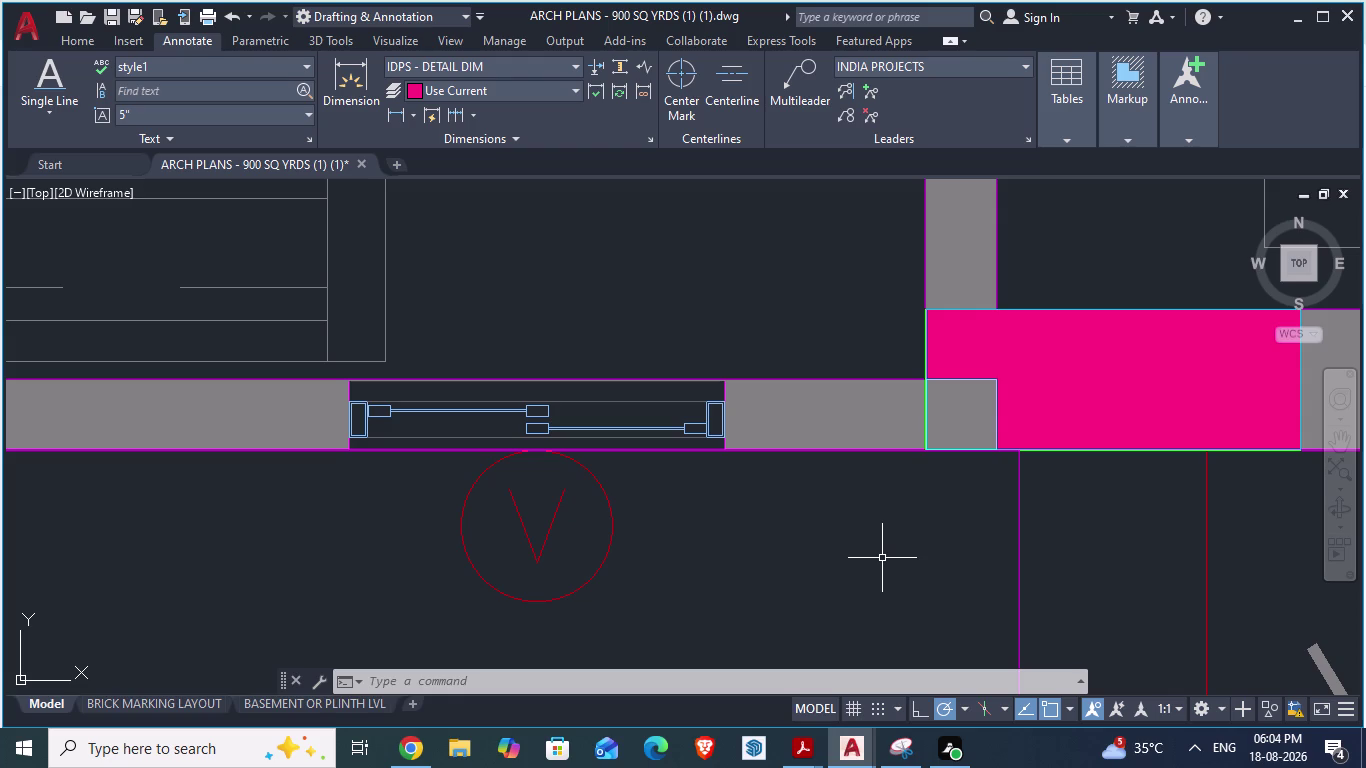
Cancel the active command in the ARCH PLANS reference plan.
scroll(down, 3)
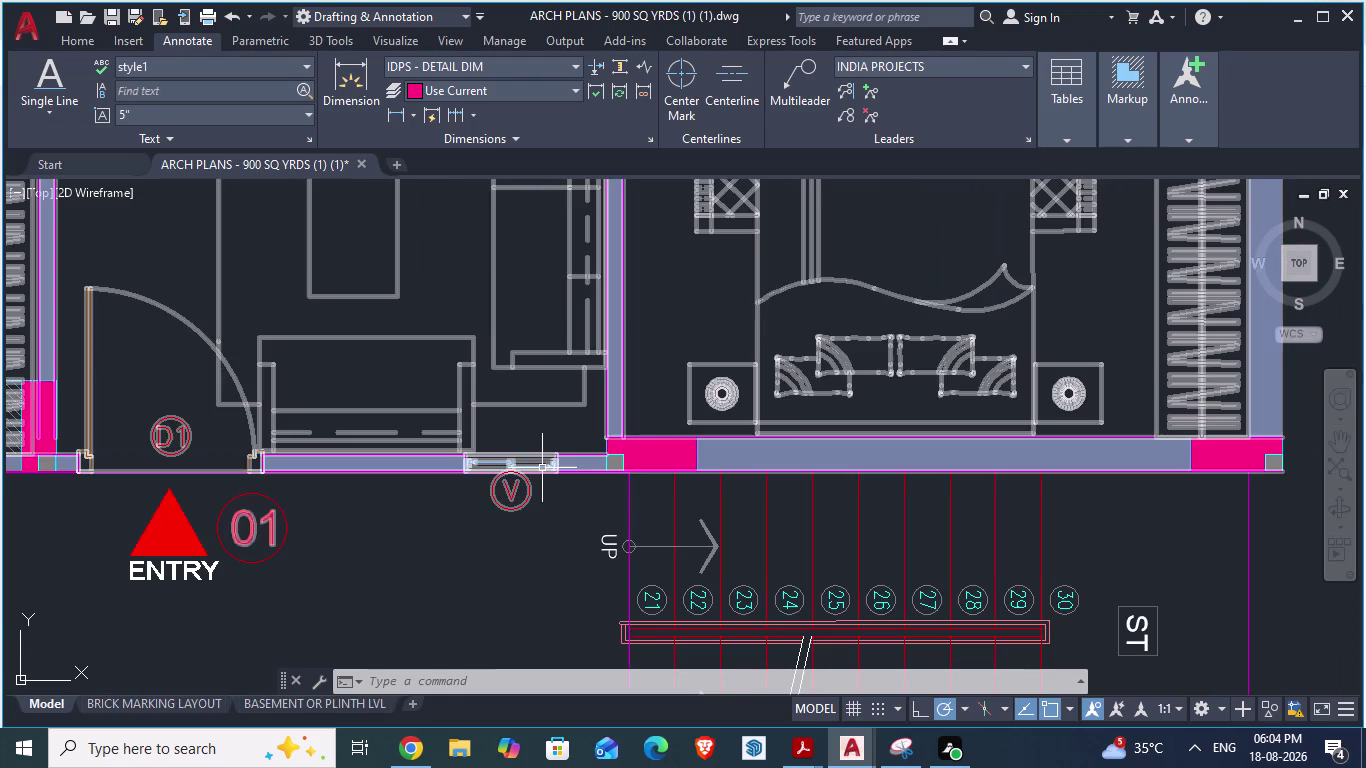
scroll(down, 3)
scroll(up, 3)
scroll(down, 3)
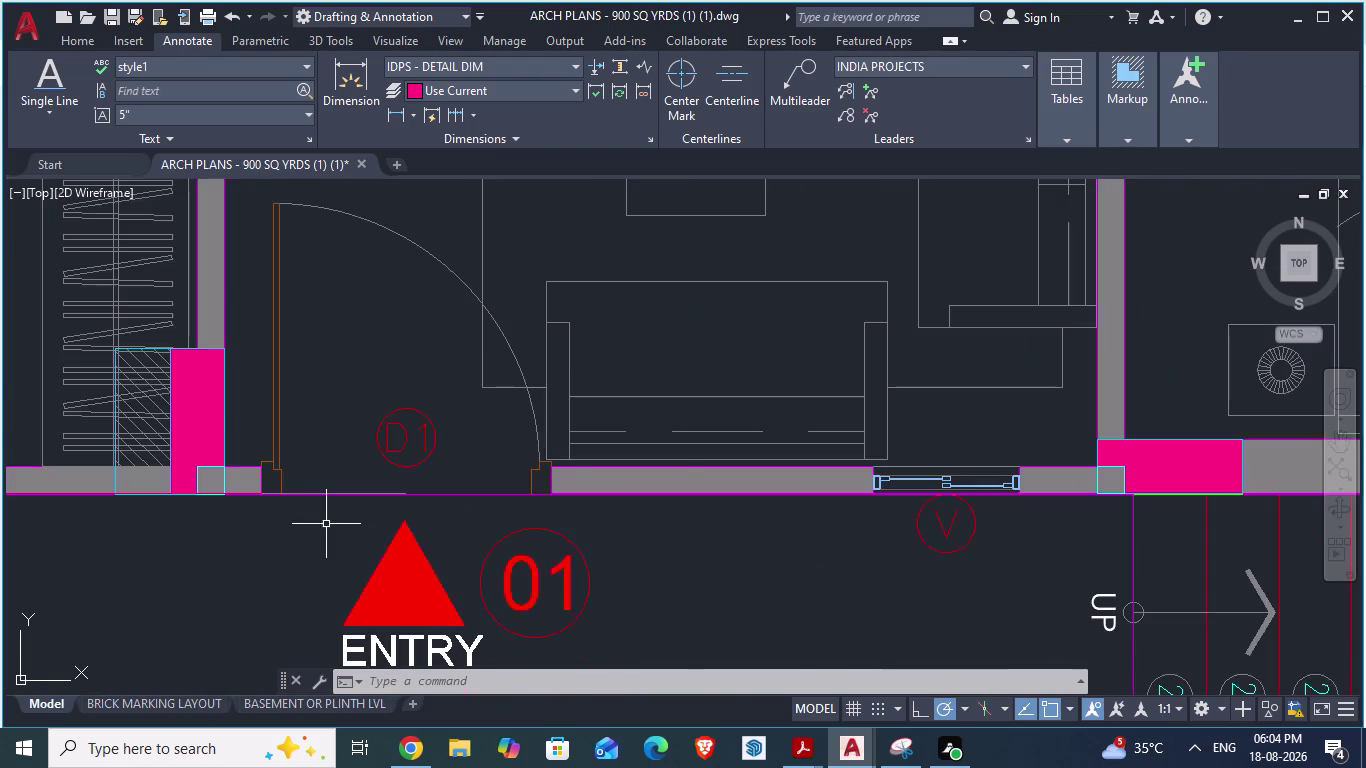
scroll(up, 3)
key(Escape)
scroll(down, 3)
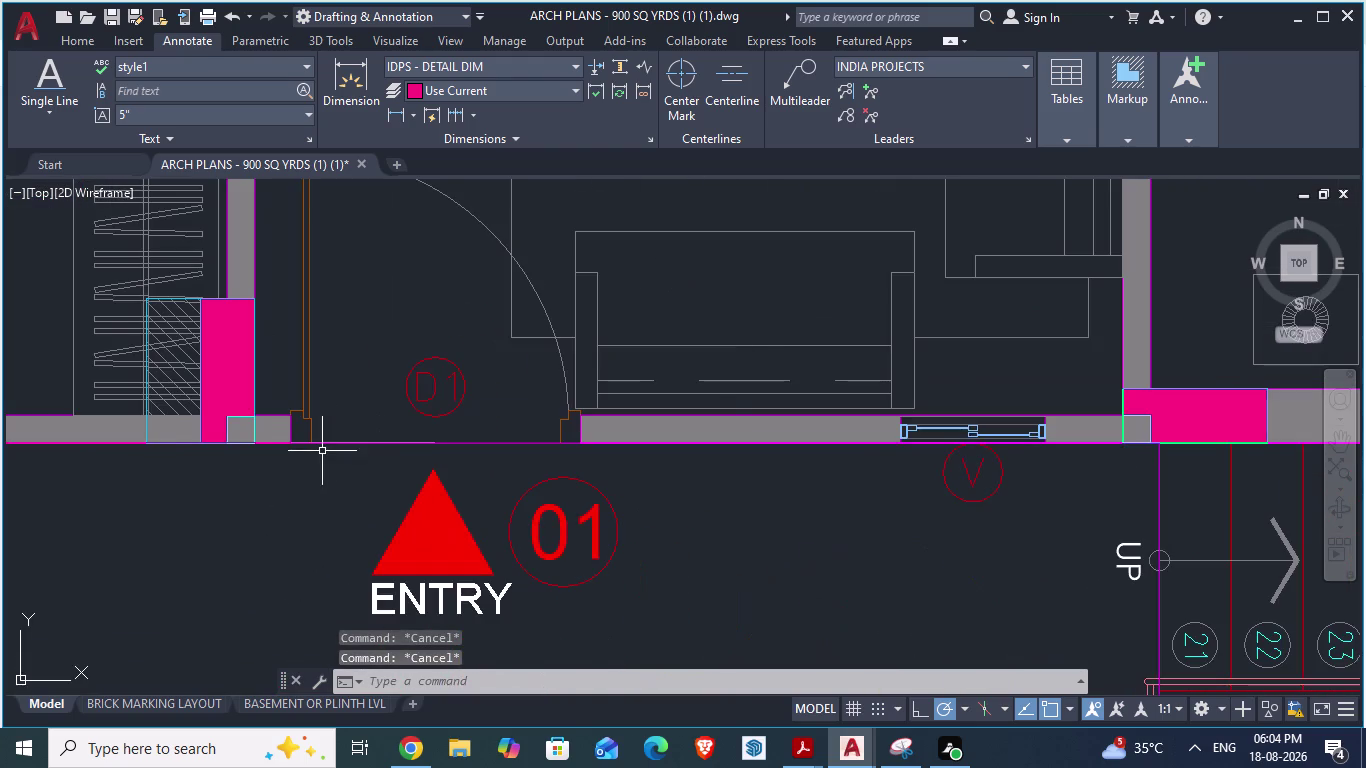
scroll(up, 3)
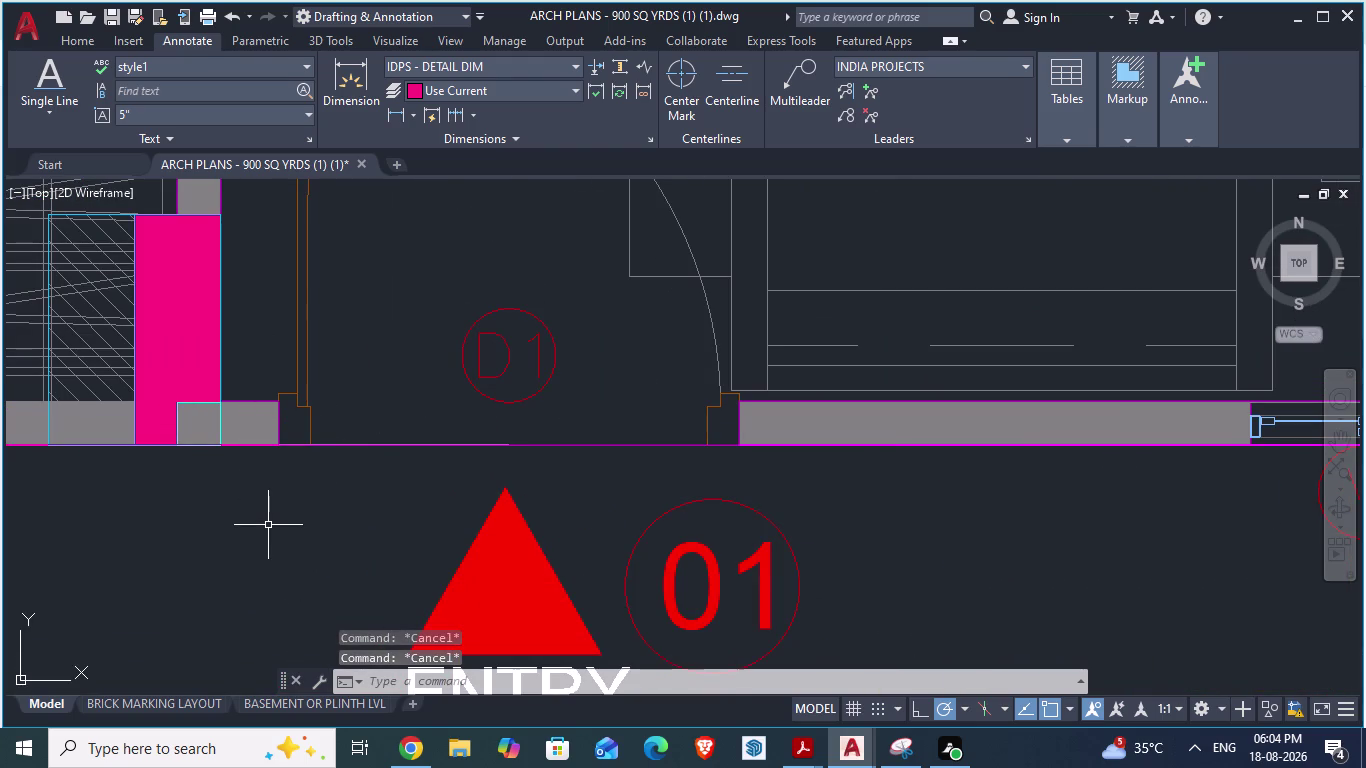
Start an aligned dimension (DA) at the wall endpoint beside door D1.
text(DA)
key(Return)
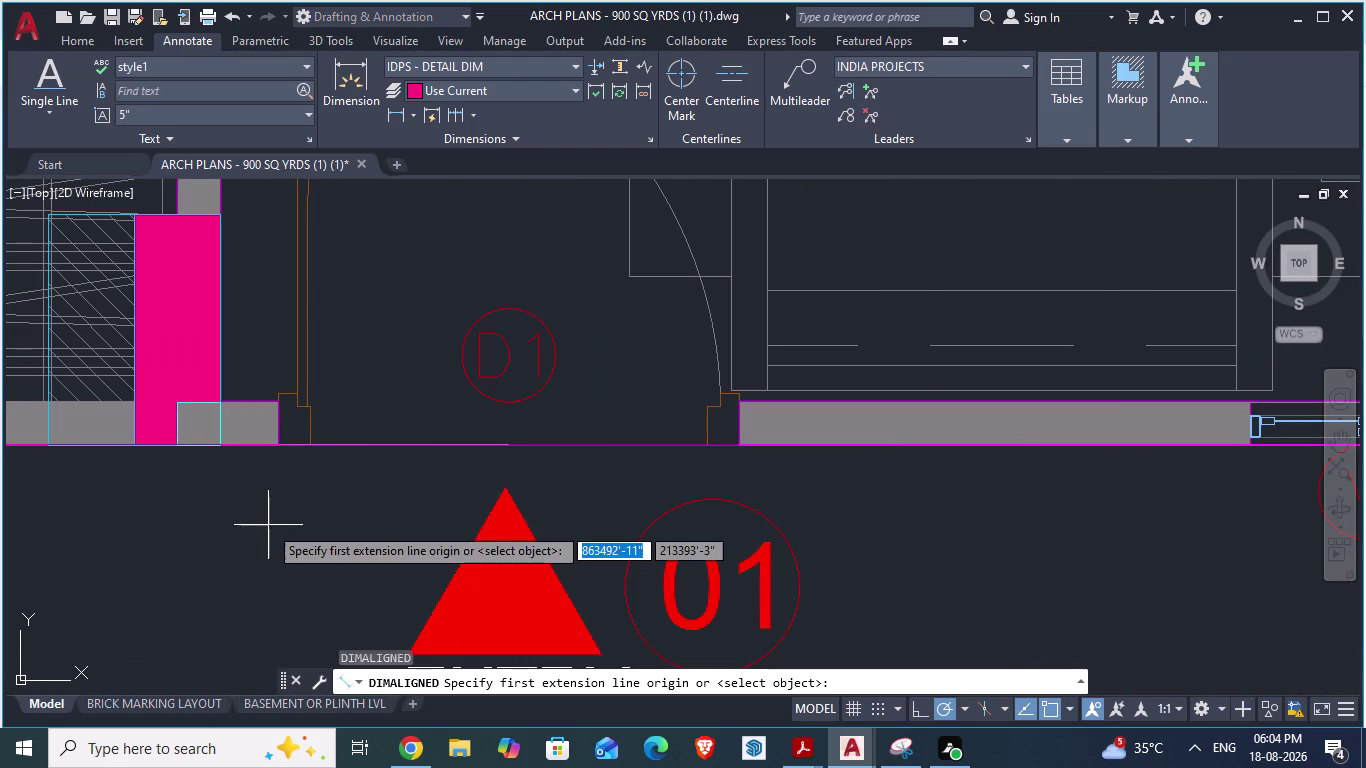
scroll(up, 3)
scroll(down, 3)
scroll(up, 3)
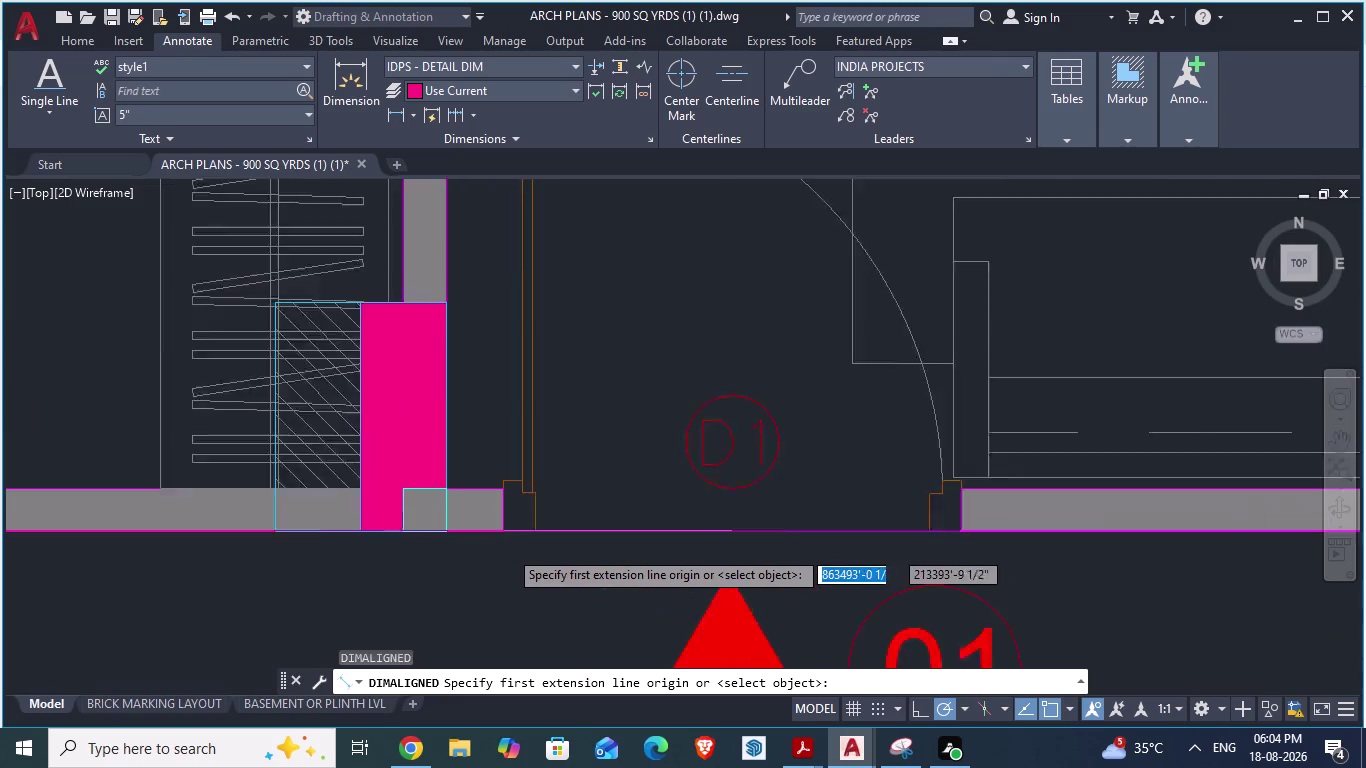
scroll(down, 3)
scroll(down, 3)
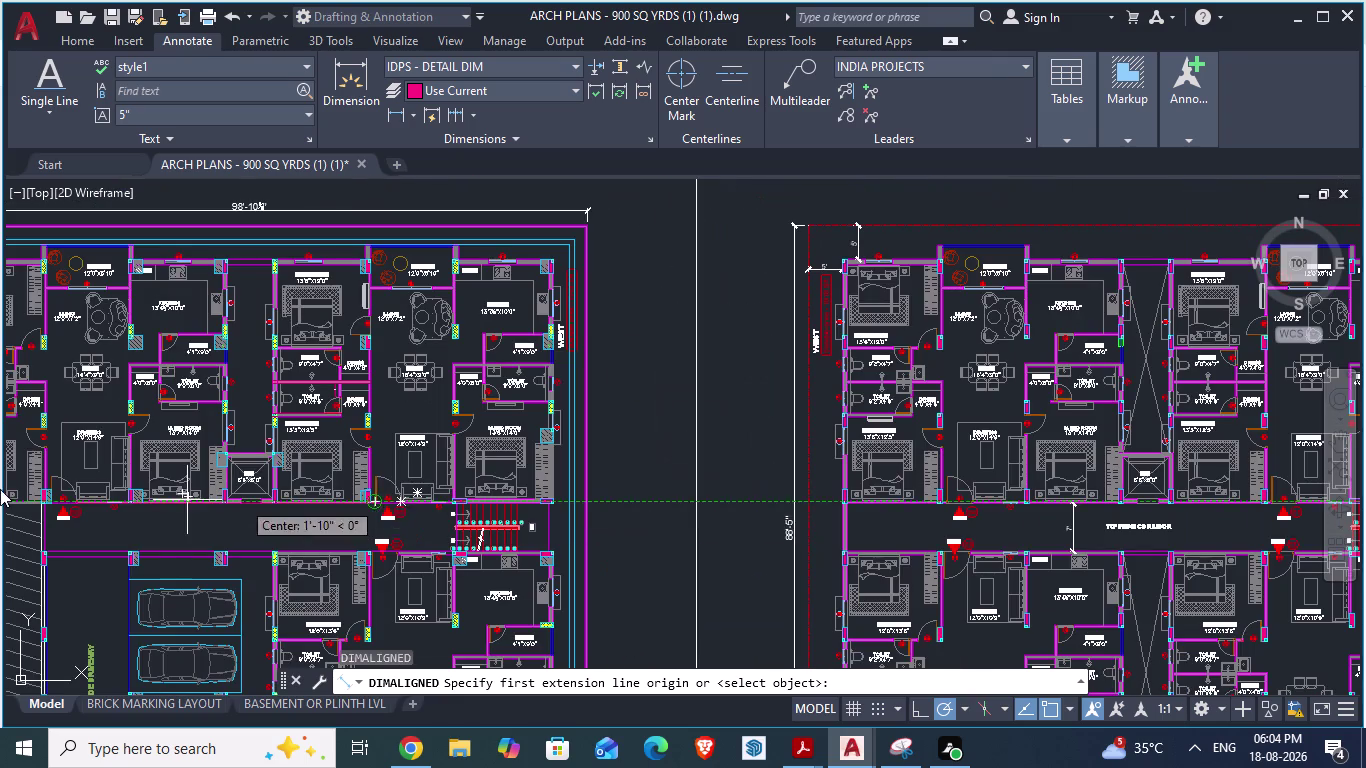
scroll(up, 3)
scroll(up, 3)
scroll(down, 3)
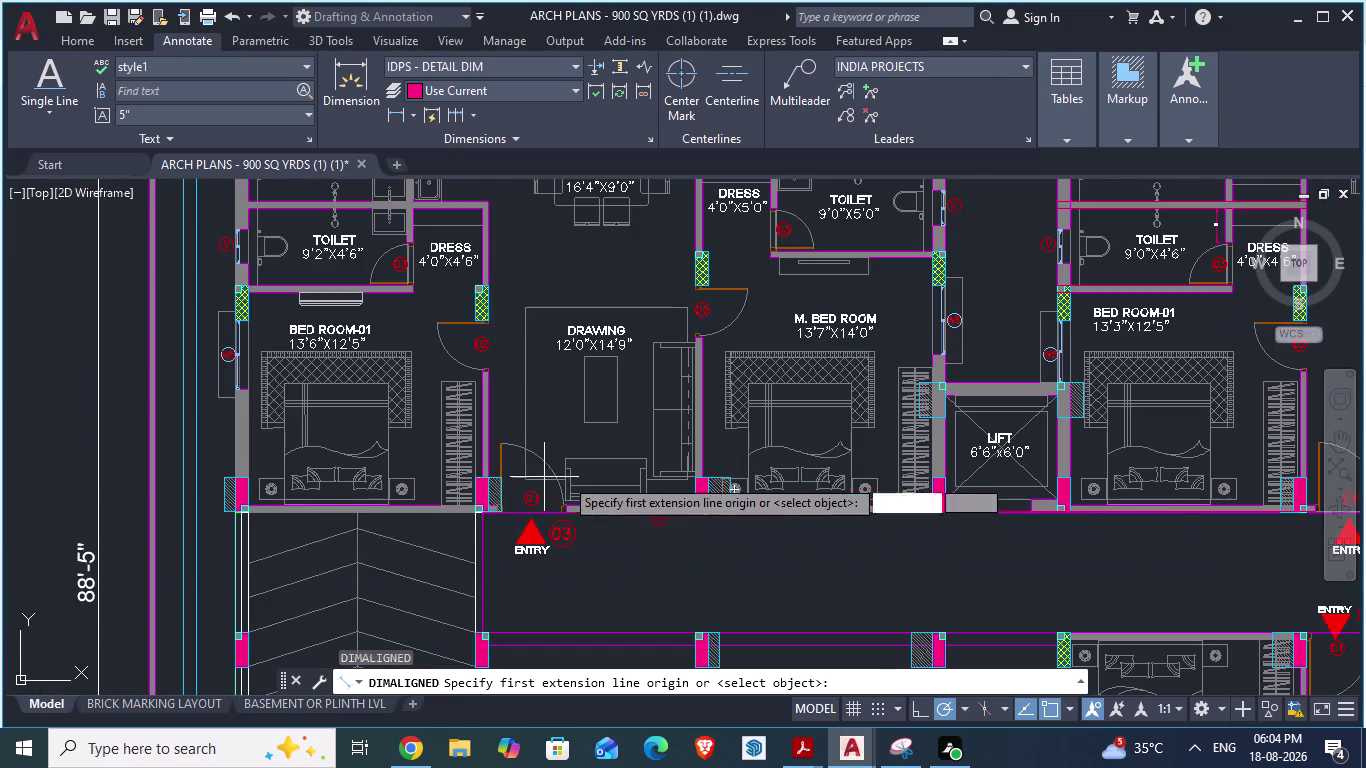
scroll(up, 3)
scroll(up, 3)
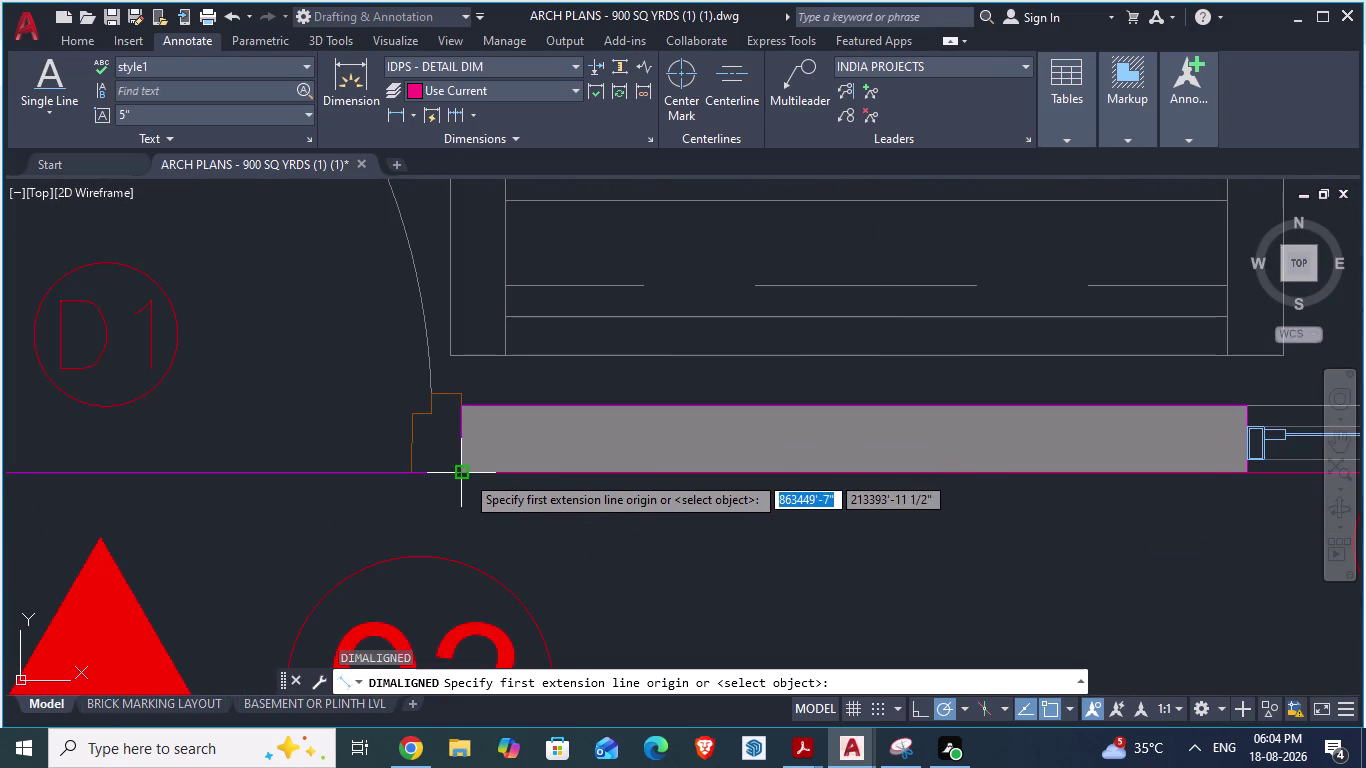
scroll(down, 3)
click(481, 469)
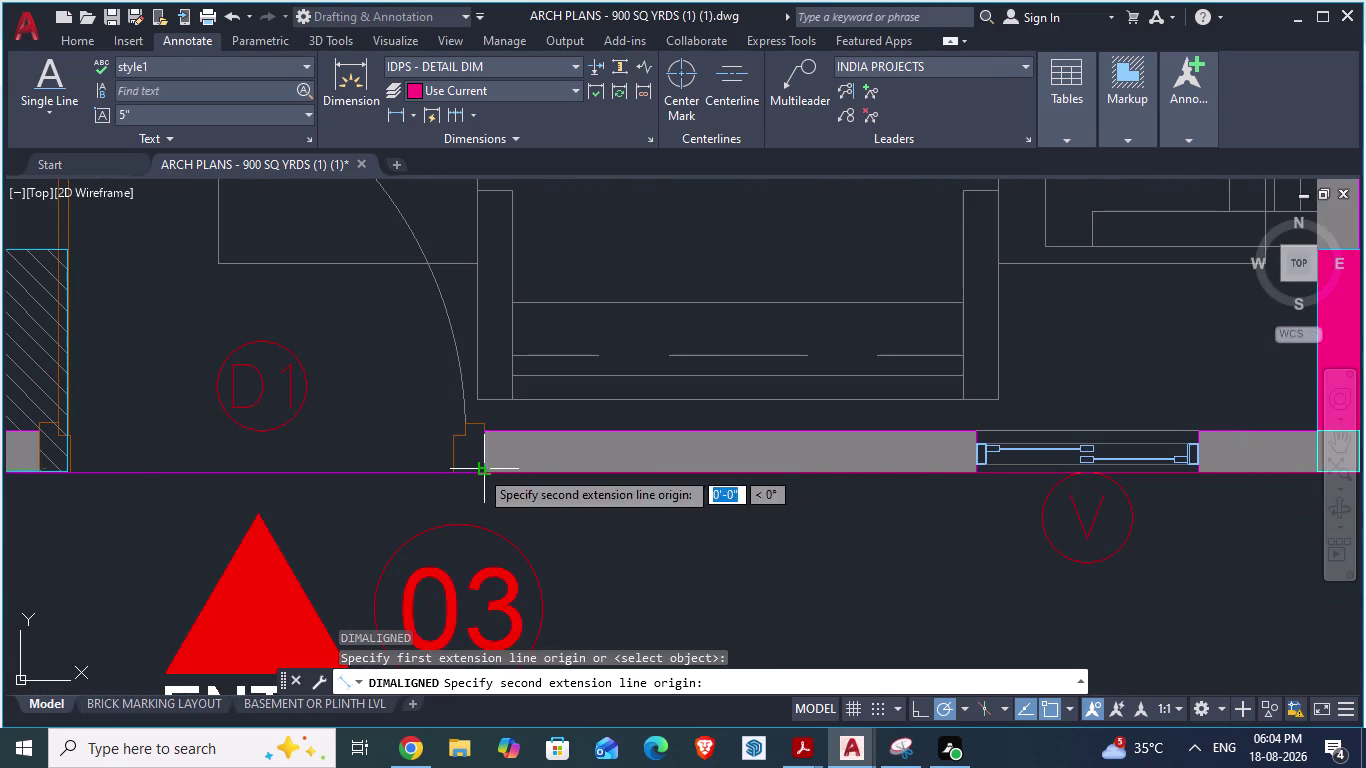
Switch to the GF_AUTOCAD drawing.
scroll(down, 3)
scroll(down, 3)
scroll(up, 3)
scroll(up, 3)
scroll(up, 3)
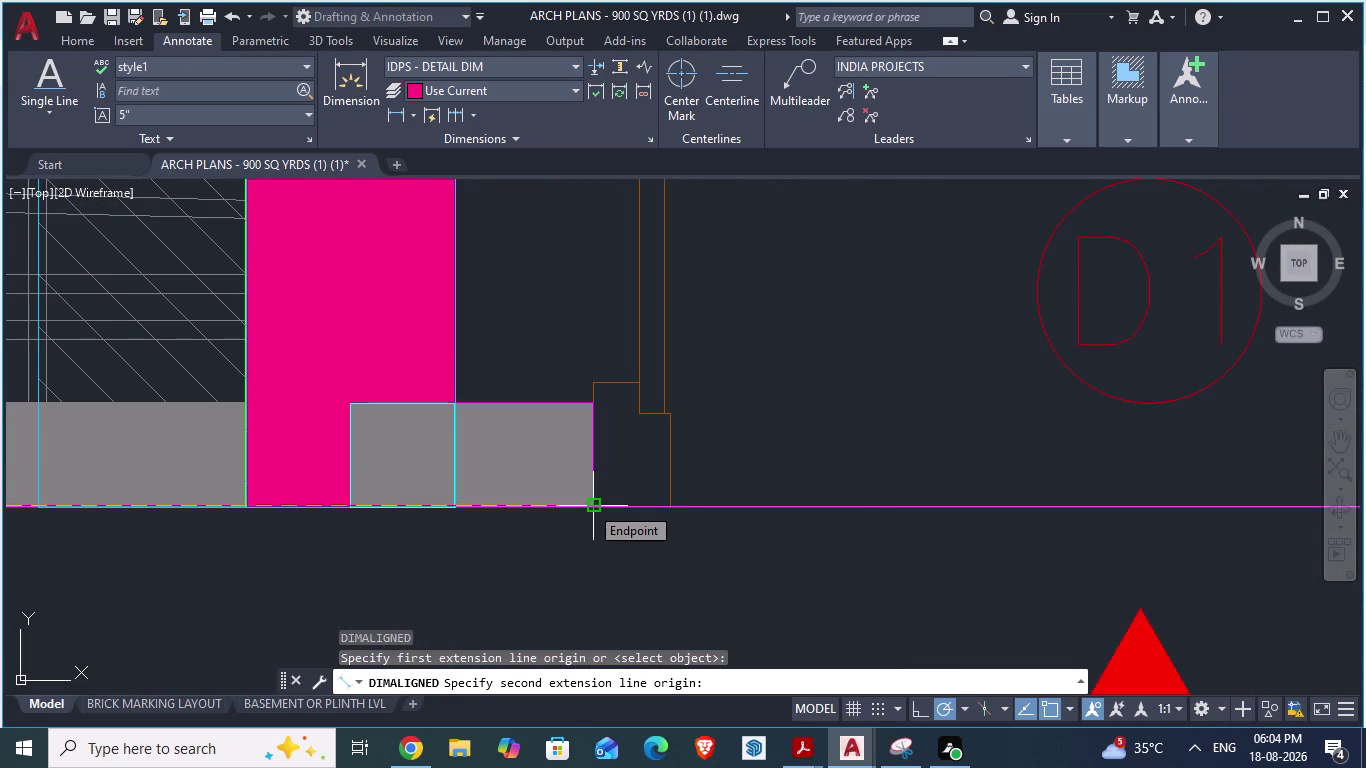
key(alt+Tab)
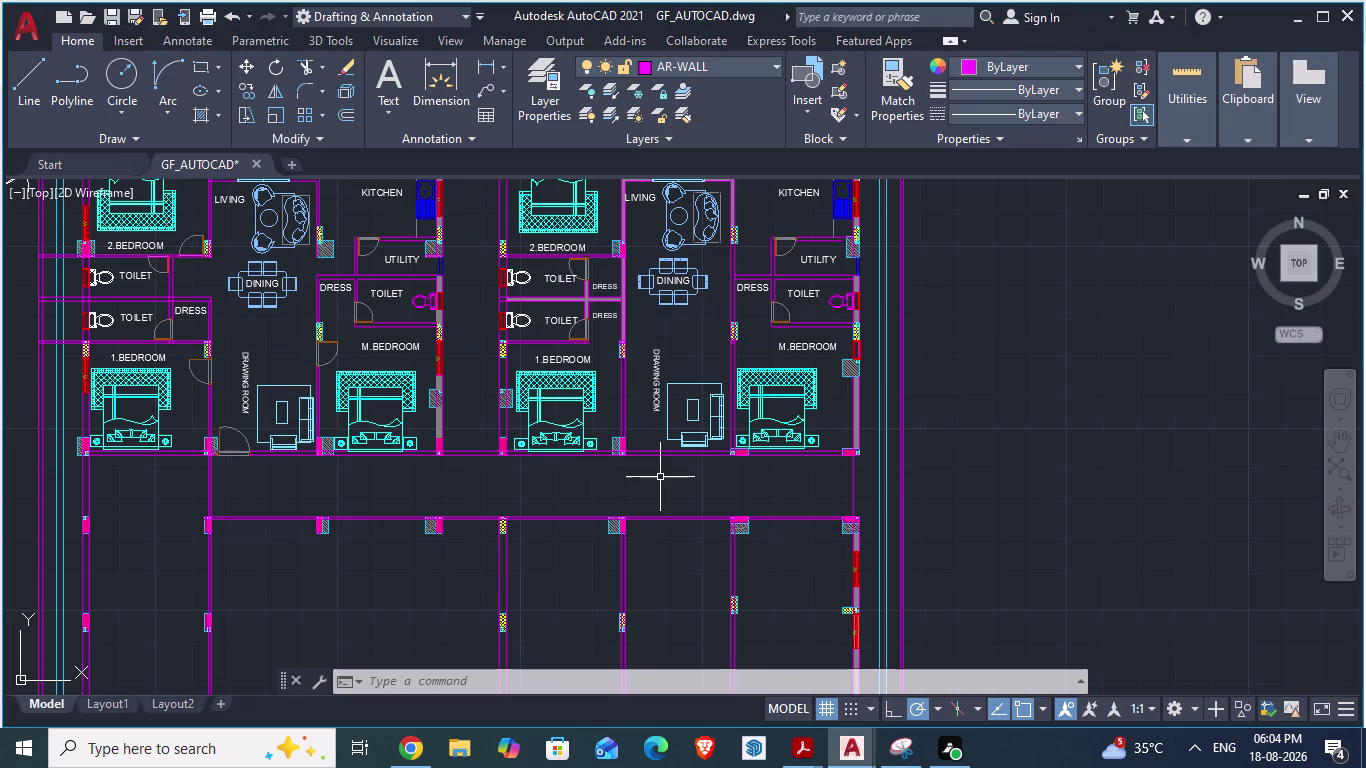
Dimension the front wall at 43'-5" from beside the door, placed below the wall.
scroll(up, 3)
scroll(up, 3)
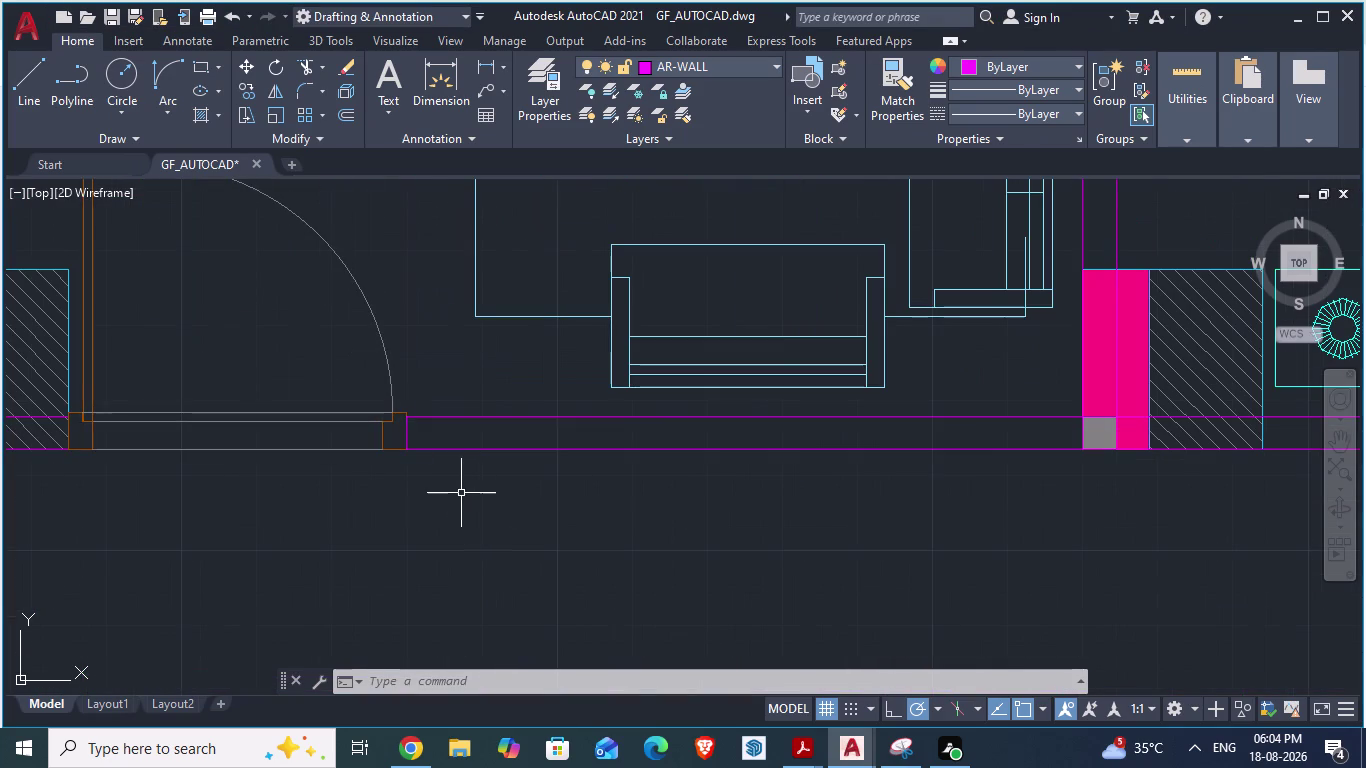
text(DA)
key(Return)
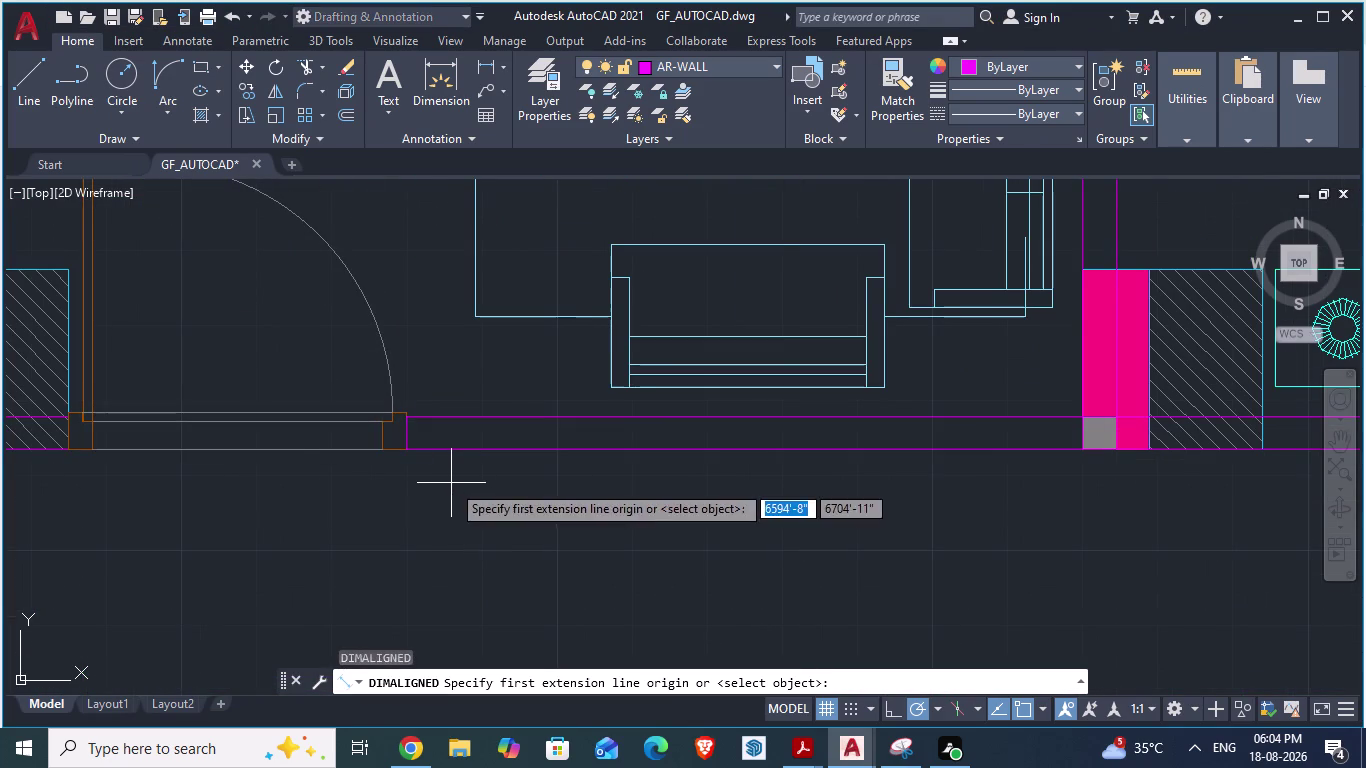
click(410, 453)
scroll(down, 3)
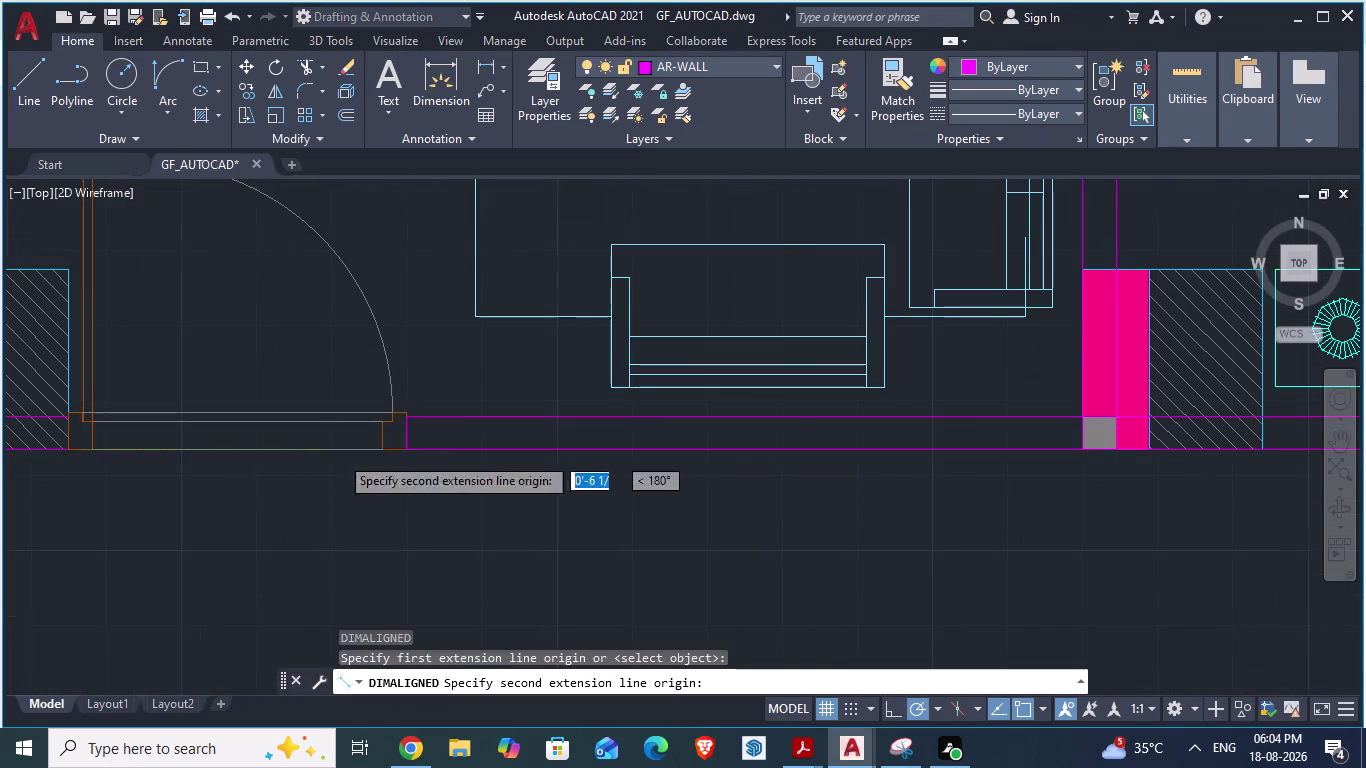
scroll(down, 3)
scroll(down, 3)
scroll(up, 3)
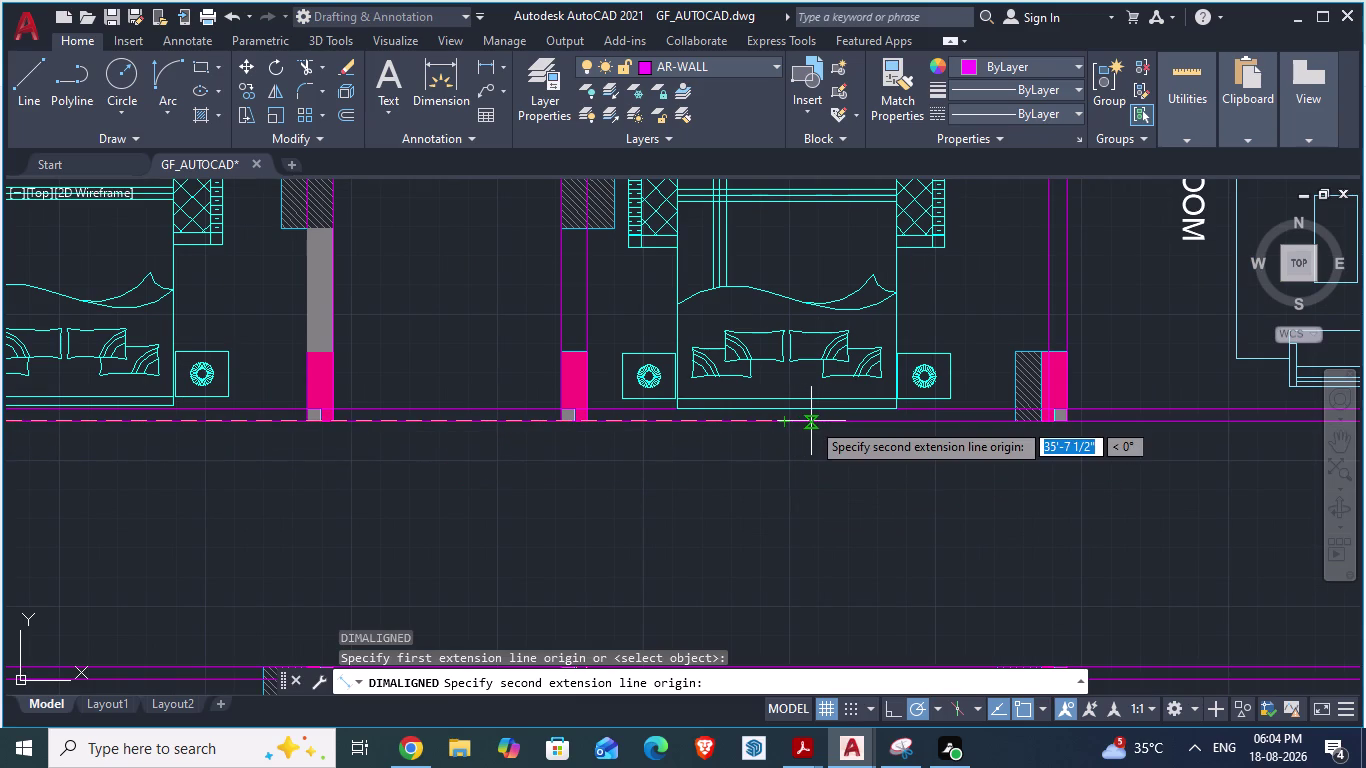
scroll(up, 3)
scroll(up, 3)
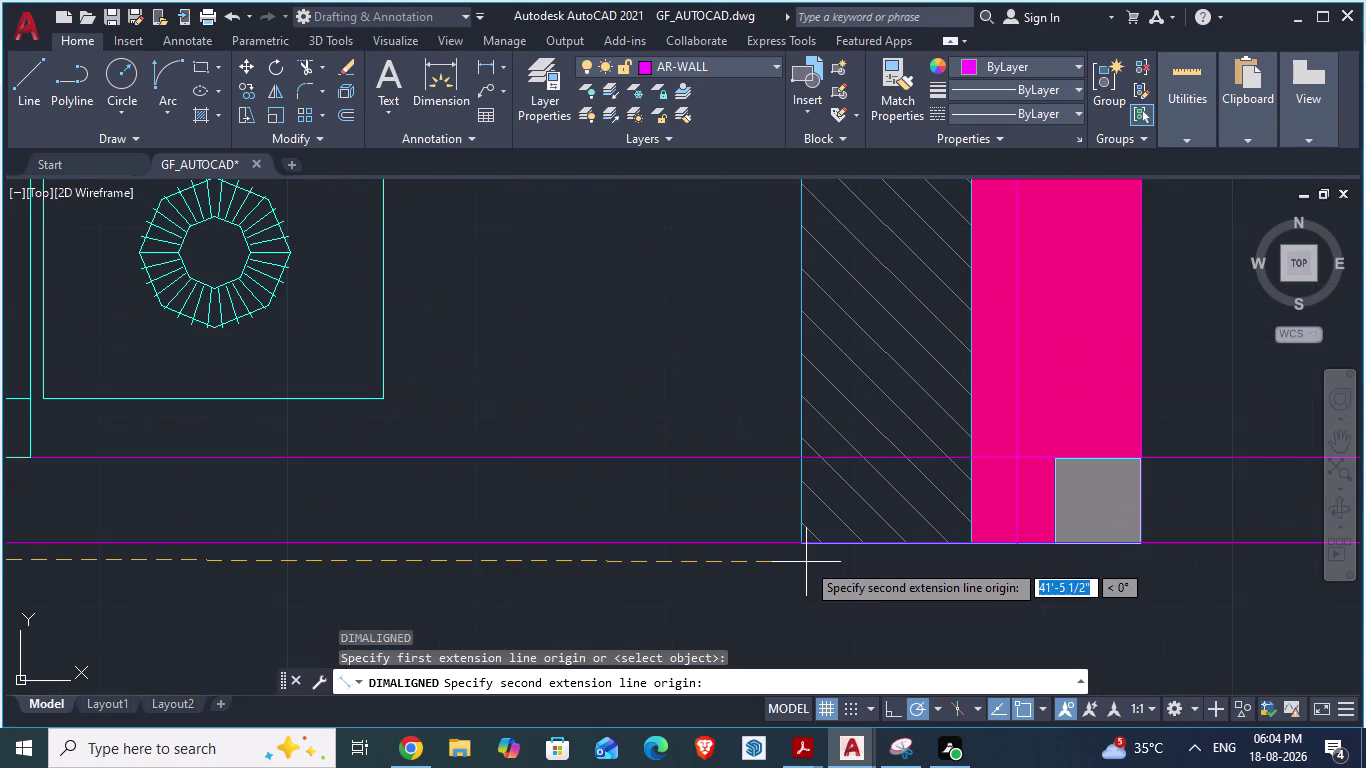
scroll(down, 3)
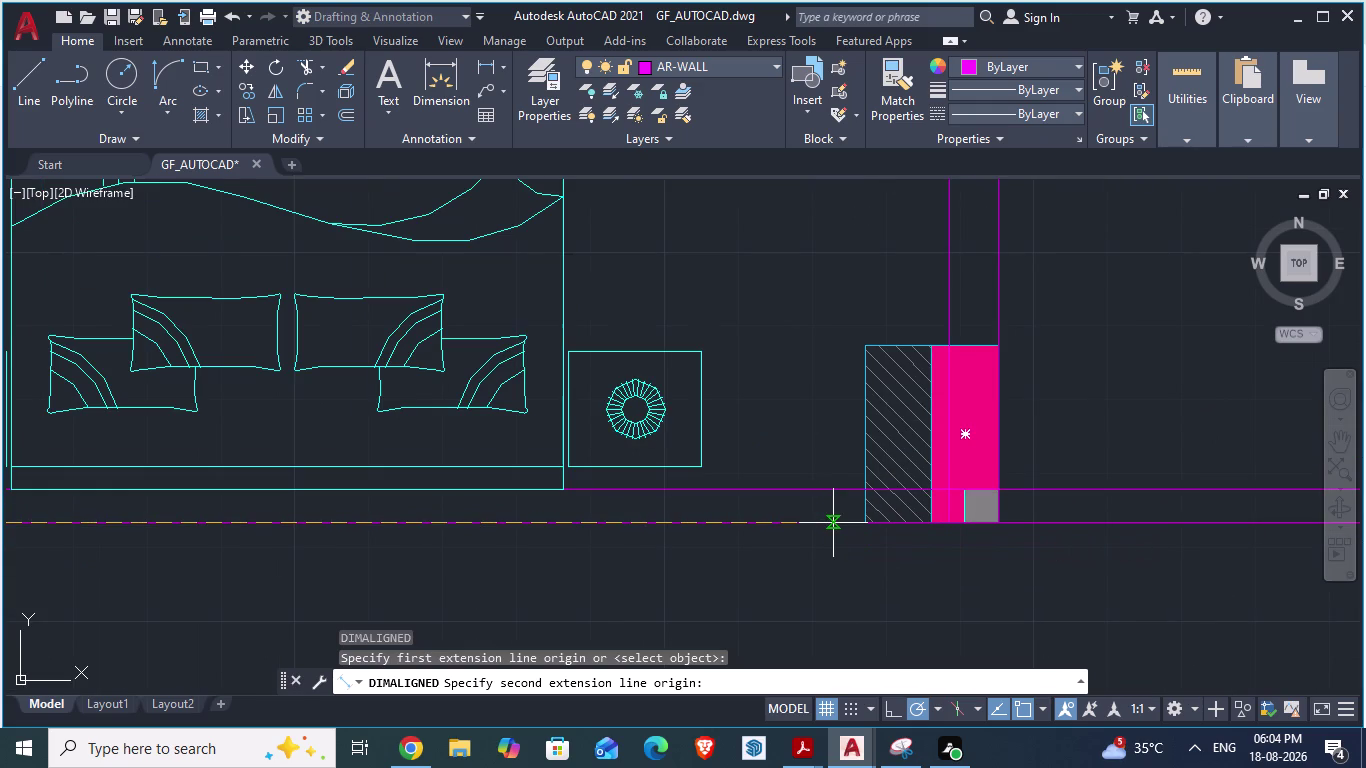
text(43')
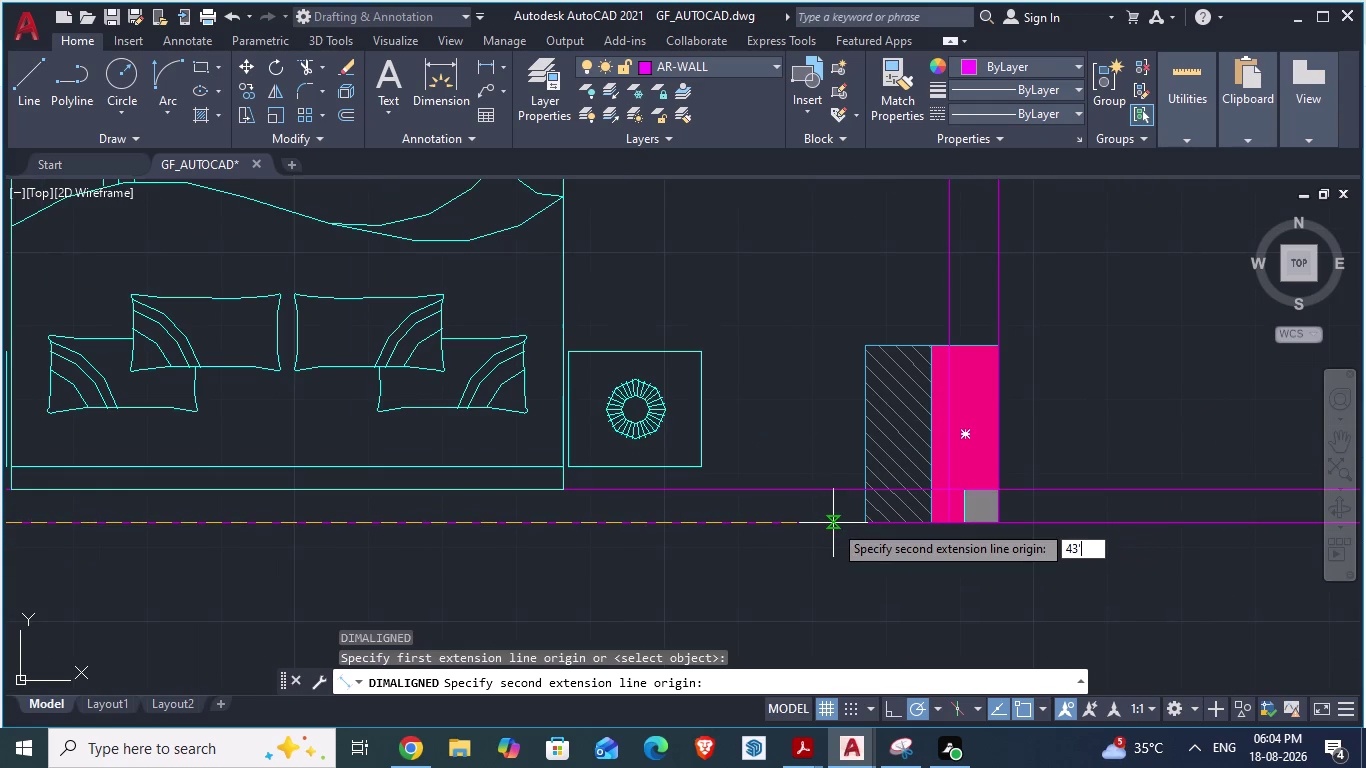
text(5")
key(Return)
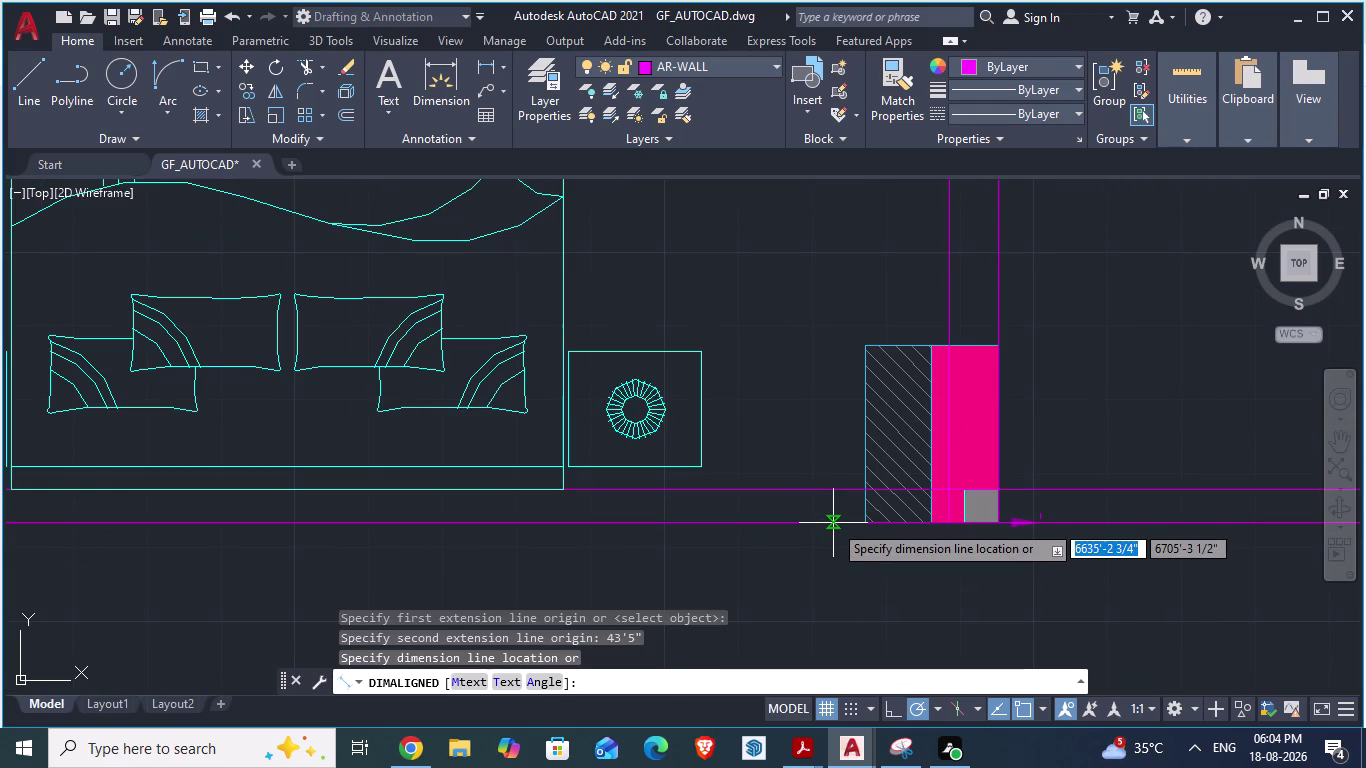
click(852, 651)
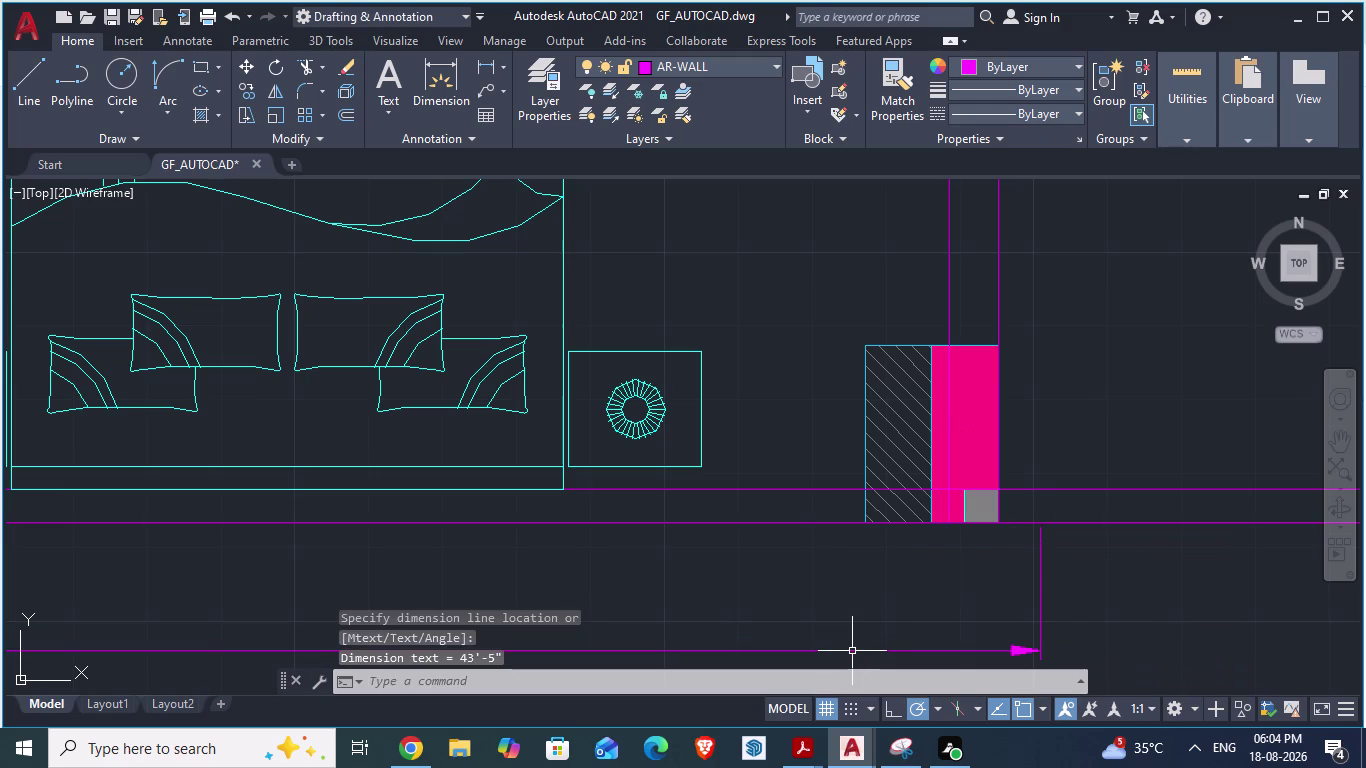
Restart the aligned dimension command and switch back to the ARCH PLANS drawing.
key(Return)
scroll(down, 3)
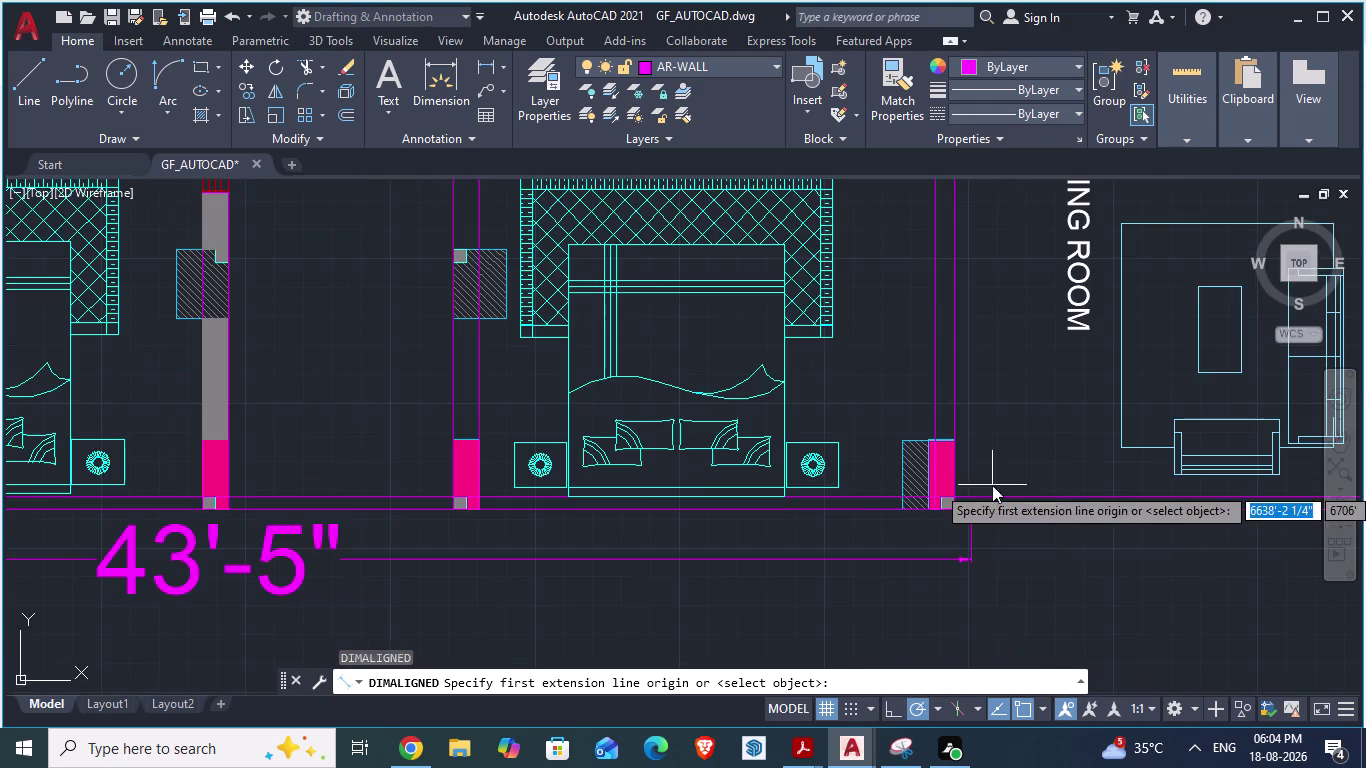
scroll(down, 3)
scroll(down, 3)
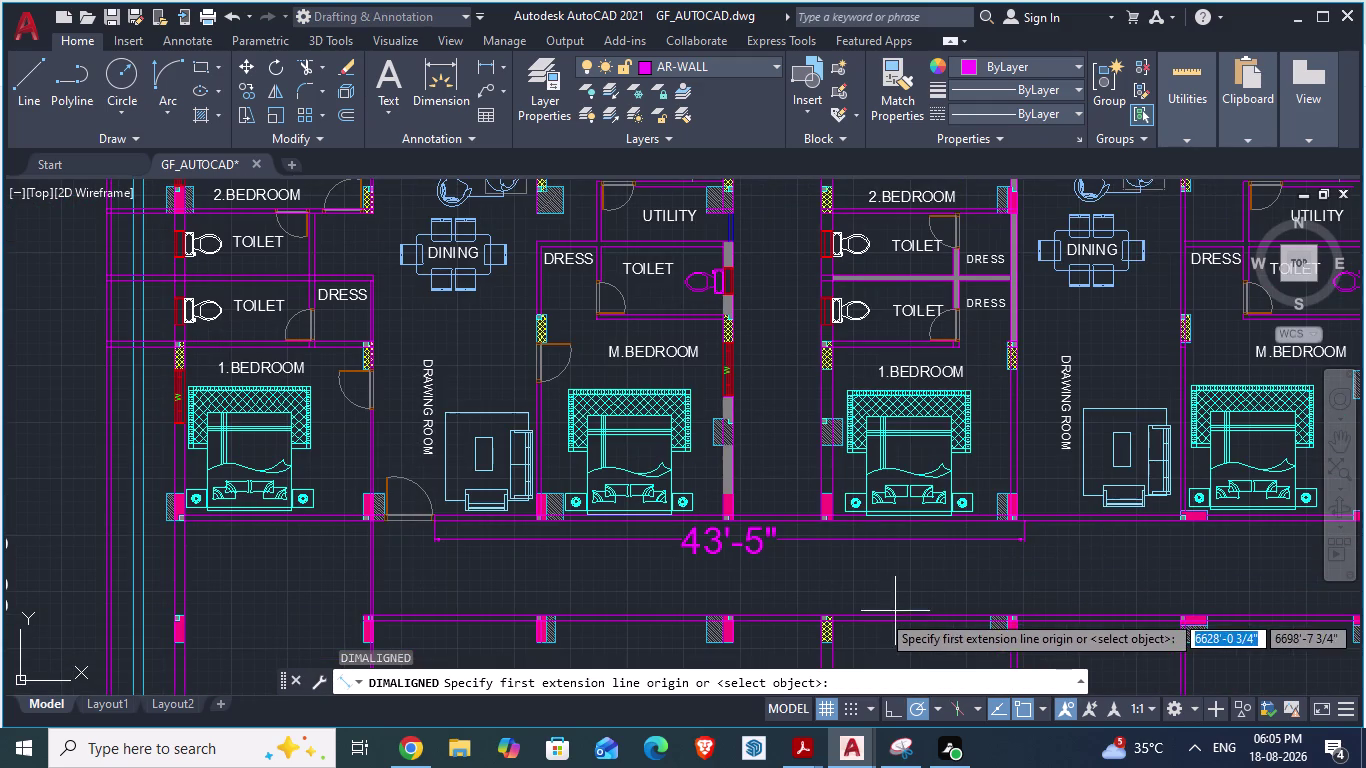
scroll(up, 3)
scroll(up, 3)
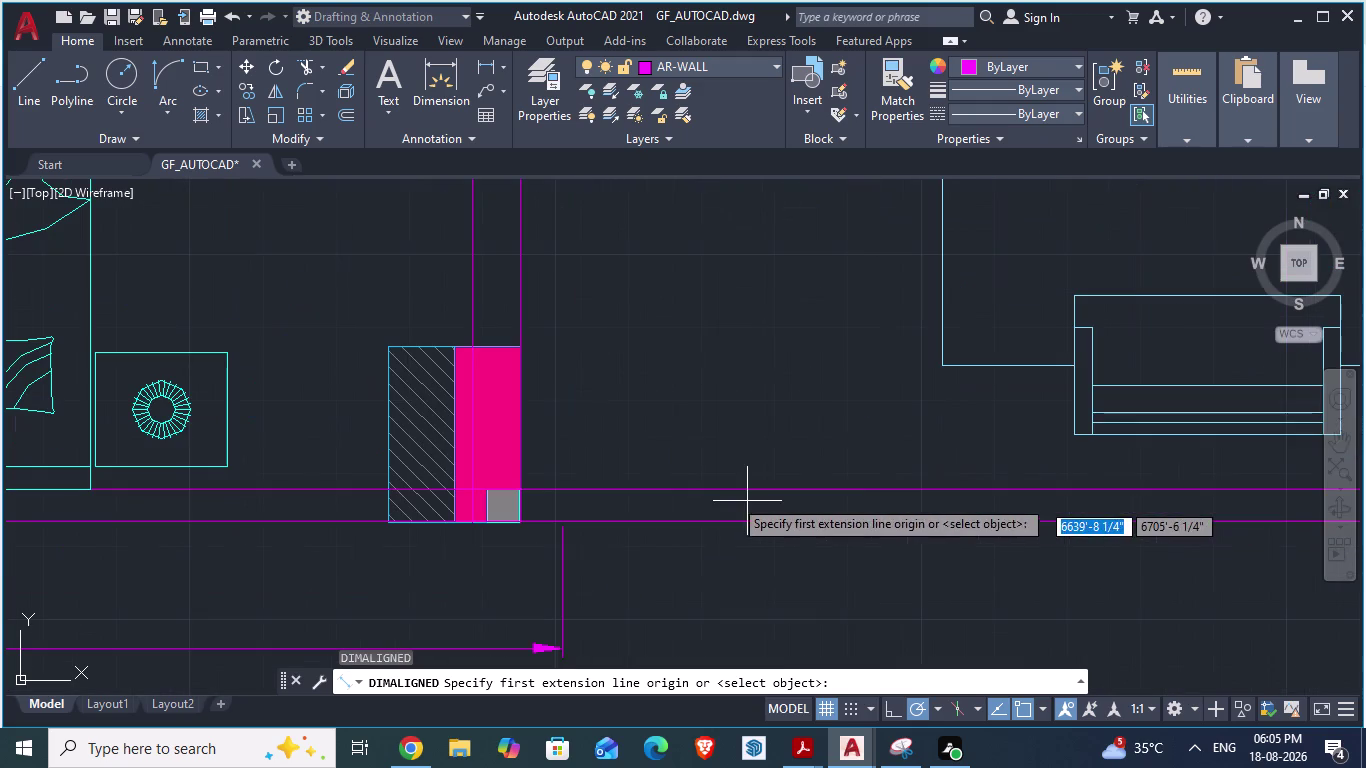
key(alt+Tab)
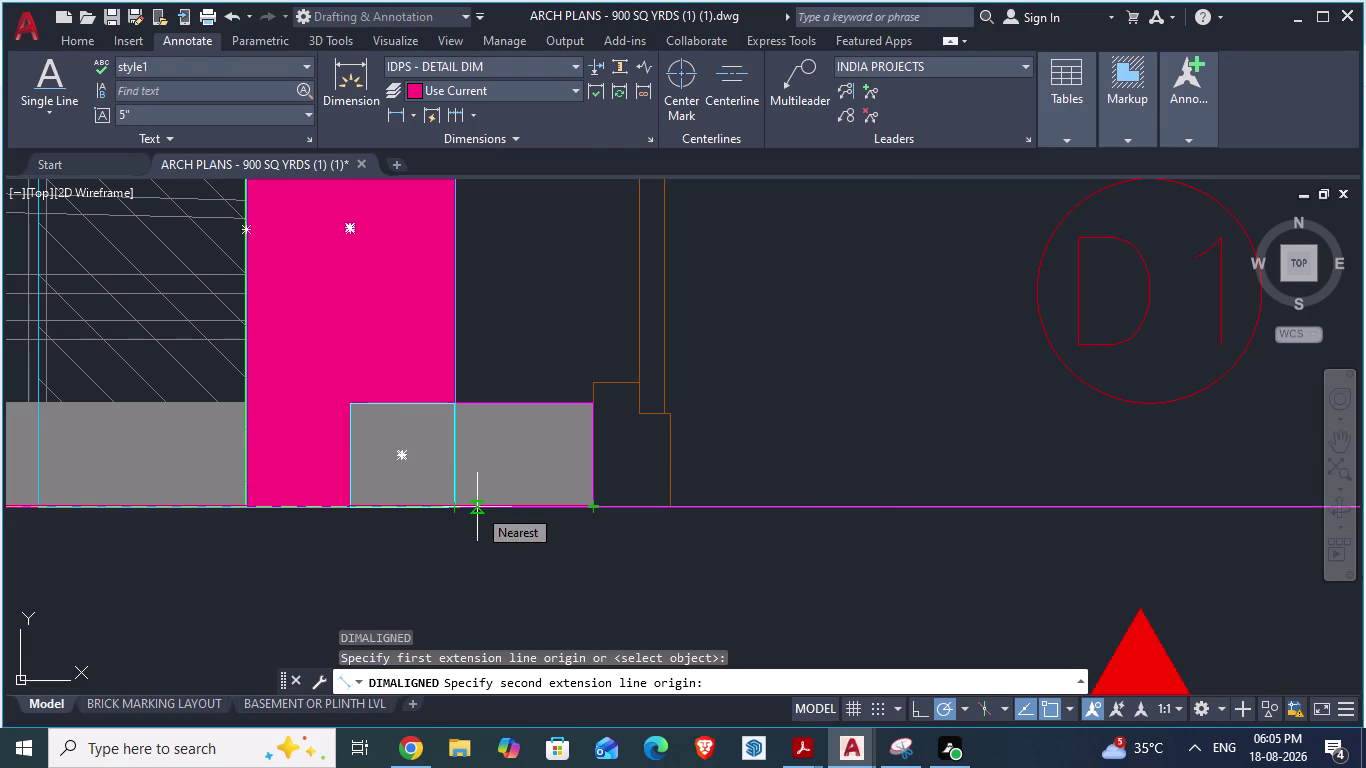
Measure the wall stub by door D1 with DA, cancel, and return to GF_AUTOCAD.
key(Escape)
scroll(down, 3)
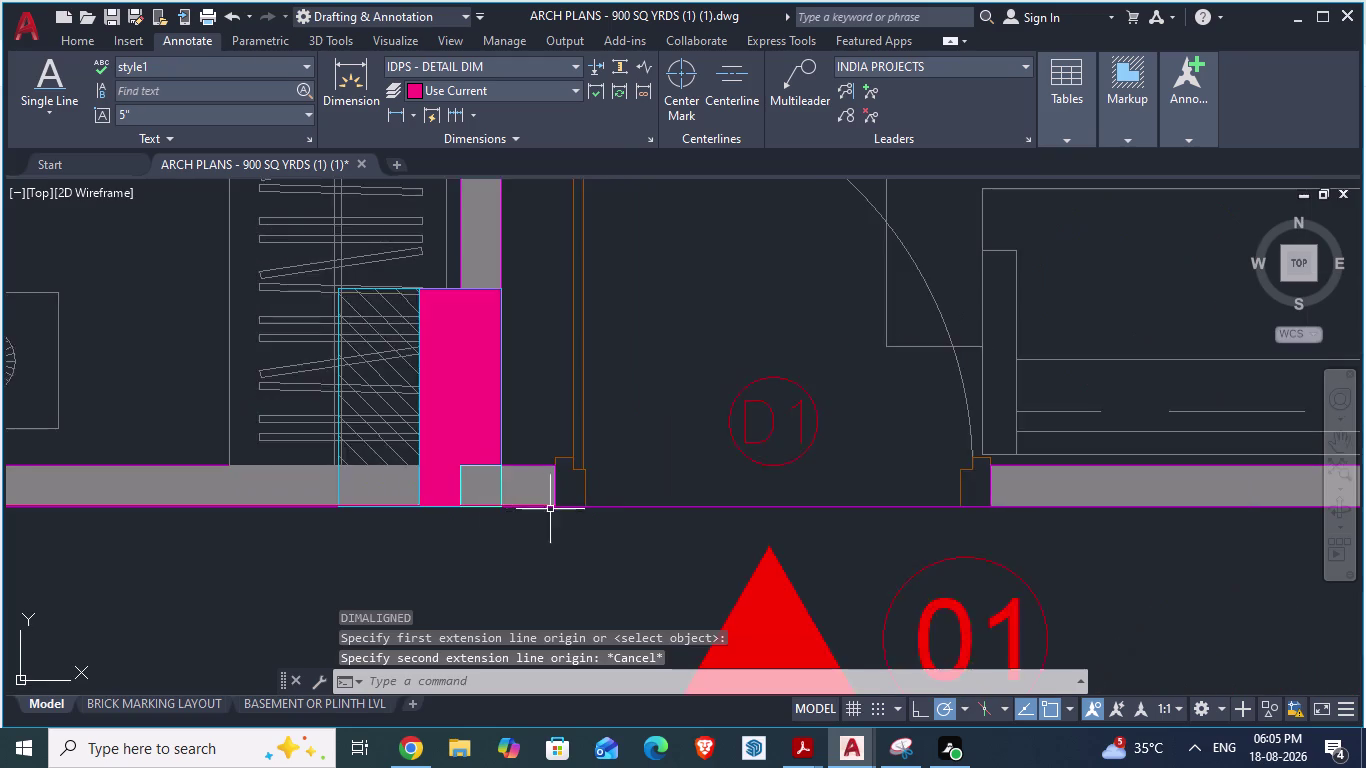
scroll(up, 3)
text(DA)
key(Return)
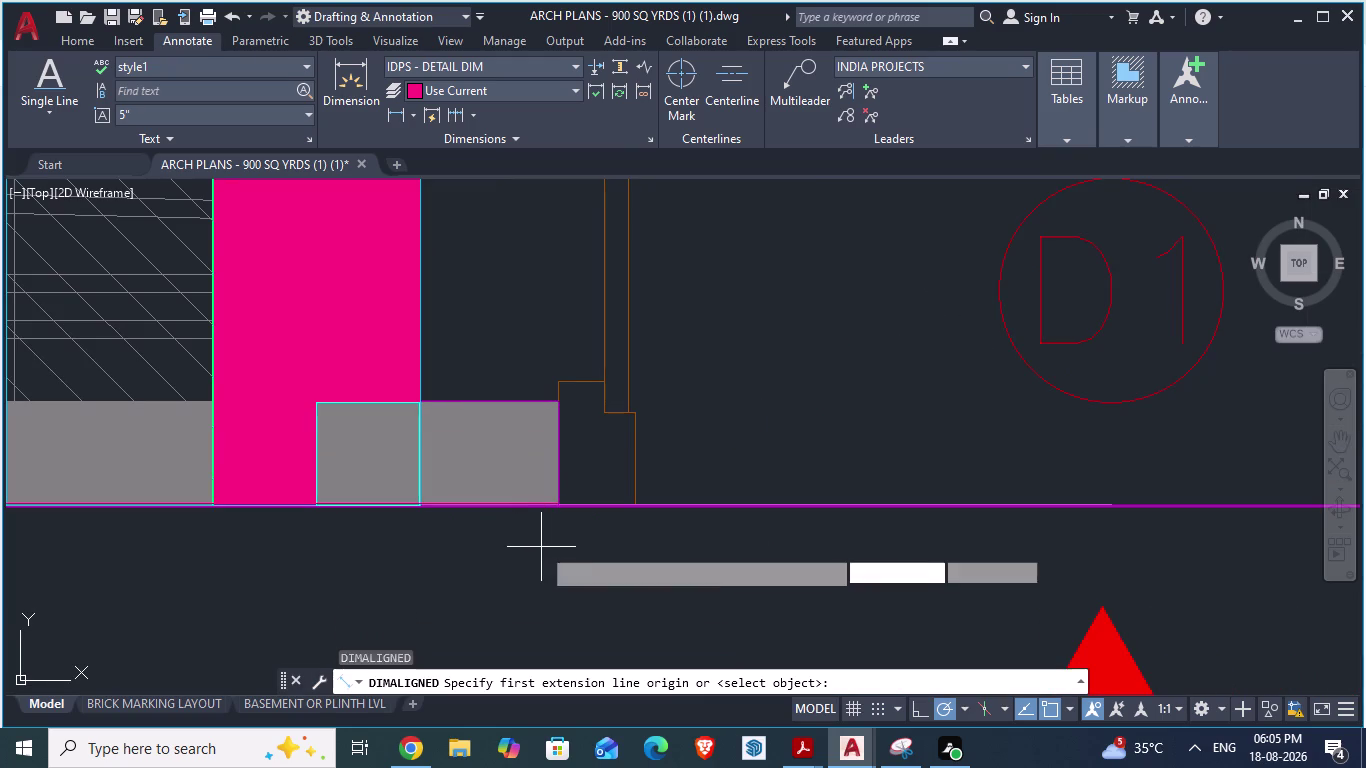
click(421, 398)
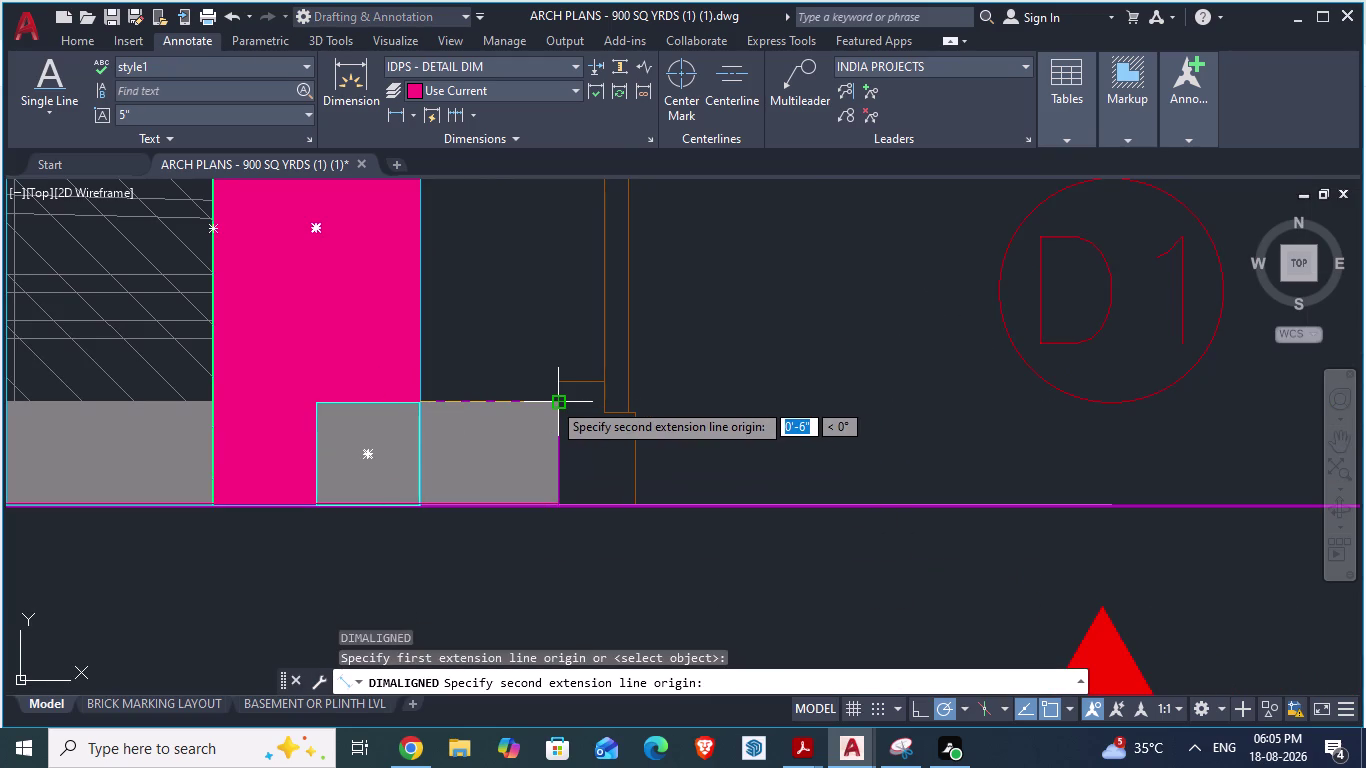
key(Escape)
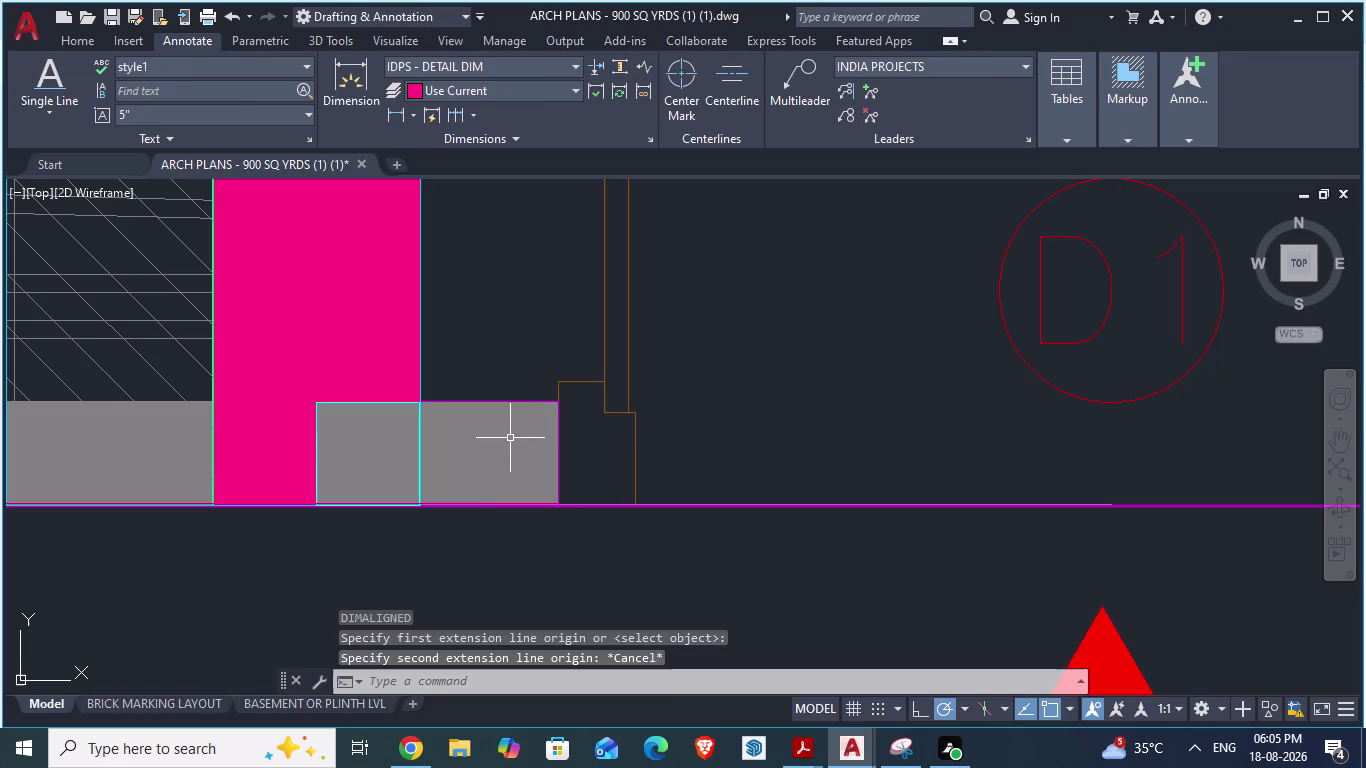
key(alt+Tab)
scroll(up, 3)
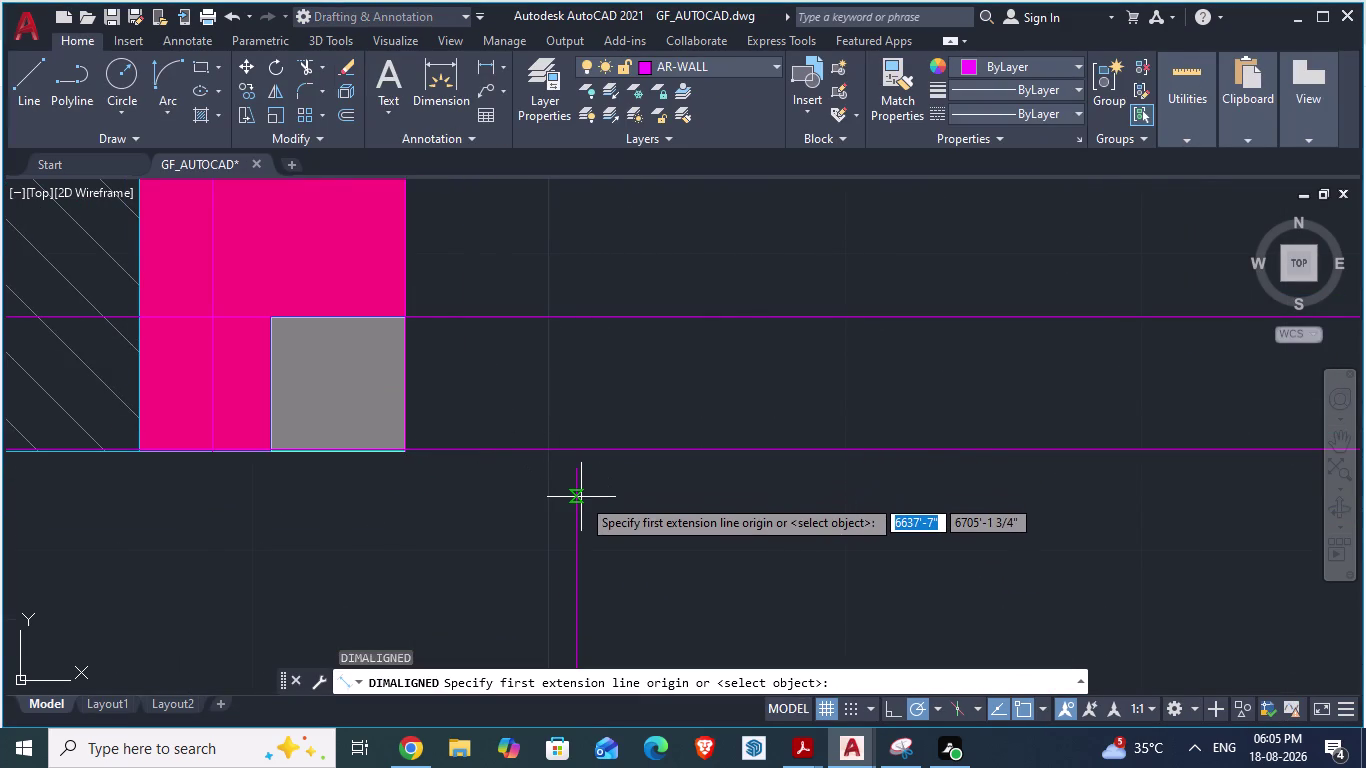
Draw two vertical guide lines across the wall gap from the wall edge.
key(l)
key(Return)
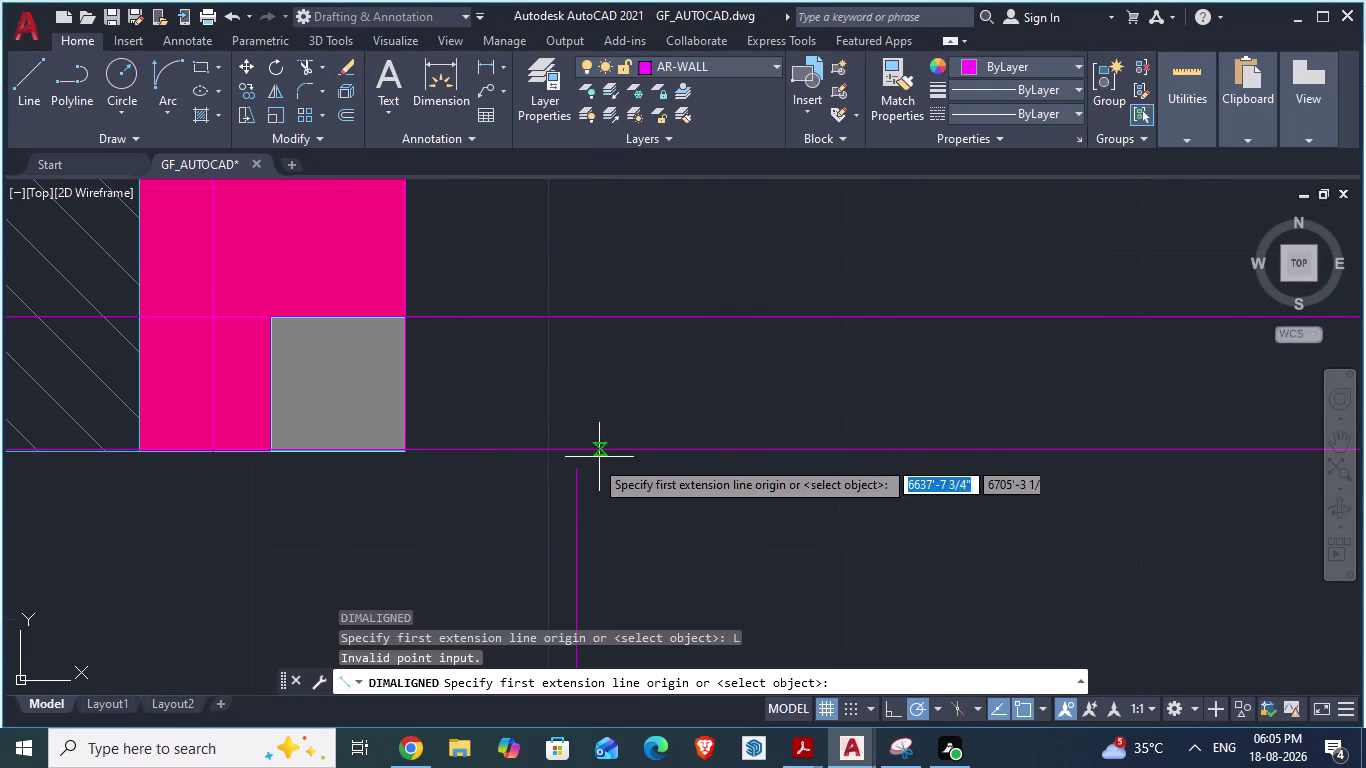
click(580, 477)
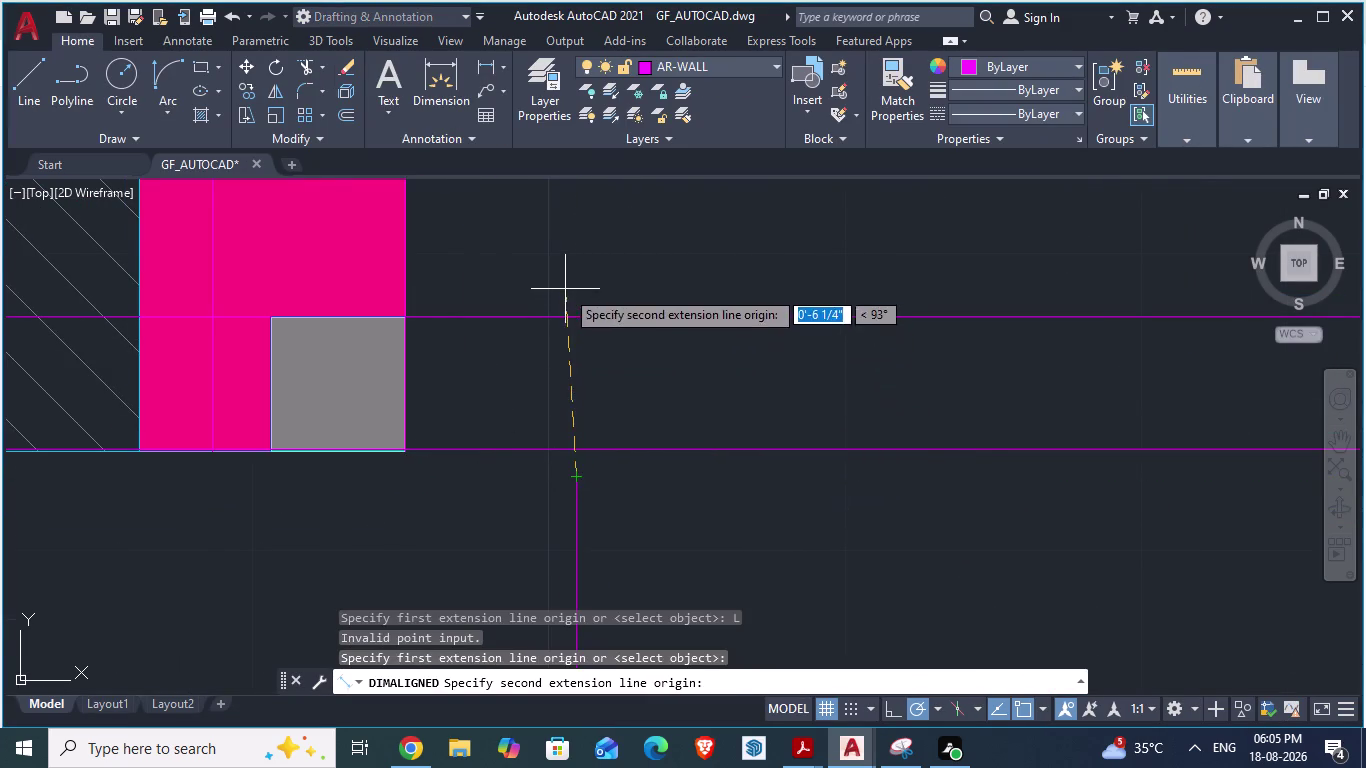
click(573, 282)
key(Return)
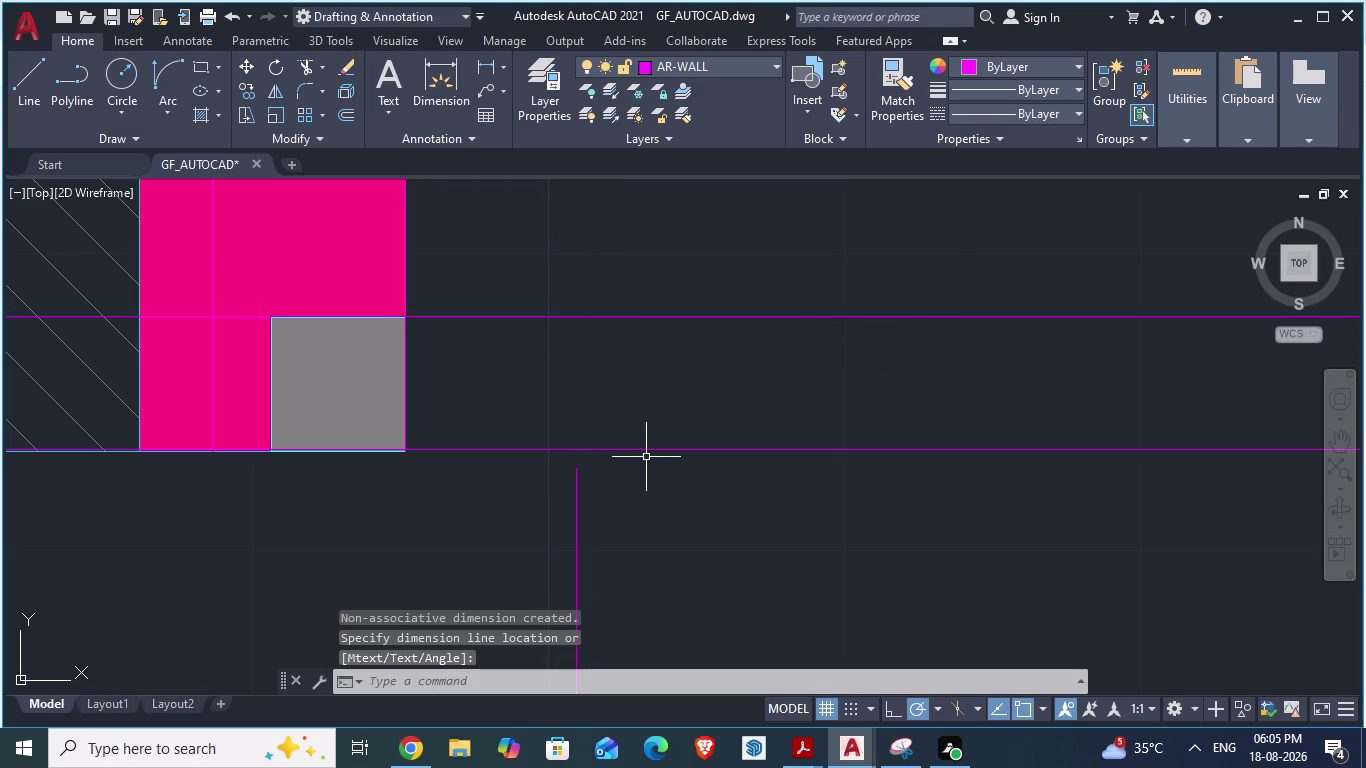
key(l)
key(Return)
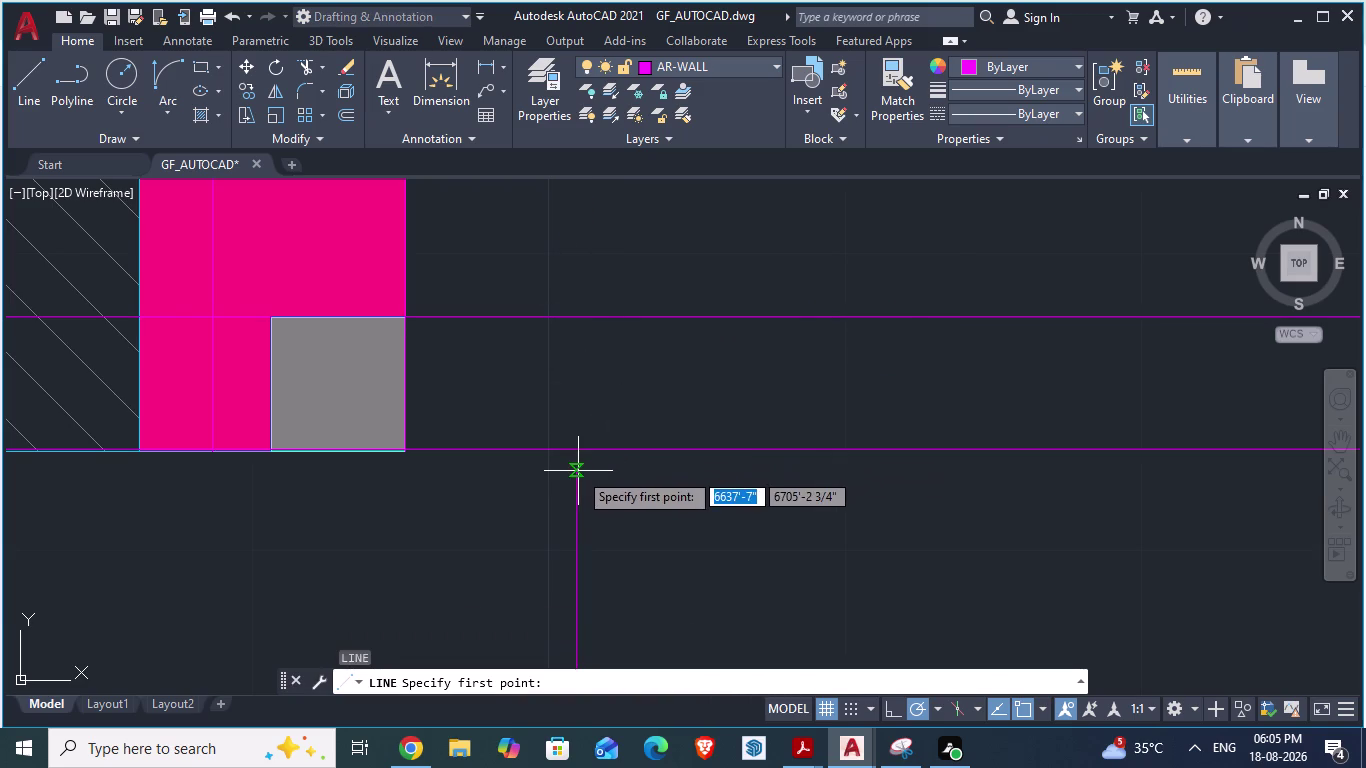
click(578, 471)
click(575, 290)
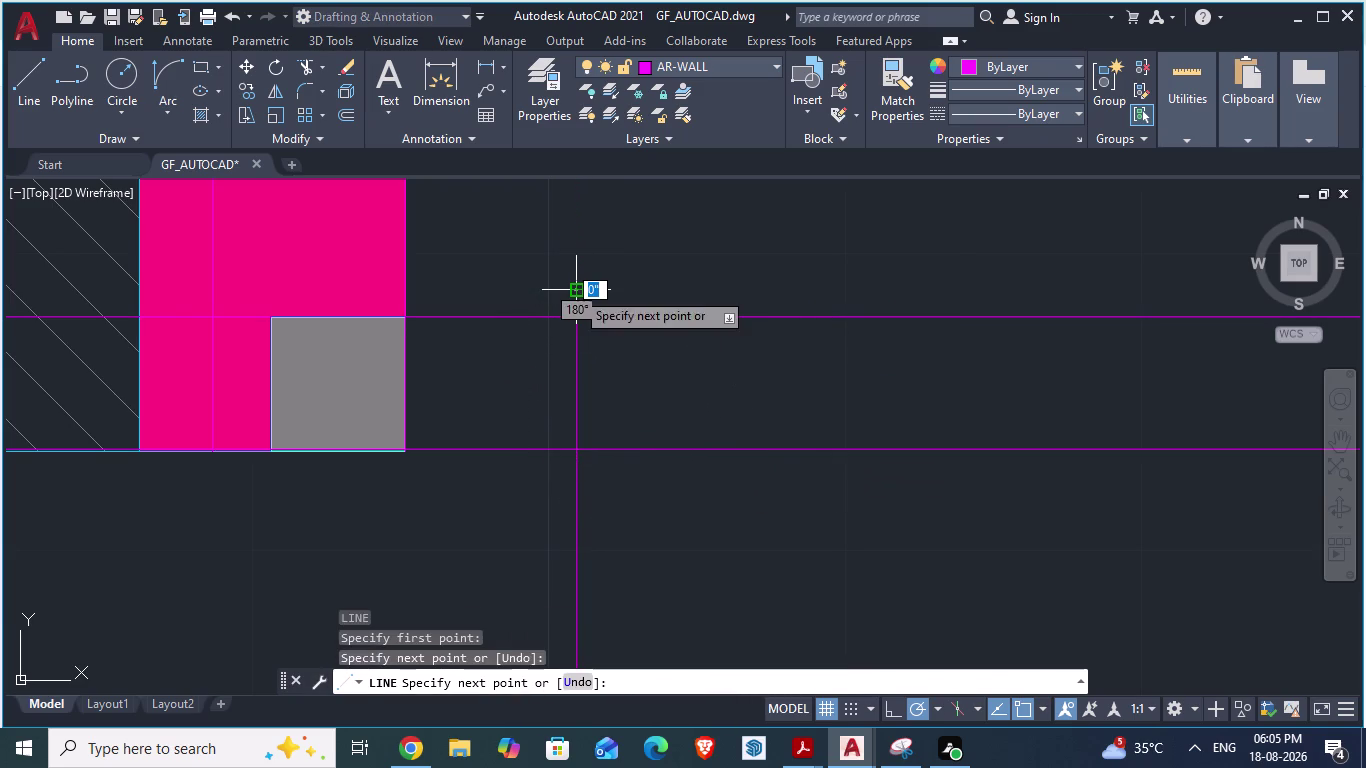
key(Return)
Measure from the grey block's edge to the vertical line, then cancel.
text(D)
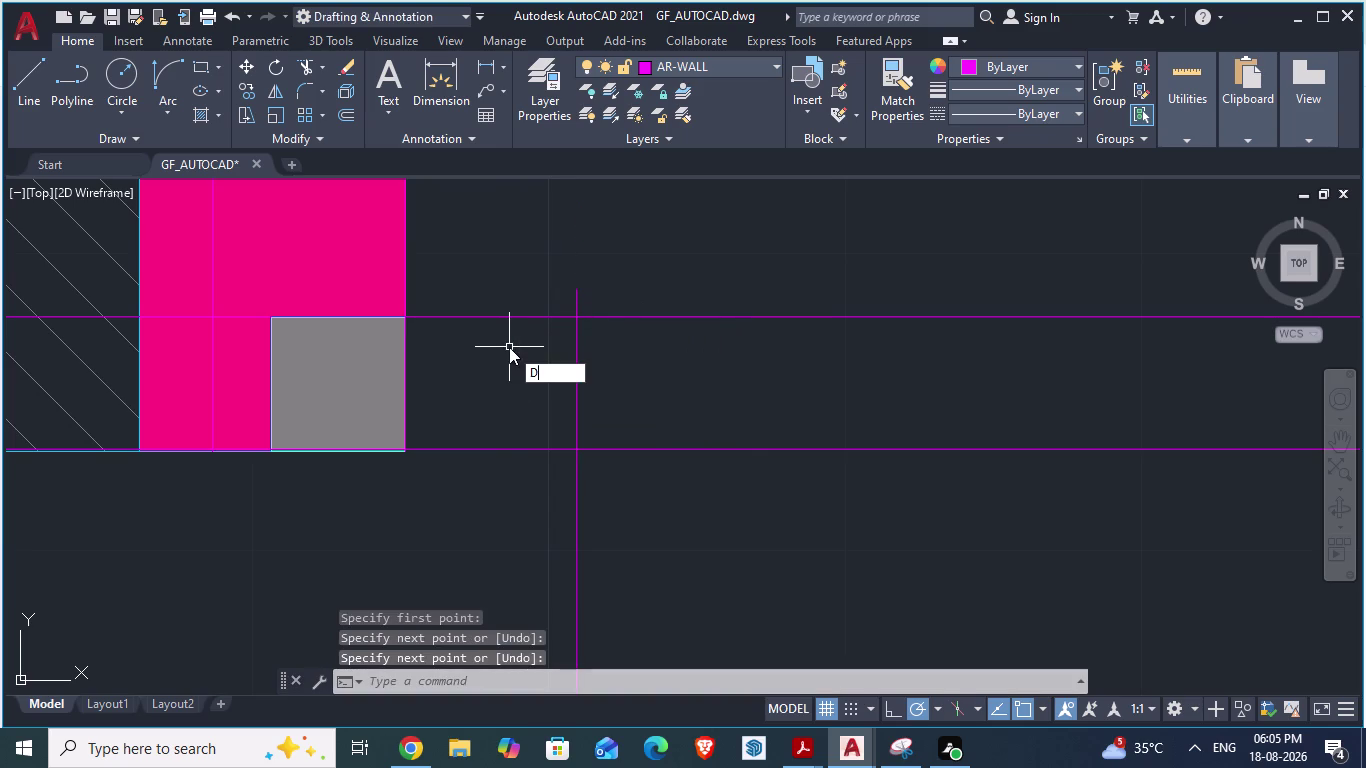
text(A)
key(Return)
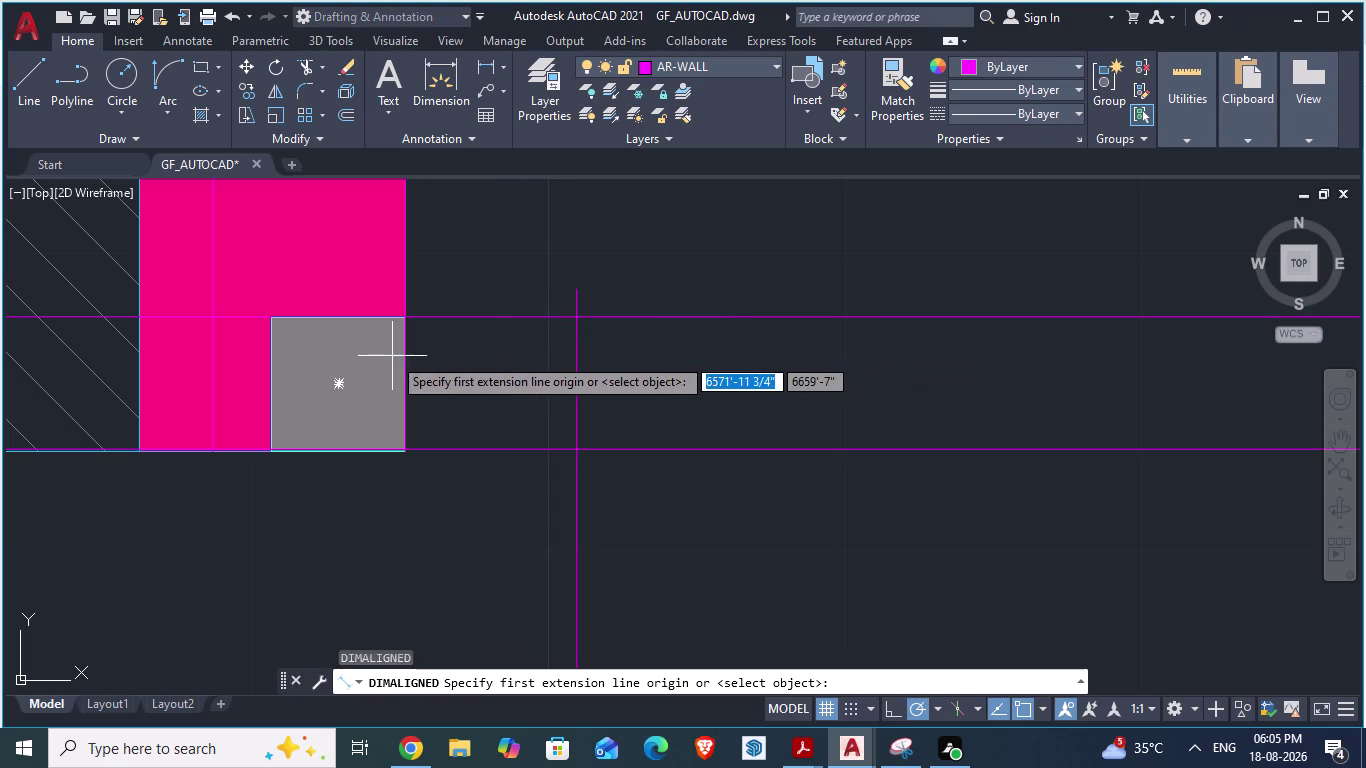
click(413, 356)
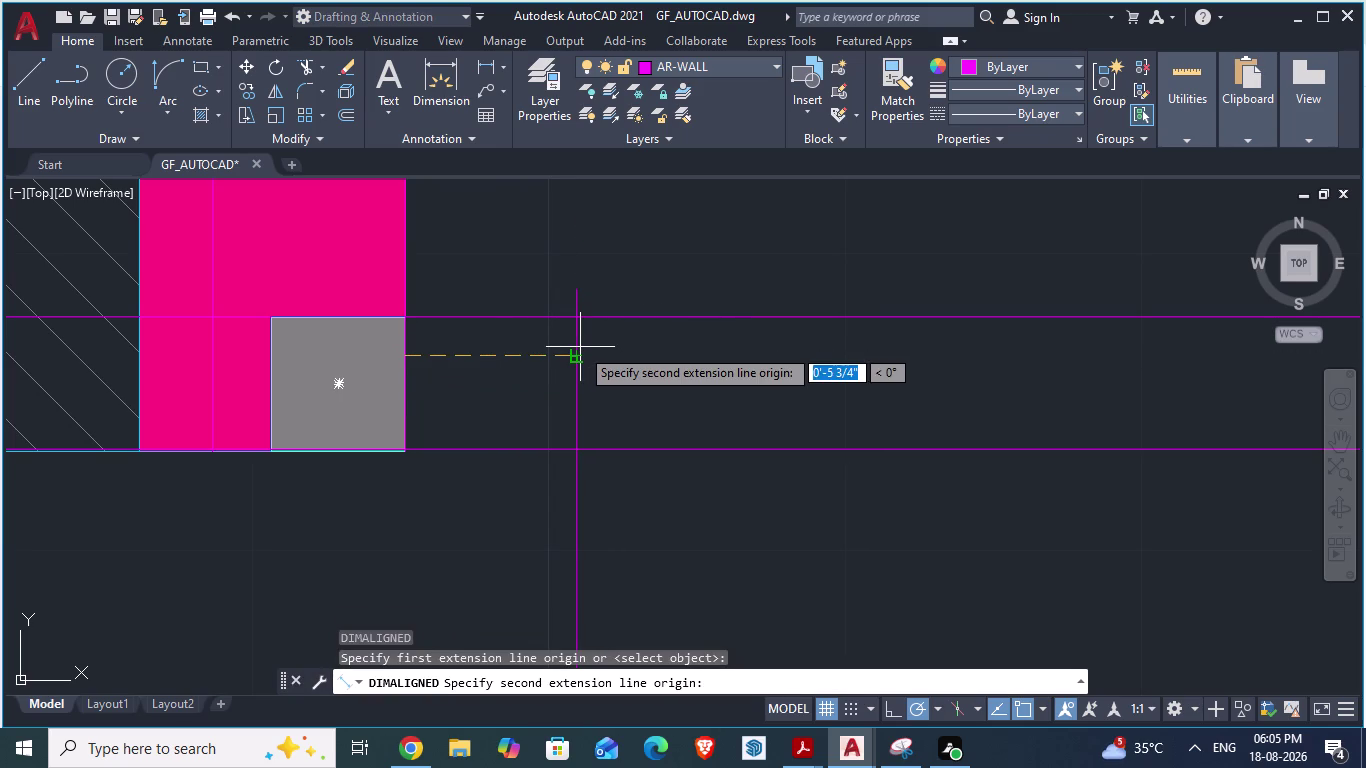
scroll(up, 3)
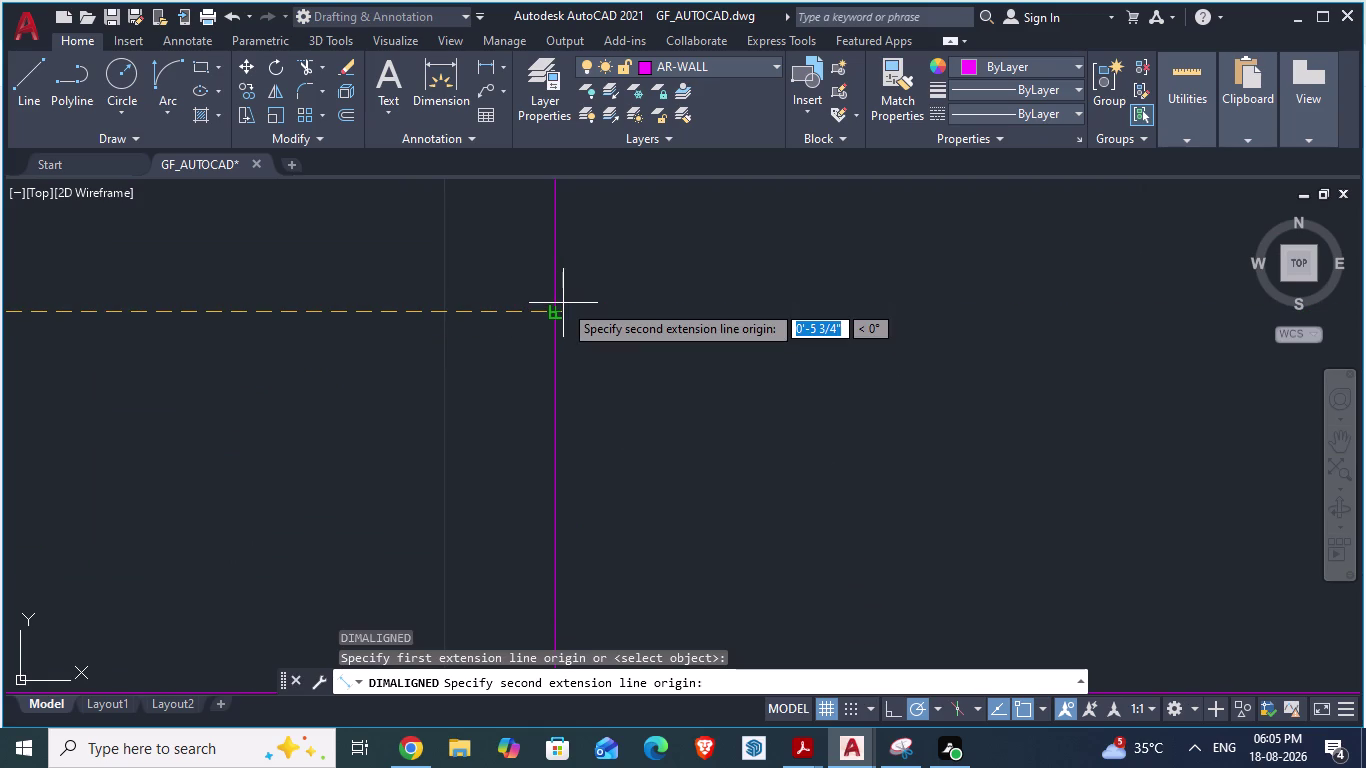
click(662, 305)
scroll(down, 3)
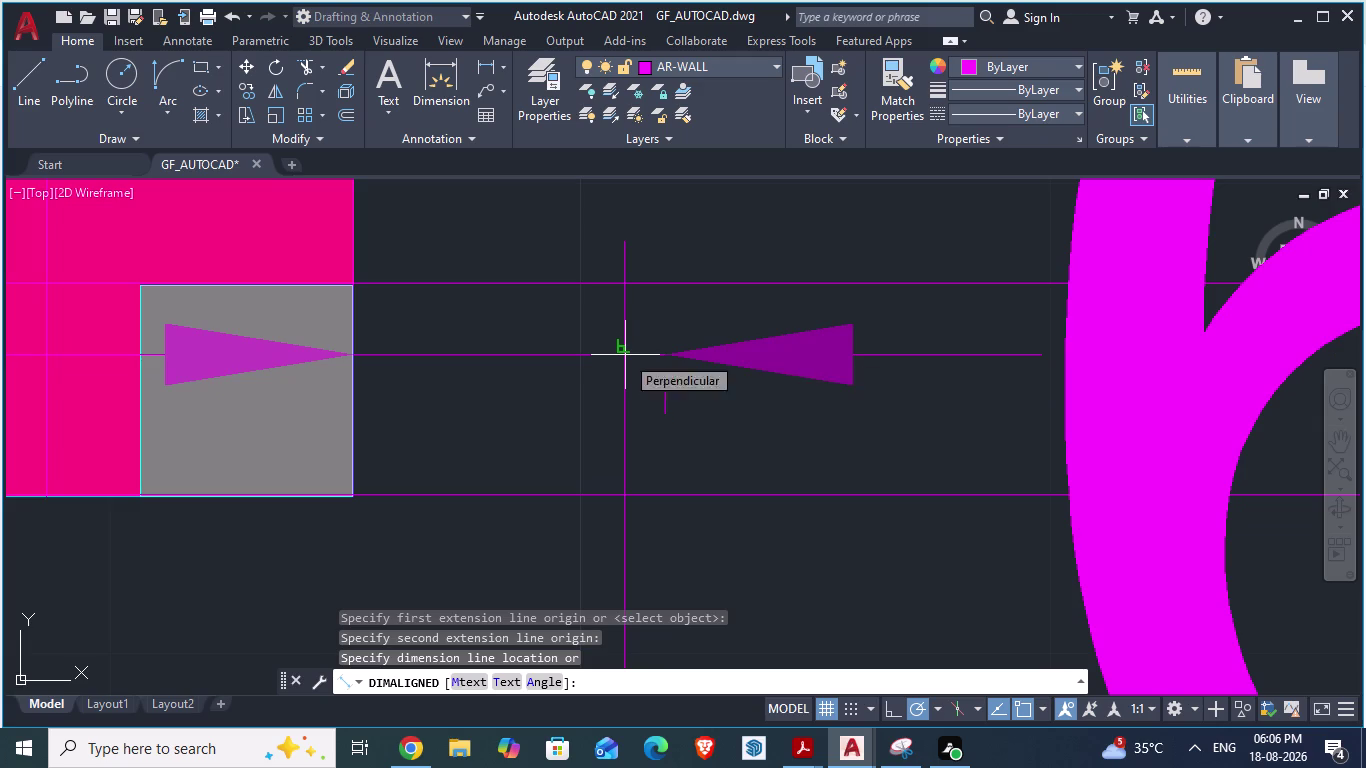
key(Escape)
scroll(down, 3)
scroll(down, 3)
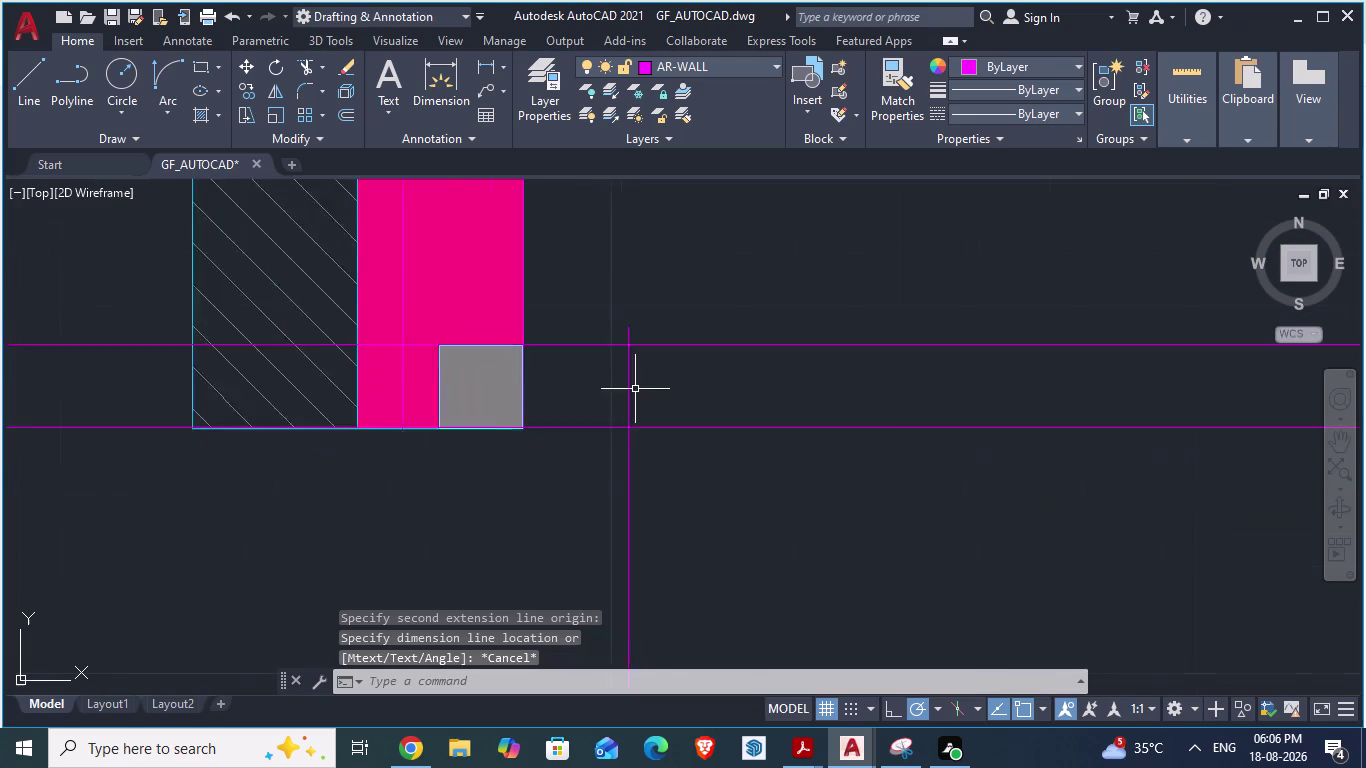
scroll(down, 3)
scroll(up, 3)
Switch to the ARCH PLANS - 900 SQ YRDS reference drawing.
key(alt+Tab)
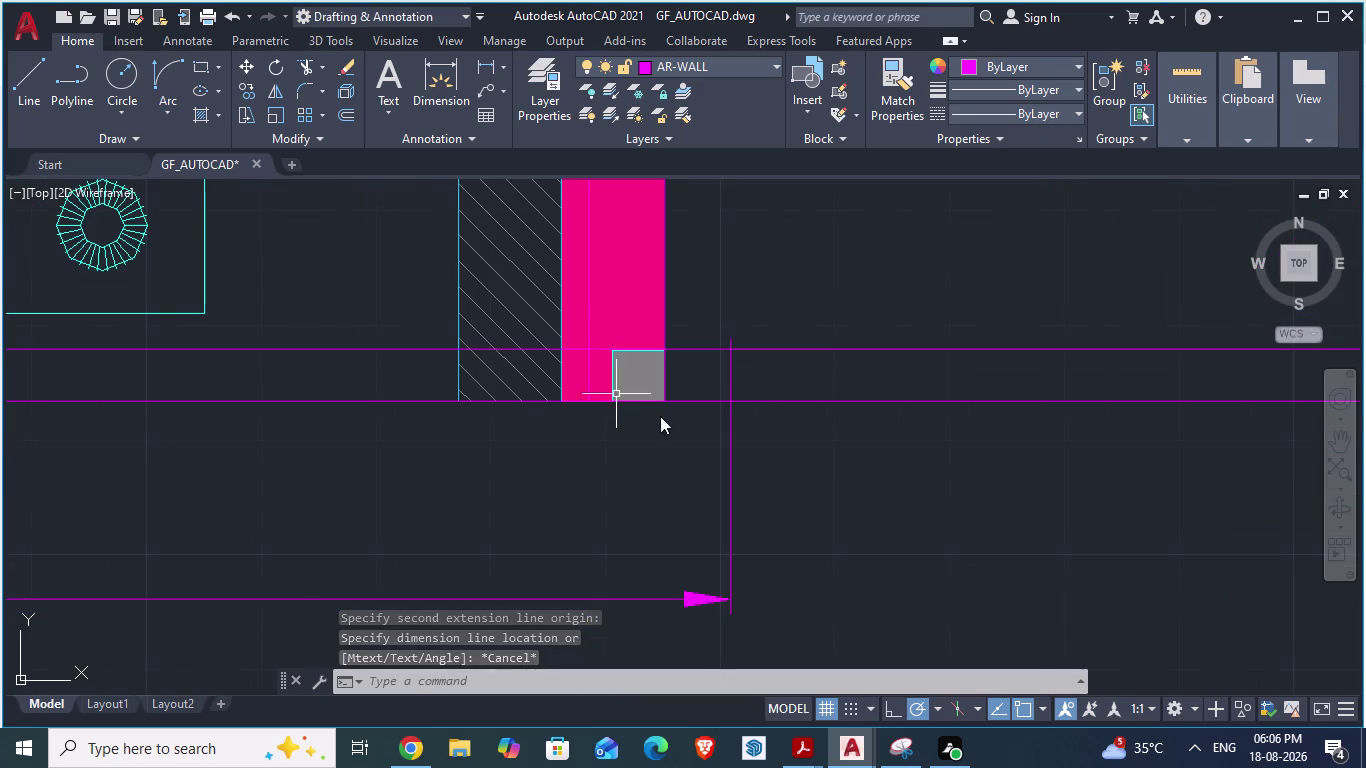
scroll(up, 3)
scroll(down, 3)
scroll(up, 3)
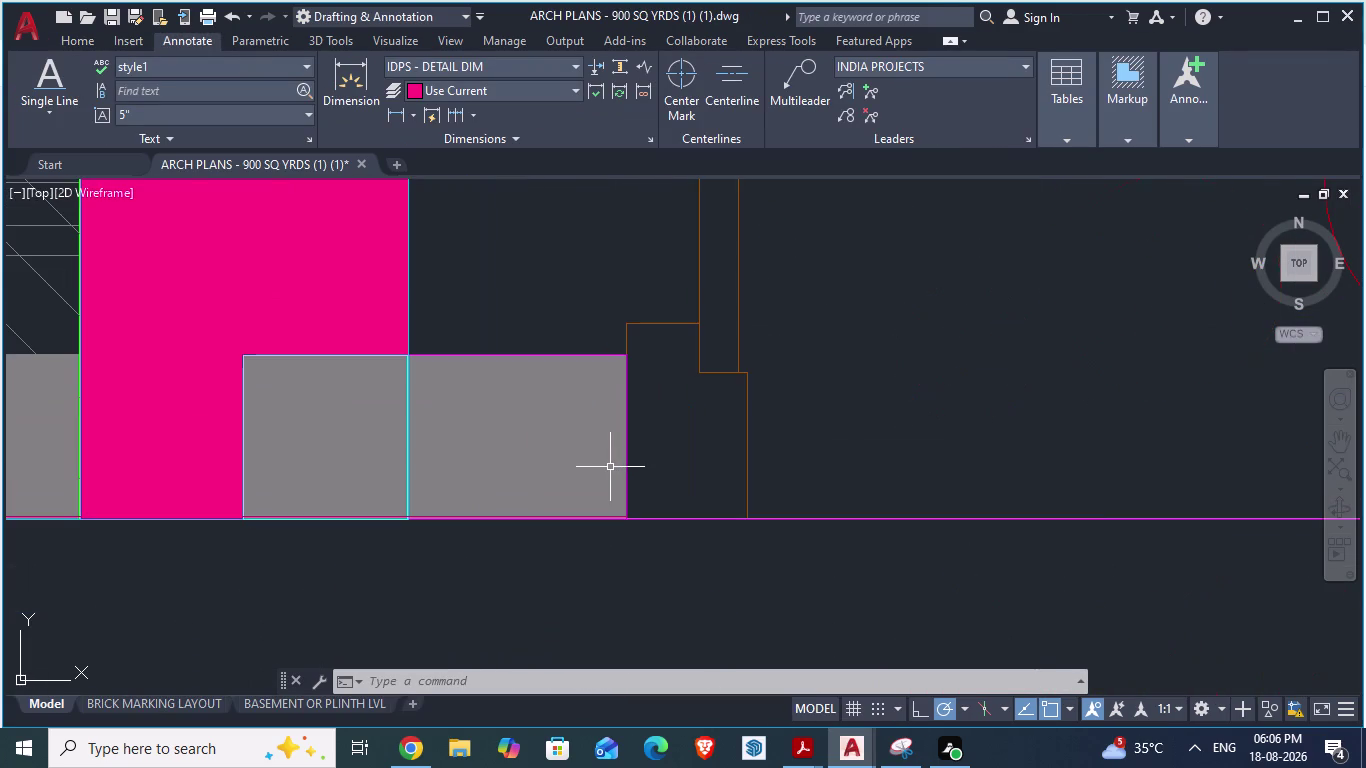
Take an aligned measurement of a reference wall near the entry window, then cancel.
text(DA)
key(Return)
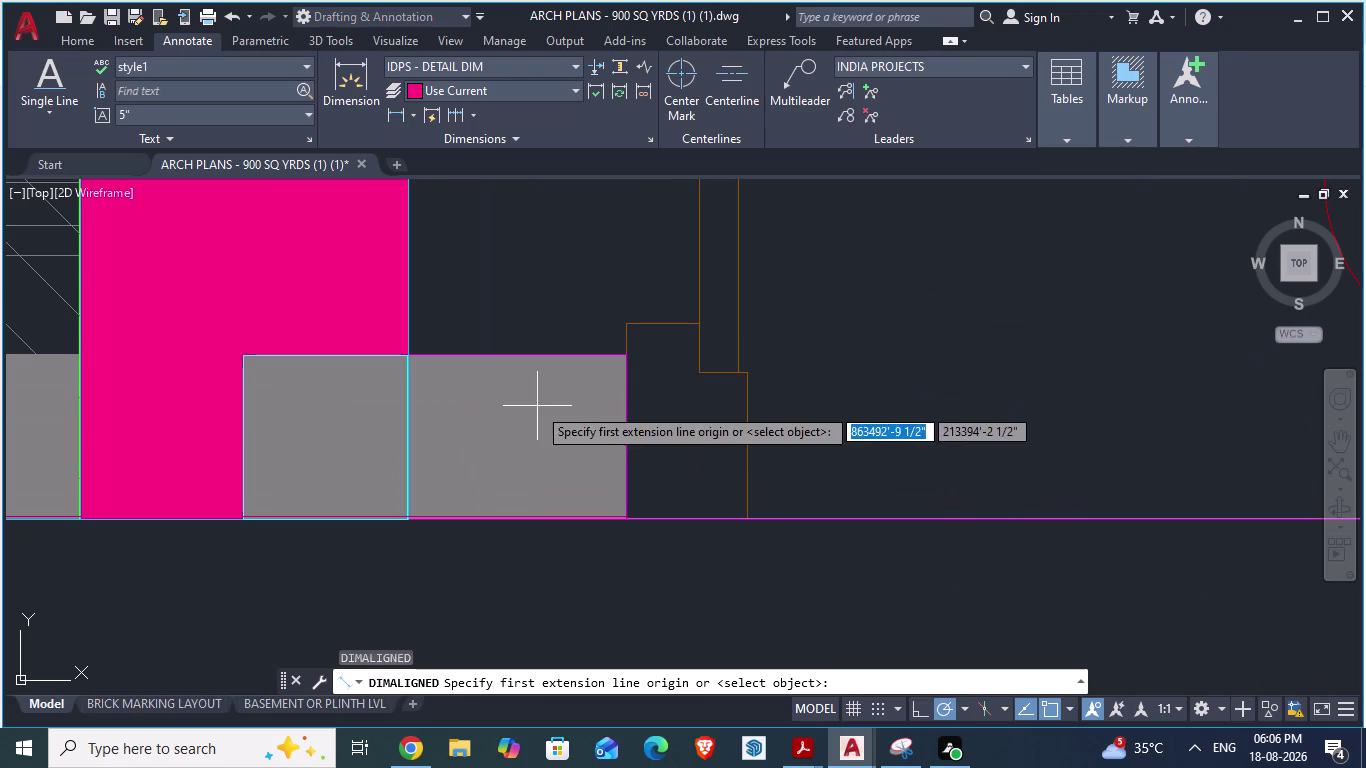
scroll(up, 3)
click(250, 306)
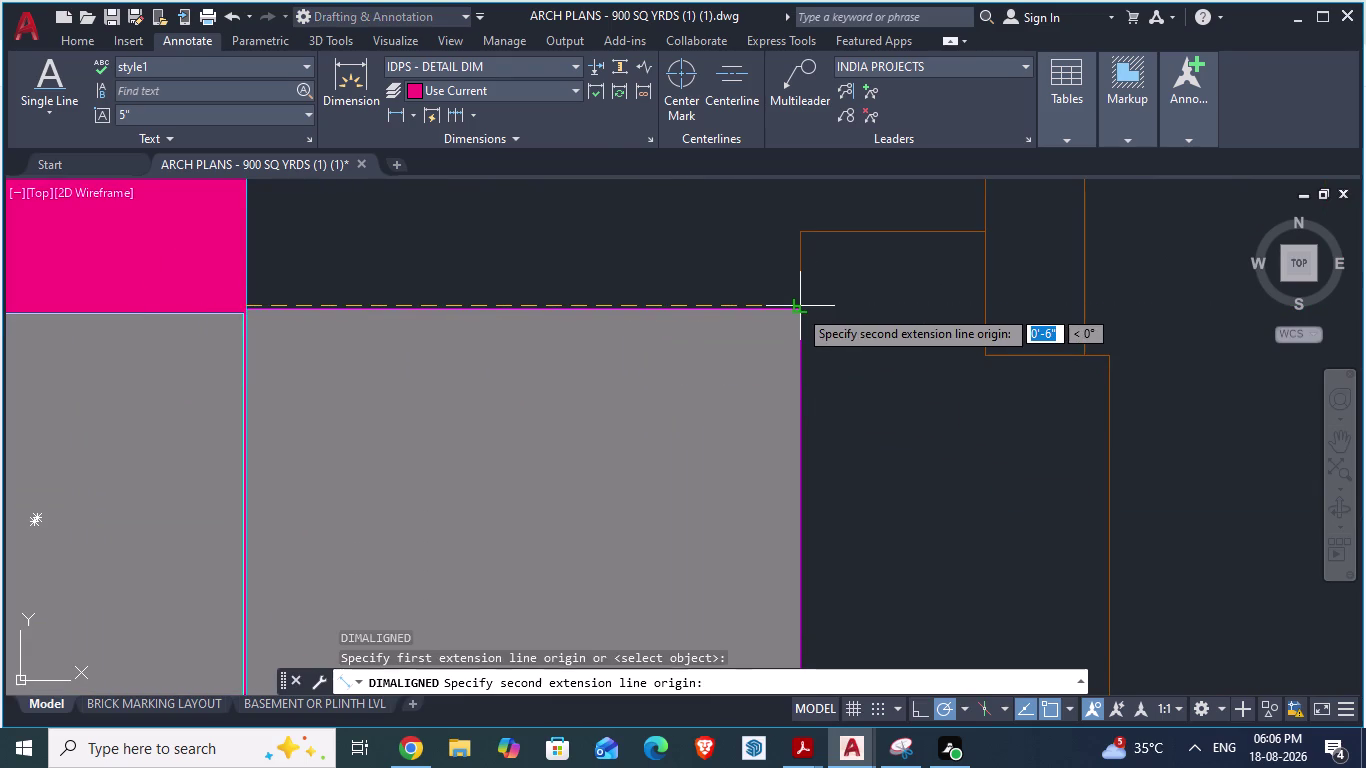
key(Escape)
scroll(down, 3)
scroll(down, 3)
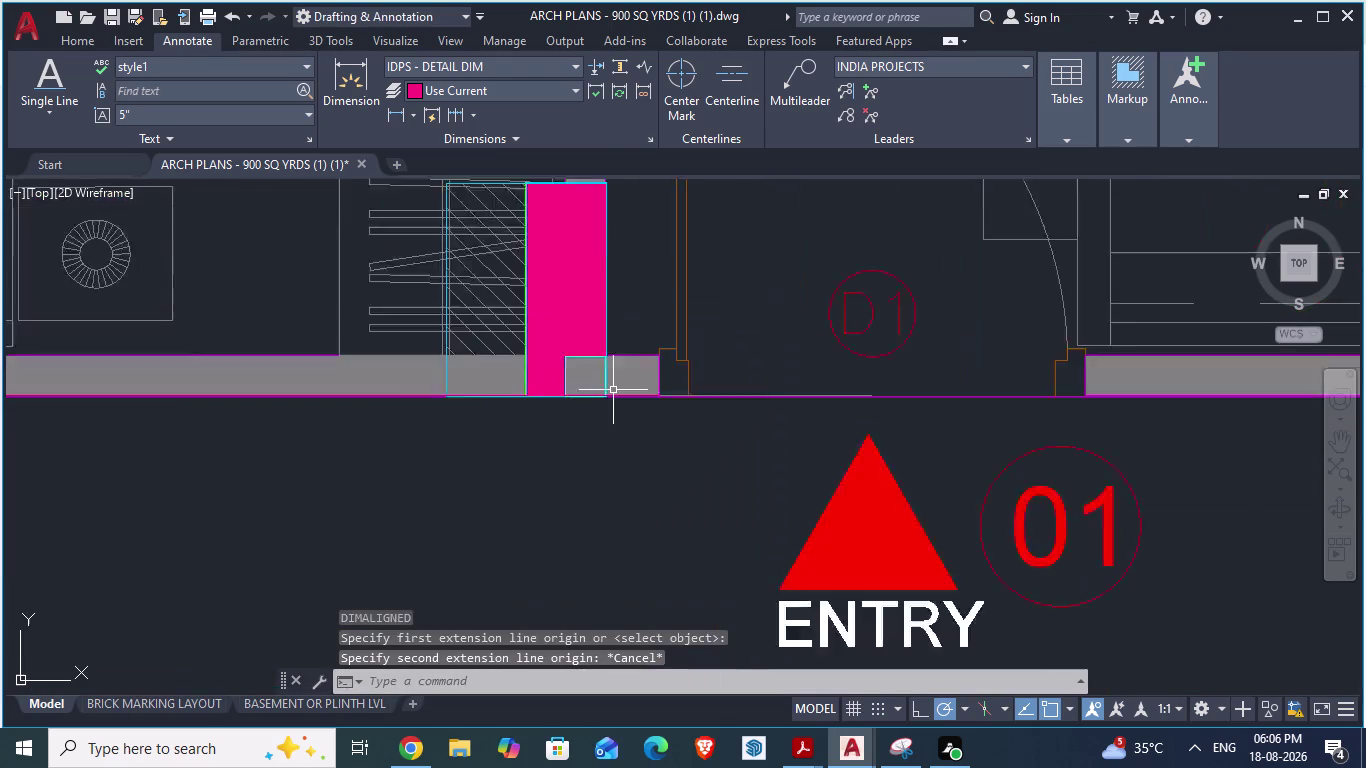
scroll(down, 3)
scroll(down, 3)
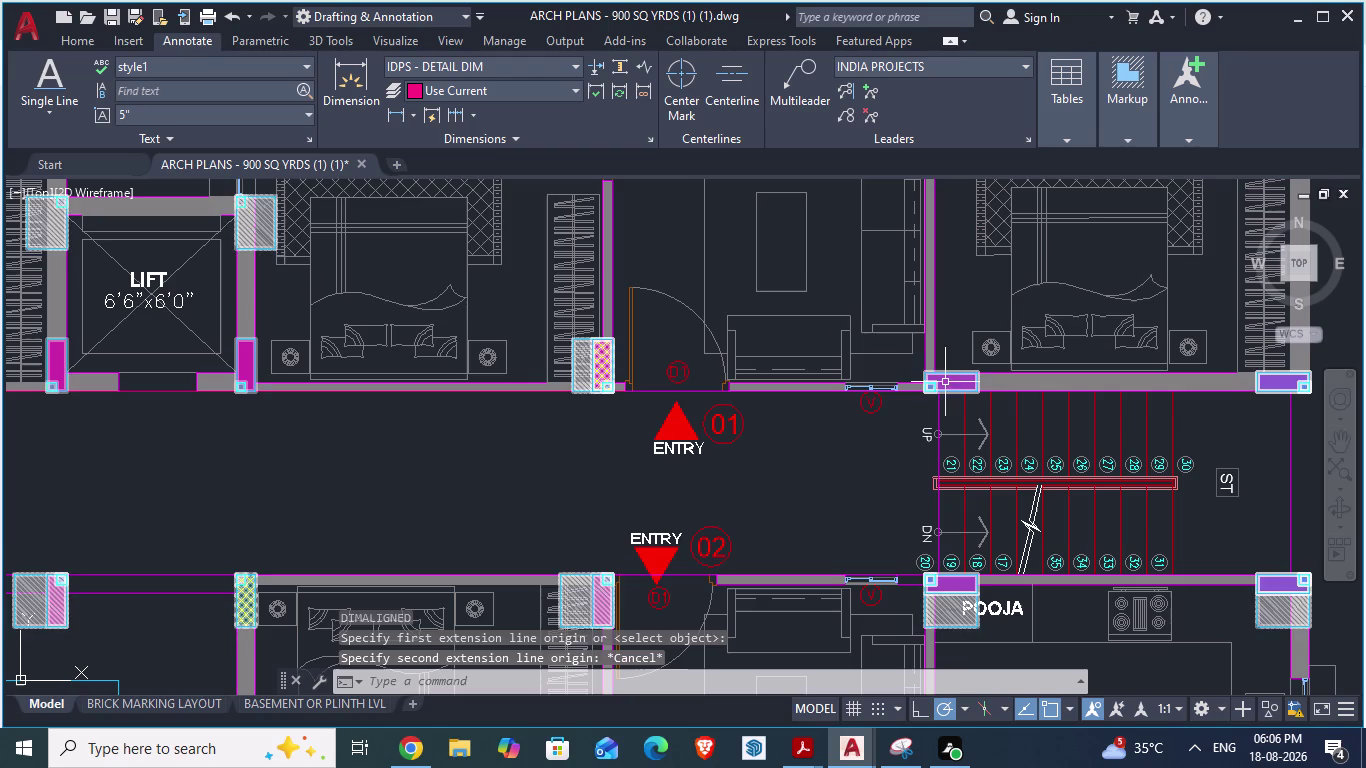
scroll(up, 3)
scroll(up, 3)
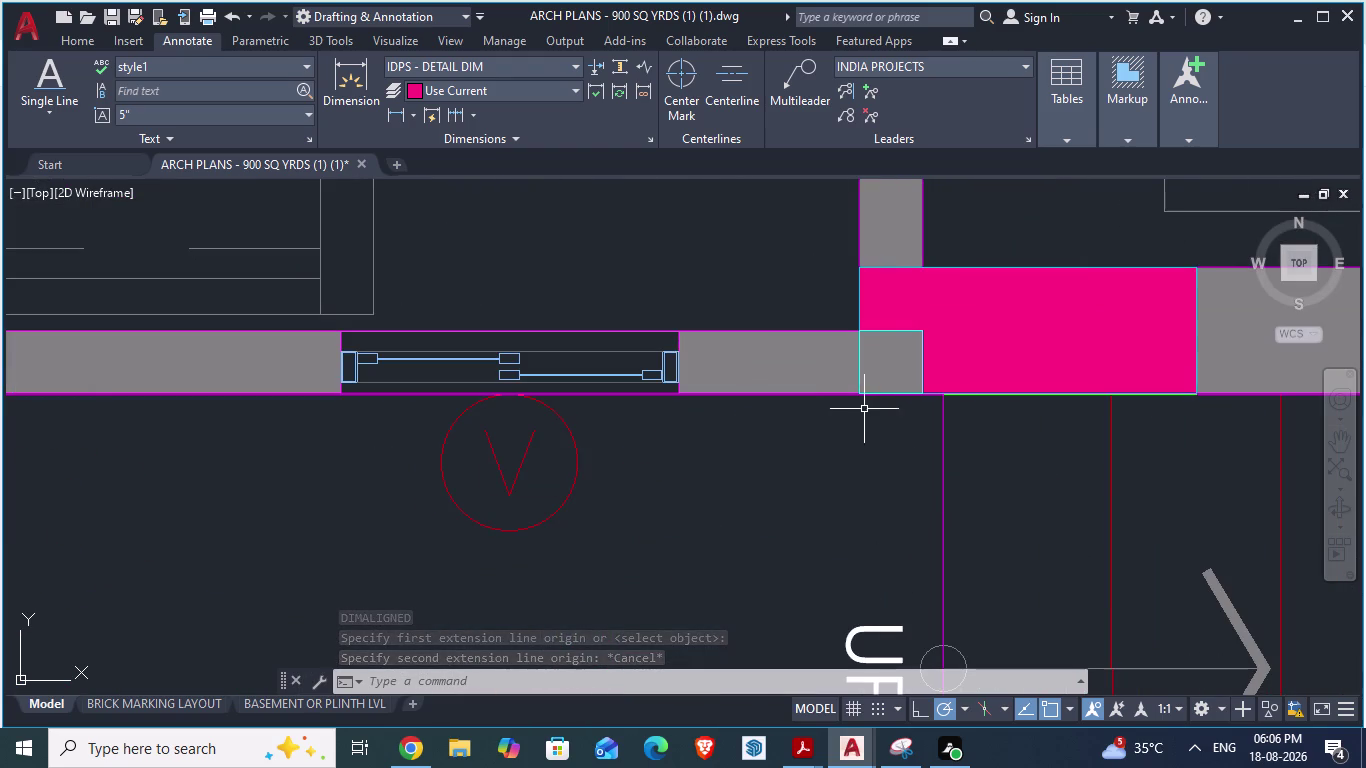
Start another aligned measurement from the wall corner.
text(DA)
key(Return)
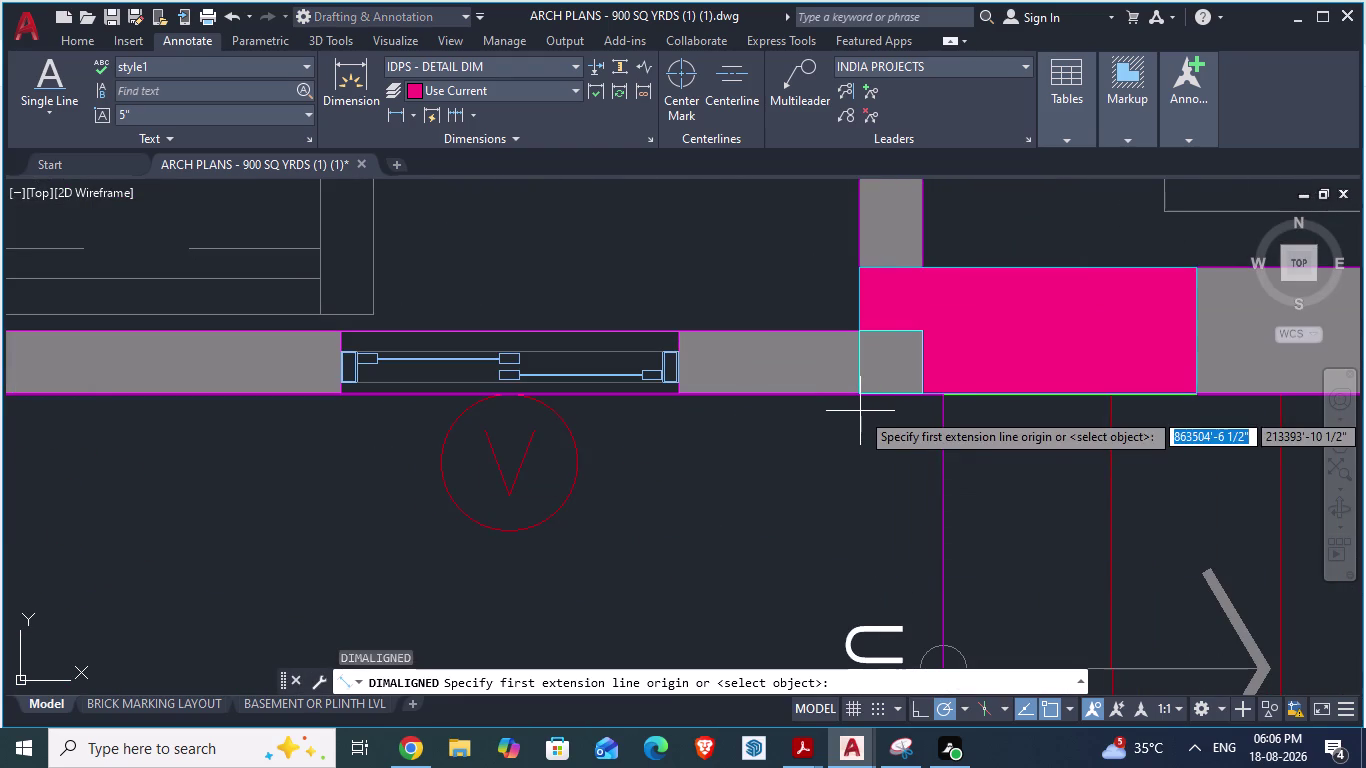
click(862, 398)
scroll(down, 3)
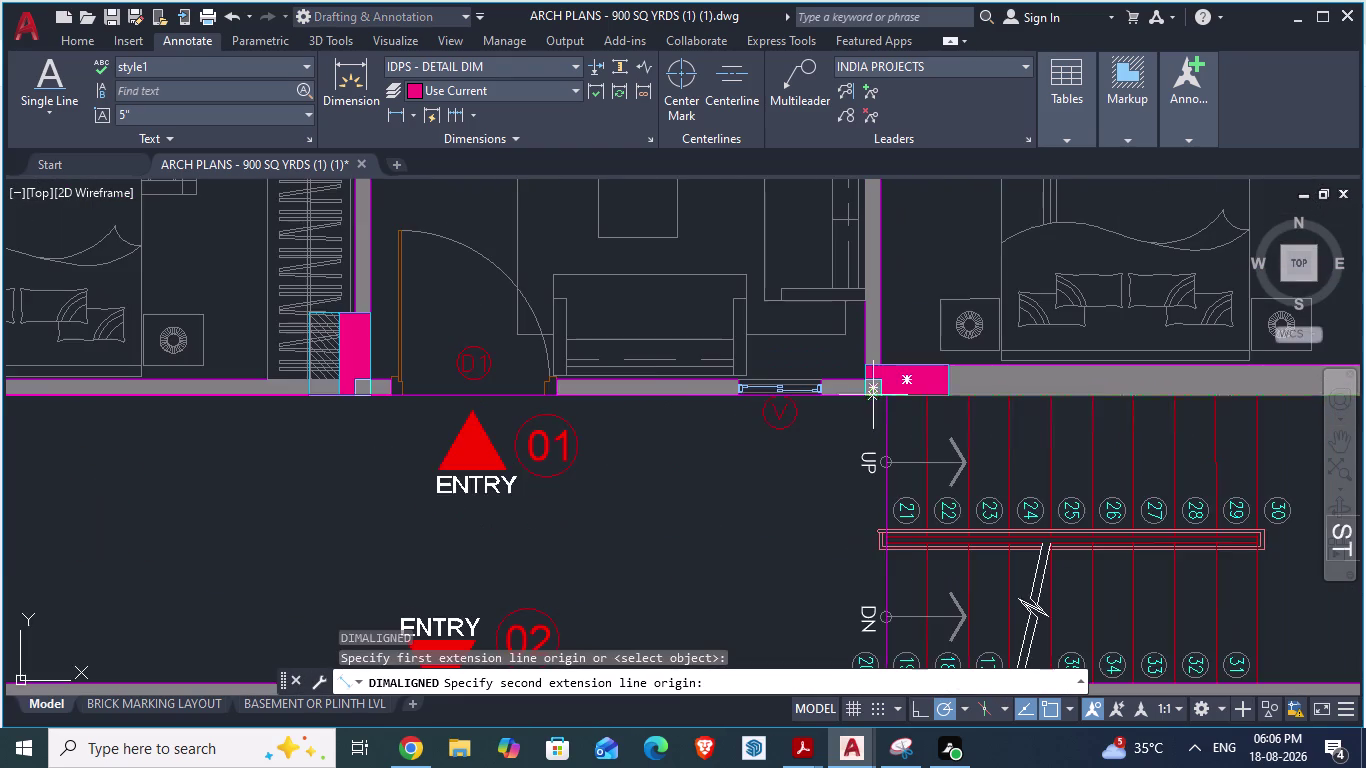
scroll(up, 3)
scroll(up, 3)
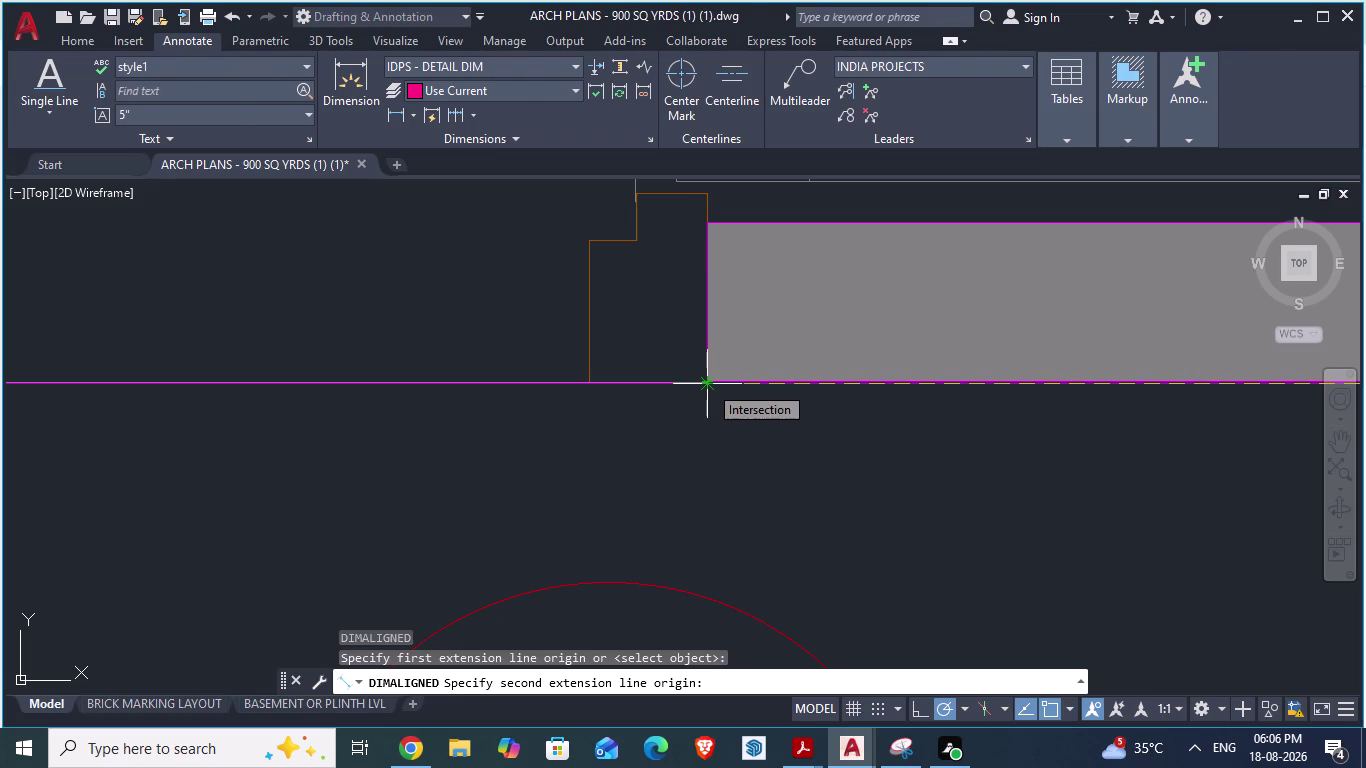
Switch back to the GF_AUTOCAD ground-floor plan.
key(alt+Tab)
scroll(down, 3)
scroll(down, 3)
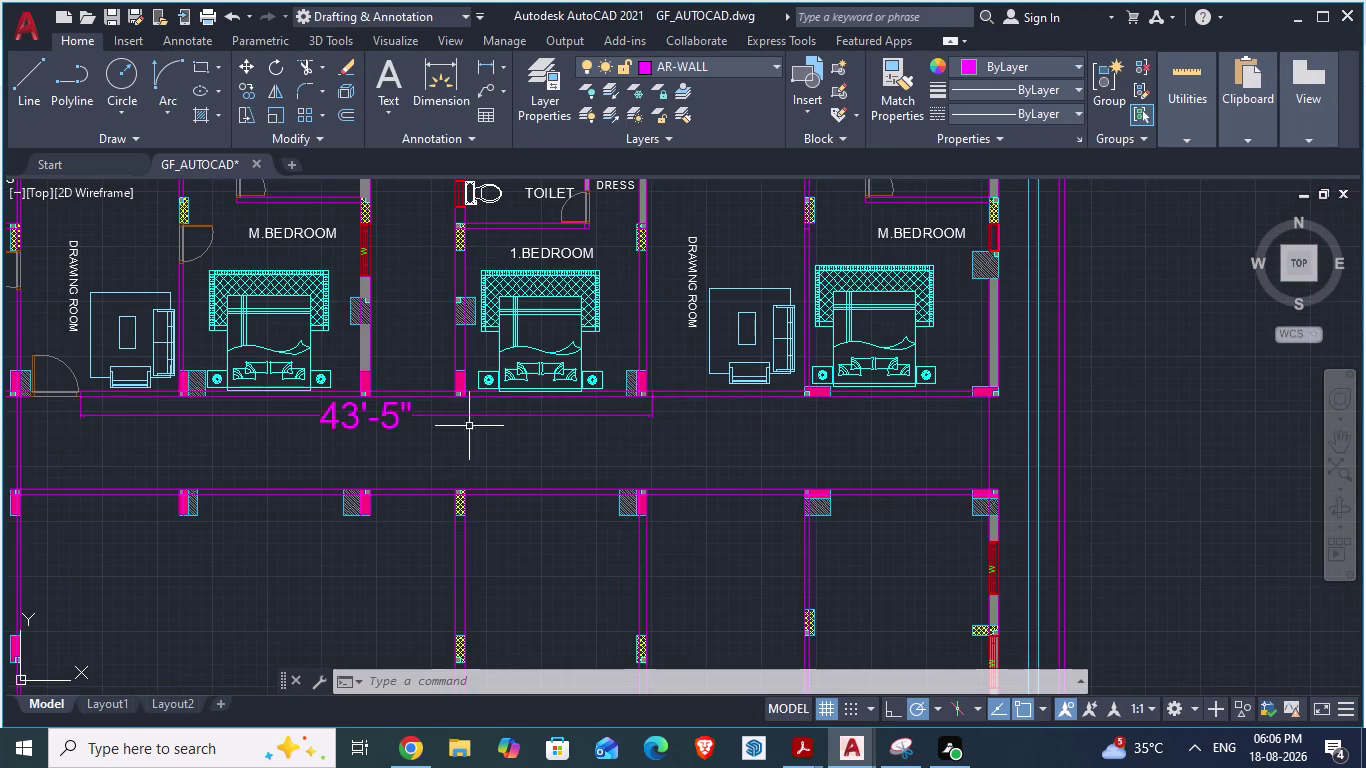
Draw a 7'-6" line starting at the grey block's left edge.
scroll(up, 3)
scroll(up, 3)
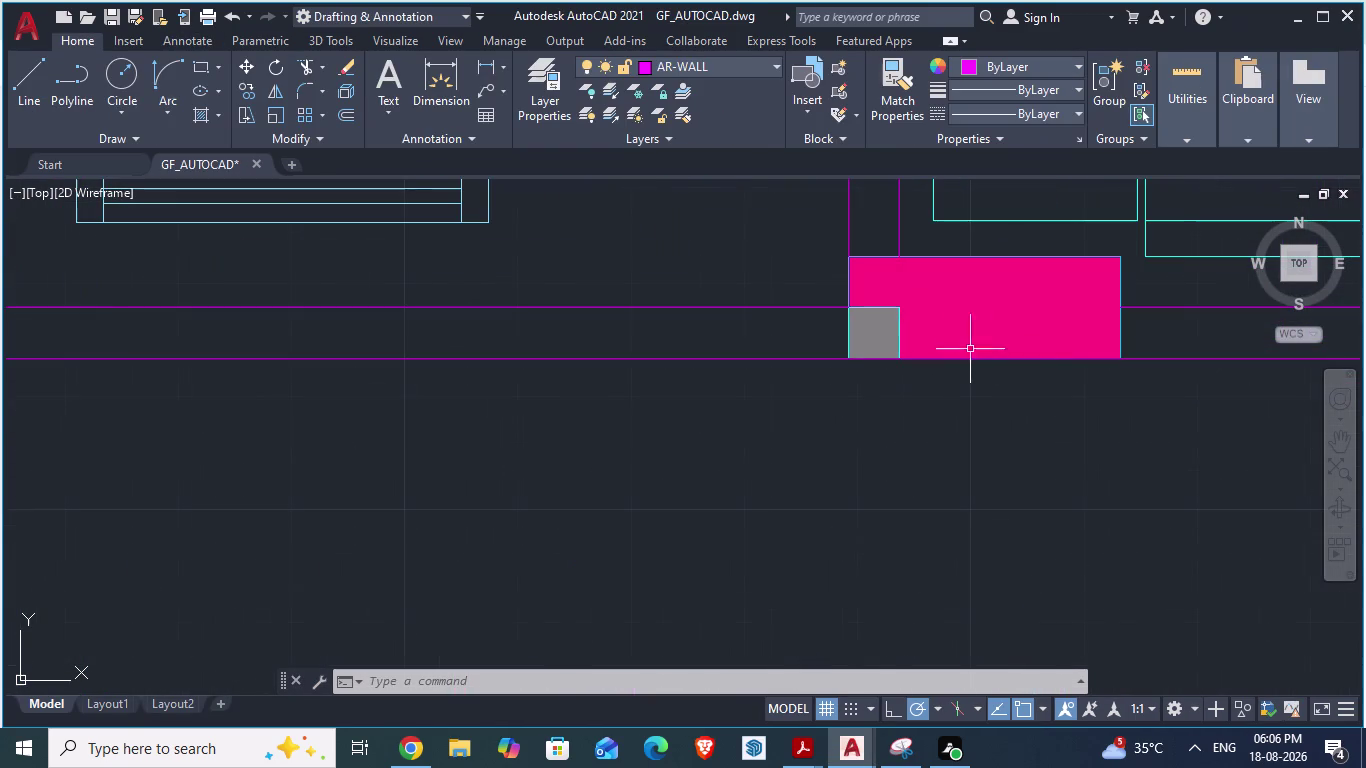
key(d)
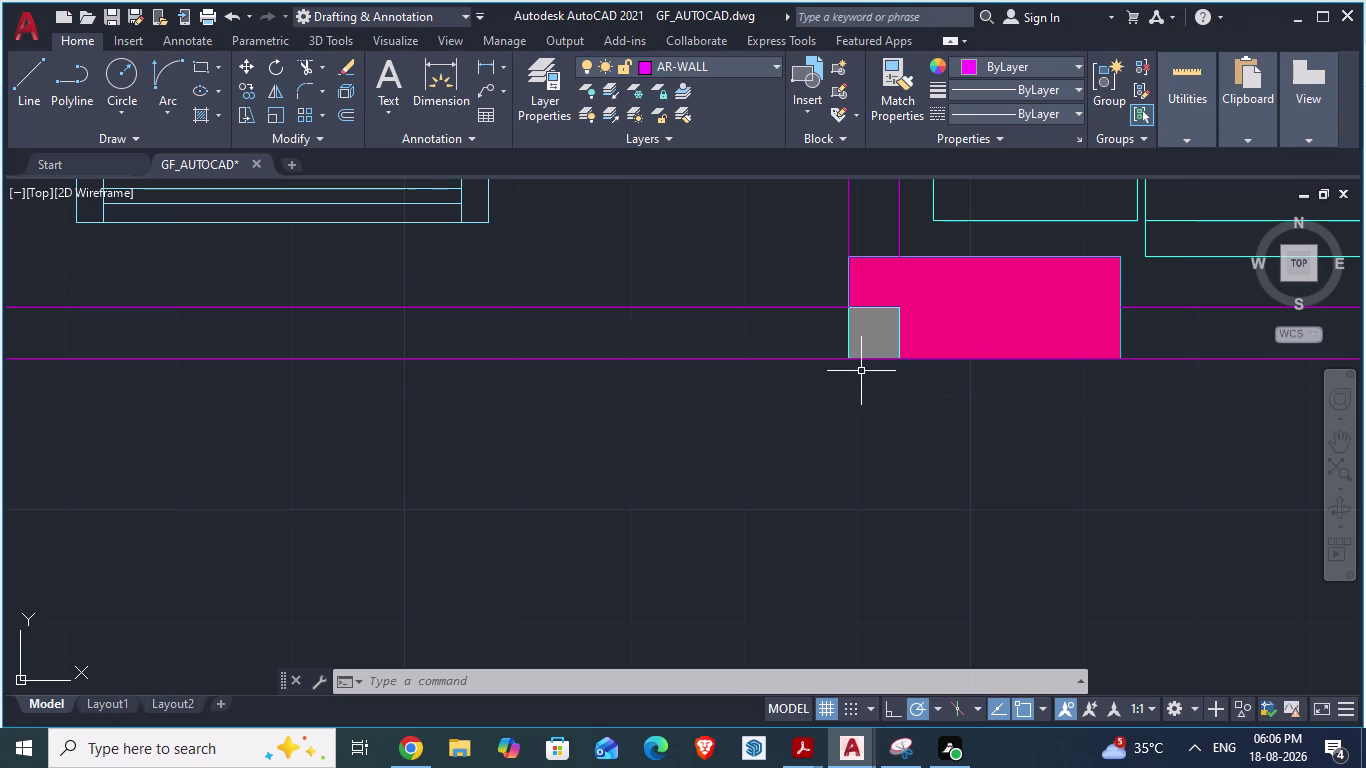
key(Escape)
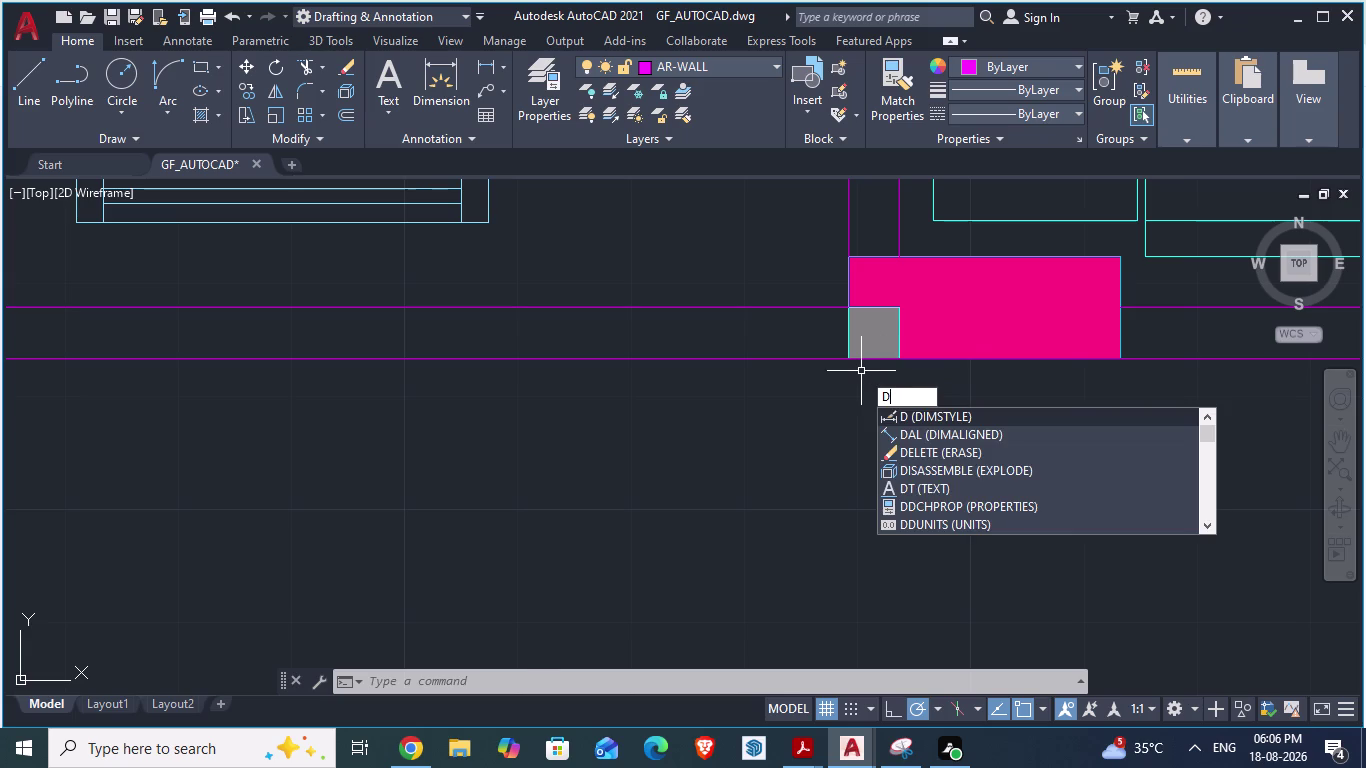
key(l)
key(Return)
scroll(up, 3)
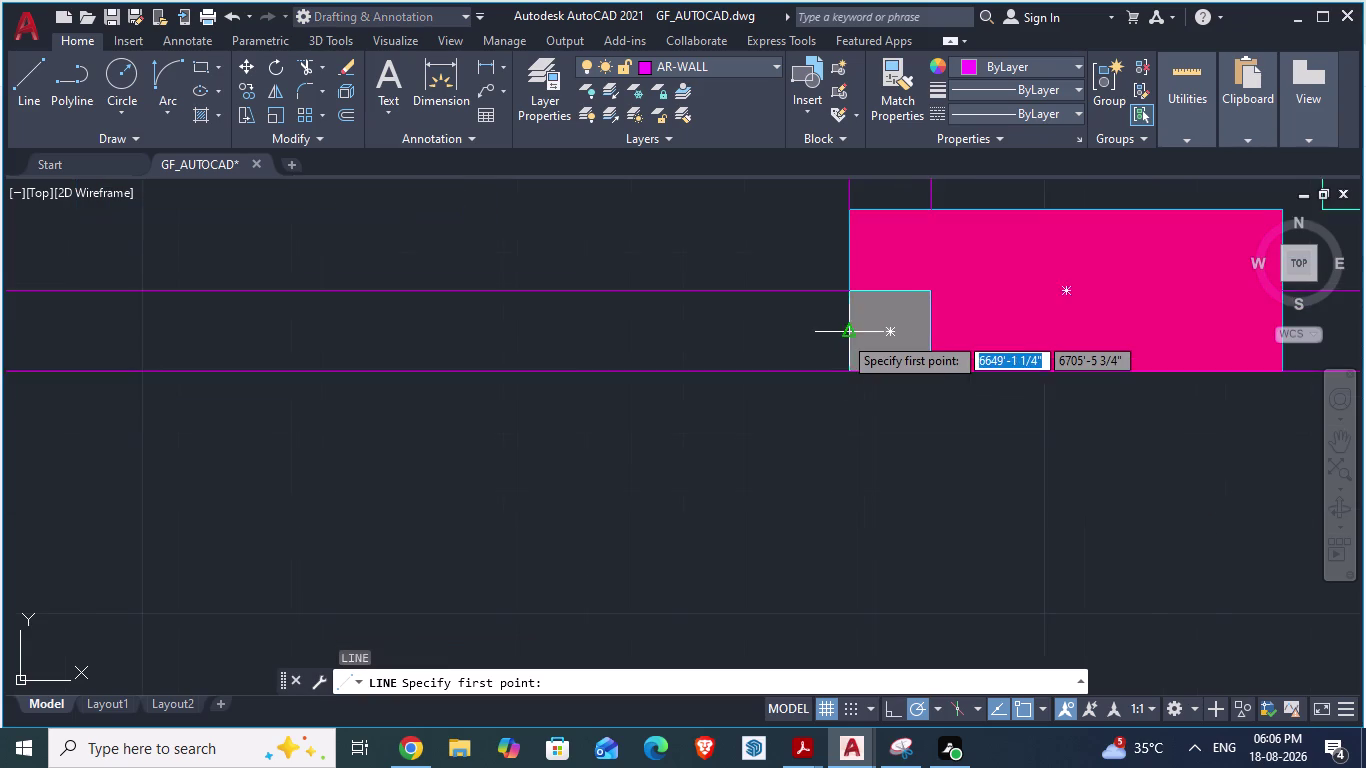
scroll(up, 3)
click(851, 336)
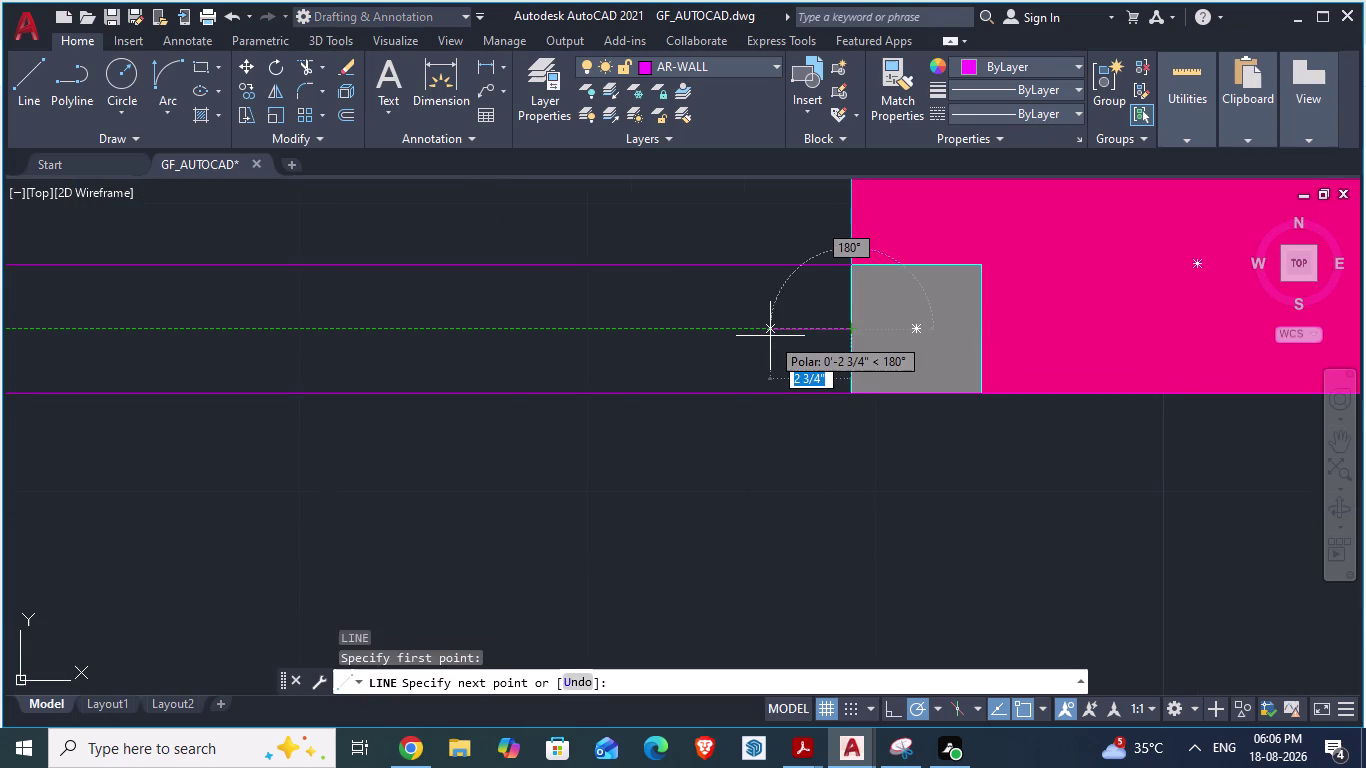
text(7')
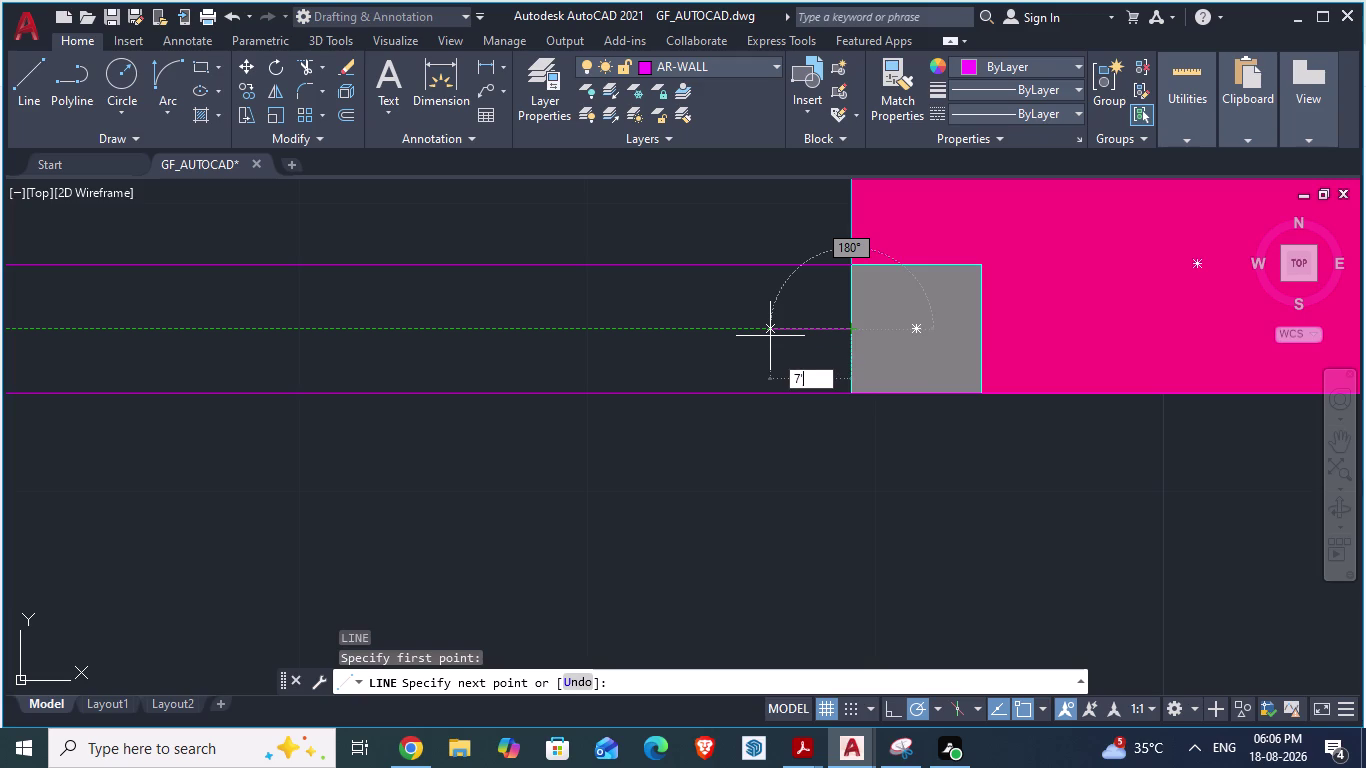
text(6")
key(Return)
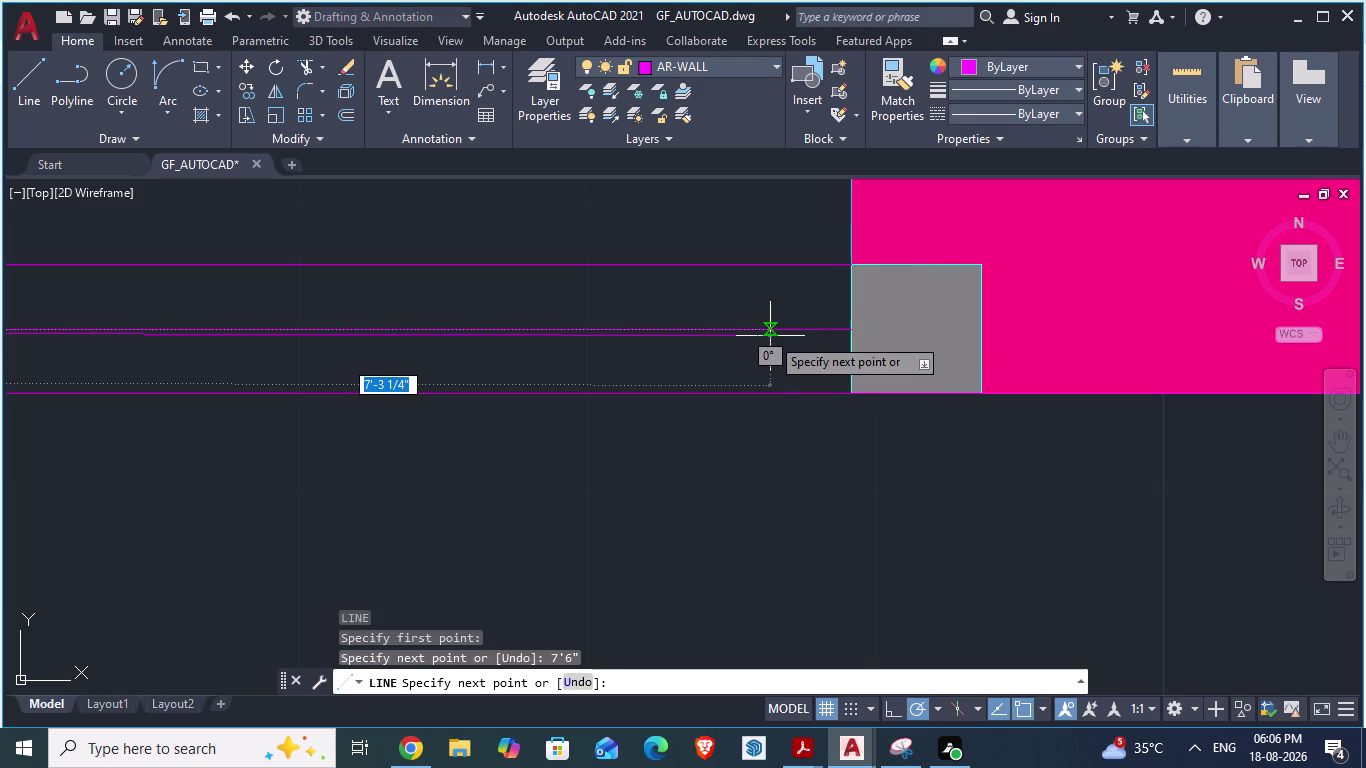
Add an upward second line segment and finish the line.
scroll(down, 3)
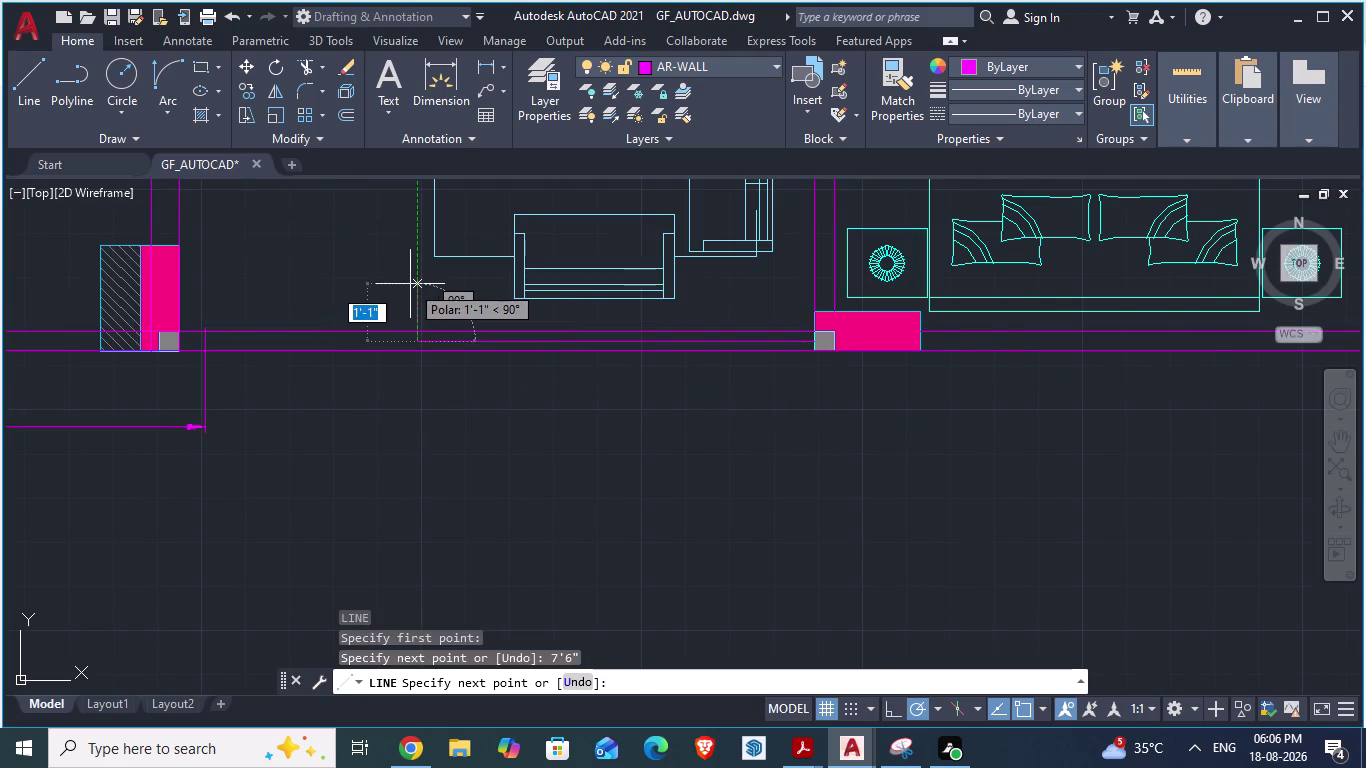
click(410, 284)
key(Return)
scroll(up, 3)
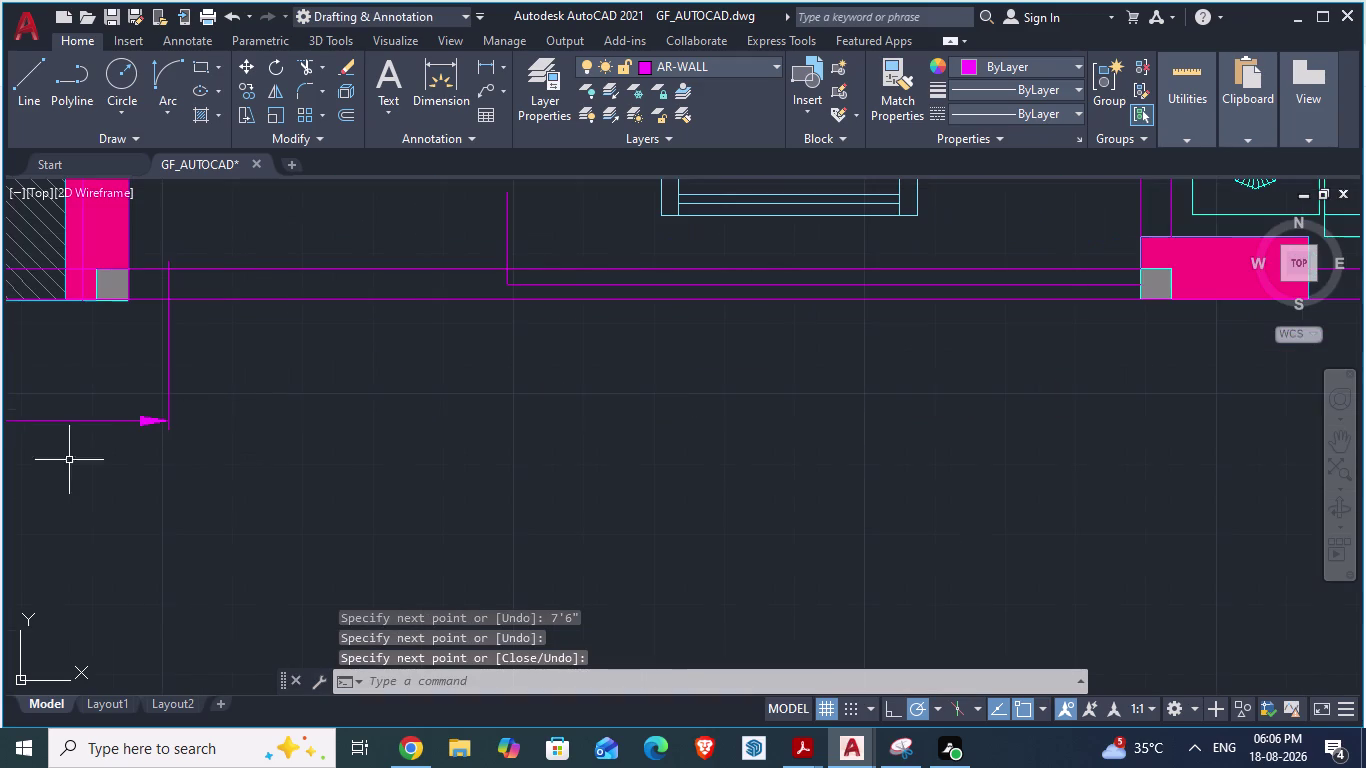
scroll(down, 3)
scroll(up, 3)
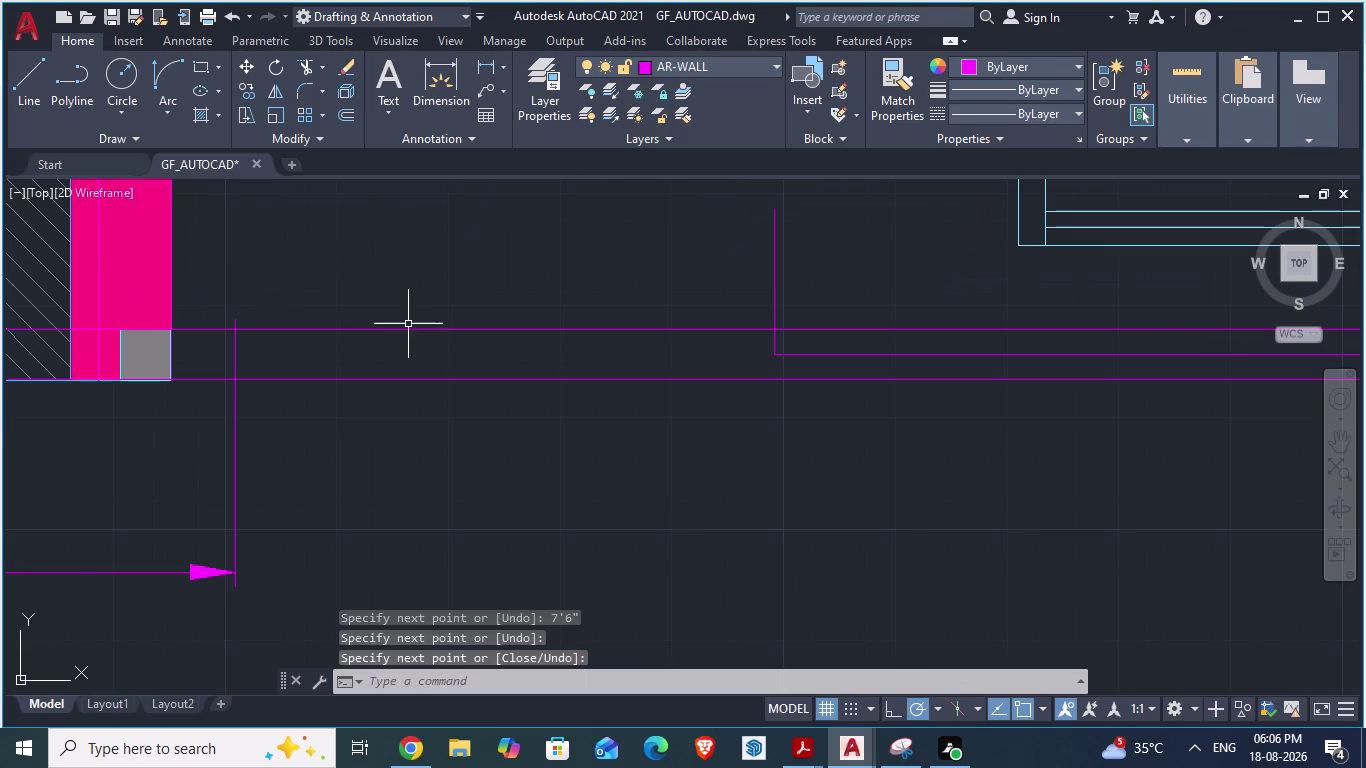
key(Escape)
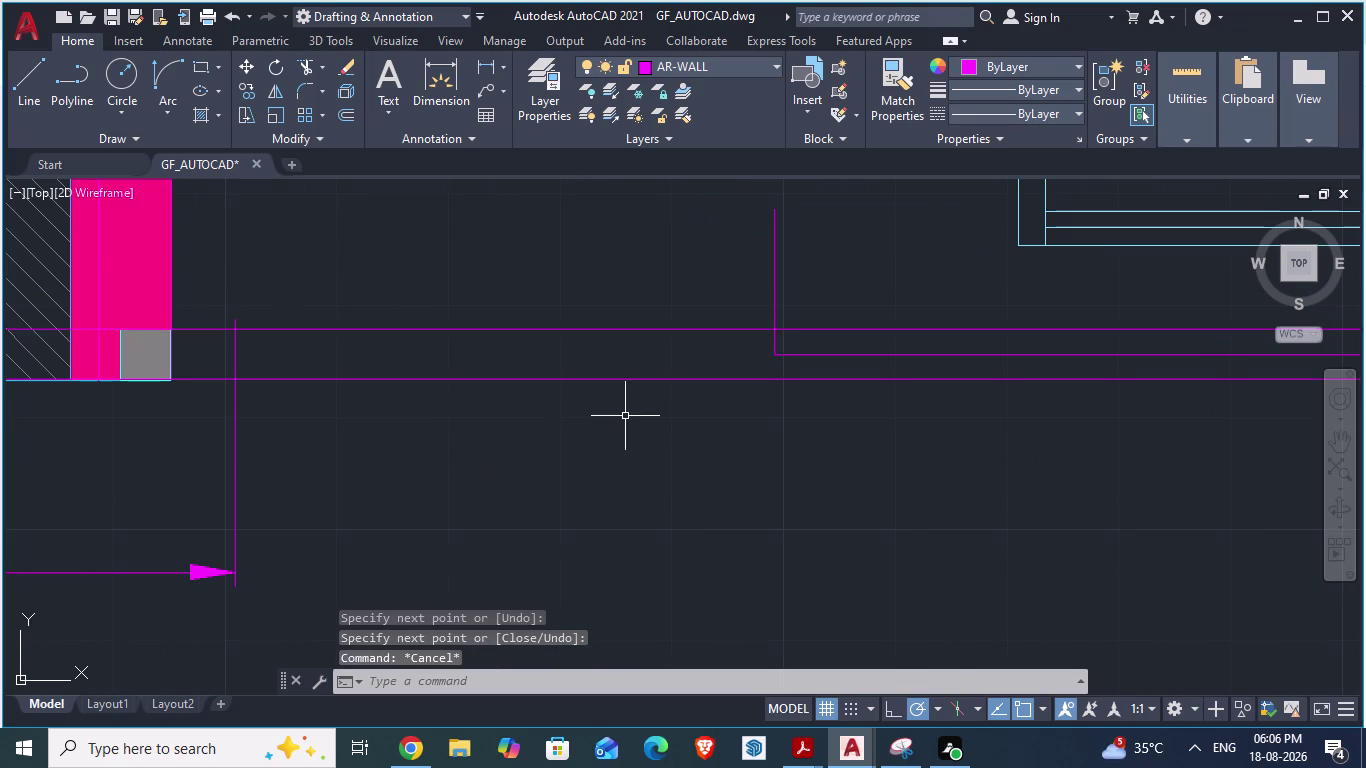
Start an aligned dimension at the opening, then switch to ARCH PLANS.
text(DA)
key(Return)
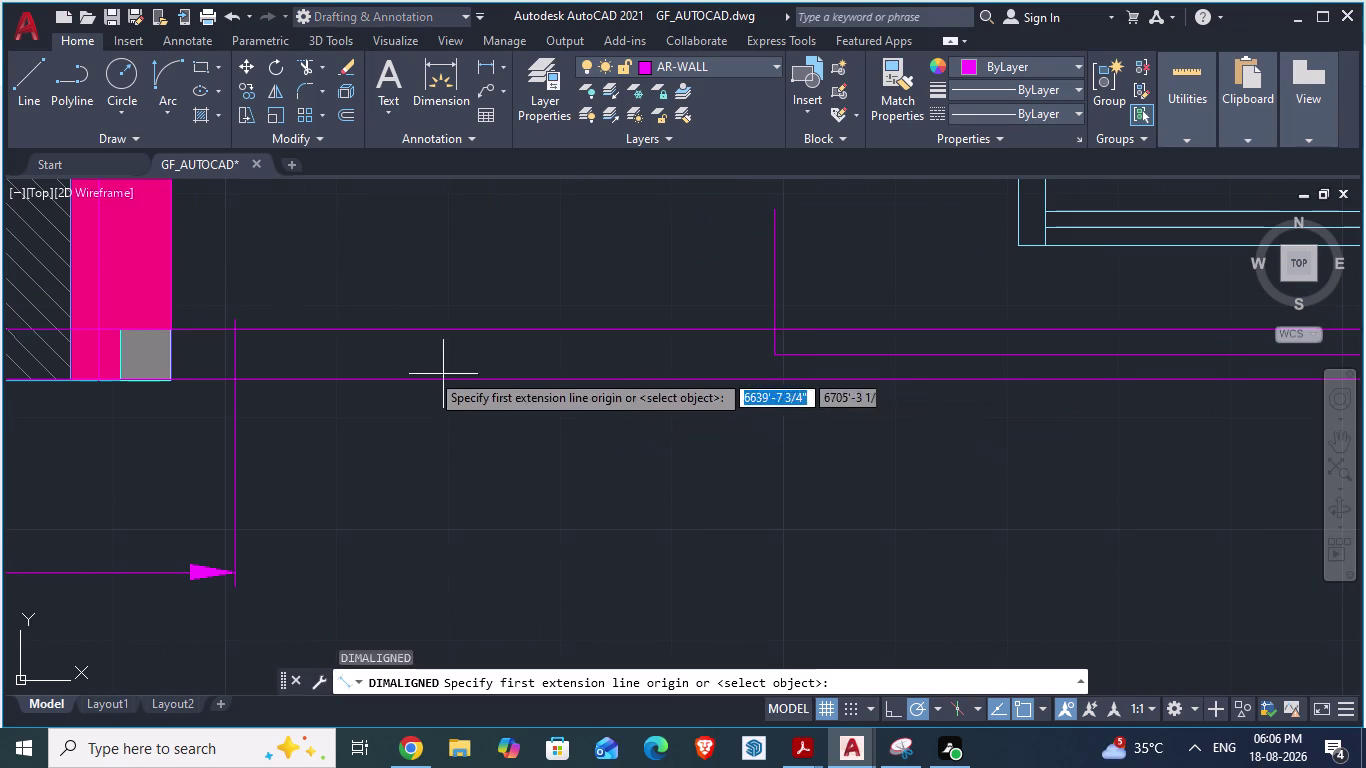
click(236, 357)
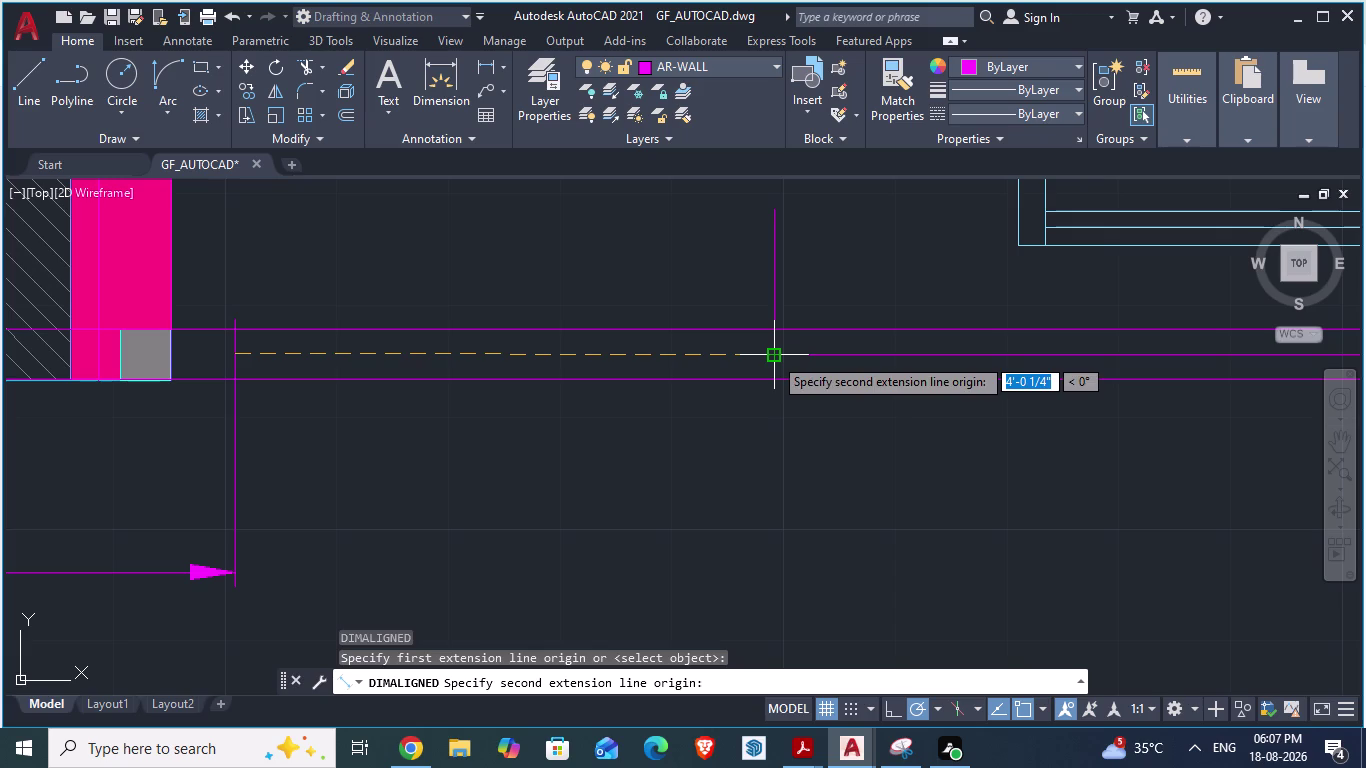
key(Escape)
key(alt+Tab)
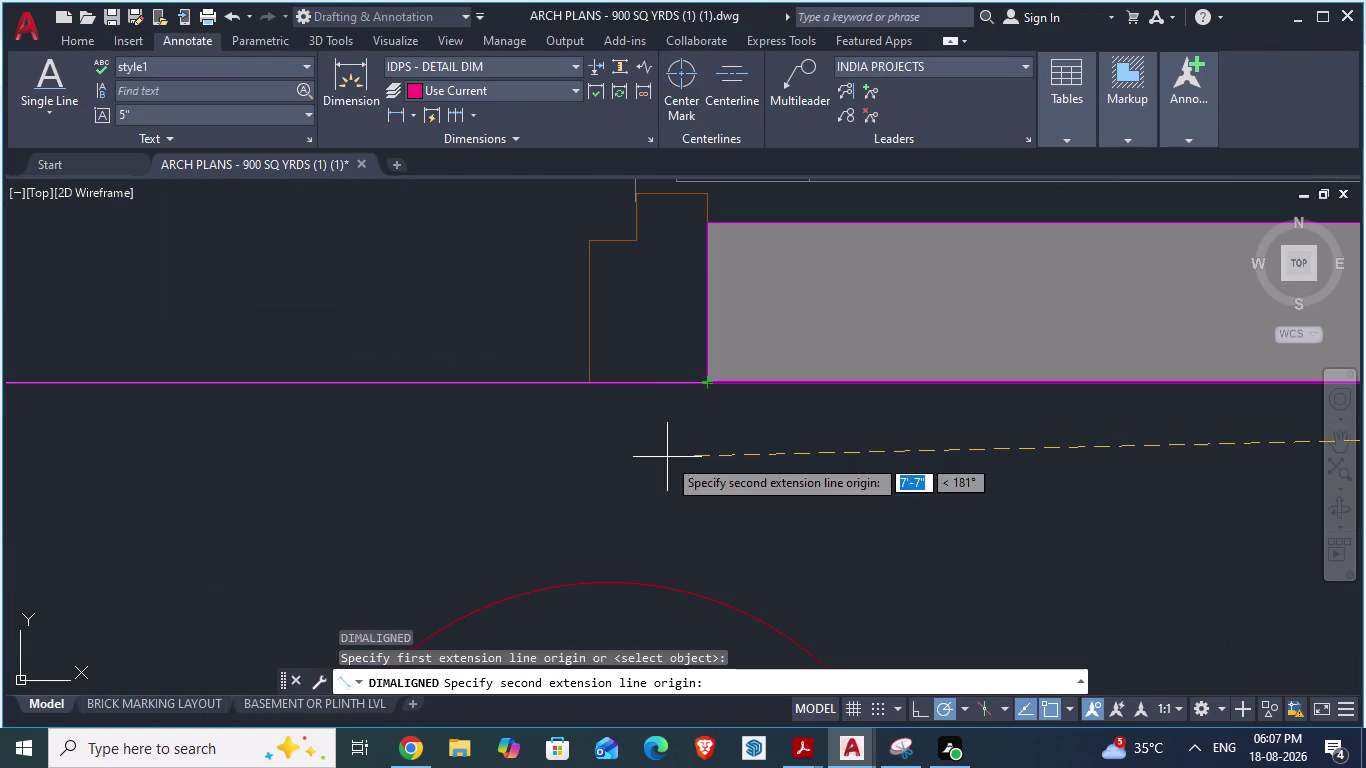
Cancel the unfinished dimension in the ARCH PLANS drawing.
scroll(down, 3)
key(Escape)
scroll(up, 3)
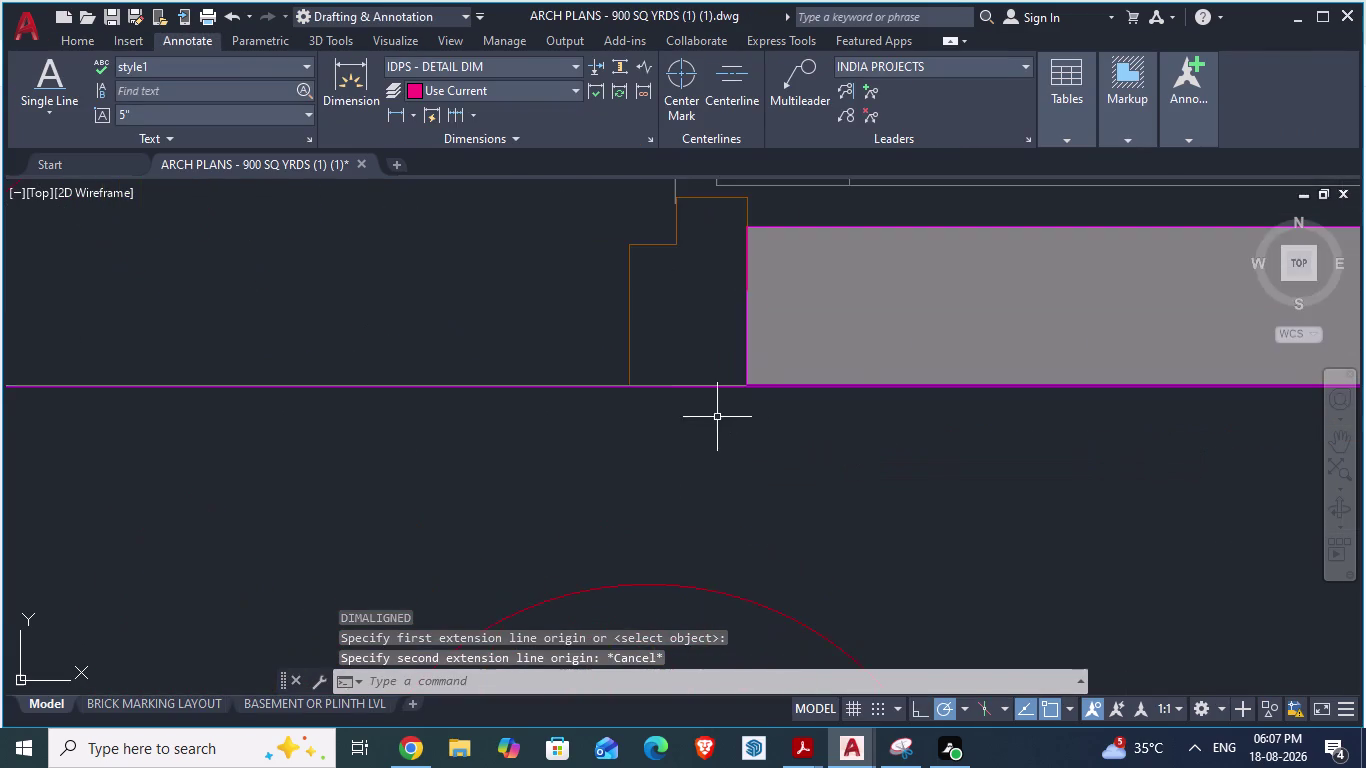
scroll(down, 3)
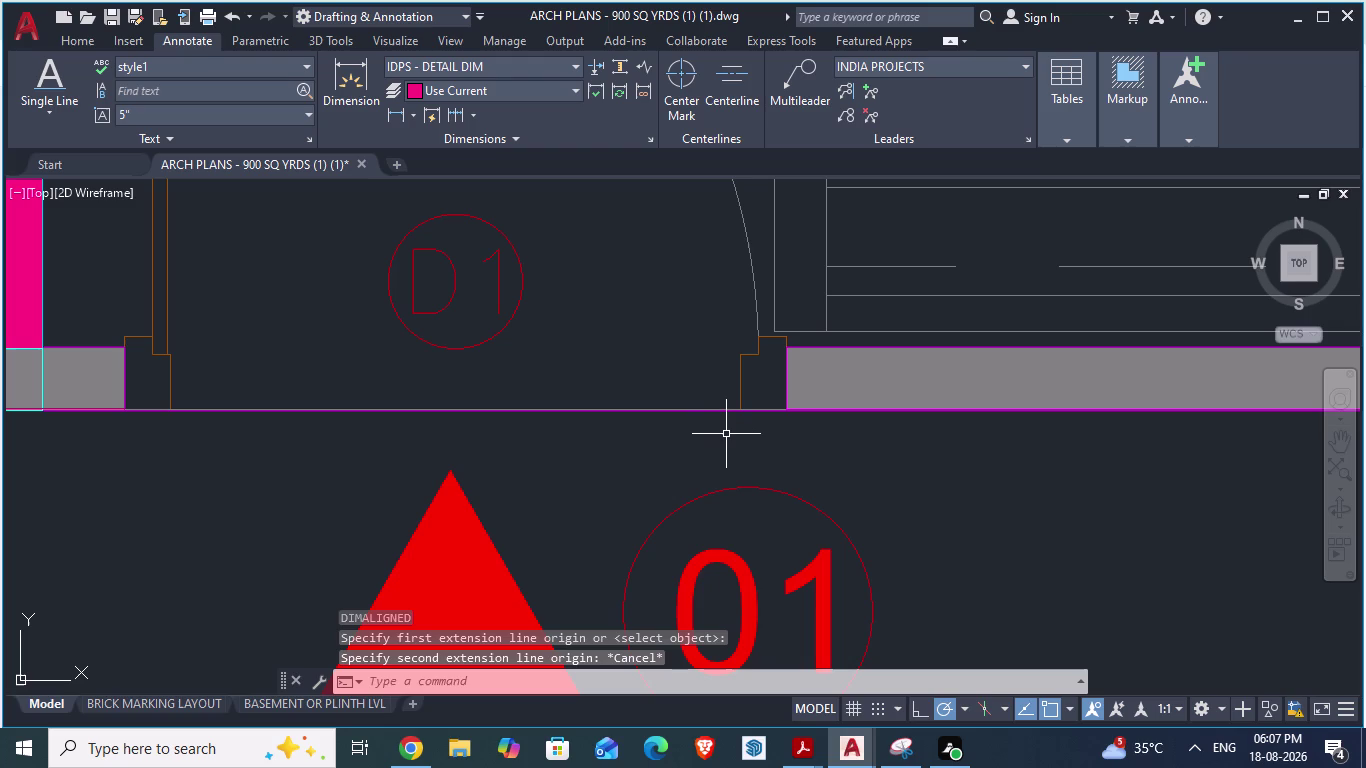
Start an aligned dimension (DA) across the entry door opening, then abandon it unplaced.
text(DA)
key(Return)
scroll(up, 3)
click(933, 339)
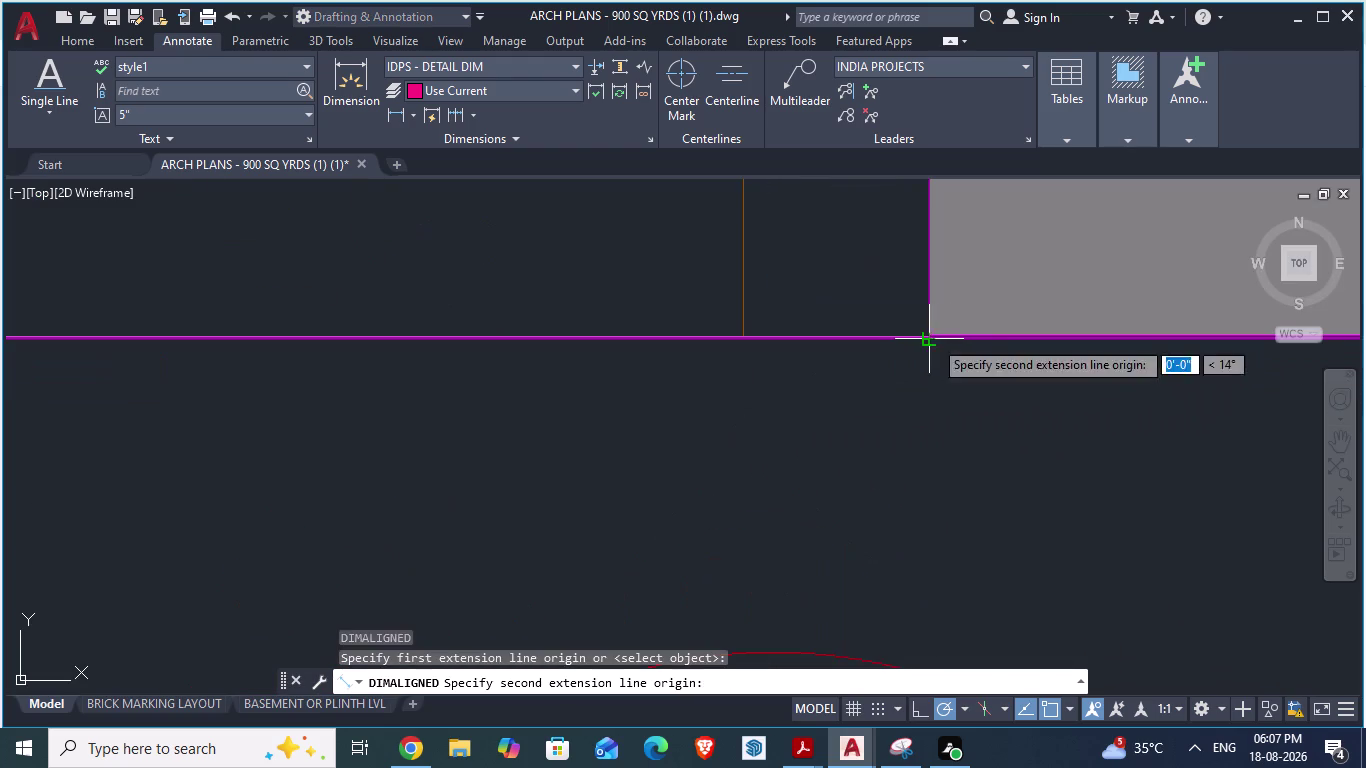
scroll(down, 3)
scroll(down, 3)
scroll(up, 3)
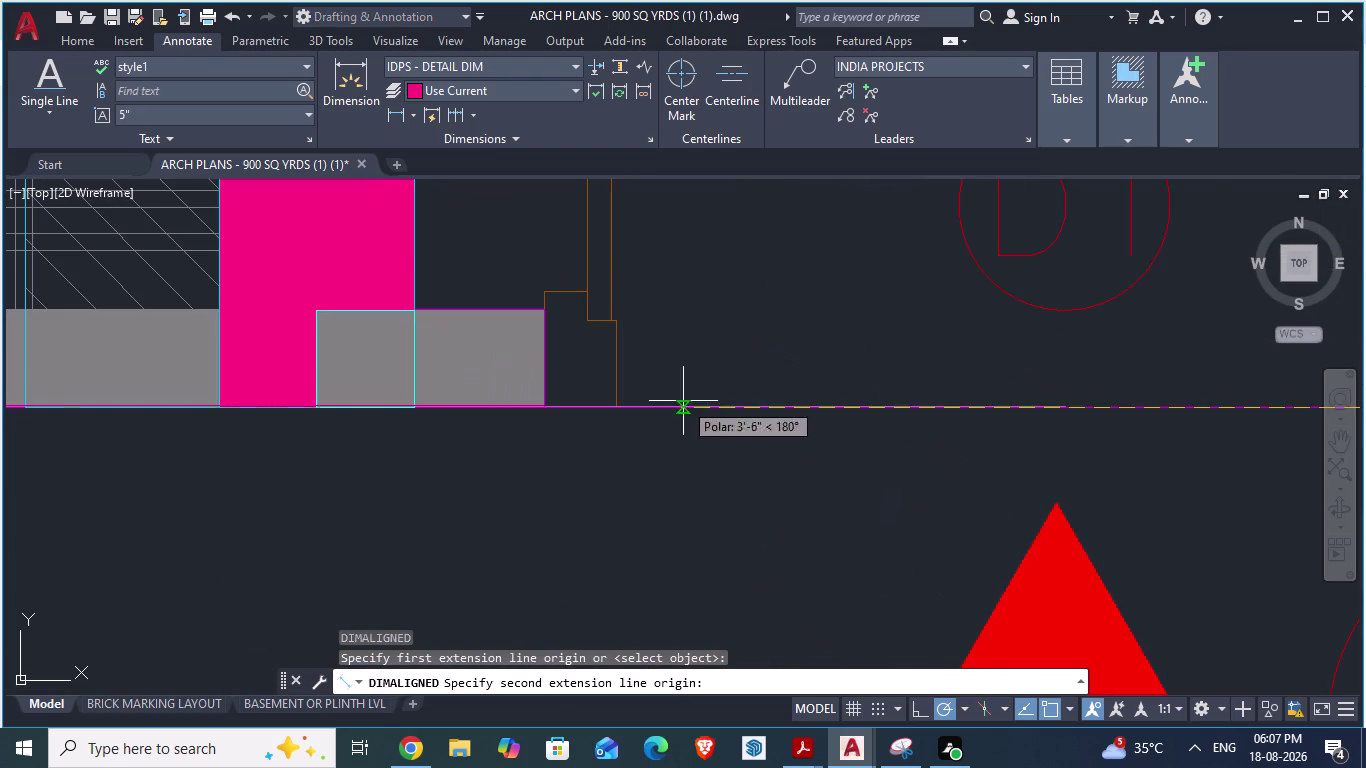
scroll(up, 3)
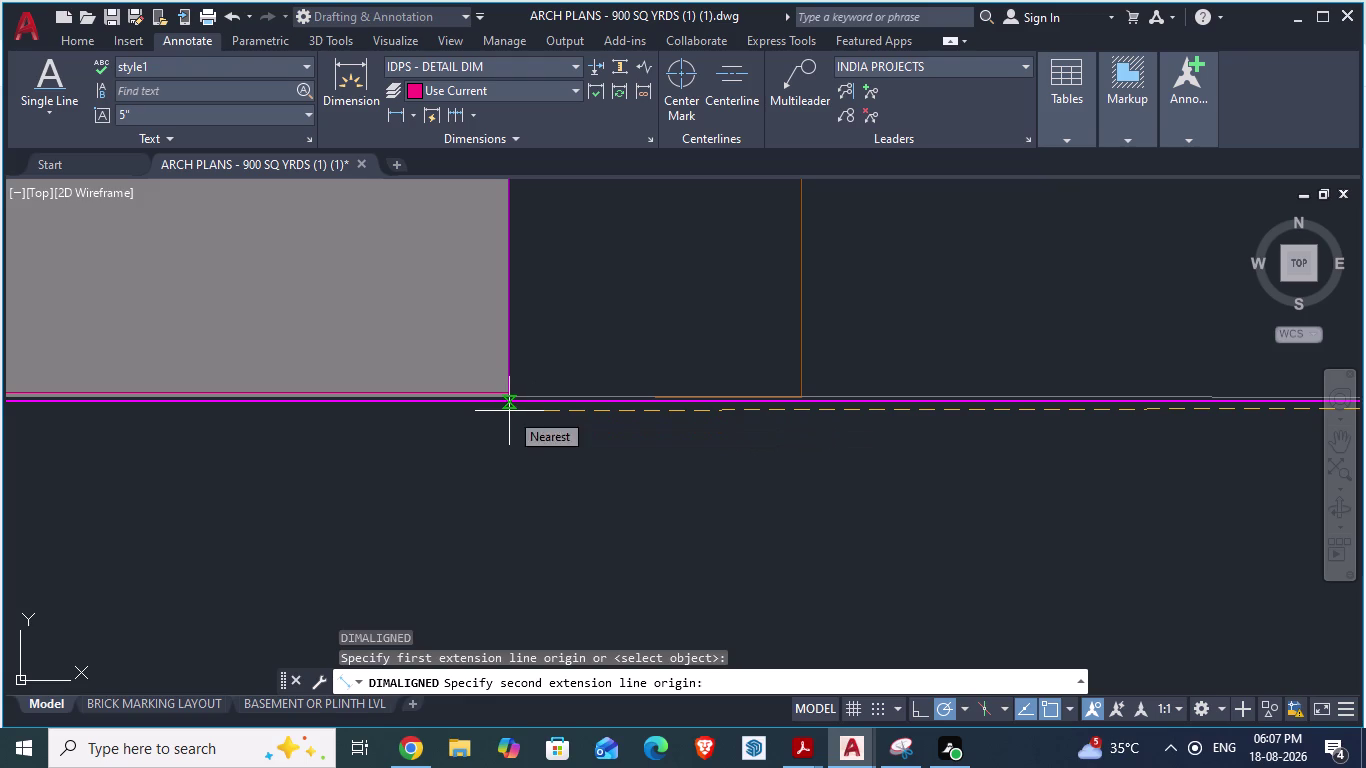
key(Escape)
Clear any leftover command and return to the GF_AUTOCAD plan.
scroll(down, 3)
scroll(down, 3)
key(Escape)
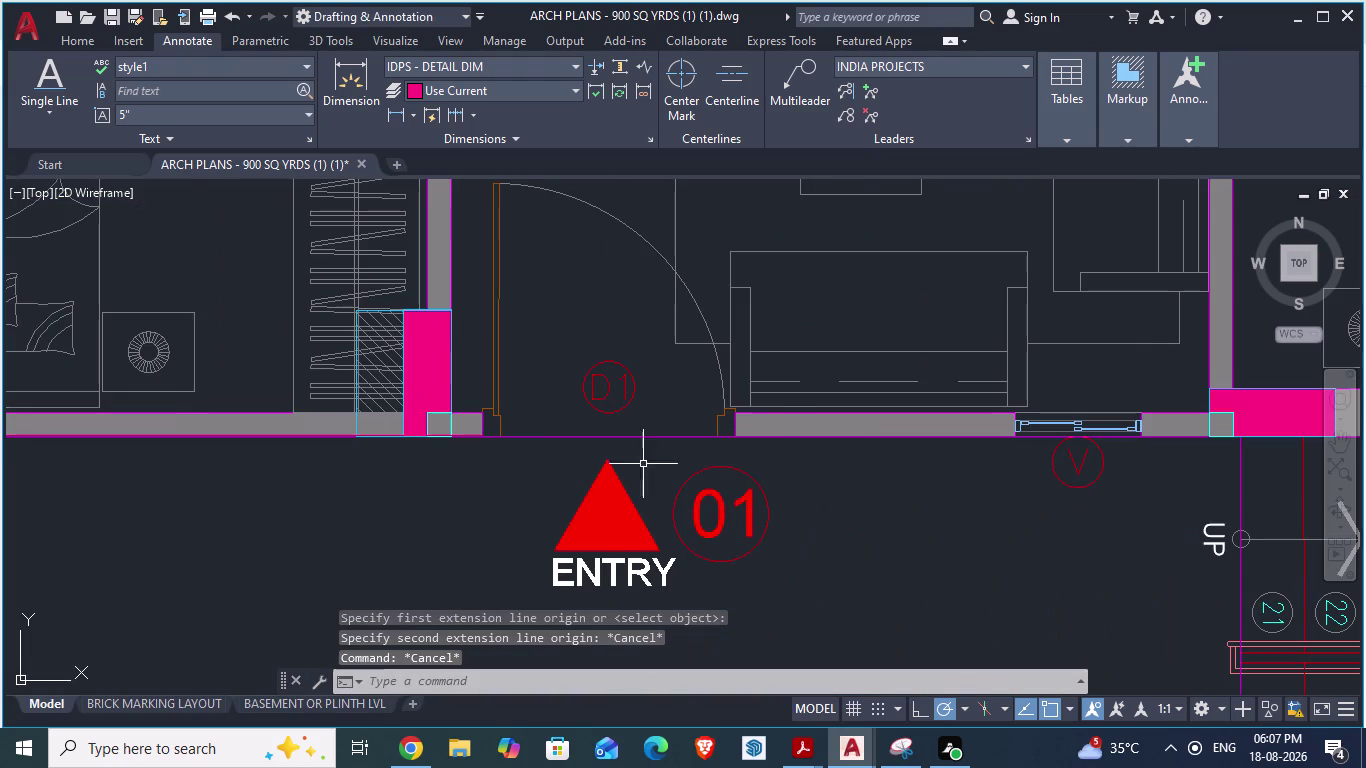
key(alt+Tab)
Select the drawing-room door block and copy it to the clipboard.
scroll(down, 3)
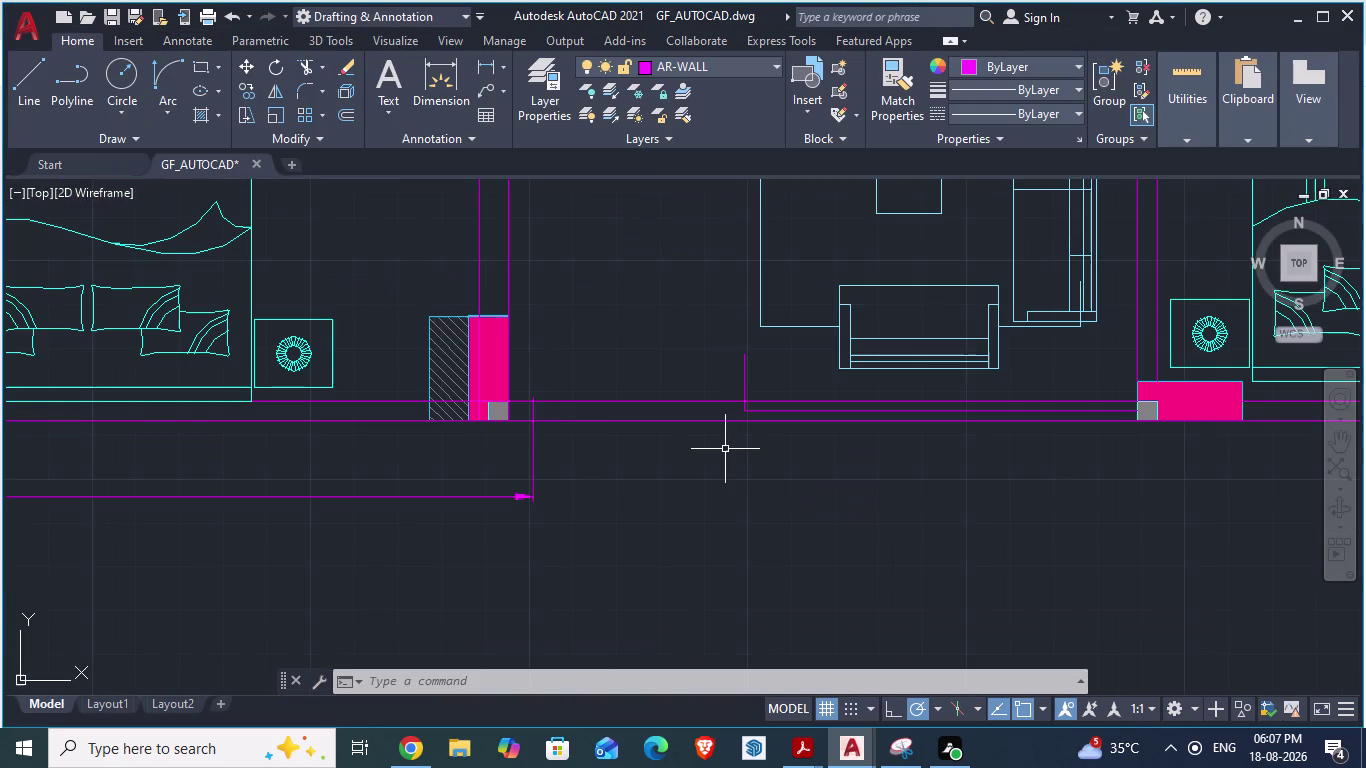
scroll(down, 3)
scroll(down, 3)
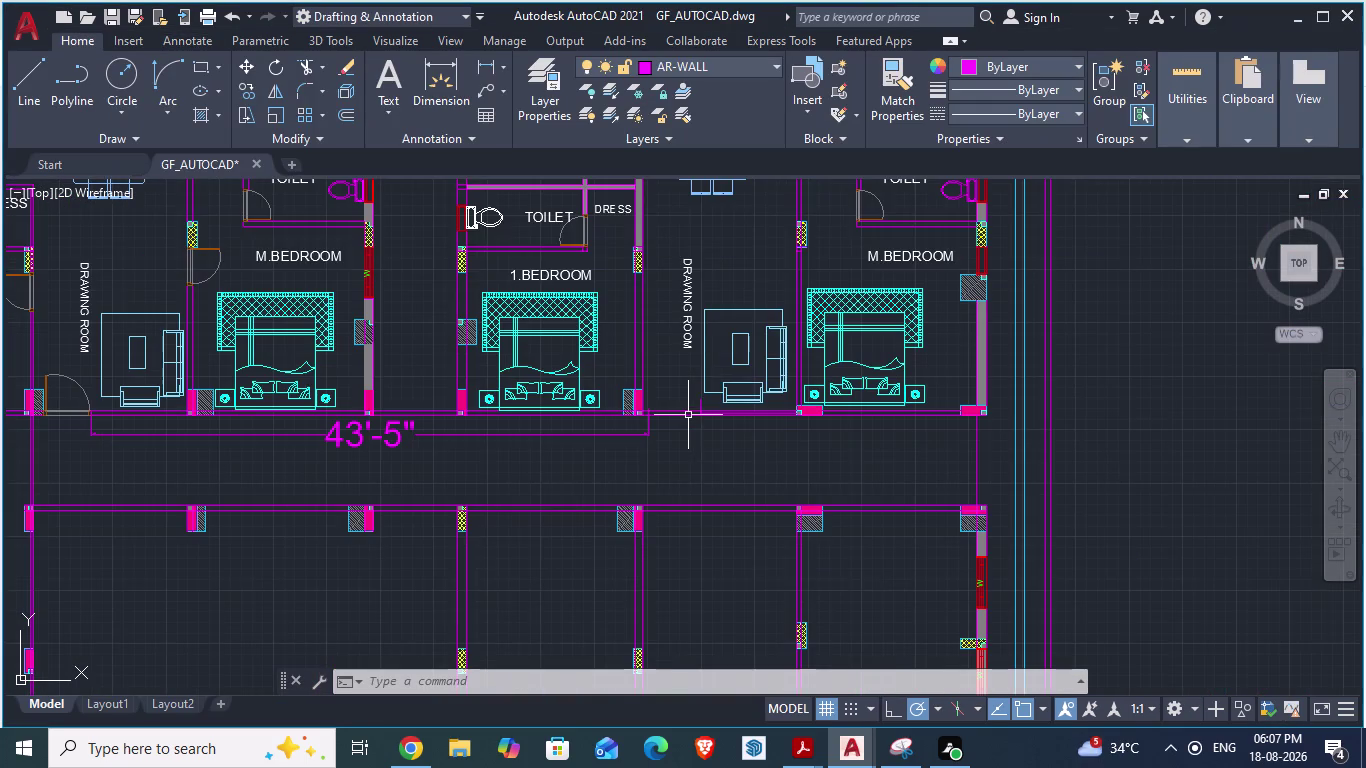
key(alt+Tab)
key(alt+Tab)
scroll(down, 3)
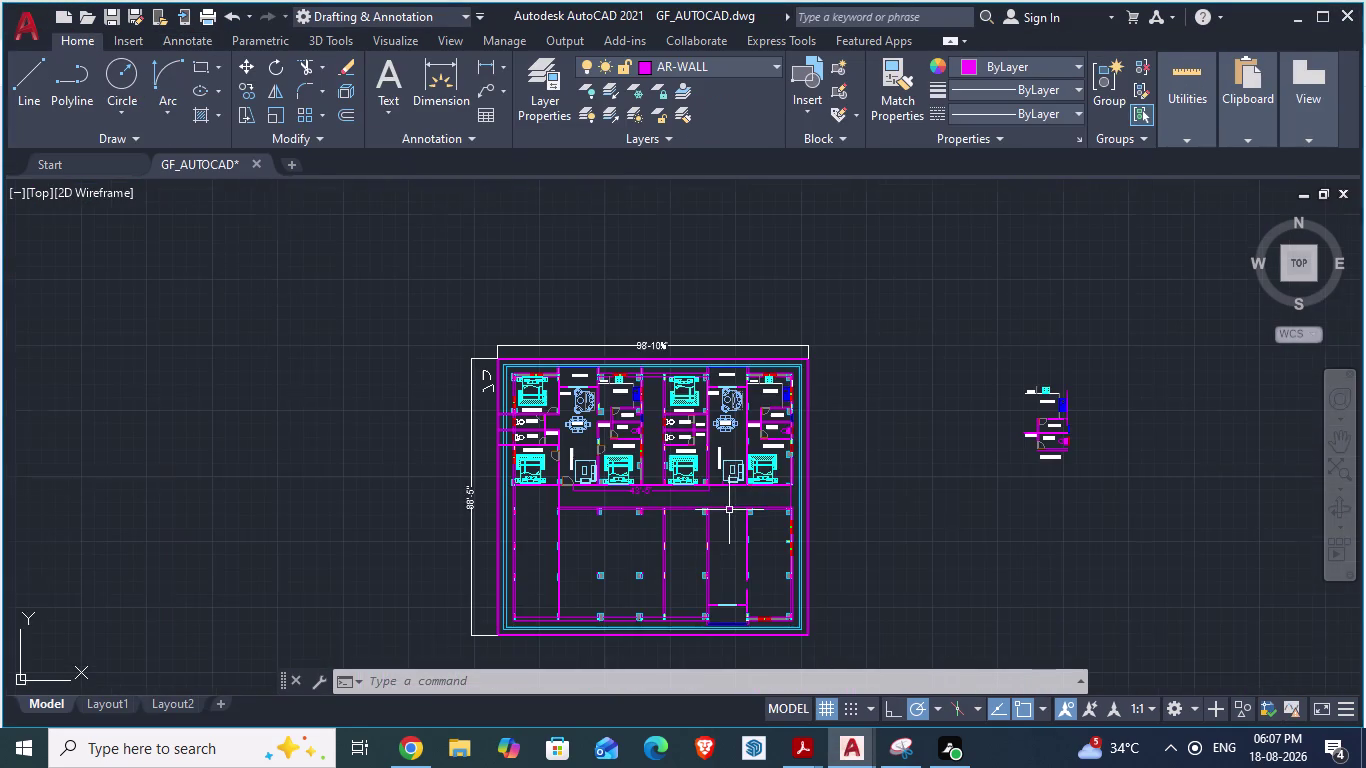
scroll(up, 3)
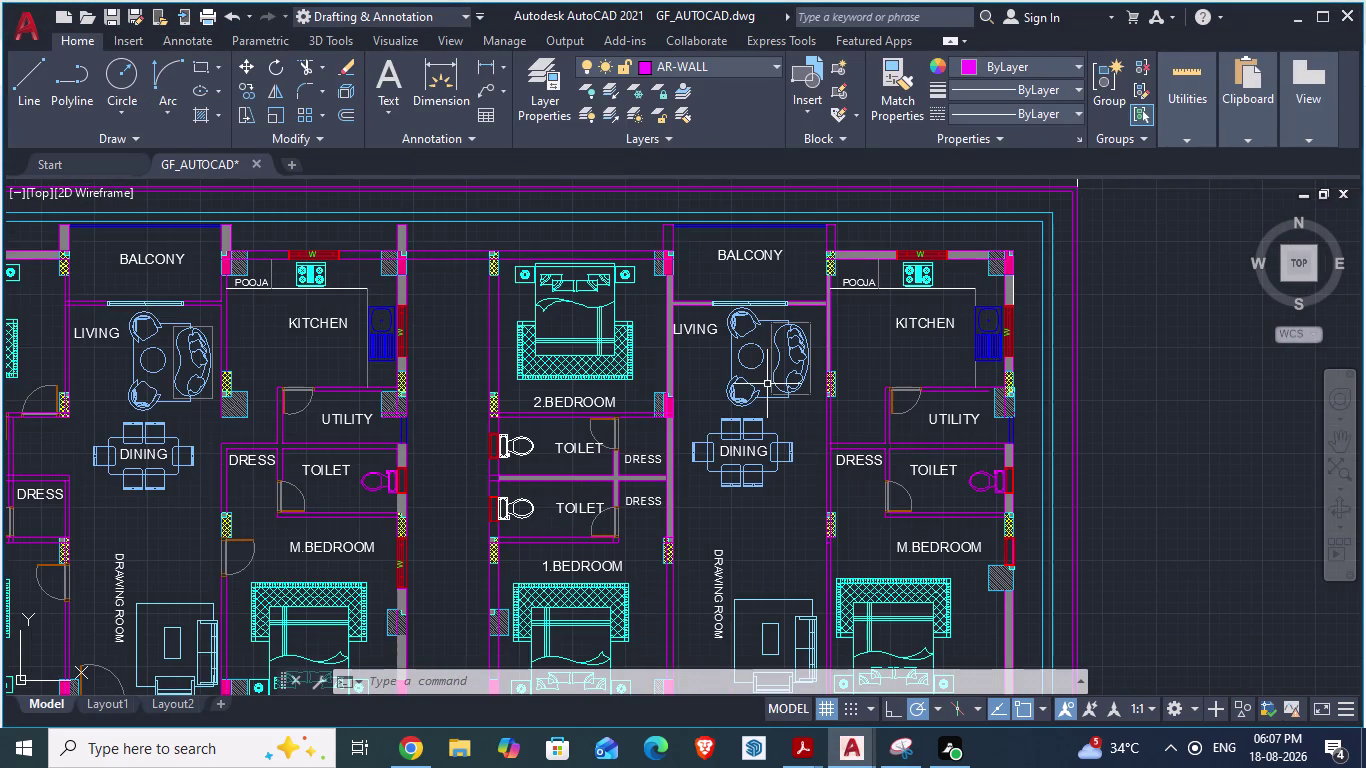
scroll(down, 3)
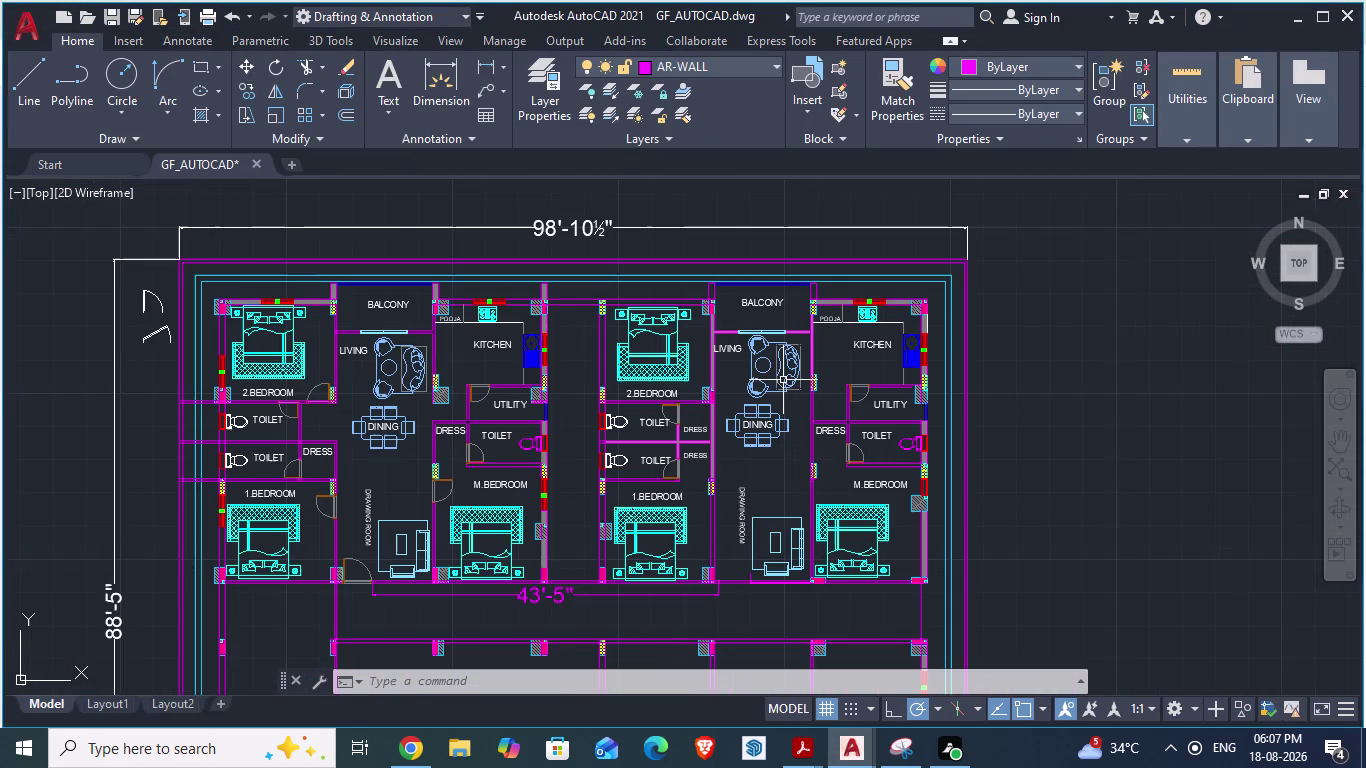
scroll(up, 3)
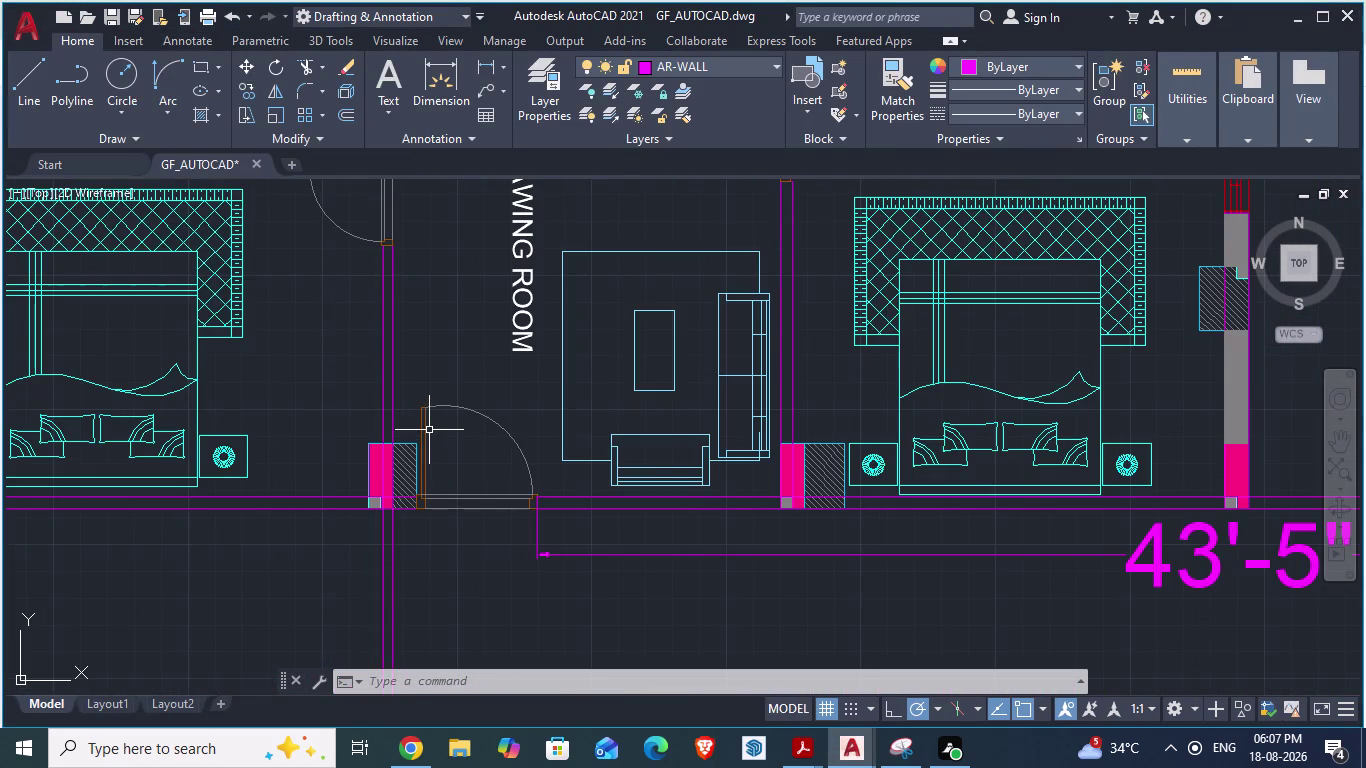
click(426, 427)
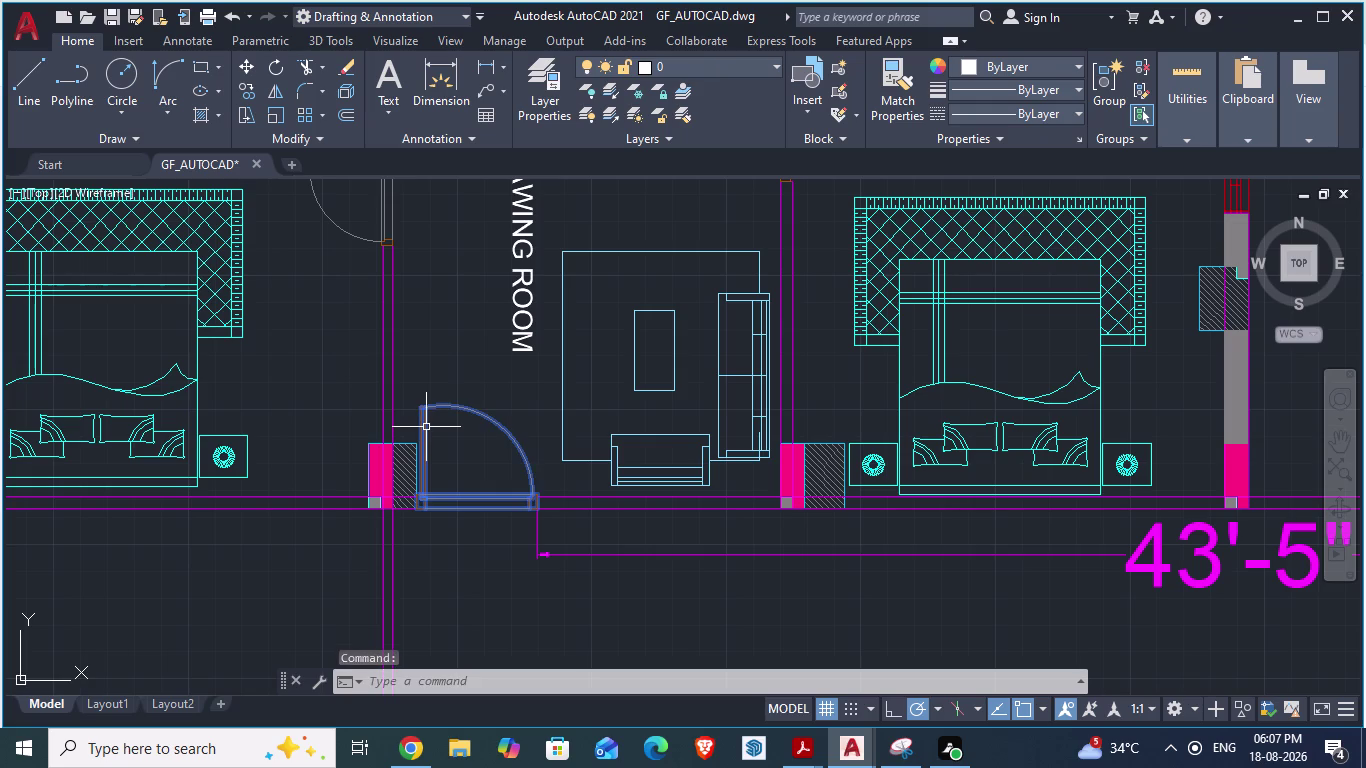
key(ctrl+c)
Paste the copied door at the corner of the next wall opening.
key(ctrl+v)
scroll(down, 3)
scroll(down, 3)
scroll(up, 3)
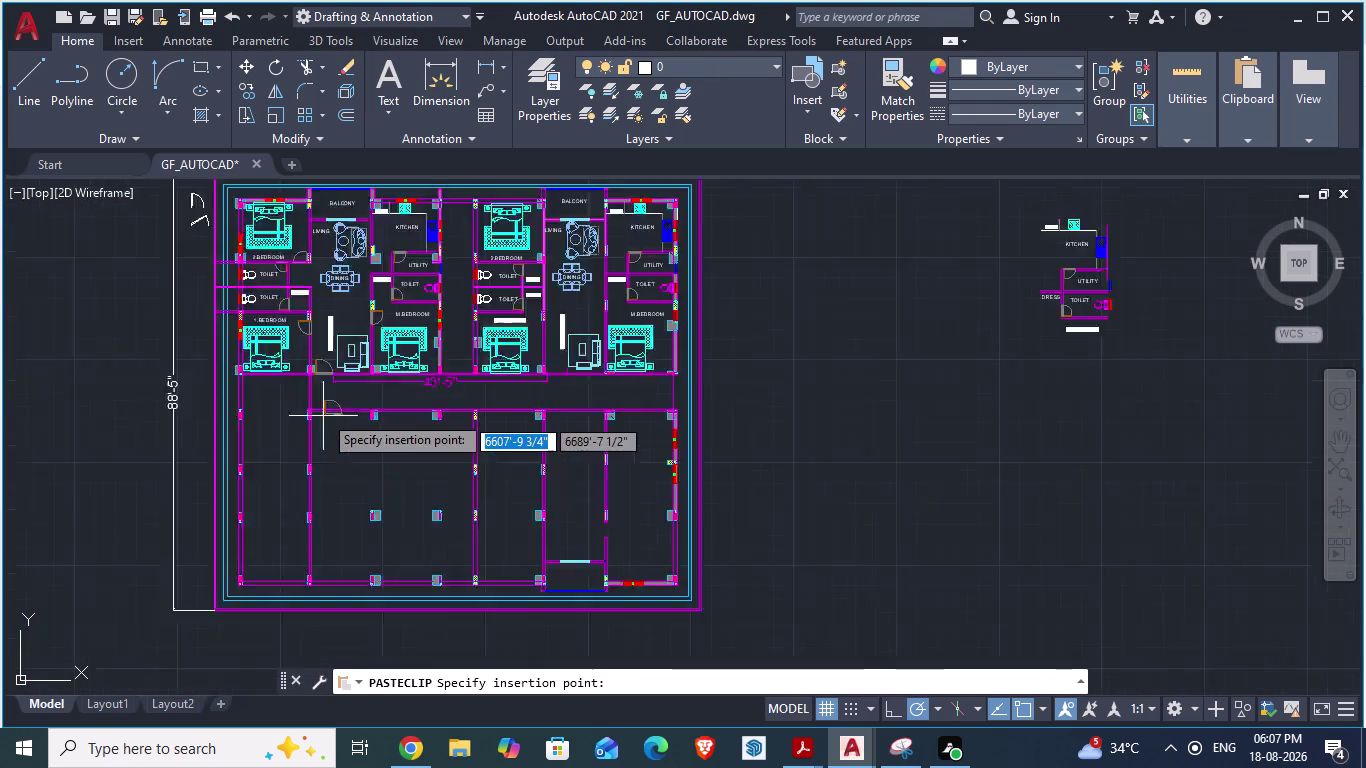
scroll(up, 3)
scroll(up, 3)
scroll(up, 3)
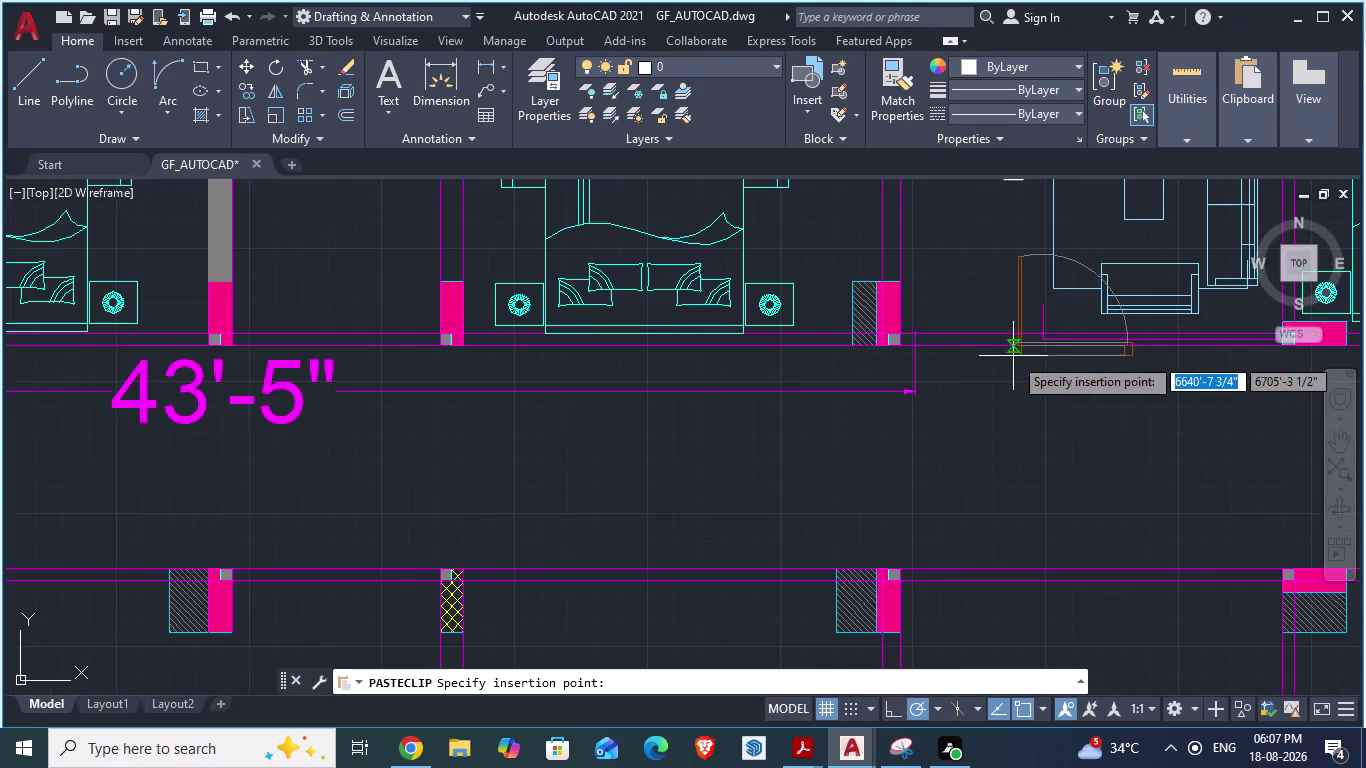
scroll(up, 3)
scroll(up, 3)
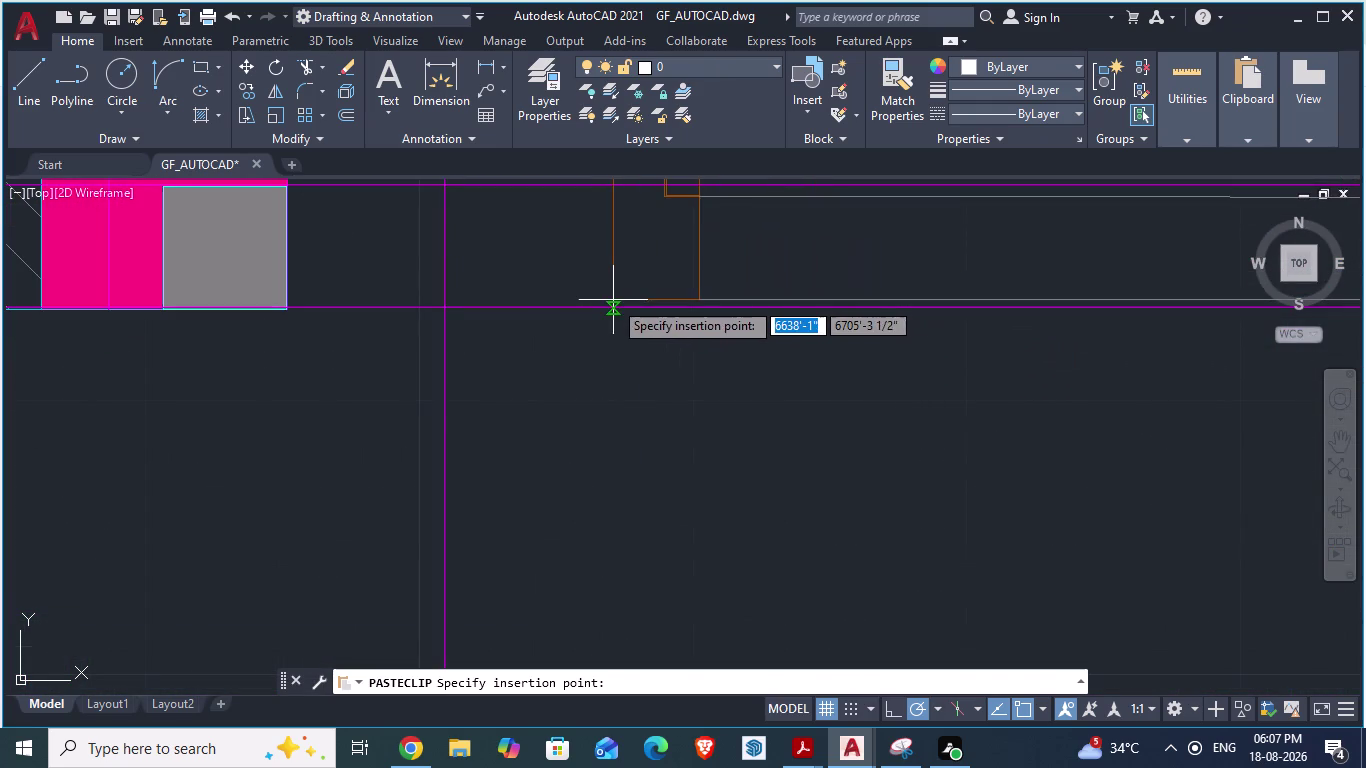
click(460, 310)
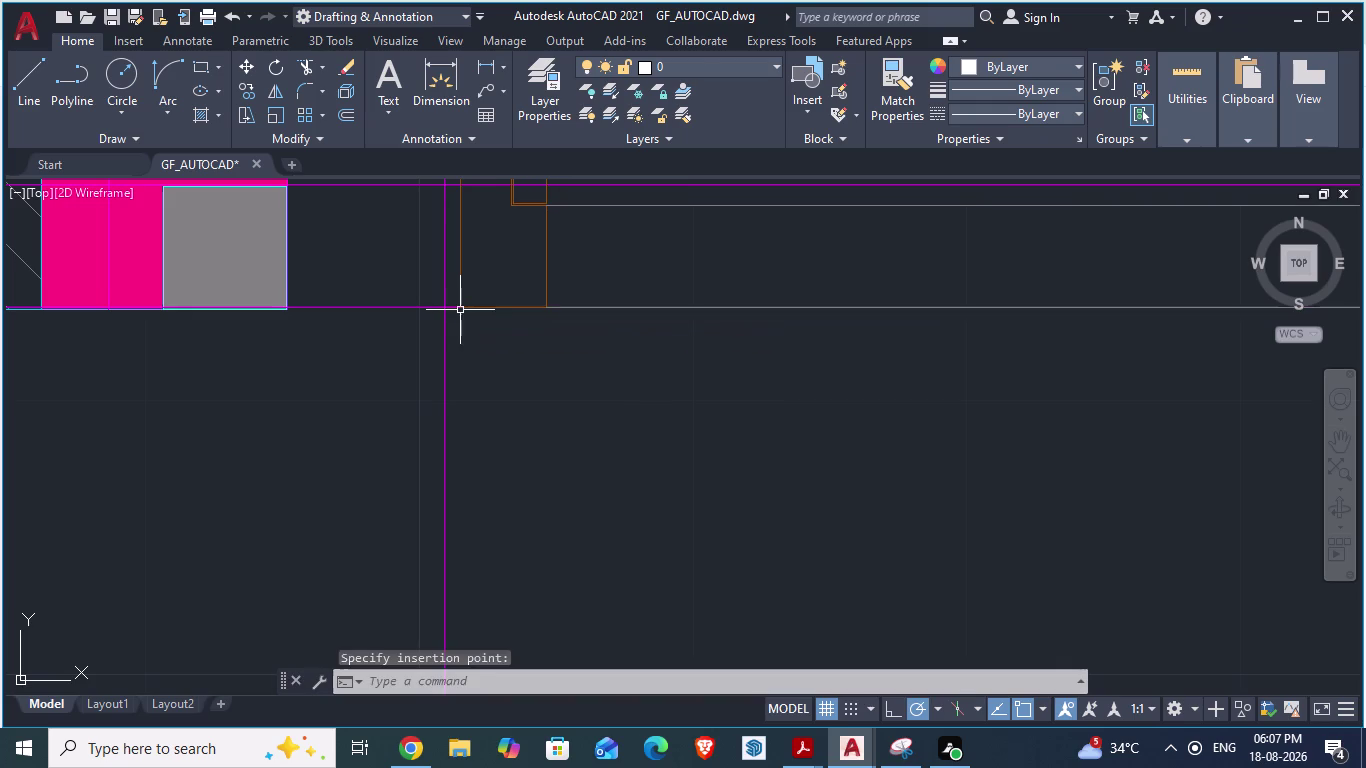
scroll(down, 3)
scroll(down, 3)
scroll(up, 3)
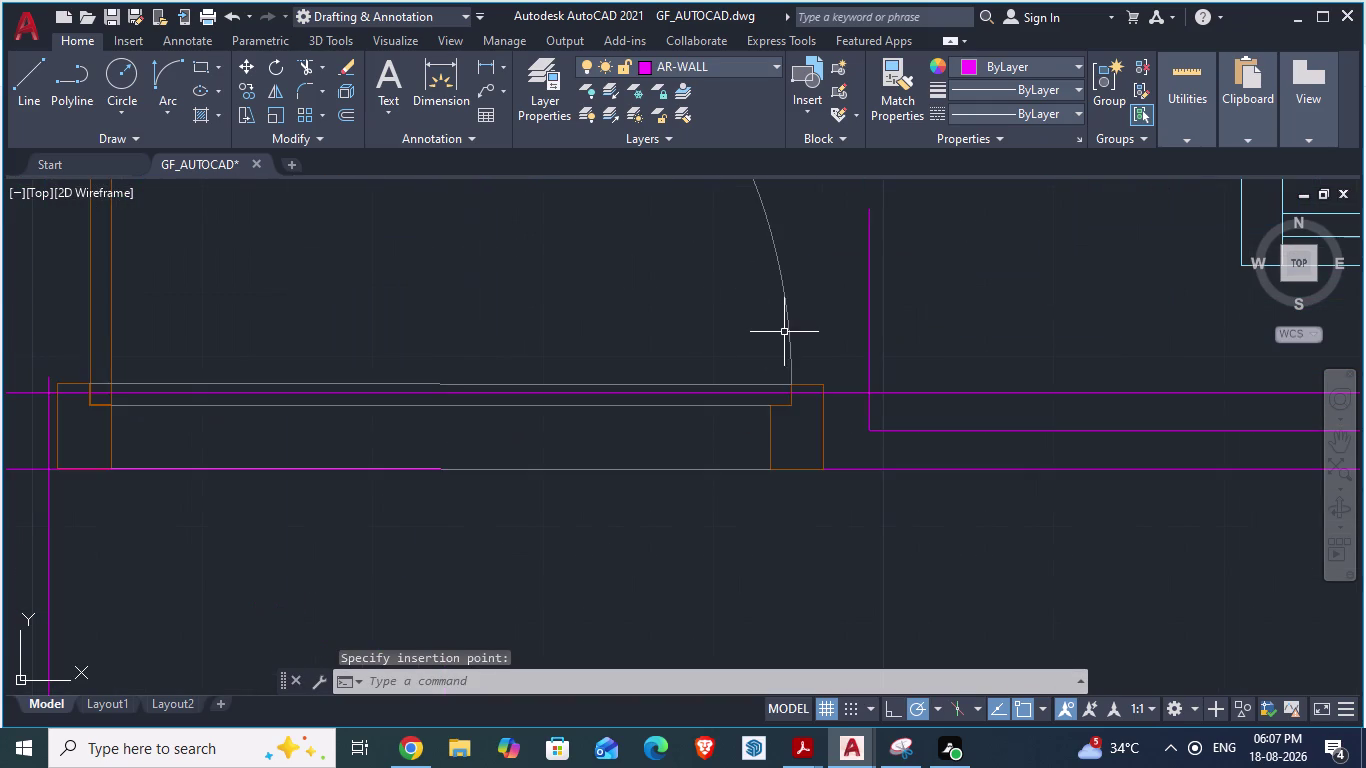
Move the pasted door from its frame corner onto the wall line.
click(790, 332)
key(m)
key(Return)
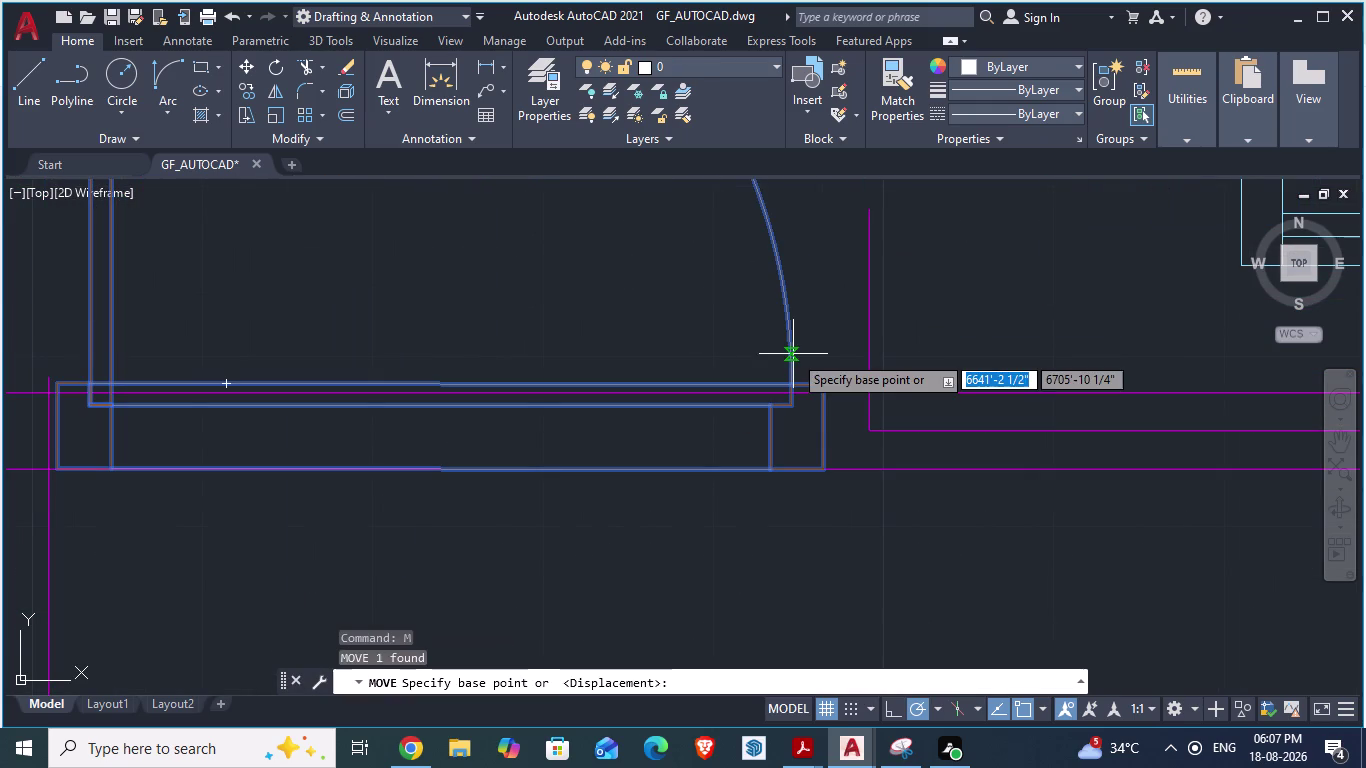
drag(827, 386, 842, 386)
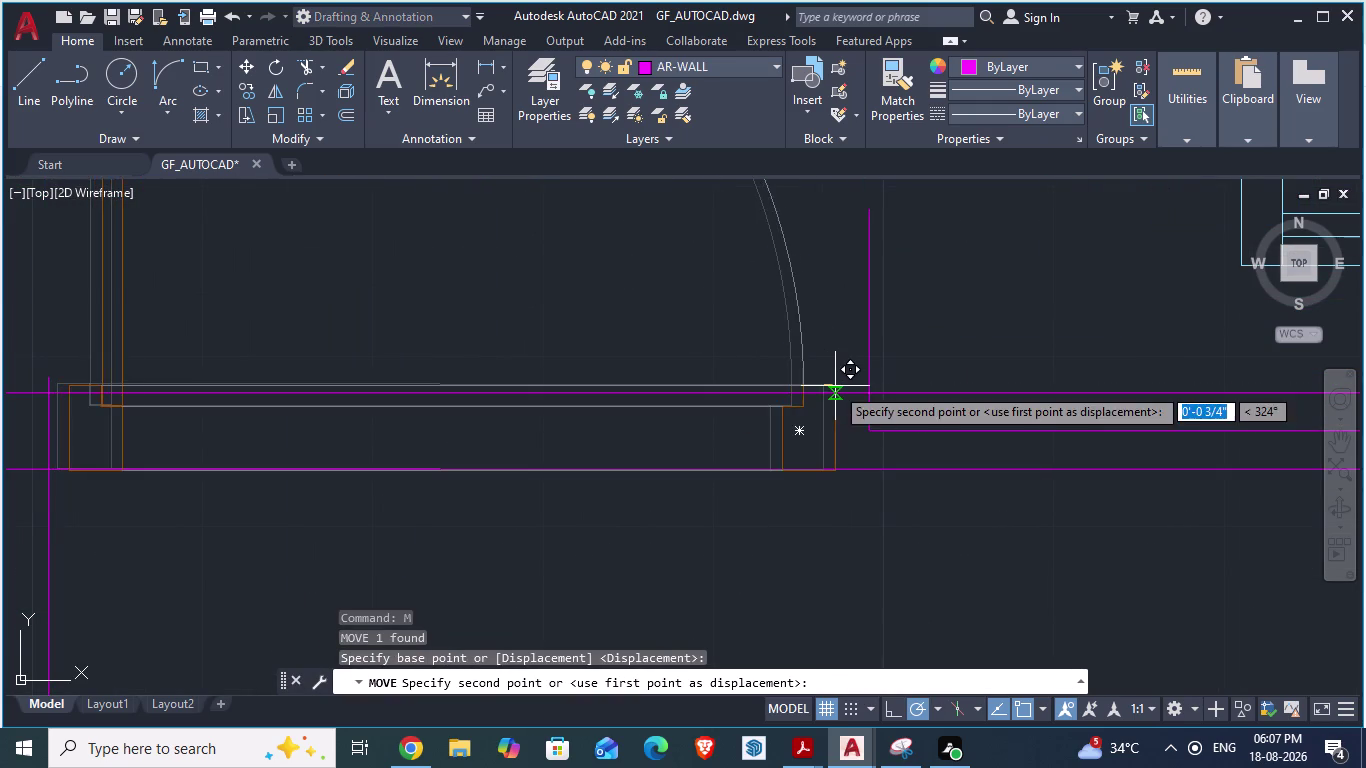
drag(842, 386, 869, 381)
click(869, 381)
Reselect the door for a second move, then cancel that move.
scroll(up, 3)
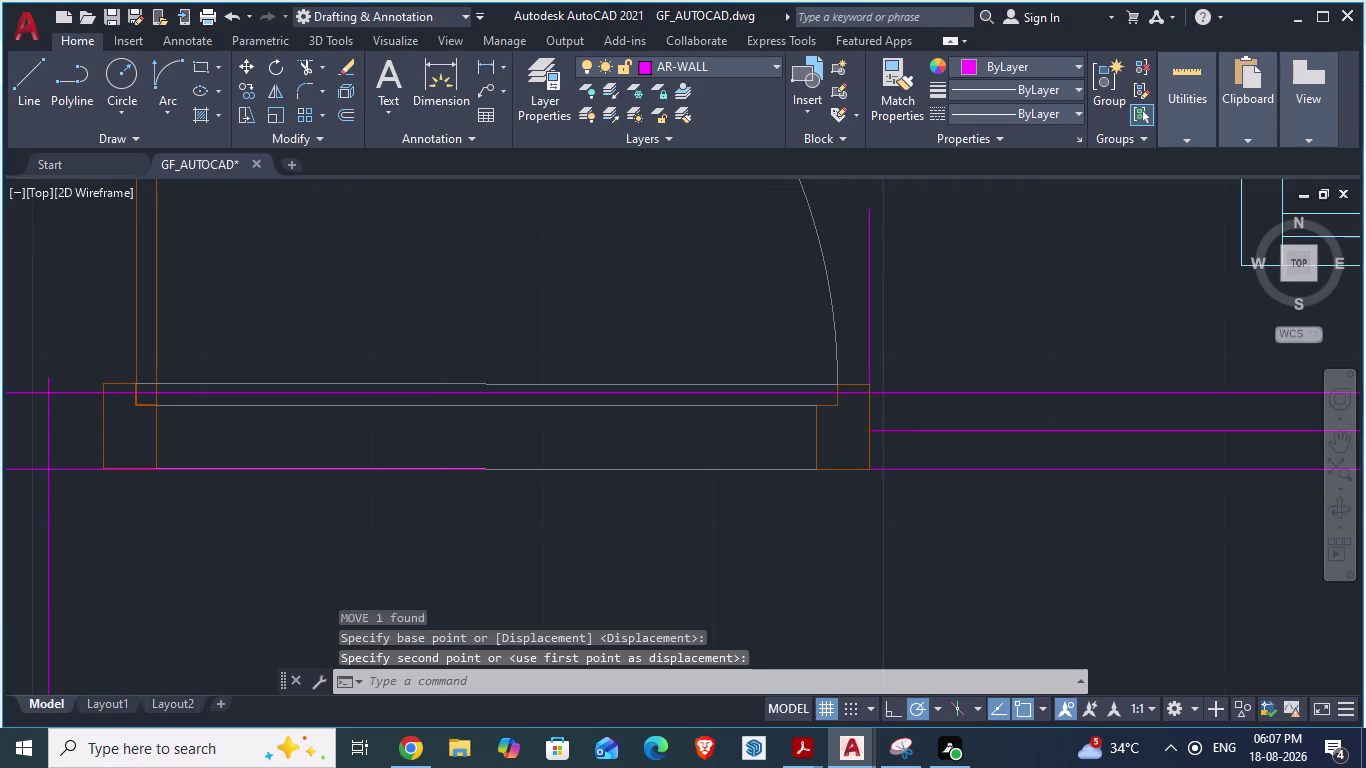
scroll(up, 3)
click(834, 499)
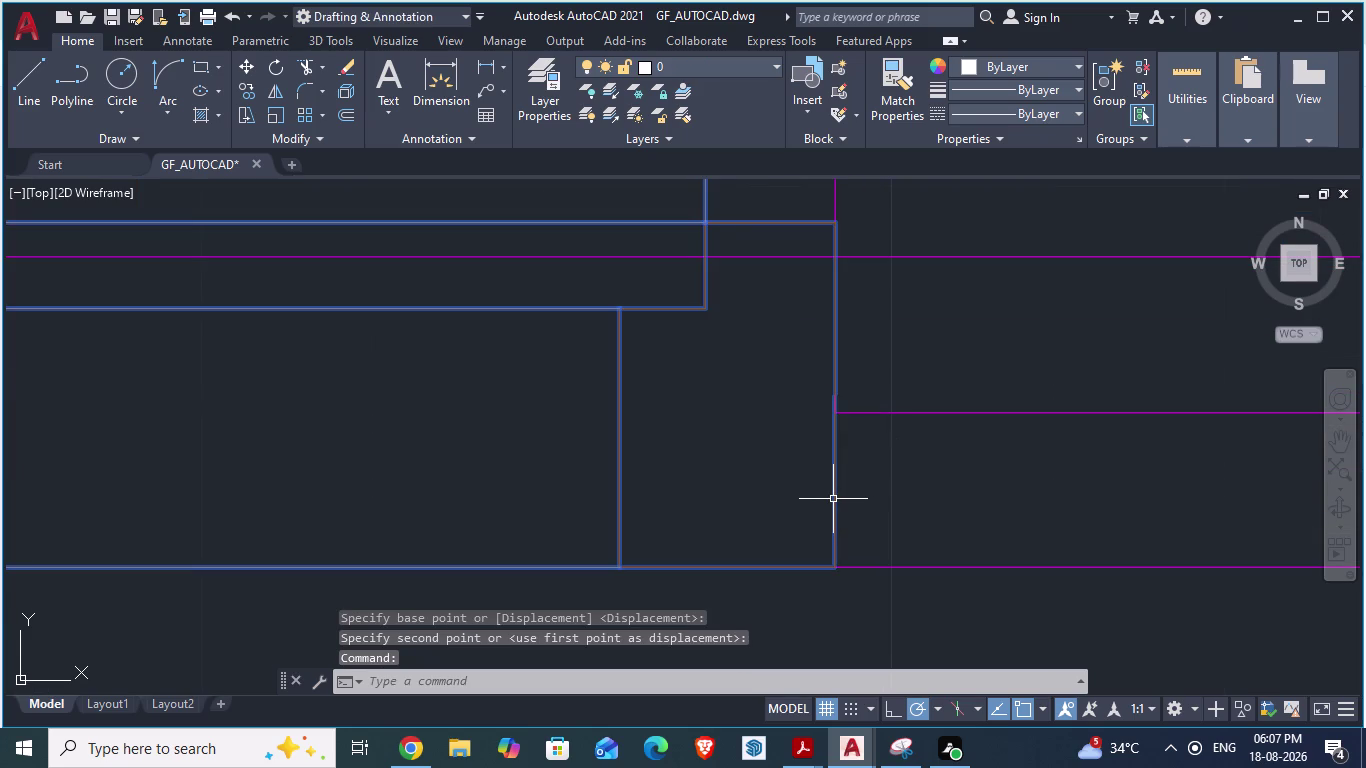
key(m)
key(Return)
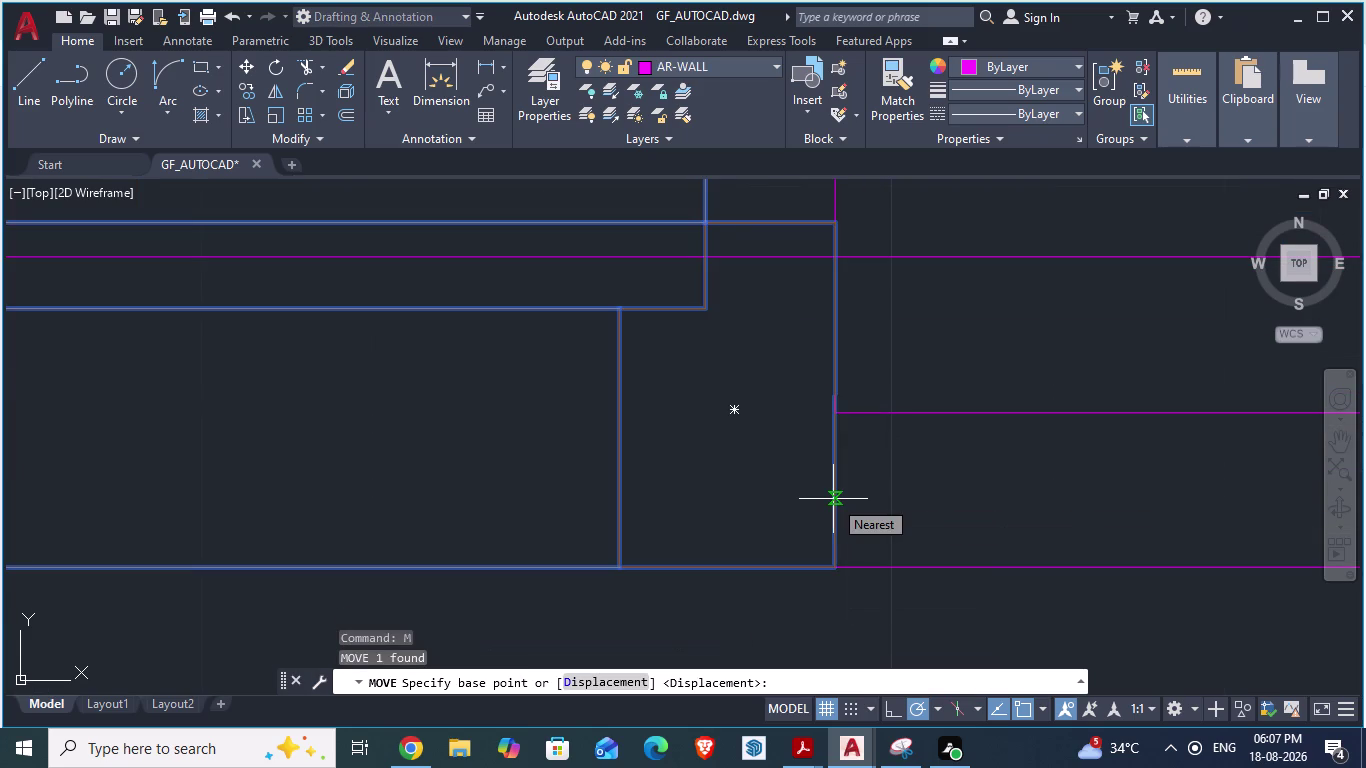
key(Escape)
Delete the stray vertical magenta line beside the pink column, plus a second selected object.
scroll(down, 3)
scroll(down, 3)
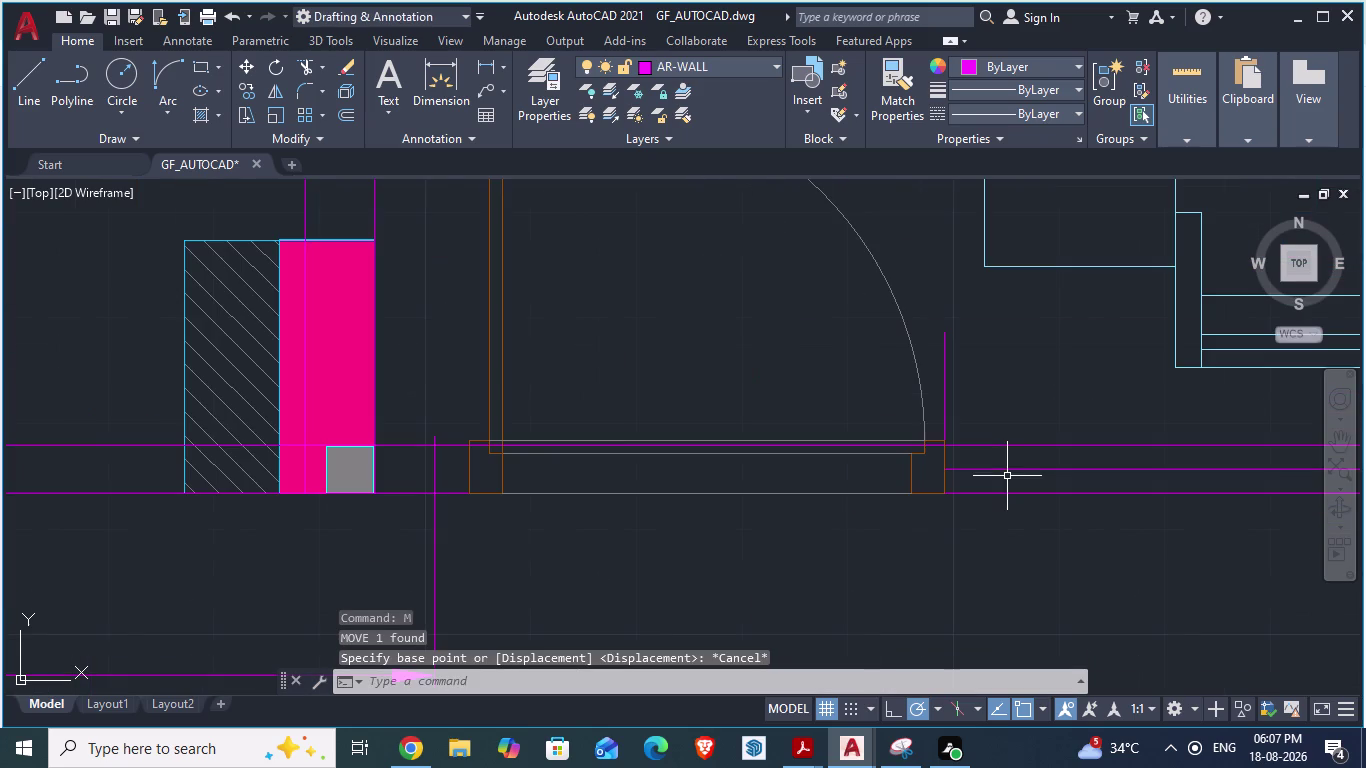
scroll(up, 3)
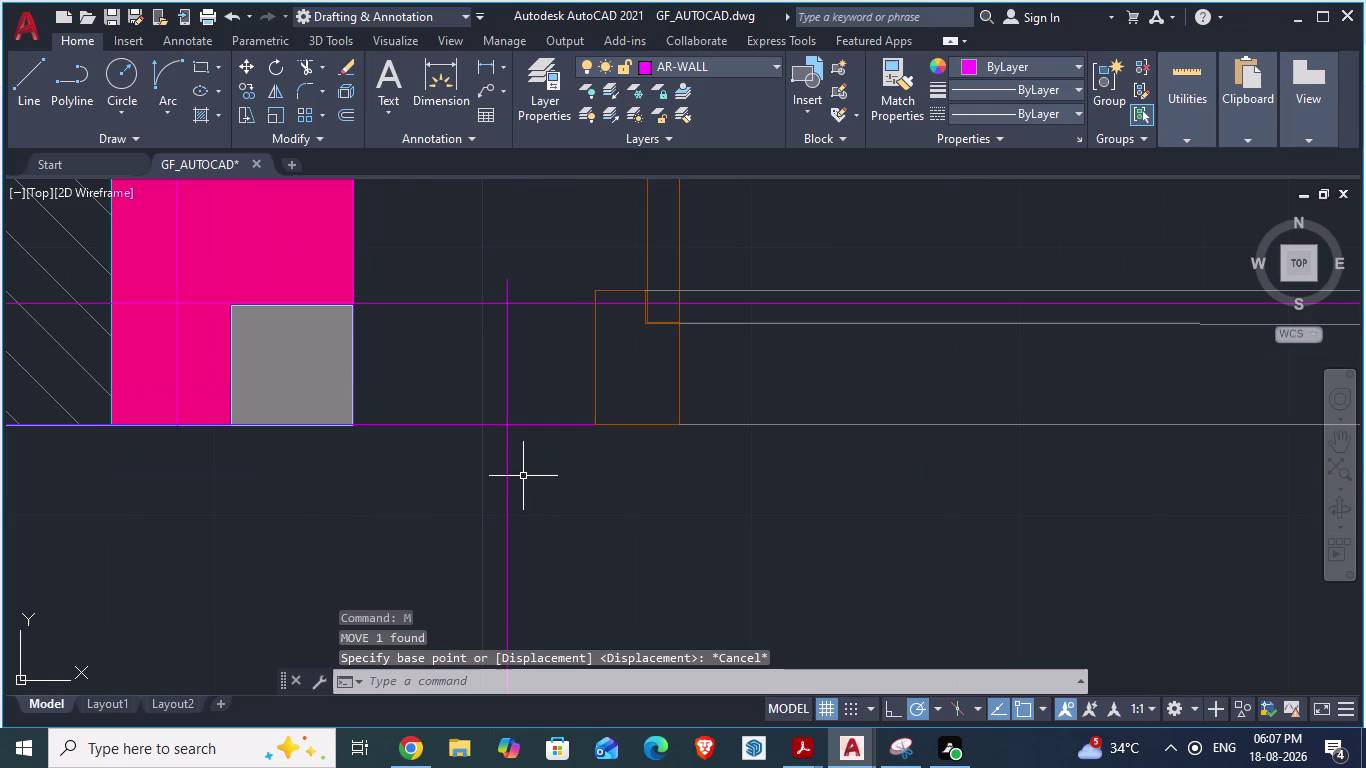
click(506, 376)
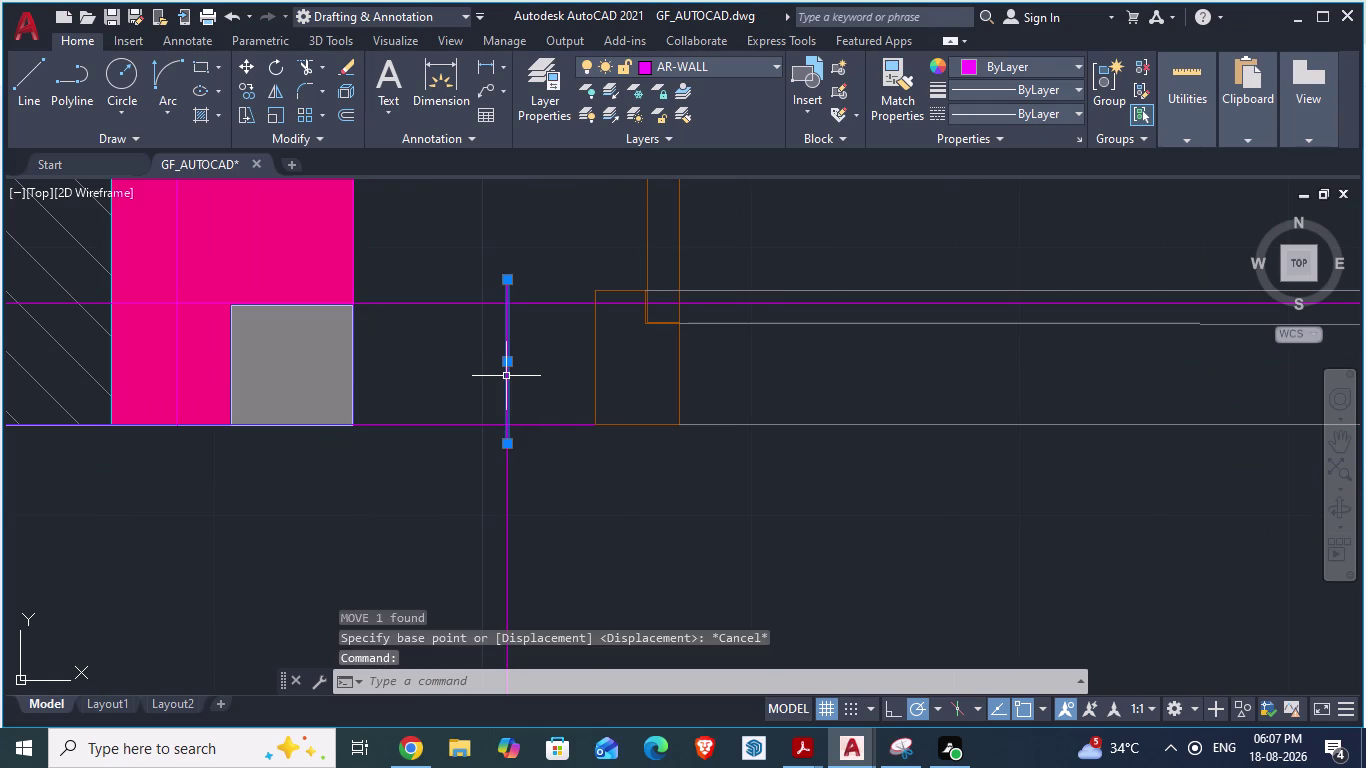
key(Delete)
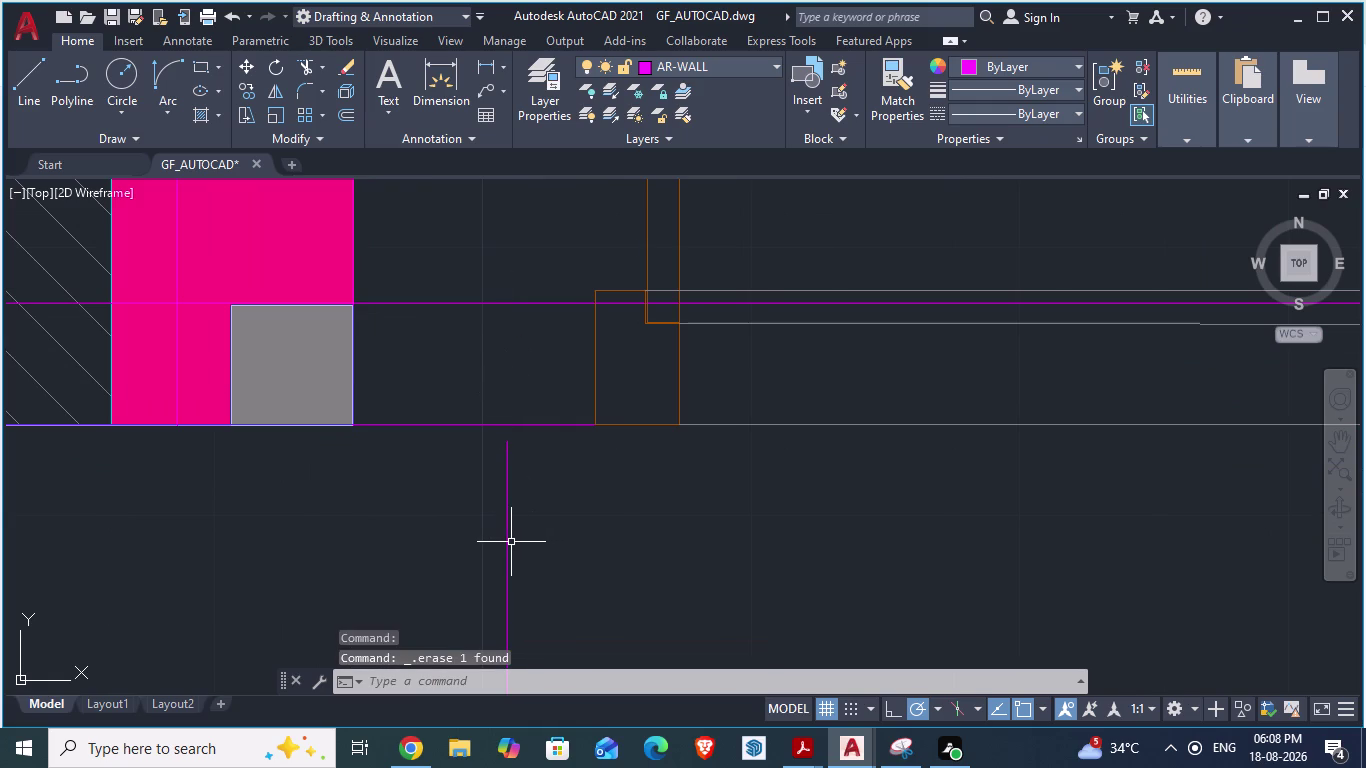
click(508, 542)
key(Delete)
scroll(down, 3)
scroll(down, 3)
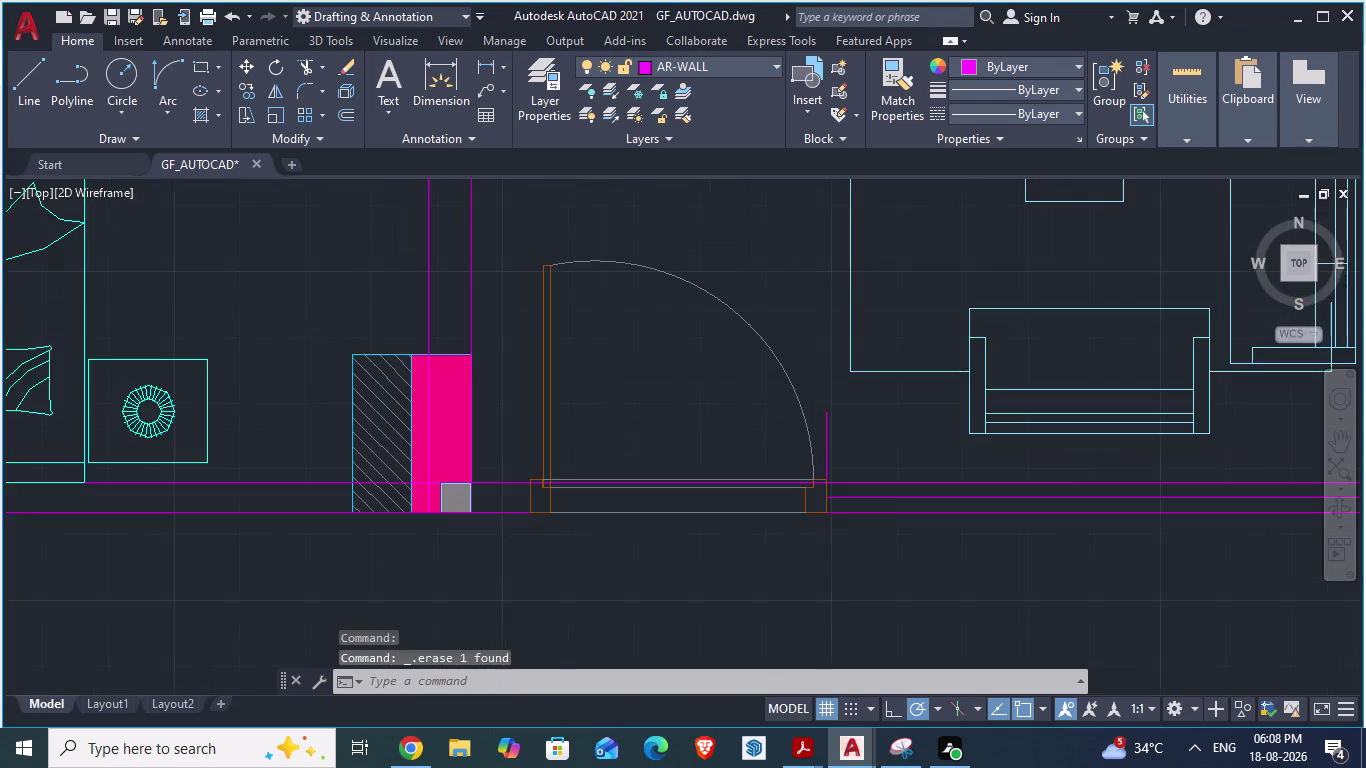
scroll(down, 3)
scroll(down, 3)
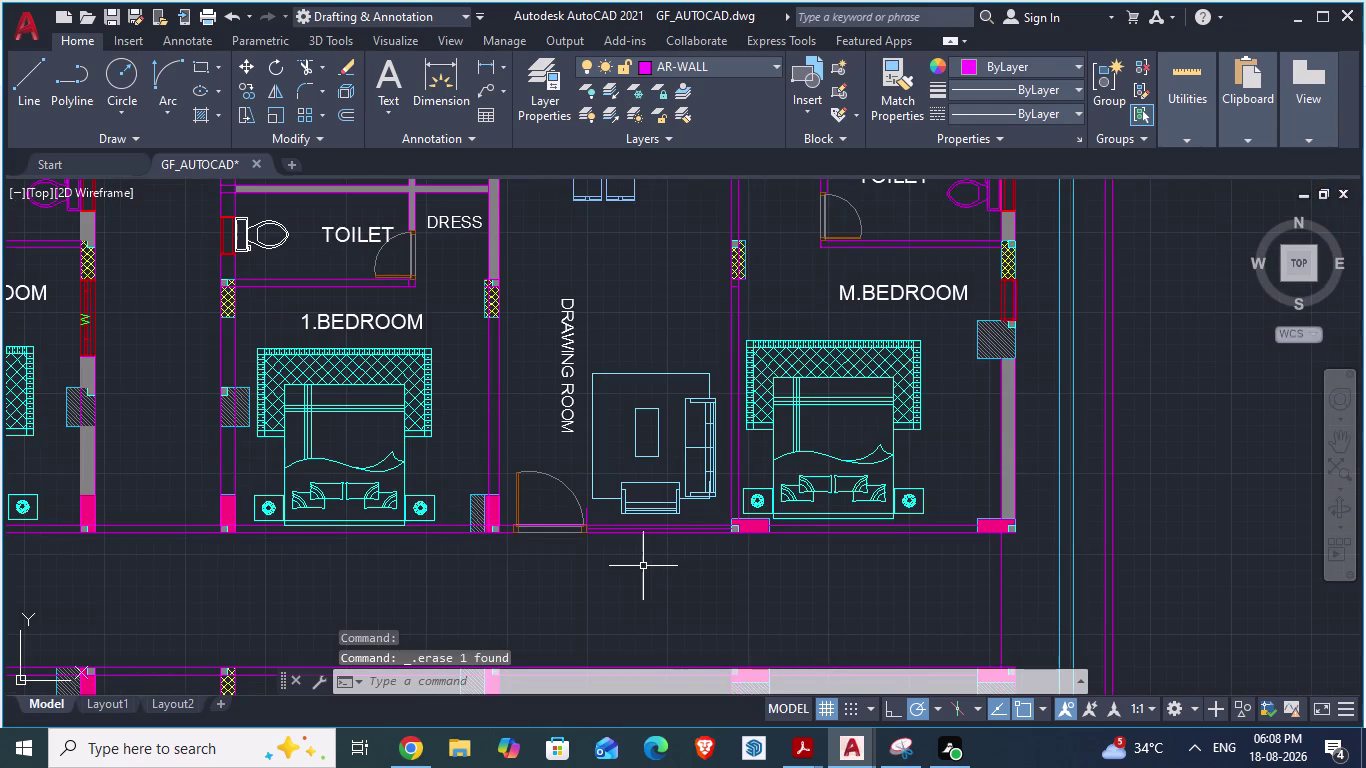
Zoom and pan around the ARCH PLANS reference drawing.
key(alt+Tab)
scroll(down, 3)
scroll(down, 3)
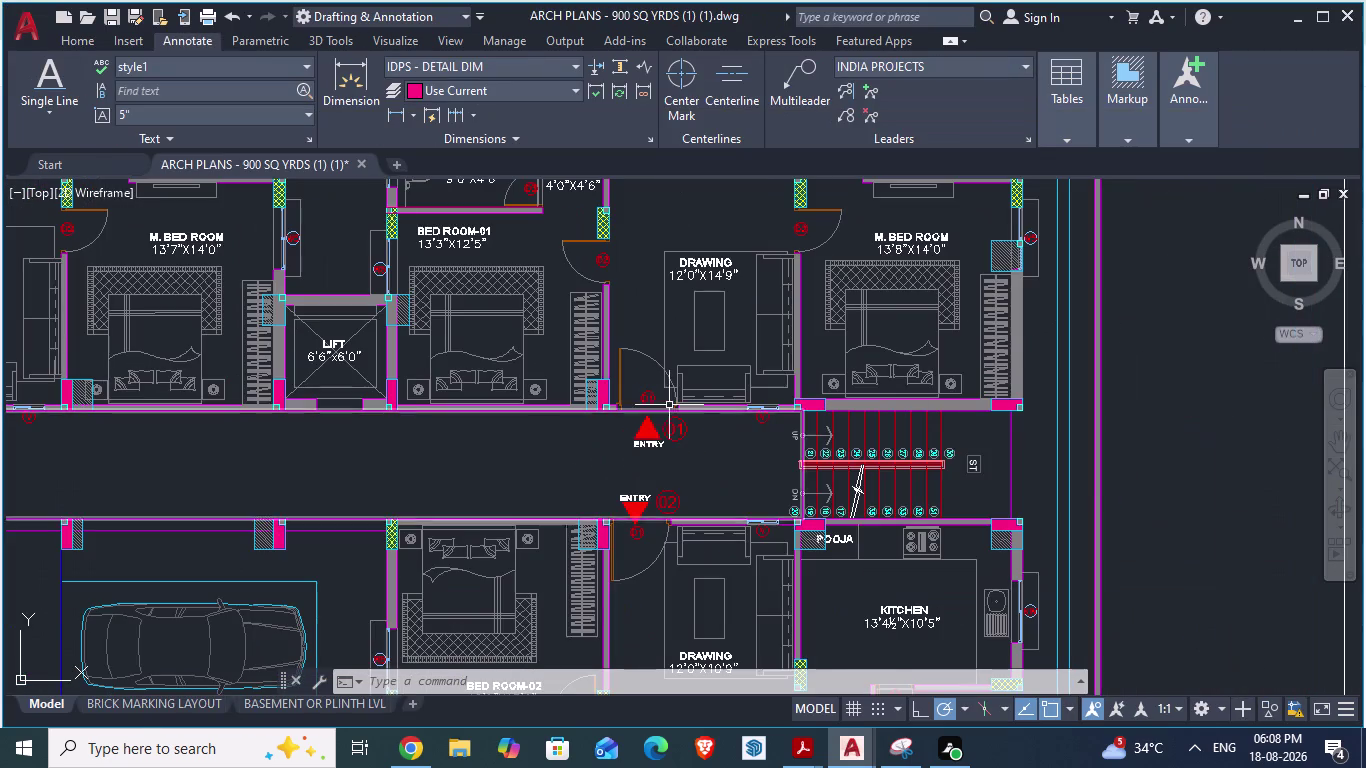
scroll(up, 3)
scroll(down, 3)
scroll(up, 3)
scroll(down, 3)
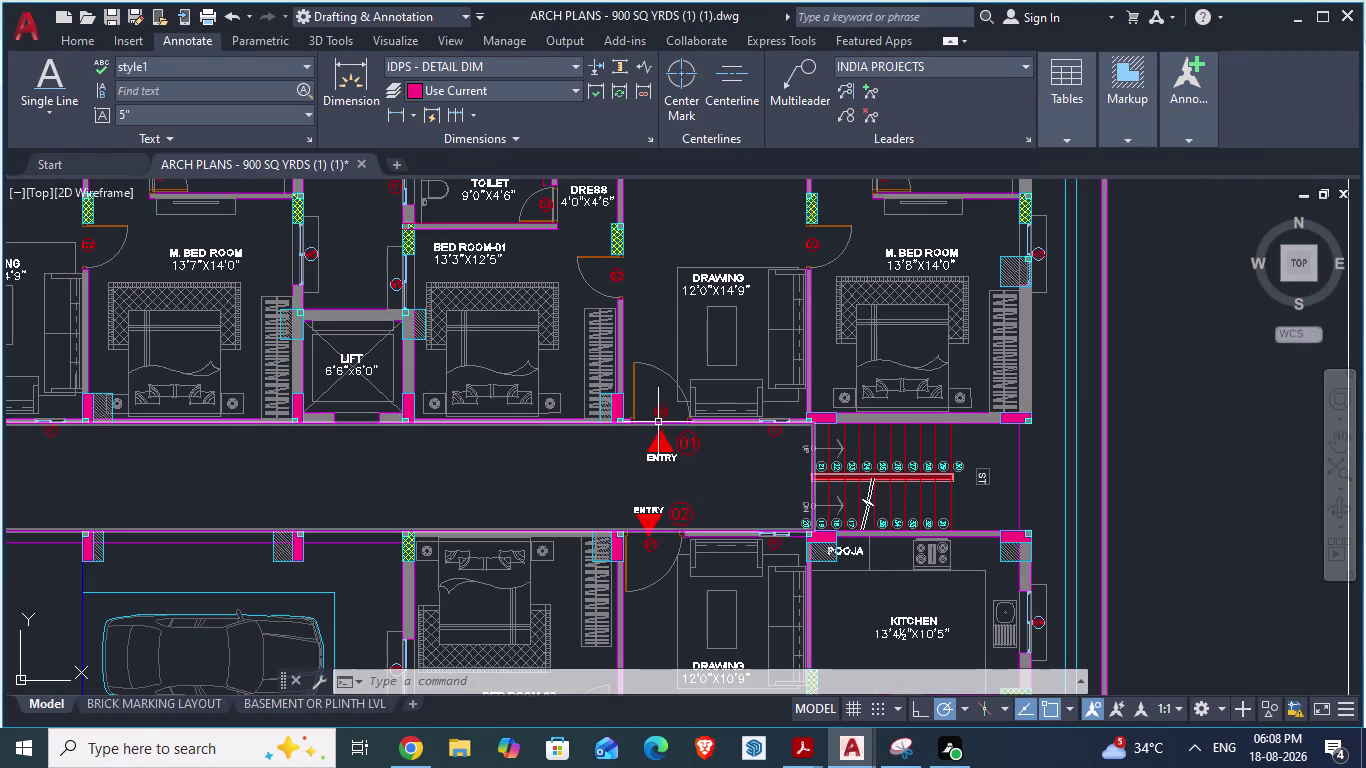
scroll(up, 3)
scroll(down, 3)
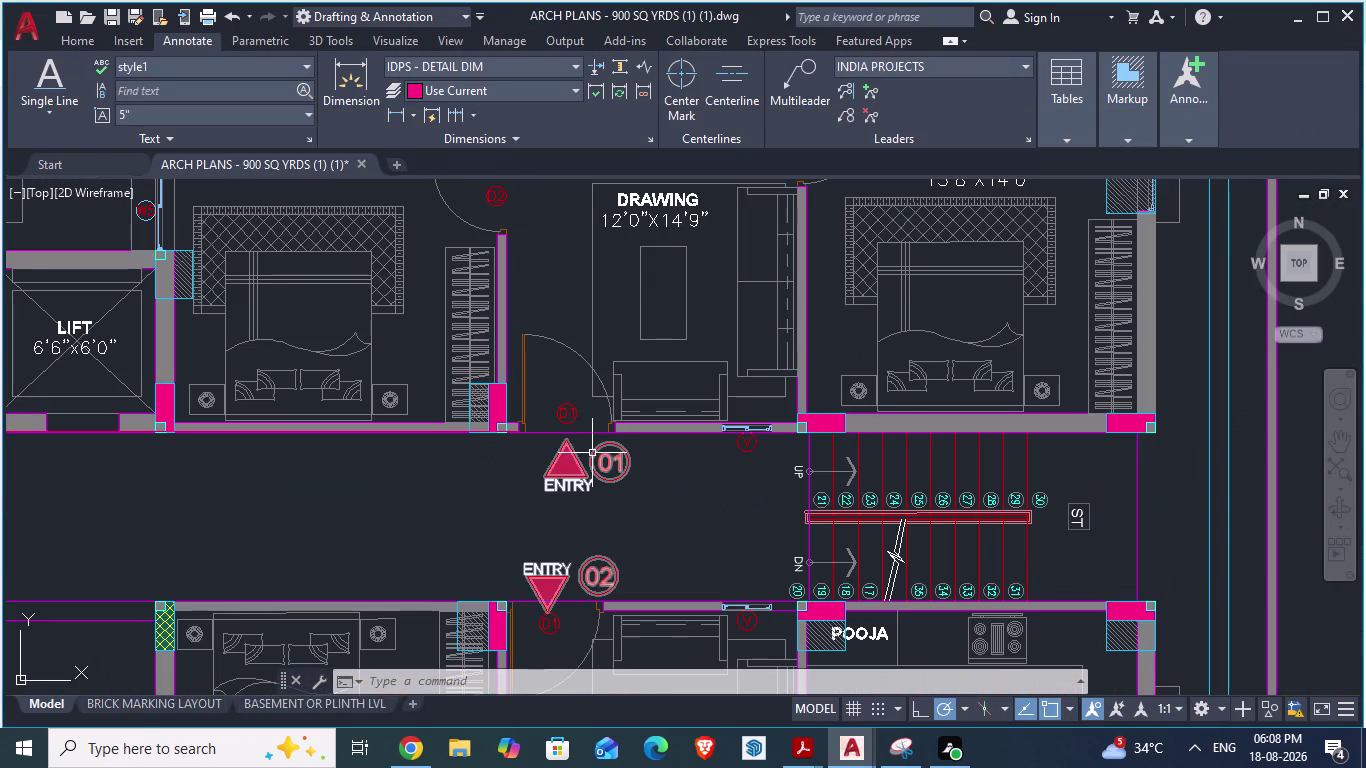
scroll(down, 3)
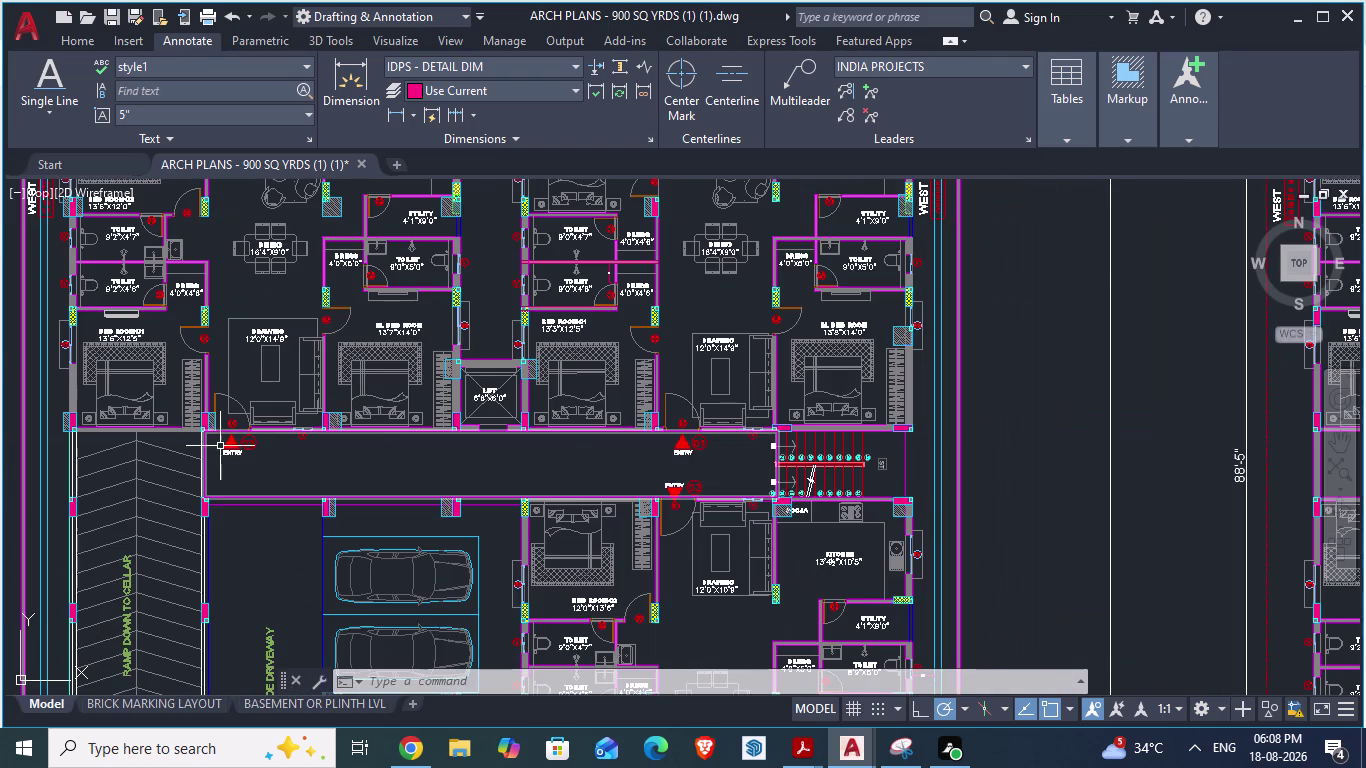
scroll(up, 3)
scroll(up, 3)
scroll(up, 3)
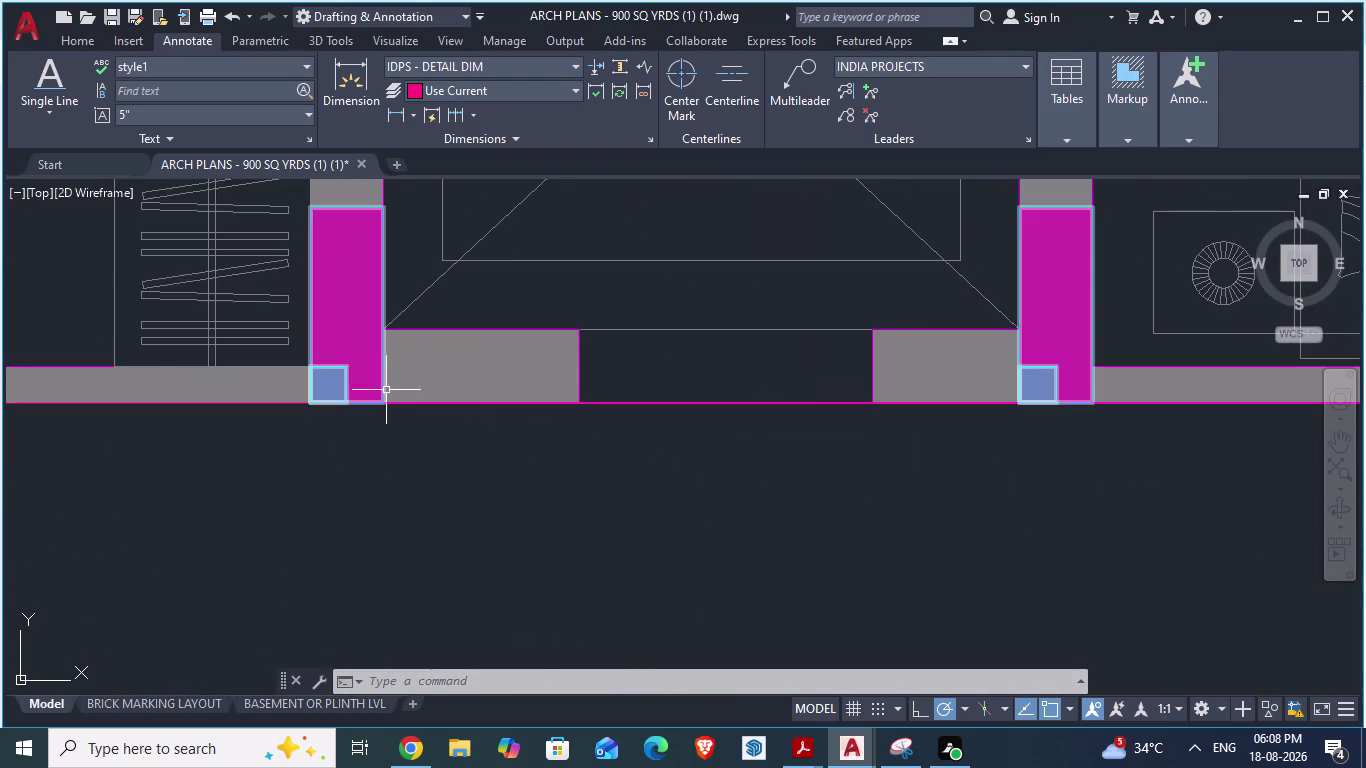
scroll(down, 3)
scroll(down, 3)
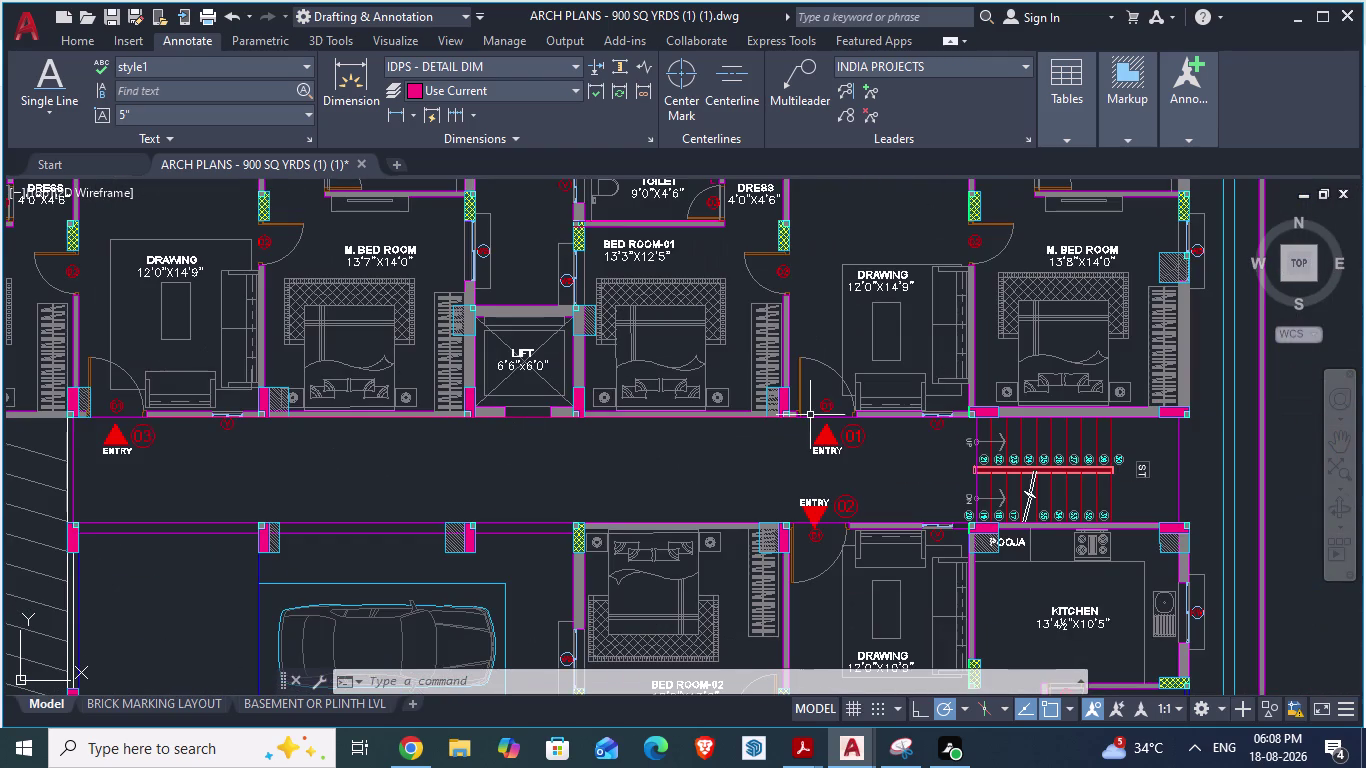
scroll(up, 3)
scroll(down, 3)
scroll(down, 3)
Compare GF_AUTOCAD against ARCH PLANS, finishing on the ARCH PLANS view.
key(alt+Tab)
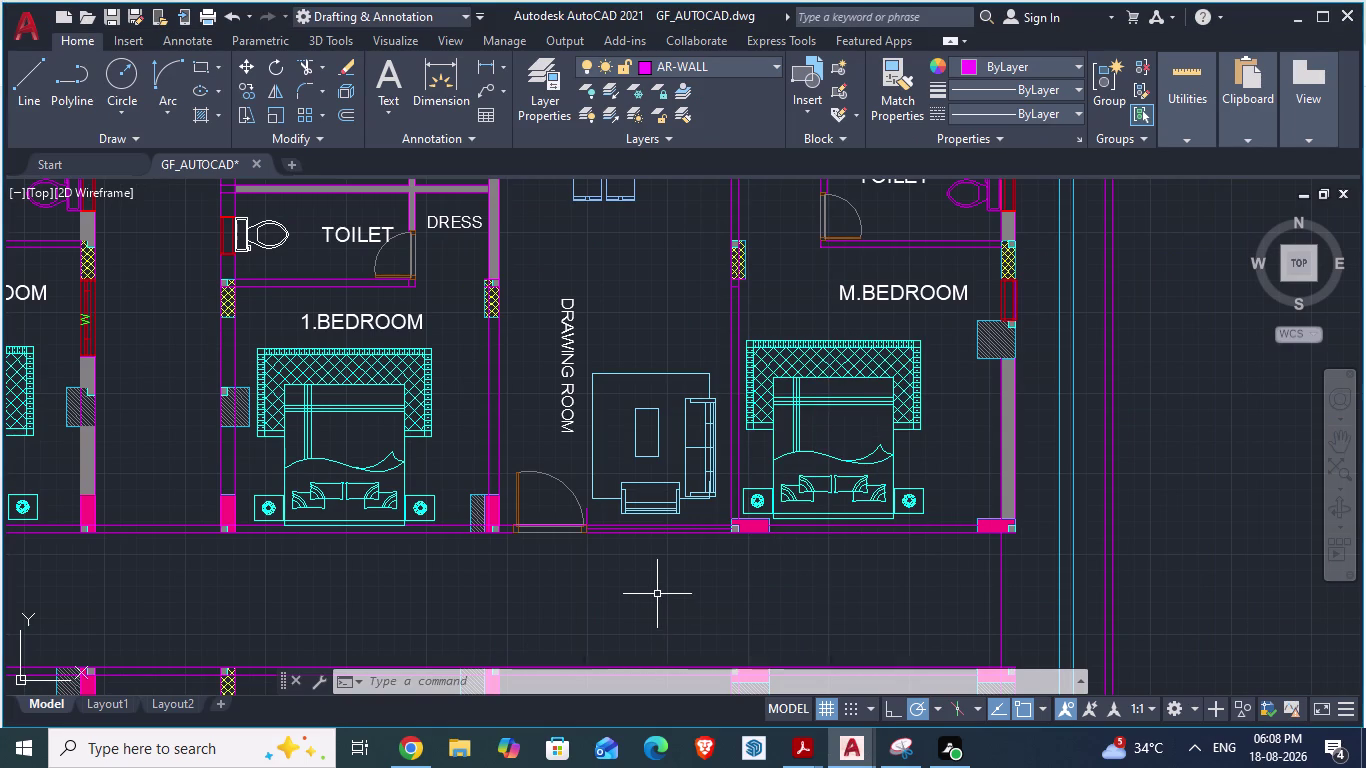
key(alt+Tab)
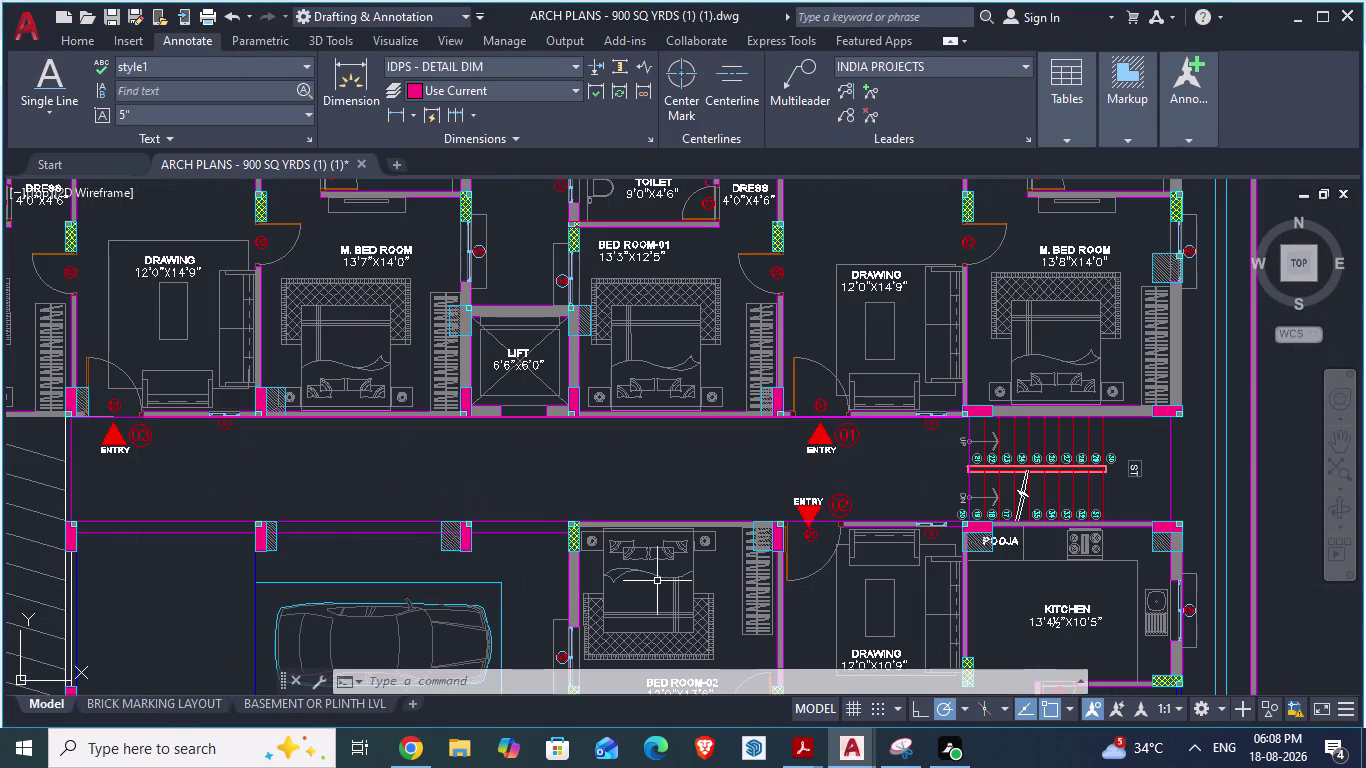
scroll(down, 3)
key(alt+Tab)
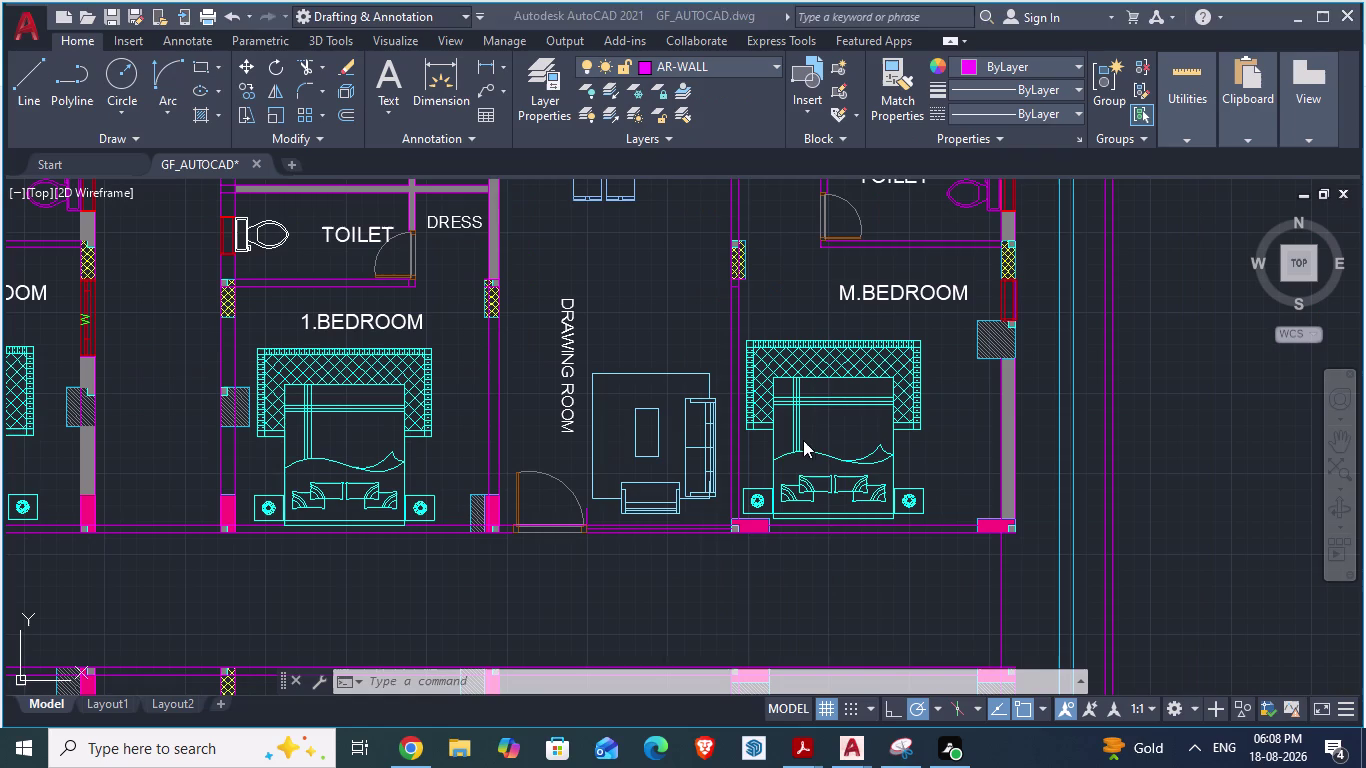
scroll(up, 3)
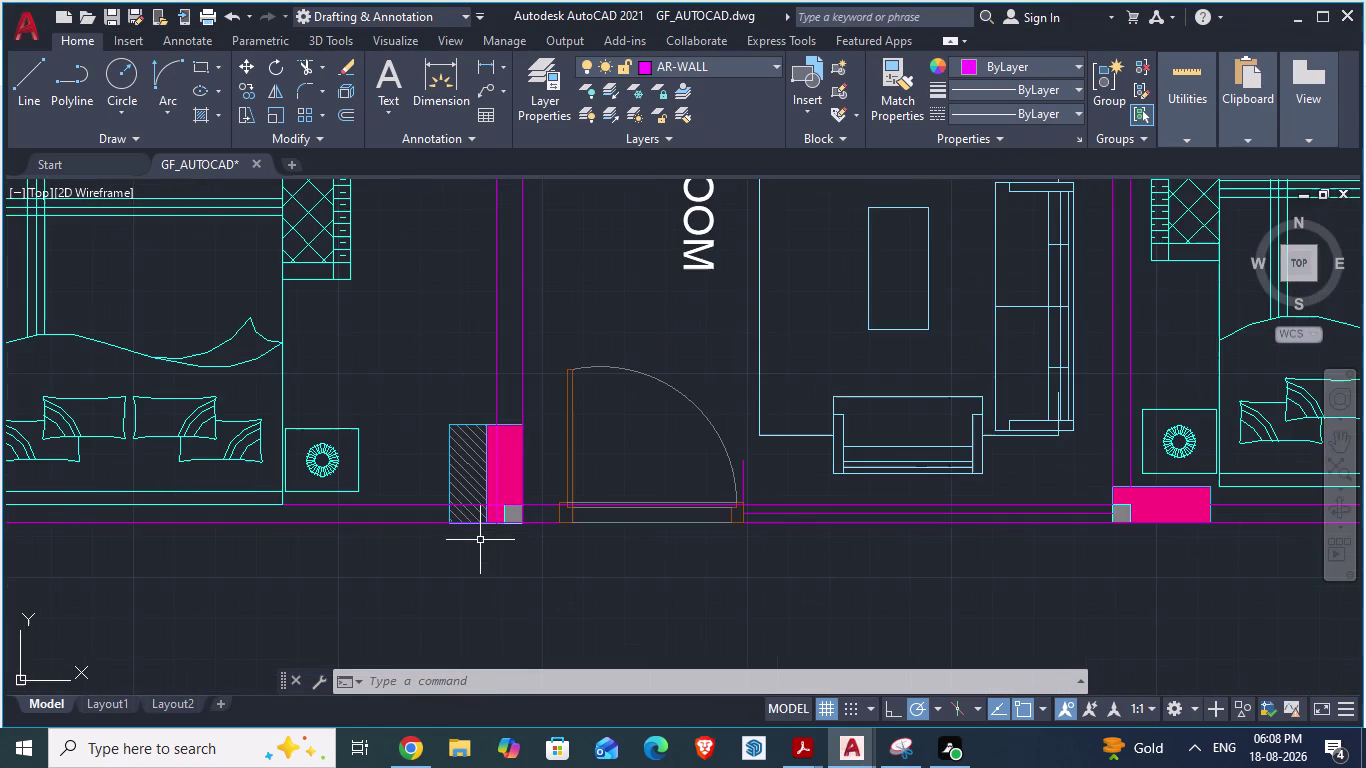
scroll(down, 3)
scroll(down, 3)
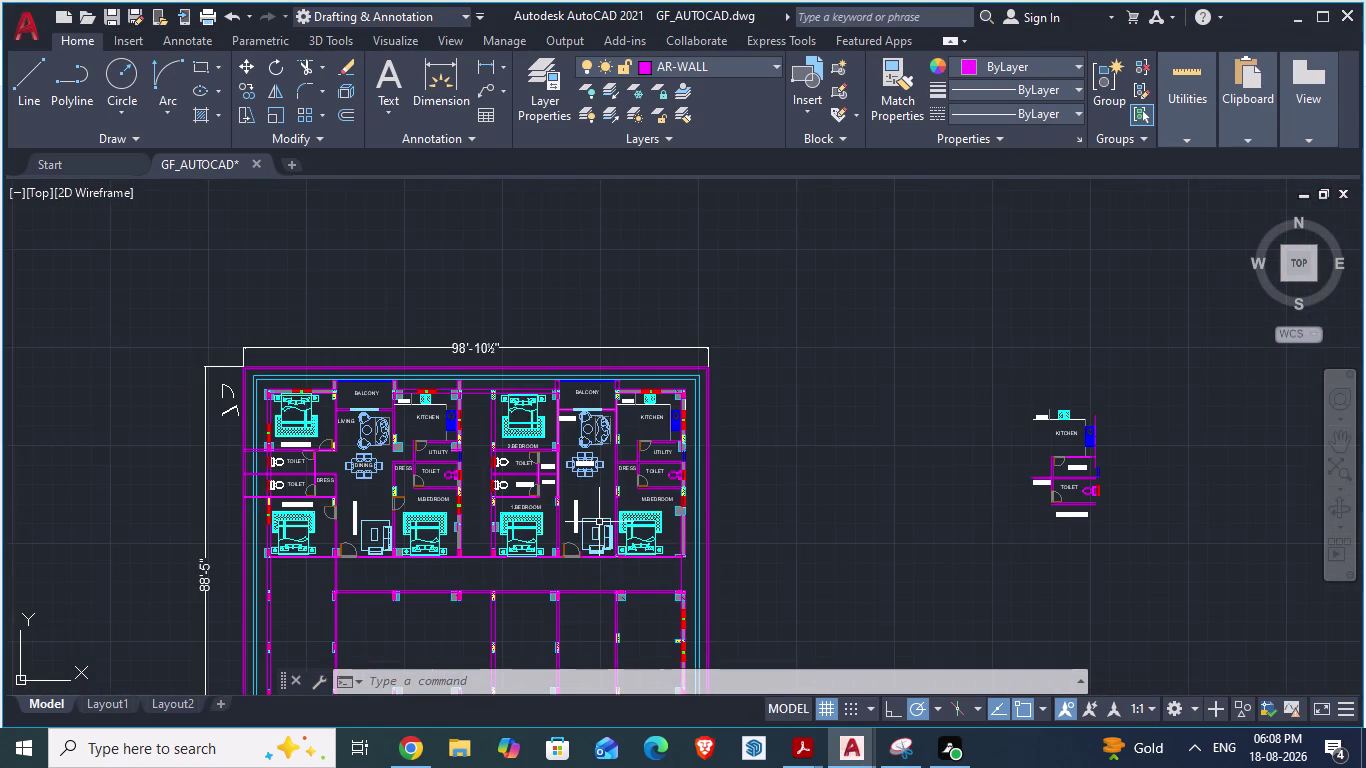
key(alt+Tab)
scroll(down, 3)
scroll(up, 3)
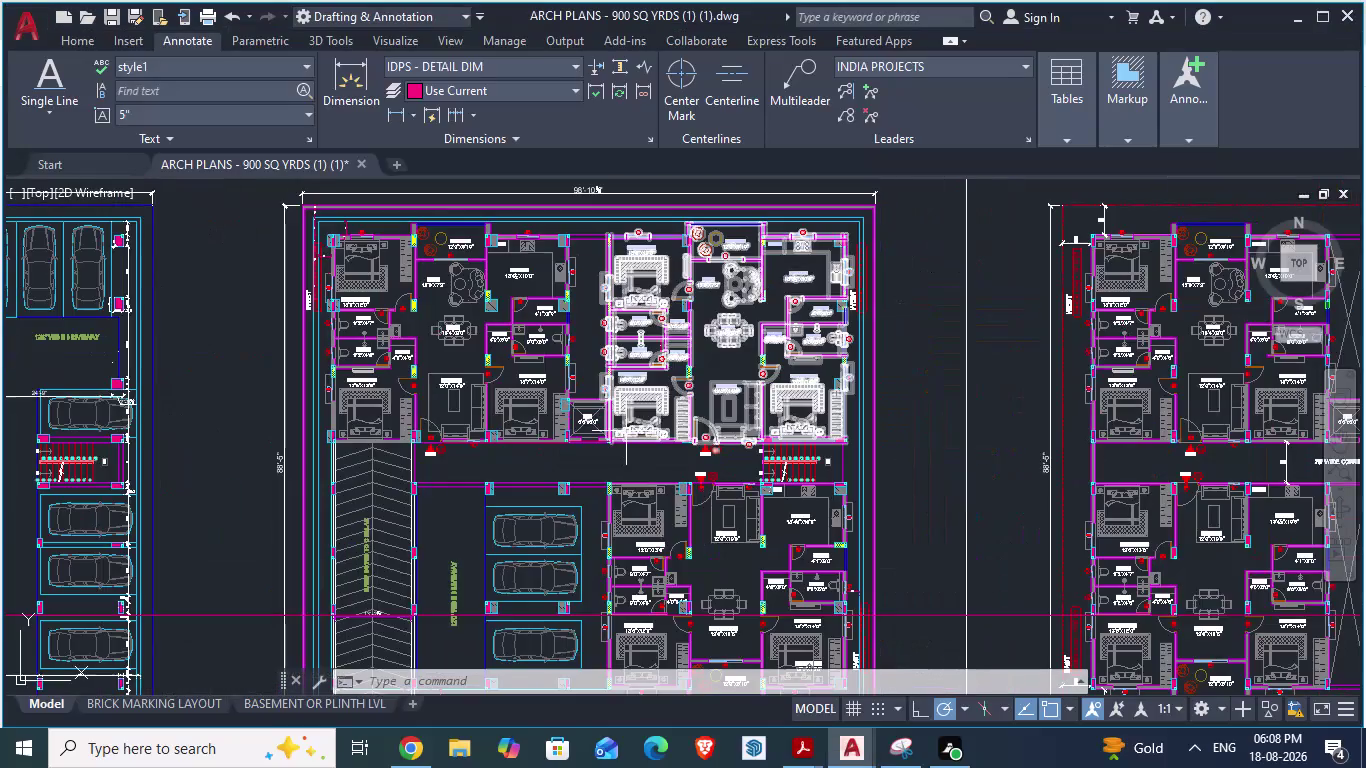
scroll(up, 3)
scroll(up, 3)
scroll(down, 3)
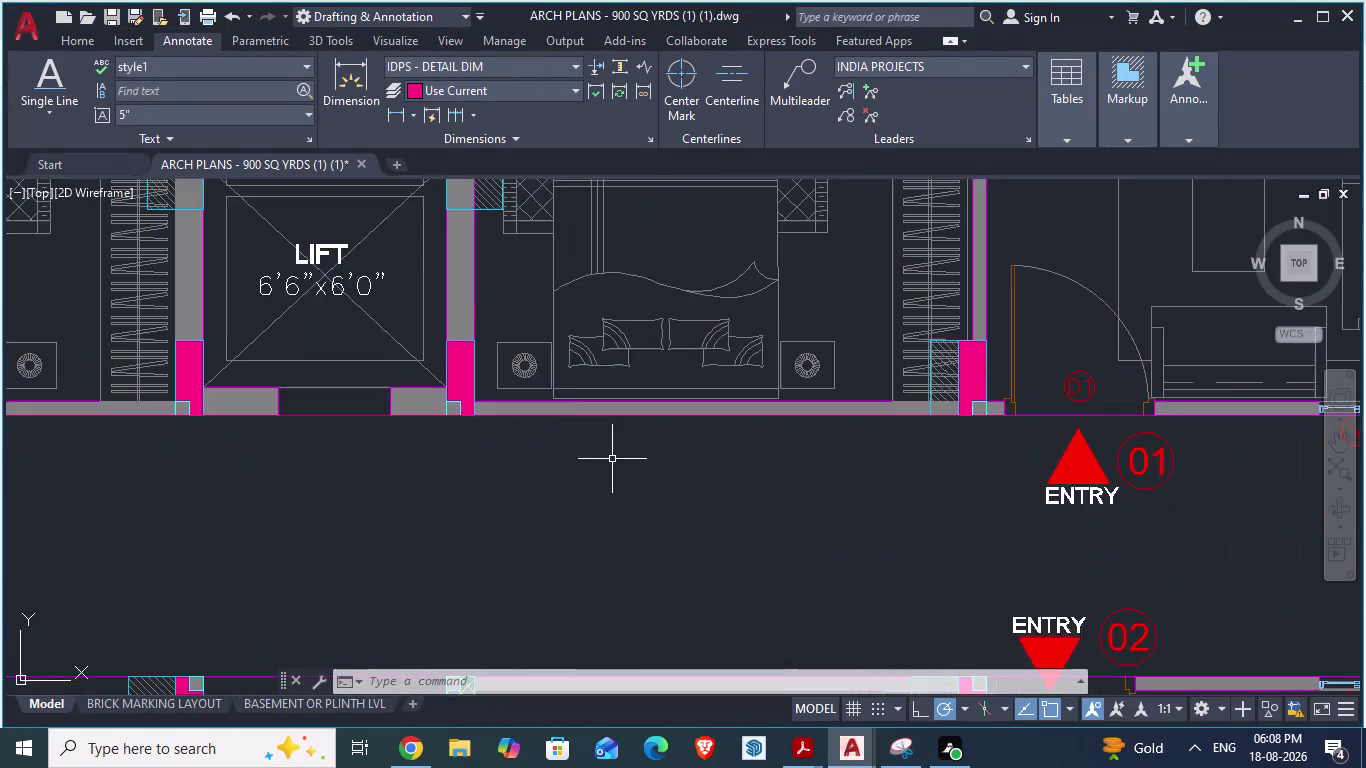
scroll(down, 3)
scroll(down, 3)
scroll(down, 3)
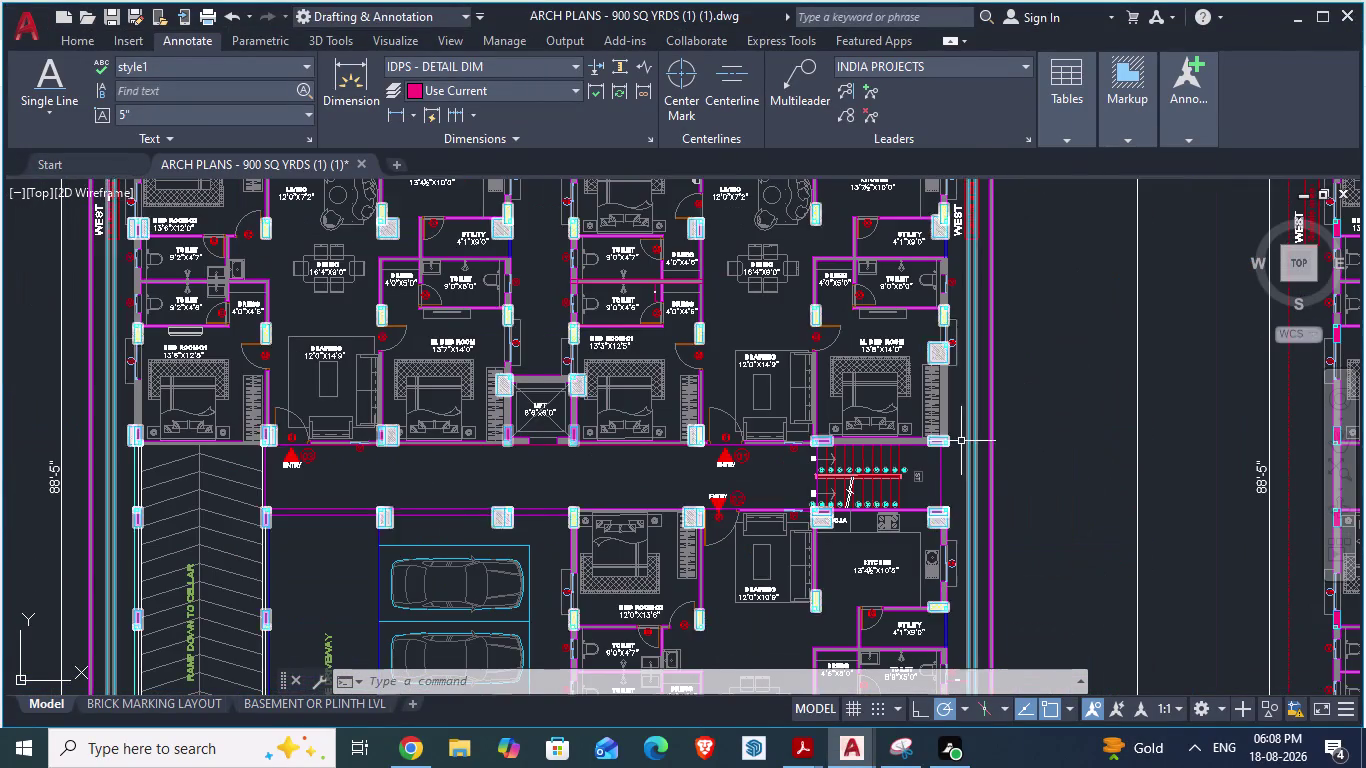
scroll(up, 3)
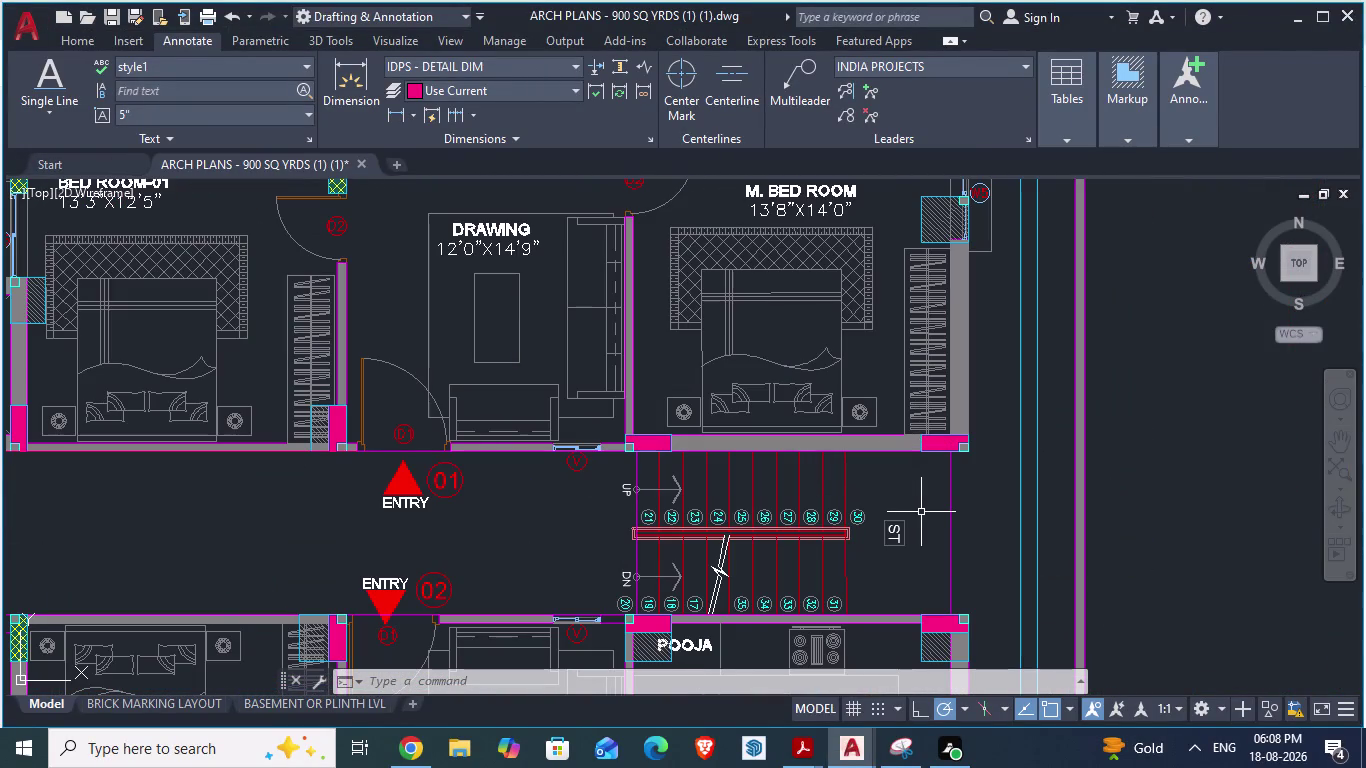
Start a line (L) beside the staircase wall in ARCH PLANS.
key(l)
key(Return)
scroll(up, 3)
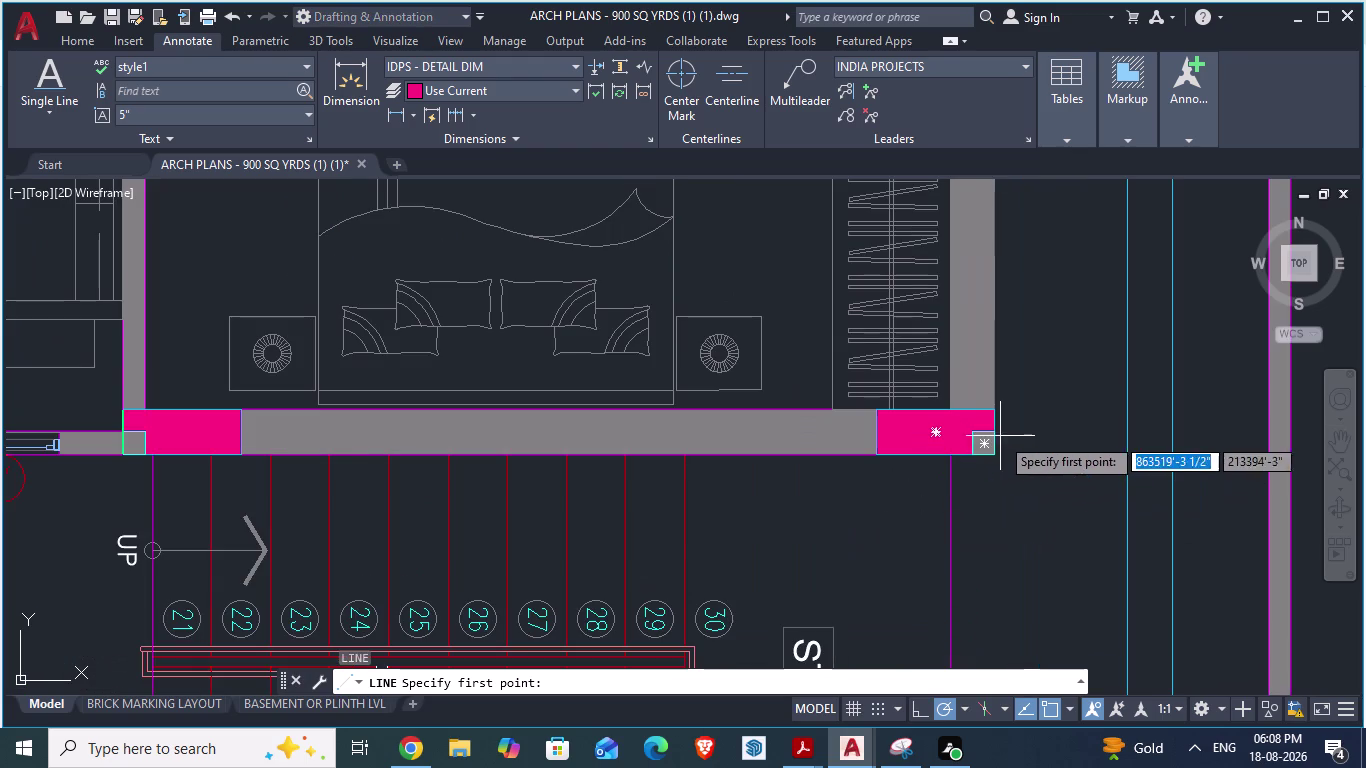
Pick the line's first point at the wall corner, then cancel the line.
click(991, 430)
scroll(down, 3)
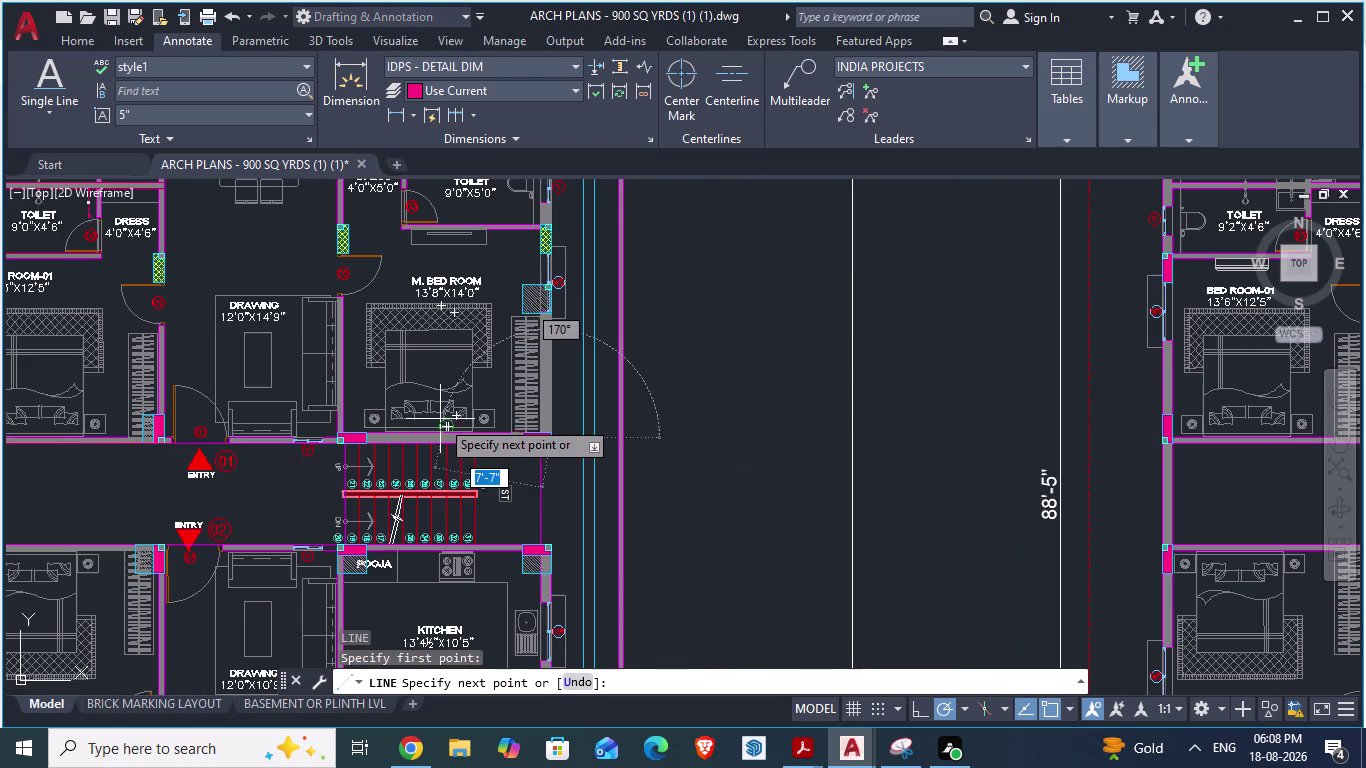
scroll(up, 3)
scroll(up, 3)
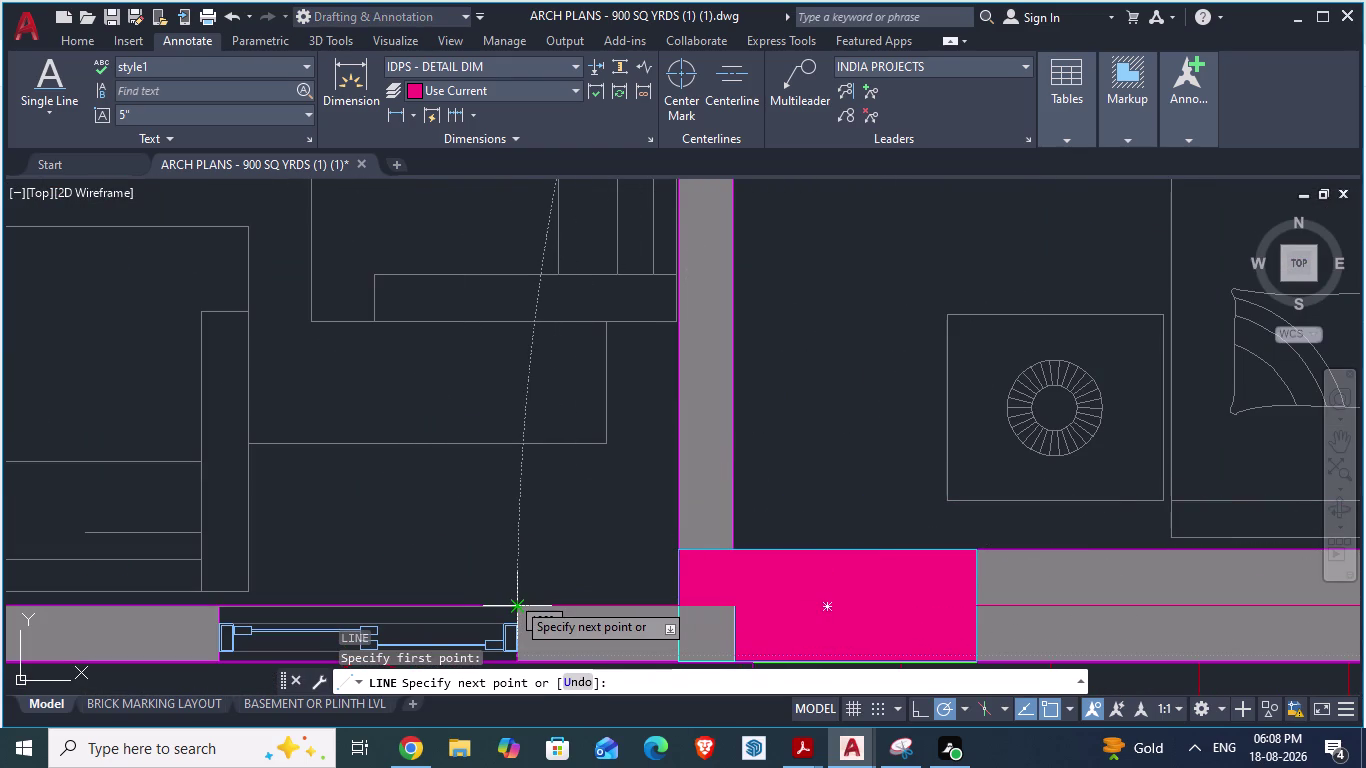
key(Escape)
key(Escape)
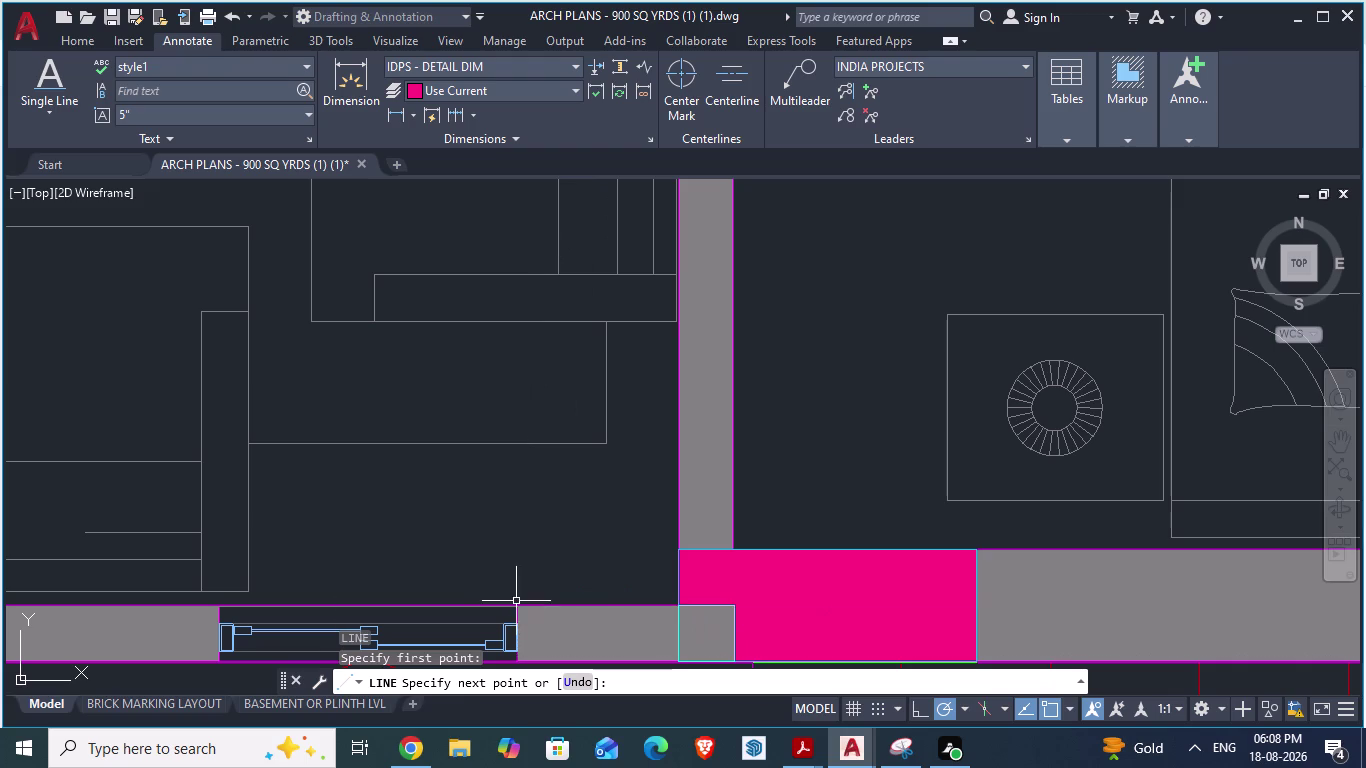
Review the dimension style settings and close them, keeping IDPS - DETAIL DIM current.
scroll(down, 3)
text(DA)
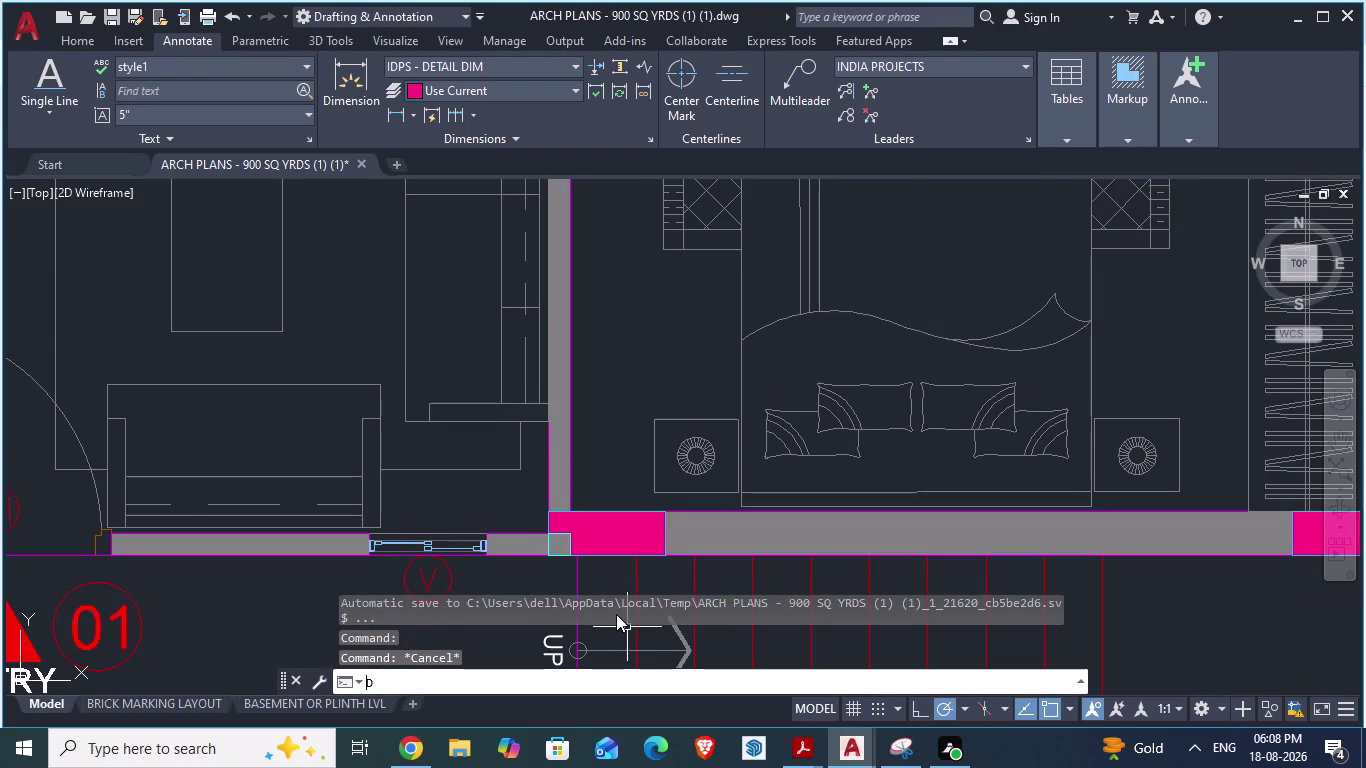
key(Return)
scroll(down, 3)
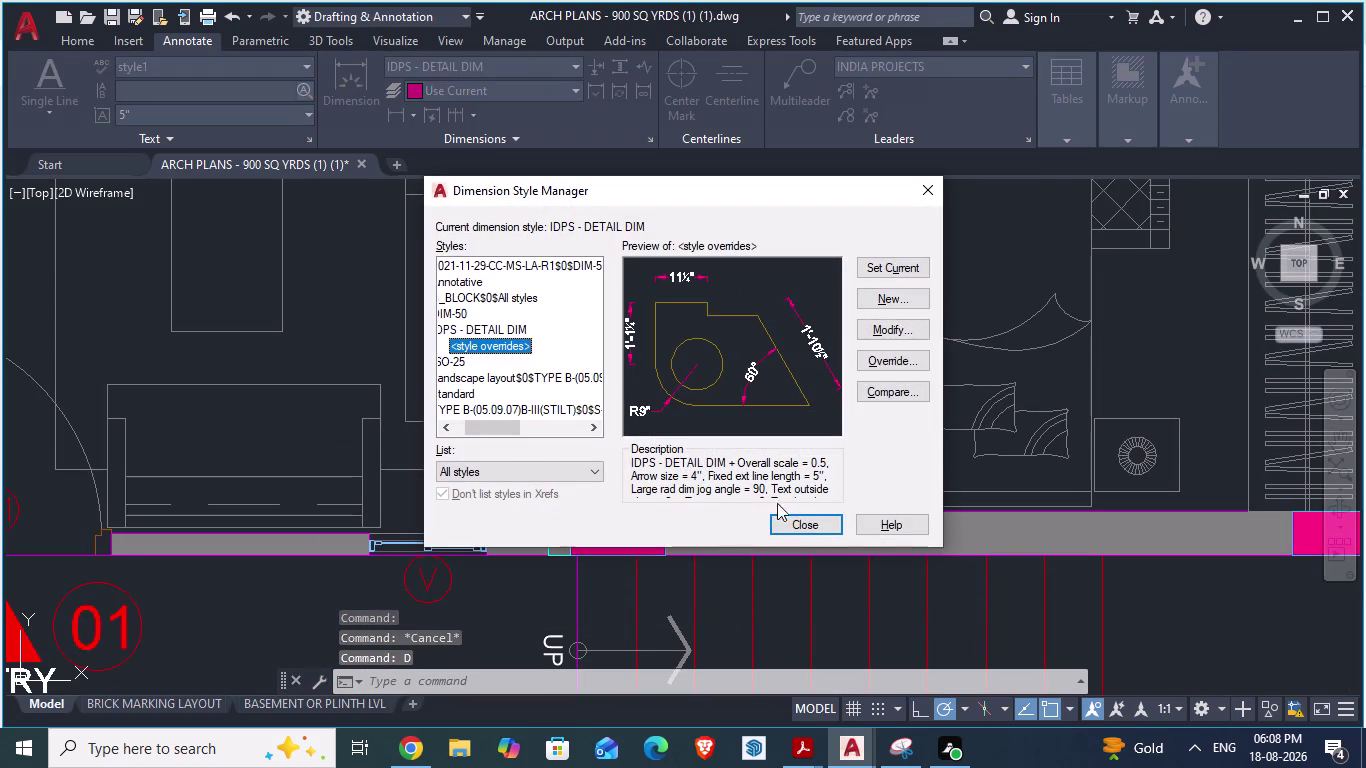
click(830, 523)
text(D)
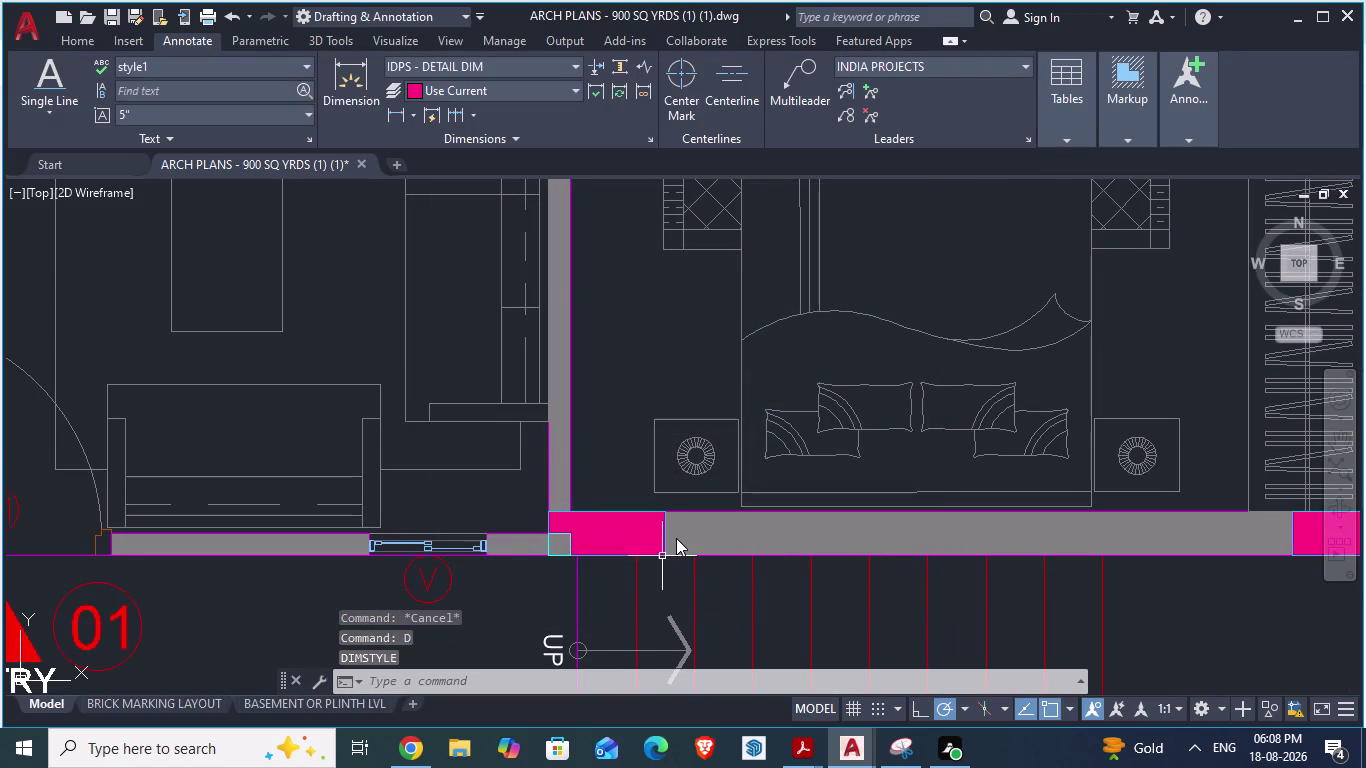
text(A)
key(Return)
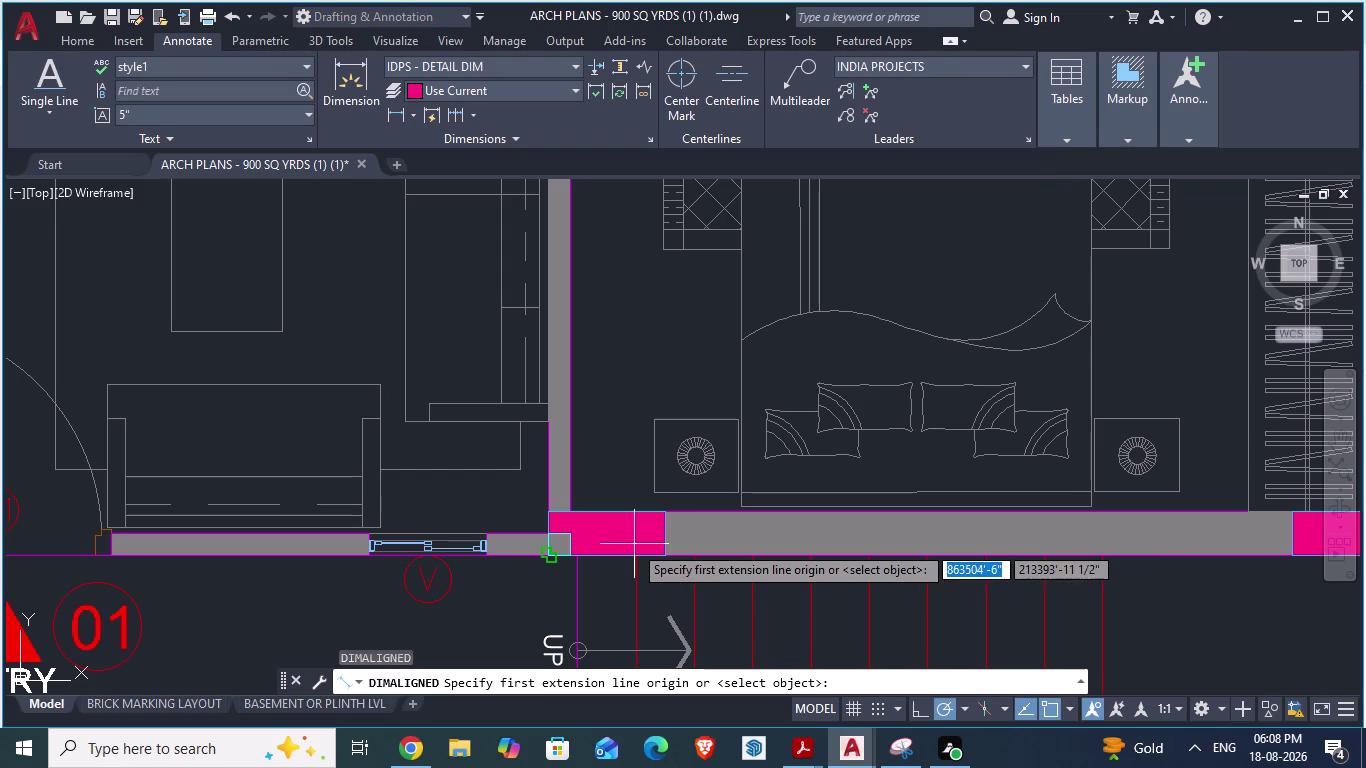
key(Escape)
key(Escape)
key(Escape)
key(Escape)
text(DA)
key(Return)
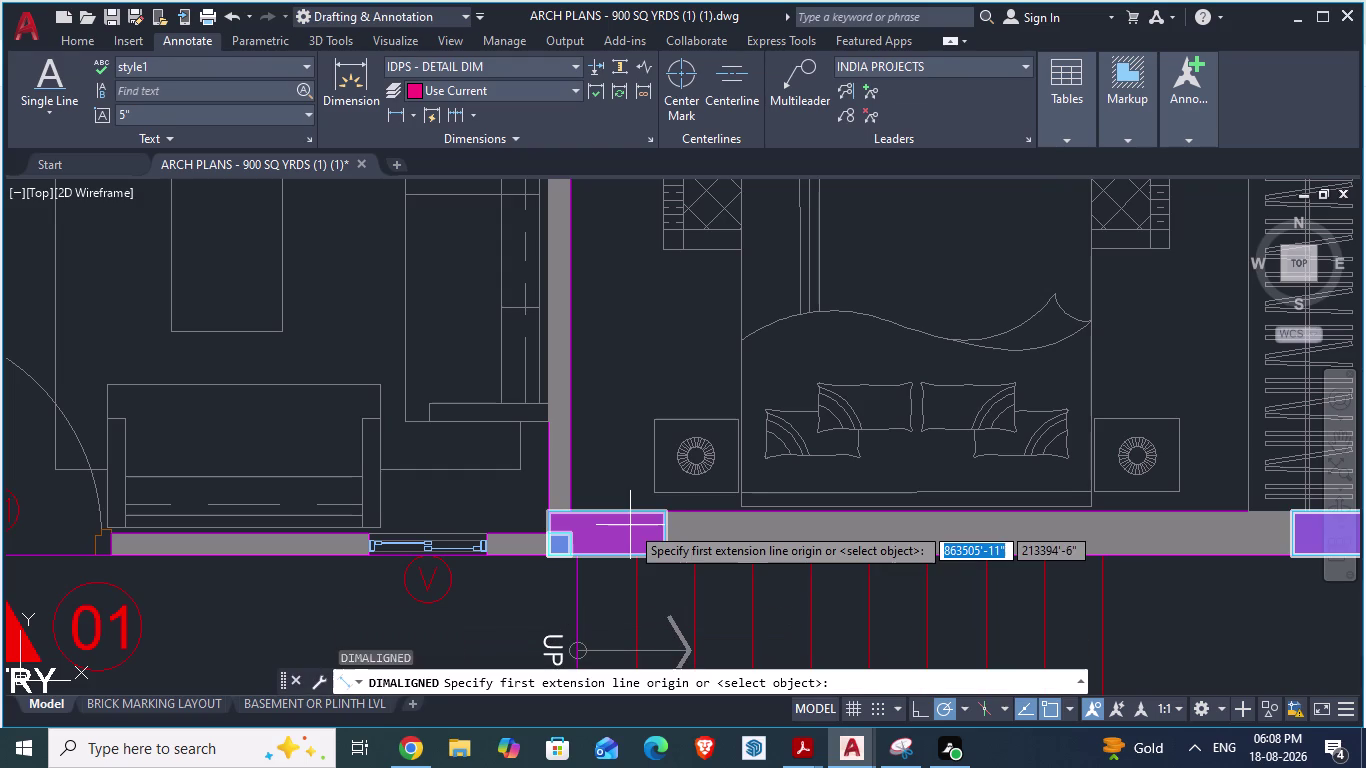
scroll(down, 3)
scroll(up, 3)
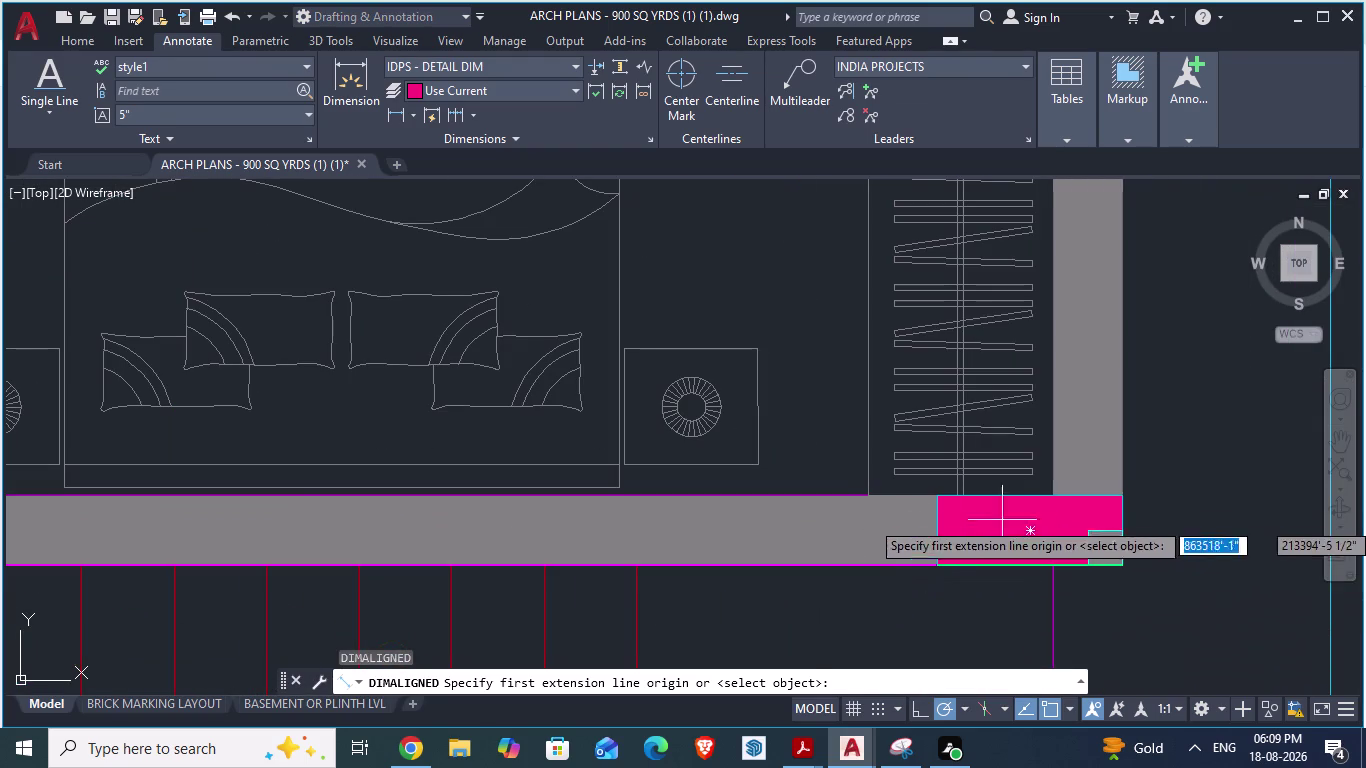
scroll(down, 3)
scroll(up, 3)
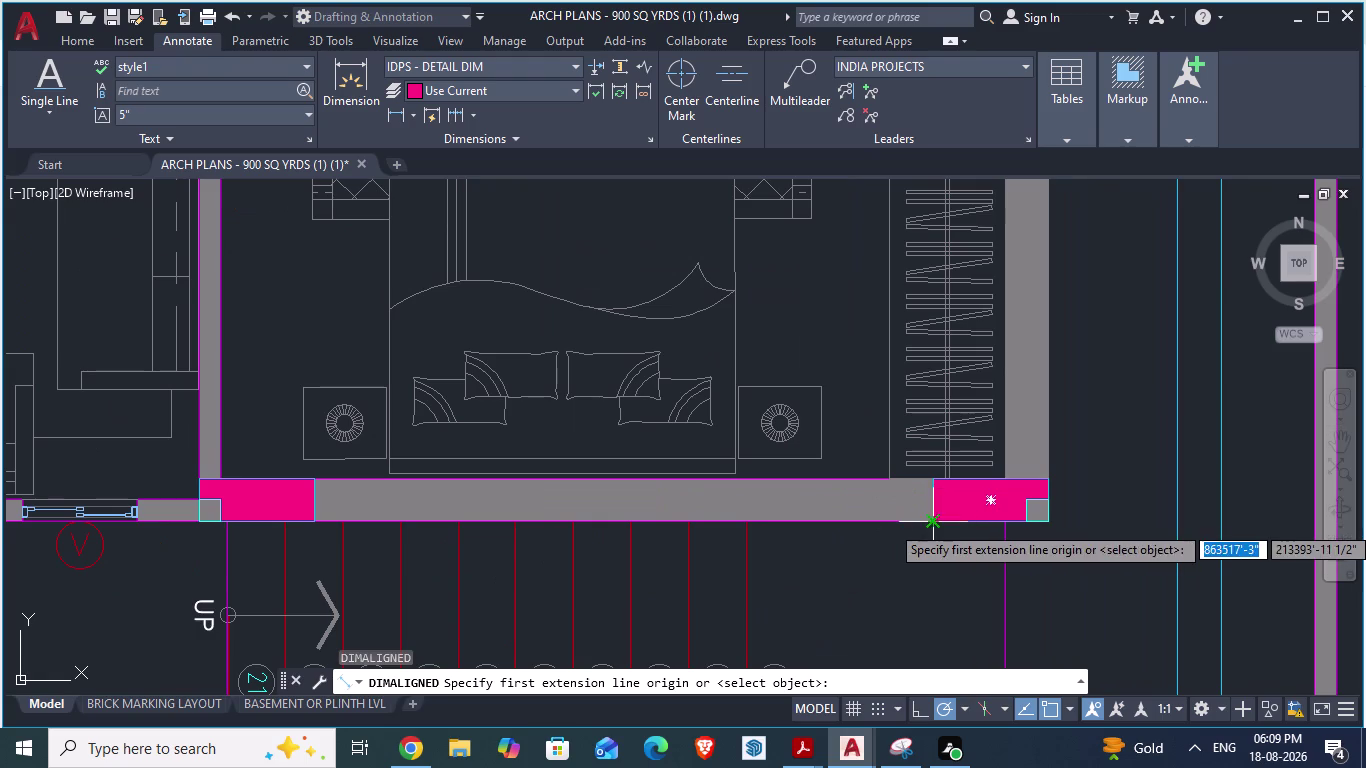
click(935, 524)
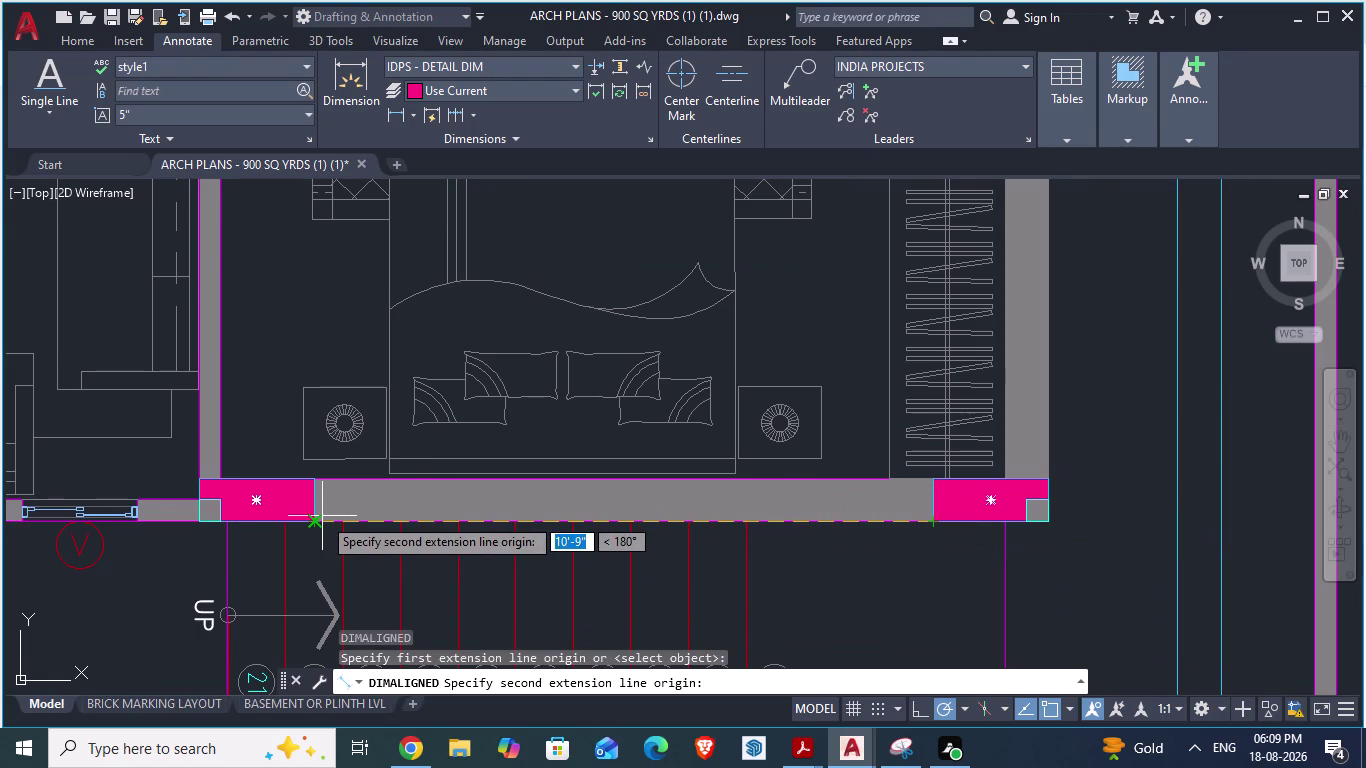
scroll(down, 3)
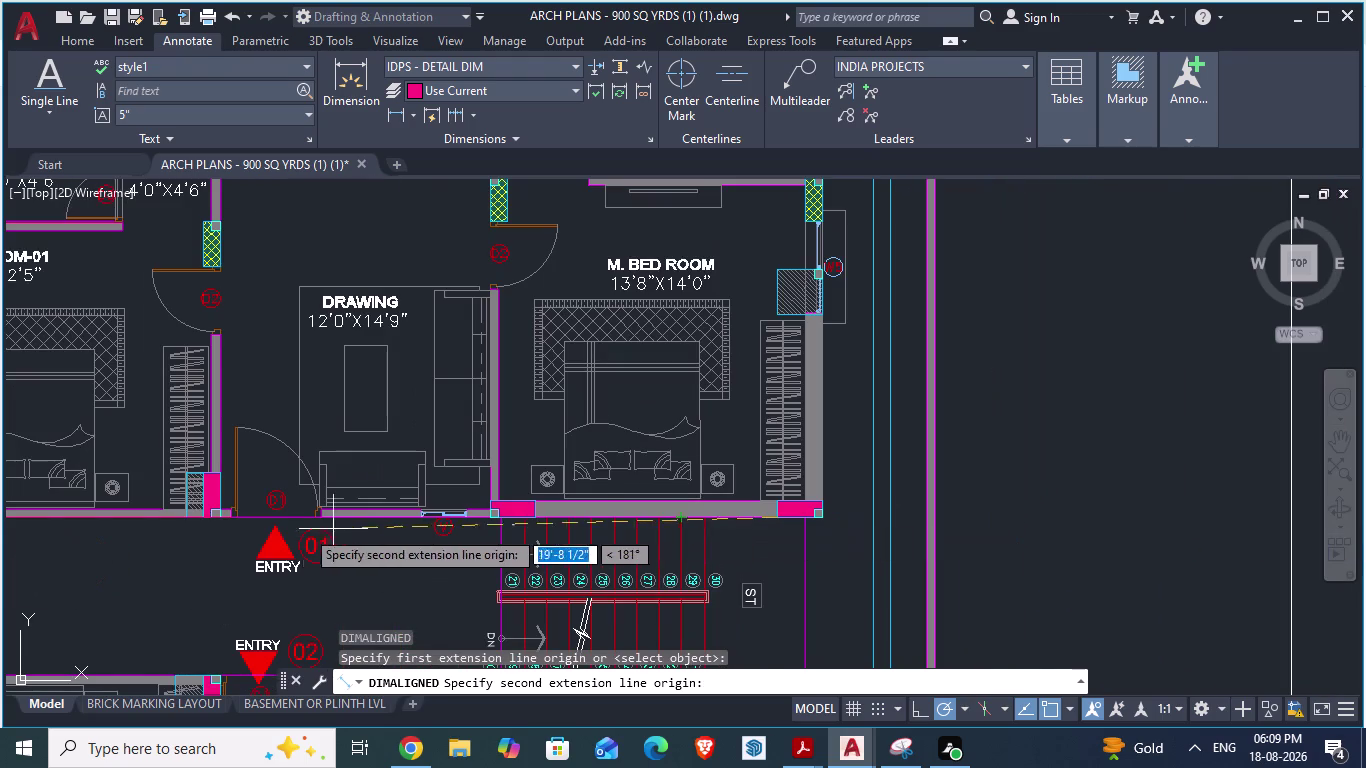
scroll(up, 3)
scroll(up, 3)
scroll(up, 3)
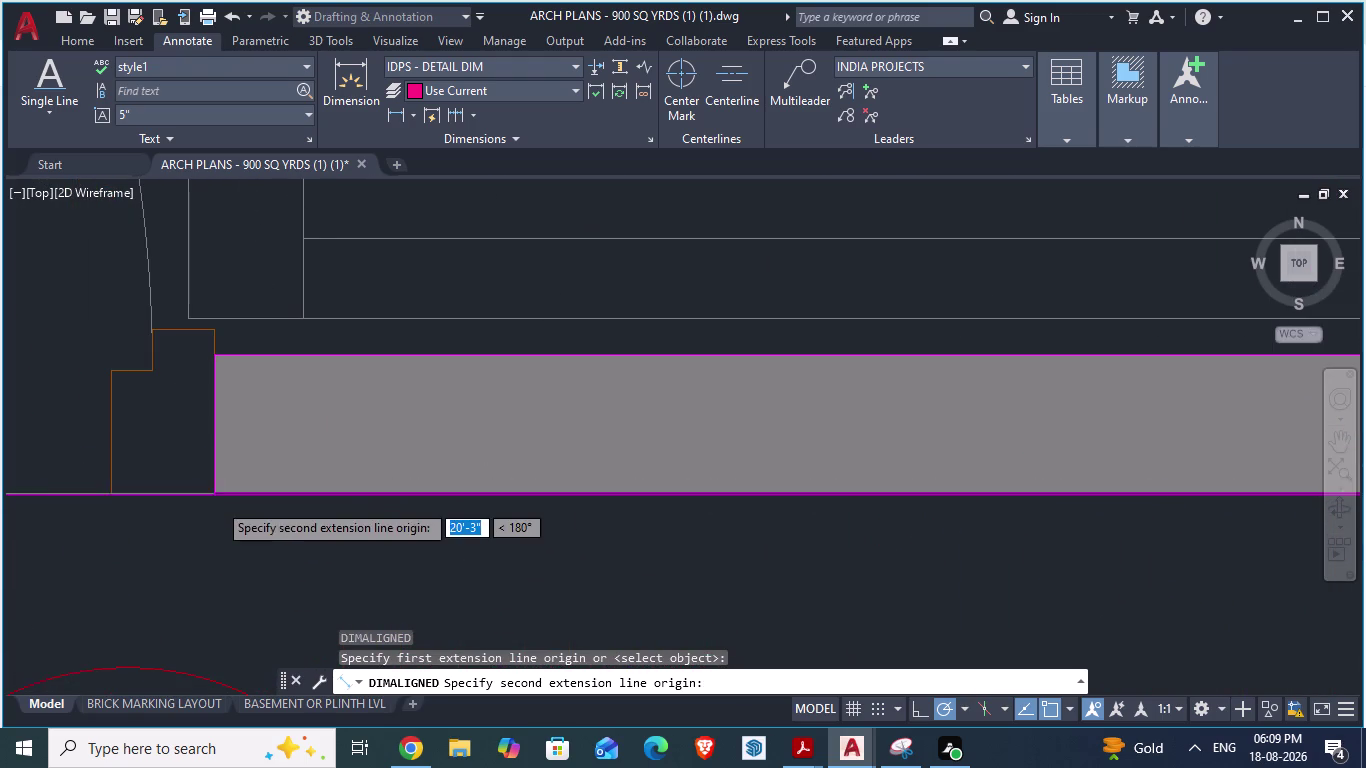
scroll(up, 3)
scroll(up, 3)
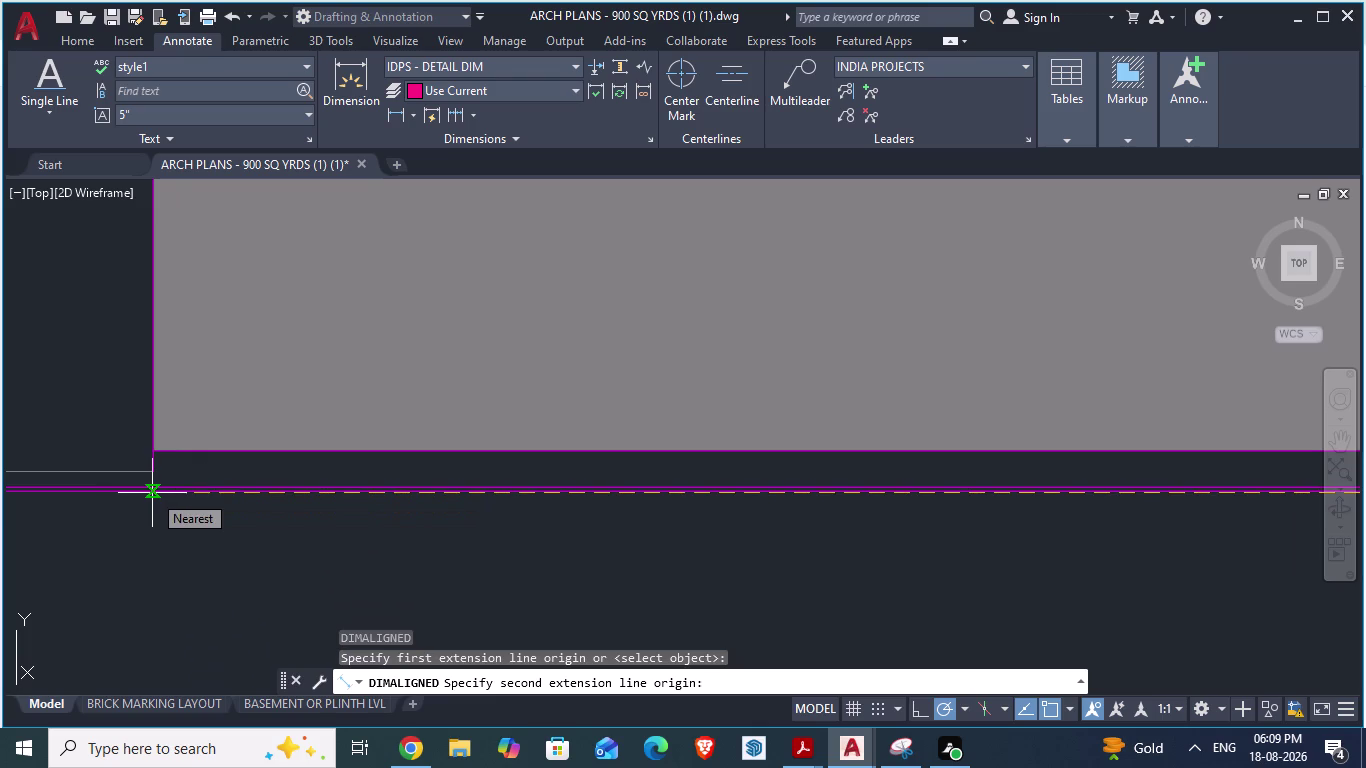
scroll(up, 3)
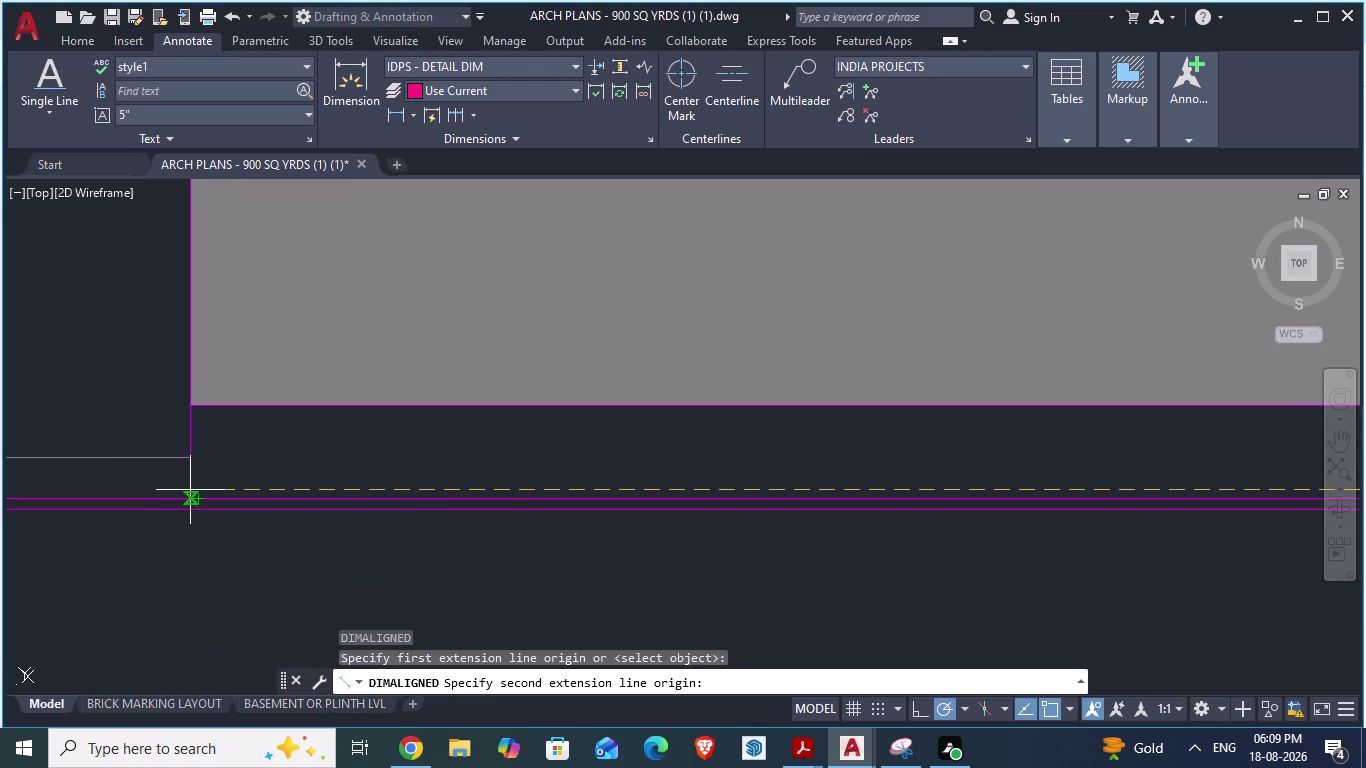
key(alt+Tab)
scroll(down, 3)
scroll(up, 3)
scroll(up, 3)
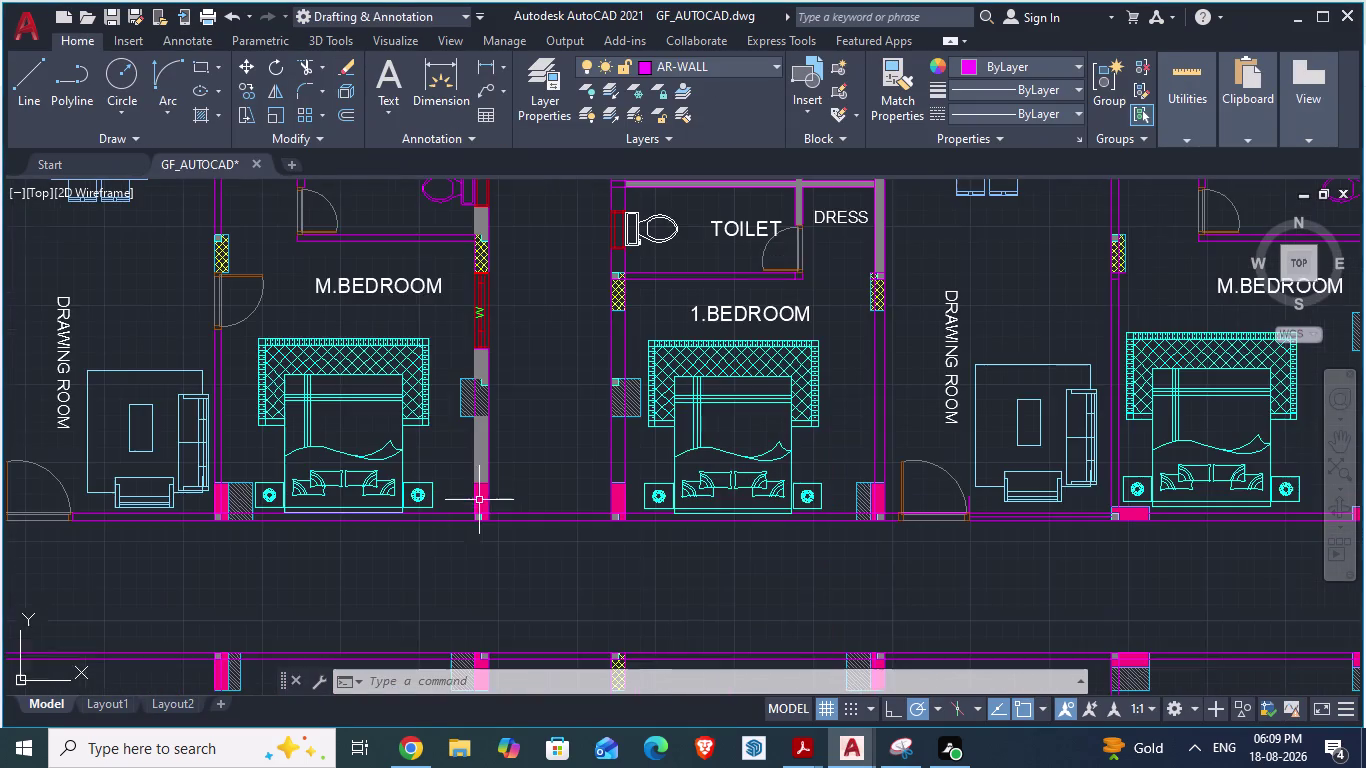
scroll(up, 3)
key(alt+Tab)
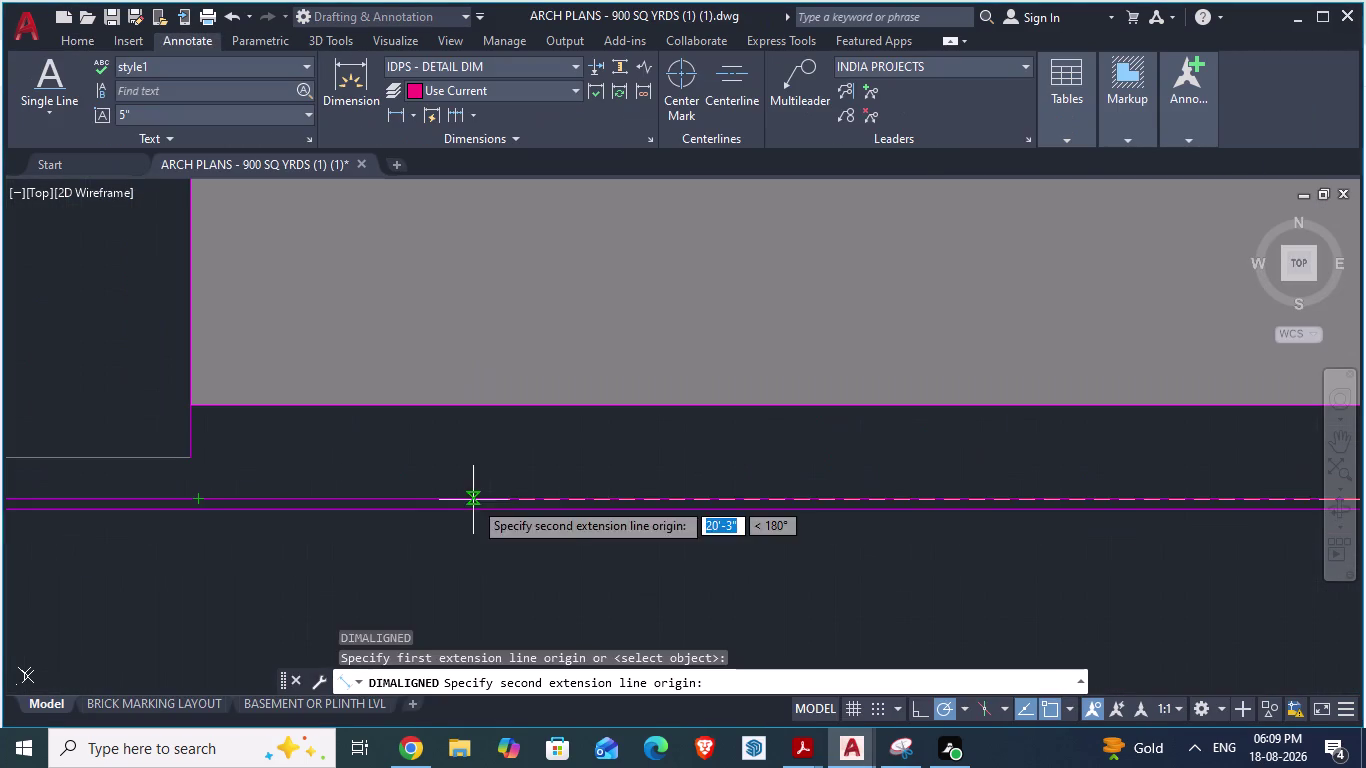
scroll(down, 3)
scroll(down, 3)
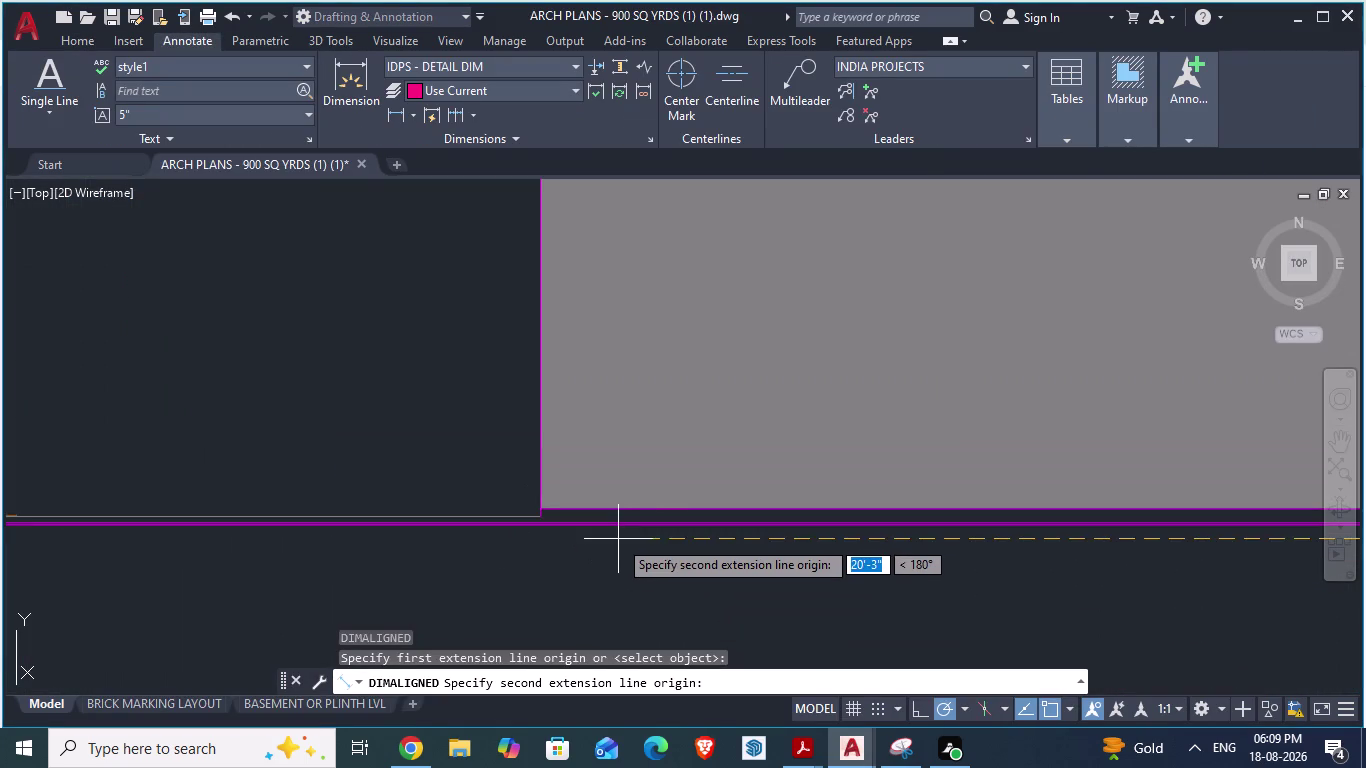
scroll(down, 3)
scroll(up, 3)
key(Escape)
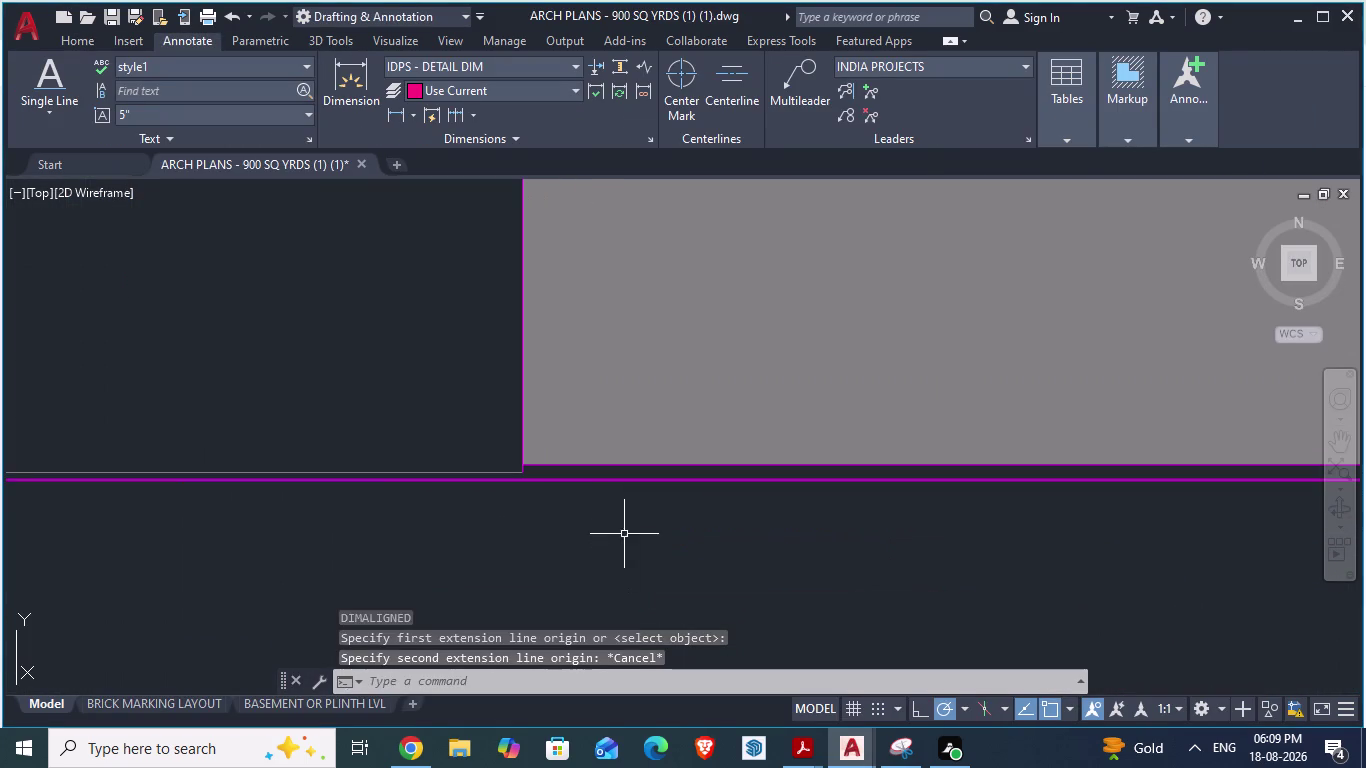
Switch to GF_AUTOCAD and zoom in and out over its wall openings.
scroll(down, 3)
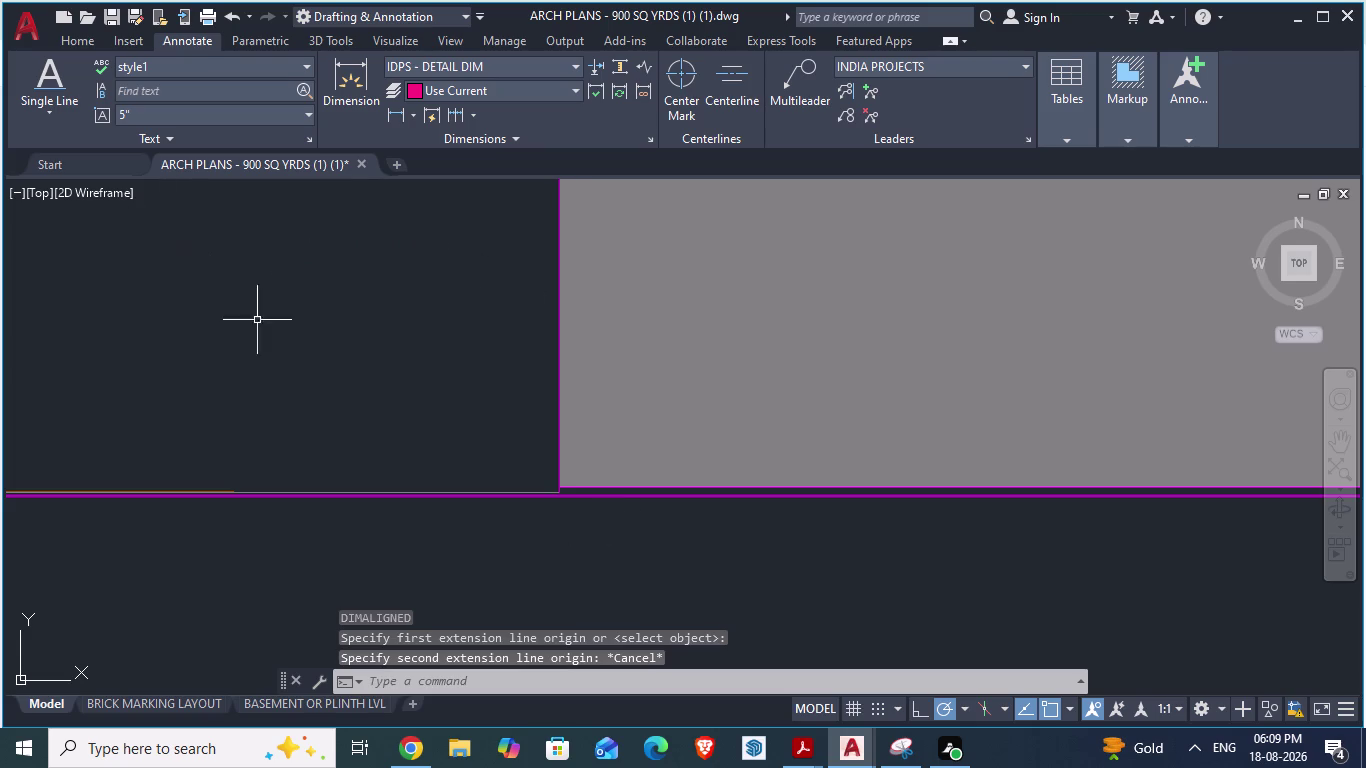
key(alt+Tab)
scroll(up, 3)
scroll(up, 3)
scroll(down, 3)
scroll(down, 3)
scroll(up, 3)
scroll(up, 3)
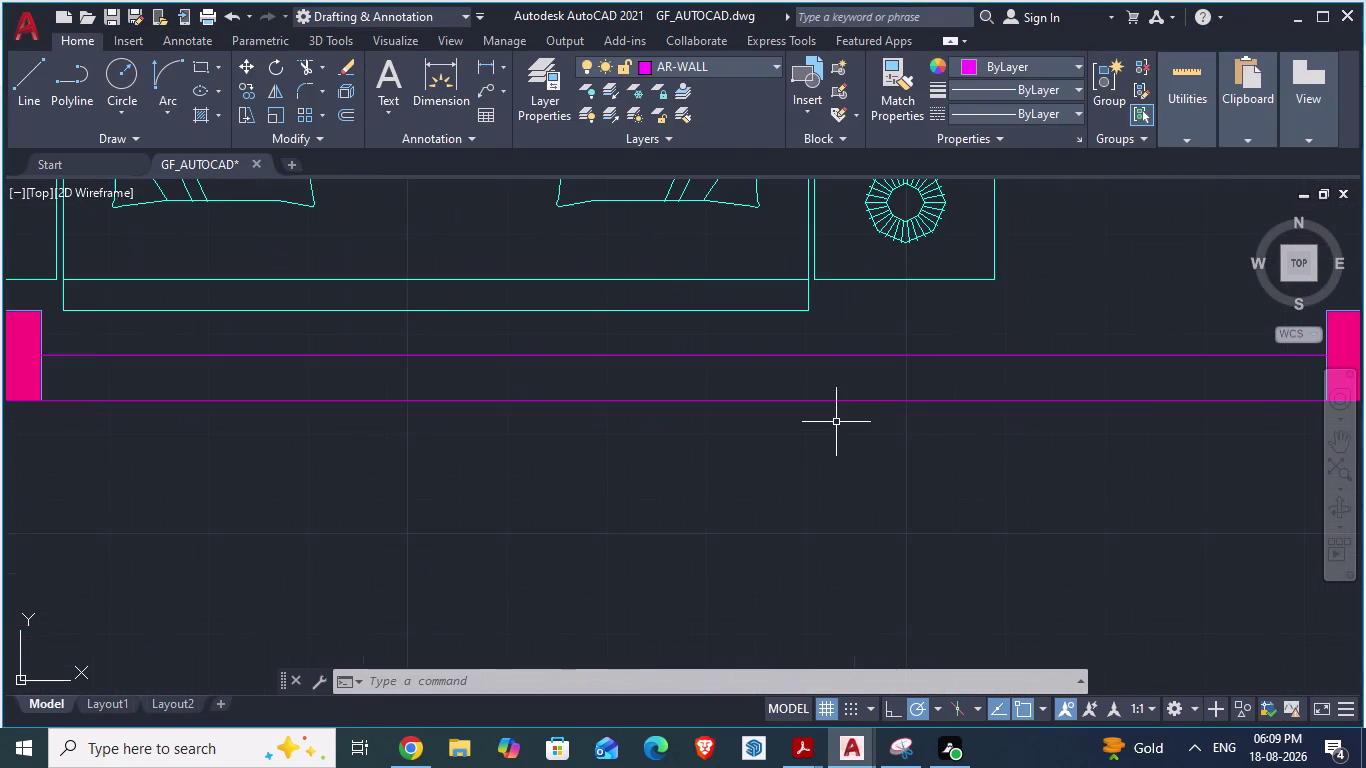
scroll(down, 3)
scroll(up, 3)
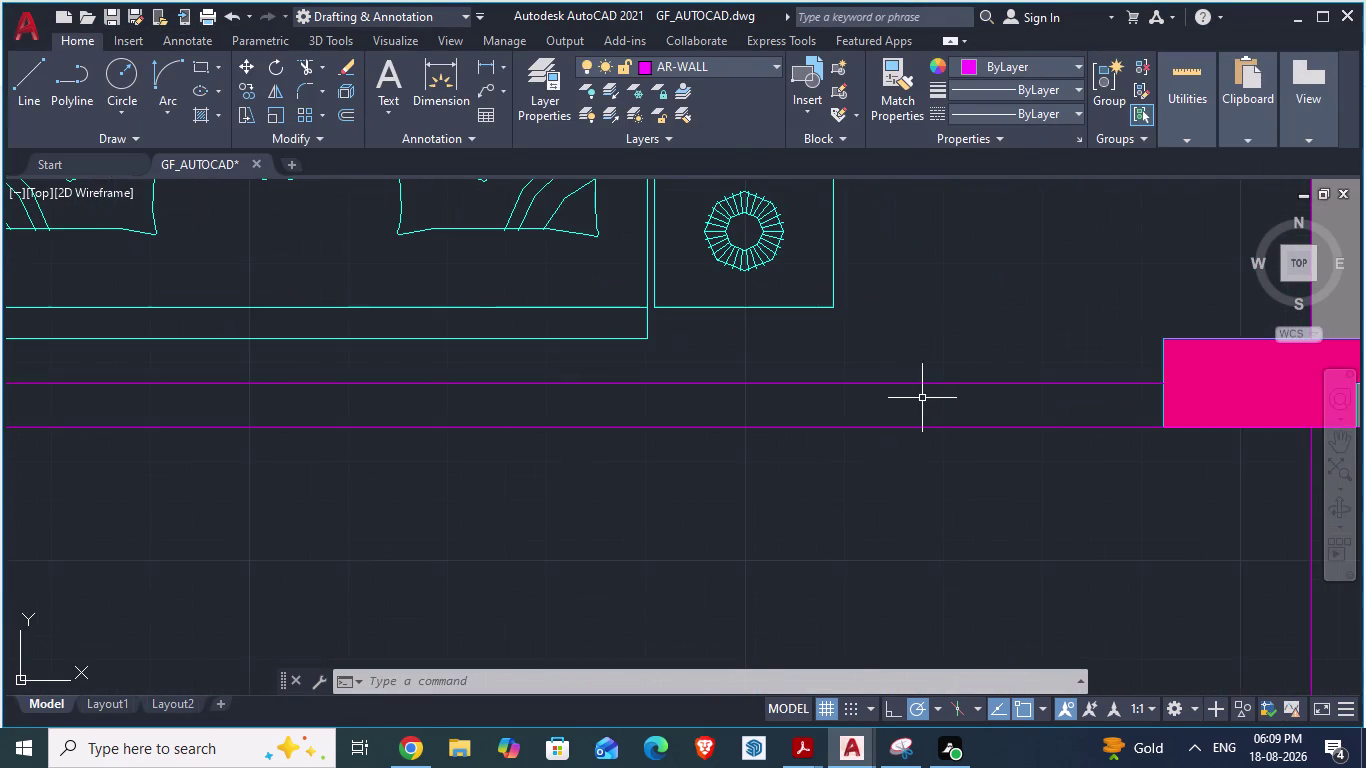
scroll(down, 3)
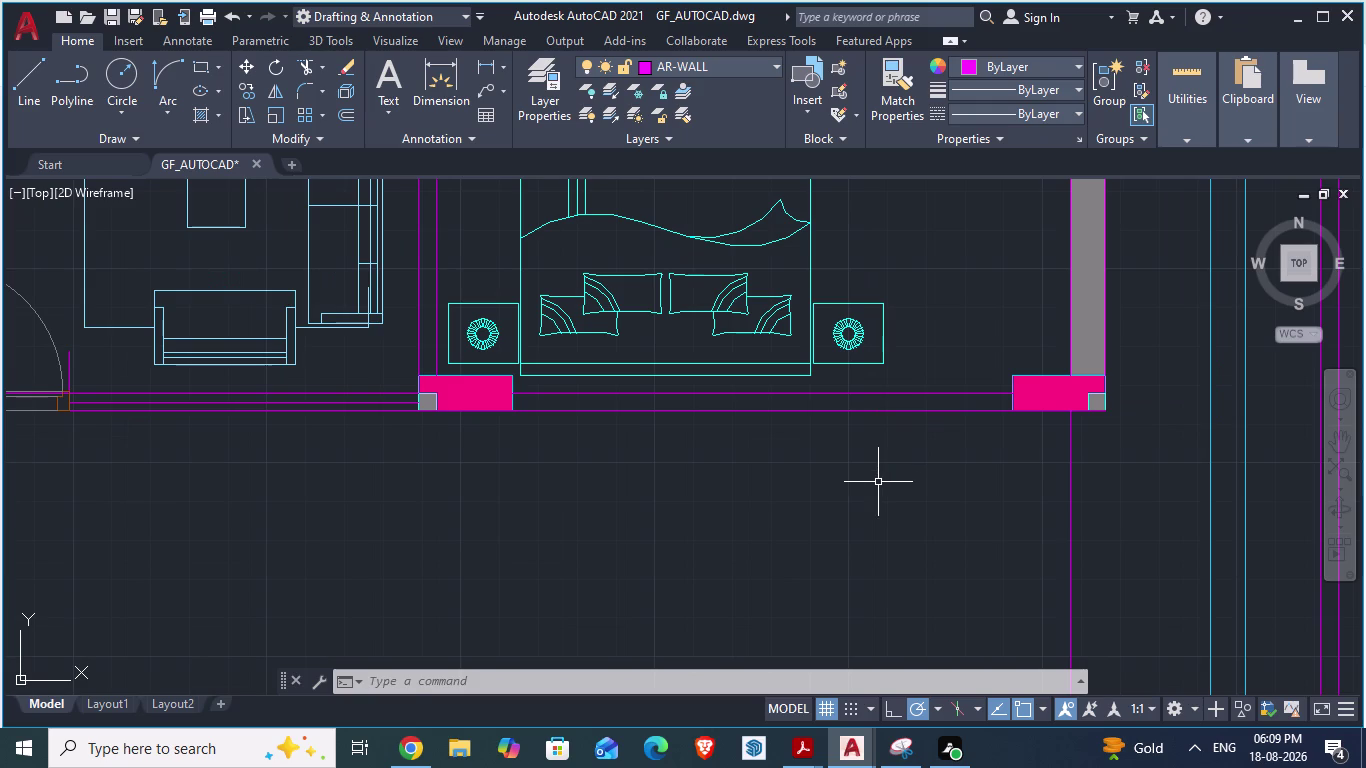
Go back to the ARCH PLANS reference and zoom to its wall openings.
key(alt+Tab)
scroll(up, 3)
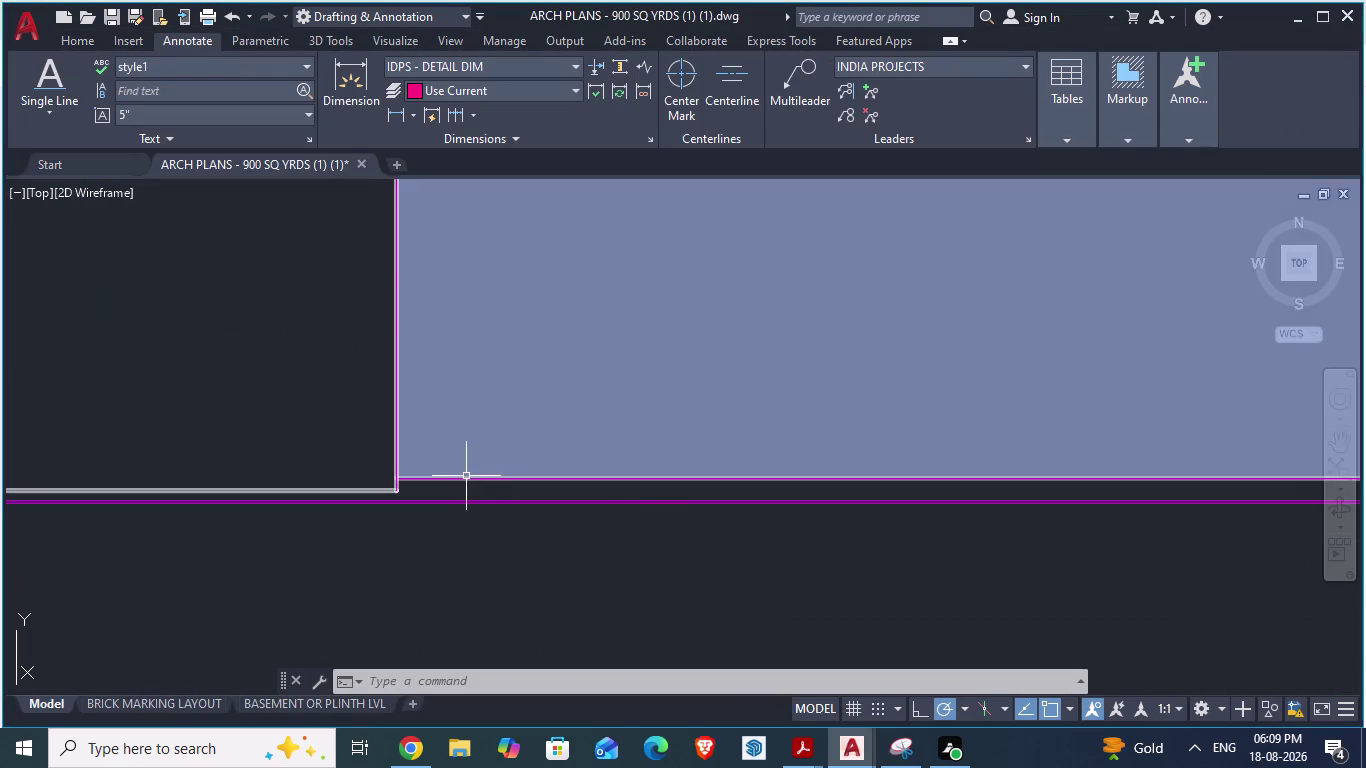
scroll(down, 3)
scroll(down, 3)
scroll(down, 3)
scroll(up, 3)
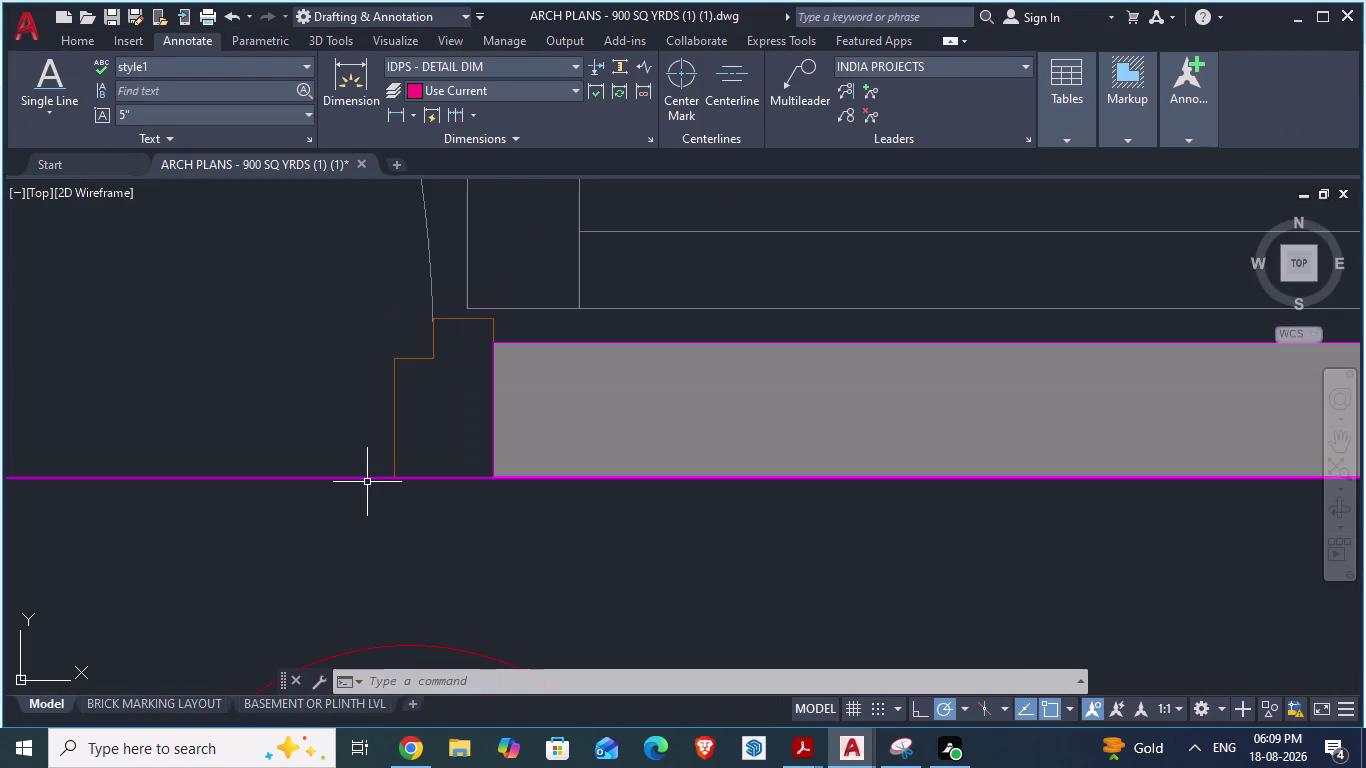
Start and cancel a selection window, then zoom around the reference plan's openings.
click(355, 482)
scroll(up, 3)
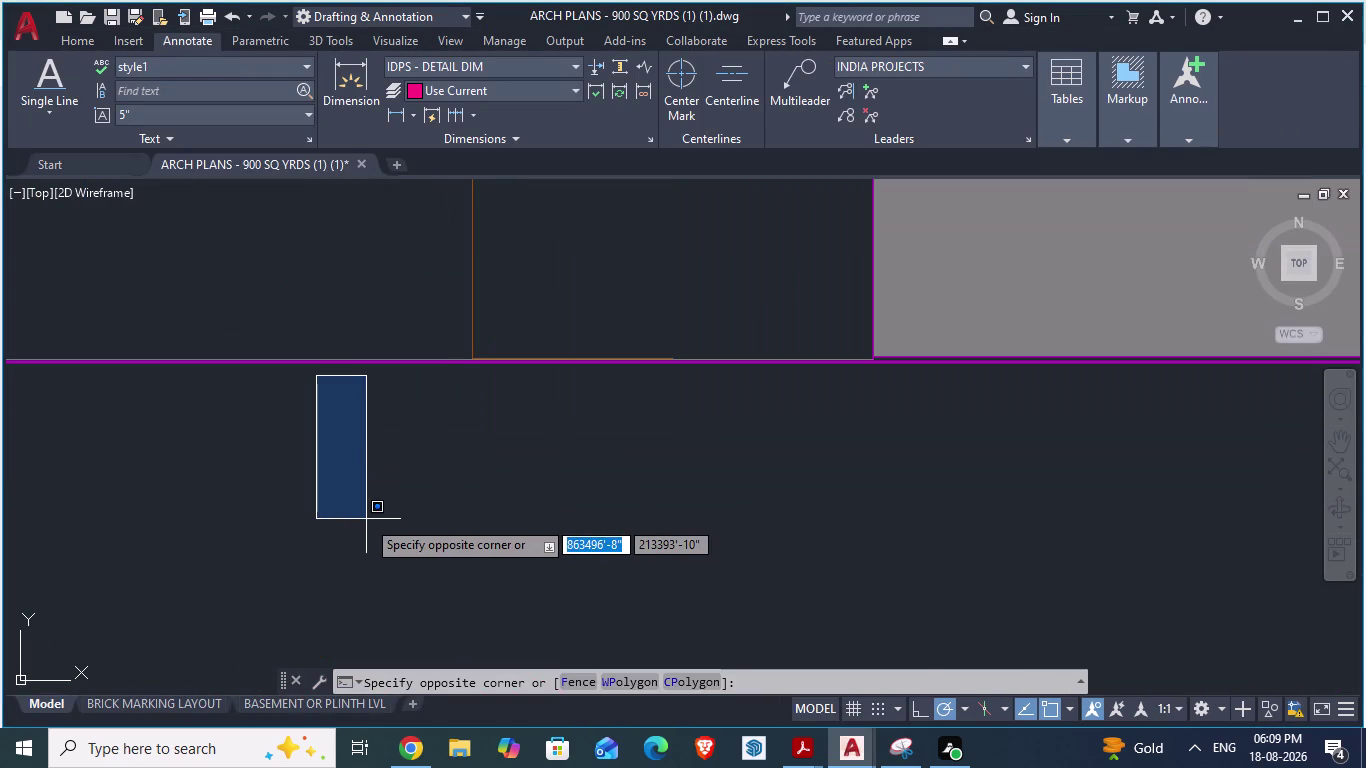
key(Escape)
scroll(down, 3)
scroll(down, 3)
scroll(down, 3)
scroll(down, 3)
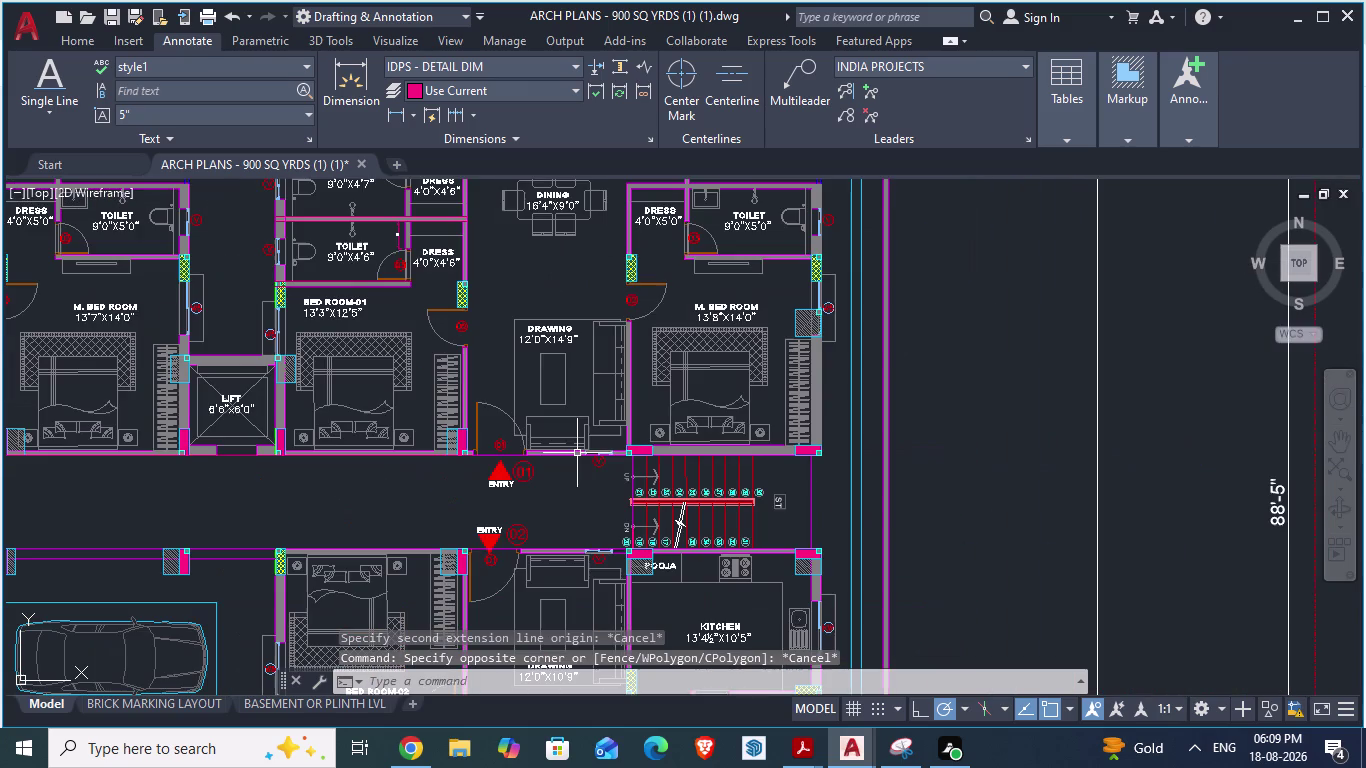
scroll(up, 3)
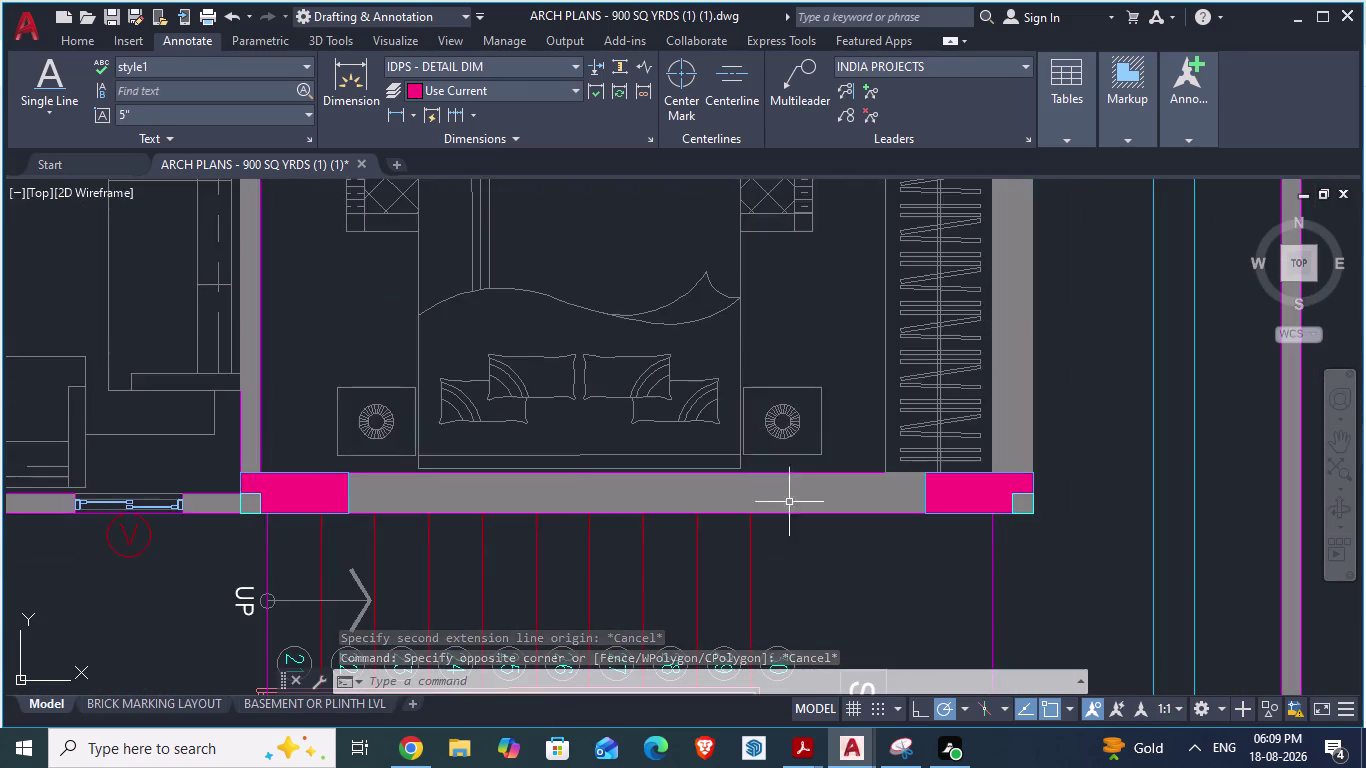
scroll(up, 3)
scroll(up, 3)
scroll(up, 3)
scroll(down, 3)
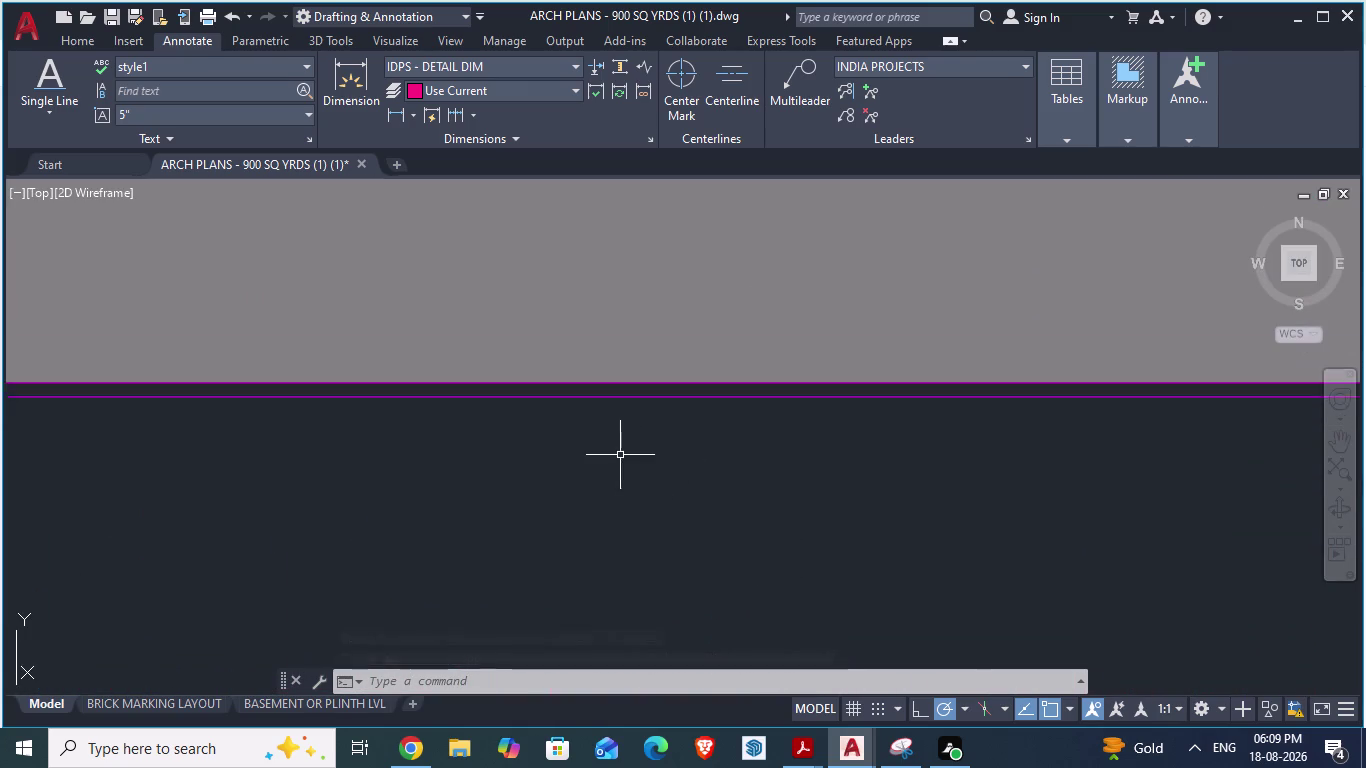
scroll(down, 3)
scroll(up, 3)
scroll(up, 3)
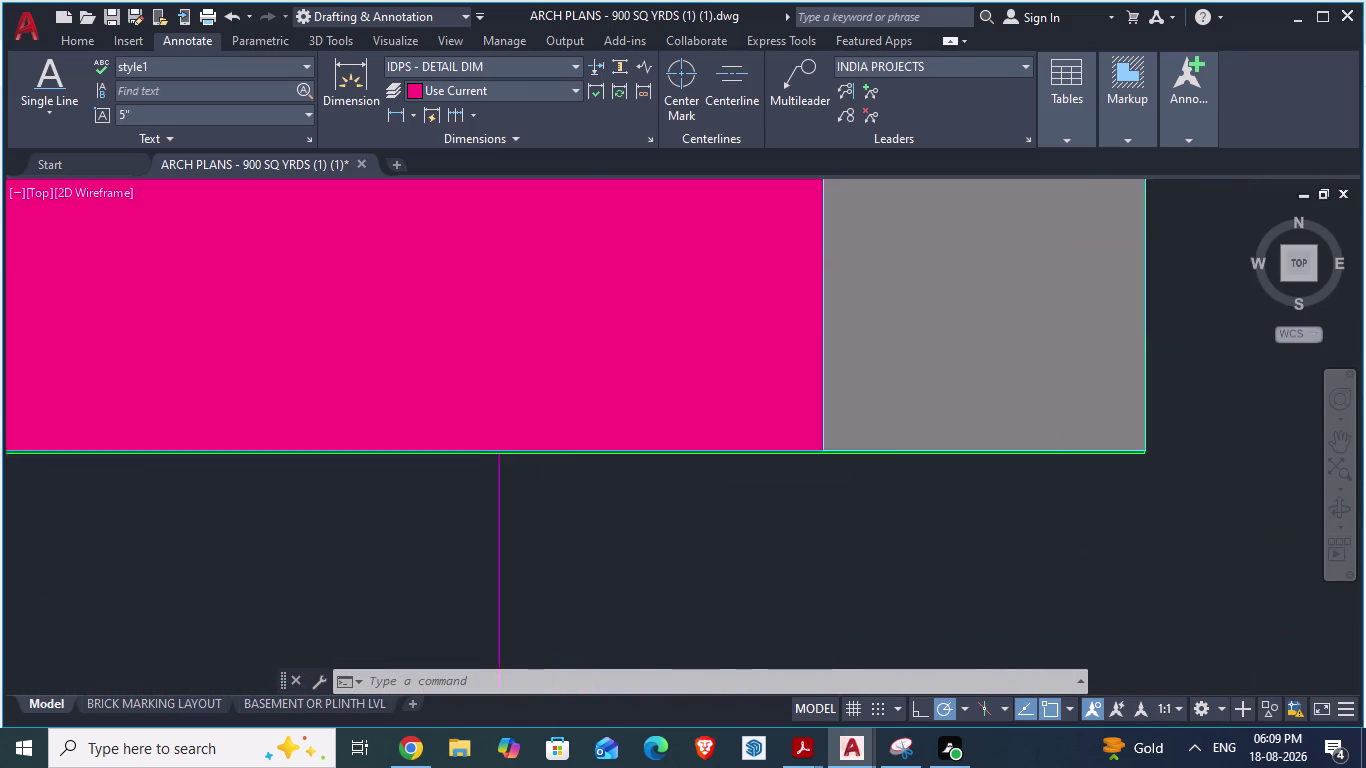
scroll(up, 3)
scroll(down, 3)
scroll(down, 3)
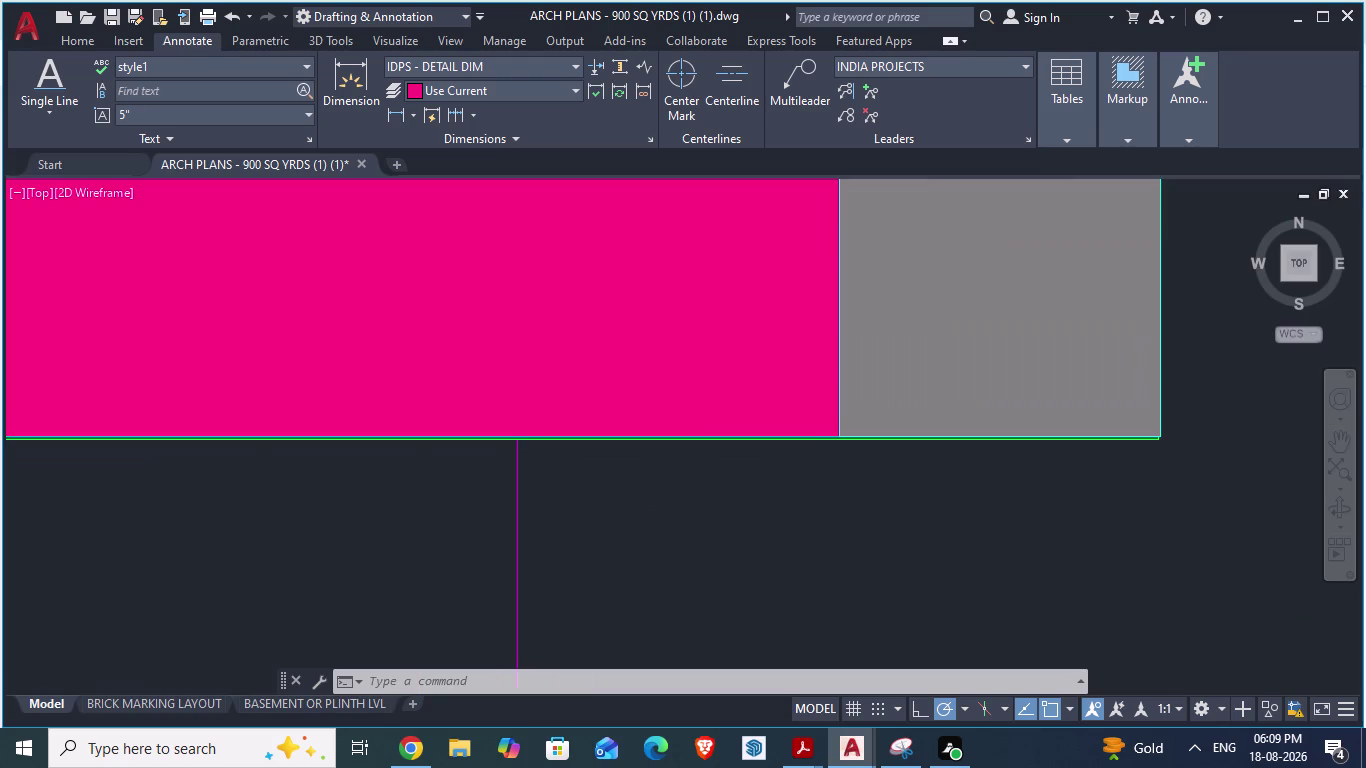
scroll(up, 3)
scroll(up, 3)
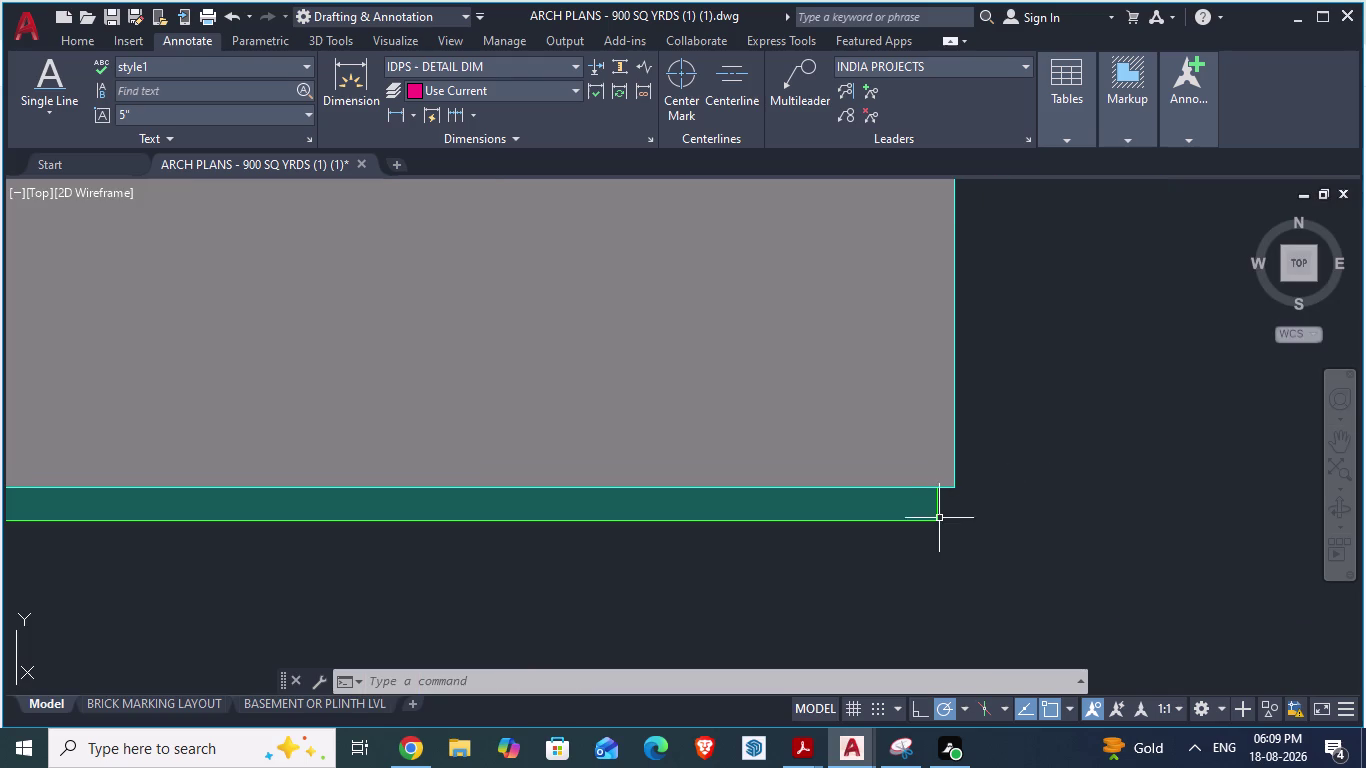
Inspect the wall pier block in ARCH PLANS, then return to GF_AUTOCAD.
click(936, 519)
scroll(down, 3)
scroll(down, 3)
scroll(up, 3)
scroll(down, 3)
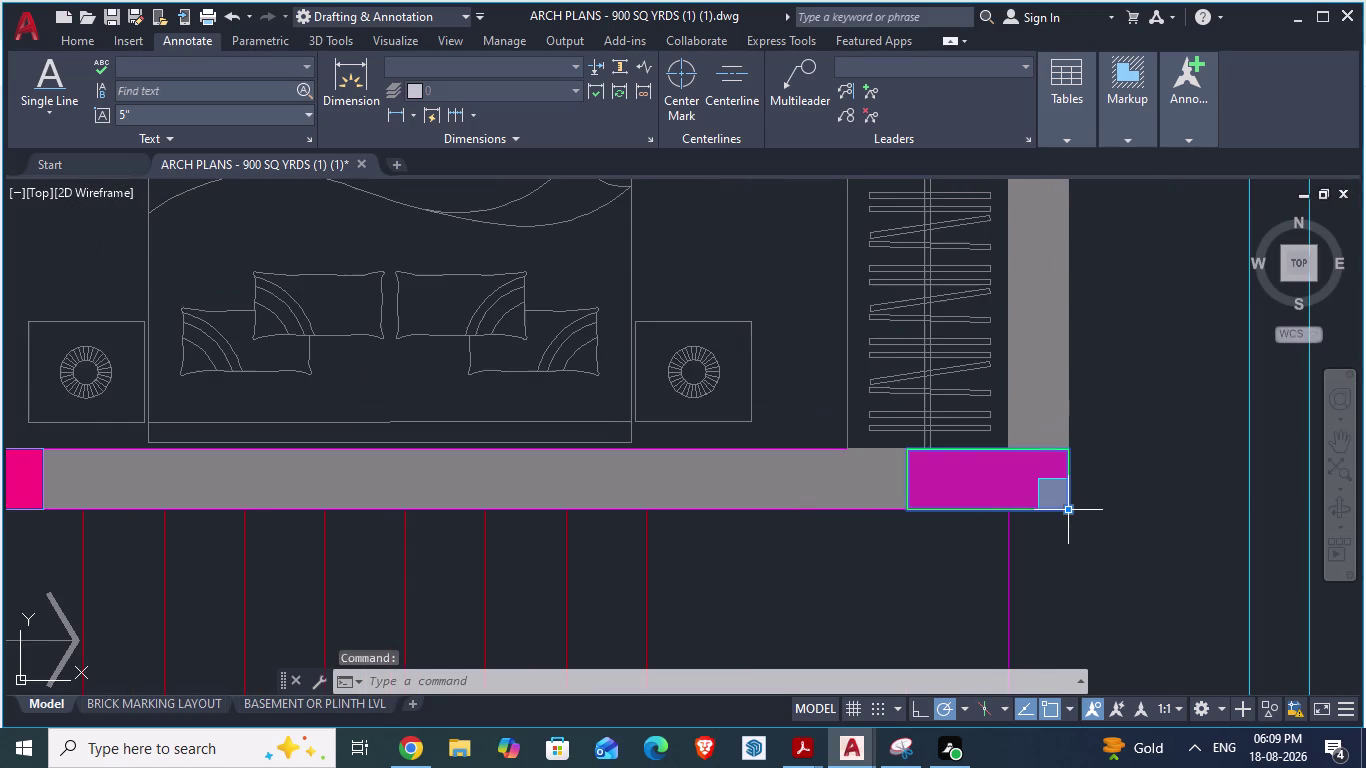
scroll(down, 3)
scroll(down, 3)
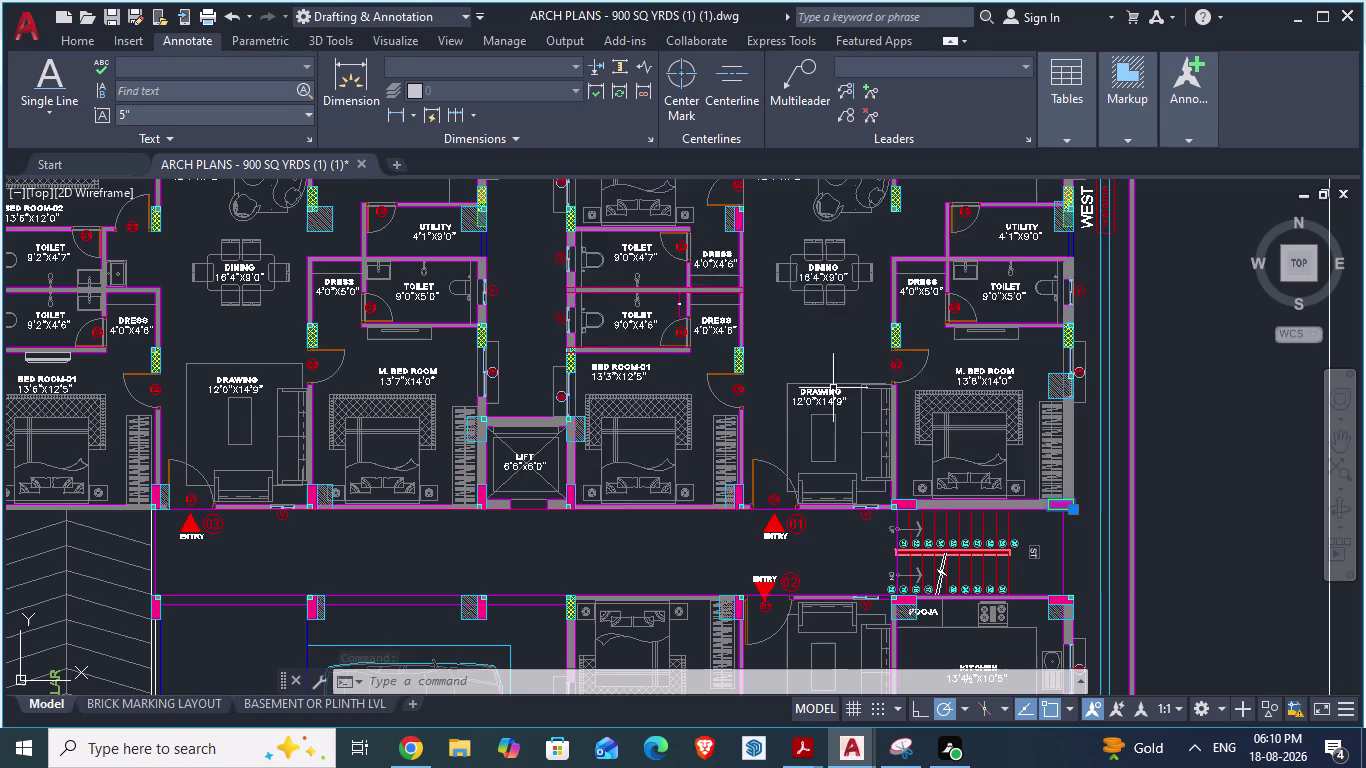
key(alt+Tab)
scroll(down, 3)
scroll(down, 3)
scroll(up, 3)
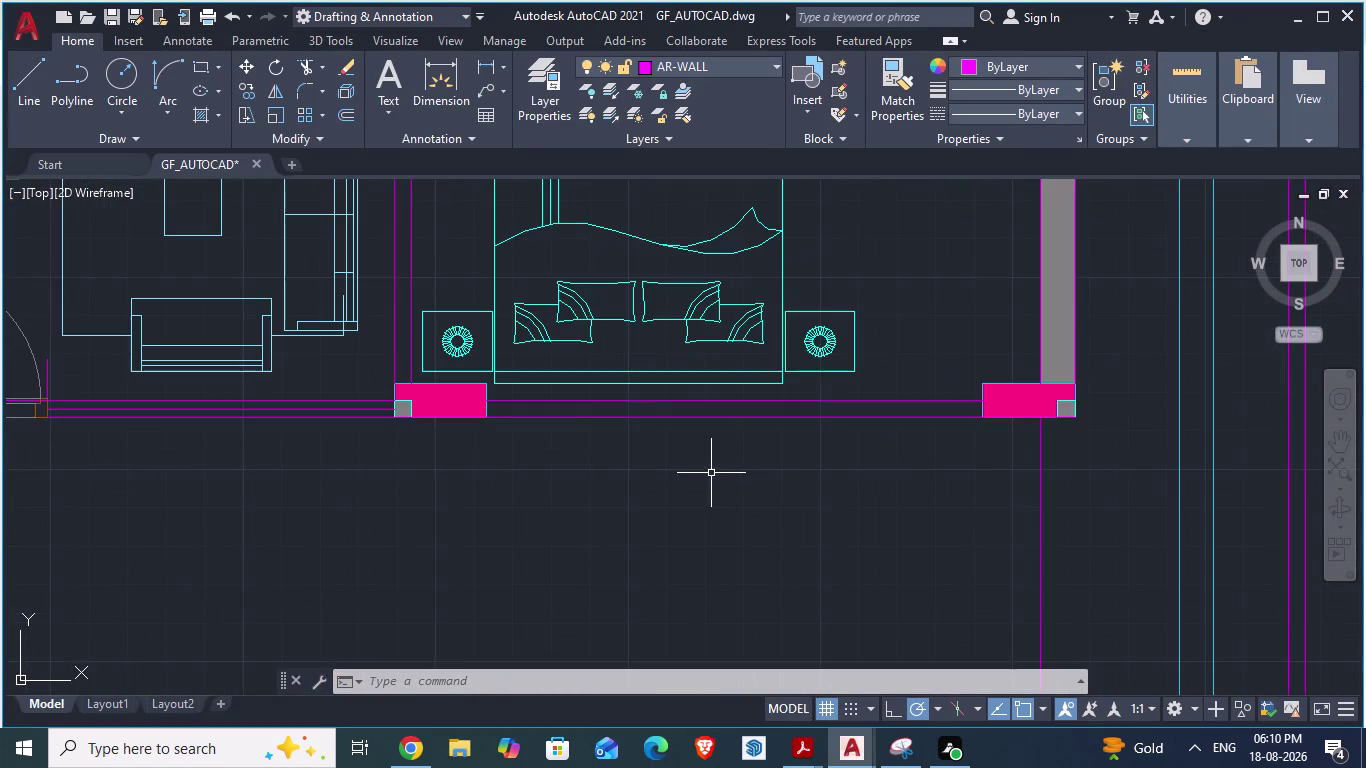
Select the window and pier blocks along the GF_AUTOCAD wall, then view ARCH PLANS.
scroll(up, 3)
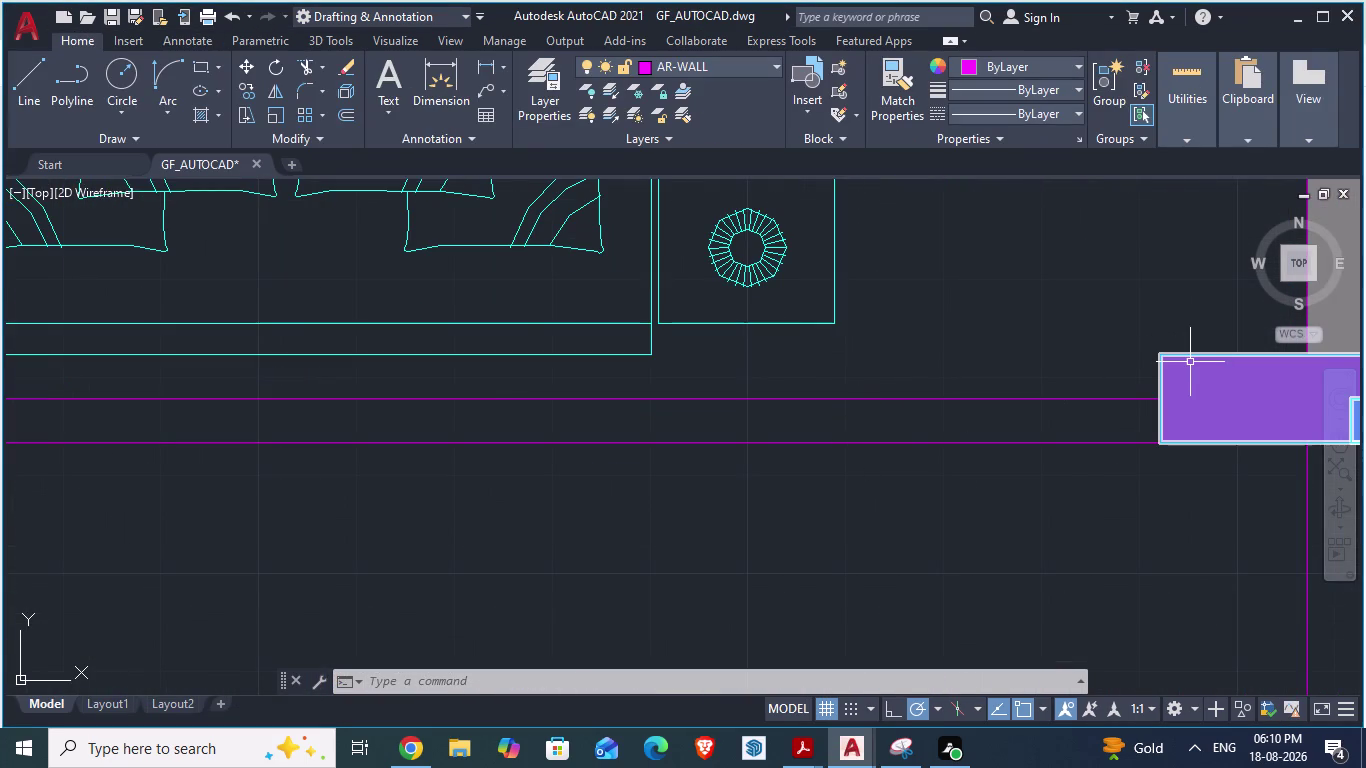
click(1190, 362)
scroll(down, 3)
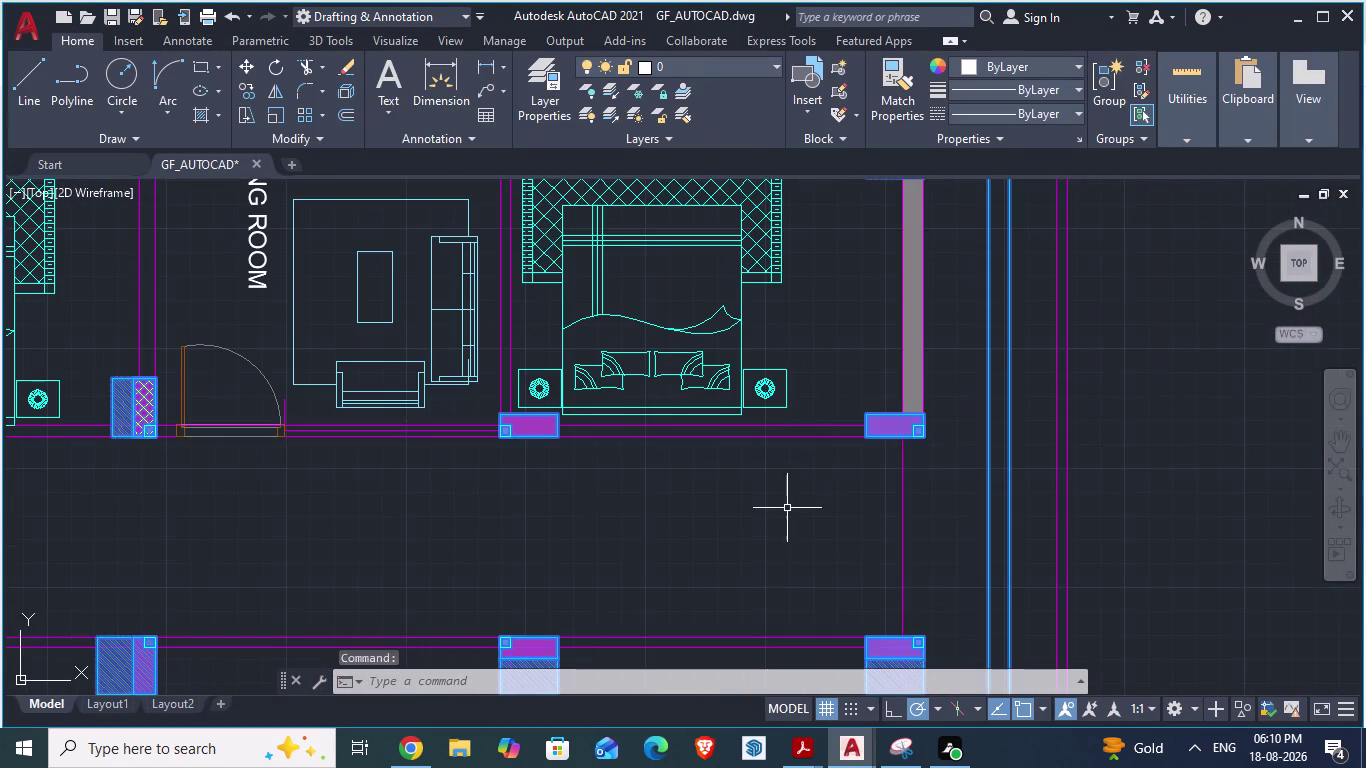
key(alt+Tab)
scroll(up, 3)
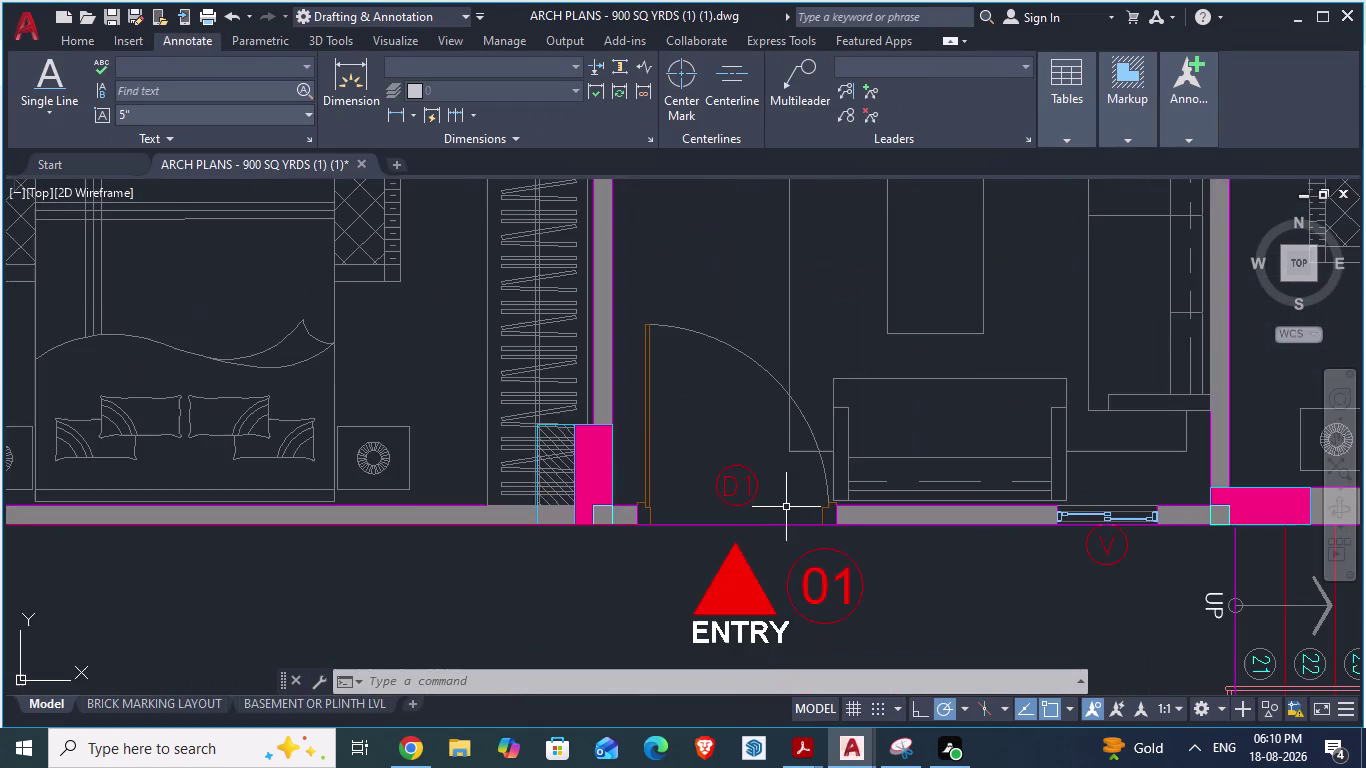
scroll(up, 3)
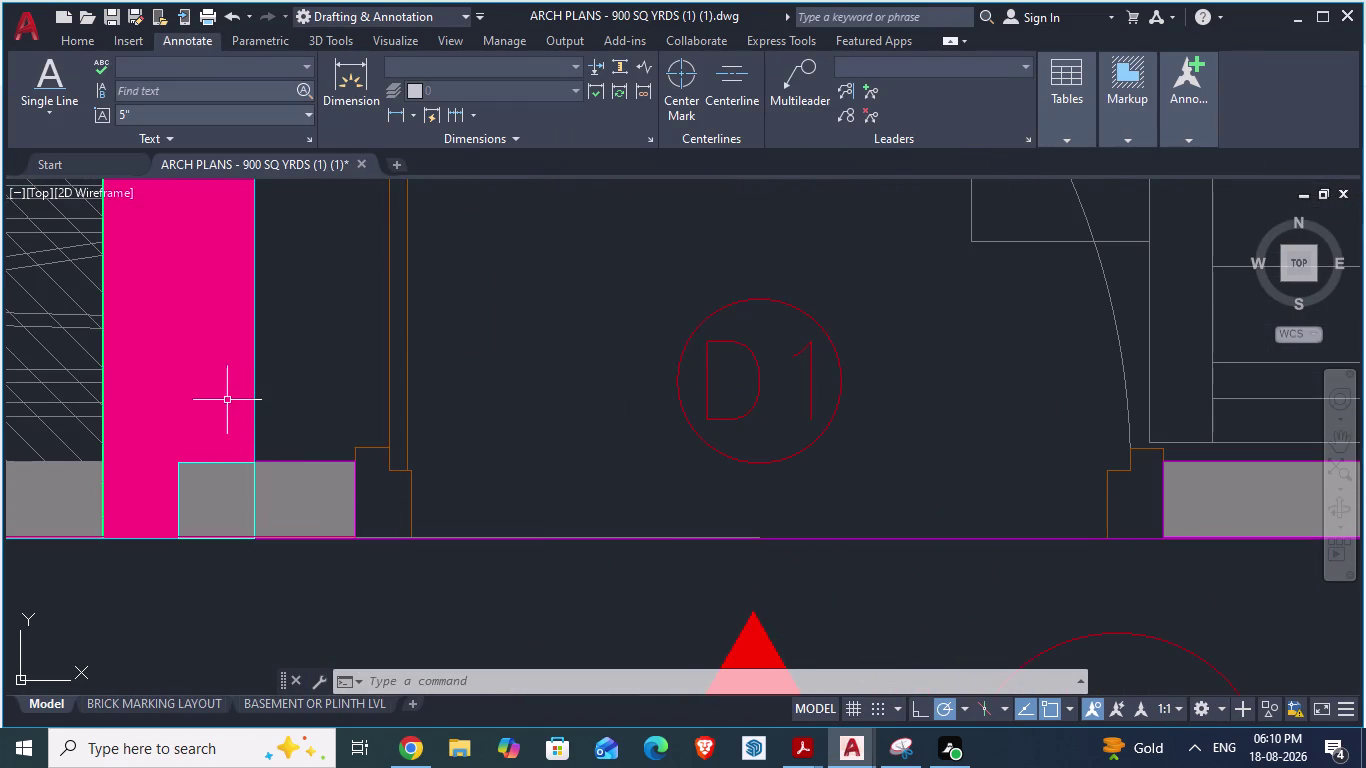
Try selection windows around the reference door opening and along the wall, cancelling both.
click(228, 400)
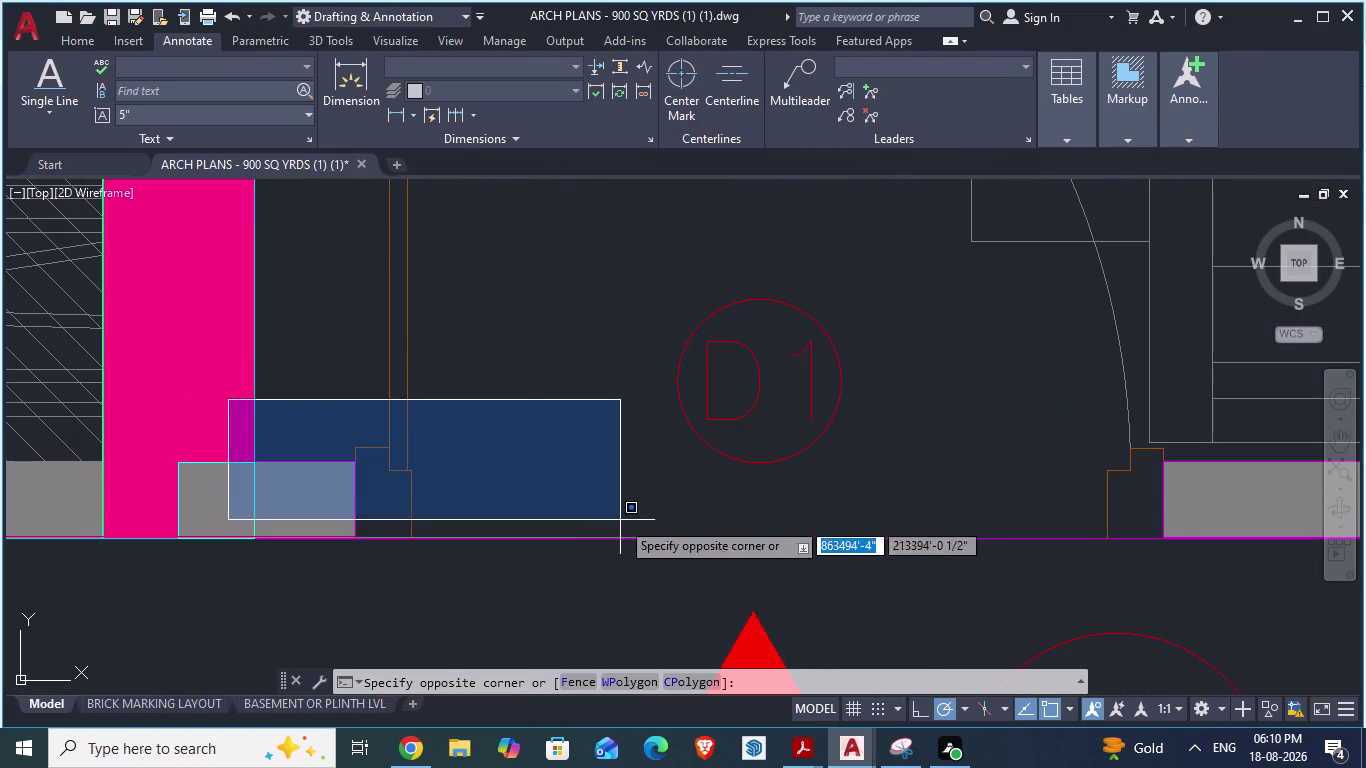
key(Escape)
scroll(up, 3)
scroll(down, 3)
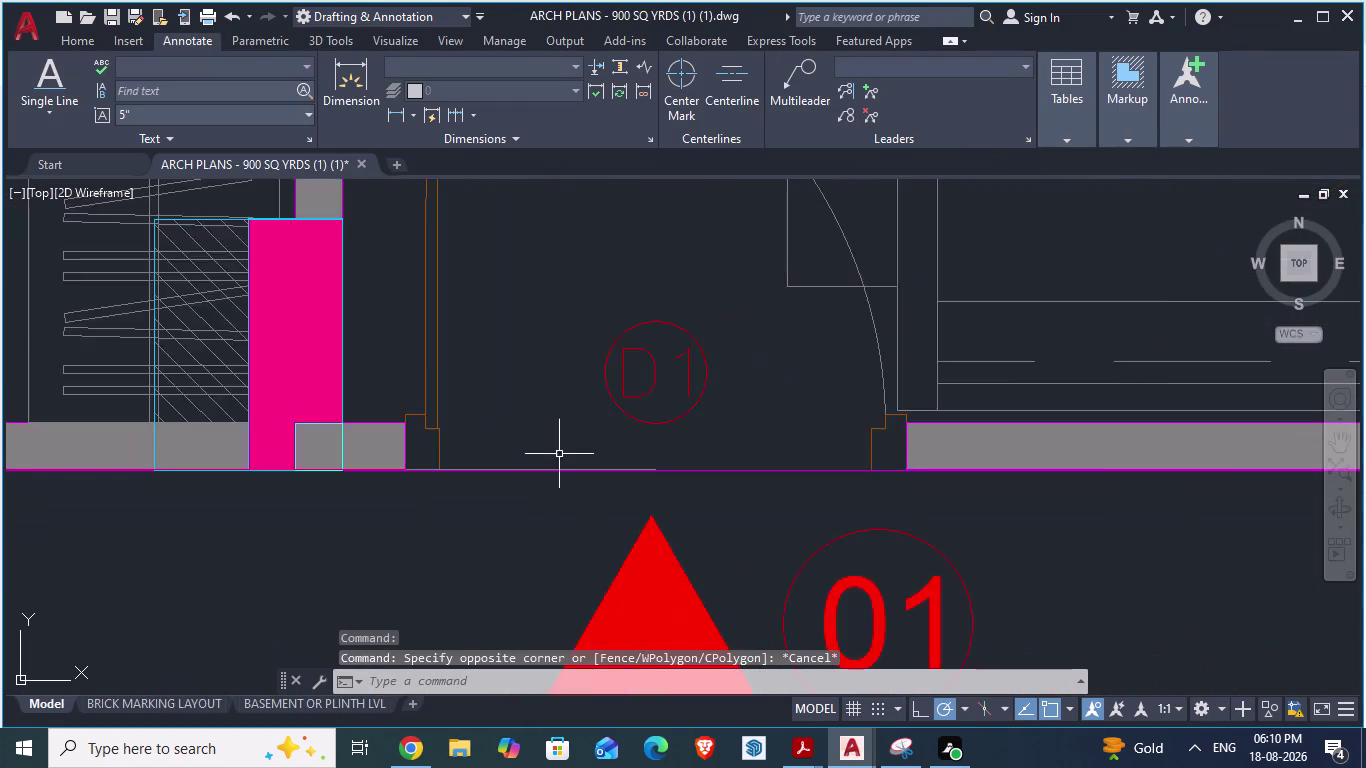
scroll(down, 3)
scroll(up, 3)
scroll(up, 3)
scroll(up, 3)
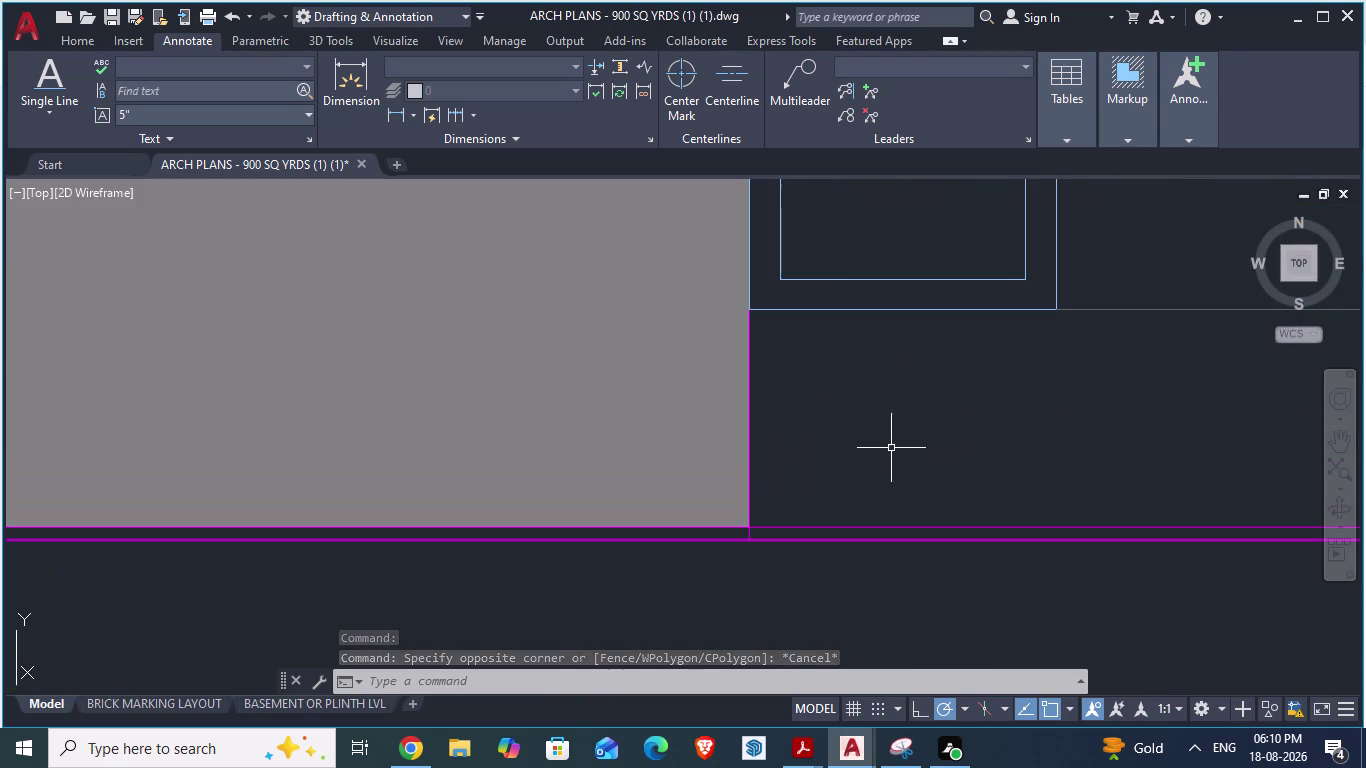
click(658, 427)
scroll(up, 3)
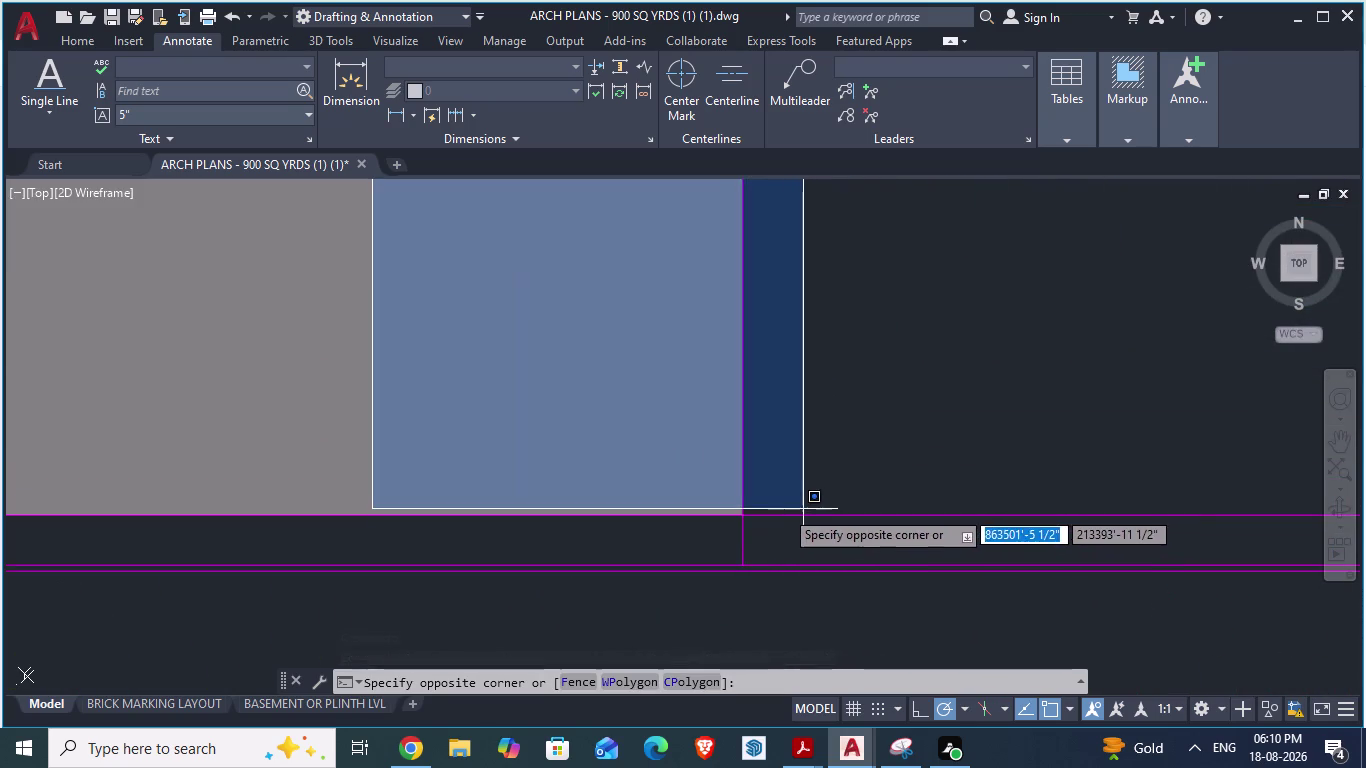
key(Escape)
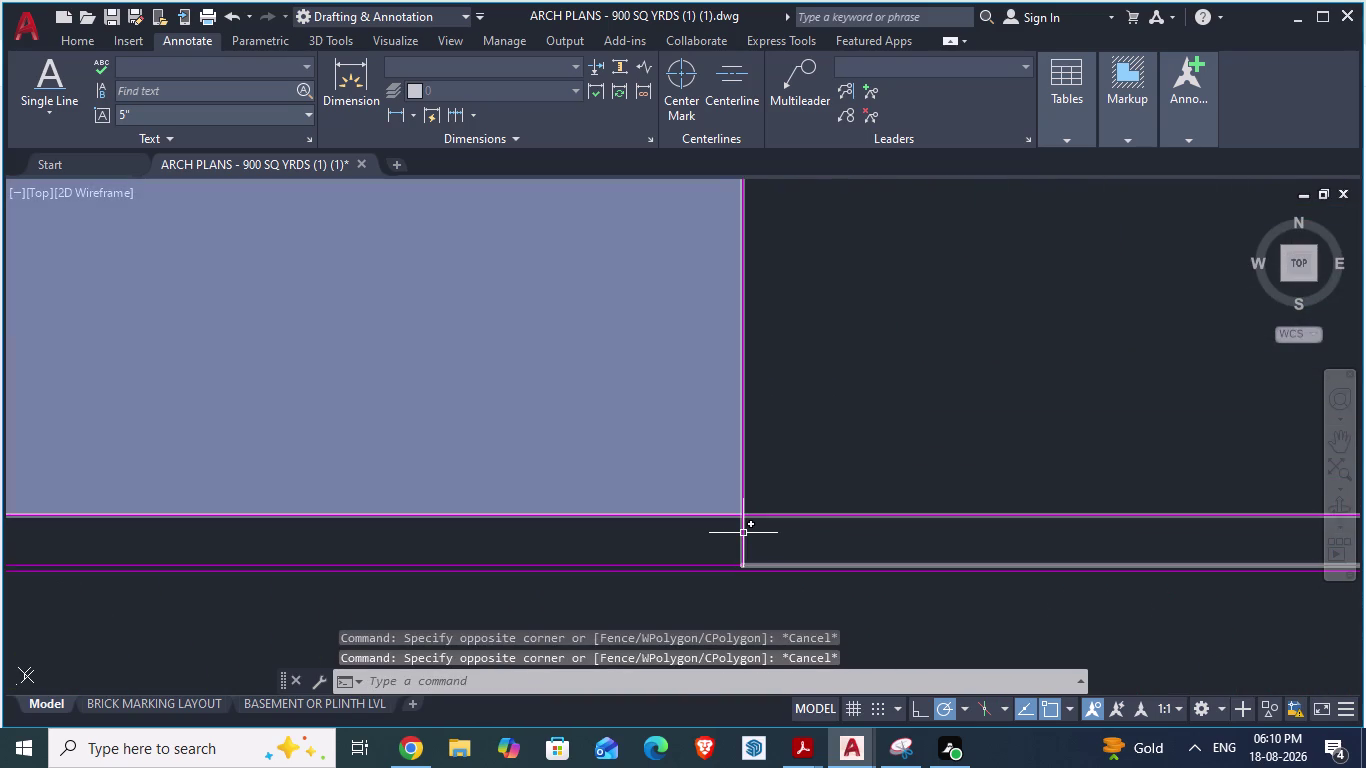
Select the window block in the reference wall opening and zoom to inspect it.
click(743, 533)
scroll(down, 3)
scroll(down, 3)
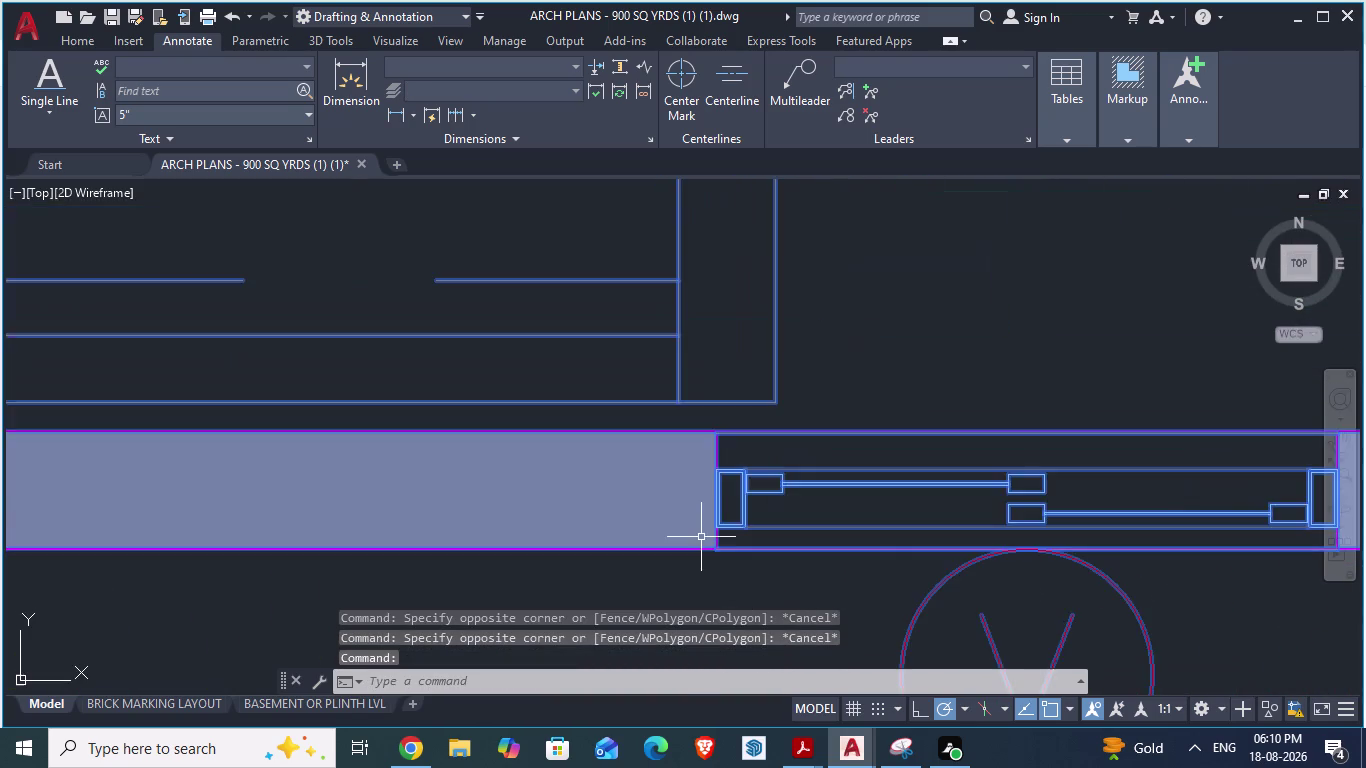
scroll(down, 3)
scroll(down, 3)
scroll(up, 3)
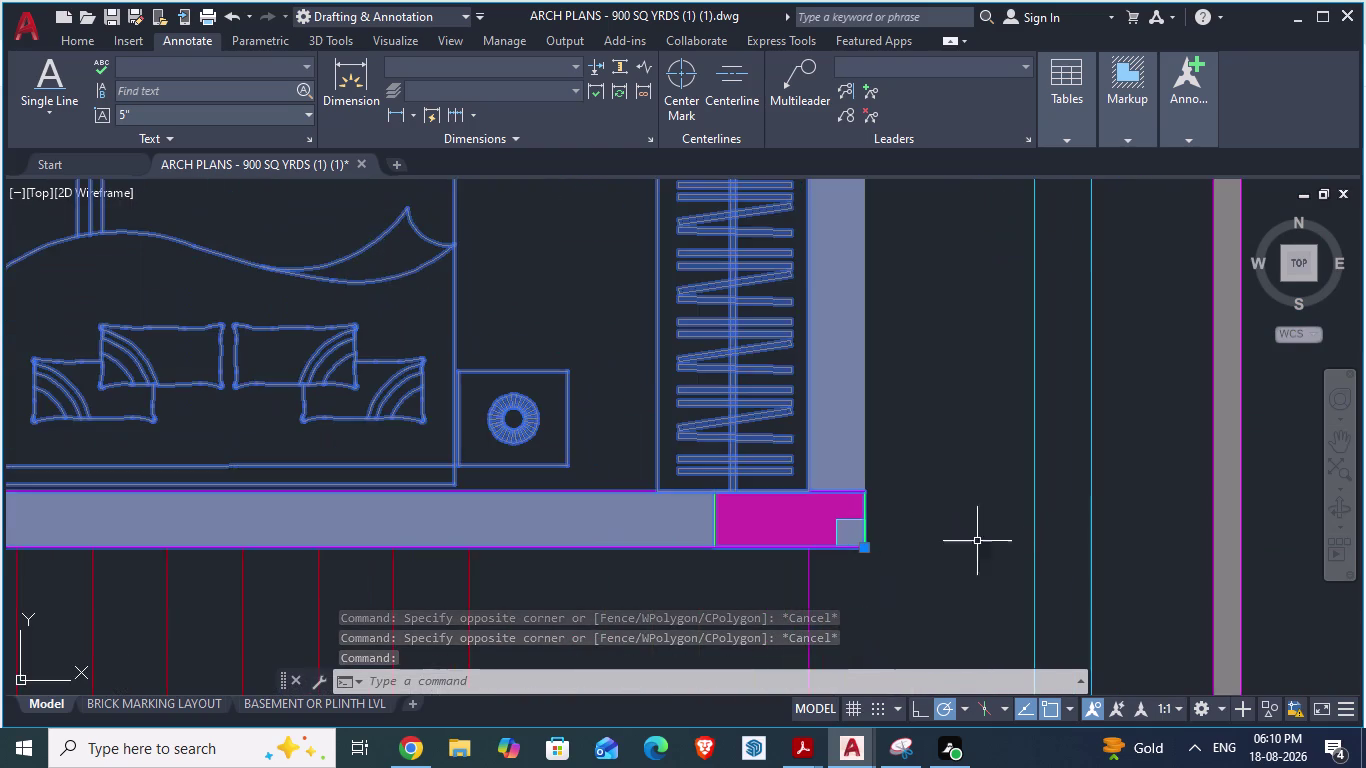
scroll(up, 3)
scroll(up, 3)
scroll(down, 3)
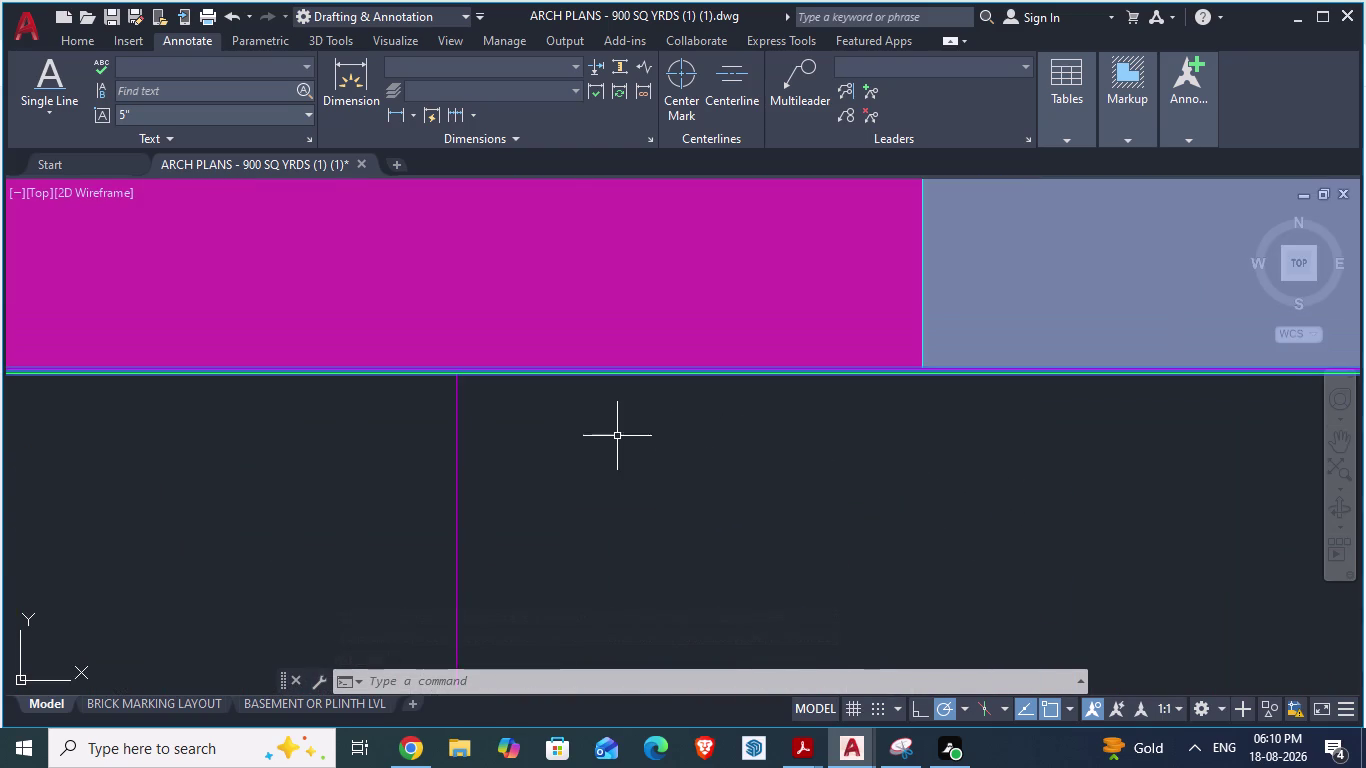
scroll(down, 3)
scroll(down, 3)
scroll(up, 3)
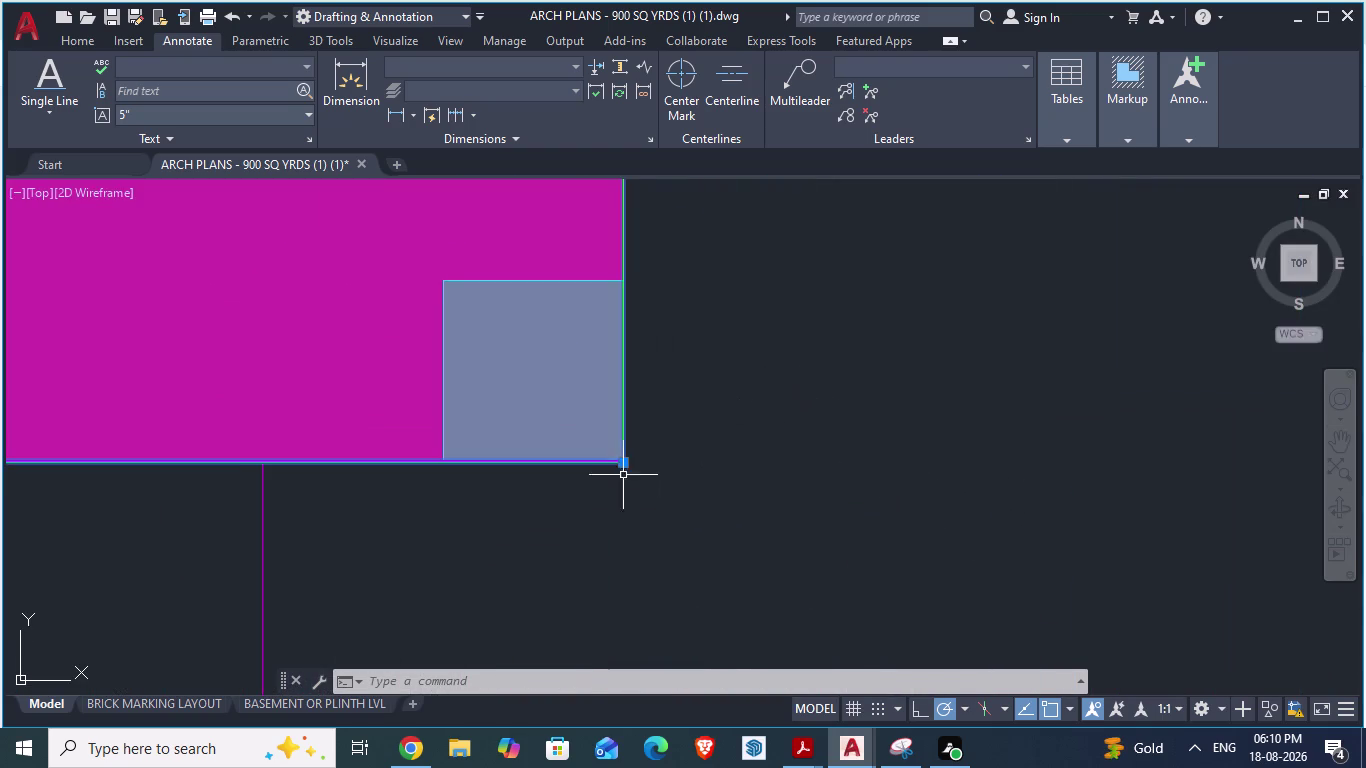
scroll(up, 3)
Cancel the selection, zoom out, and switch back to GF_AUTOCAD.
key(Escape)
scroll(down, 3)
scroll(down, 3)
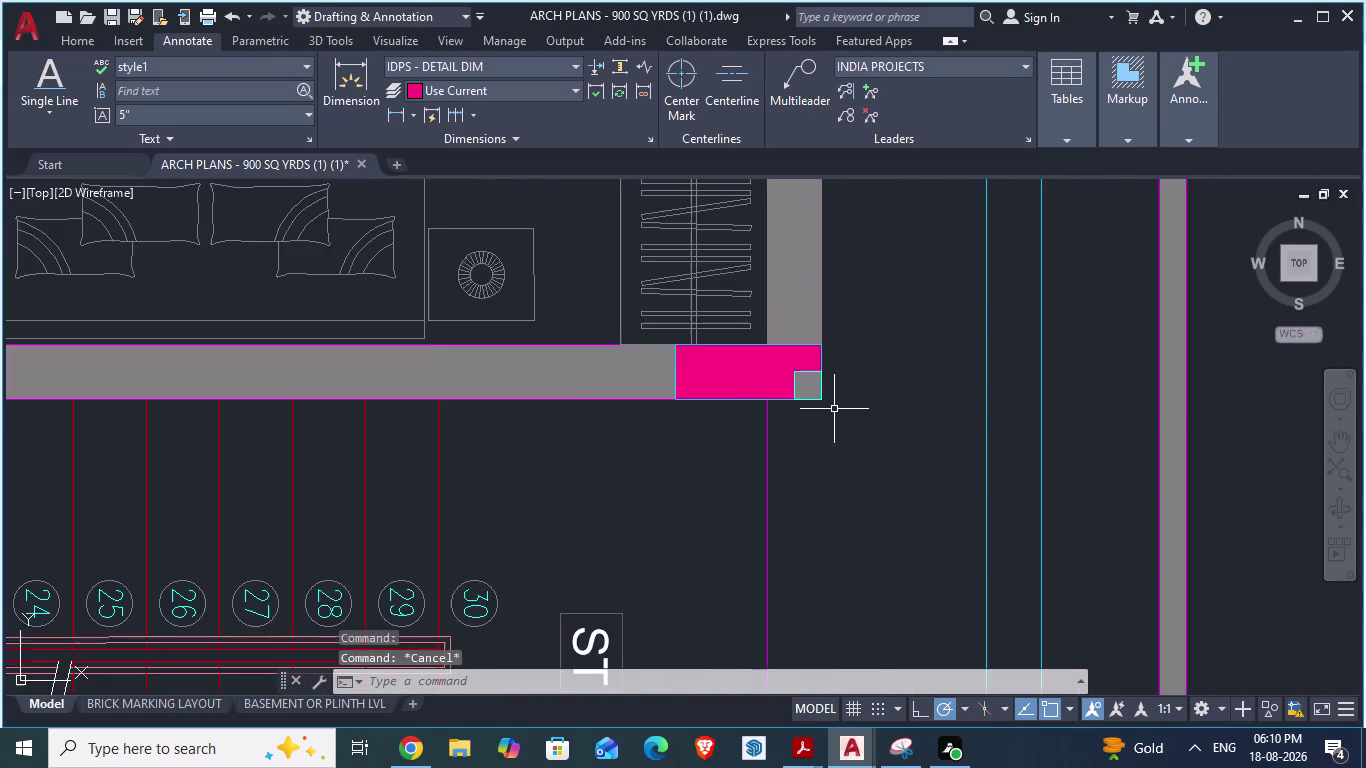
scroll(down, 3)
scroll(down, 3)
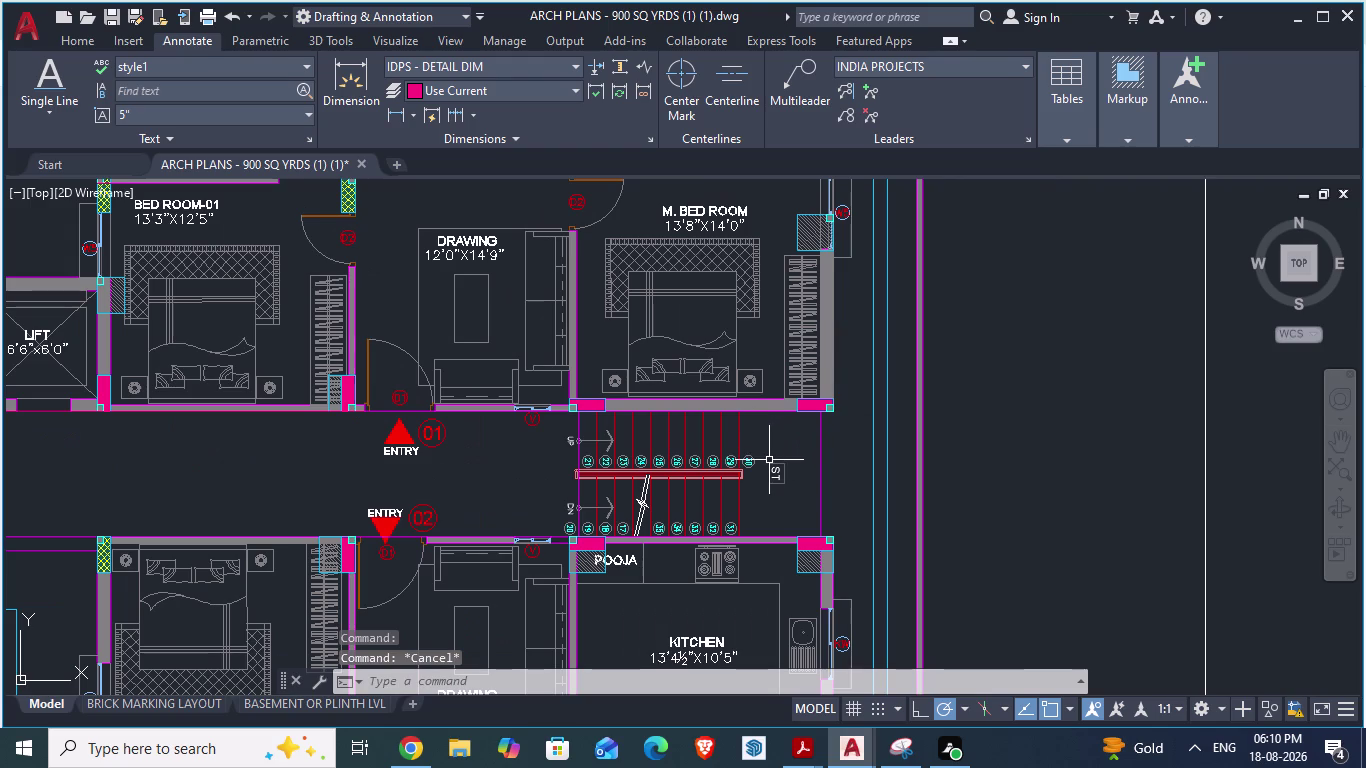
key(alt+Tab)
scroll(down, 3)
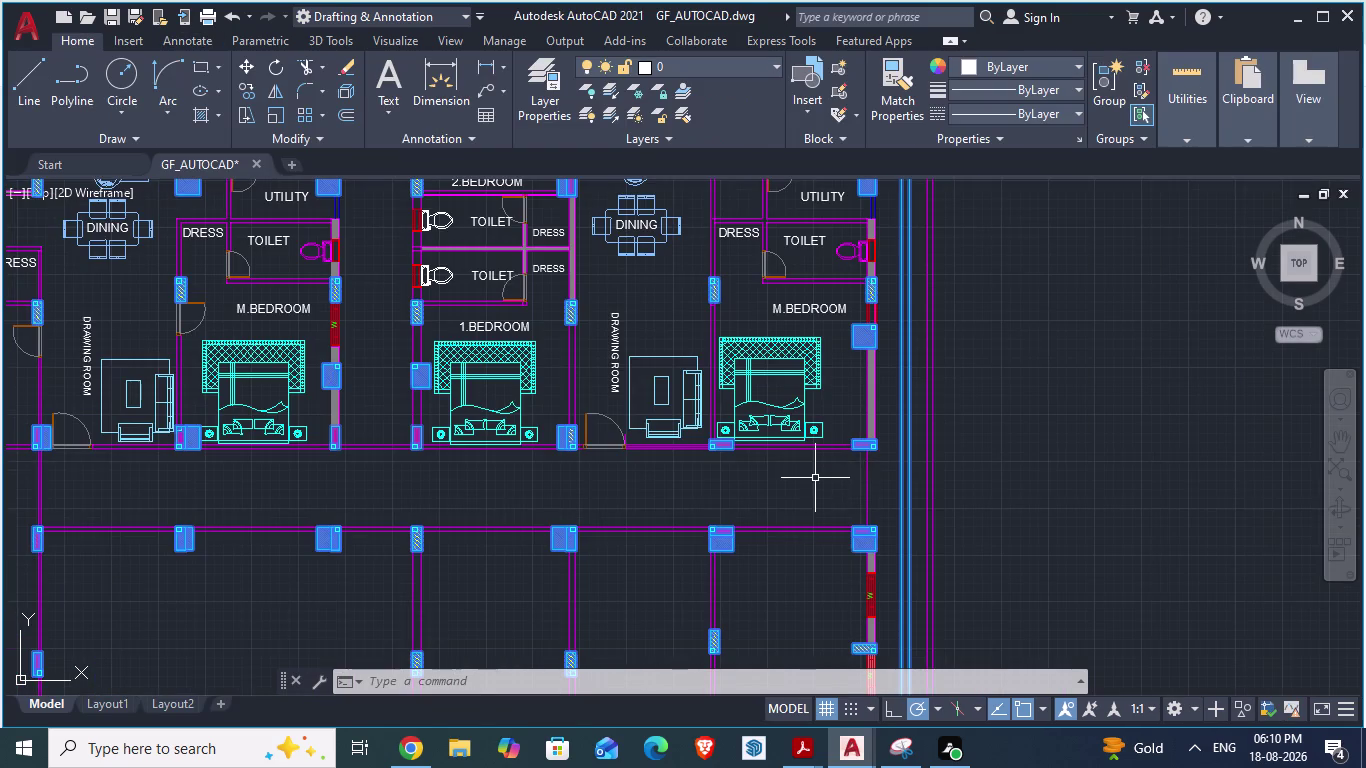
Draw a line 6" out from the grey square, turning upward, then select the window block to move.
scroll(up, 3)
scroll(up, 3)
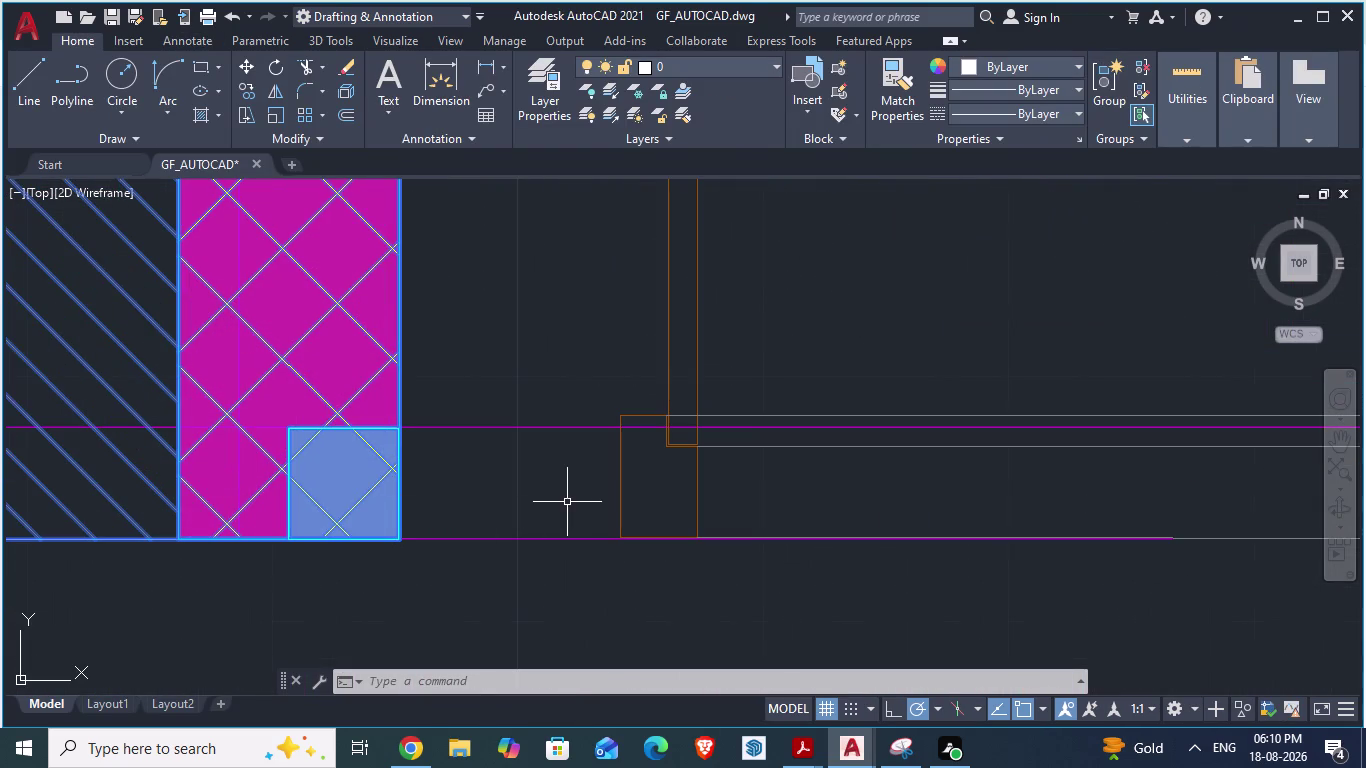
key(Escape)
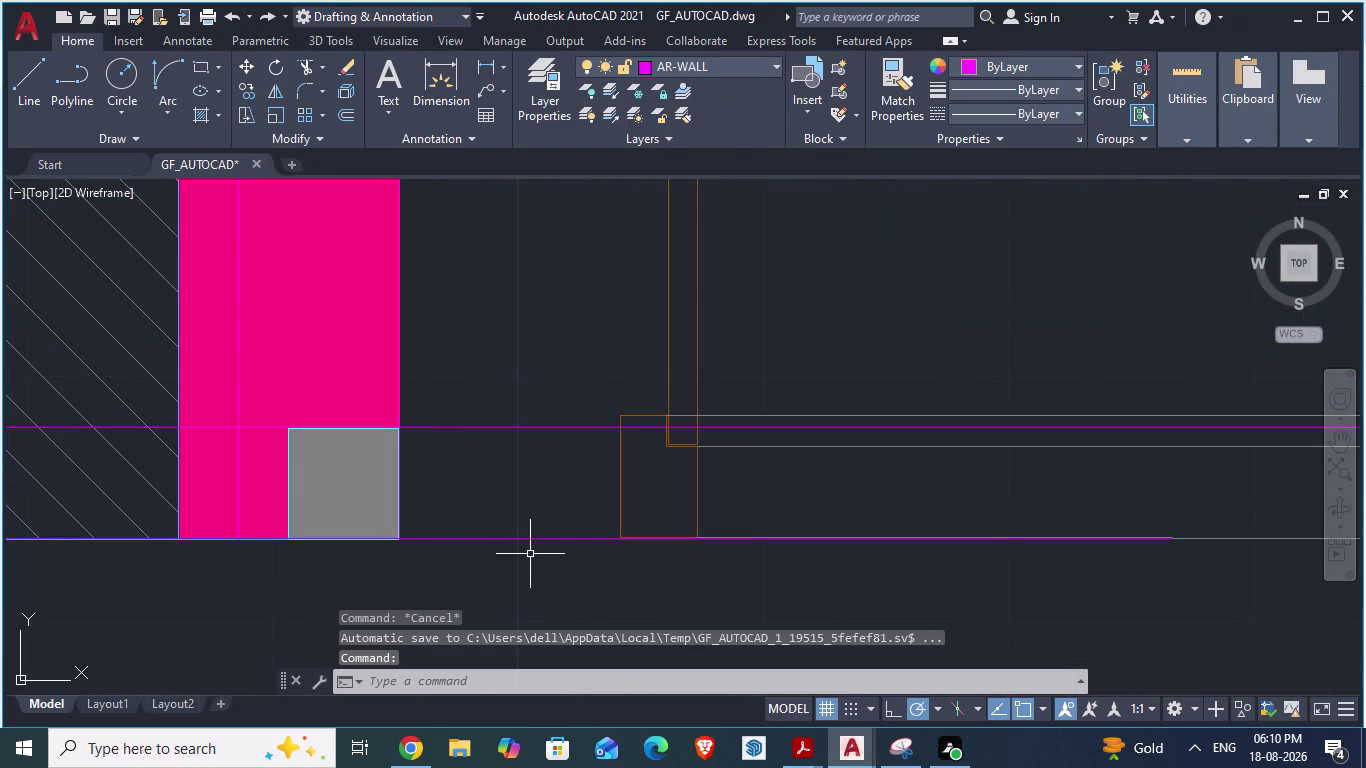
key(l)
key(Return)
click(399, 490)
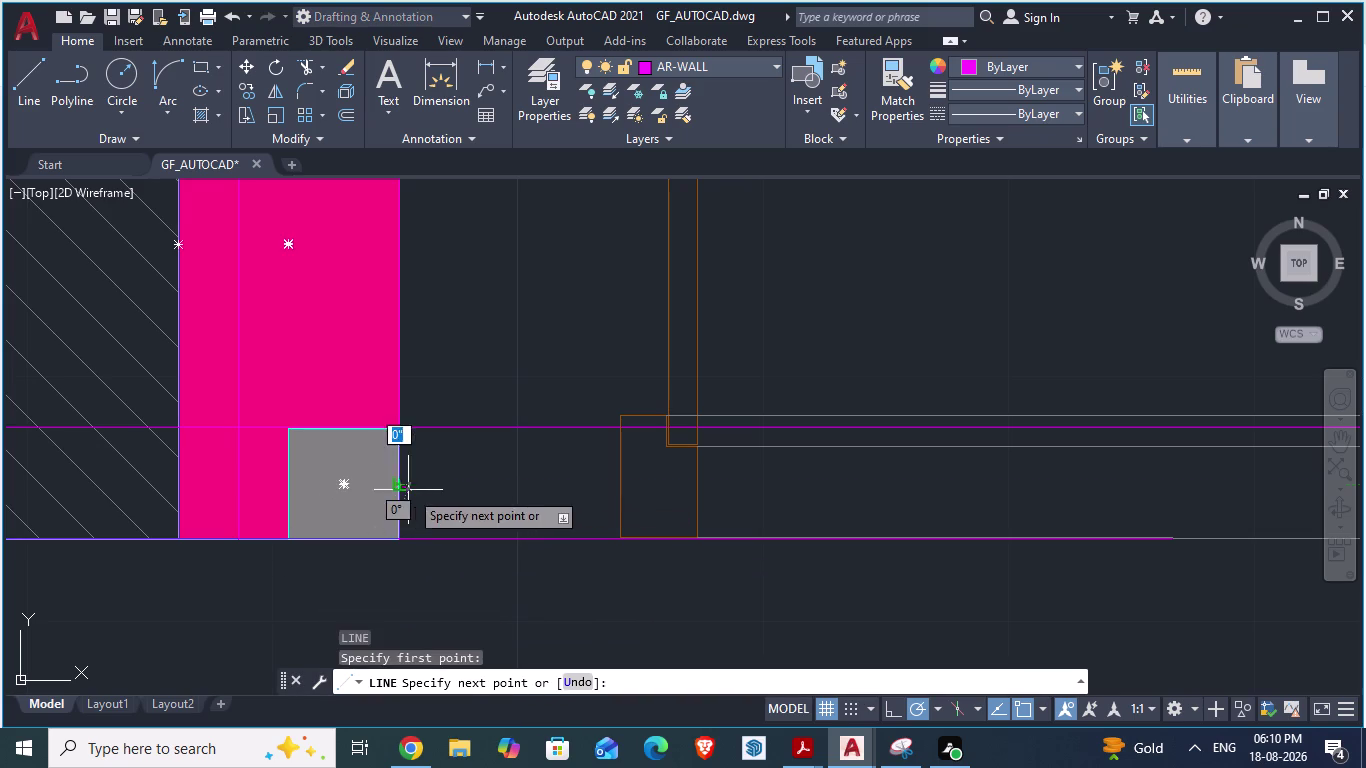
text(6)
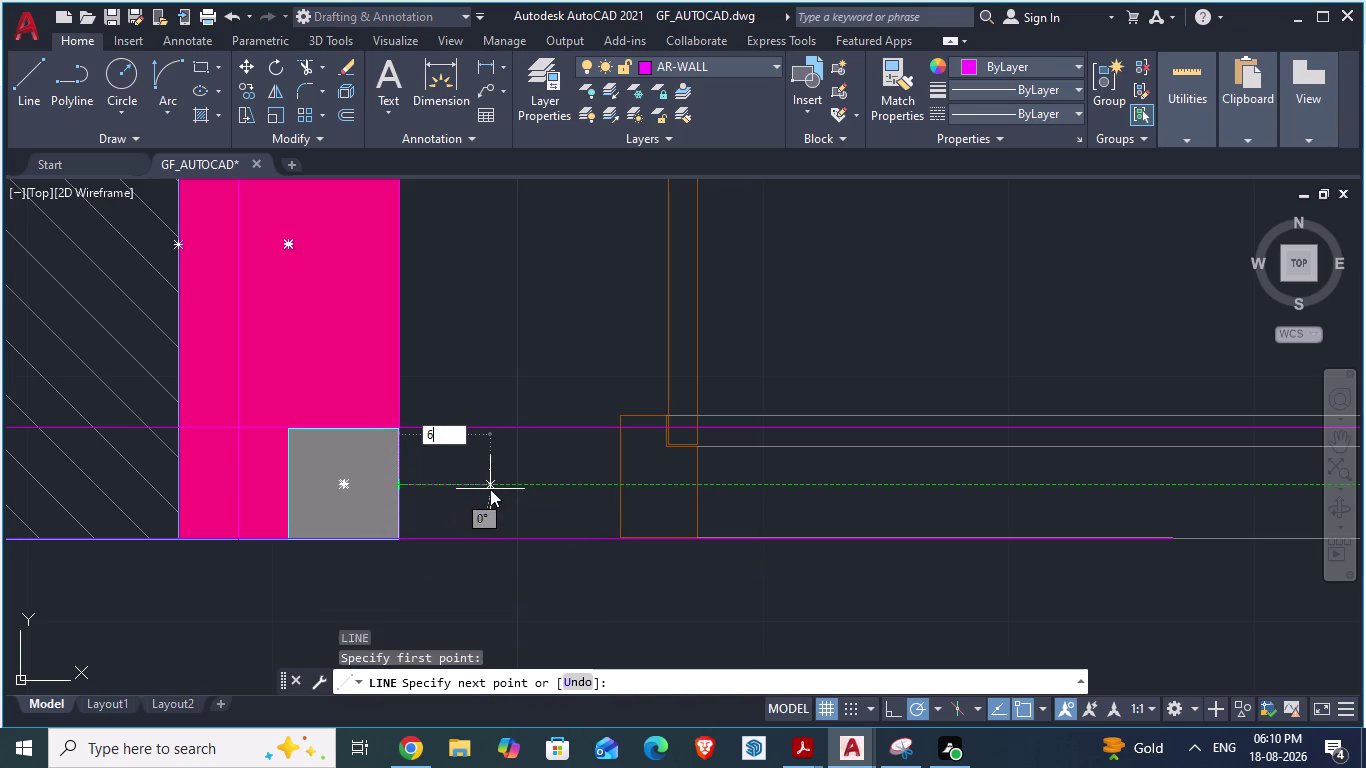
text(")
key(Return)
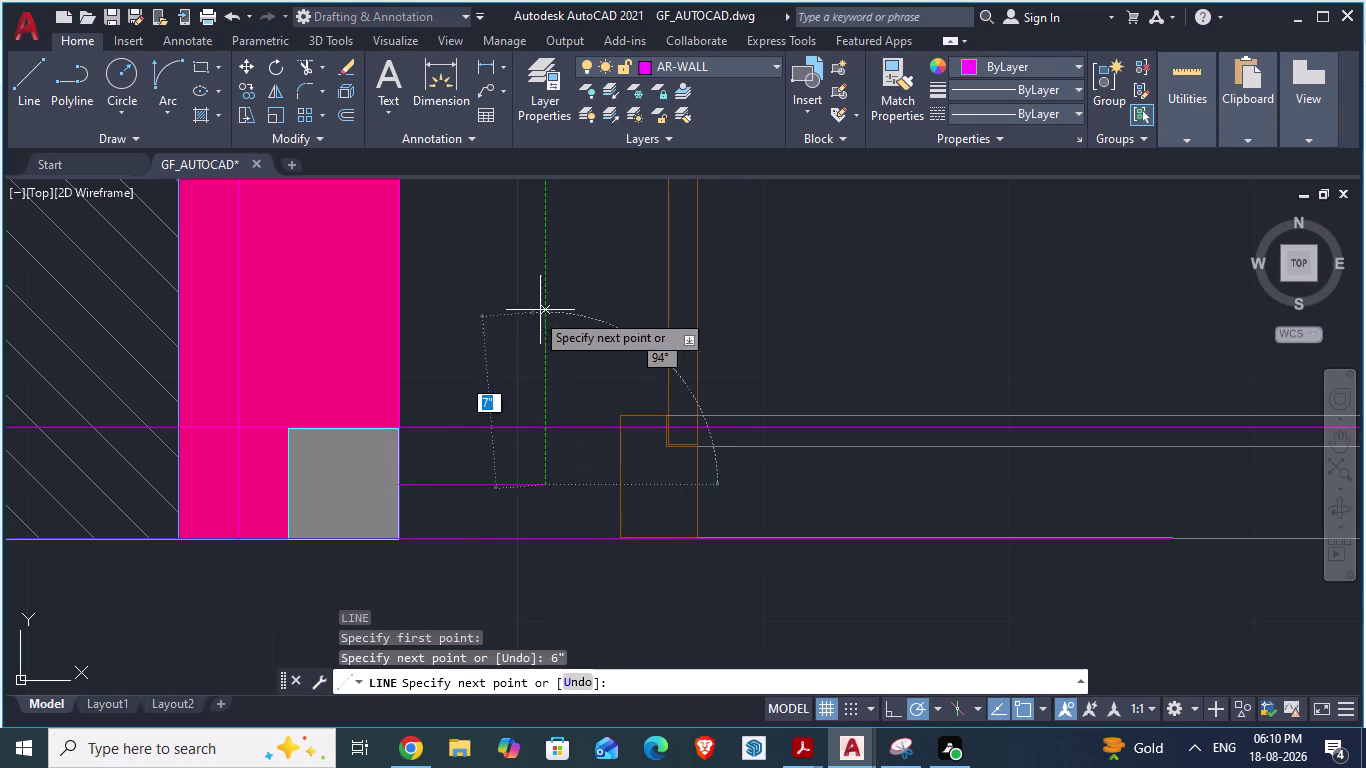
click(554, 307)
key(Return)
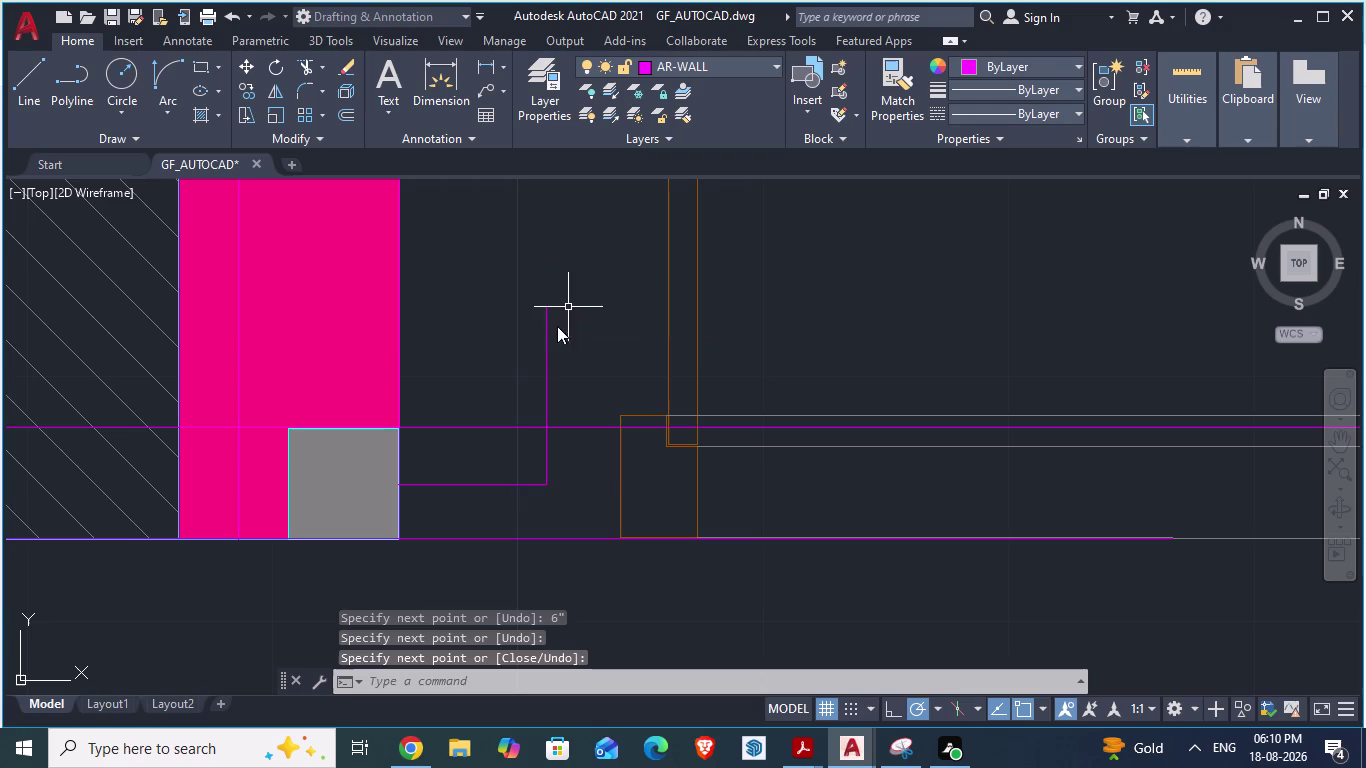
click(619, 496)
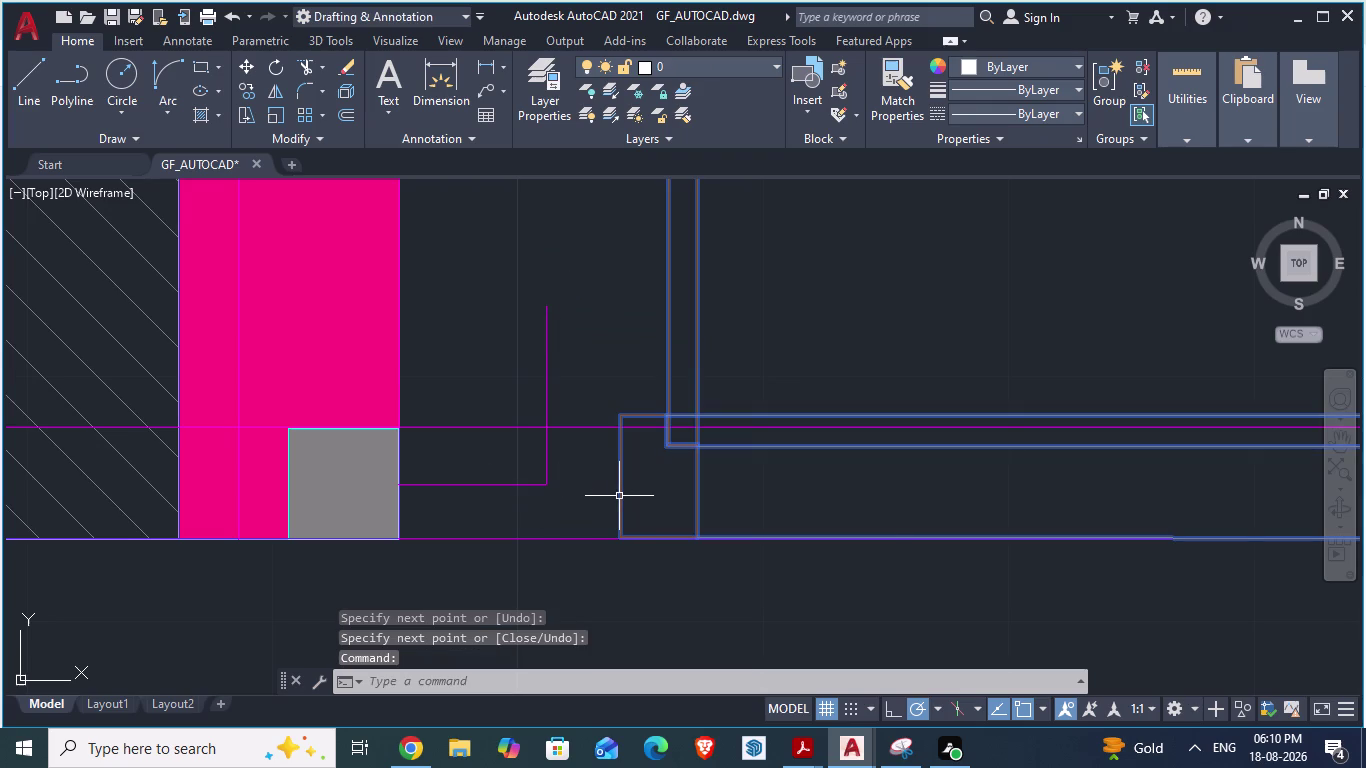
key(m)
key(Return)
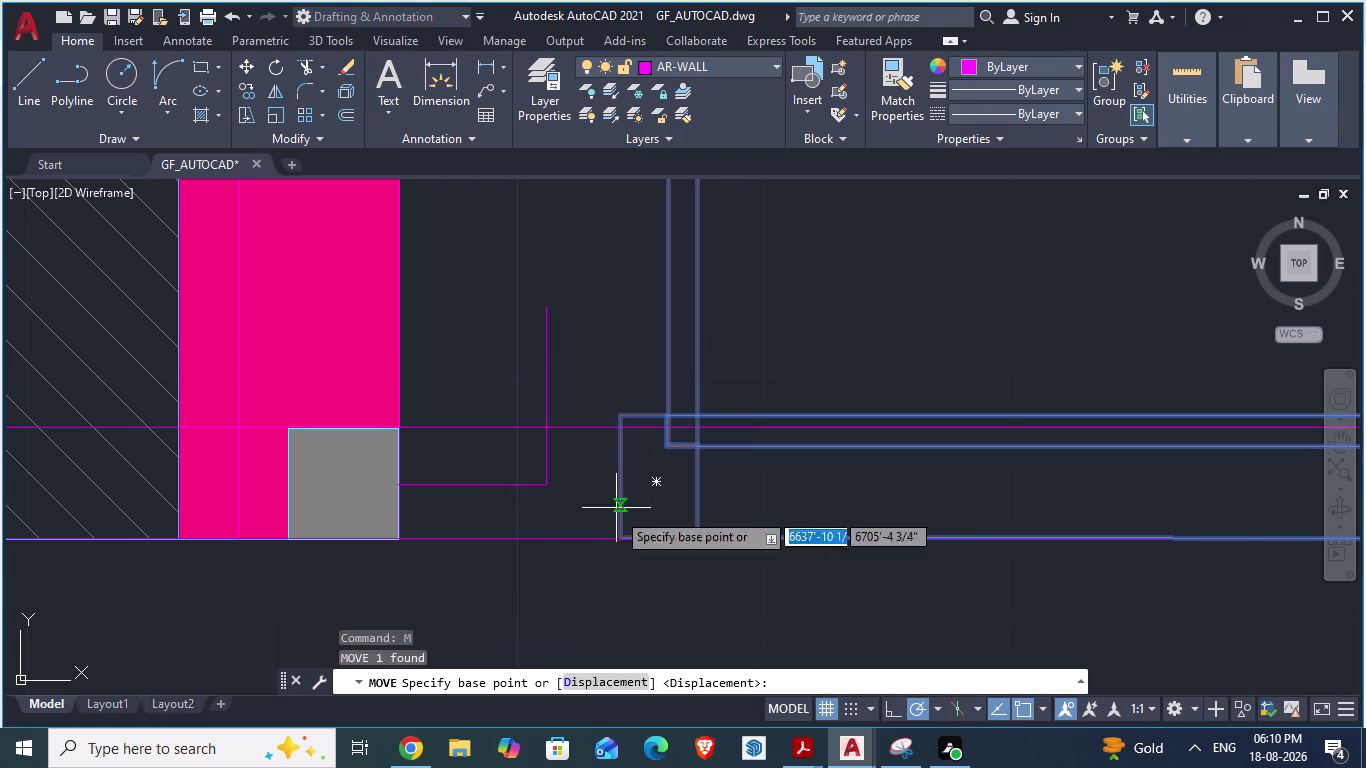
scroll(up, 3)
drag(626, 545, 292, 534)
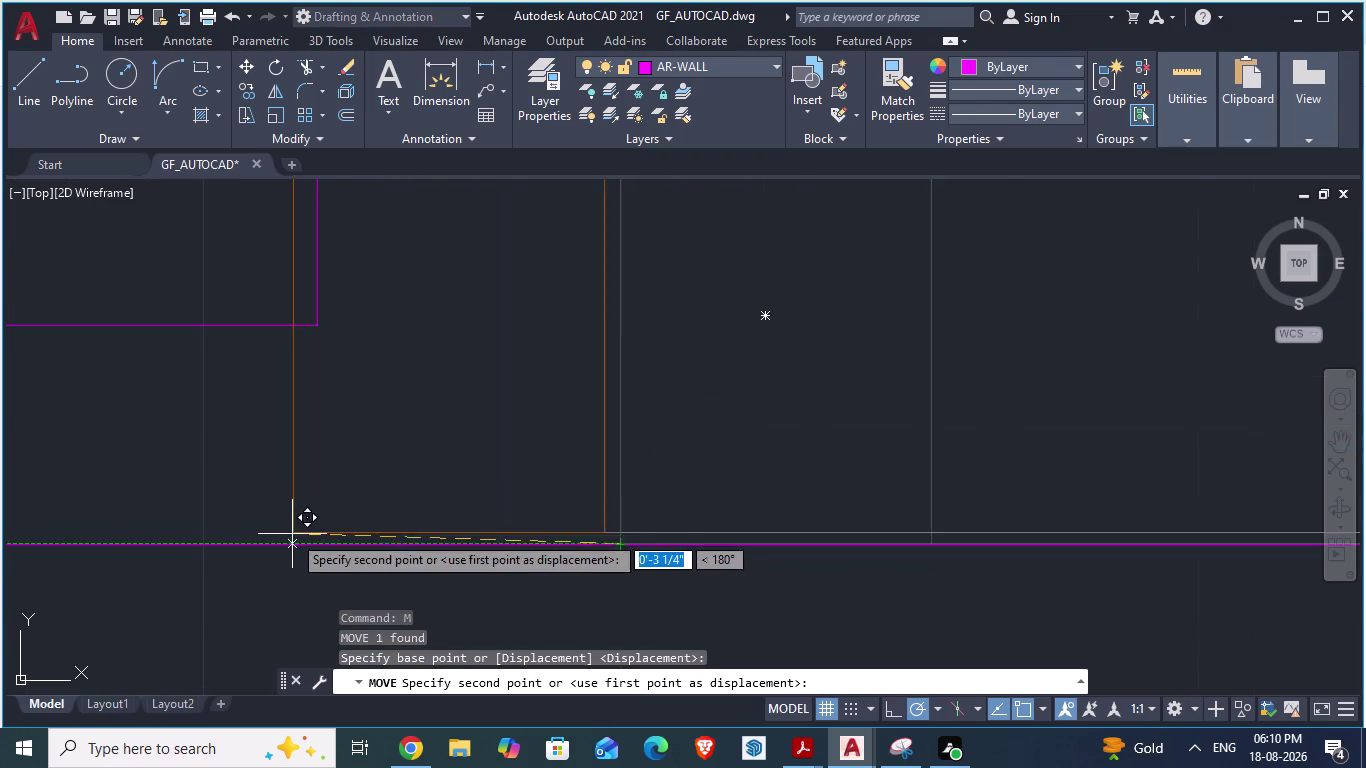
drag(292, 534, 324, 545)
click(324, 545)
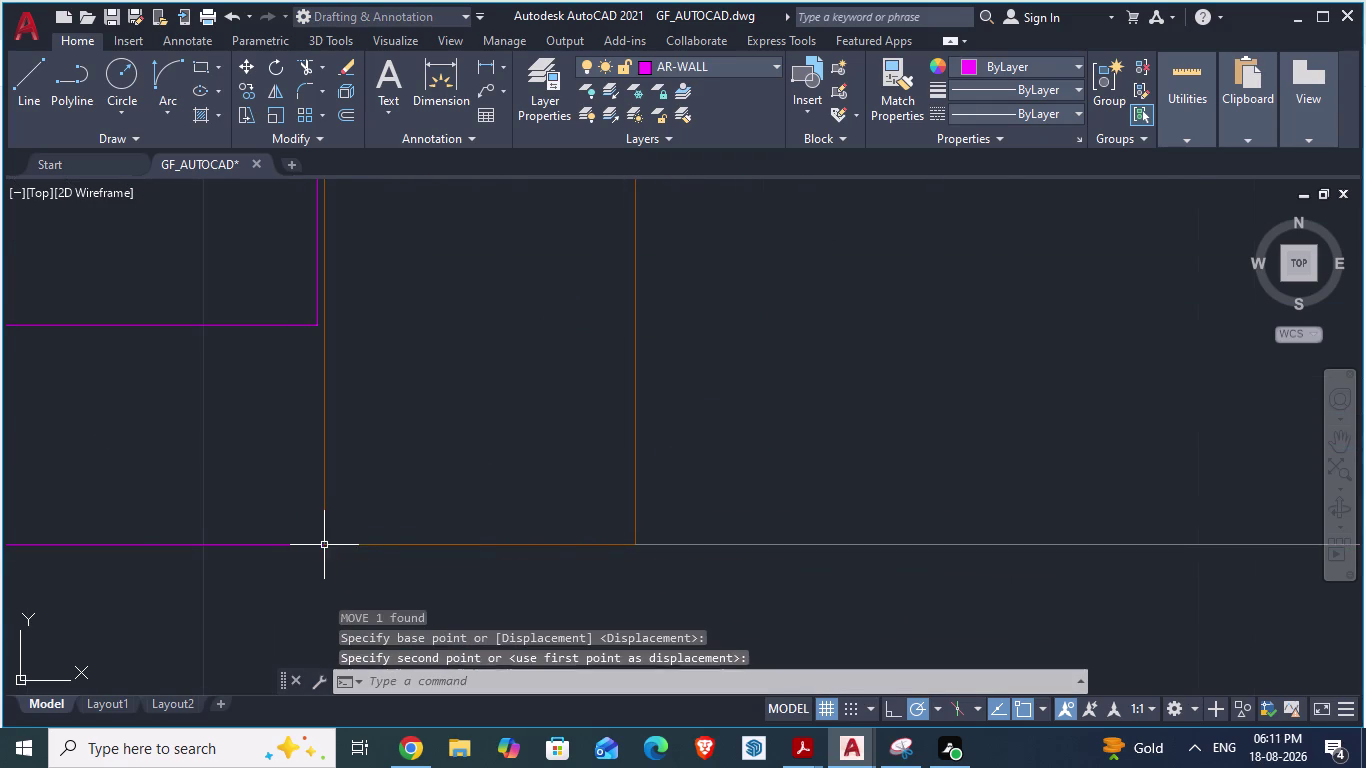
scroll(down, 3)
scroll(up, 3)
click(464, 357)
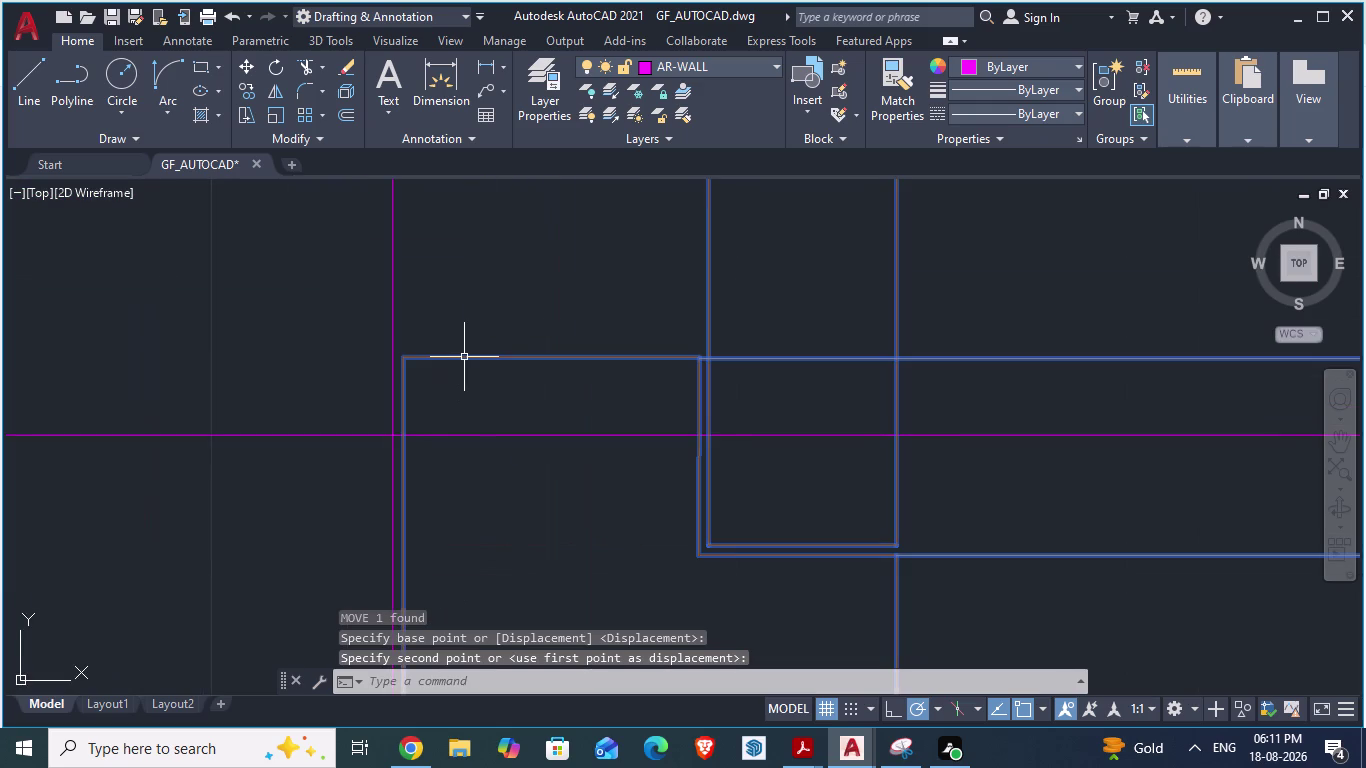
key(m)
key(Return)
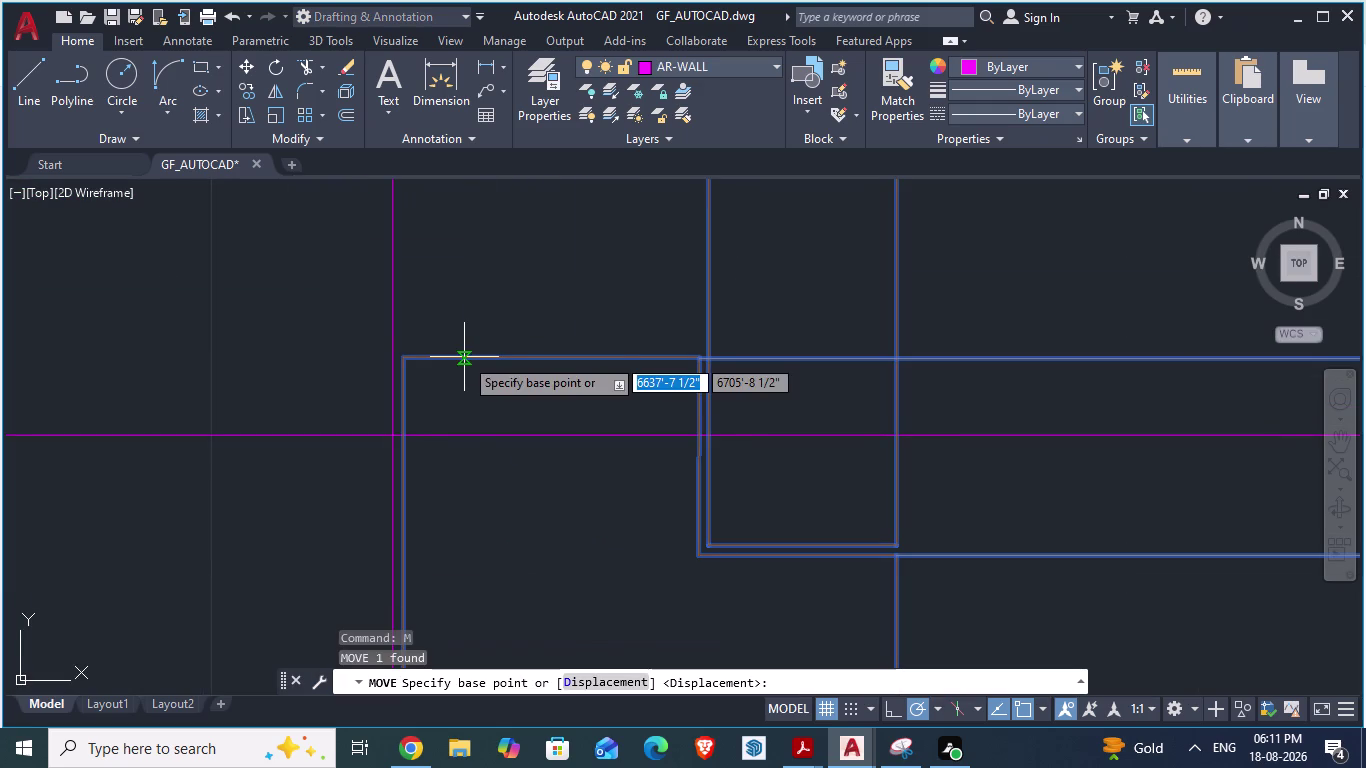
drag(407, 359, 407, 437)
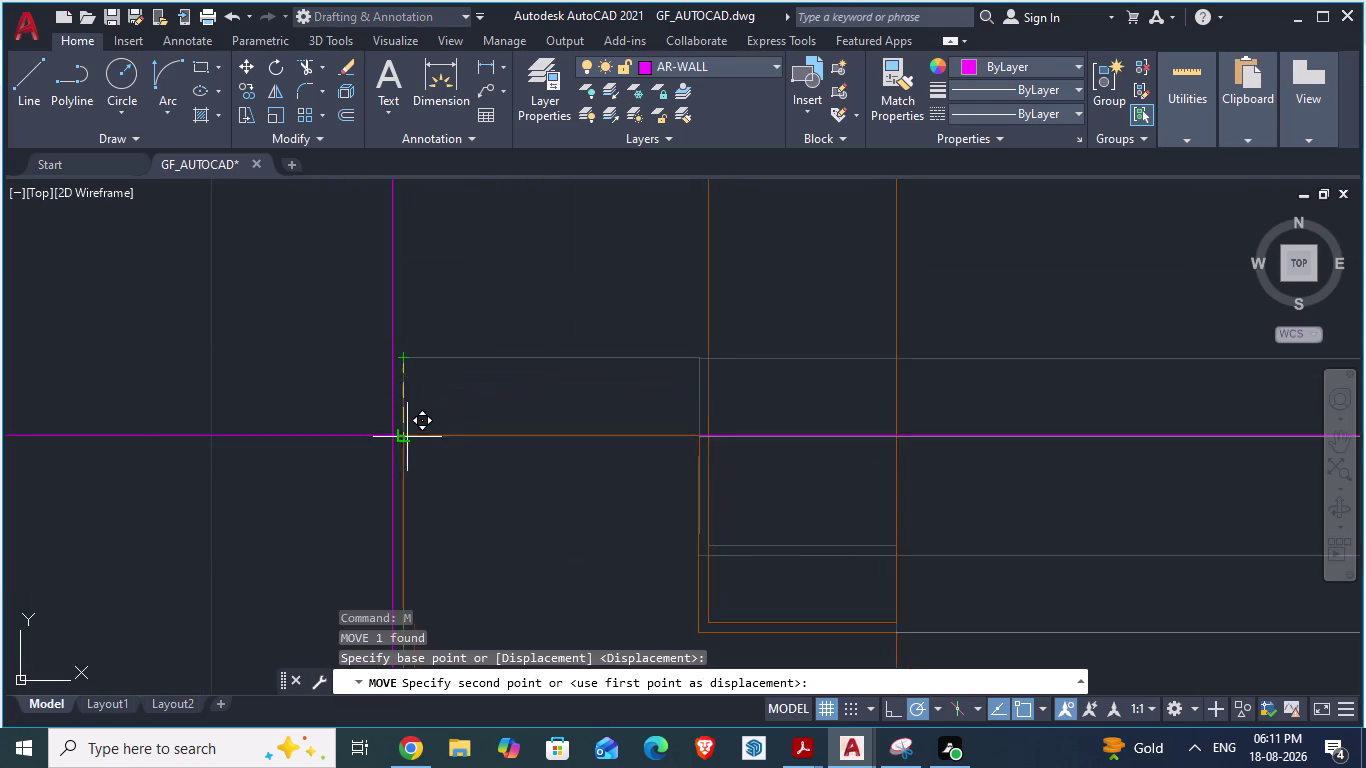
drag(407, 437, 395, 442)
click(395, 442)
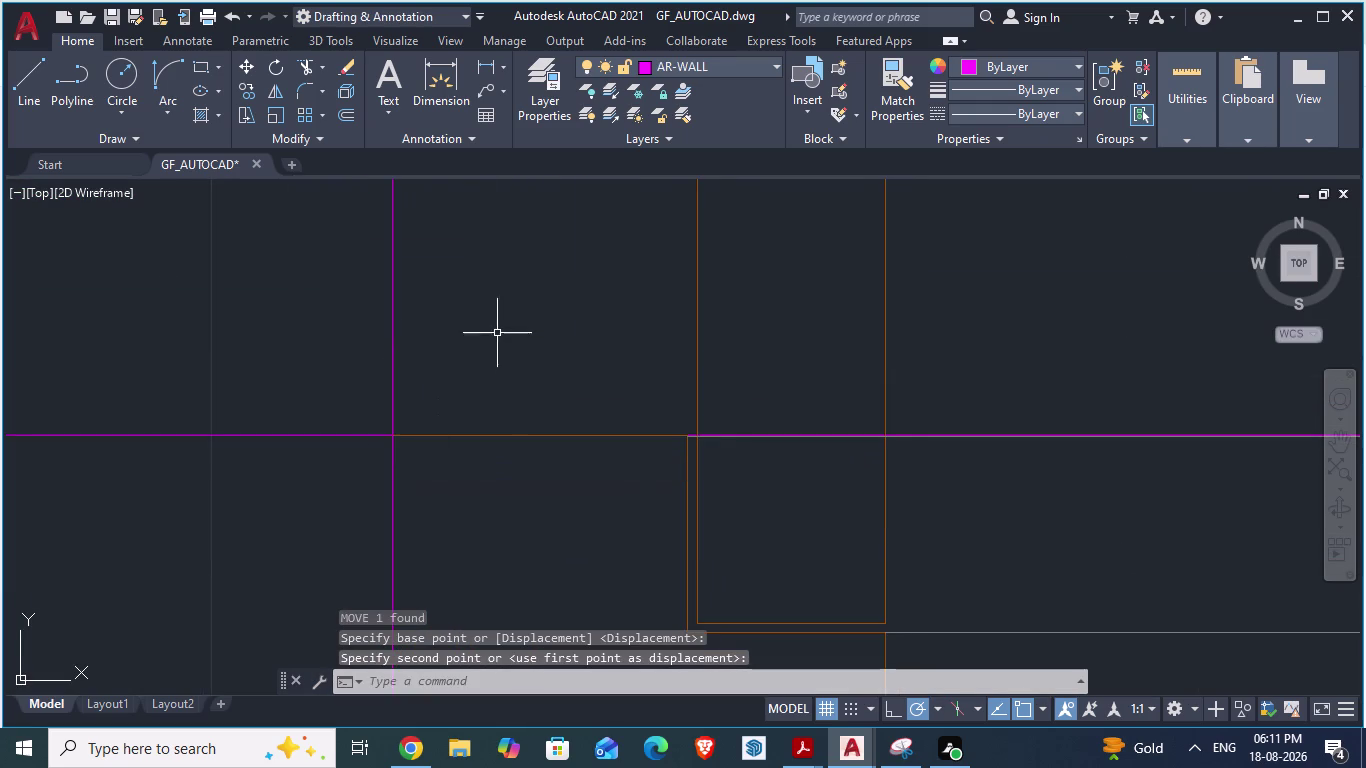
scroll(down, 3)
key(Escape)
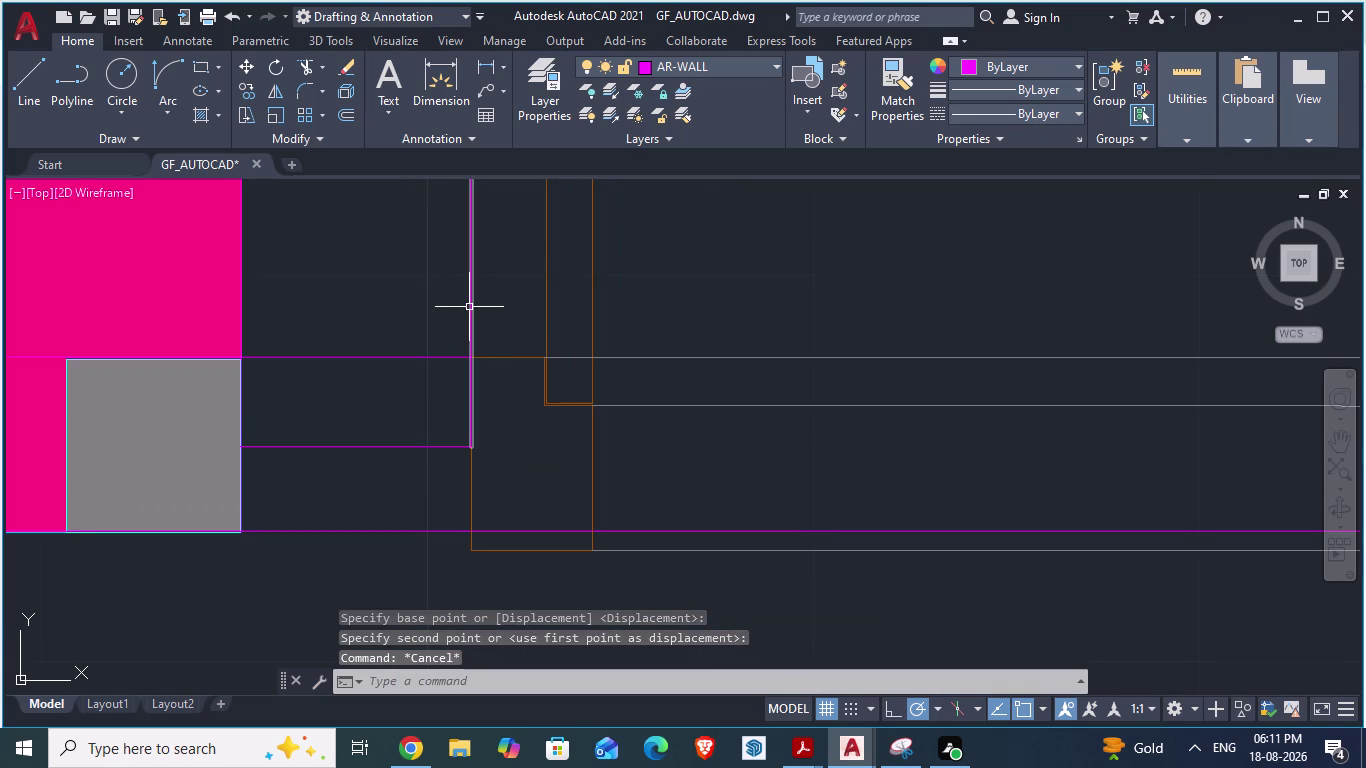
click(469, 307)
key(Delete)
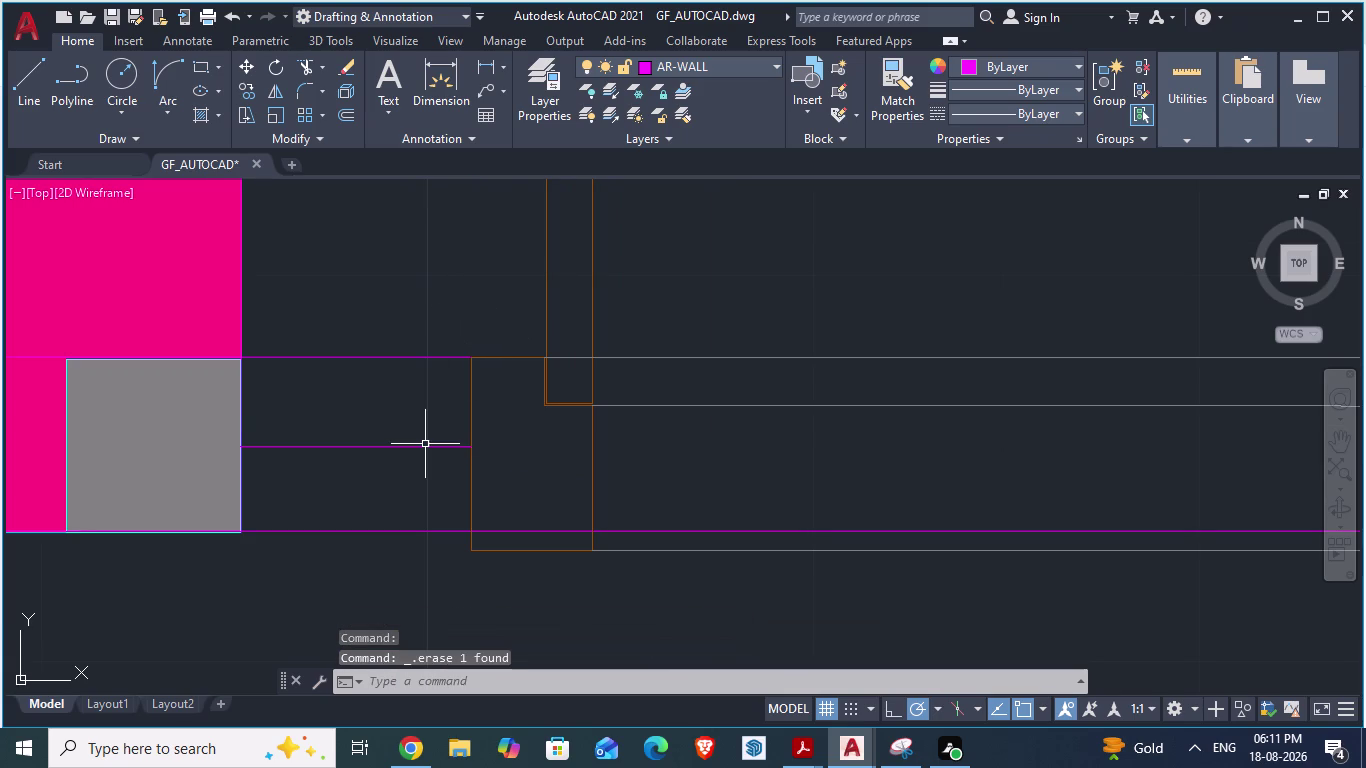
click(414, 446)
key(Delete)
scroll(down, 3)
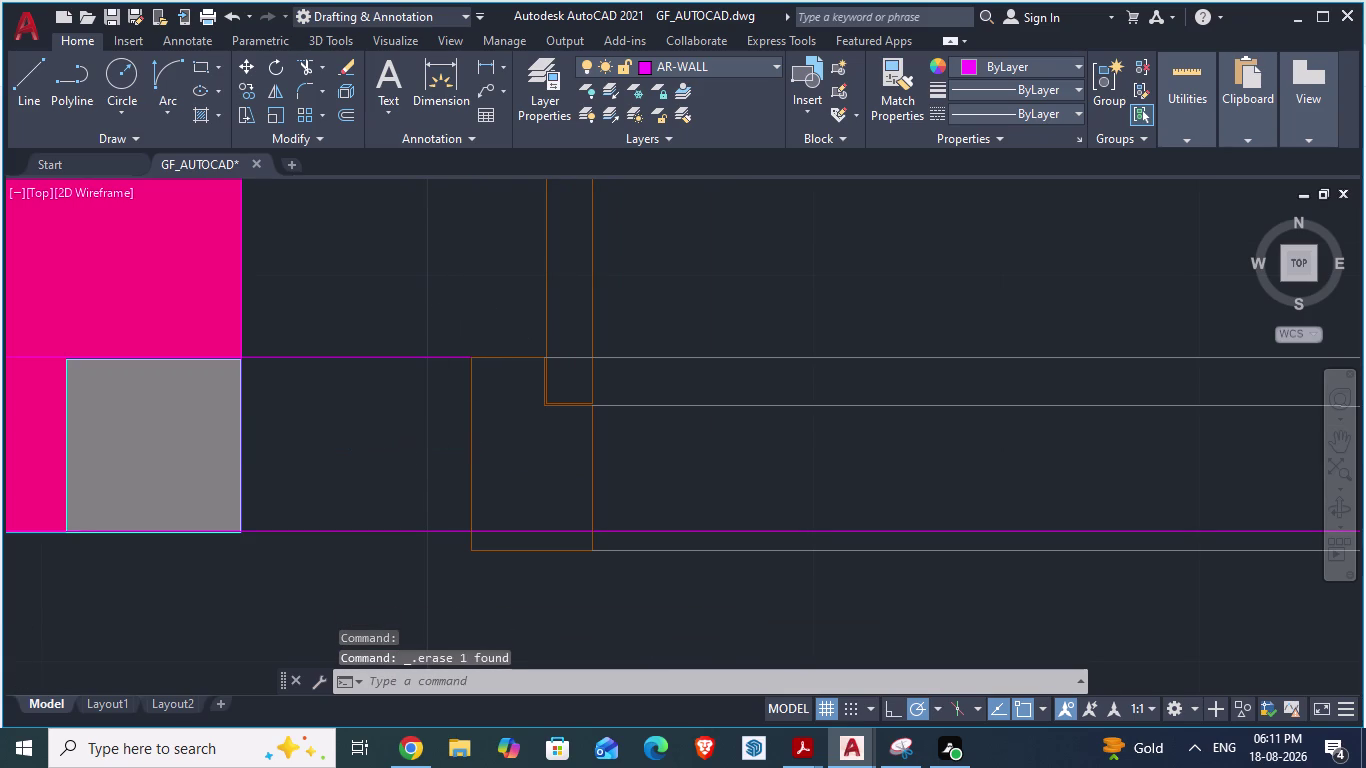
scroll(down, 3)
scroll(down, 3)
scroll(up, 3)
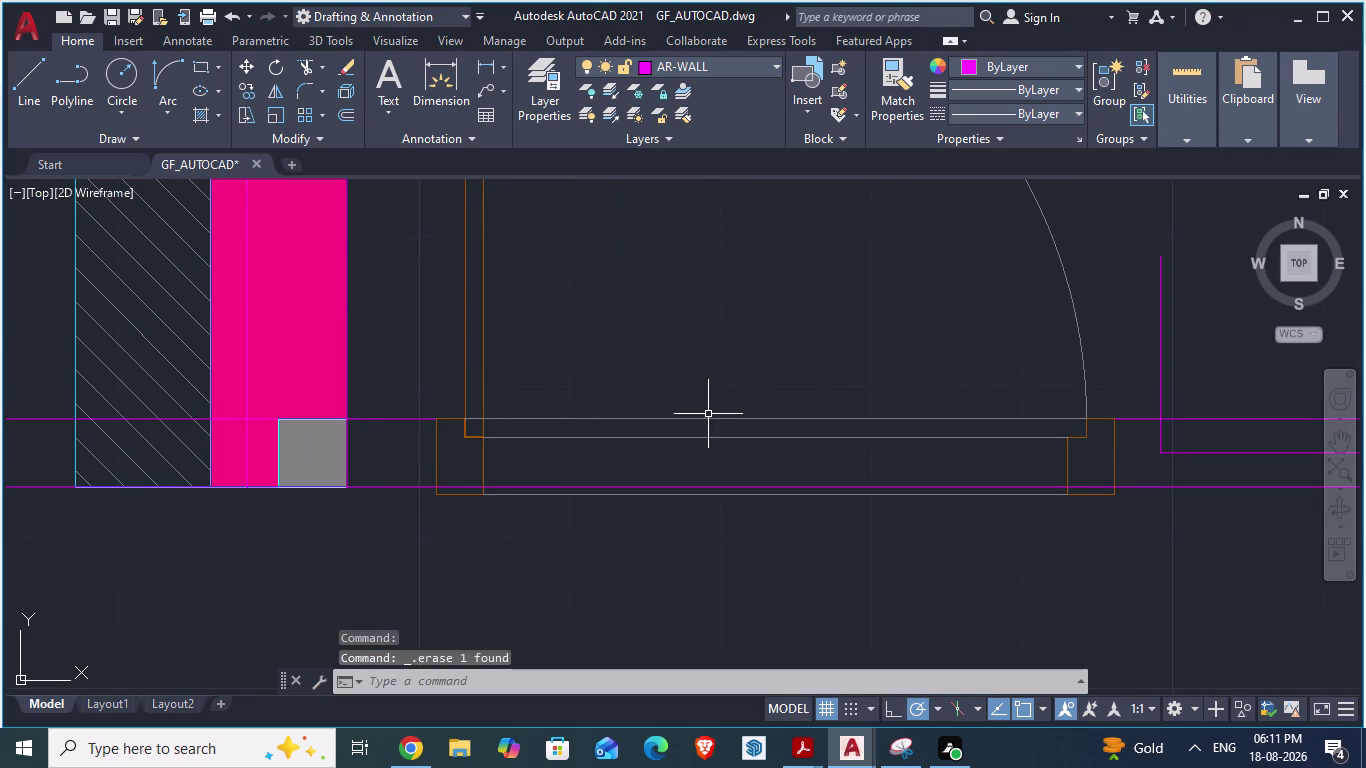
scroll(up, 3)
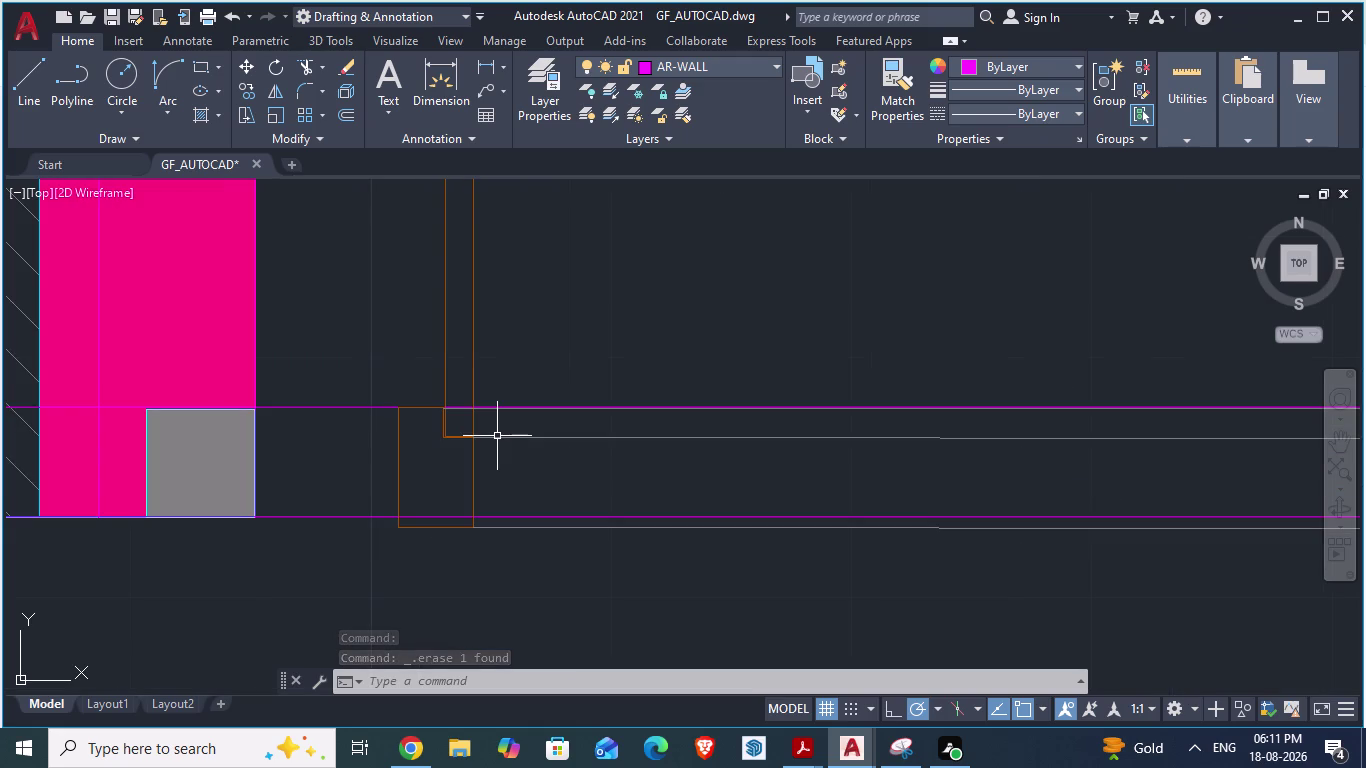
scroll(down, 3)
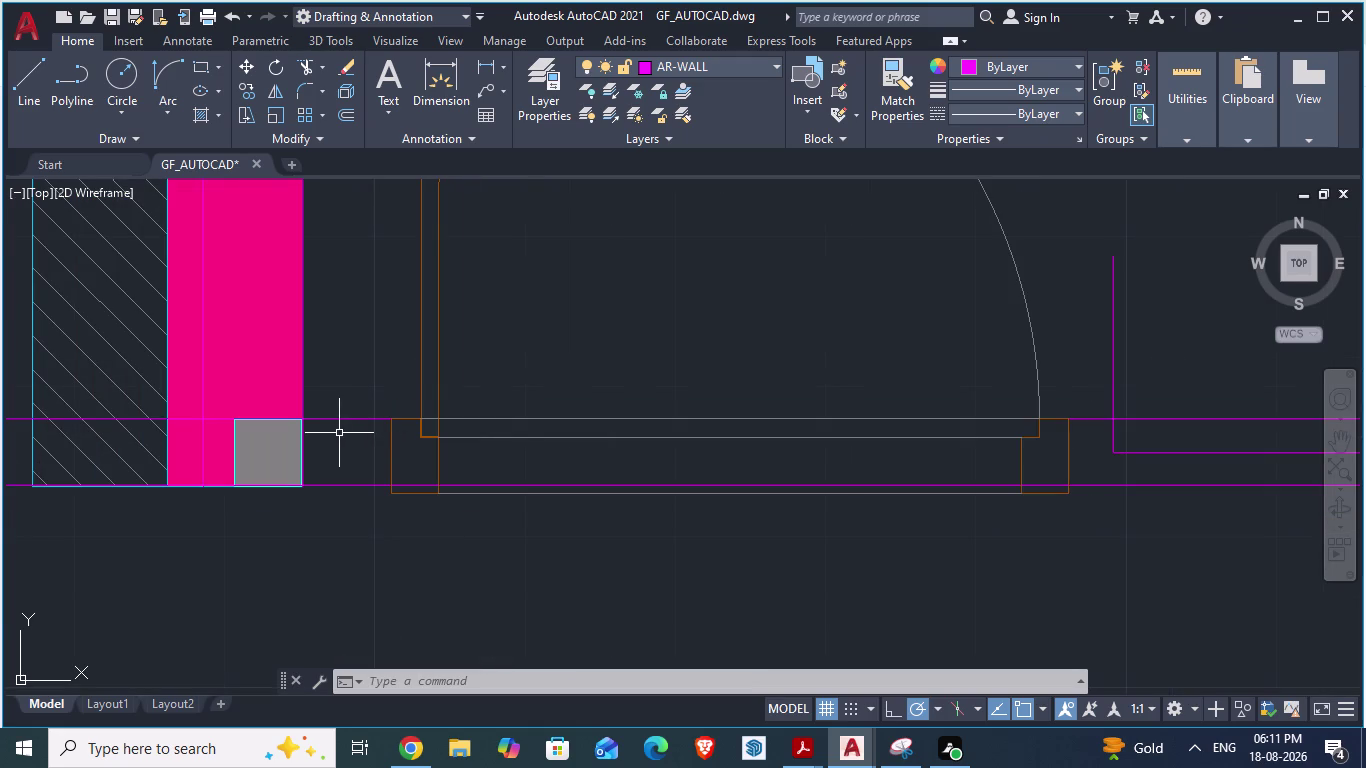
scroll(down, 3)
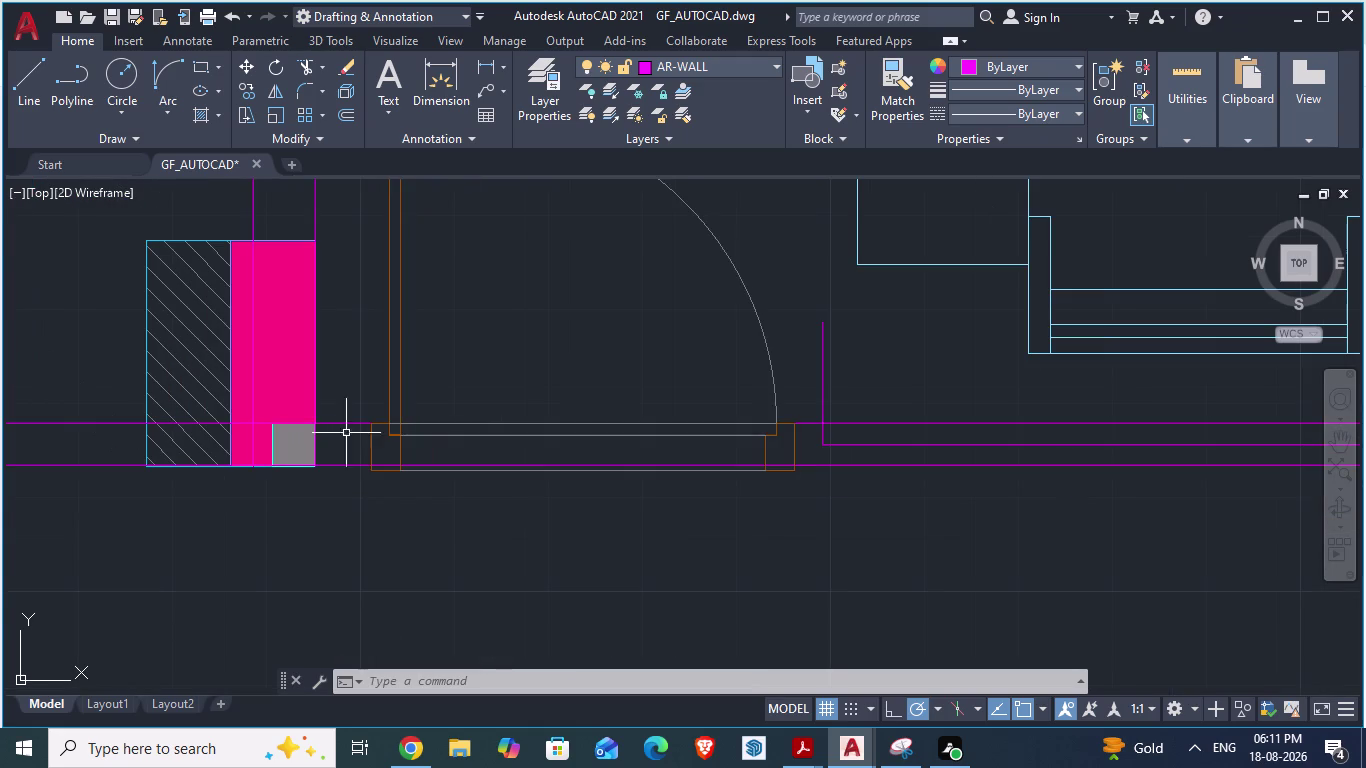
click(827, 445)
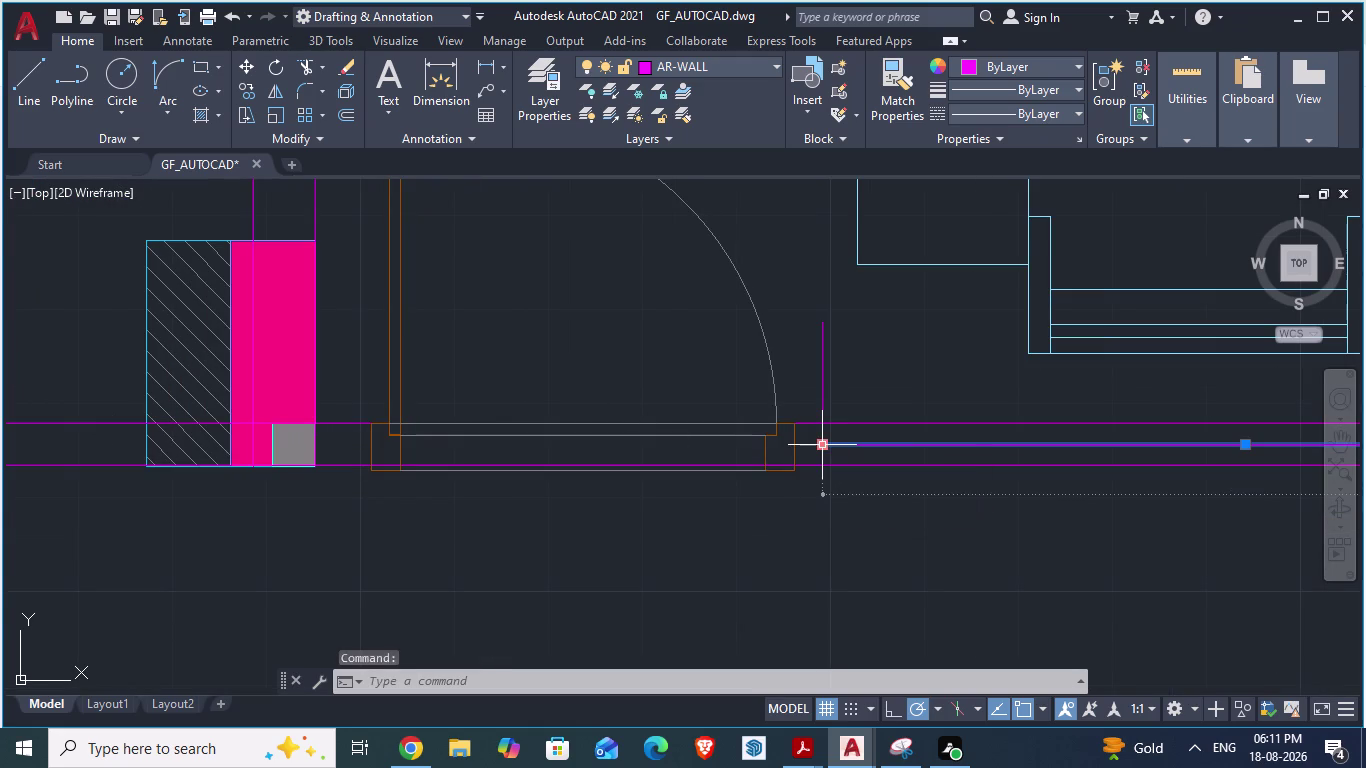
key(Delete)
click(818, 366)
key(Delete)
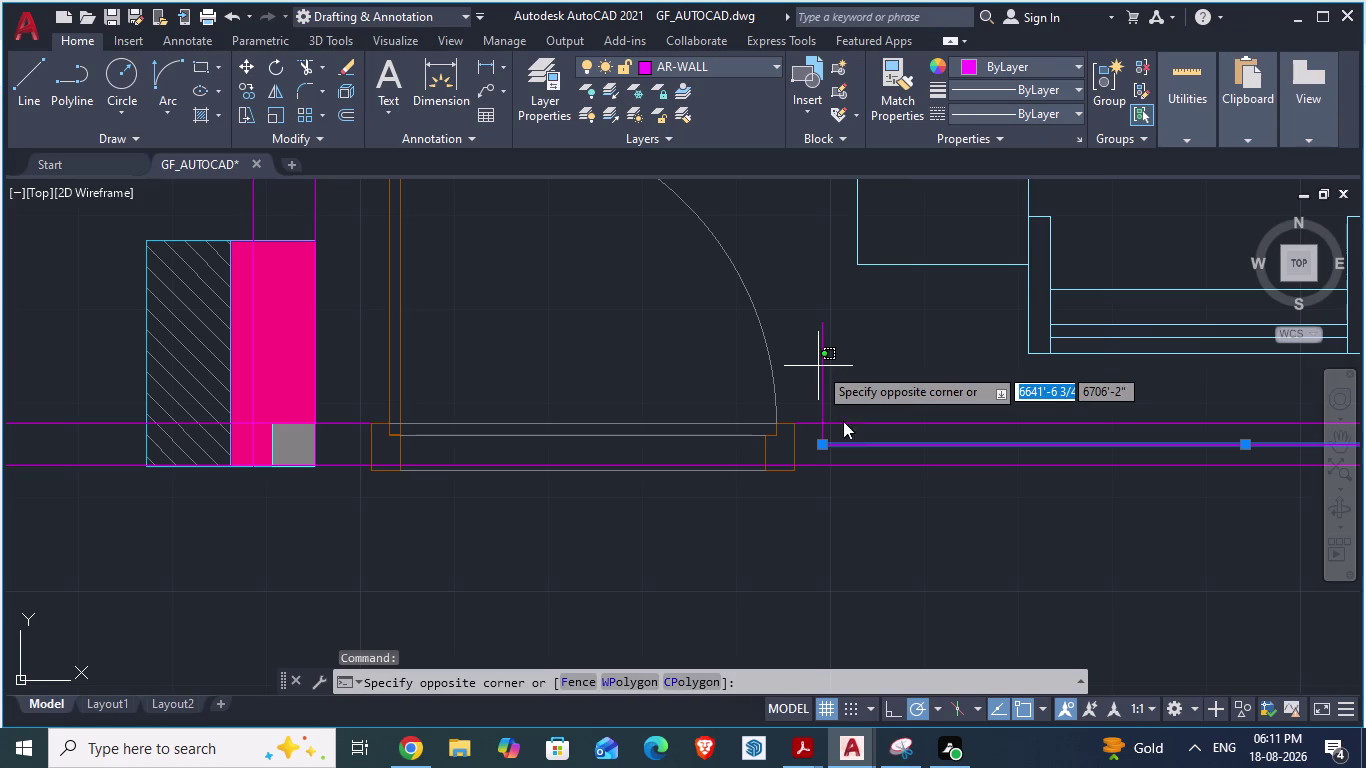
click(861, 340)
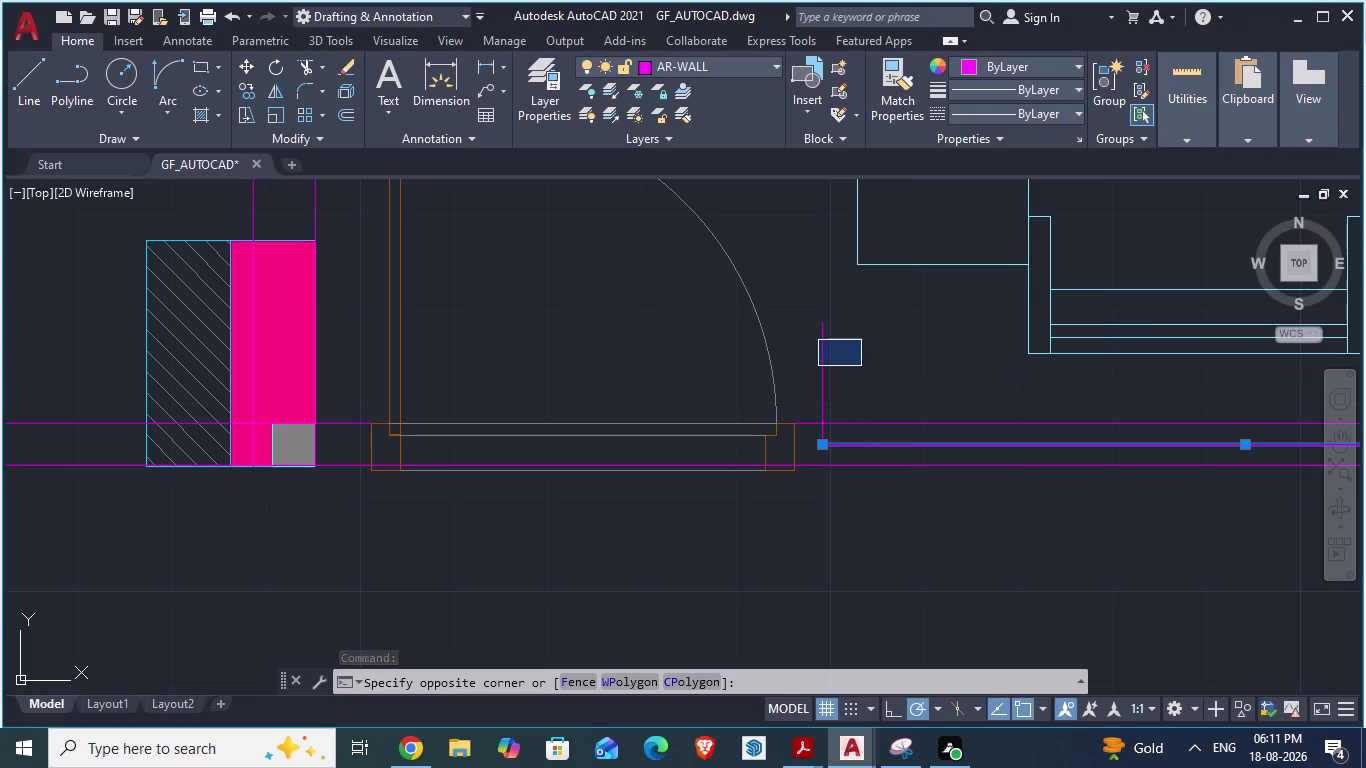
key(Escape)
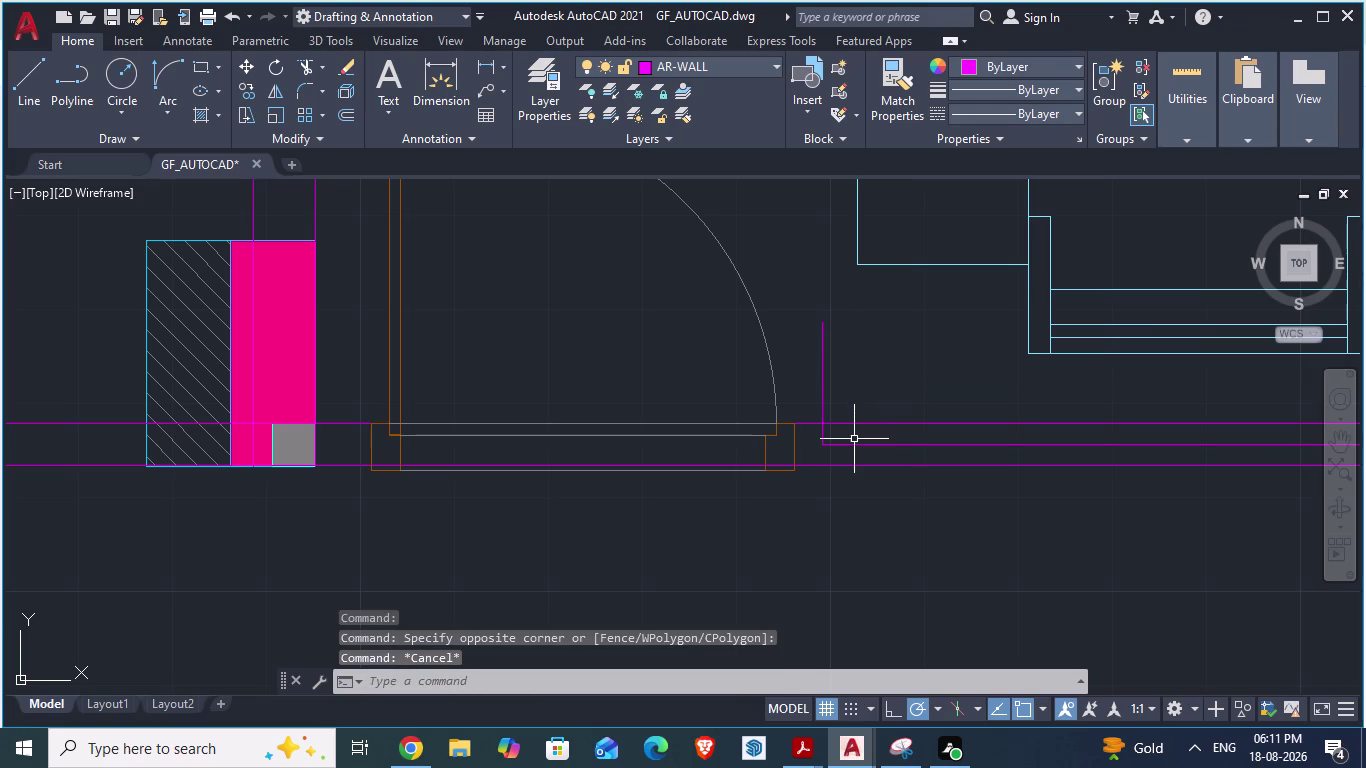
click(855, 443)
key(Delete)
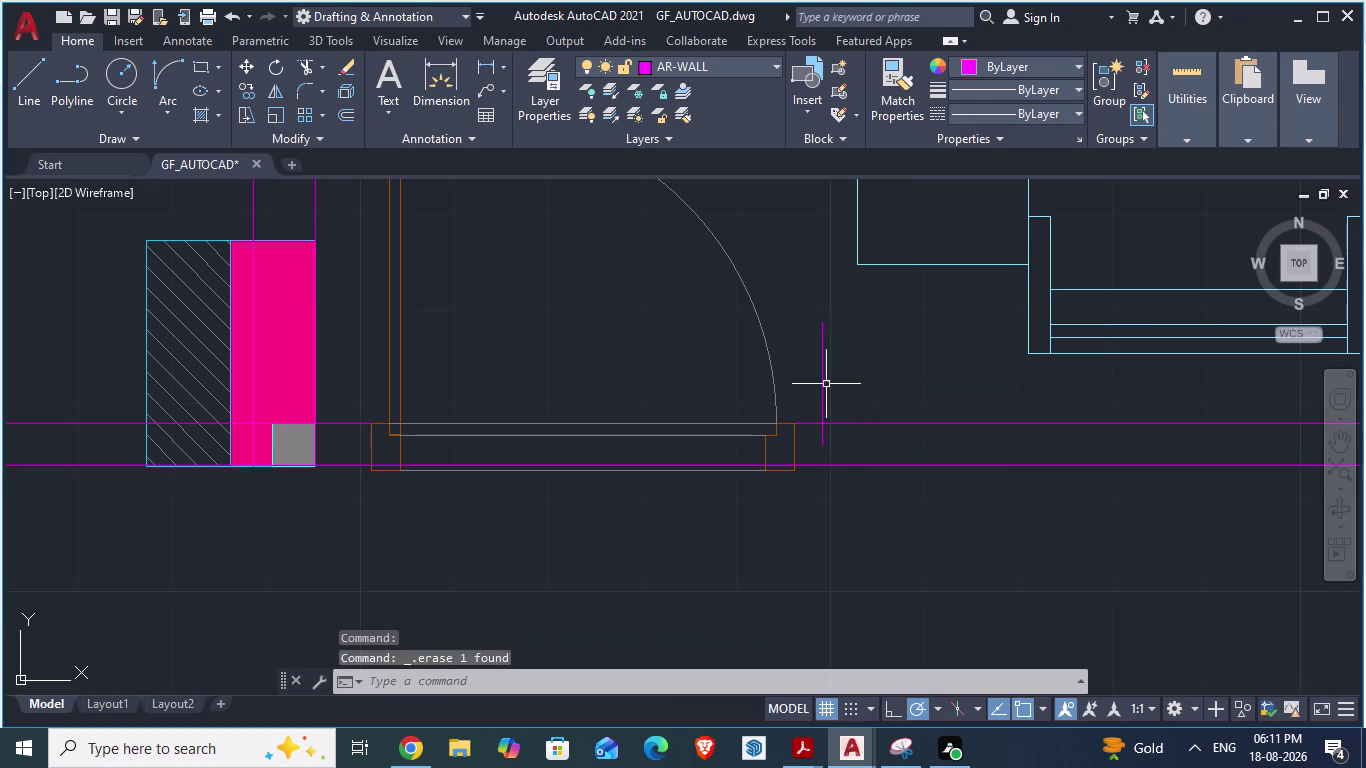
click(820, 375)
key(Delete)
scroll(down, 3)
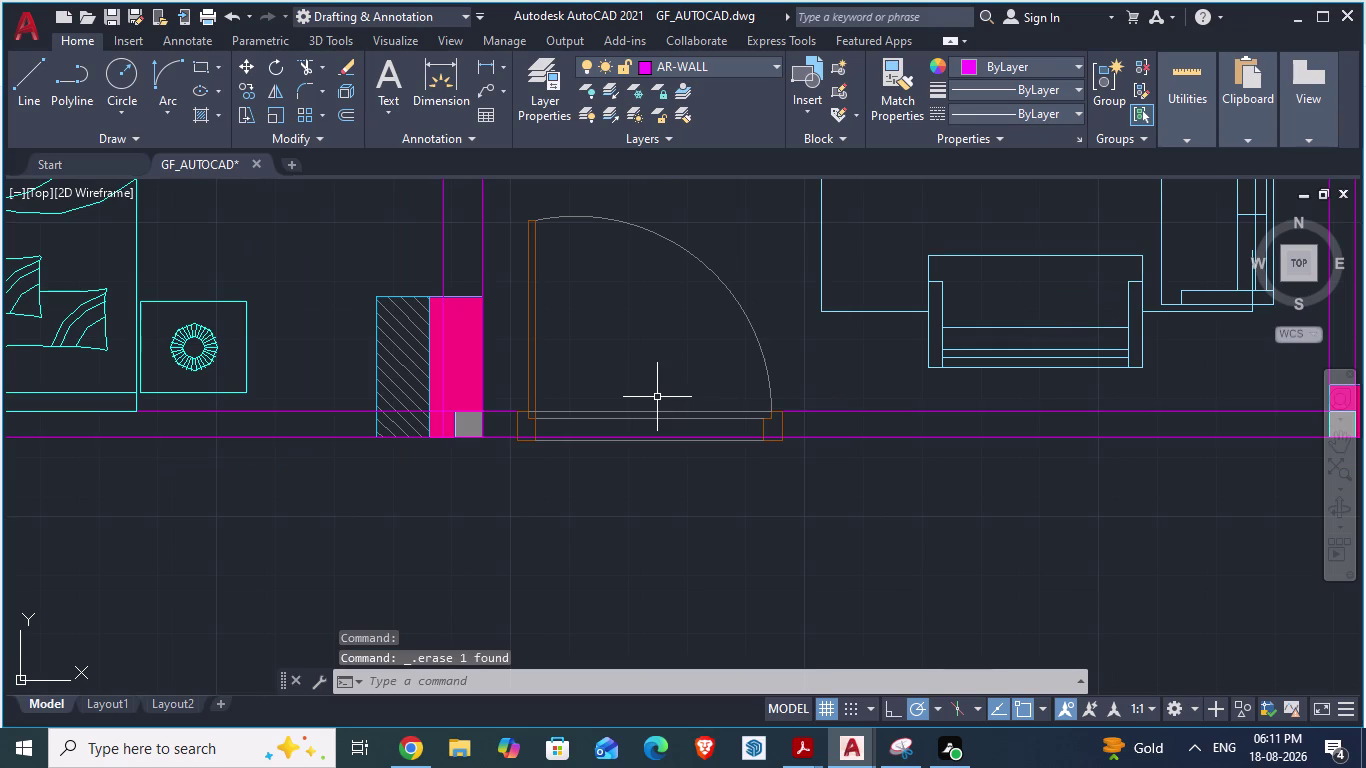
scroll(down, 3)
scroll(down, 3)
scroll(up, 3)
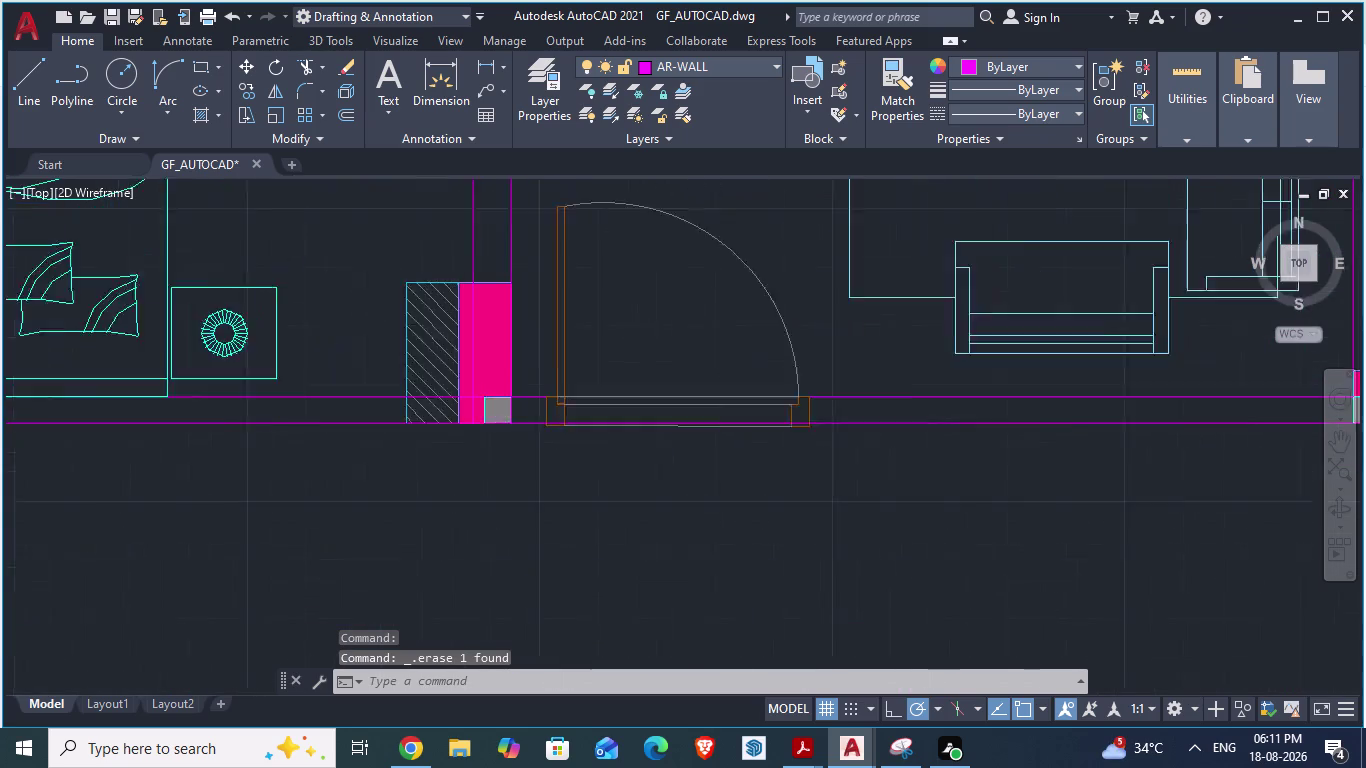
scroll(up, 3)
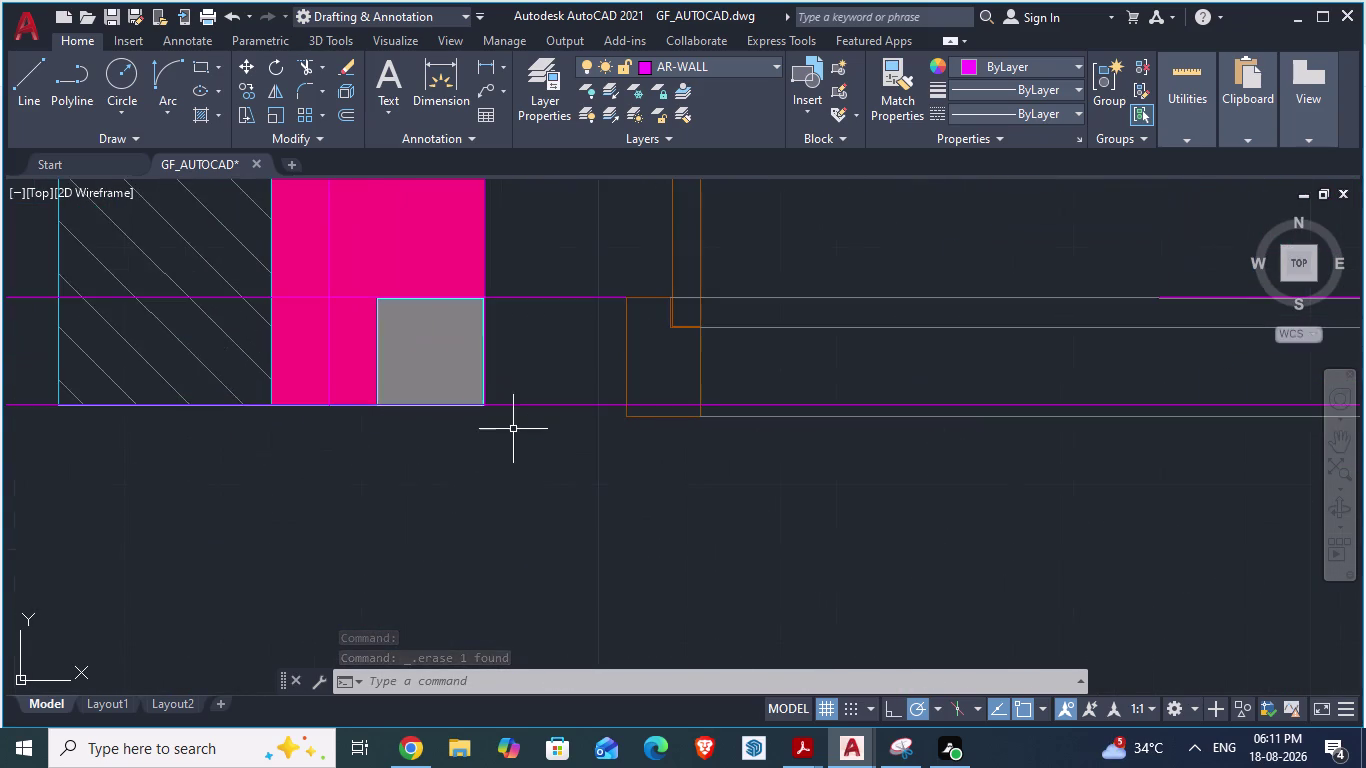
scroll(up, 3)
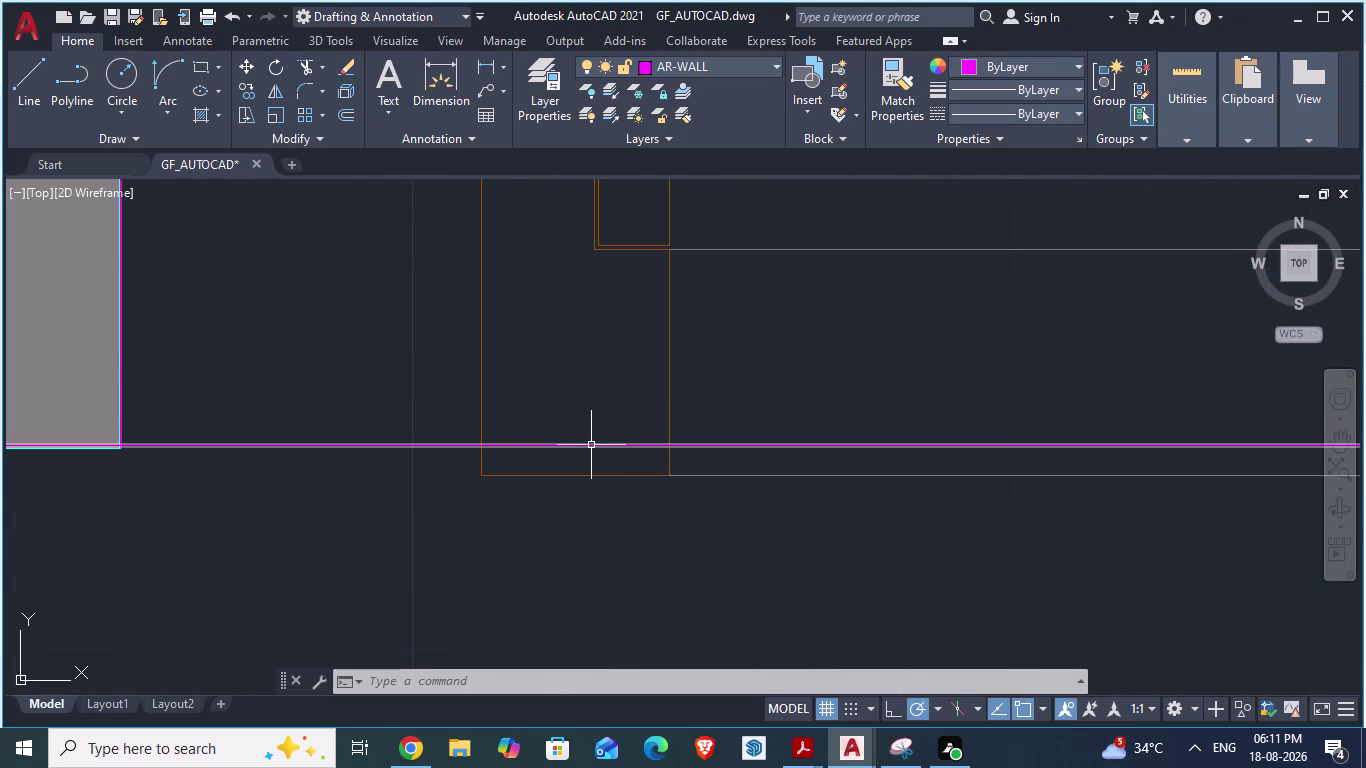
click(590, 446)
key(ctrl+c)
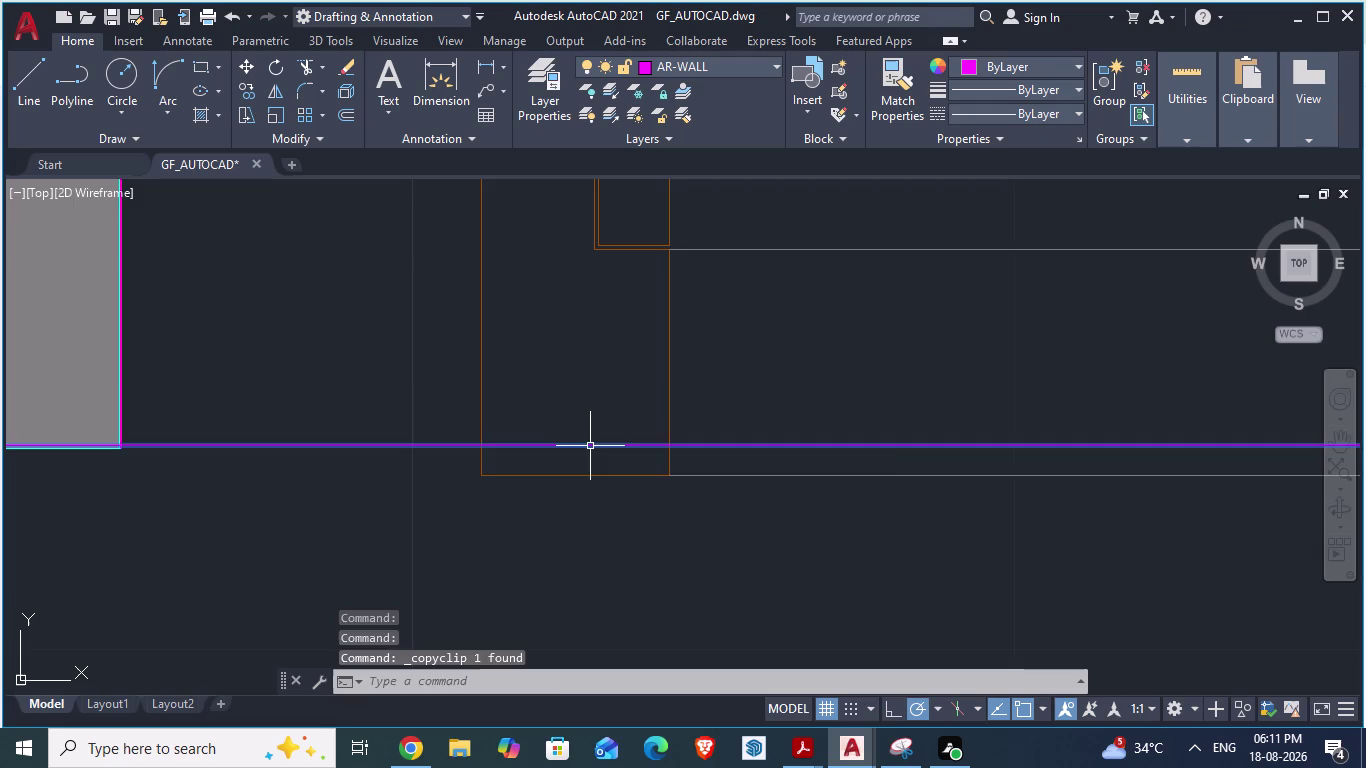
key(ctrl+v)
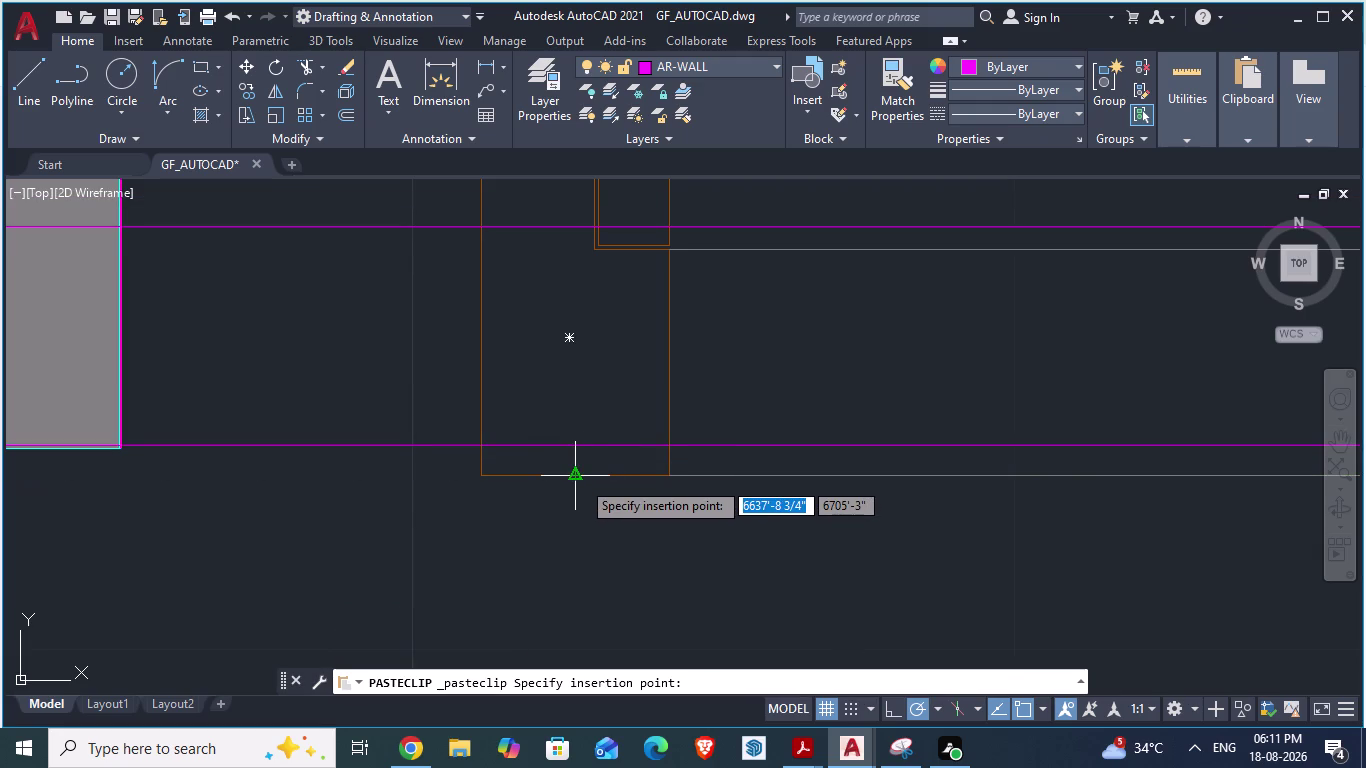
key(ctrl+z)
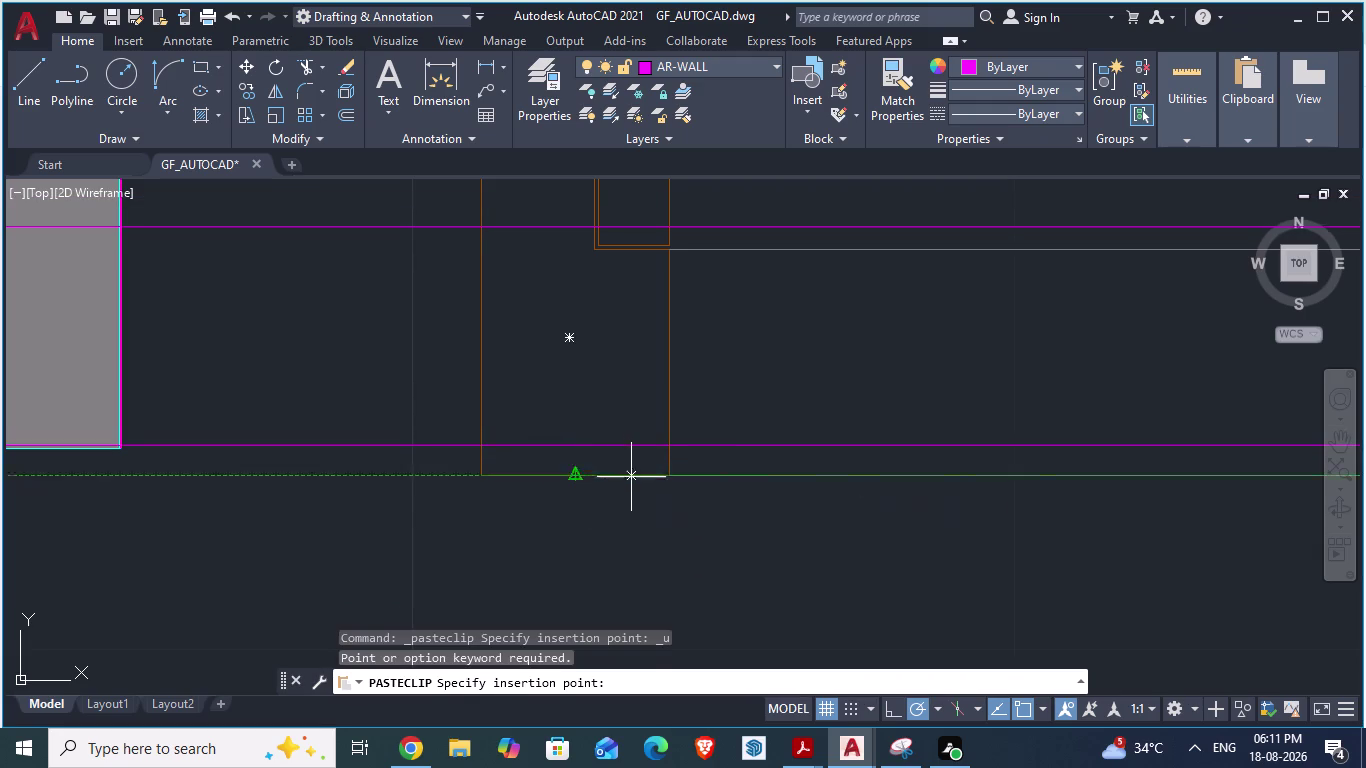
key(Escape)
key(space)
scroll(down, 3)
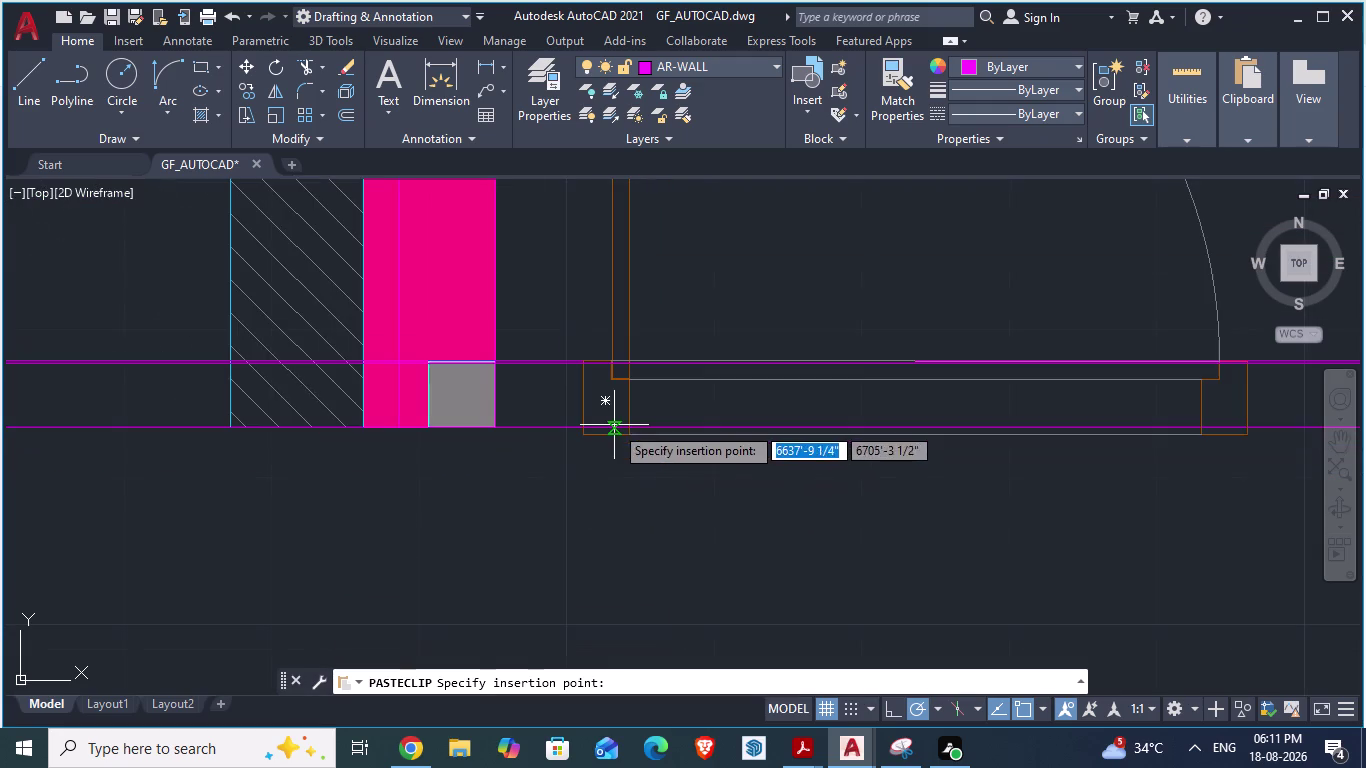
key(Escape)
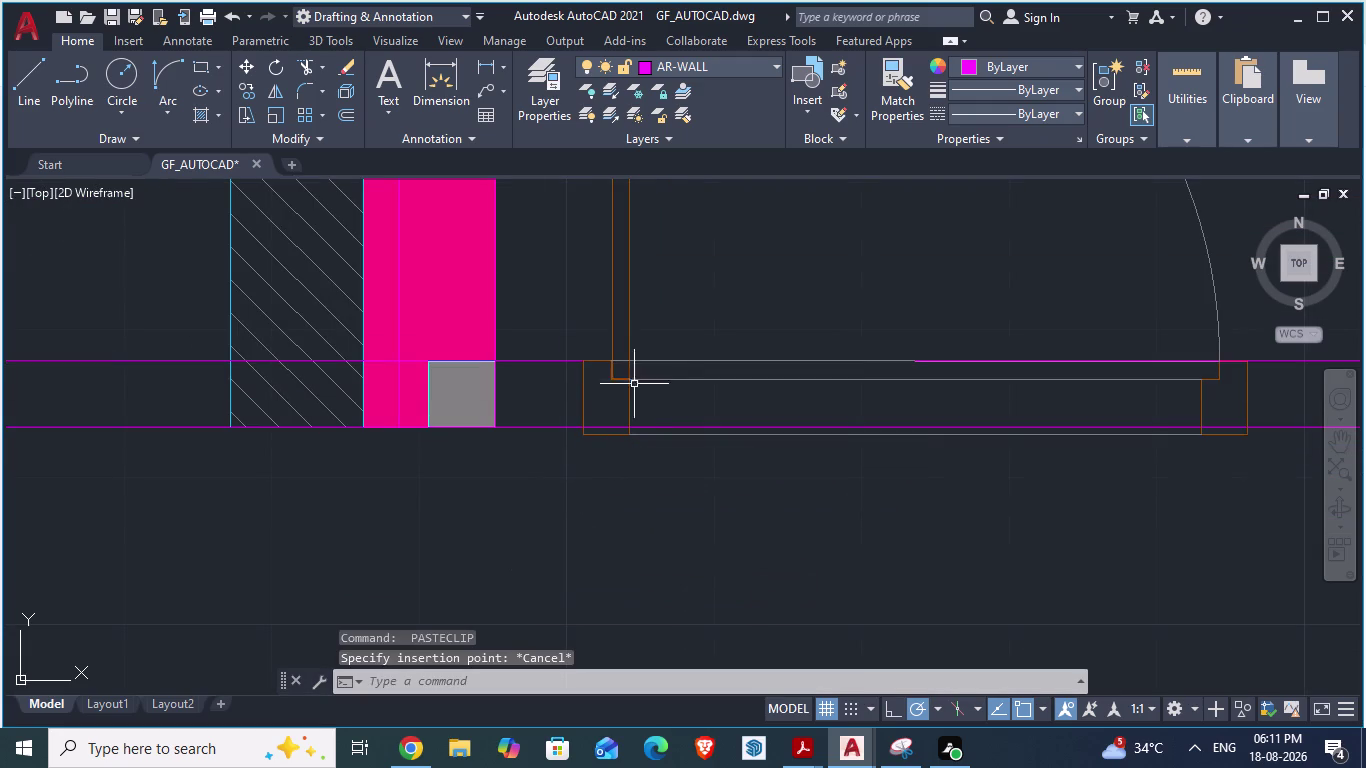
scroll(up, 3)
click(631, 520)
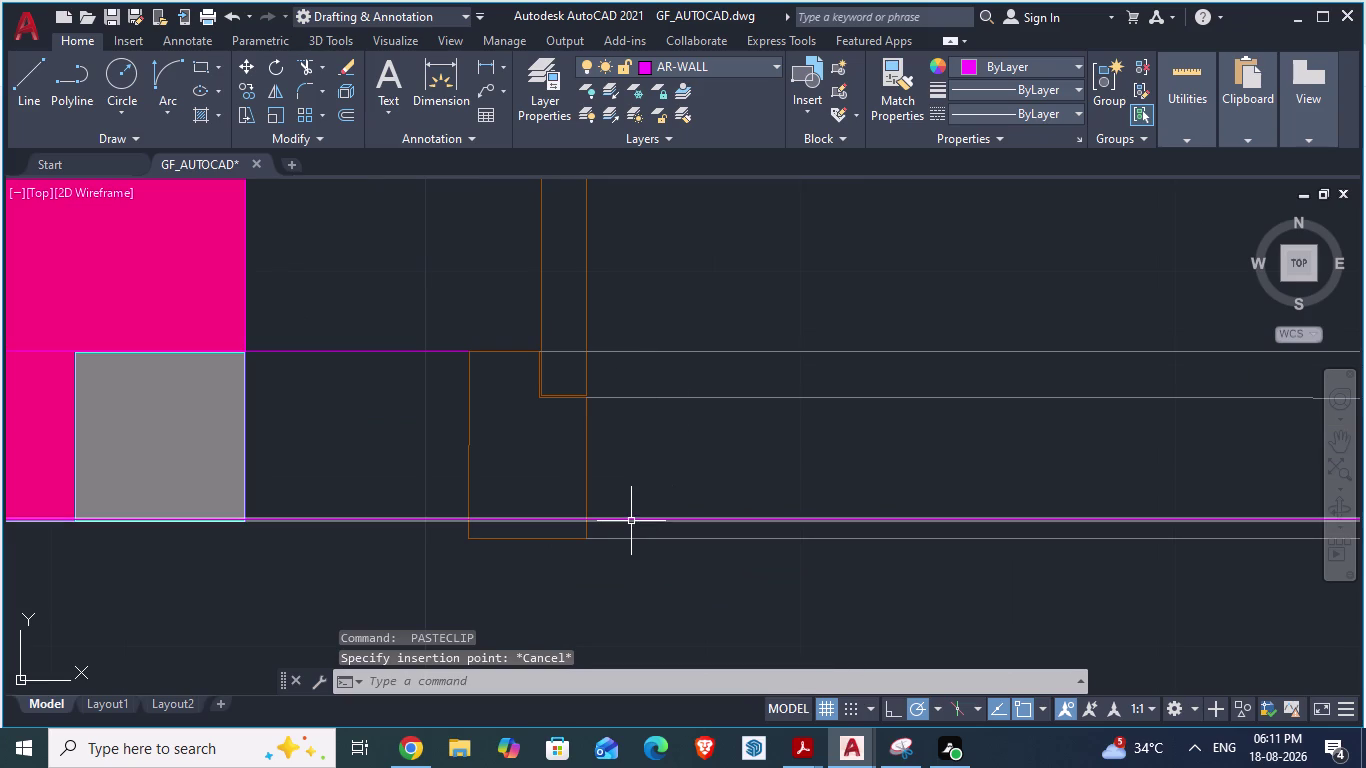
scroll(down, 3)
scroll(down, 3)
scroll(down, 3)
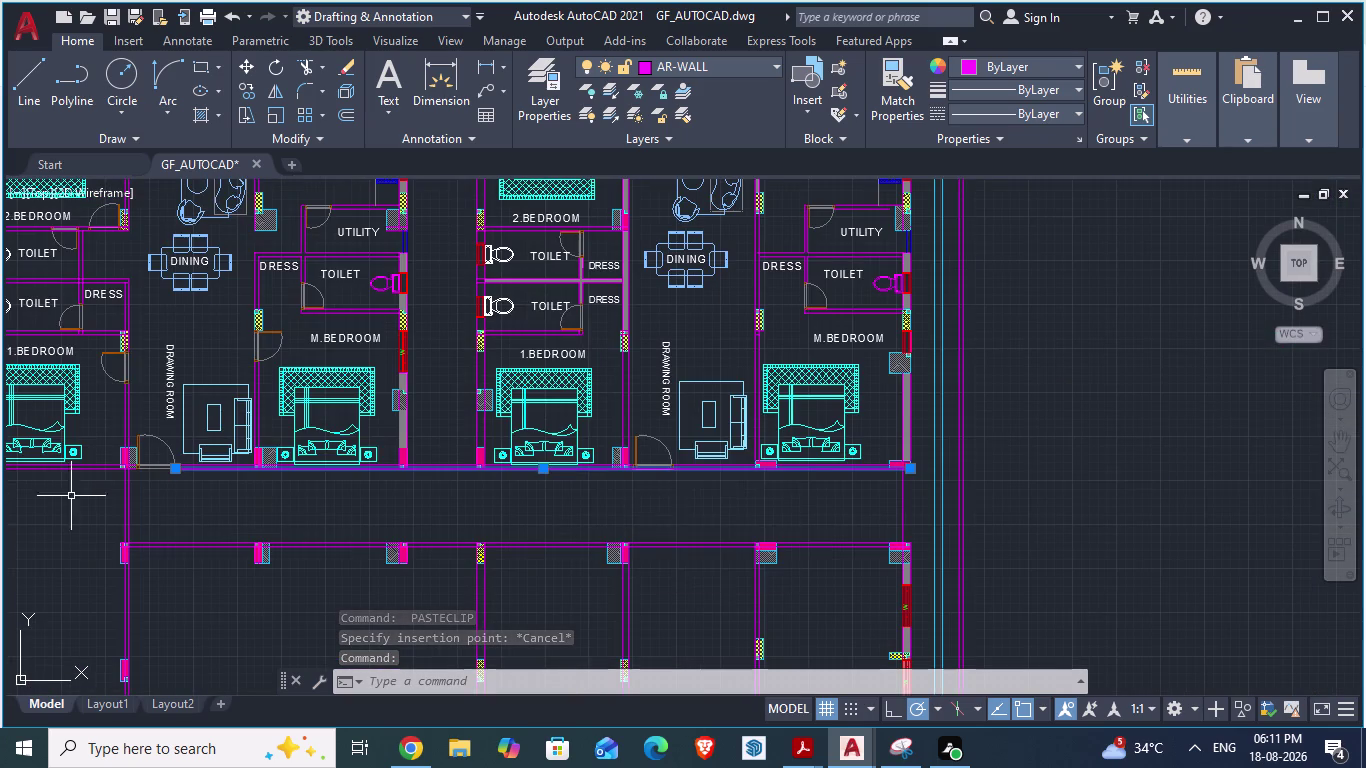
scroll(up, 3)
scroll(up, 3)
scroll(up, 3)
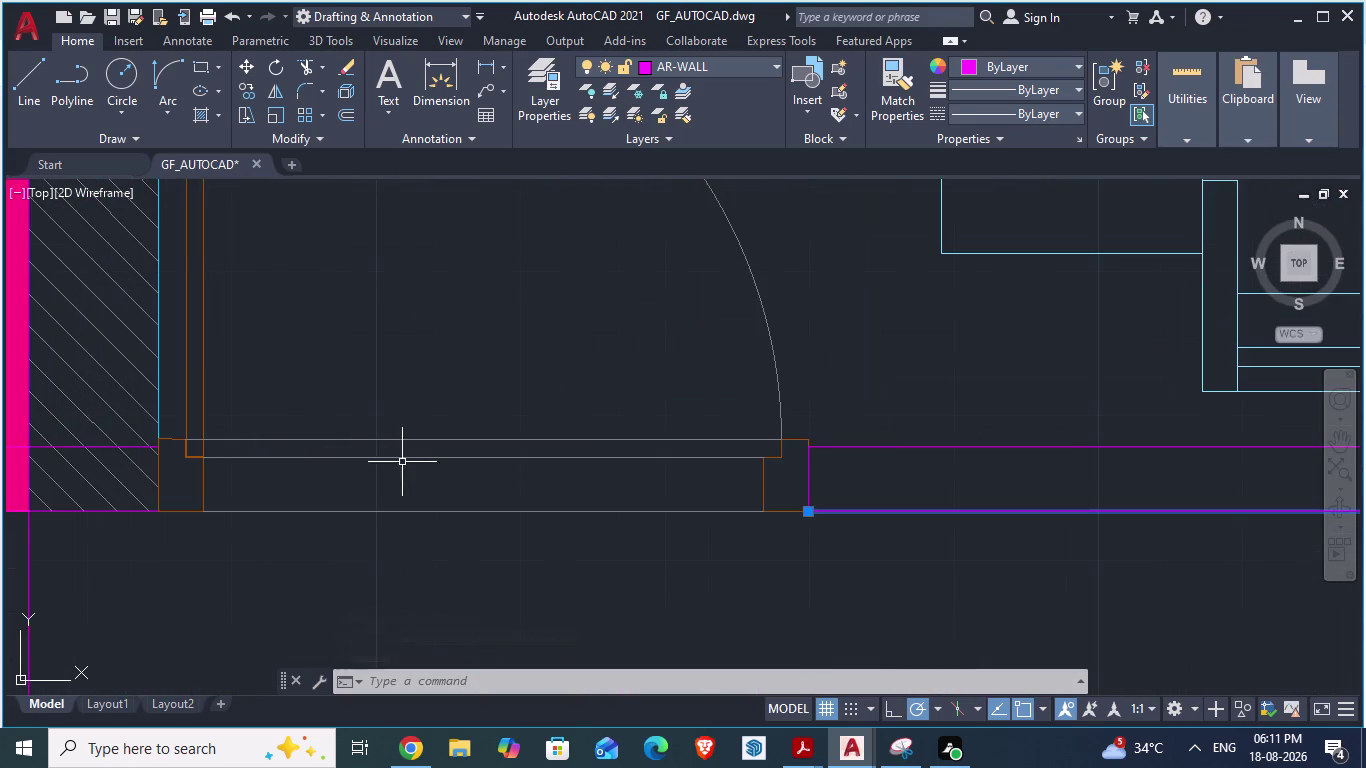
scroll(up, 3)
scroll(down, 3)
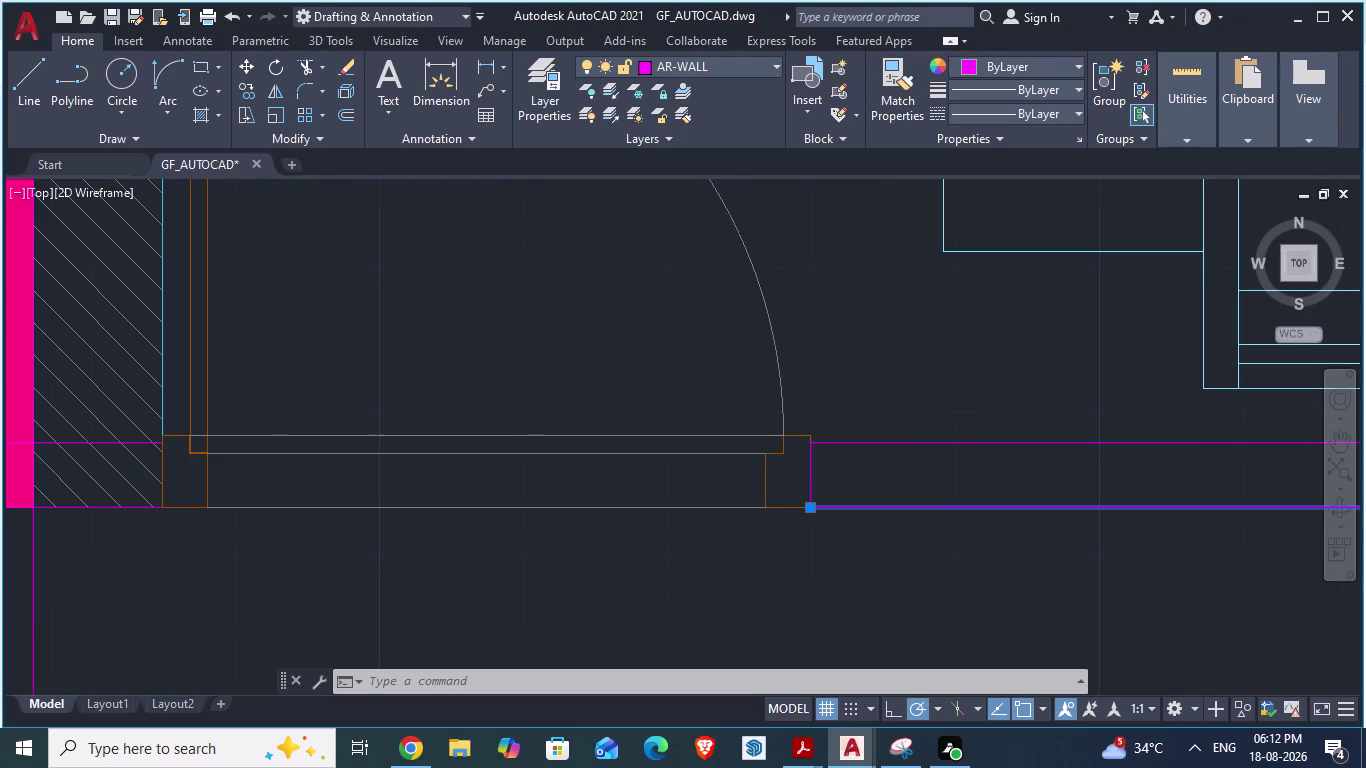
scroll(down, 3)
scroll(up, 3)
scroll(up, 3)
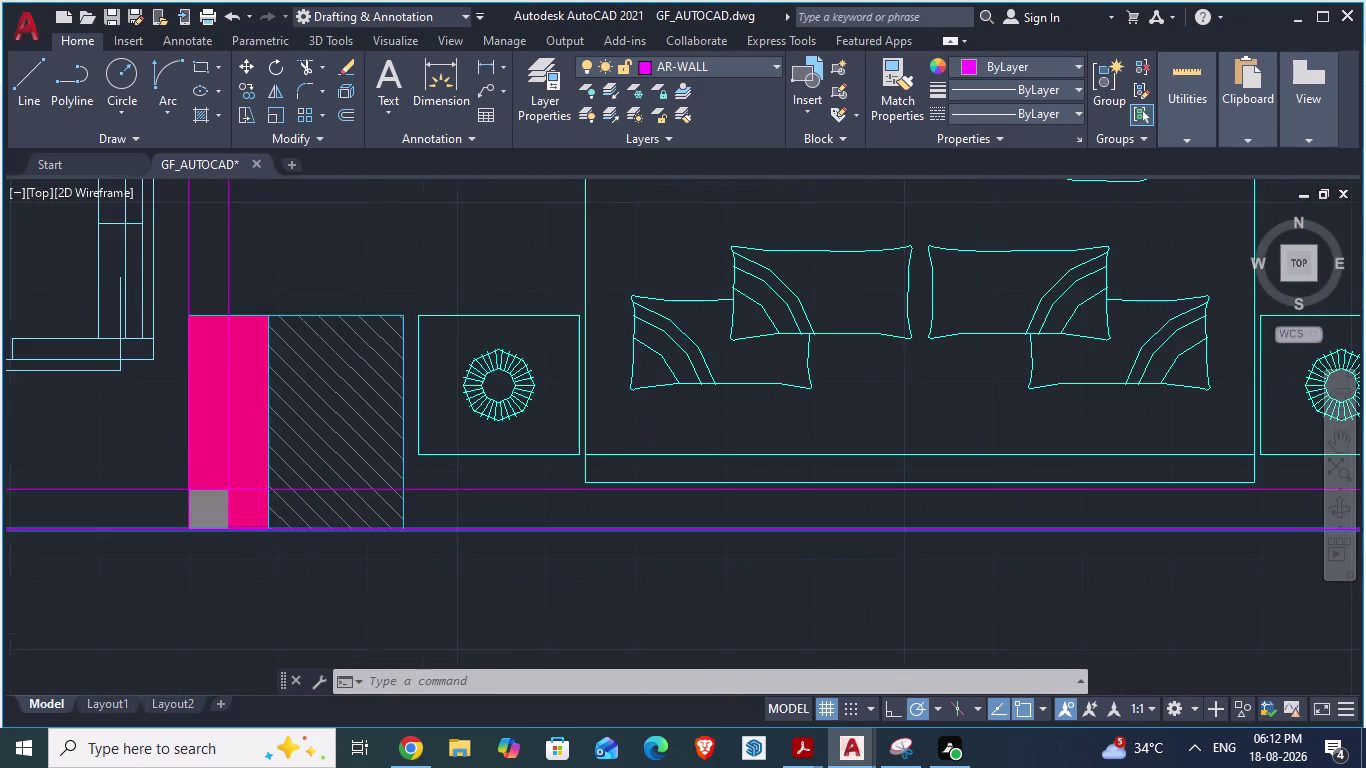
scroll(up, 3)
scroll(down, 3)
scroll(down, 3)
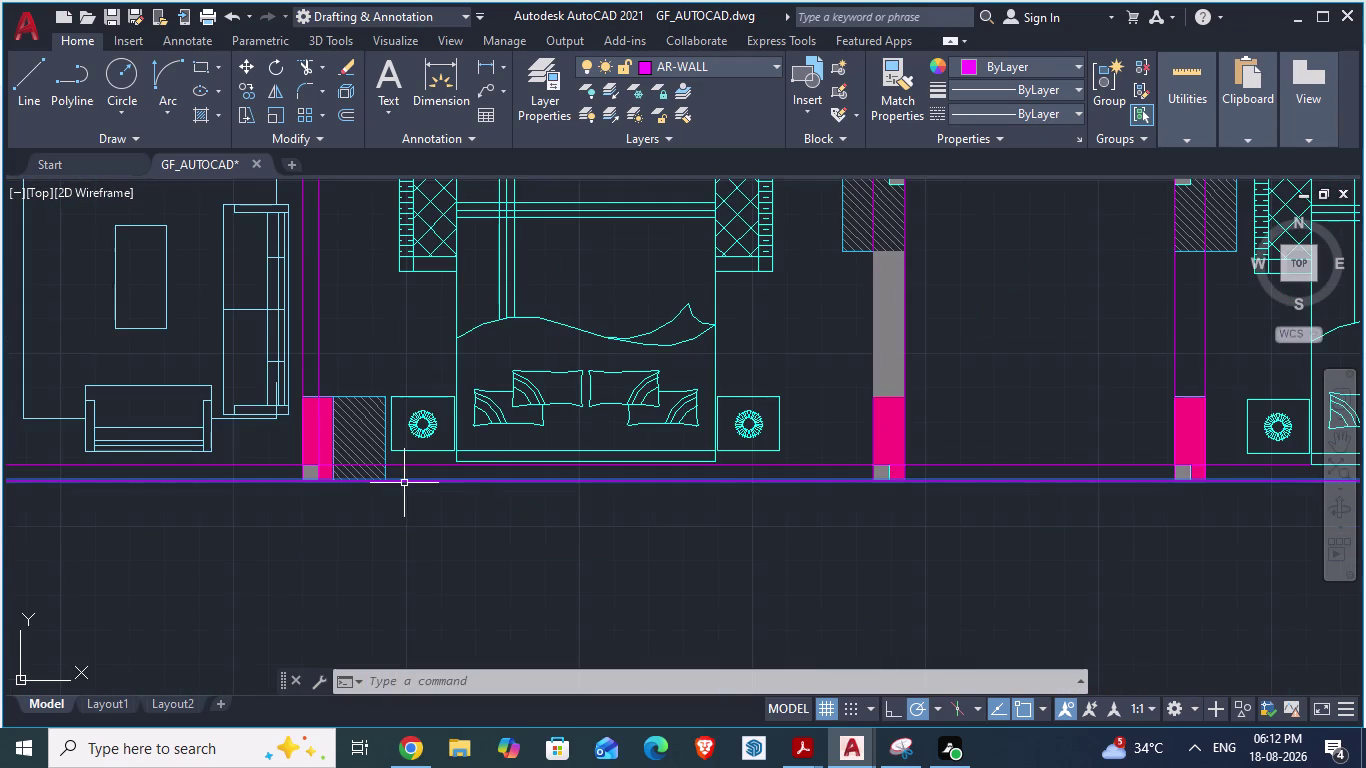
scroll(up, 3)
scroll(down, 3)
scroll(up, 3)
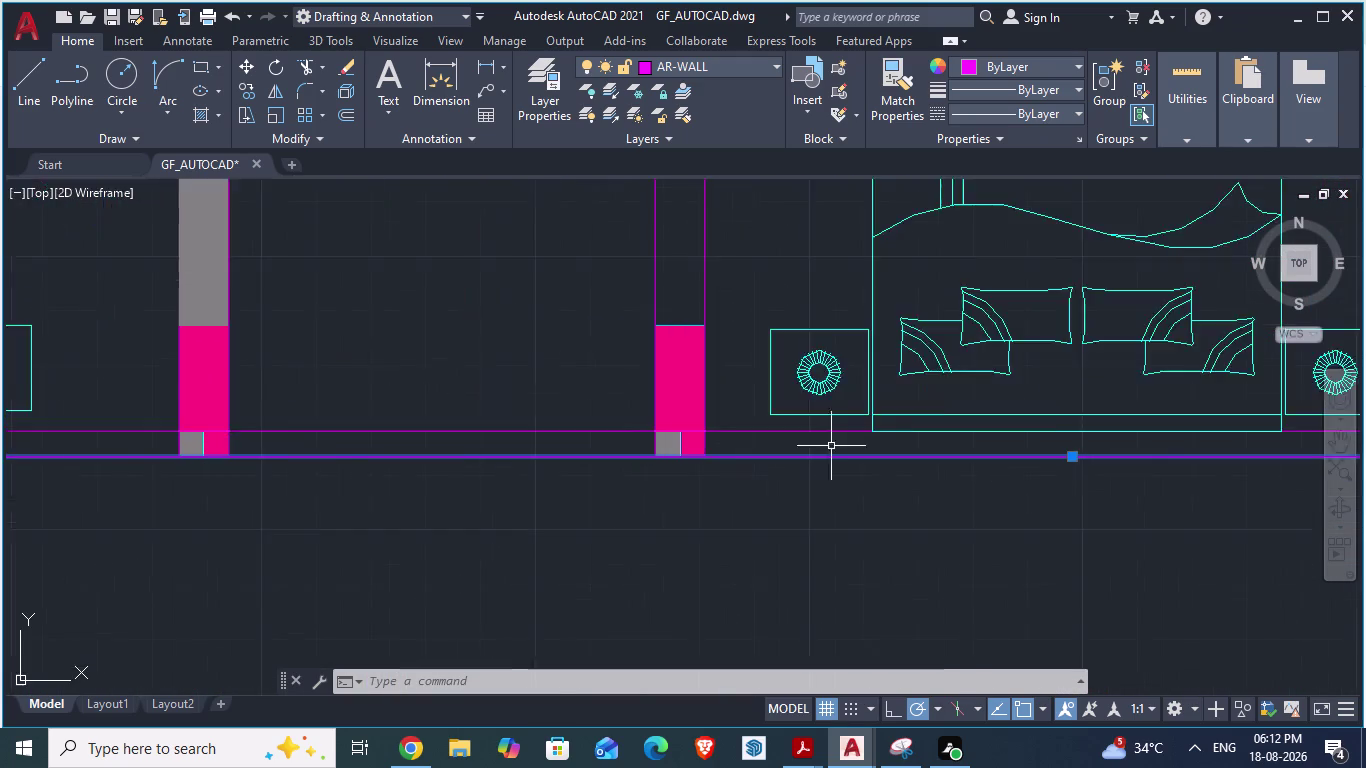
scroll(down, 3)
scroll(up, 3)
scroll(up, 3)
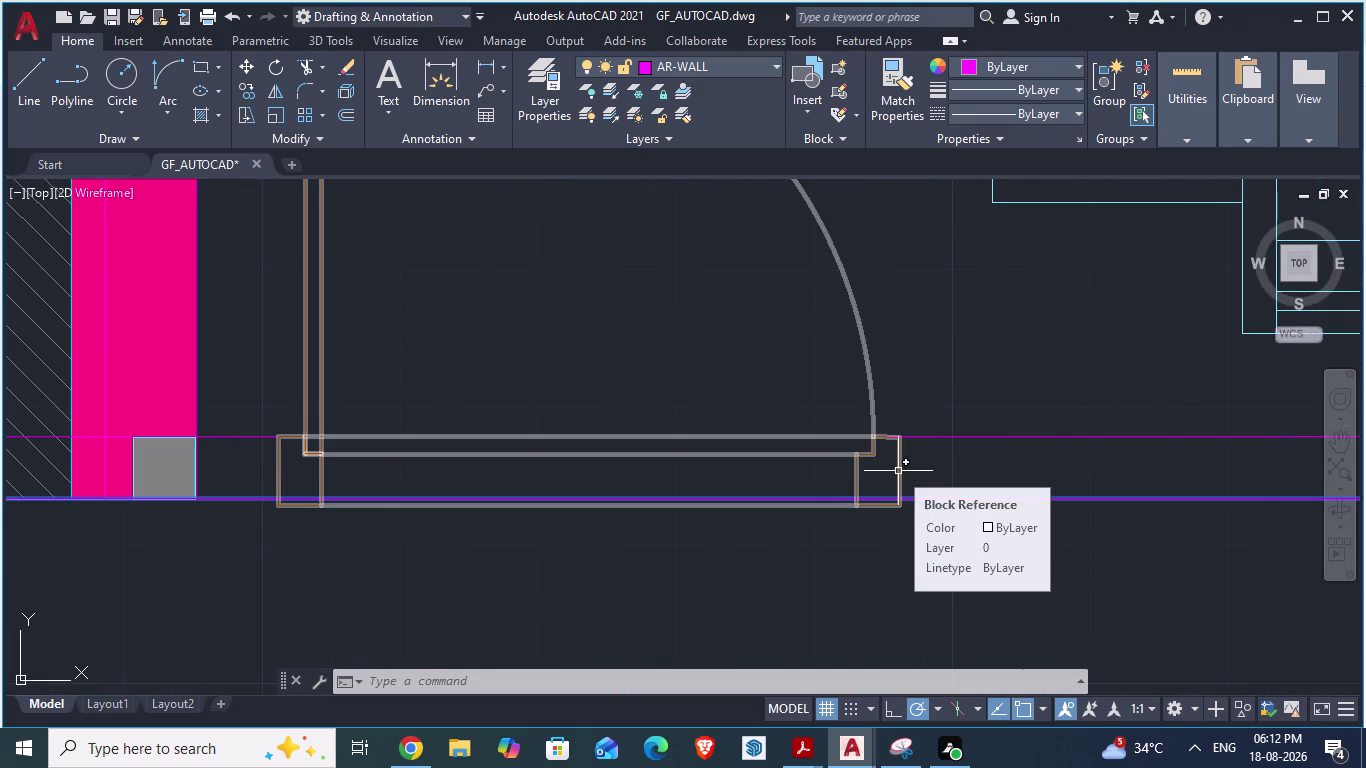
key(Escape)
text(D)
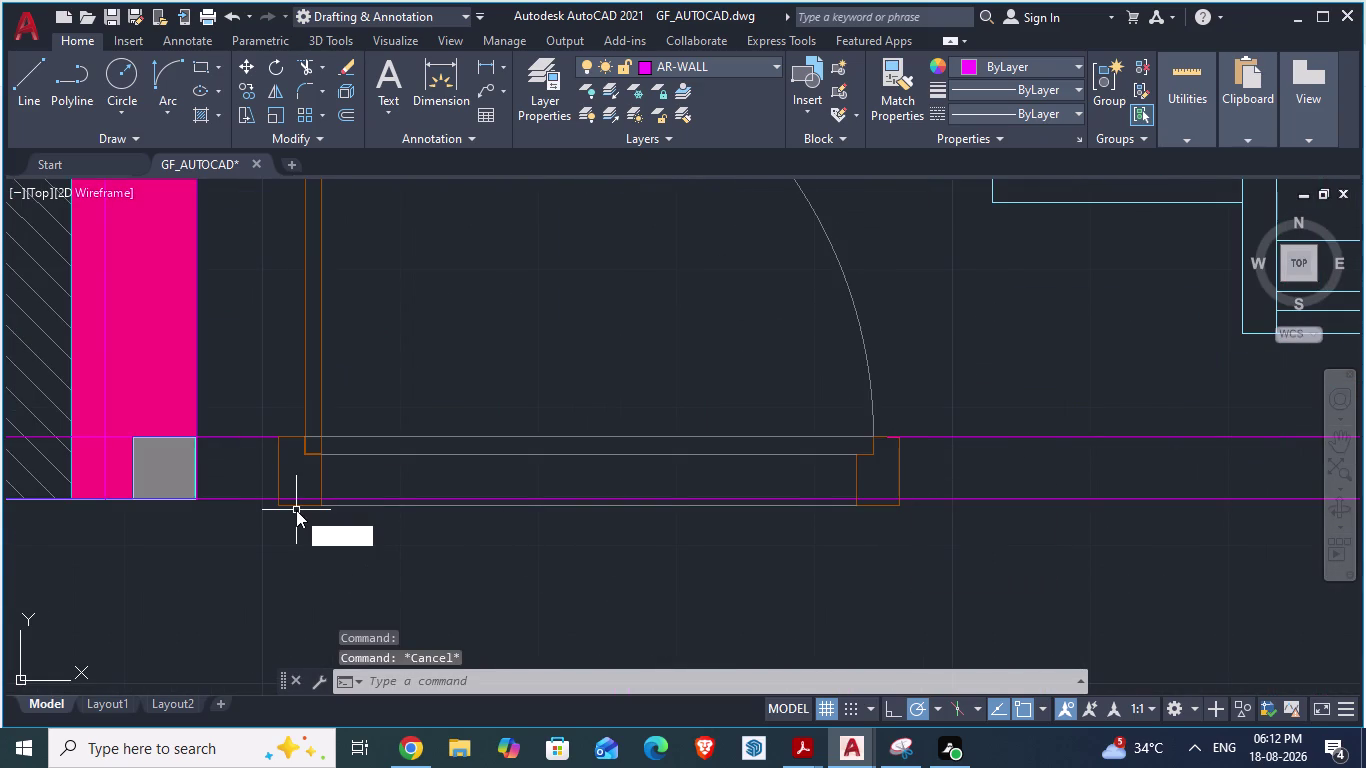
text(A)
key(Return)
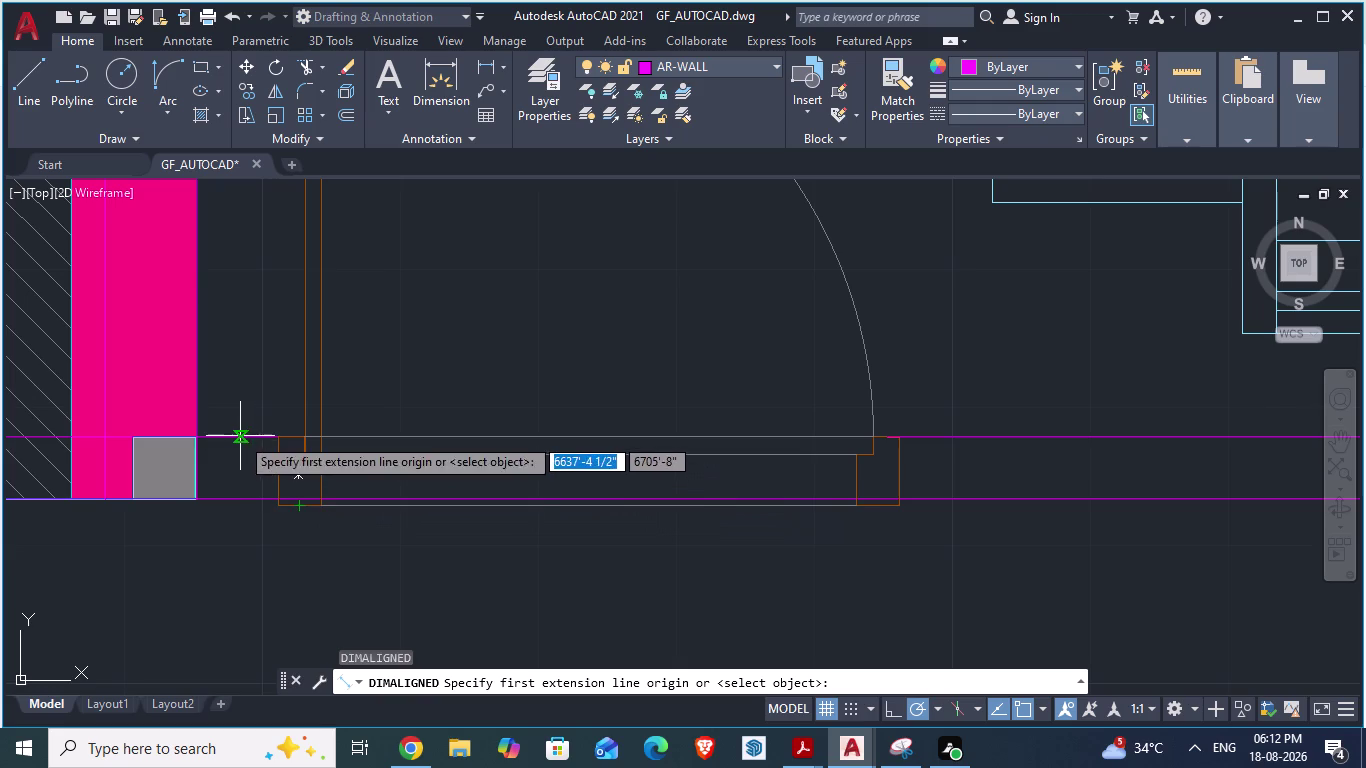
click(240, 436)
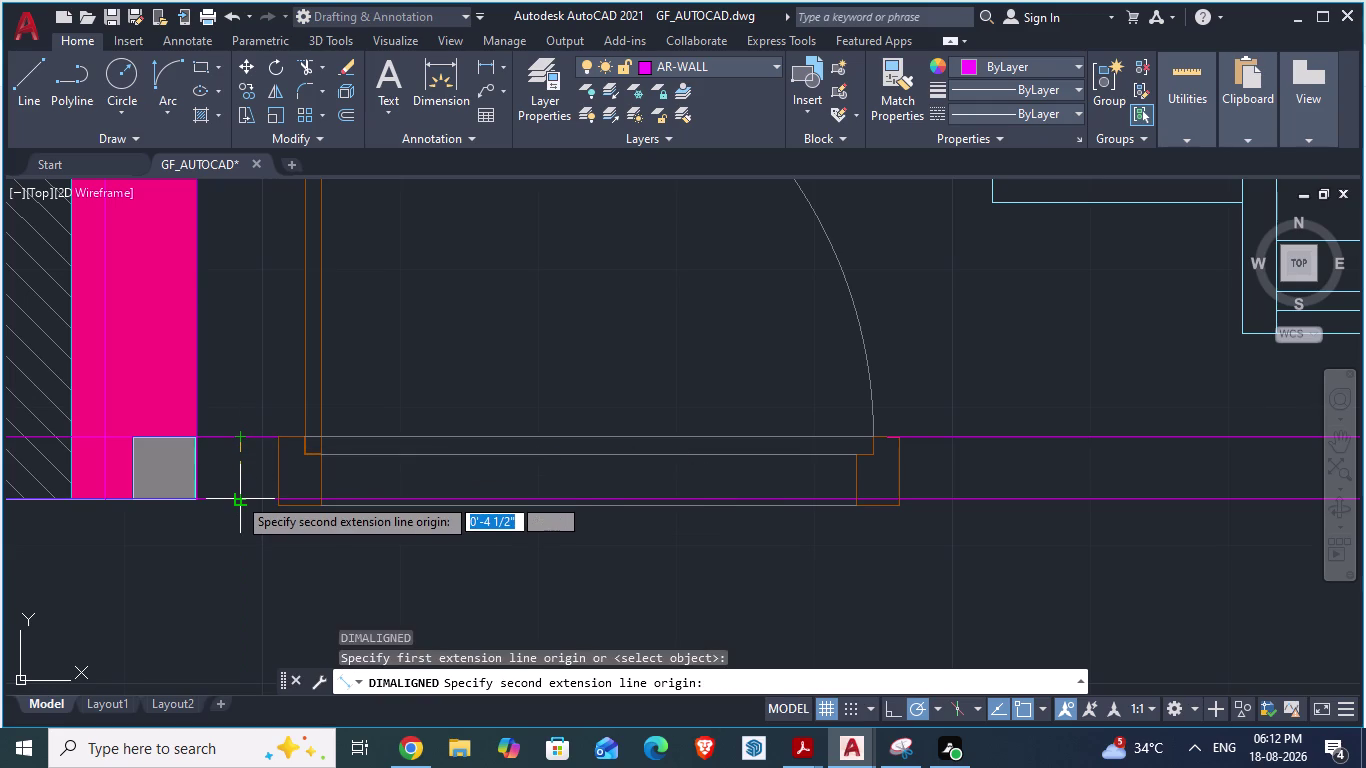
key(Escape)
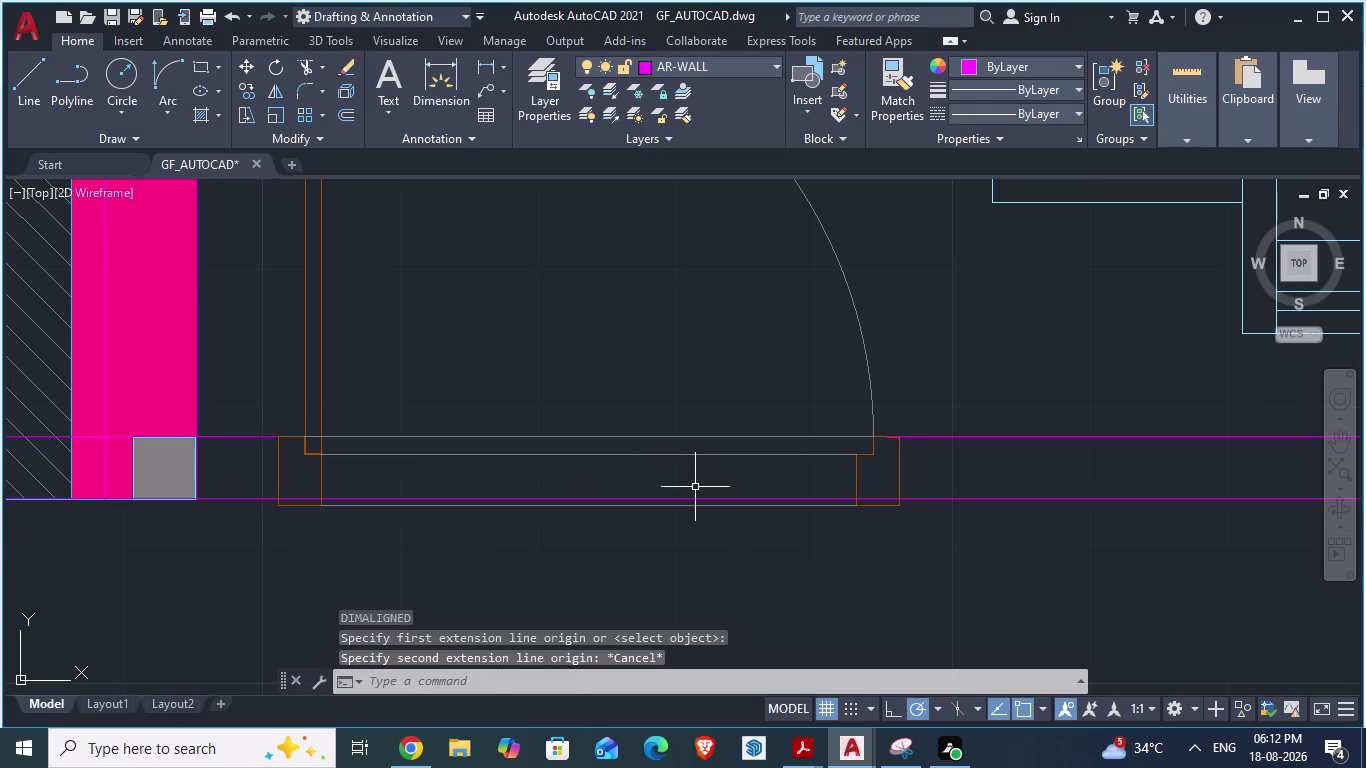
key(alt+Tab)
scroll(up, 3)
scroll(down, 3)
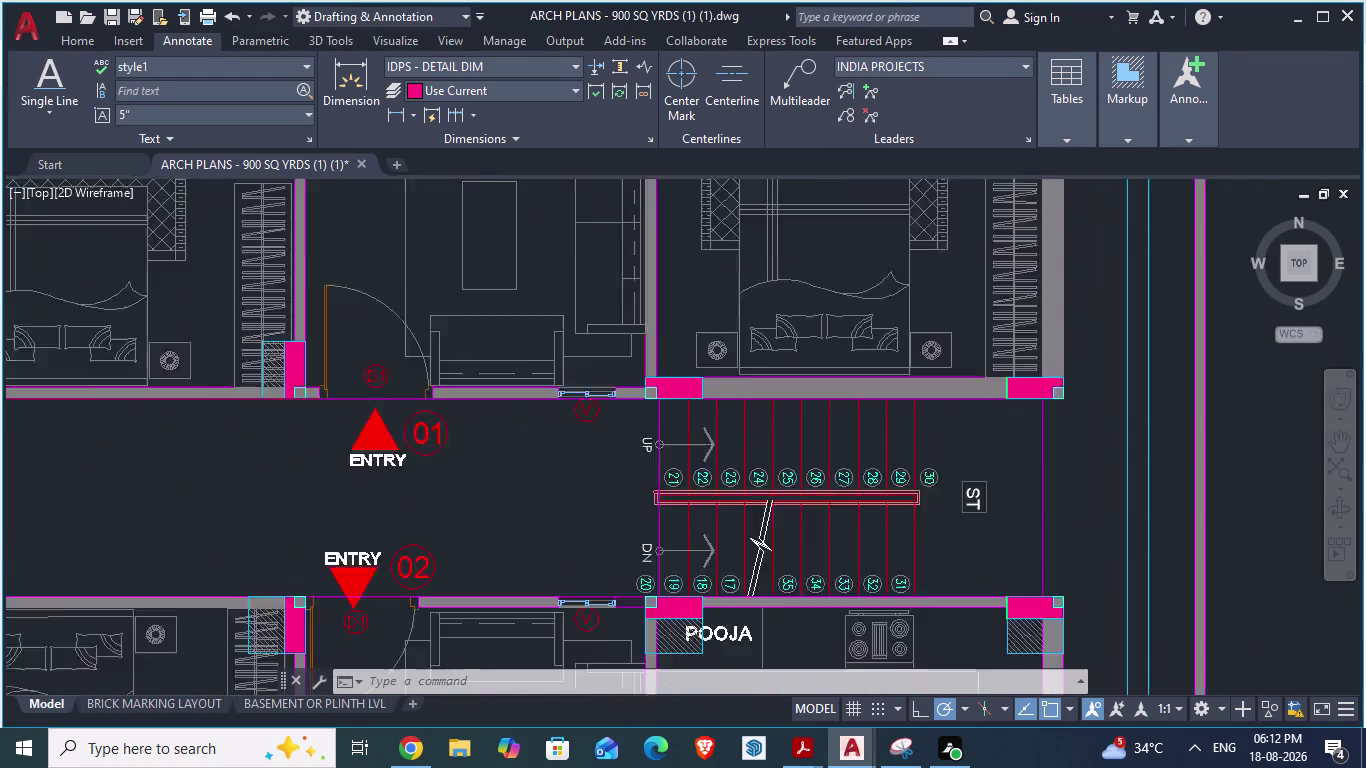
scroll(down, 3)
scroll(up, 3)
scroll(up, 3)
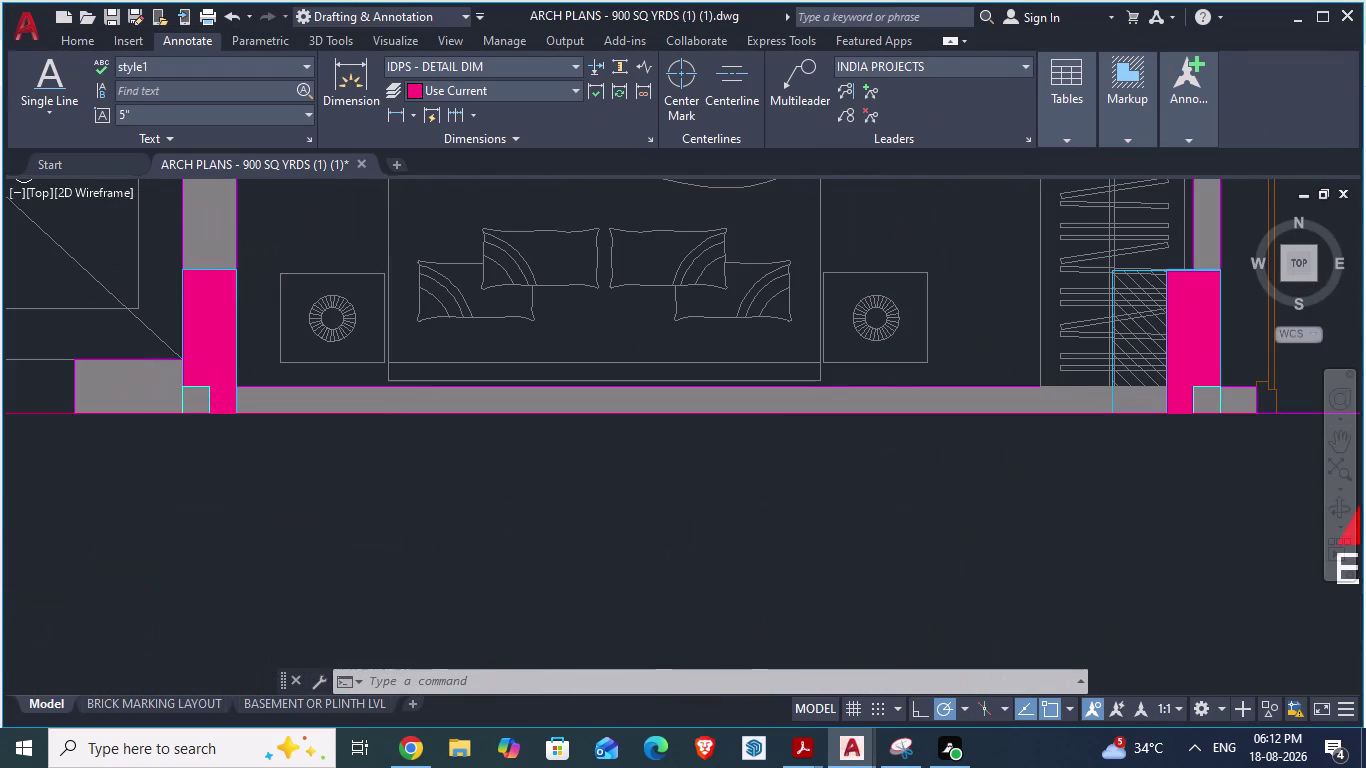
text(DA)
key(Return)
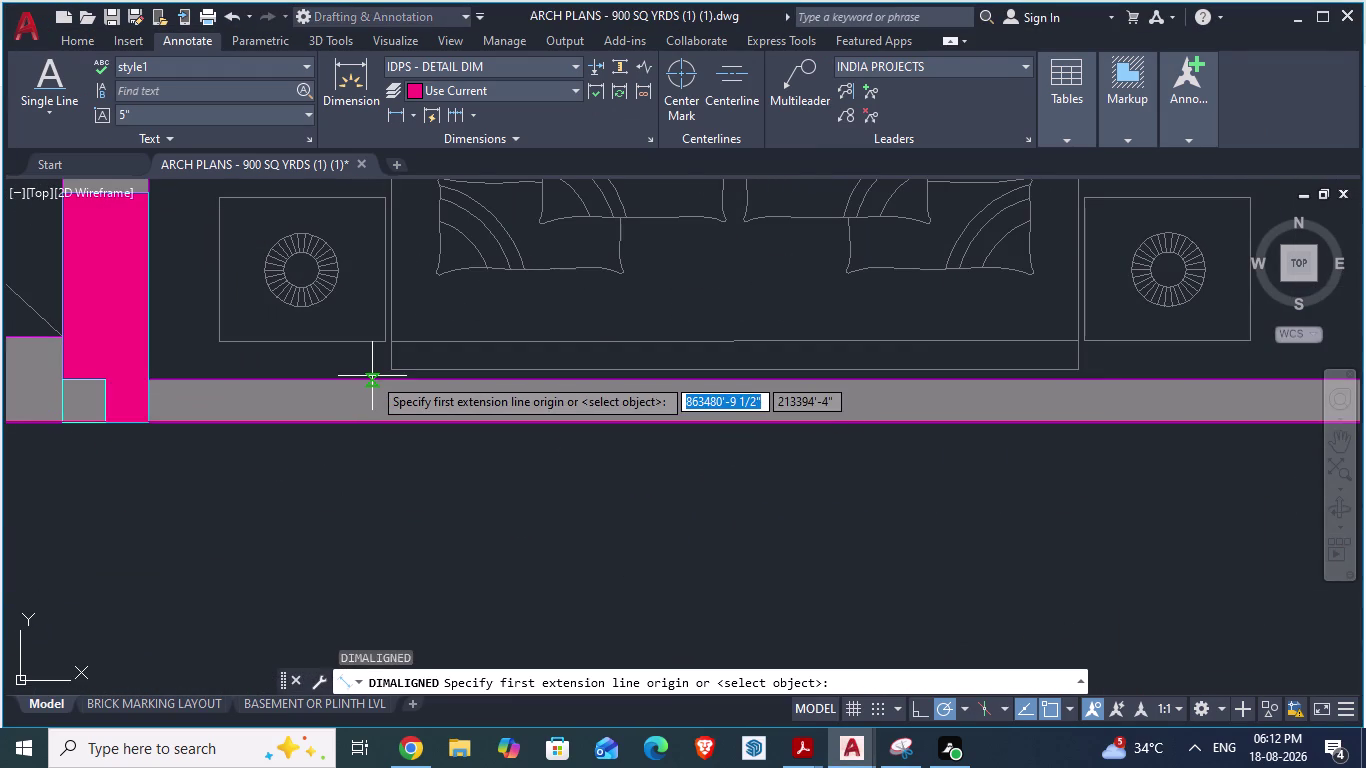
click(372, 380)
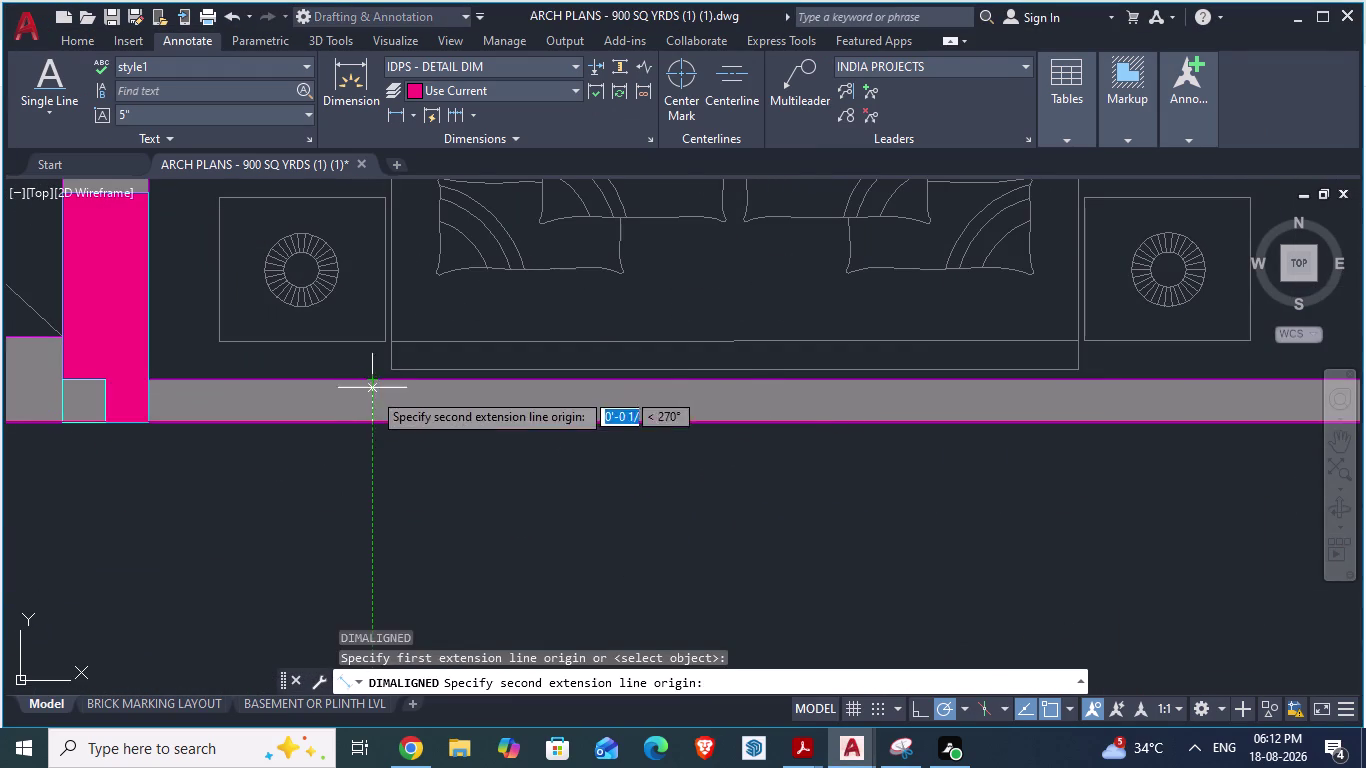
key(Escape)
scroll(down, 3)
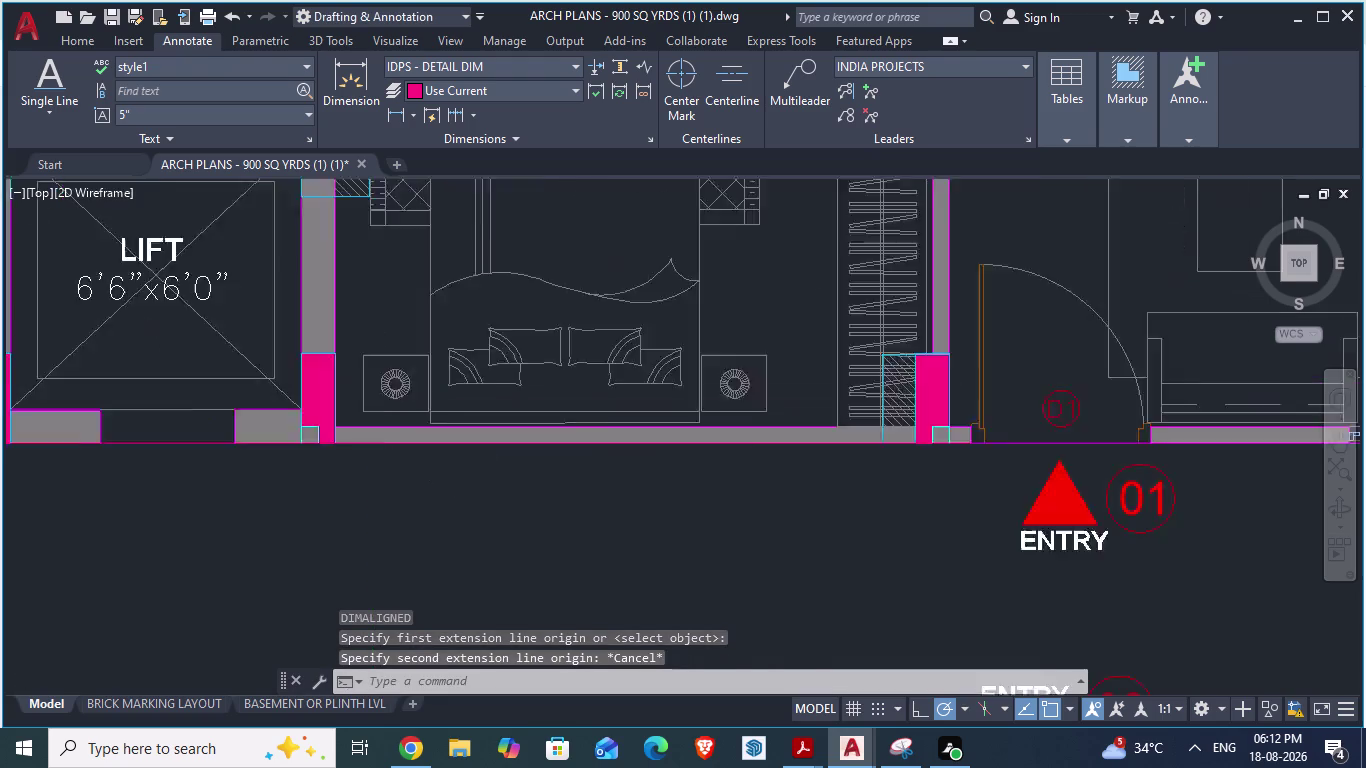
scroll(down, 3)
scroll(up, 3)
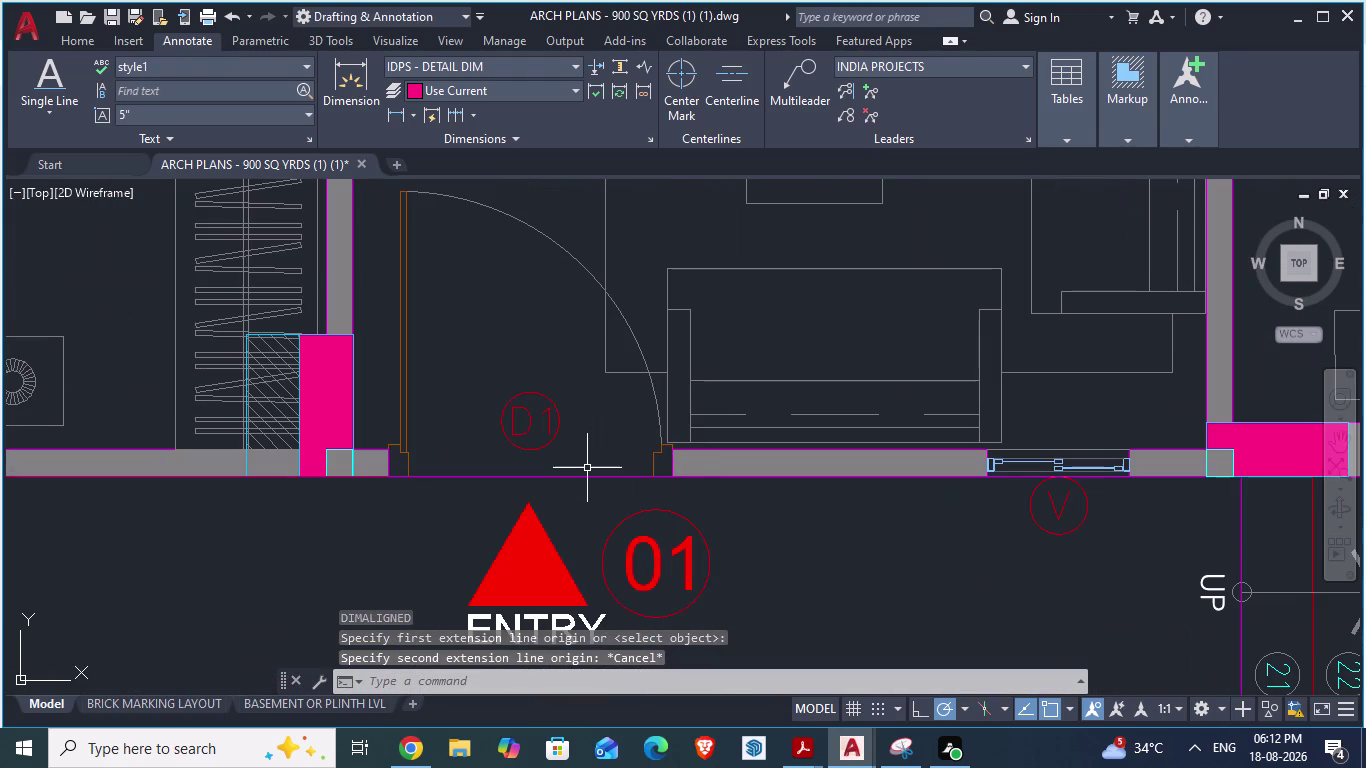
key(alt+Tab)
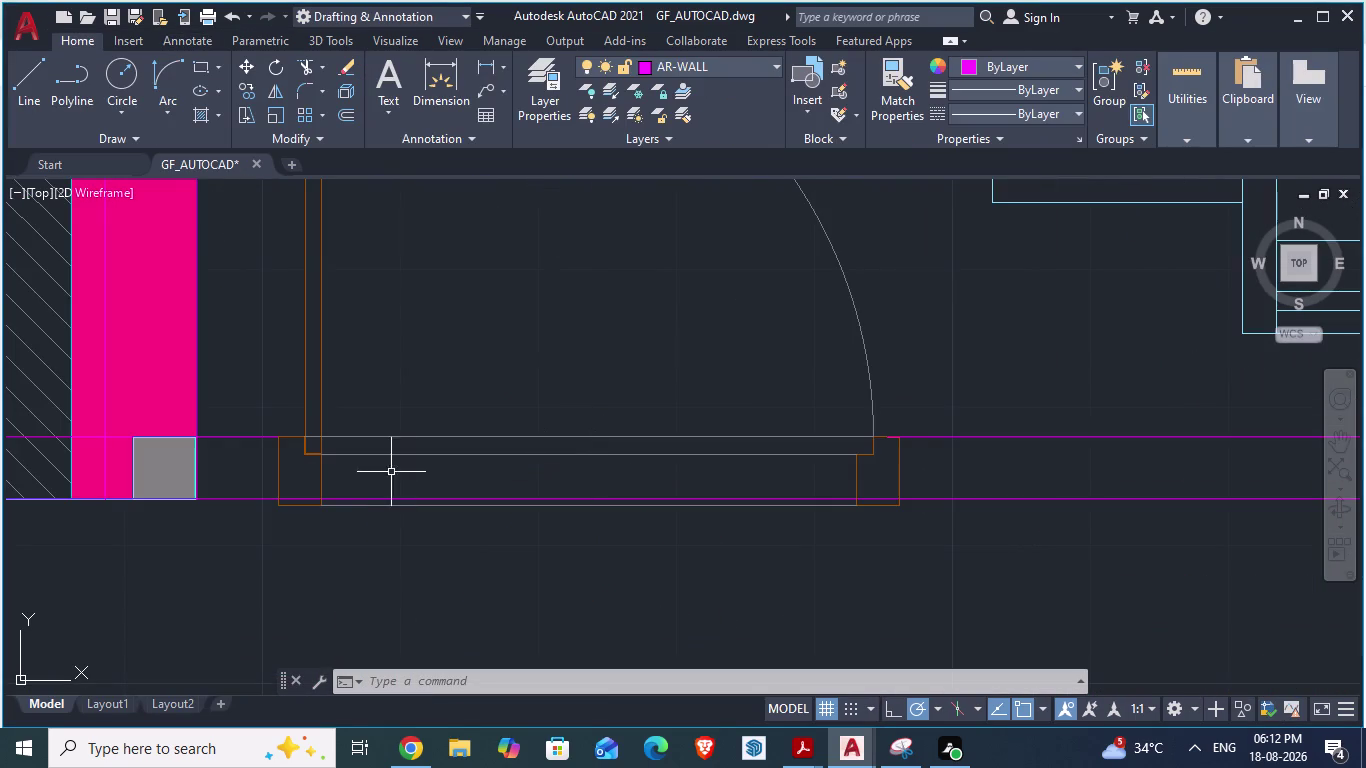
Start moving the door block from its frame corner, then cancel the move.
scroll(up, 3)
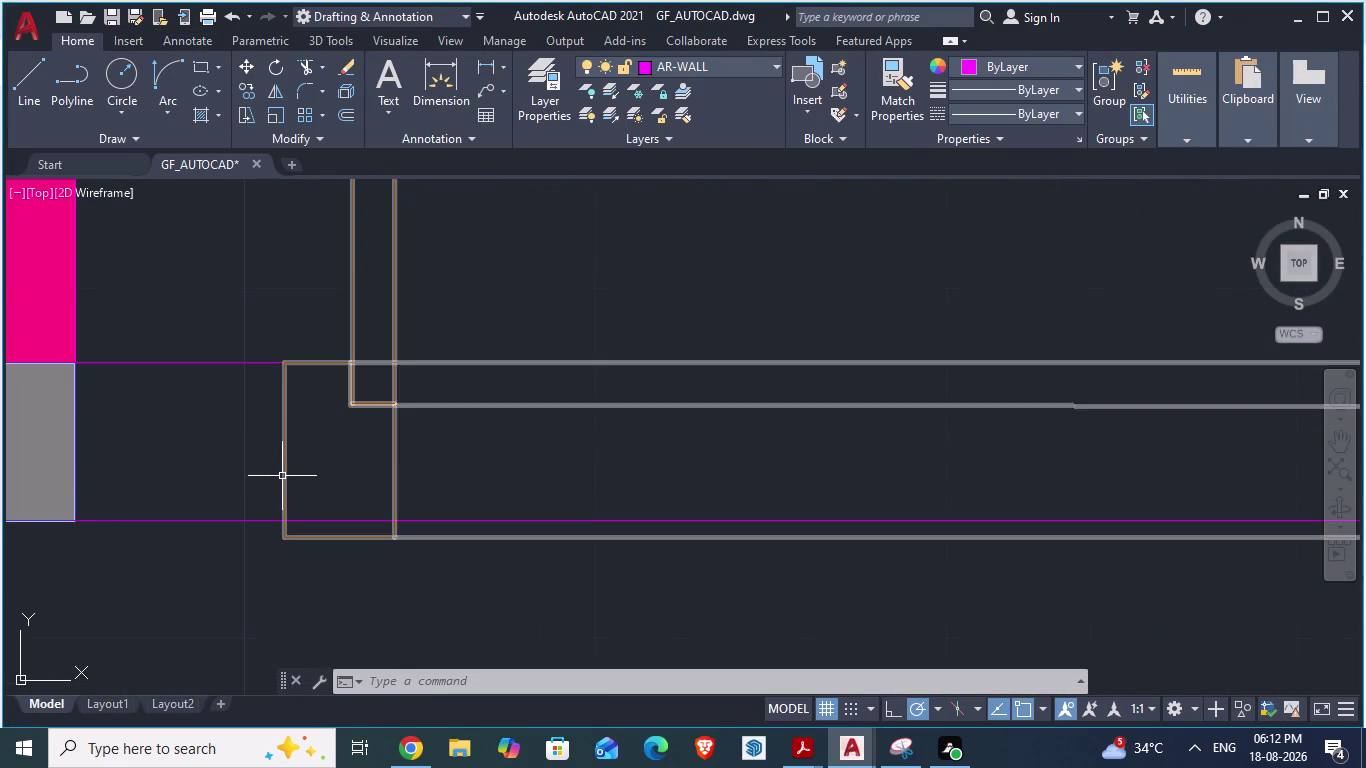
click(283, 476)
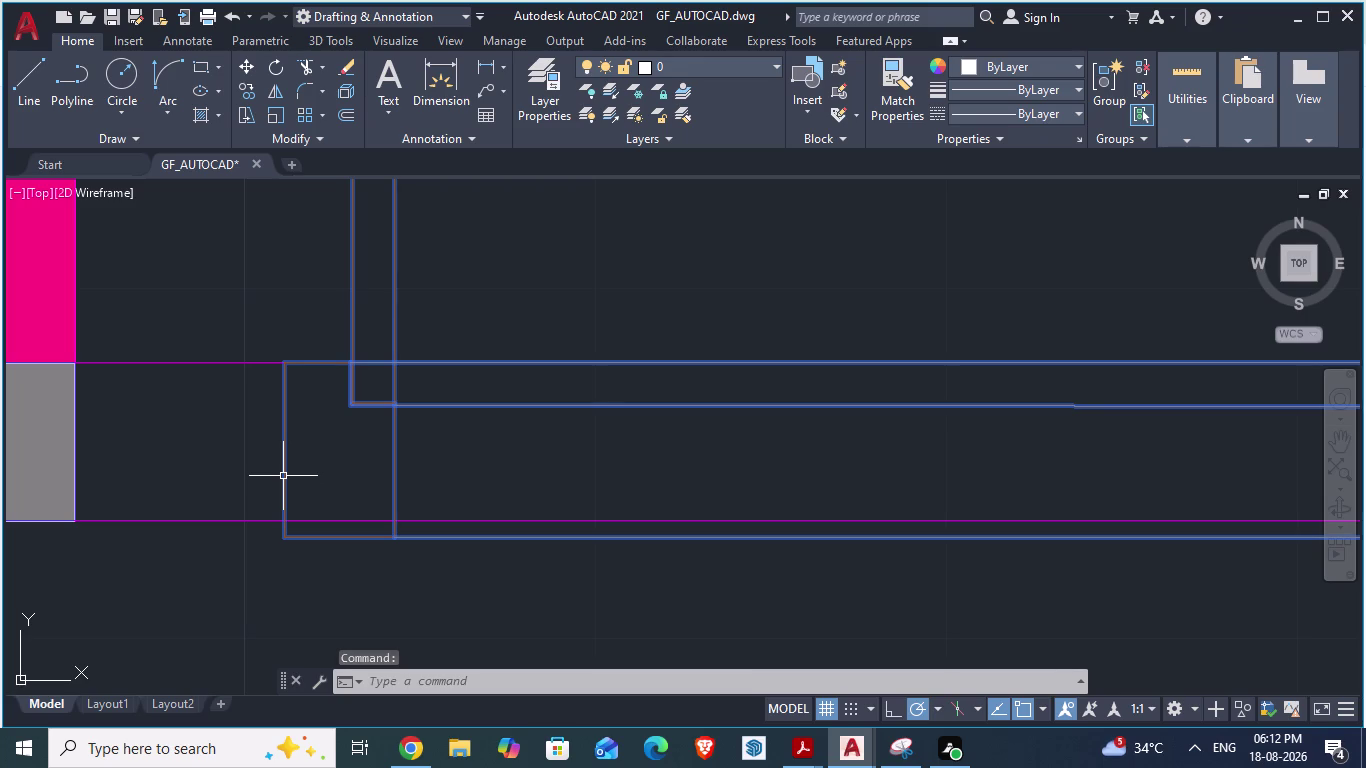
key(m)
key(Return)
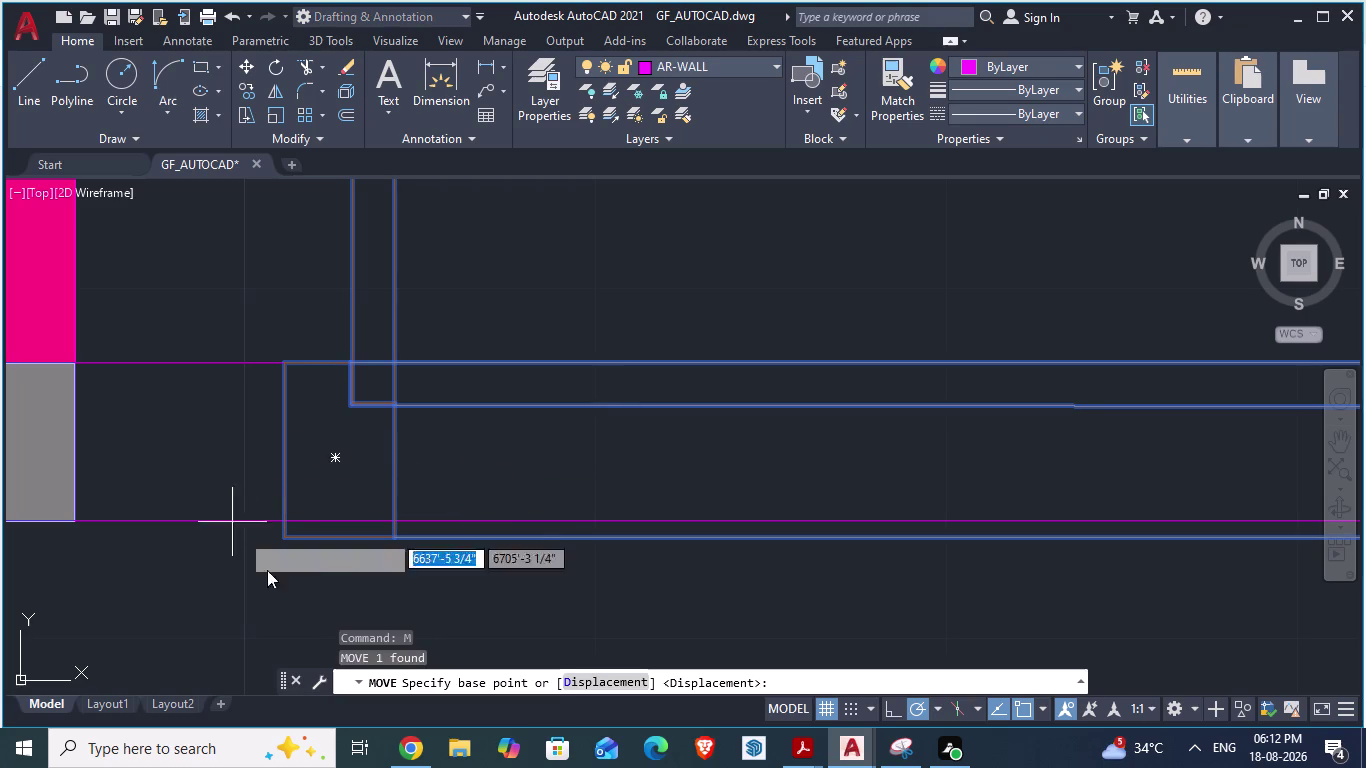
scroll(up, 3)
drag(296, 451, 296, 420)
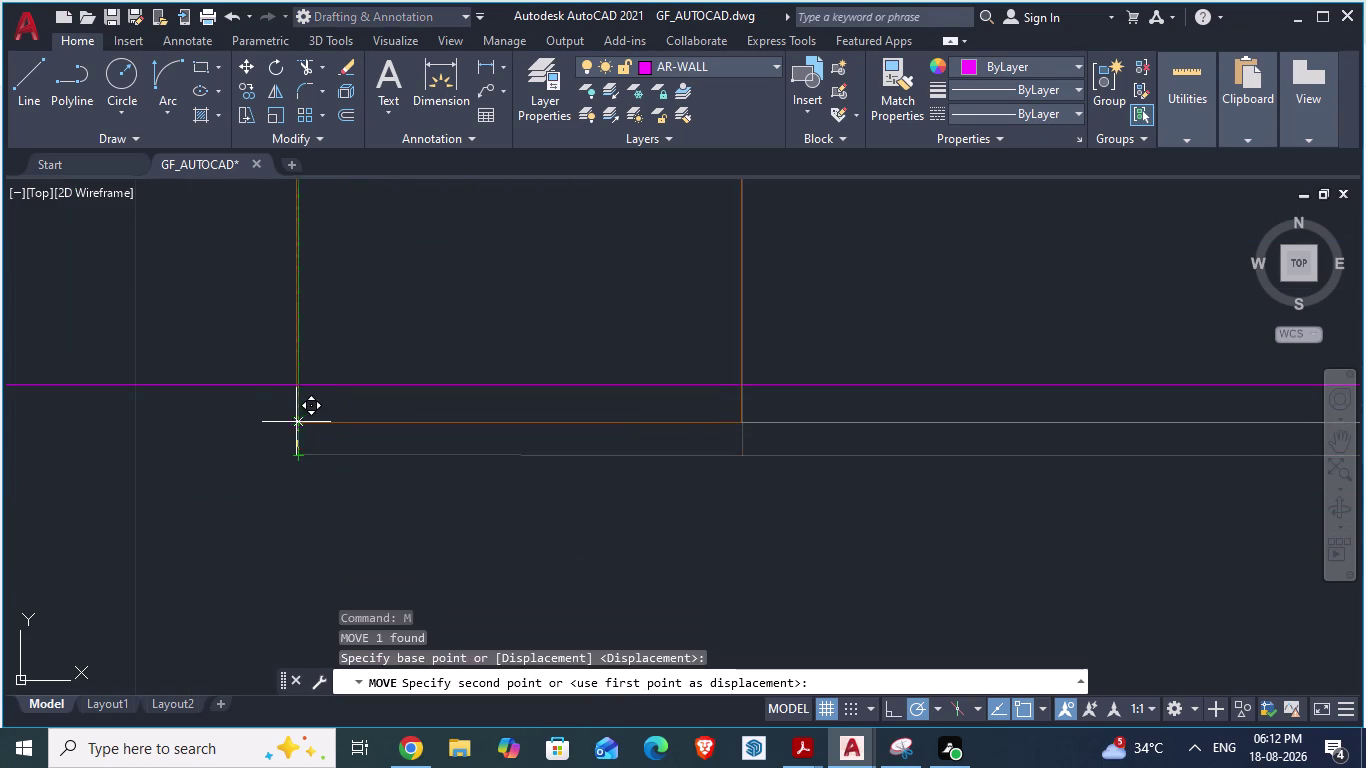
drag(296, 420, 296, 389)
click(296, 389)
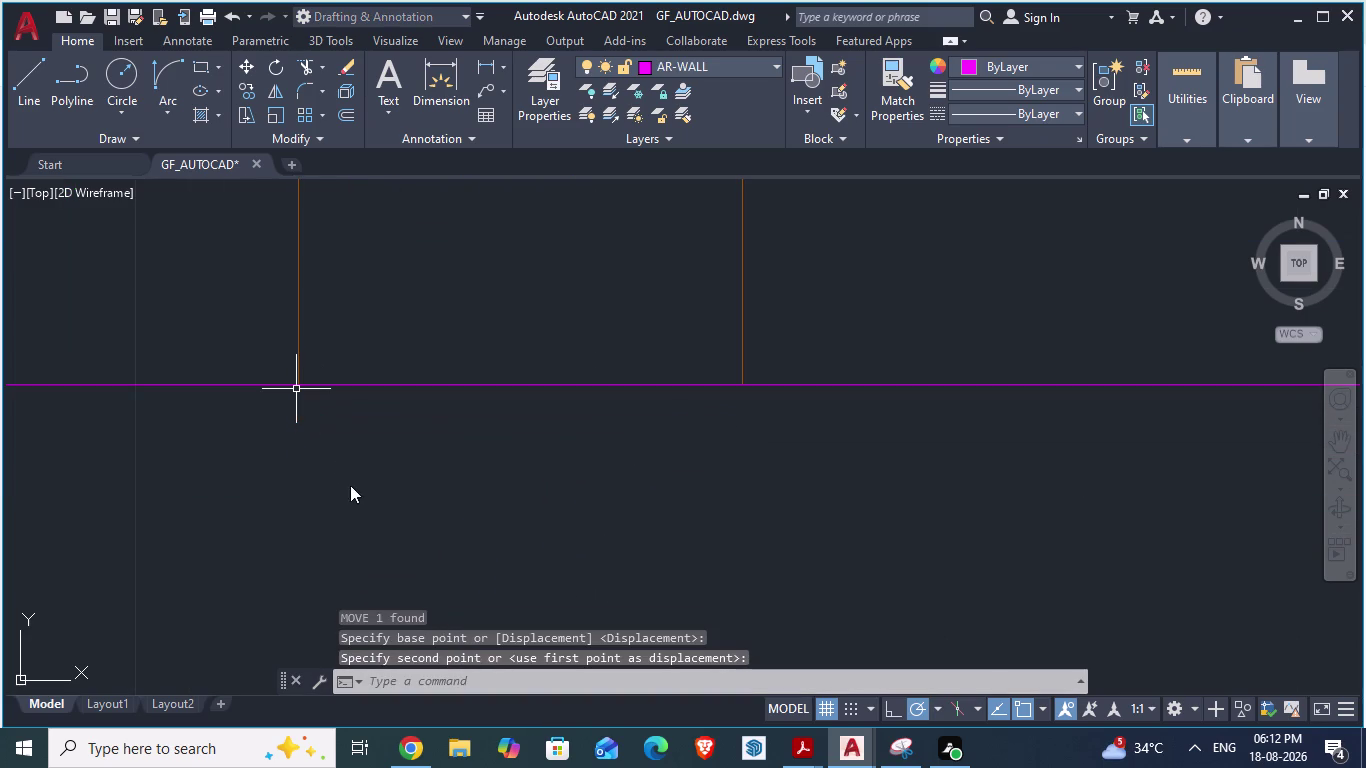
scroll(down, 3)
scroll(down, 3)
scroll(up, 3)
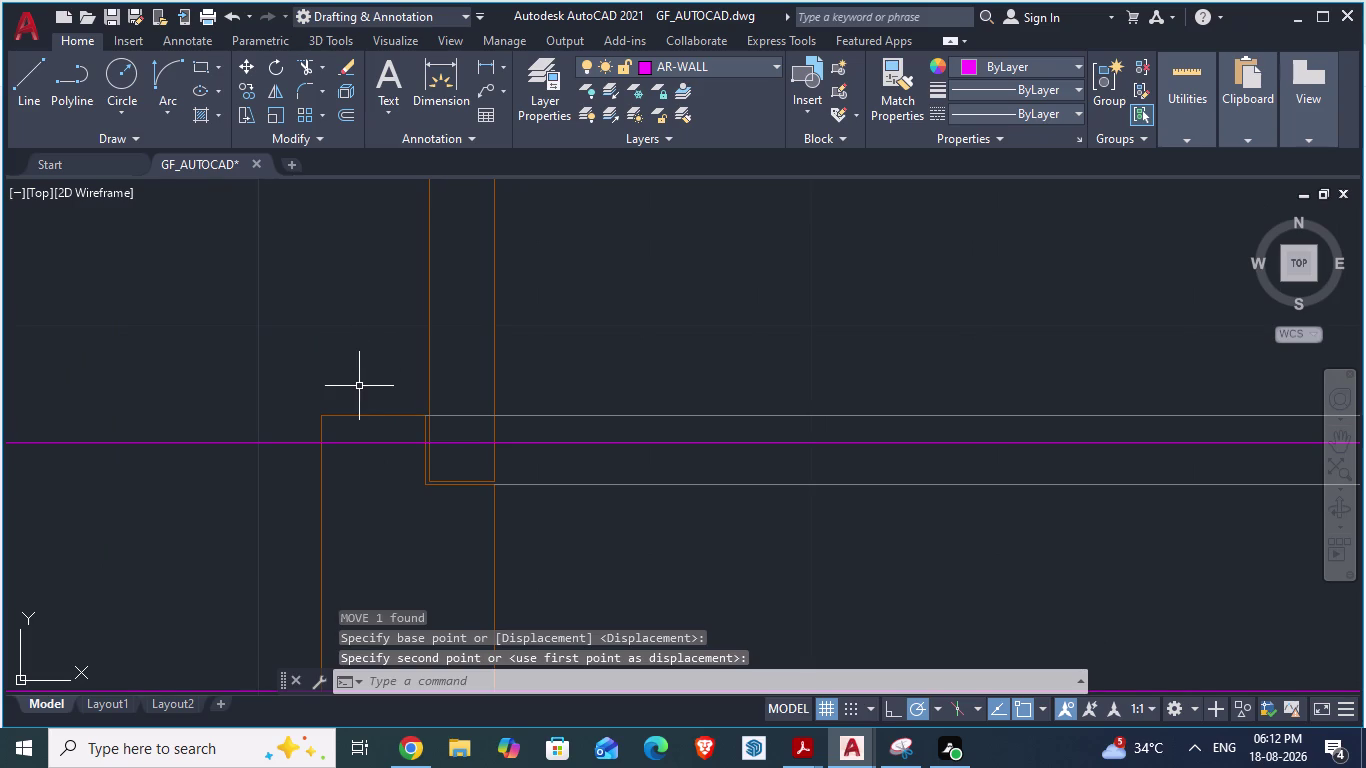
key(Escape)
scroll(up, 3)
scroll(down, 3)
scroll(down, 3)
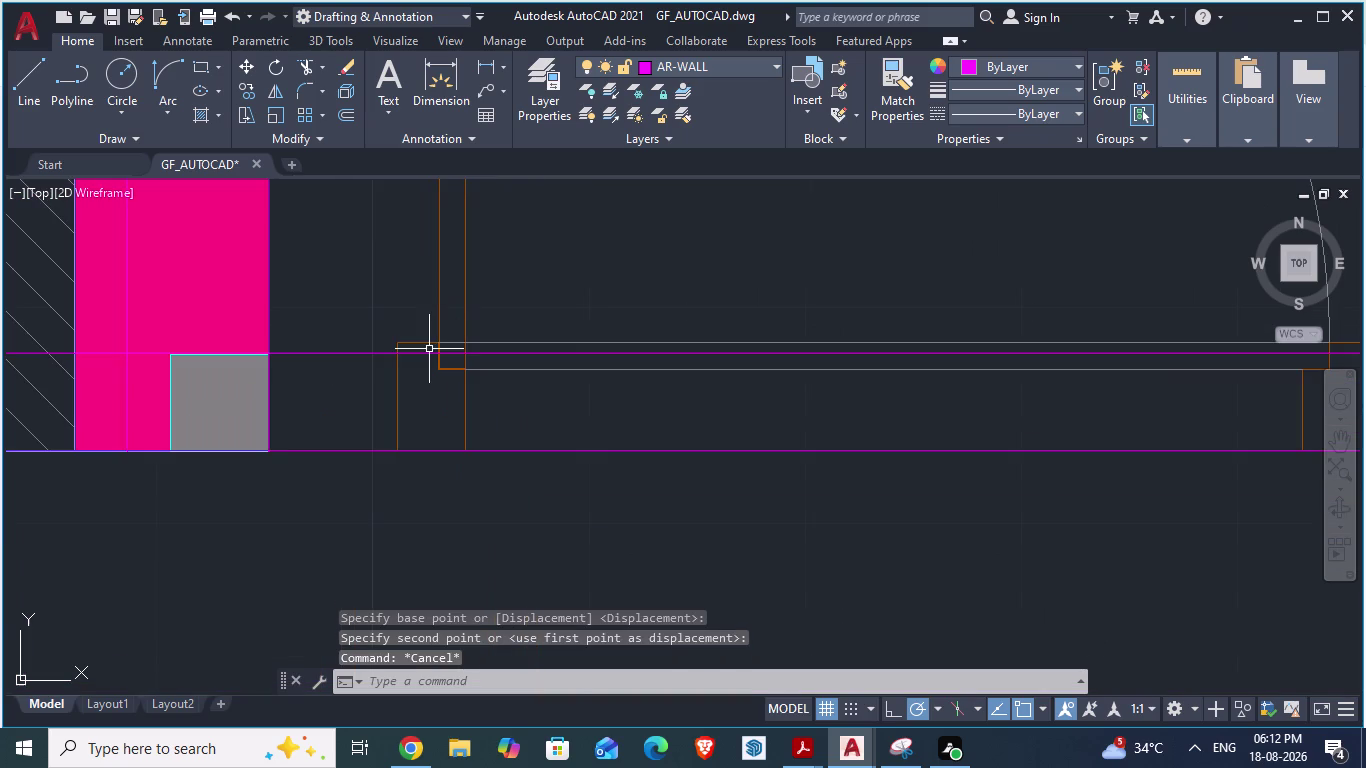
Undo the last four actions, including the earlier move of the lines.
key(ctrl+z)
scroll(down, 3)
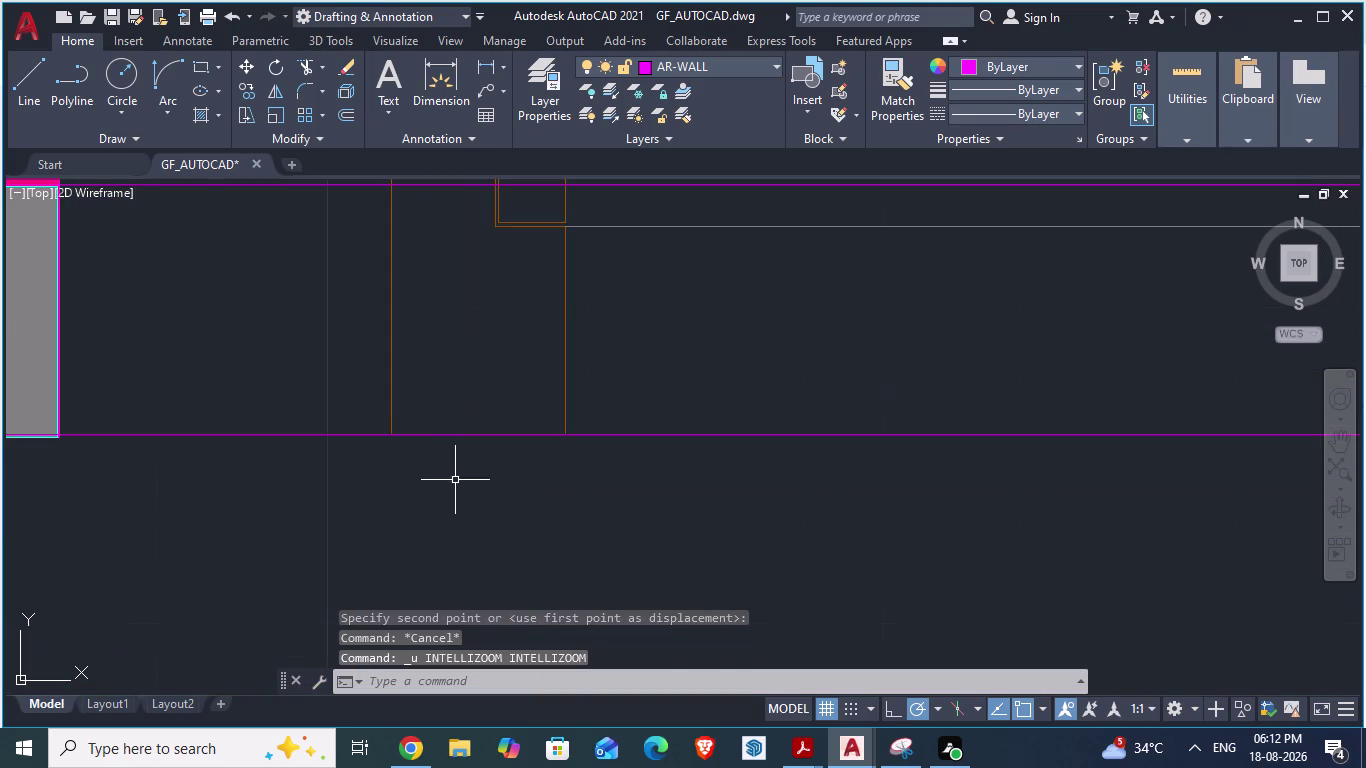
scroll(down, 3)
key(ctrl+z)
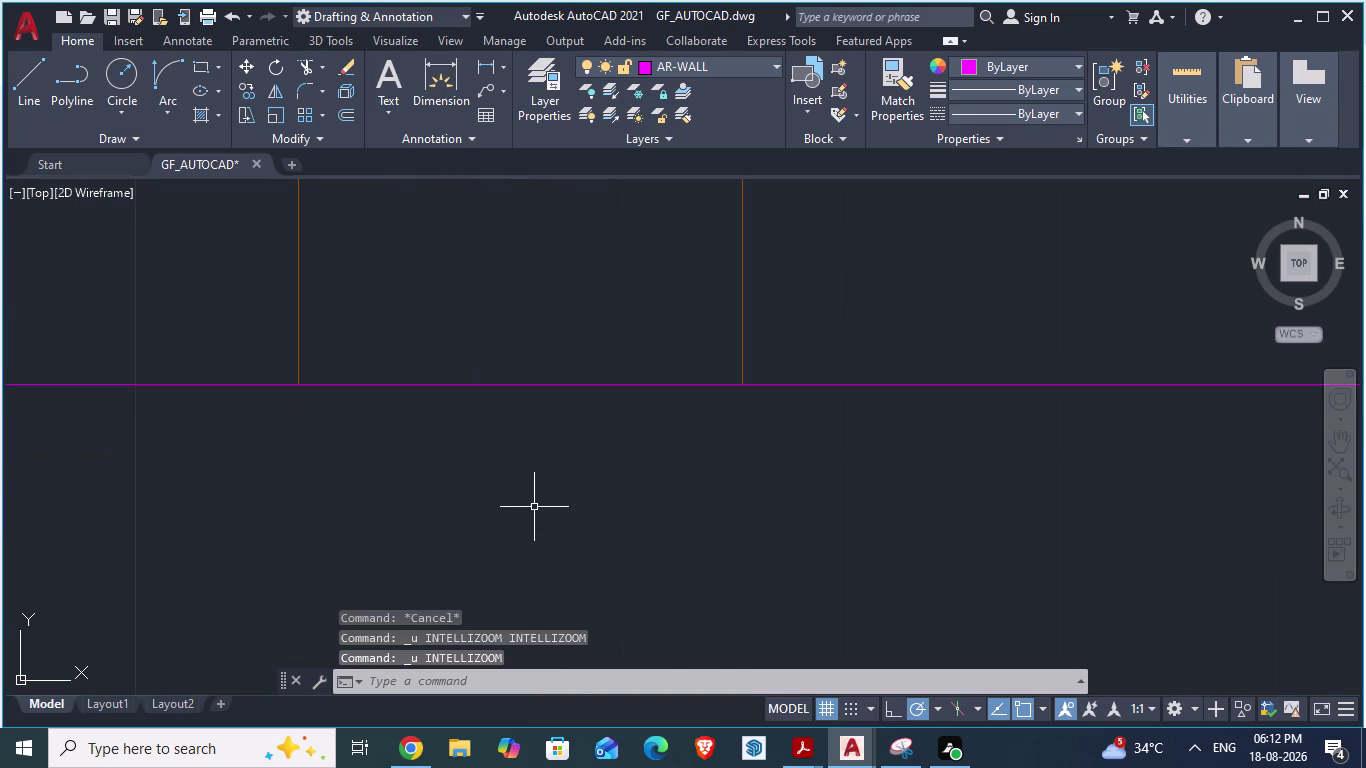
scroll(down, 3)
key(ctrl+z)
key(ctrl+z)
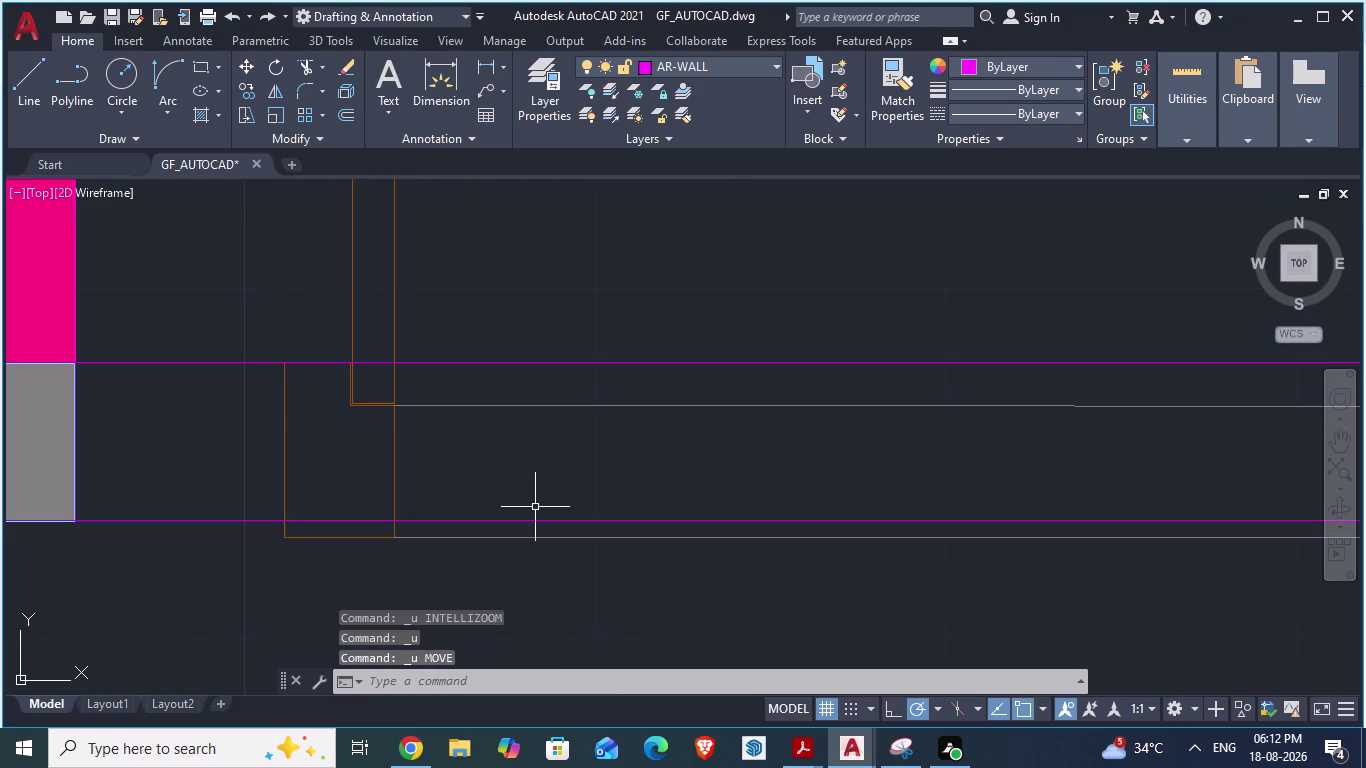
scroll(down, 3)
scroll(up, 3)
scroll(up, 3)
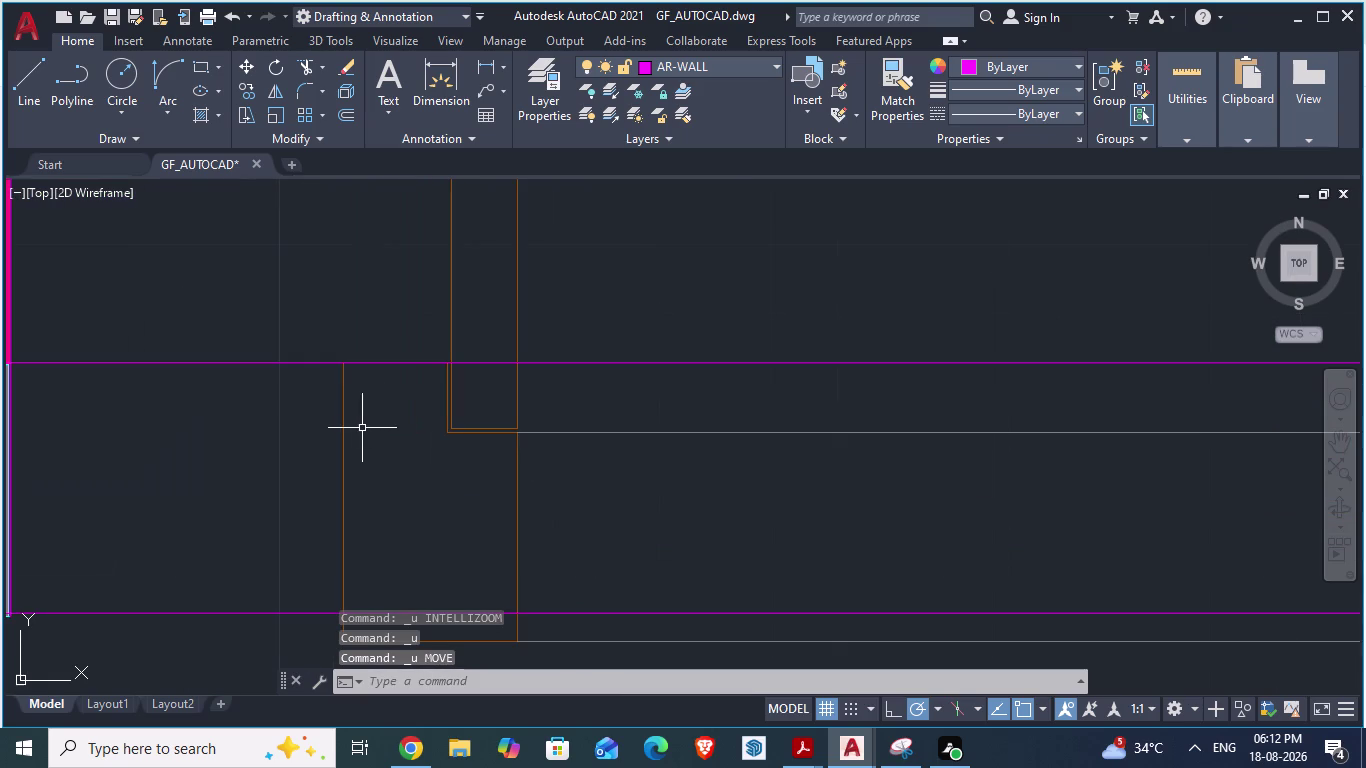
Save the GF_AUTOCAD drawing and start a new line with L.
key(ctrl+s)
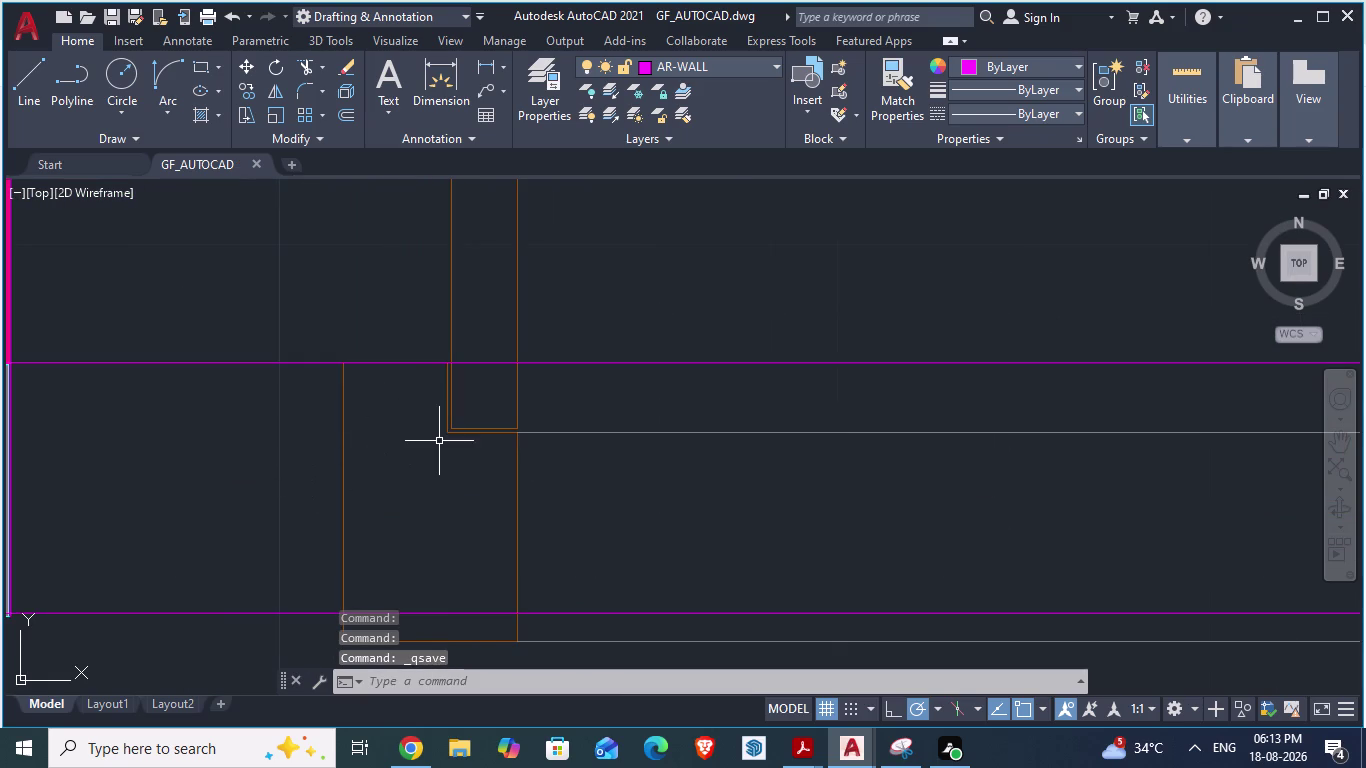
scroll(up, 3)
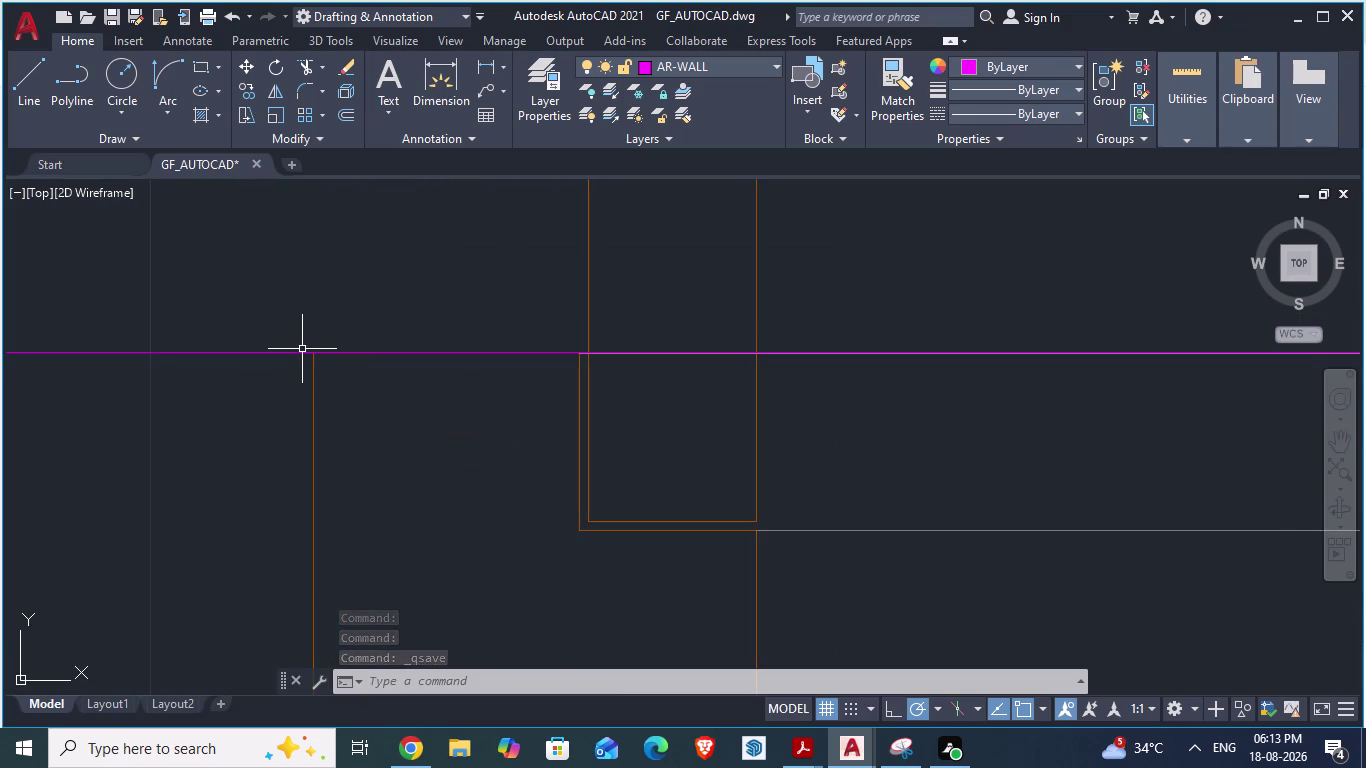
key(l)
key(Return)
Draw a short line upward from the wall corner.
scroll(up, 3)
scroll(up, 3)
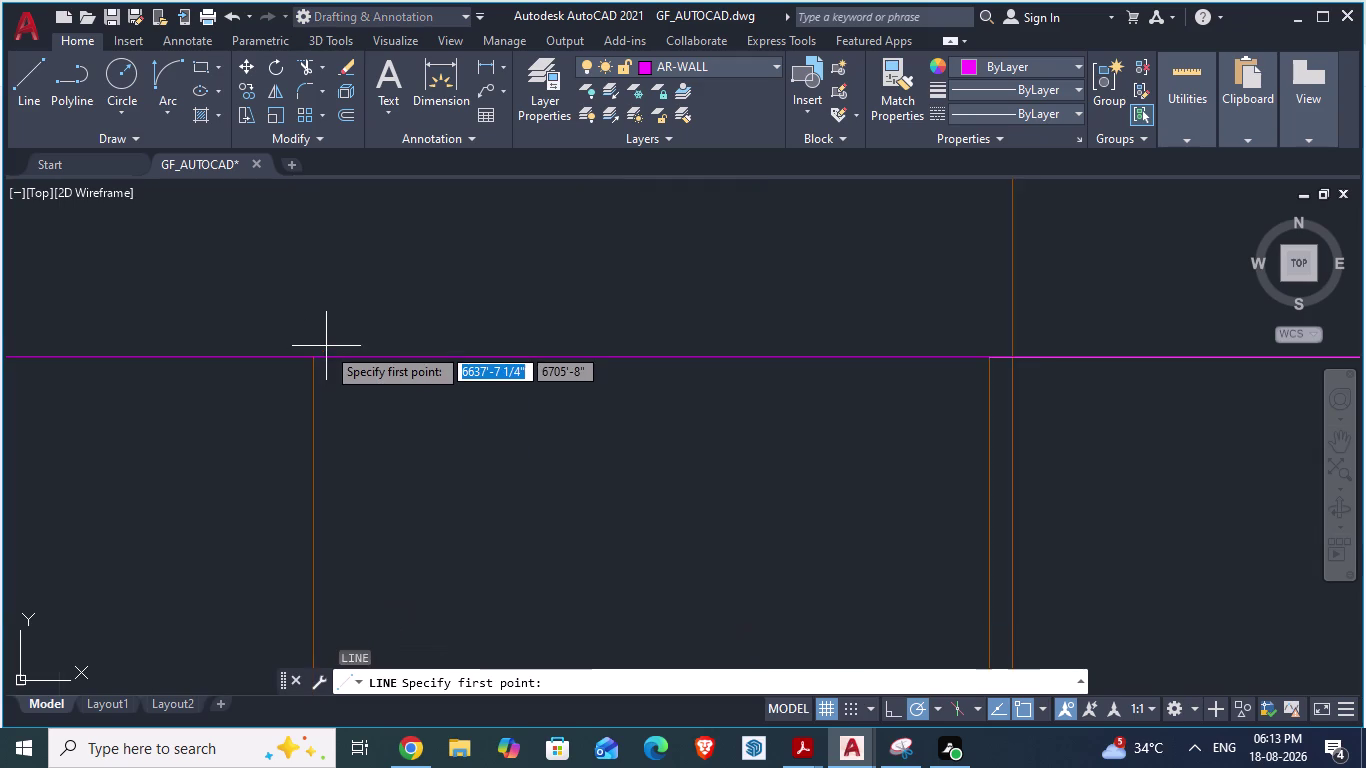
scroll(up, 3)
click(301, 361)
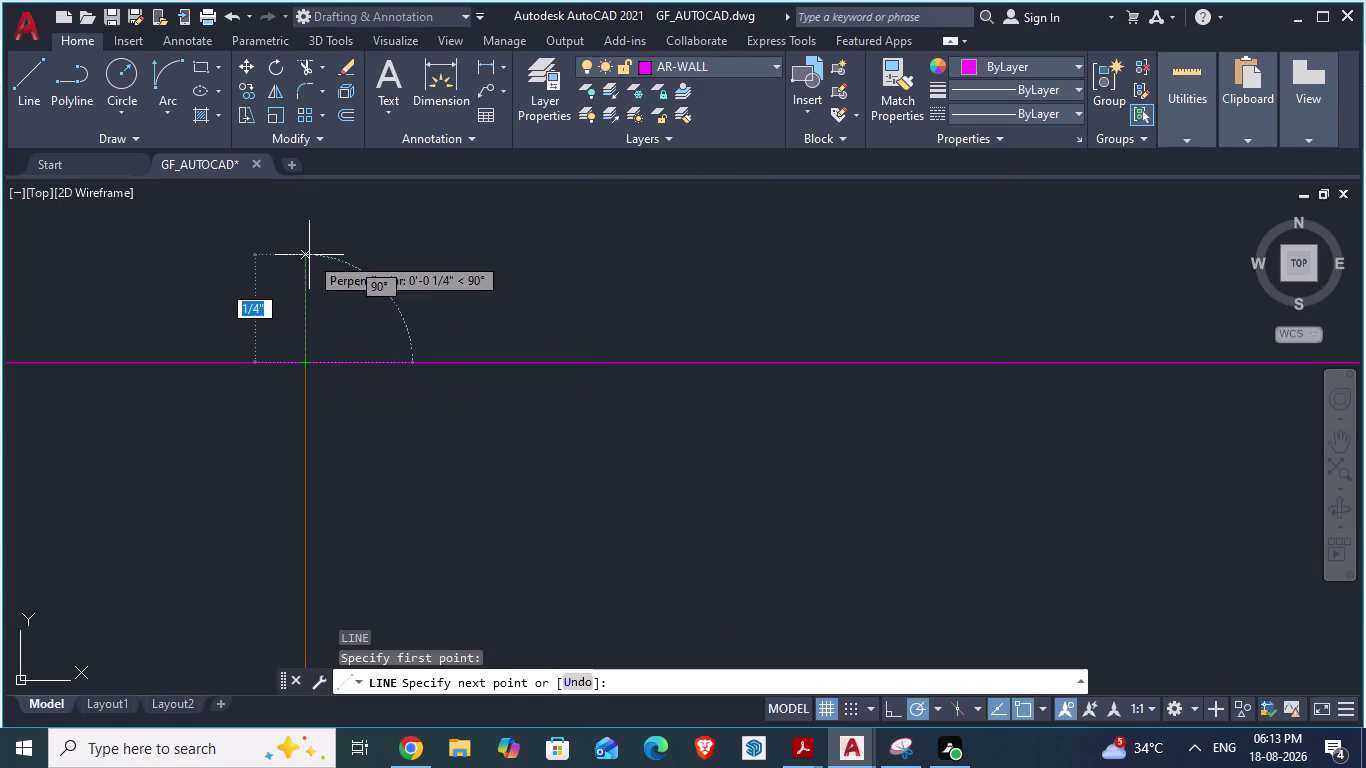
click(309, 255)
key(Return)
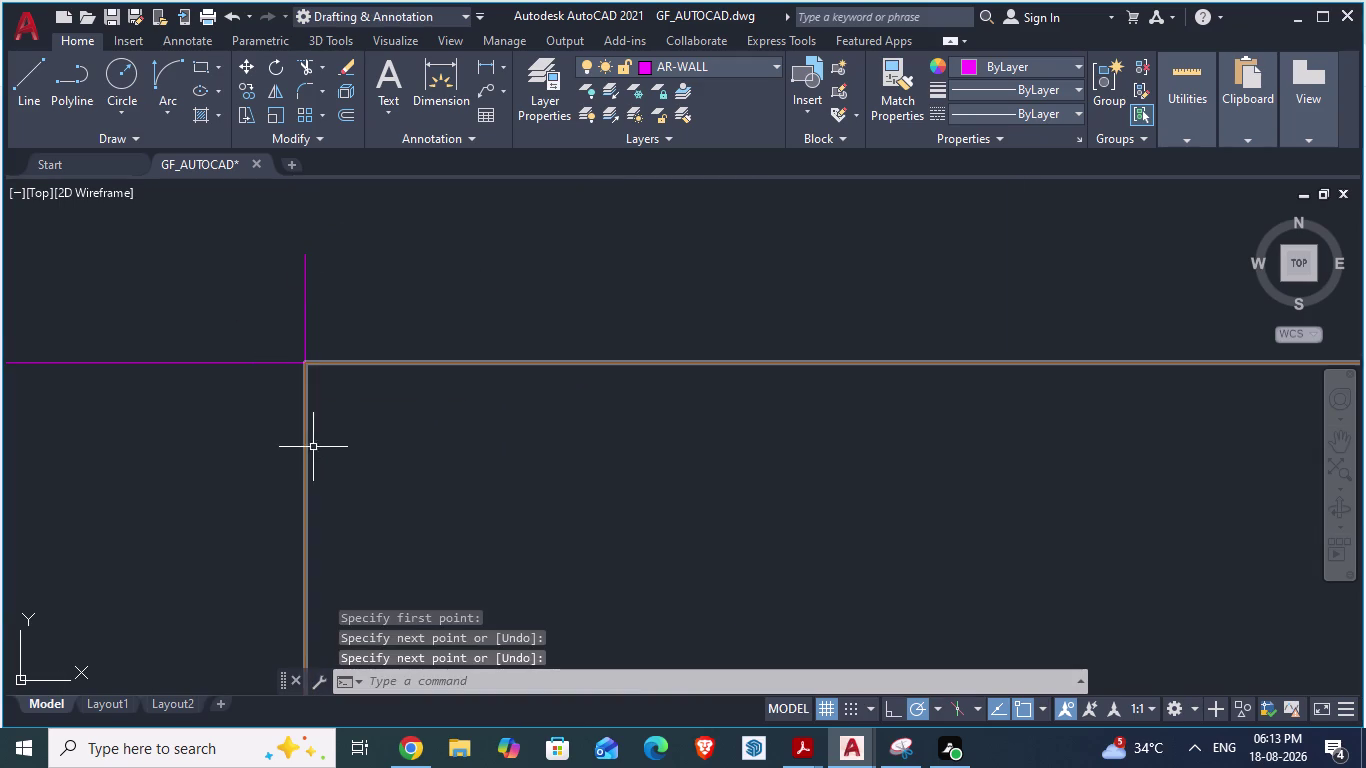
Move the opening block so its corner snaps exactly onto the wall corner.
click(299, 445)
click(307, 443)
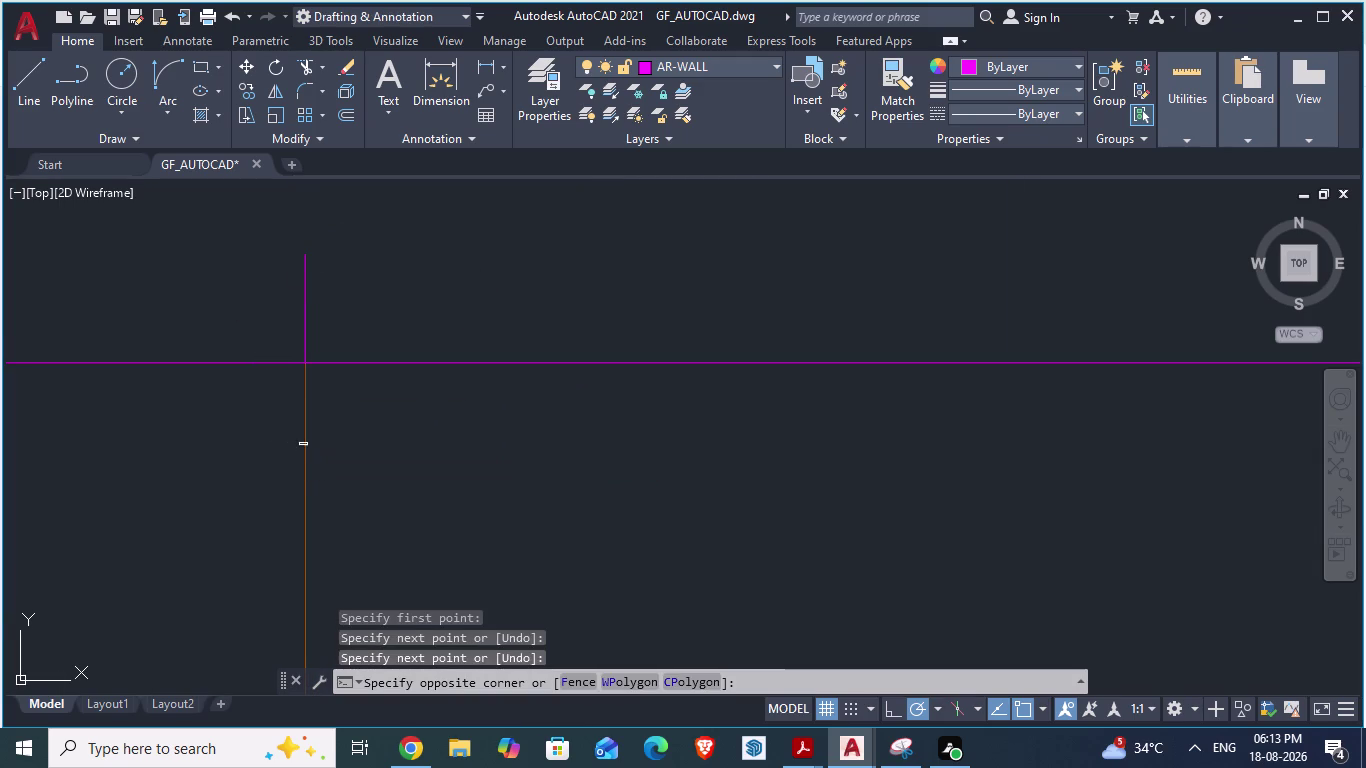
key(Escape)
click(307, 443)
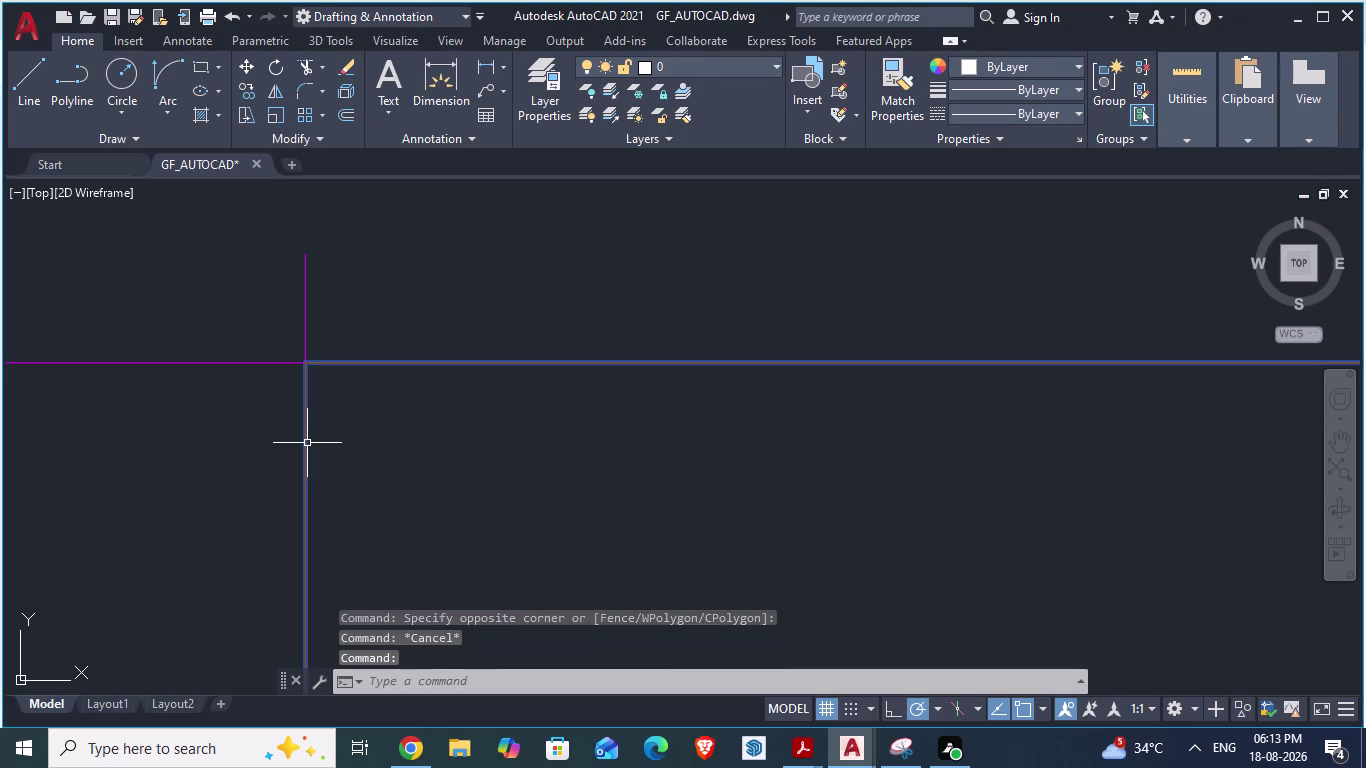
key(m)
key(Return)
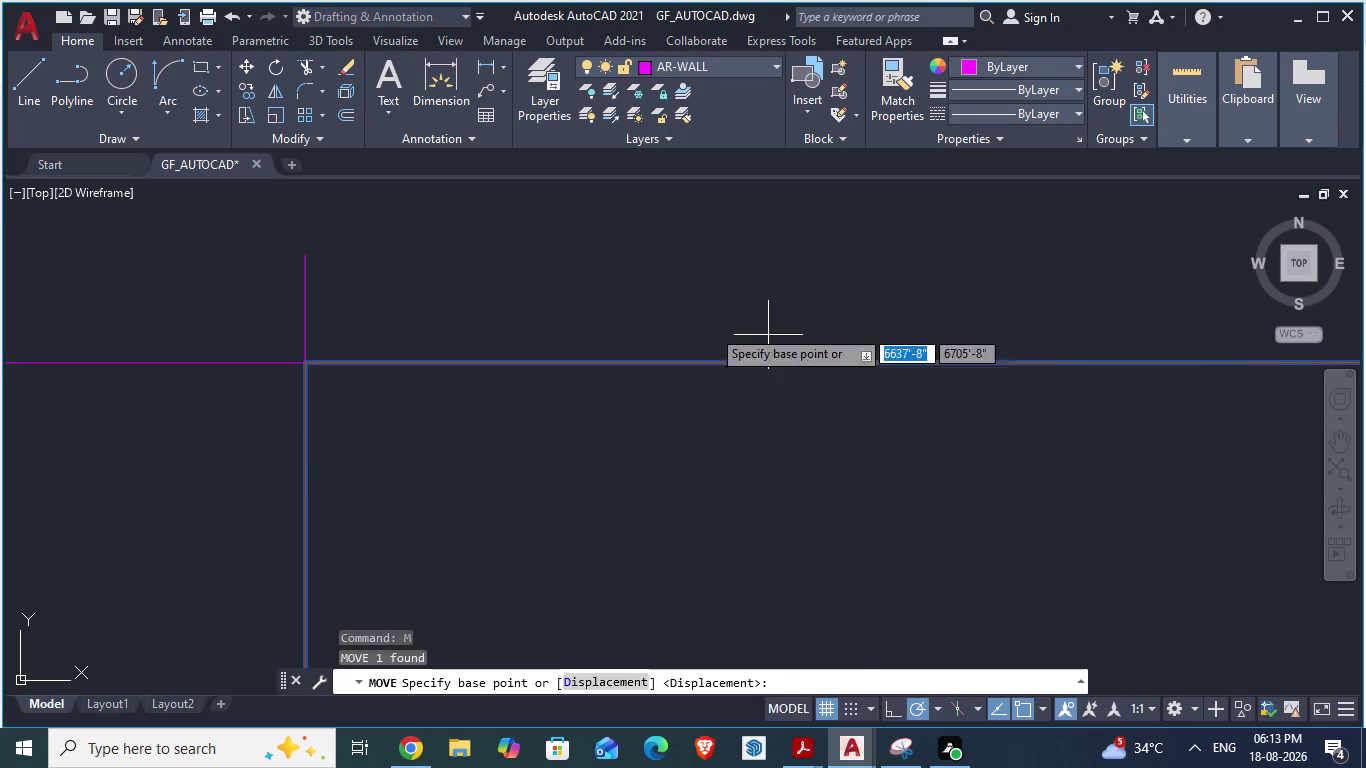
scroll(down, 3)
scroll(down, 3)
scroll(down, 3)
scroll(up, 3)
scroll(up, 3)
scroll(up, 3)
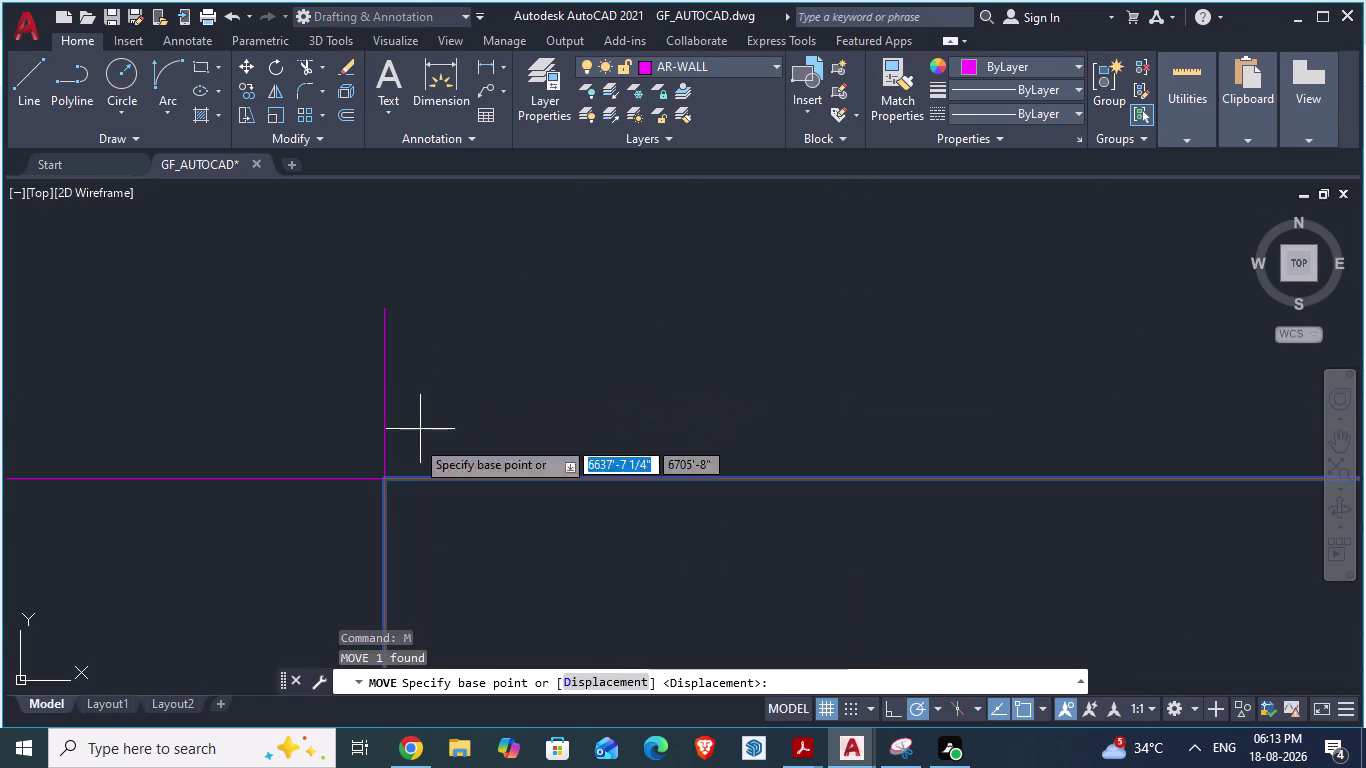
drag(385, 482, 385, 447)
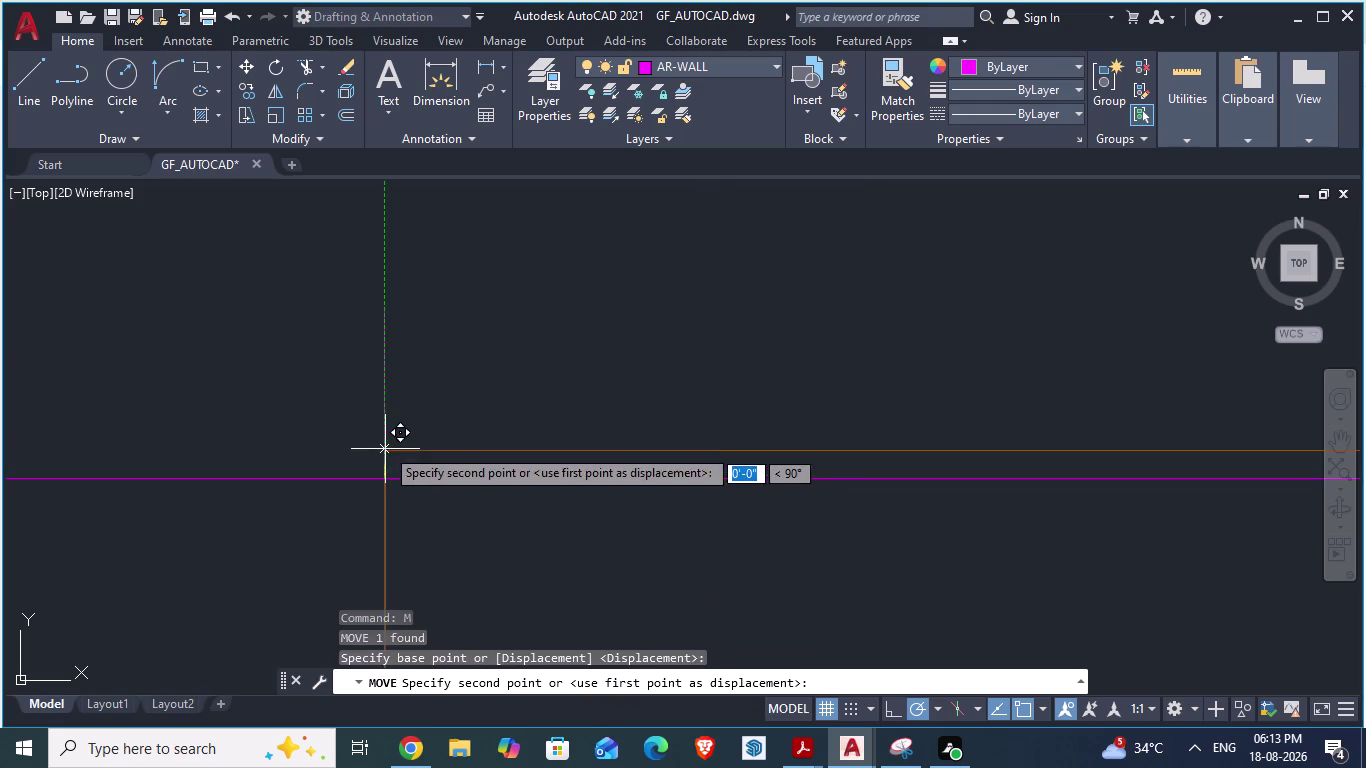
drag(385, 447, 385, 429)
click(385, 429)
Reselect the opening block and start another move.
scroll(down, 3)
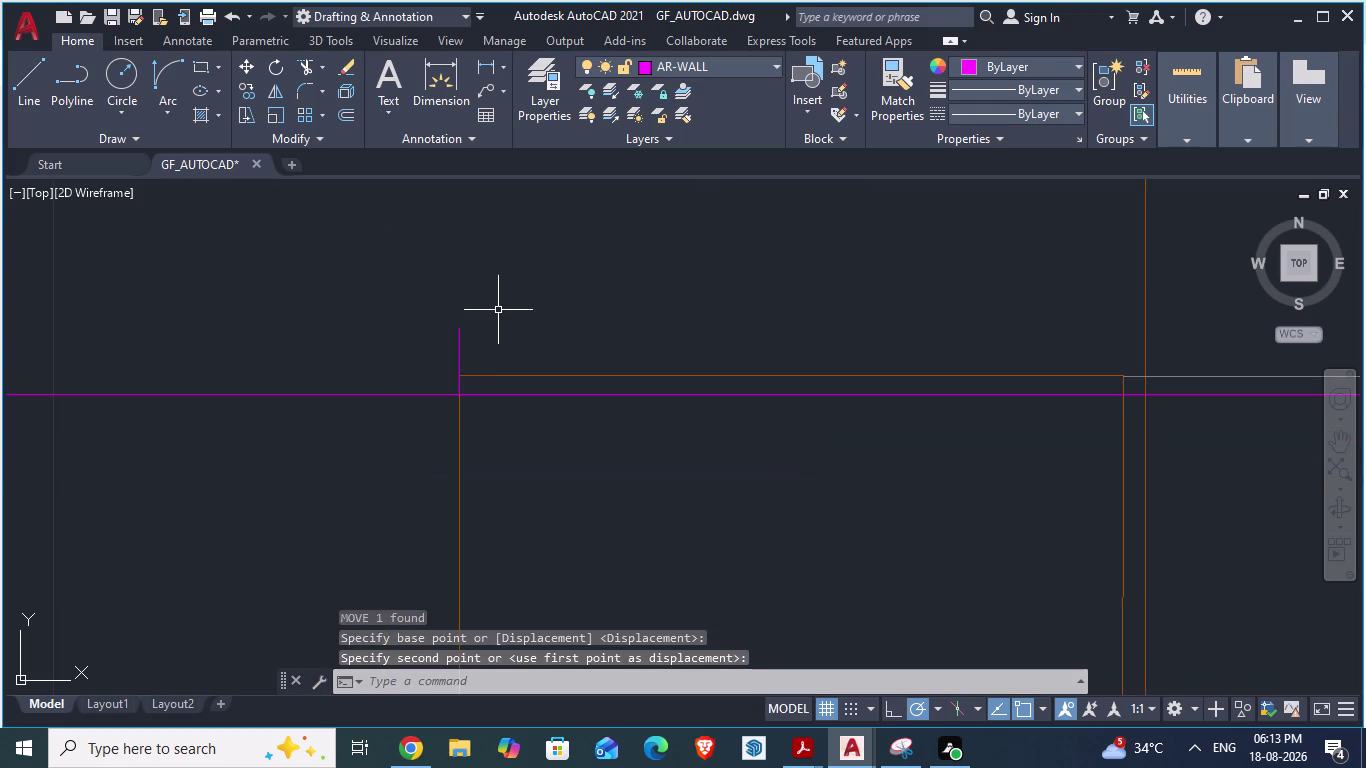
scroll(down, 3)
scroll(down, 3)
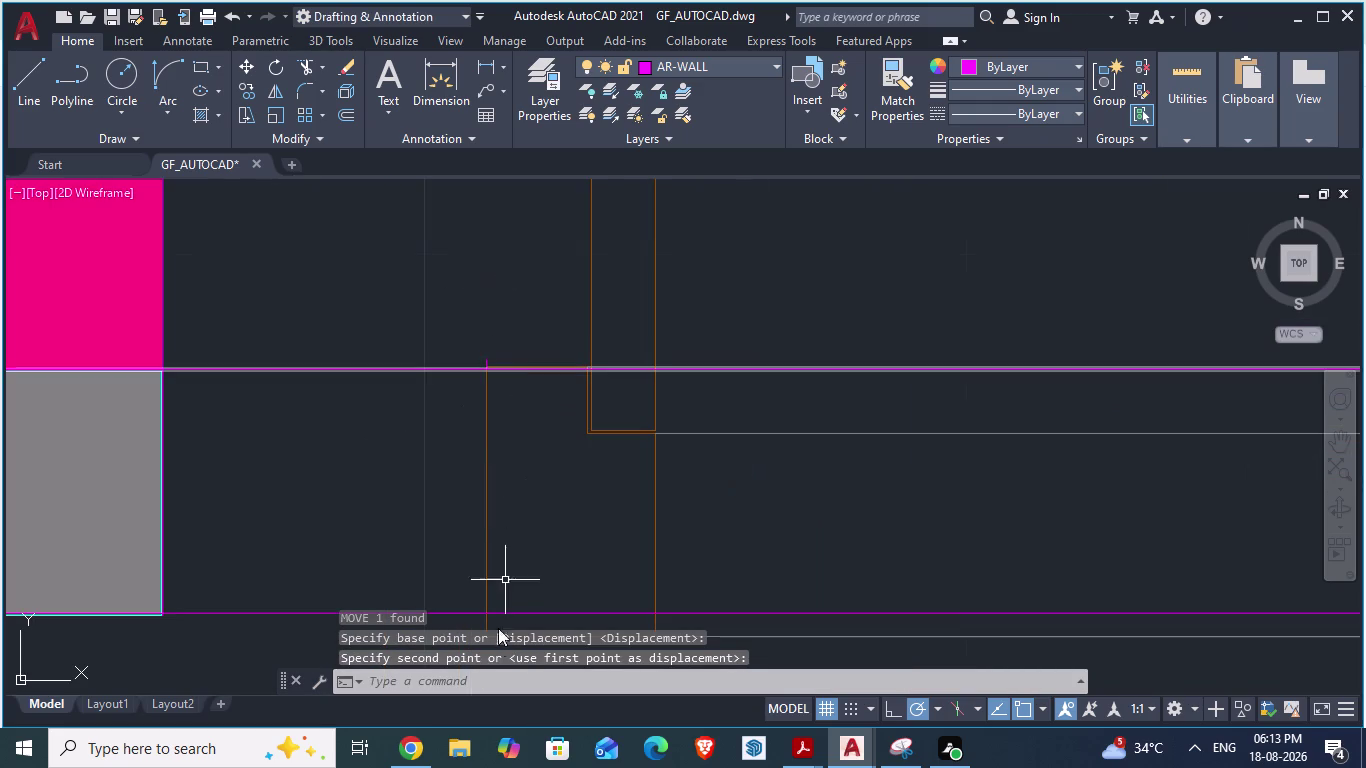
scroll(up, 3)
scroll(down, 3)
scroll(up, 3)
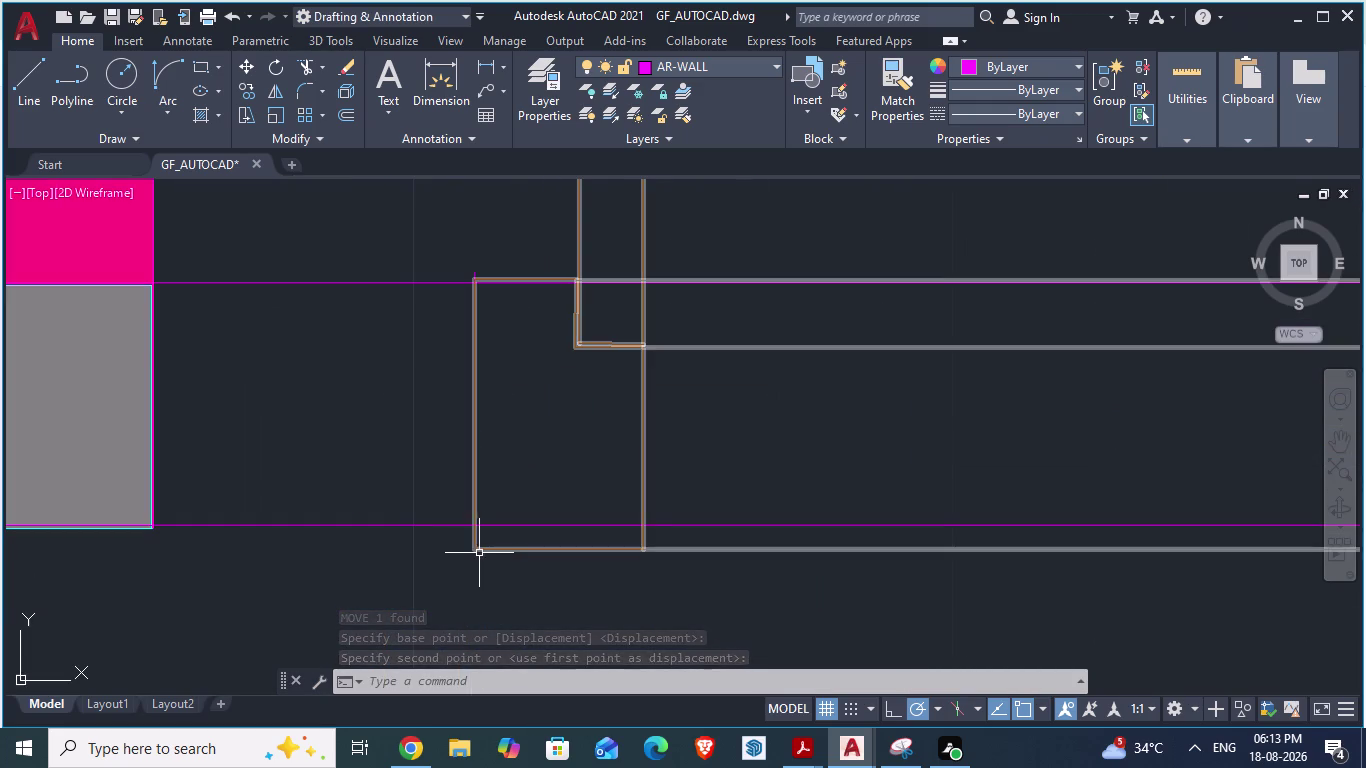
drag(472, 555, 475, 522)
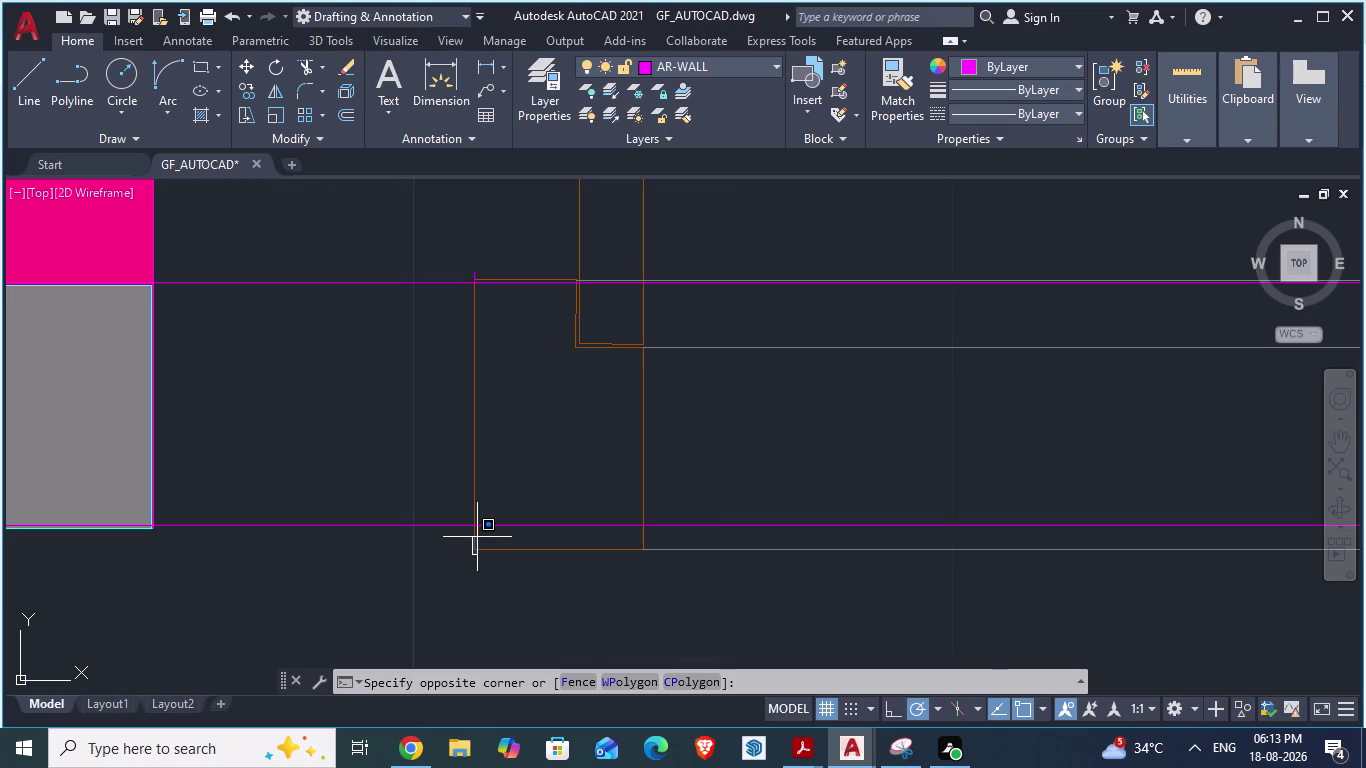
drag(475, 522, 474, 481)
key(Escape)
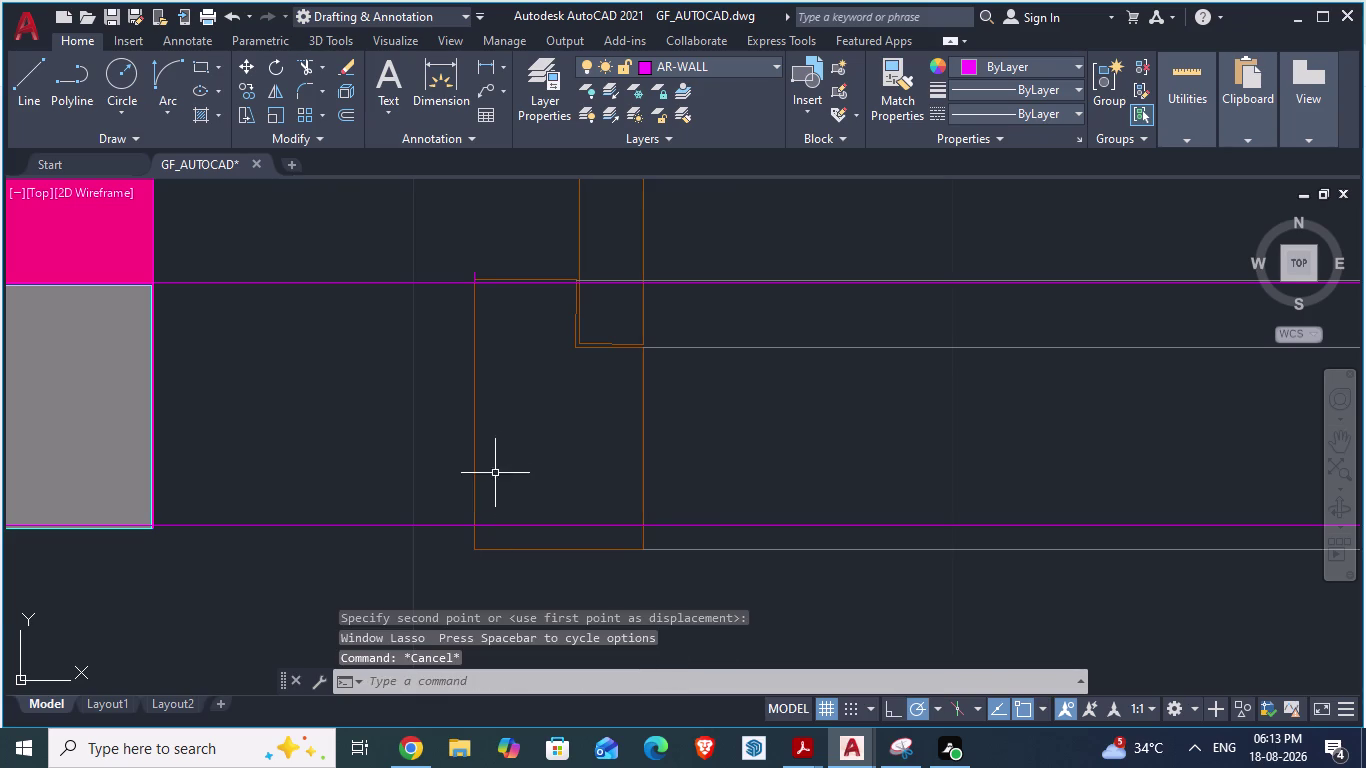
click(474, 433)
key(m)
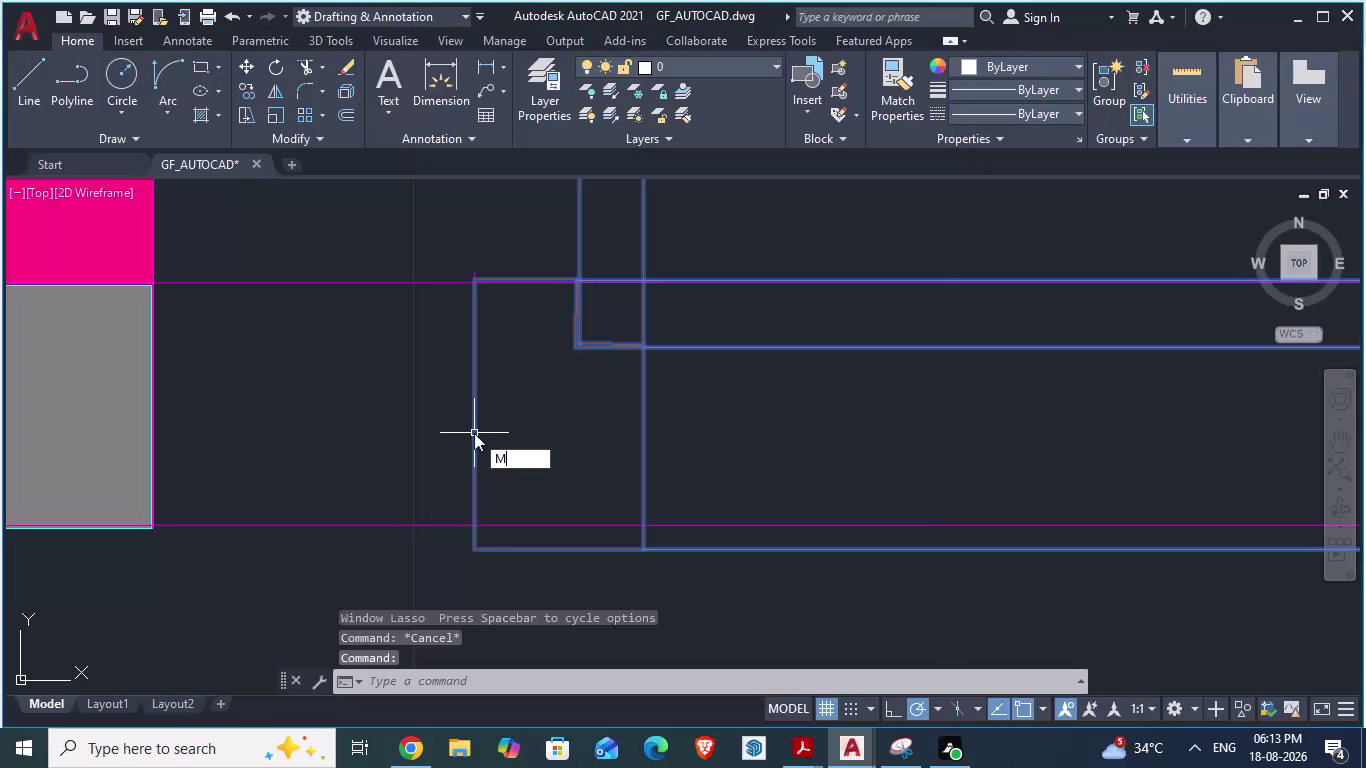
key(Return)
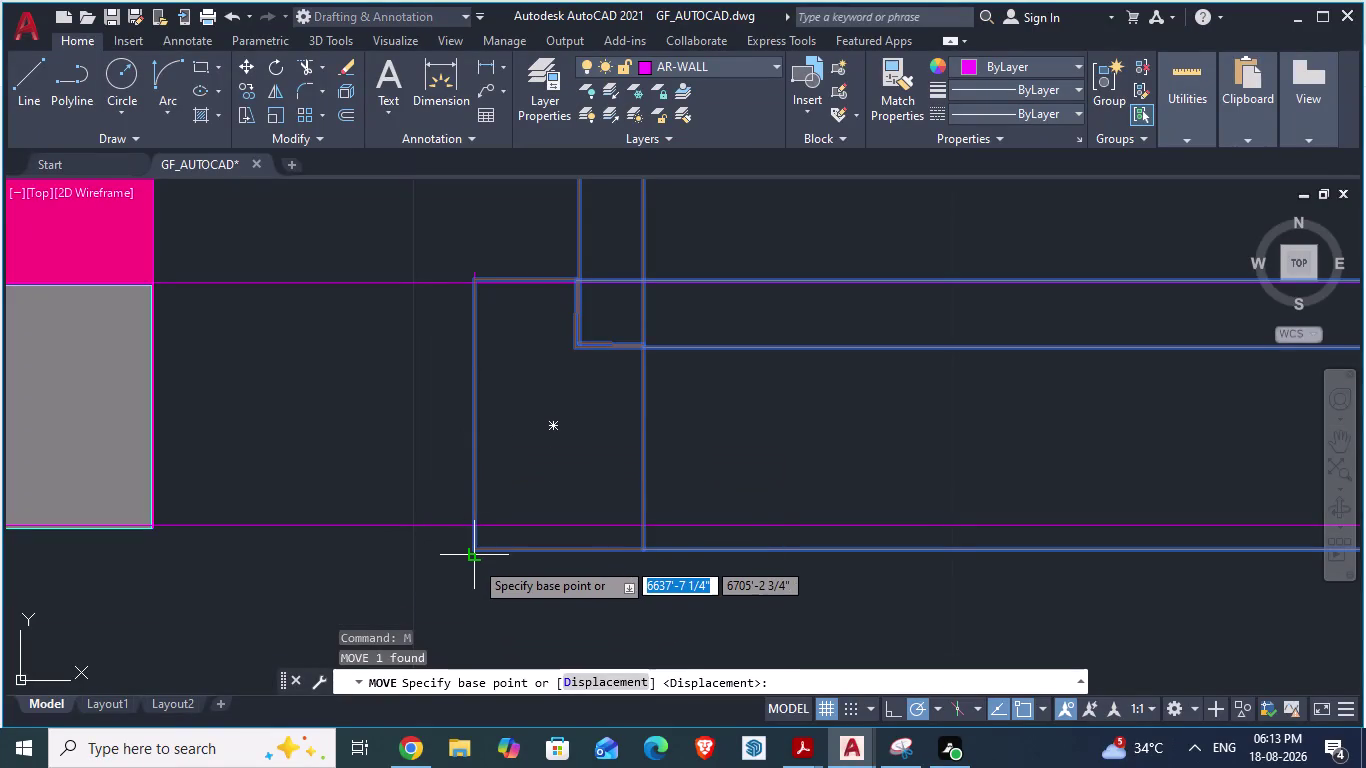
Snap the door block's lower corner onto the wall corner.
drag(474, 555, 473, 532)
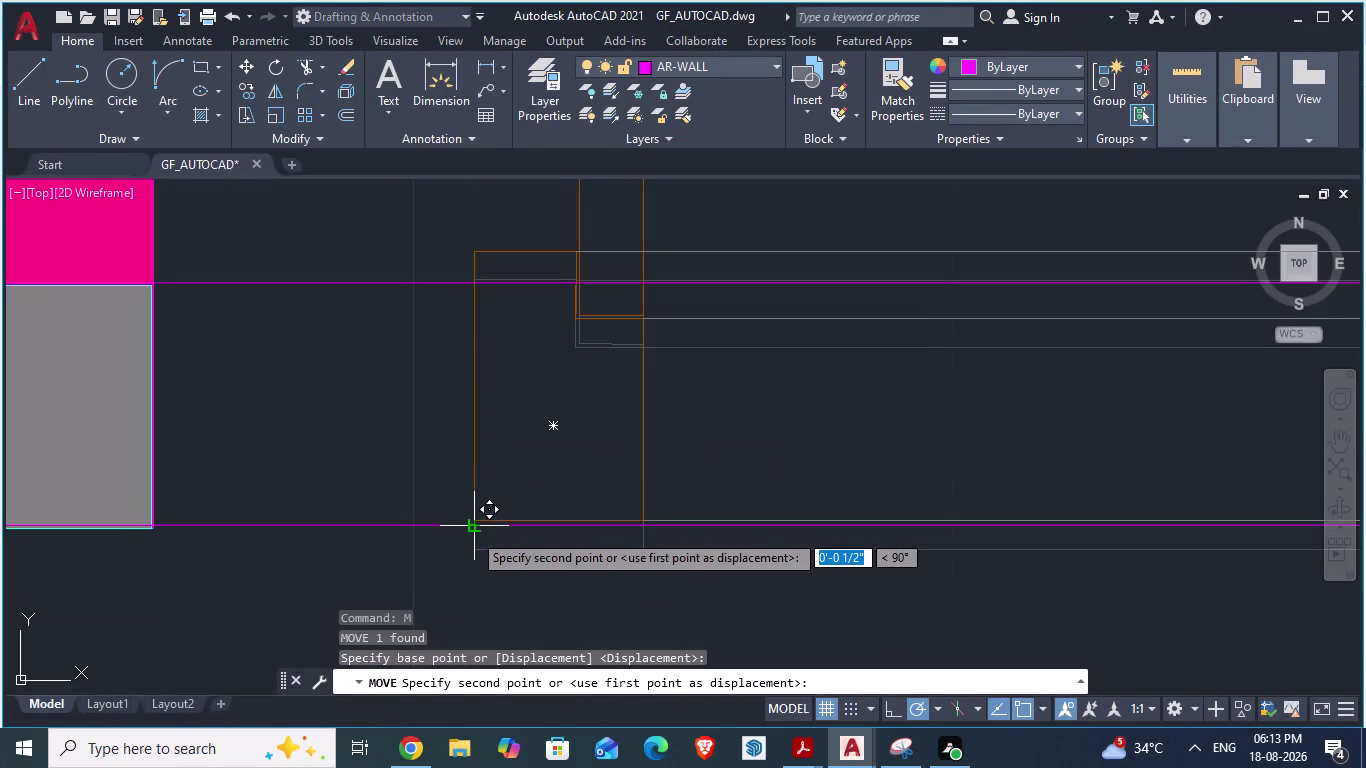
drag(473, 532, 479, 531)
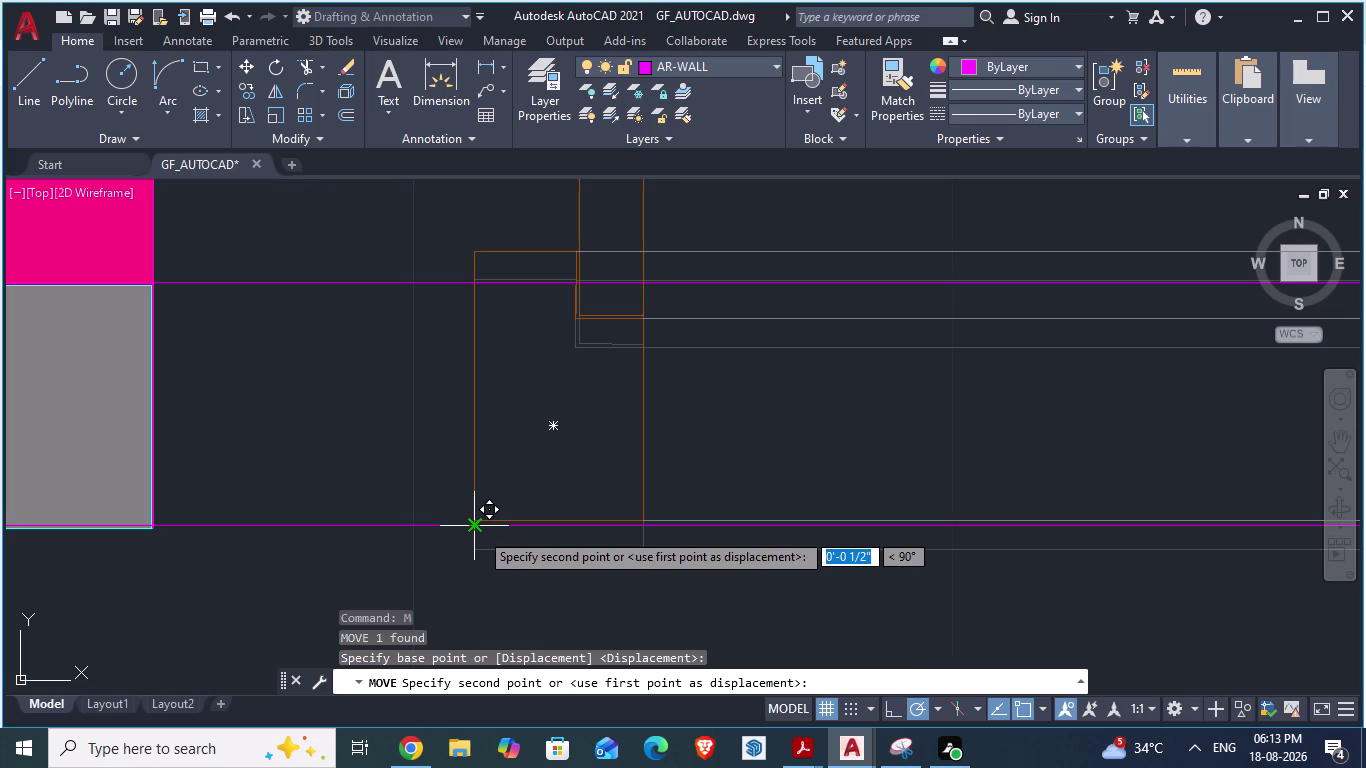
drag(479, 531, 479, 527)
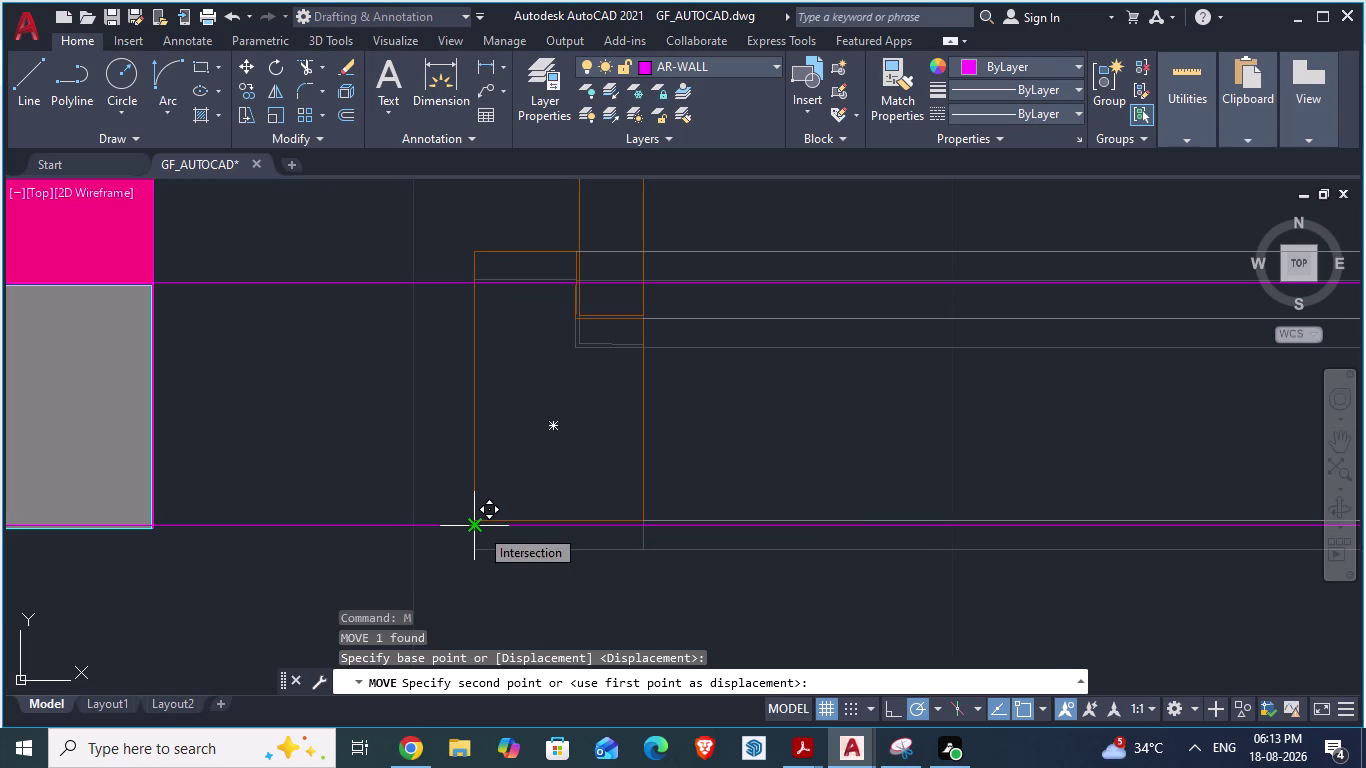
drag(479, 527, 491, 522)
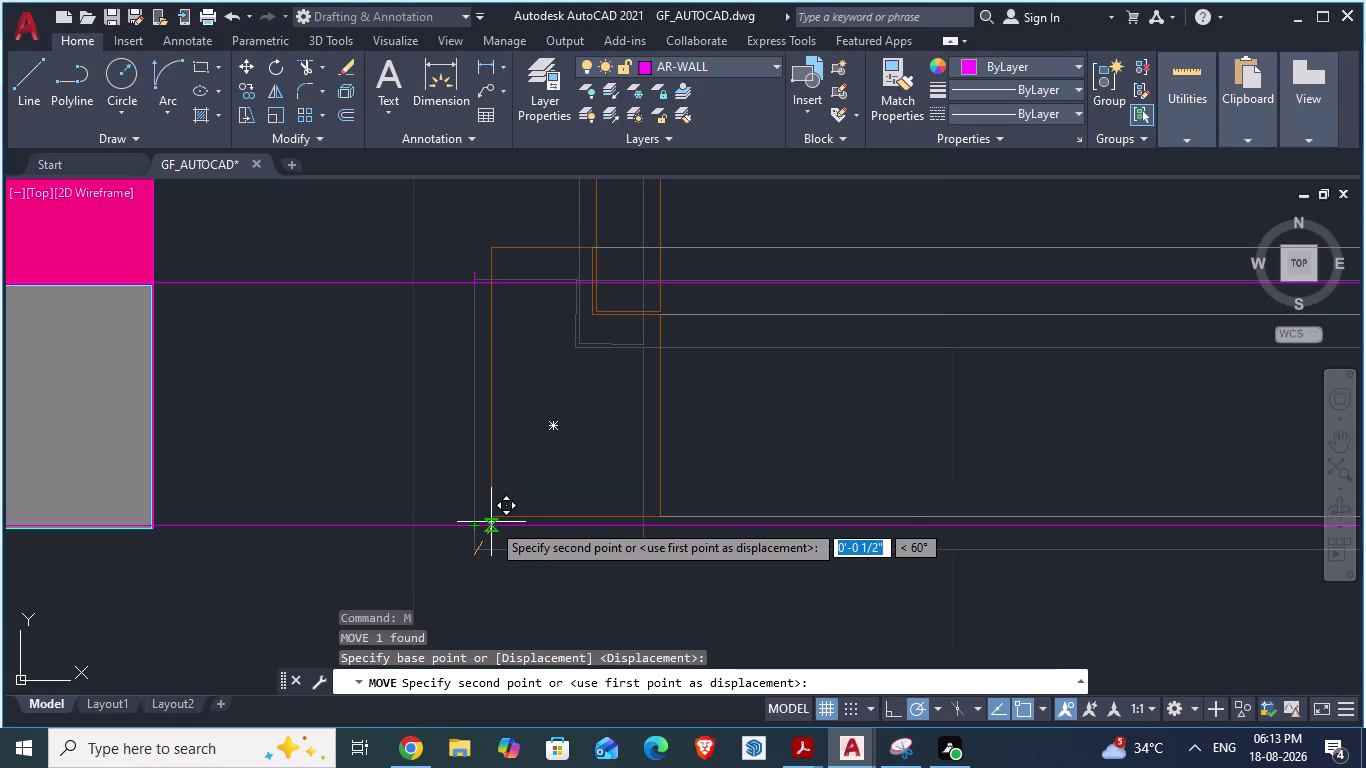
drag(491, 522, 491, 525)
scroll(up, 3)
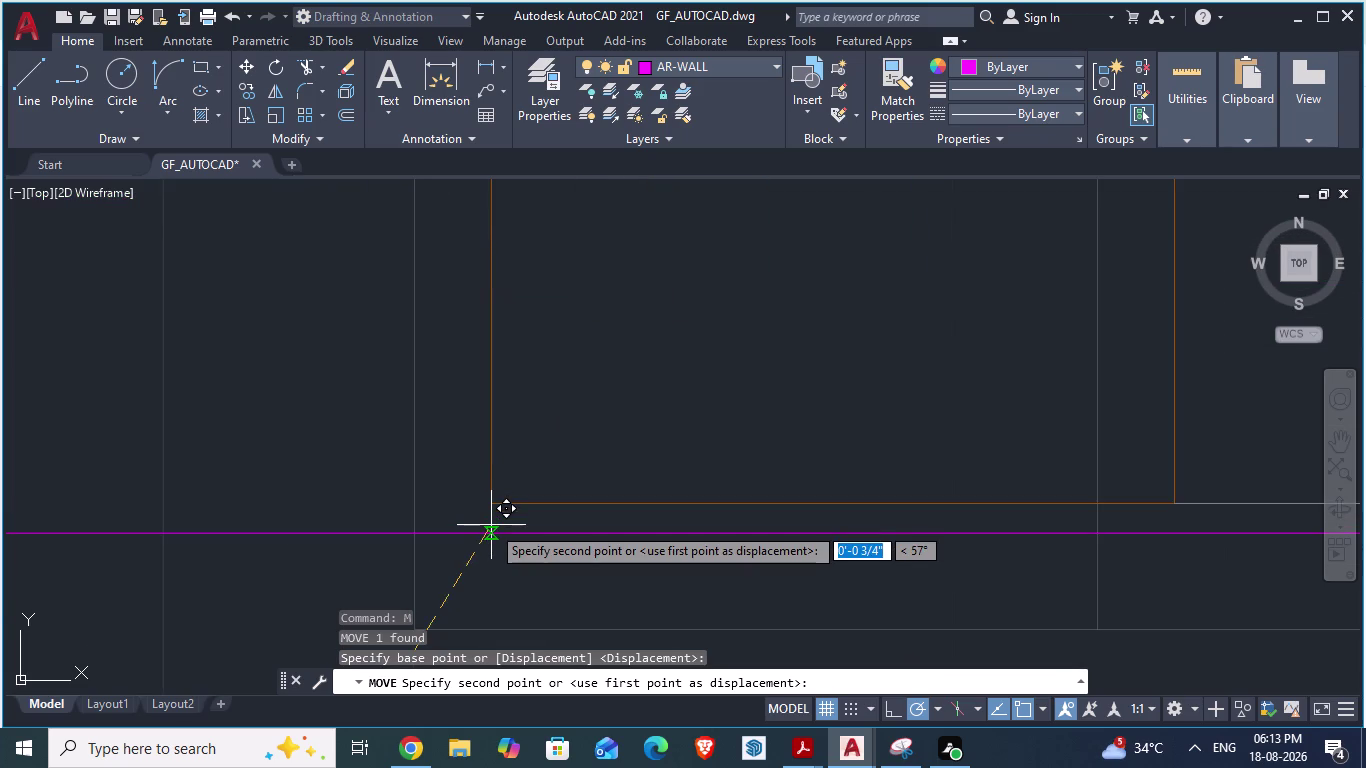
drag(491, 525, 486, 539)
click(486, 539)
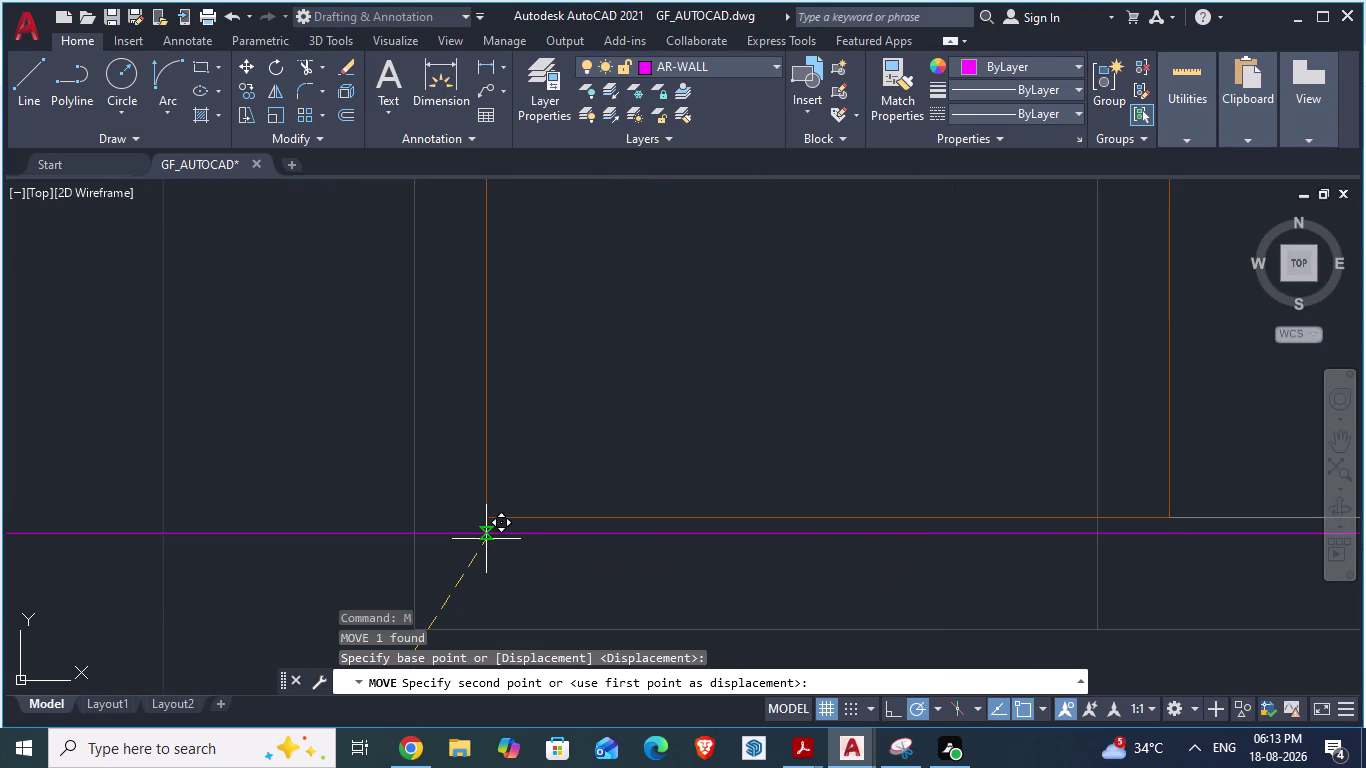
scroll(down, 3)
Move the block again so its corner sits on the wall line.
click(521, 544)
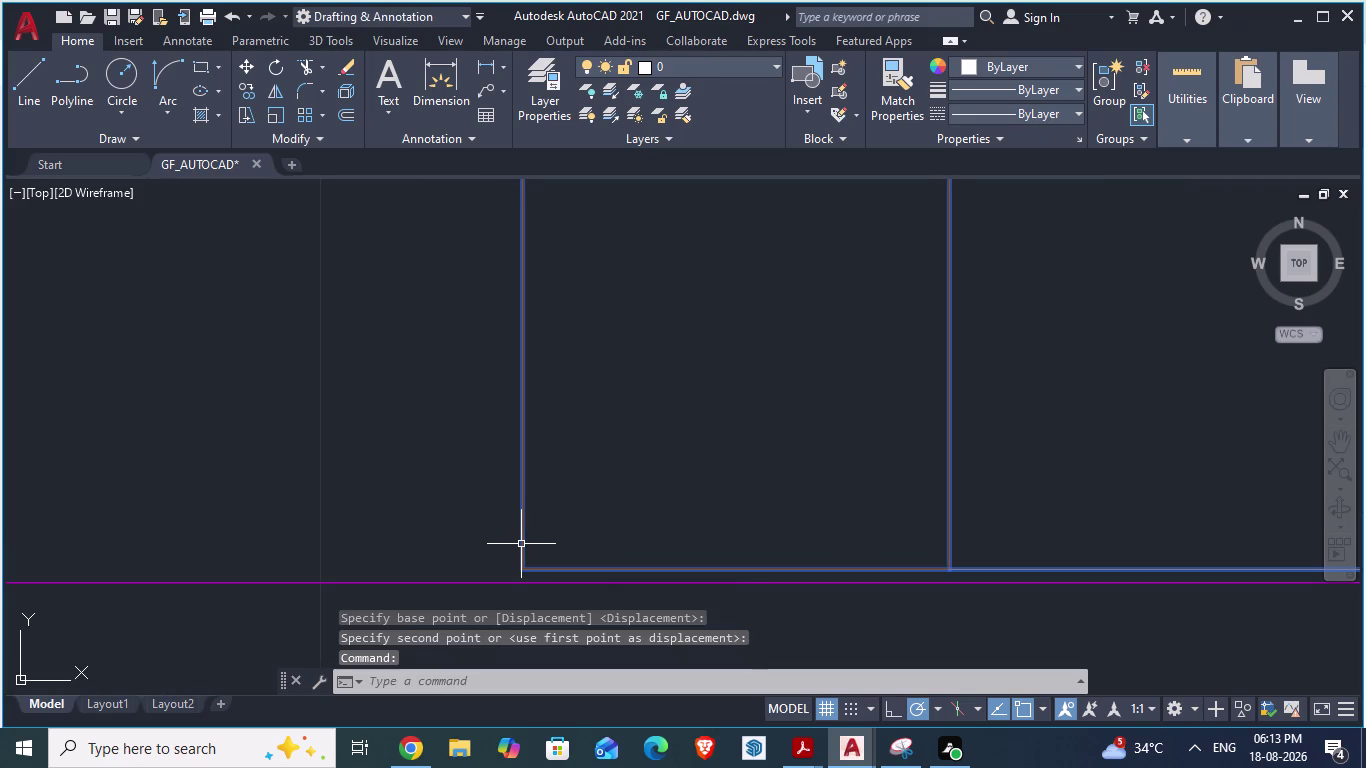
key(m)
key(Return)
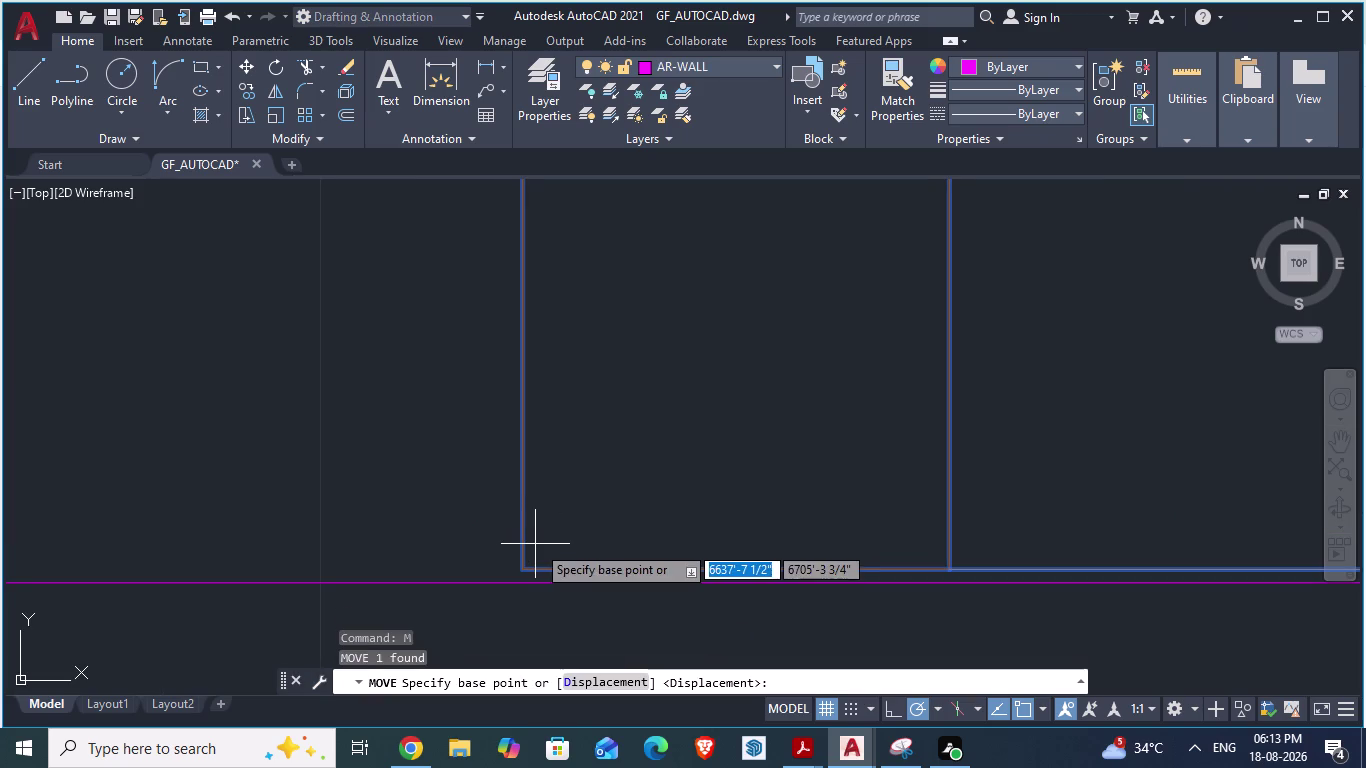
scroll(up, 3)
drag(607, 493, 565, 518)
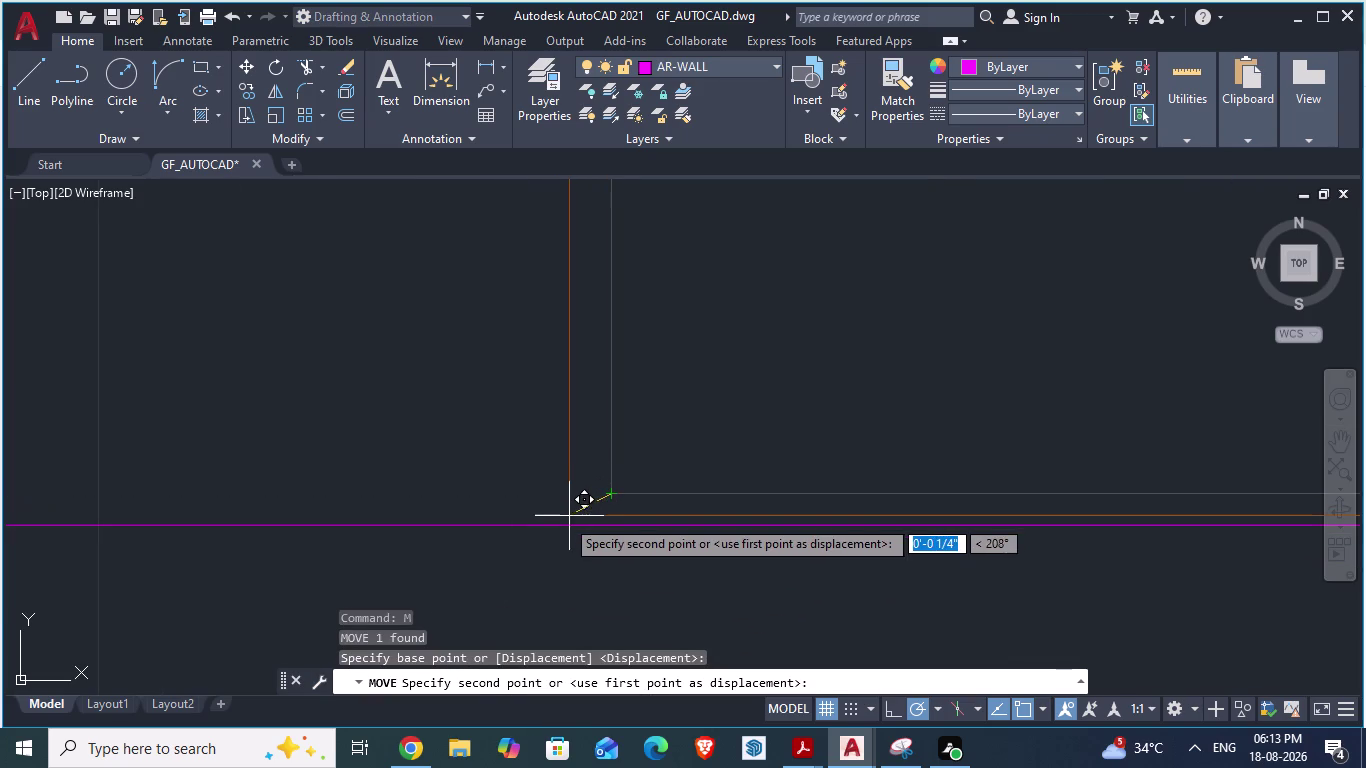
drag(565, 518, 557, 522)
click(556, 523)
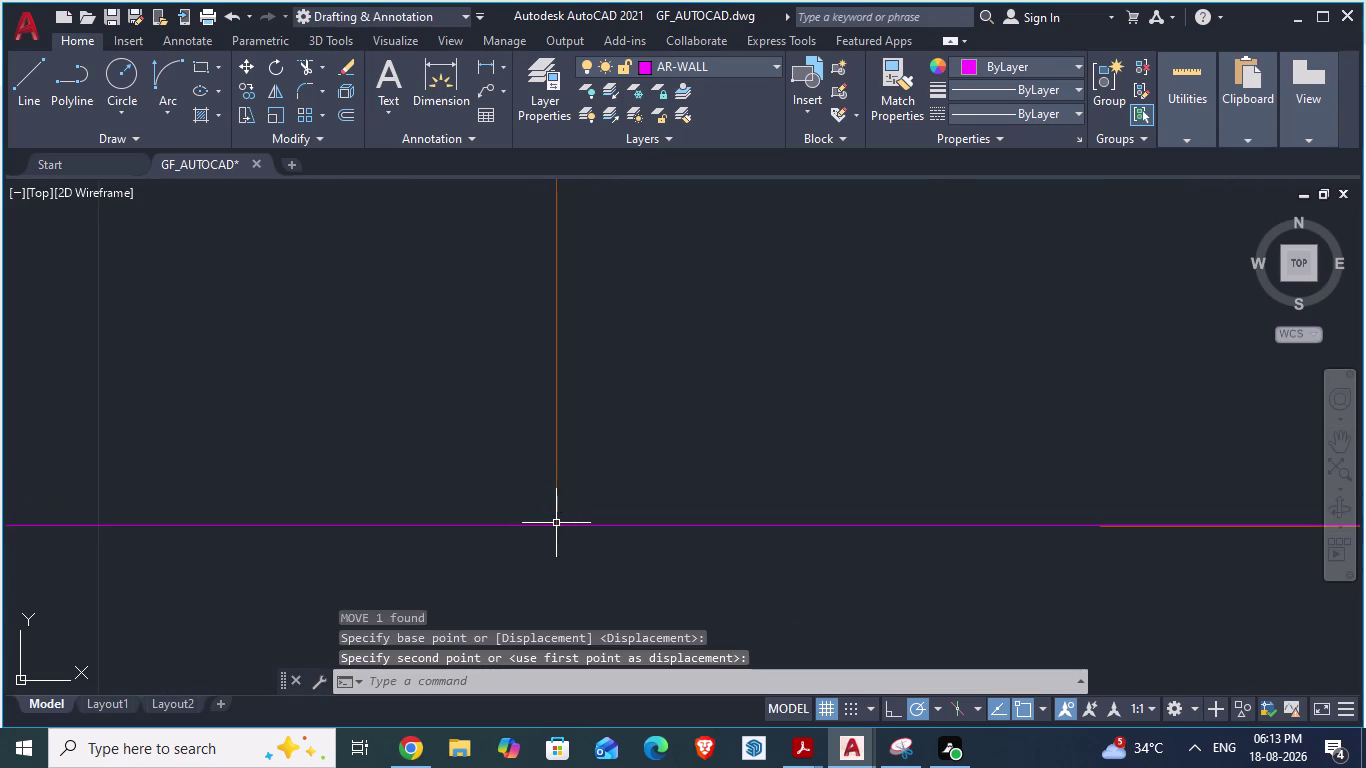
scroll(down, 3)
scroll(down, 3)
scroll(up, 3)
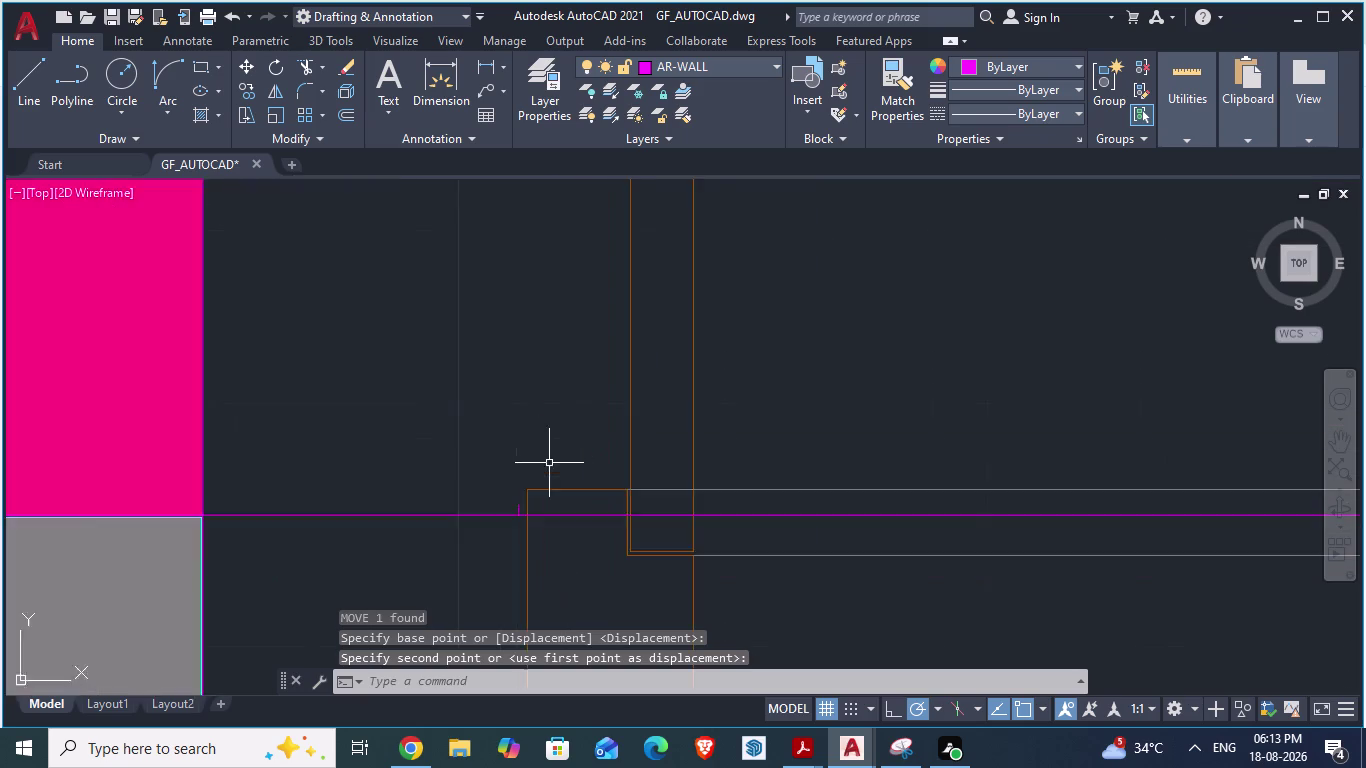
scroll(up, 3)
scroll(up, 3)
scroll(down, 3)
scroll(up, 3)
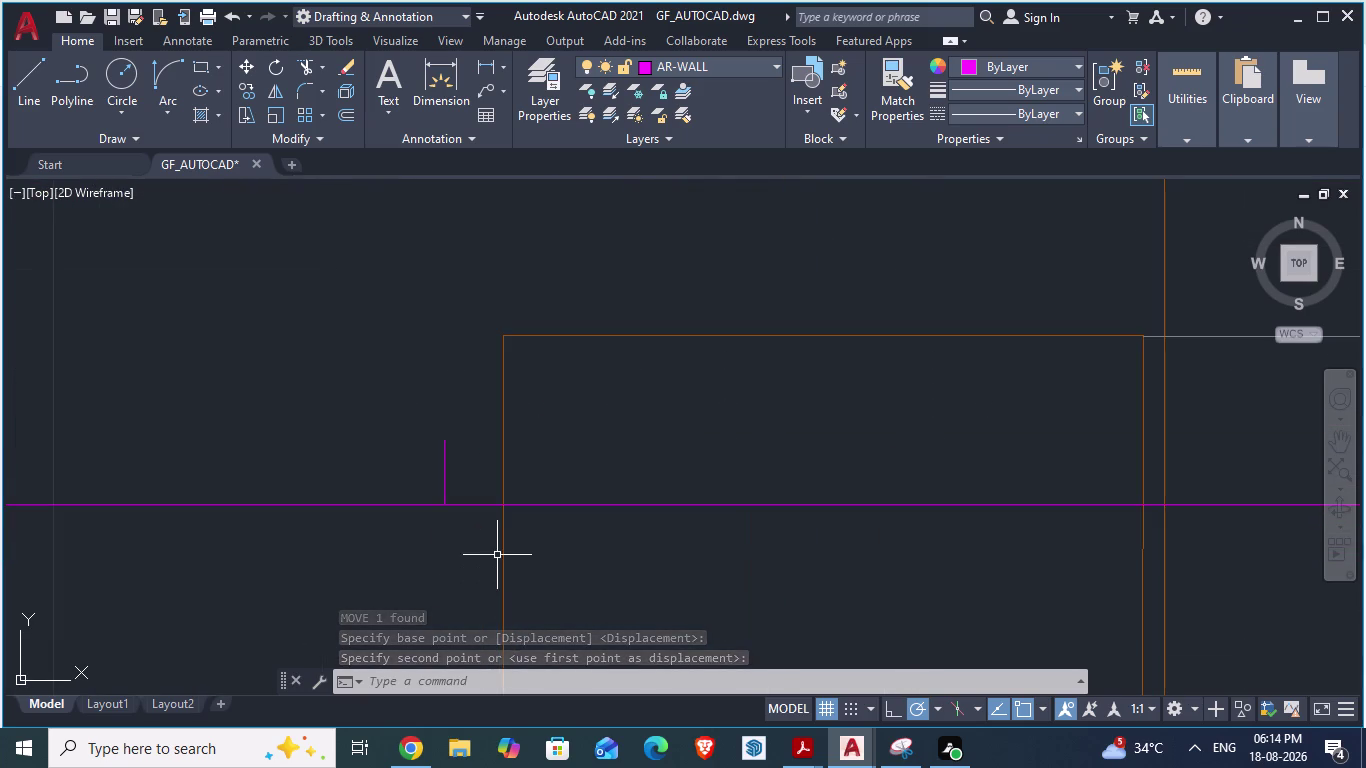
click(506, 545)
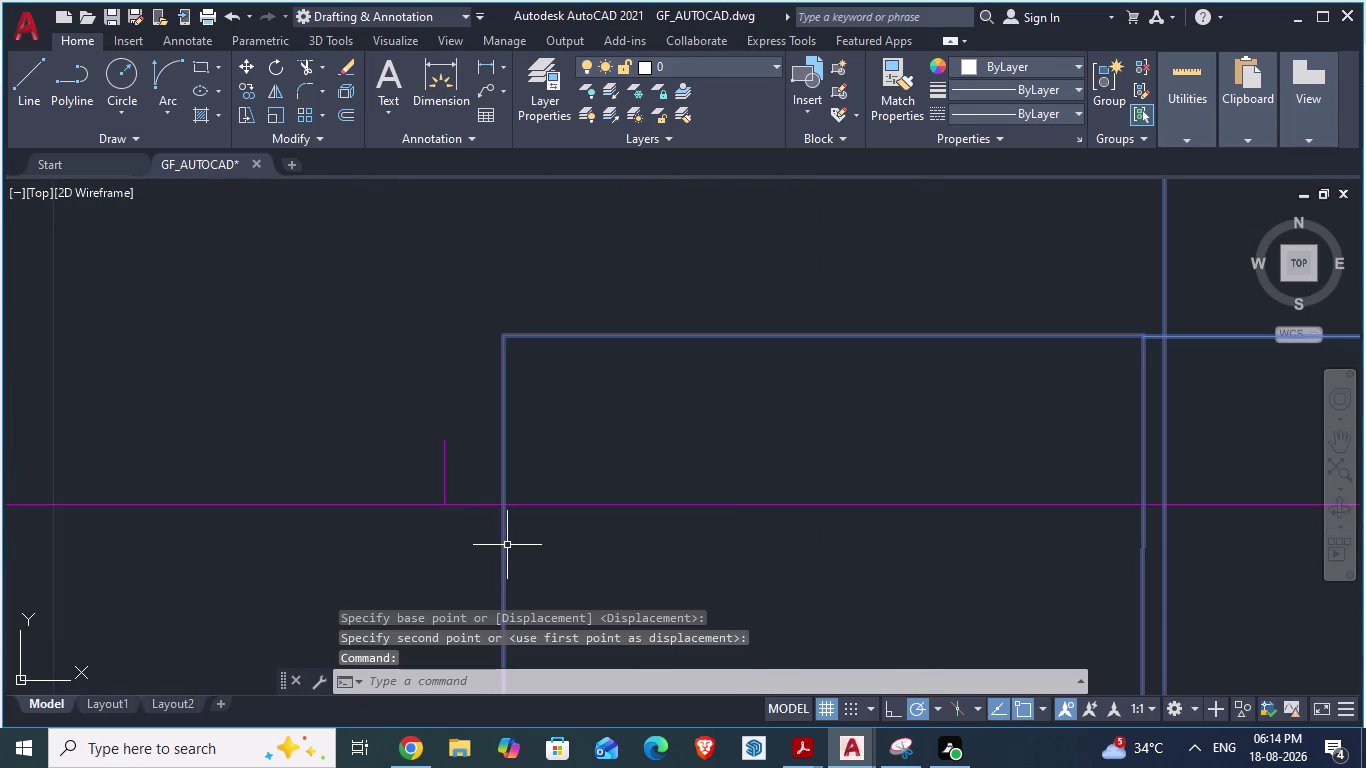
Start a follow-up move and cancel it with Esc.
key(m)
key(Return)
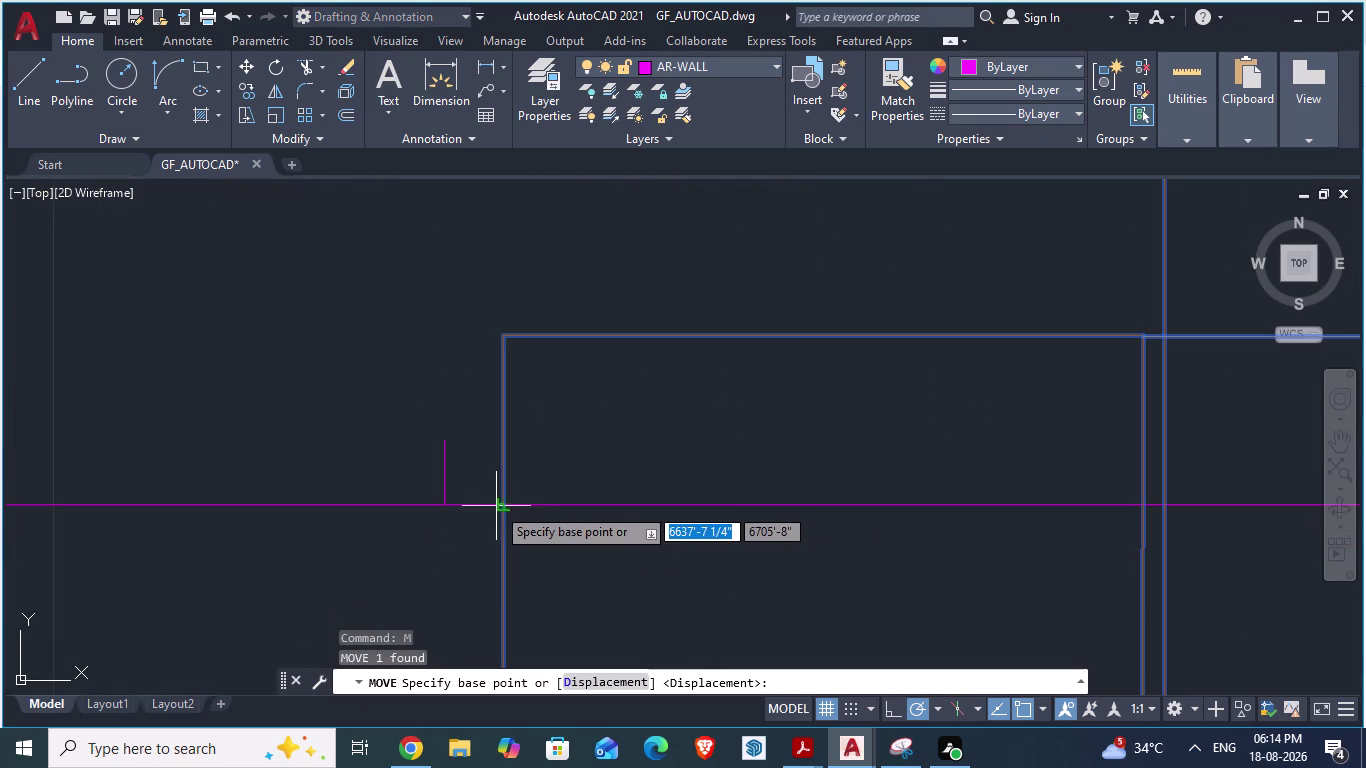
drag(503, 504, 446, 510)
click(446, 510)
scroll(down, 3)
key(Escape)
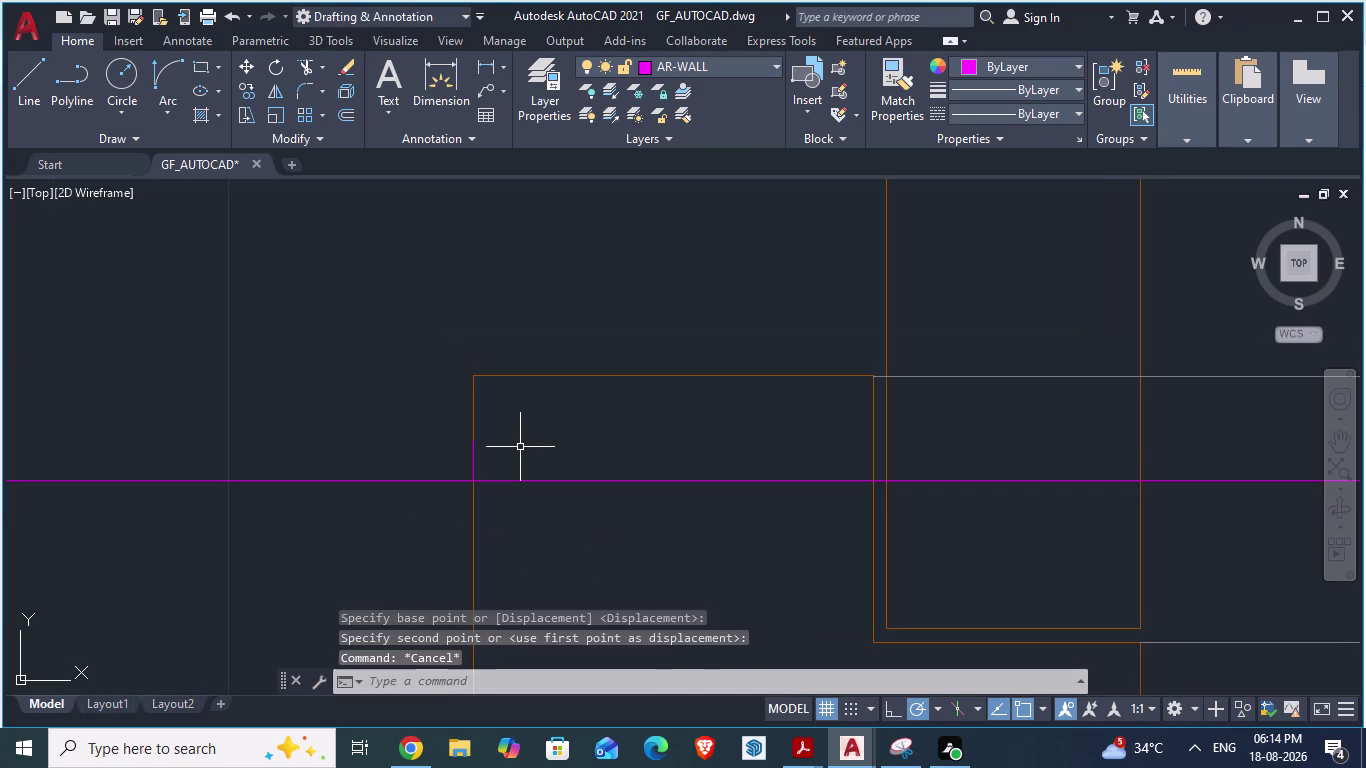
Delete the short stray line at the opening.
click(474, 468)
key(Delete)
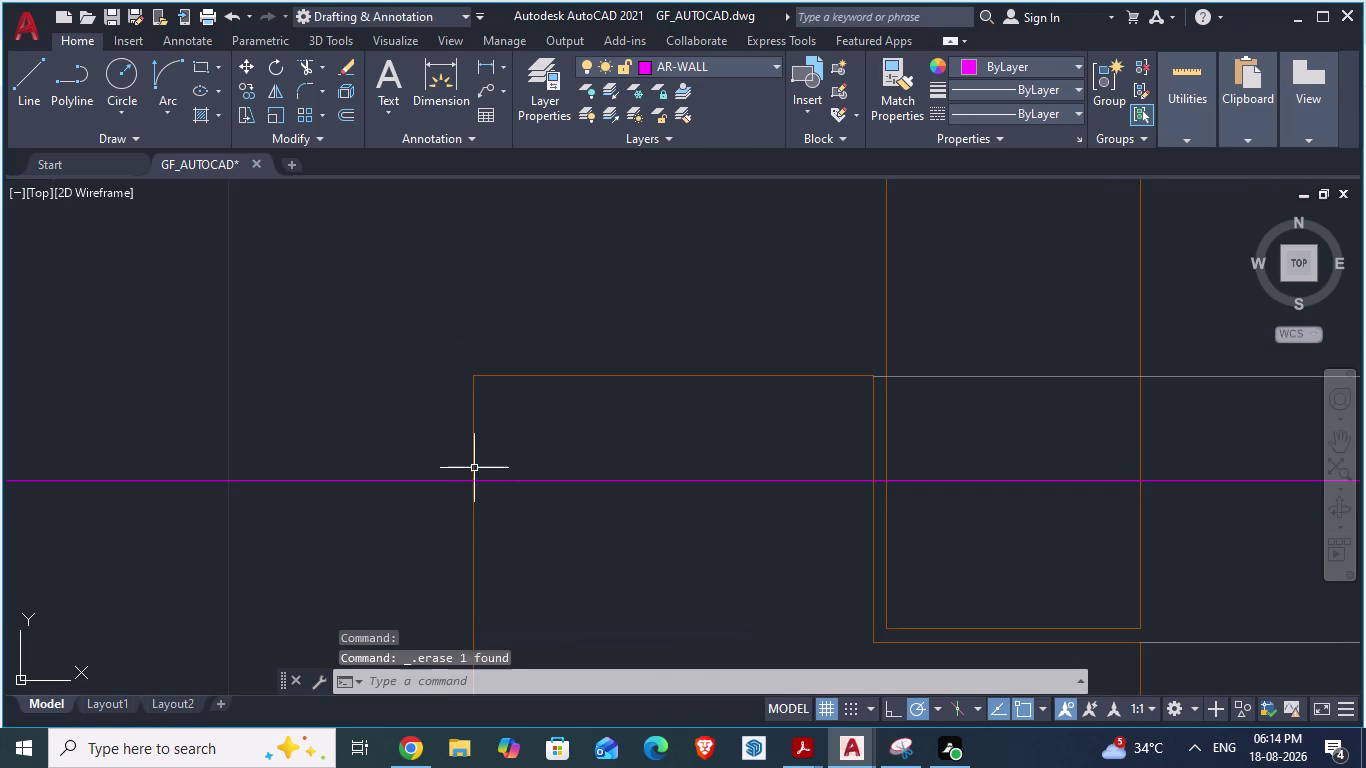
scroll(down, 3)
scroll(down, 3)
scroll(down, 3)
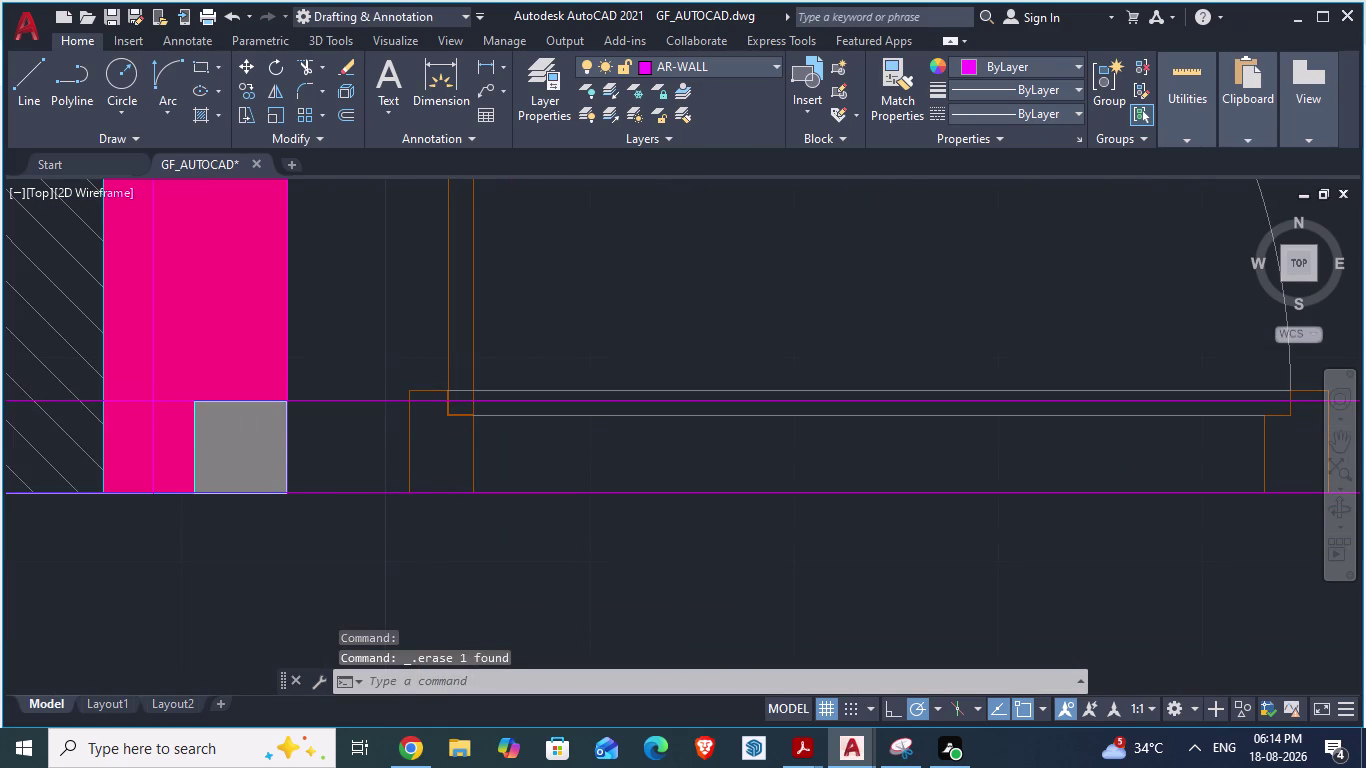
Trim (TR) the wall line pieces crossing the door opening.
text(T)
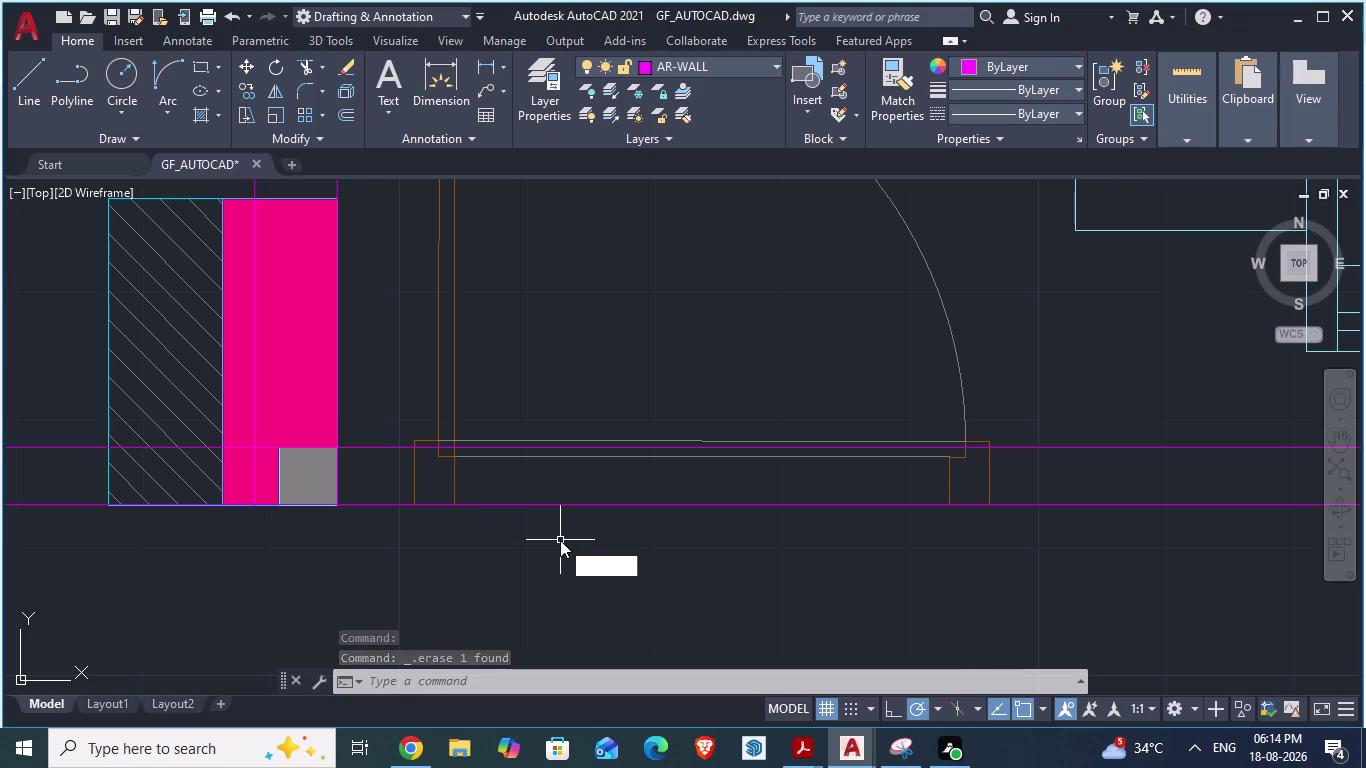
text(R)
key(Return)
scroll(up, 3)
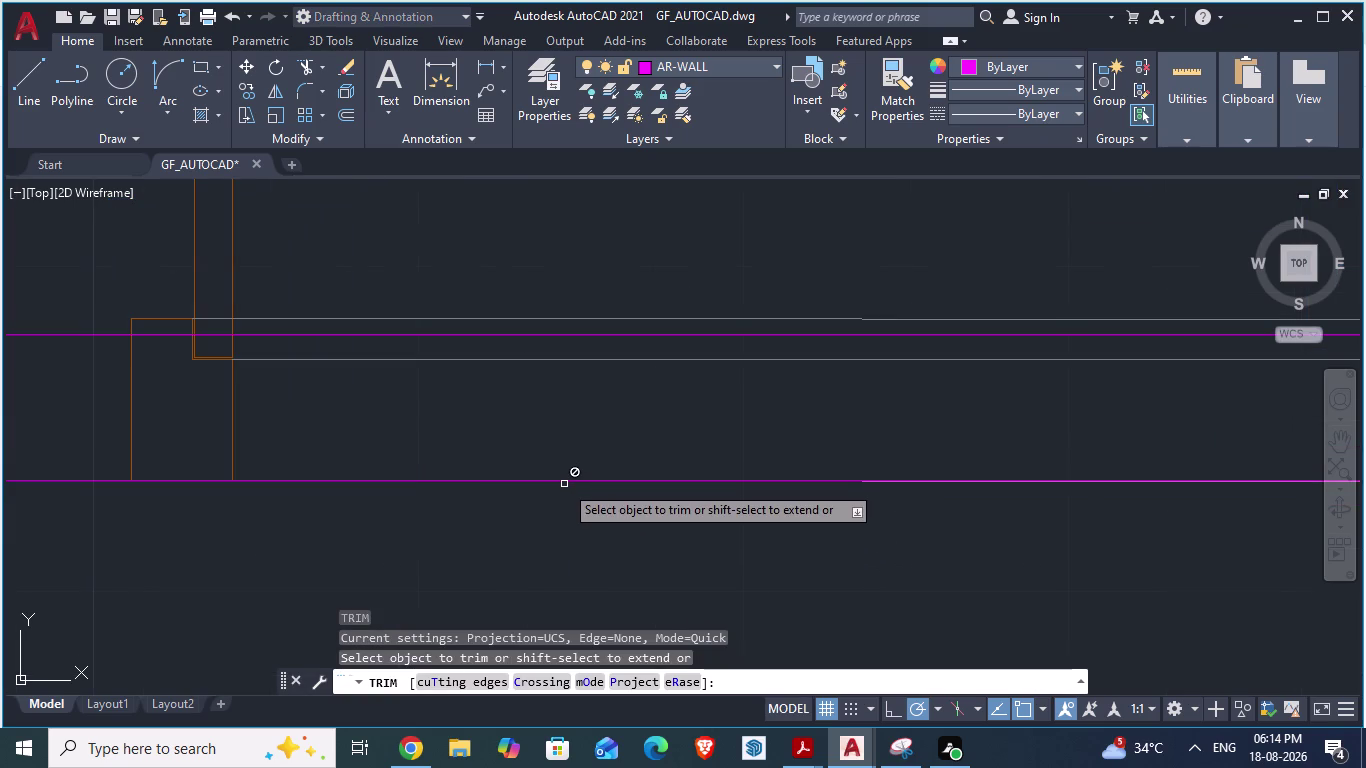
click(564, 484)
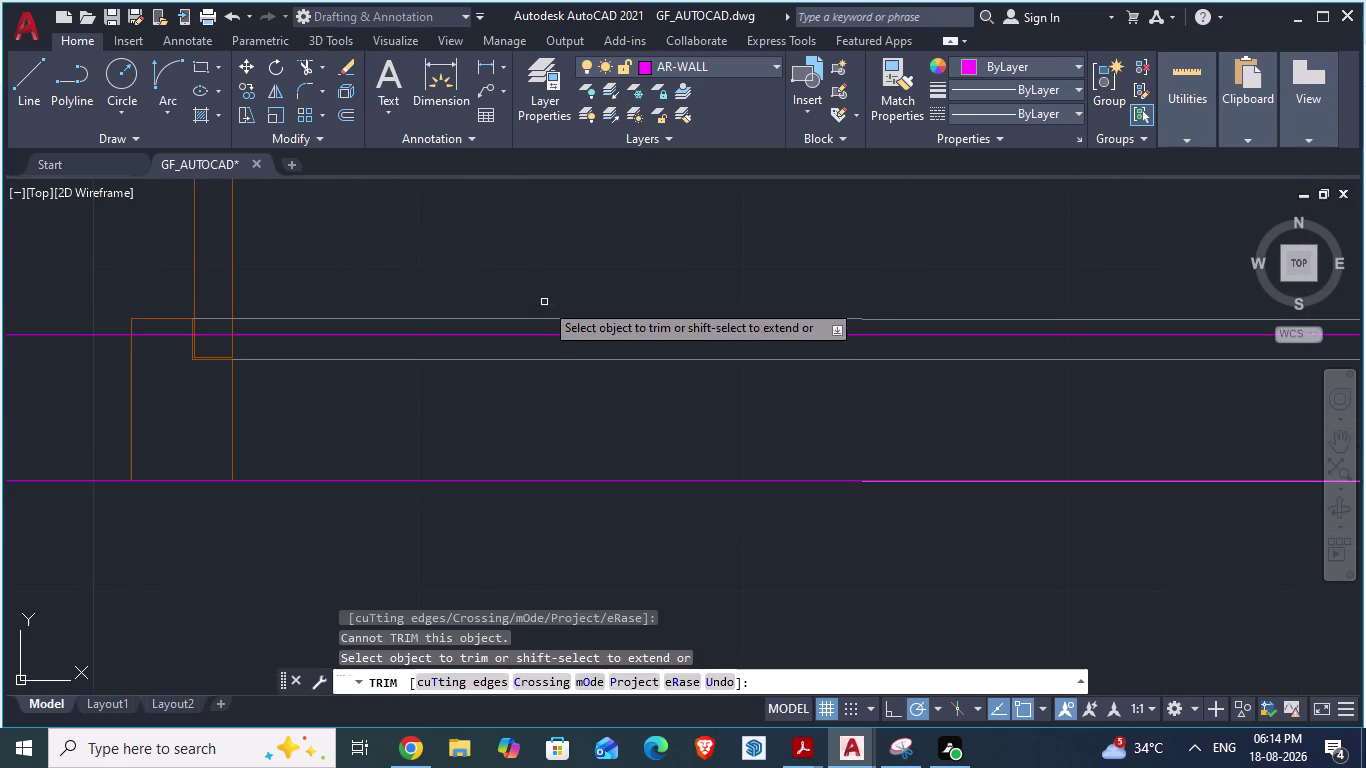
double_click(534, 333)
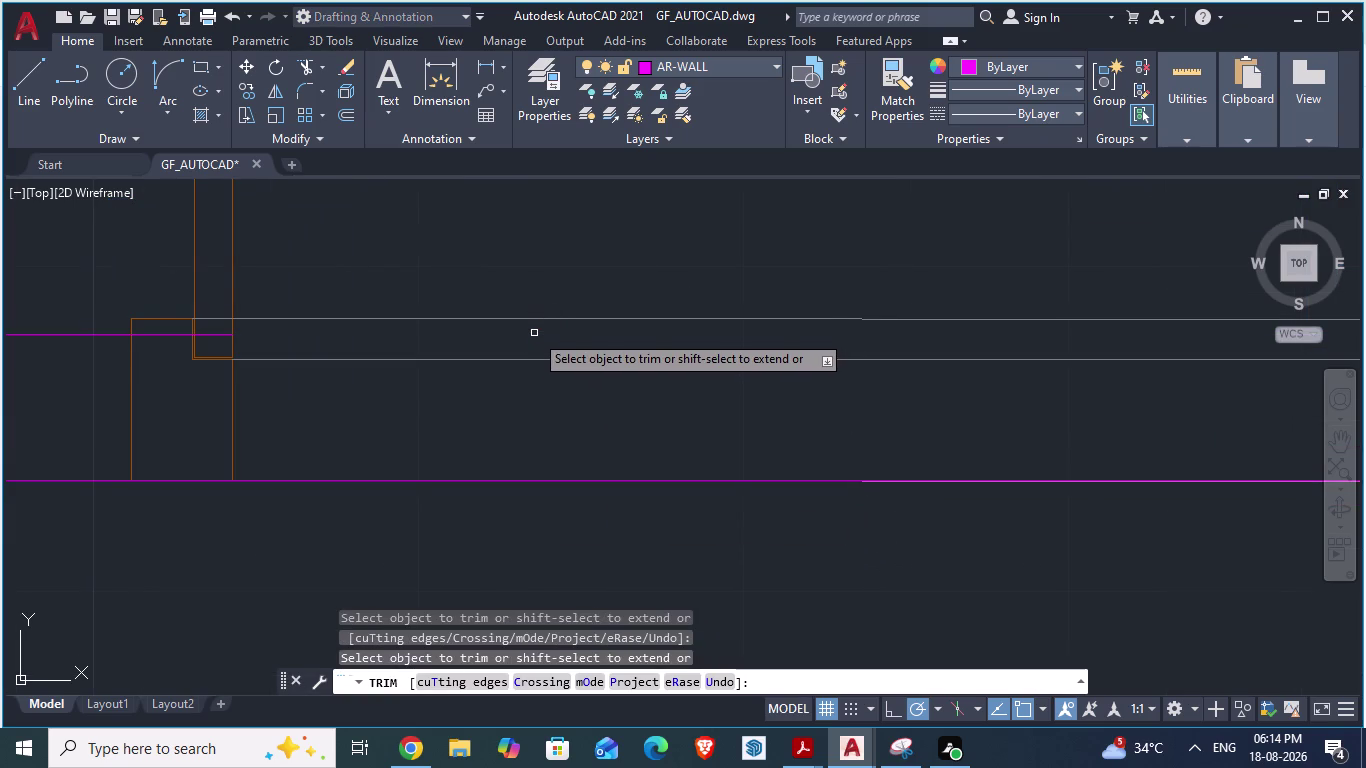
double_click(546, 482)
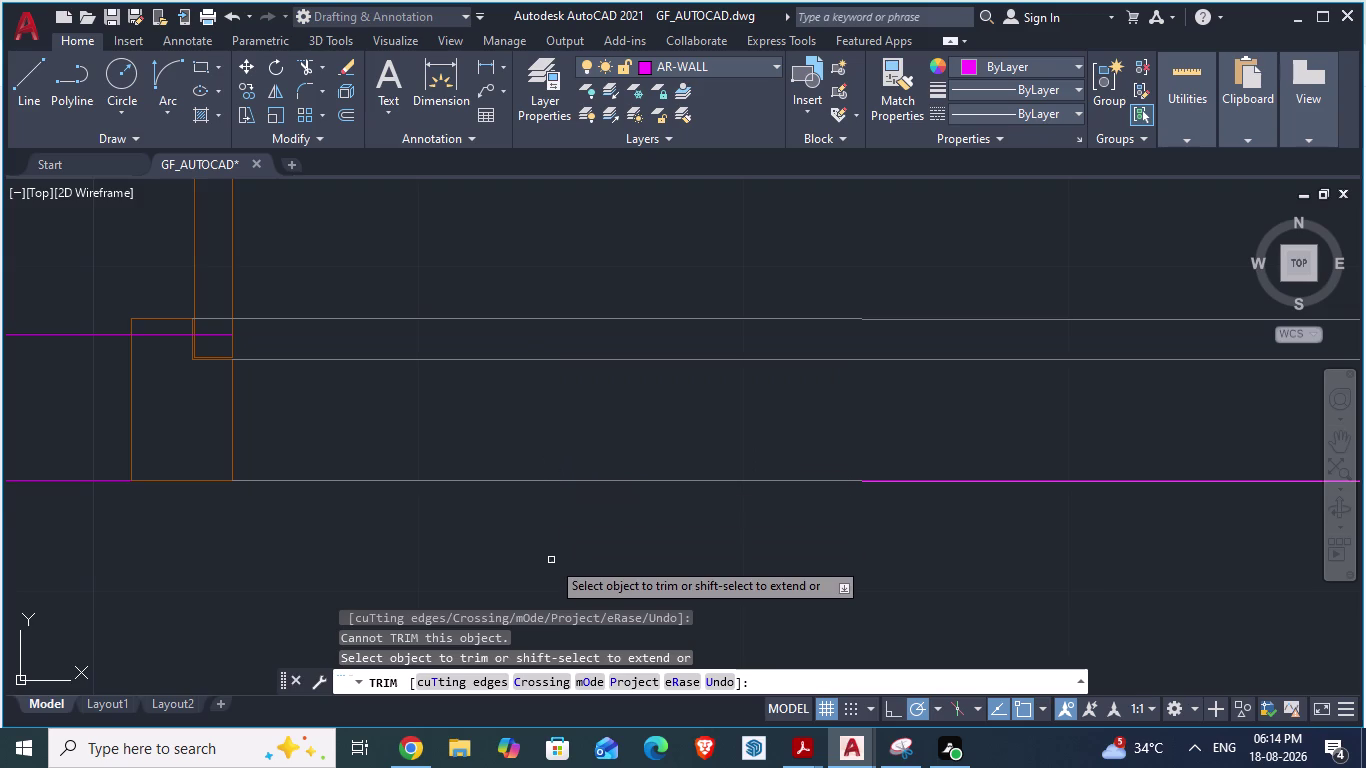
scroll(down, 3)
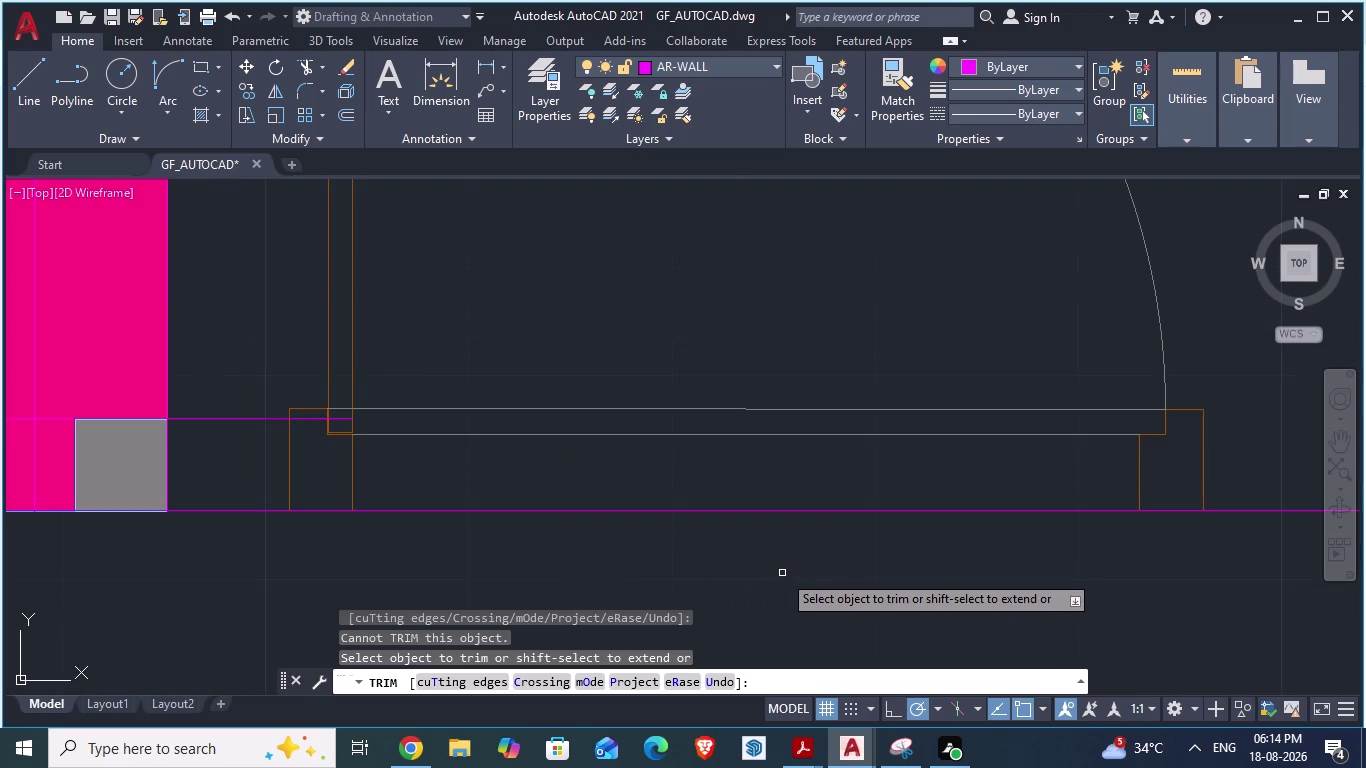
Save the drawing and end the trim.
key(ctrl+s)
scroll(down, 3)
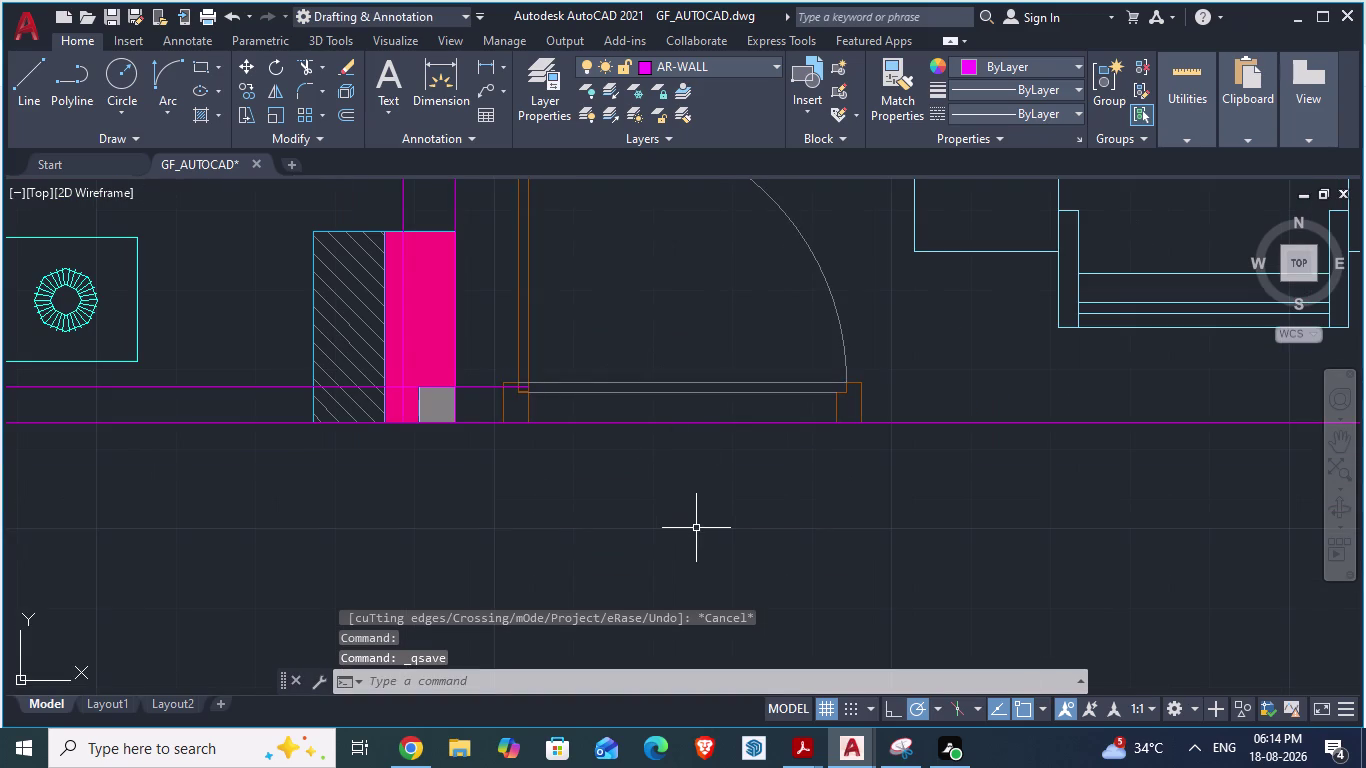
key(Escape)
scroll(down, 3)
scroll(up, 3)
scroll(up, 3)
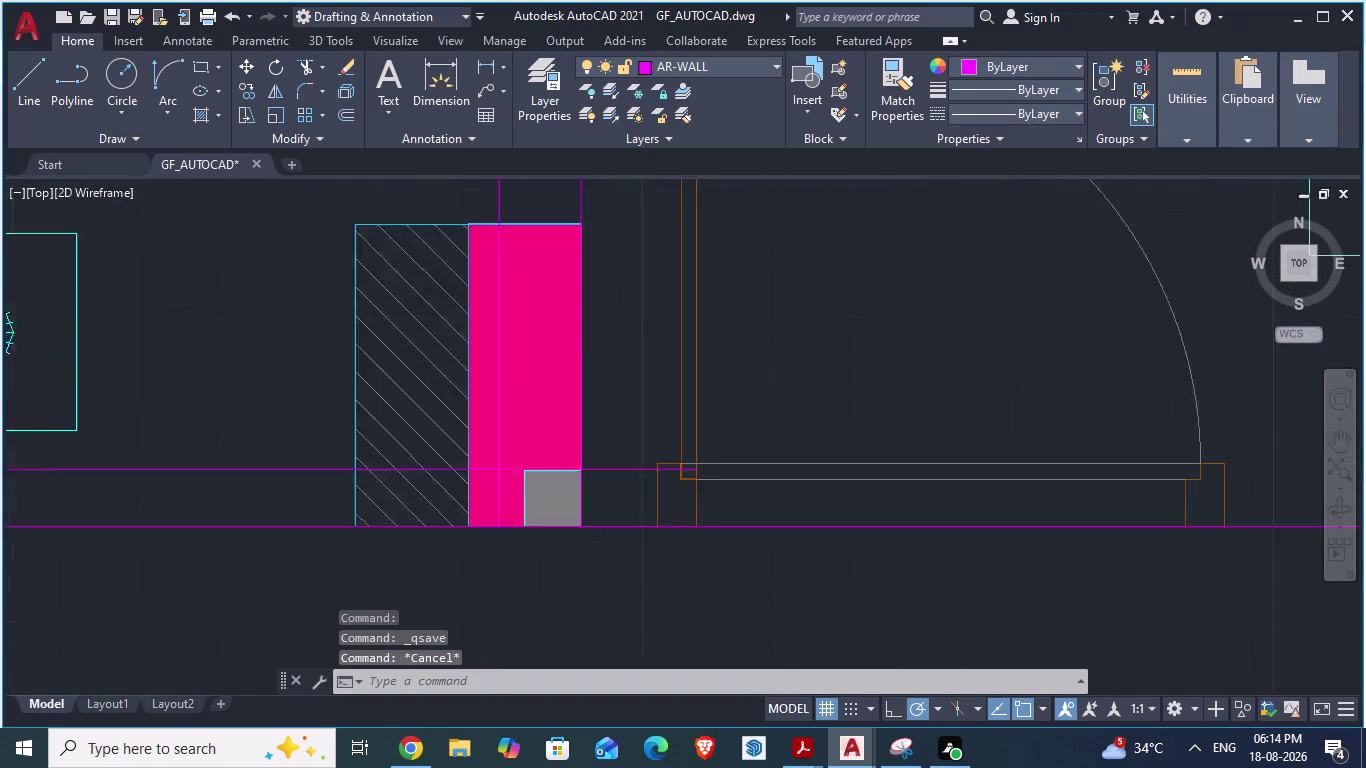
scroll(up, 3)
Trim the remaining stubs and wall line pieces inside the door frame.
text(TR)
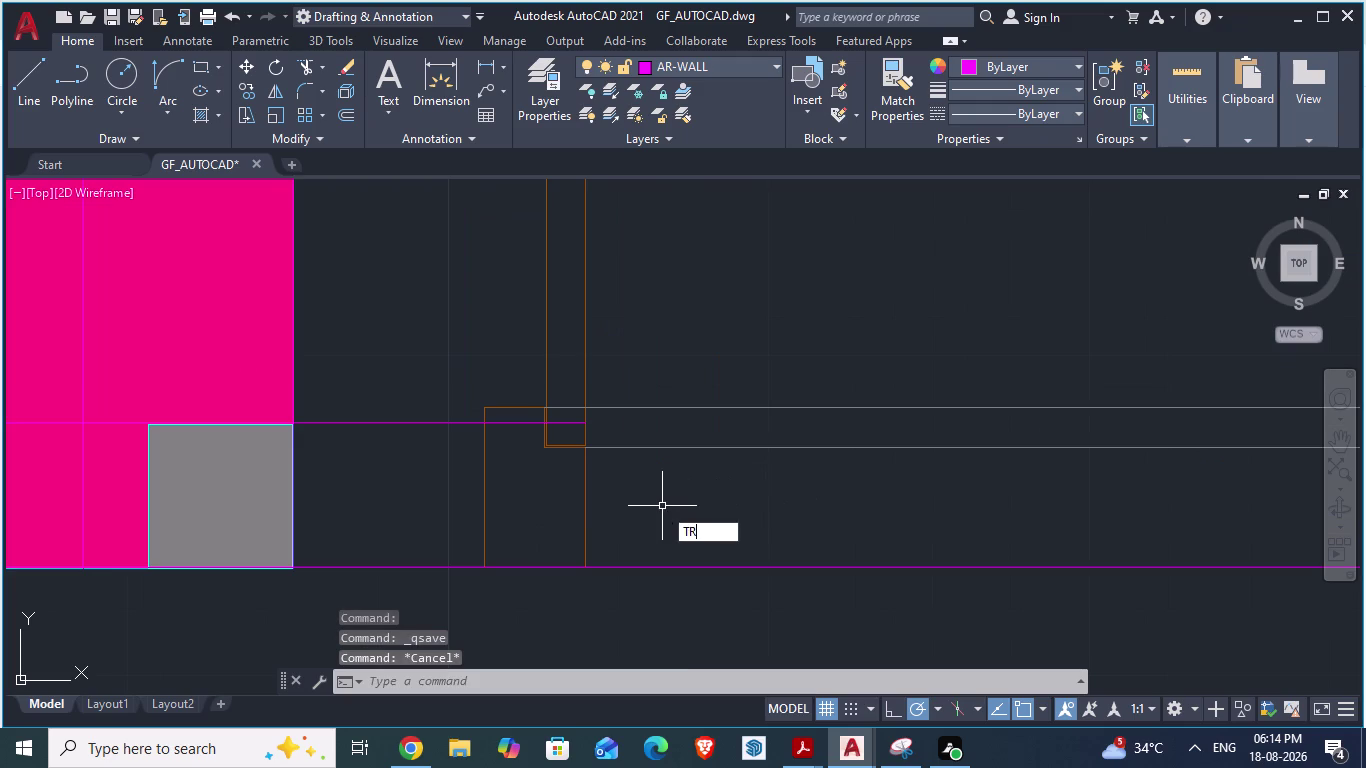
key(Return)
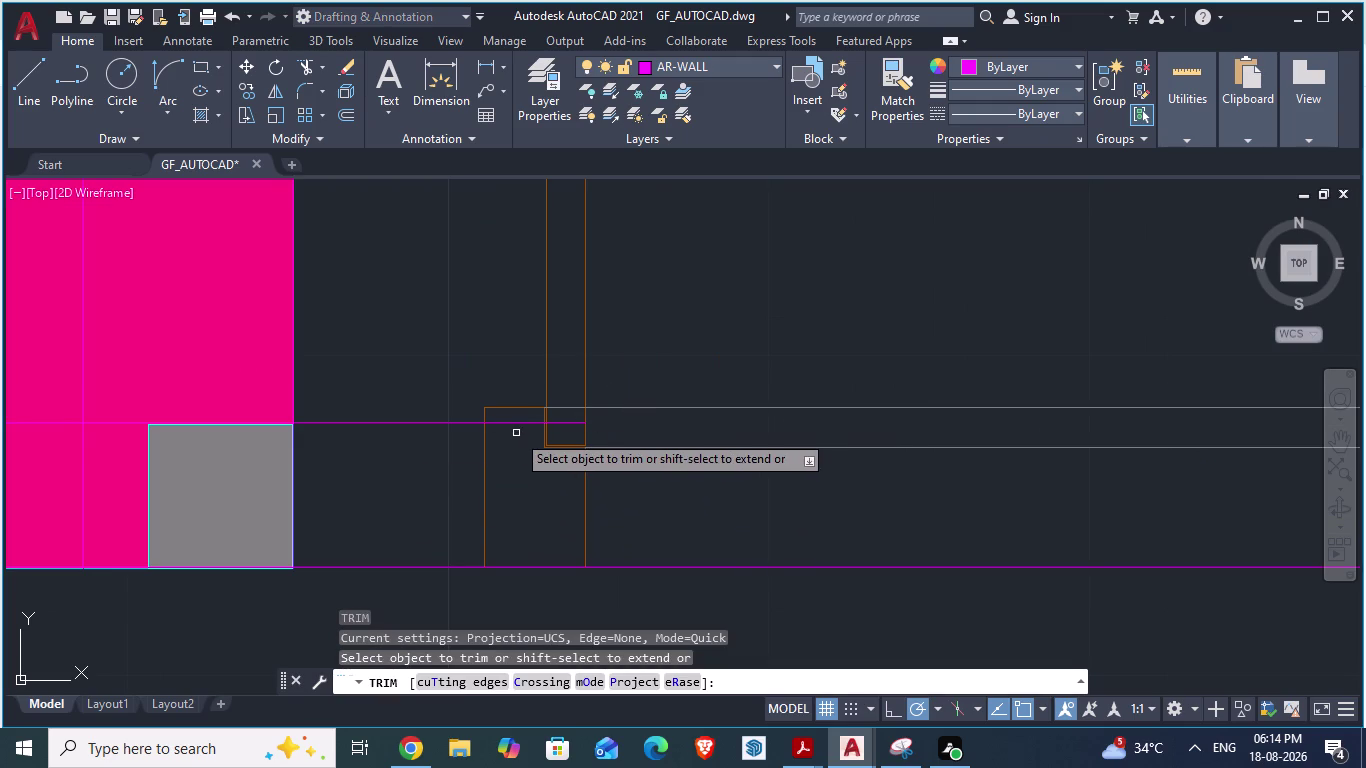
click(510, 423)
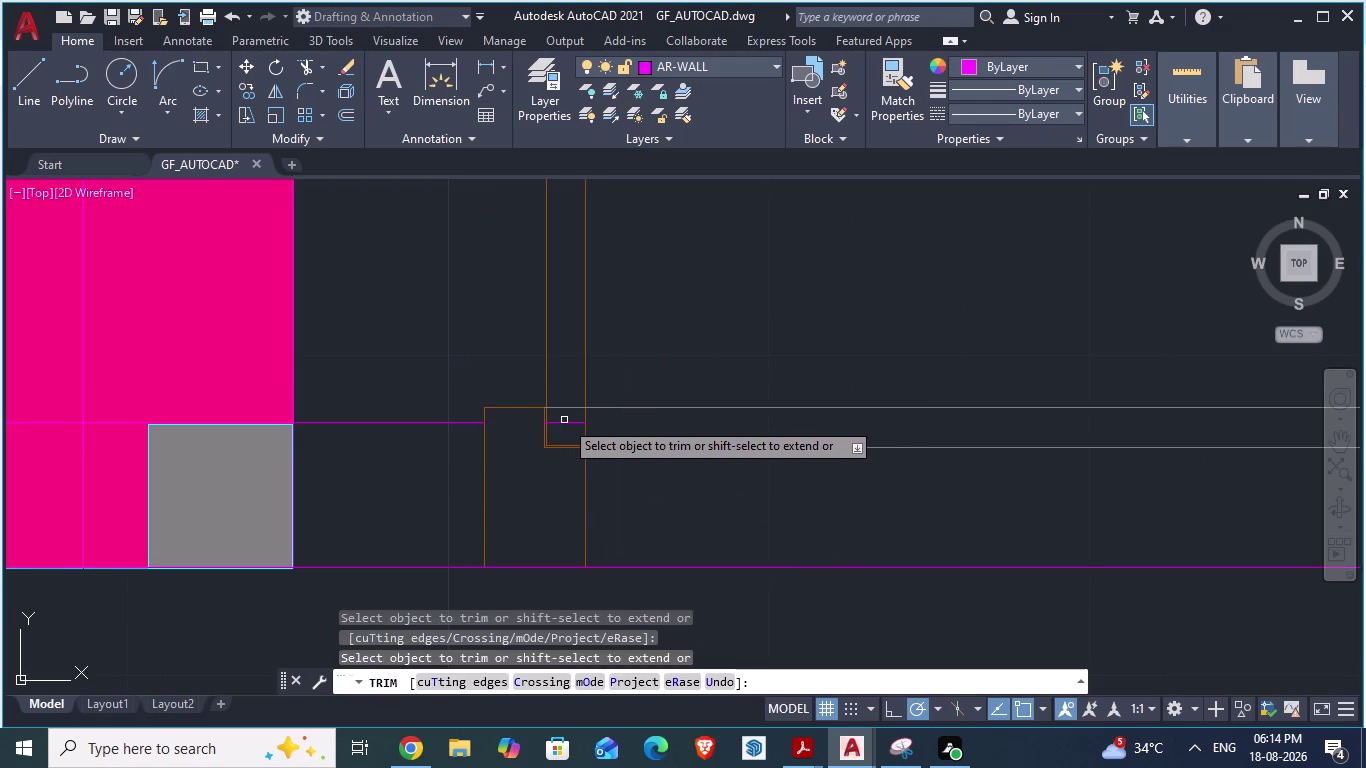
click(566, 422)
scroll(up, 3)
scroll(up, 3)
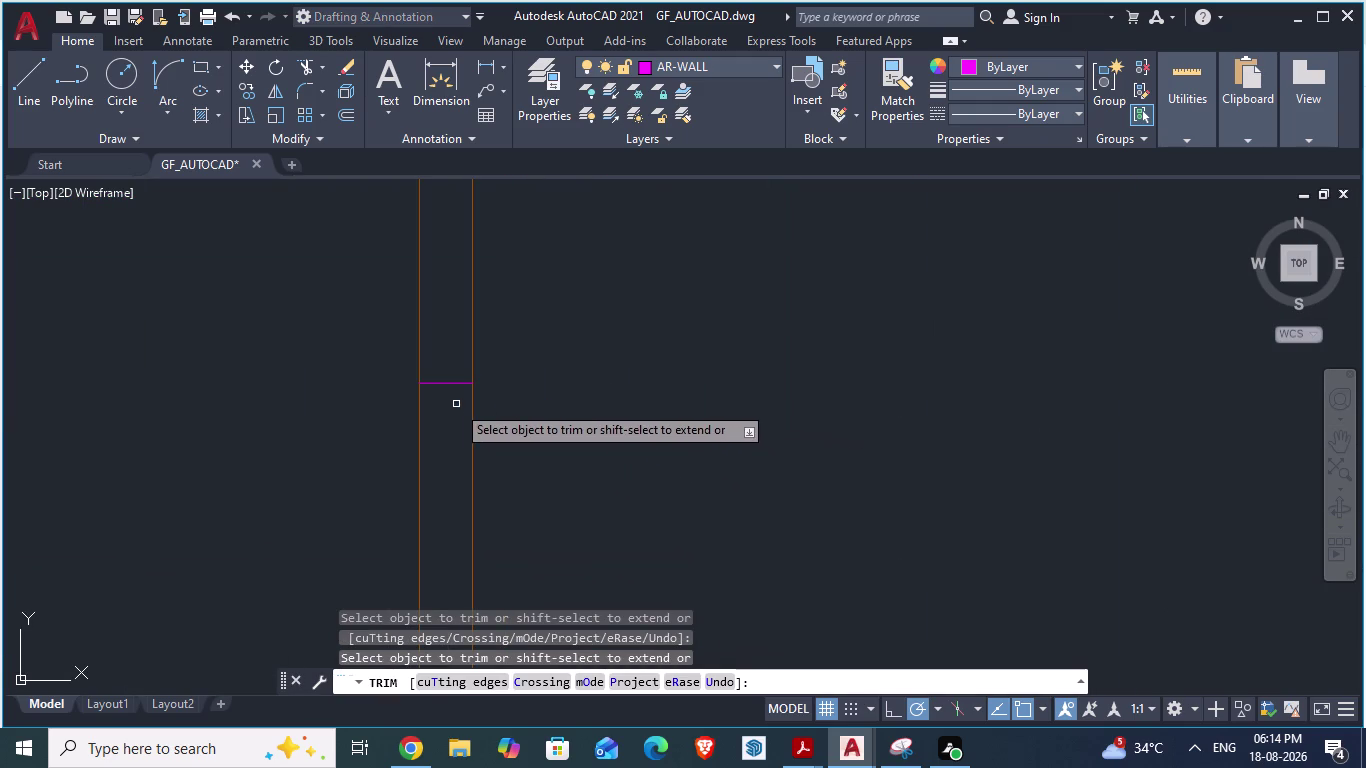
click(439, 384)
scroll(down, 3)
scroll(down, 3)
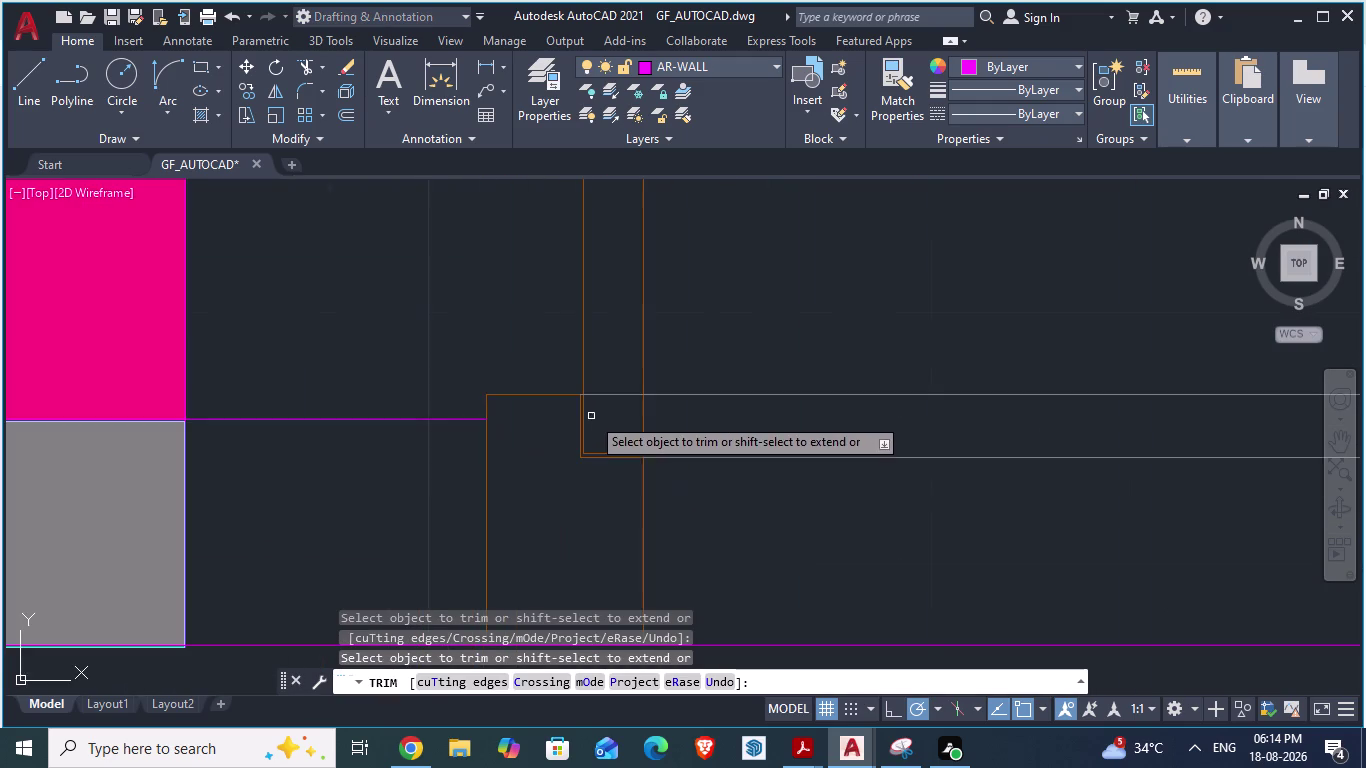
scroll(down, 3)
scroll(up, 3)
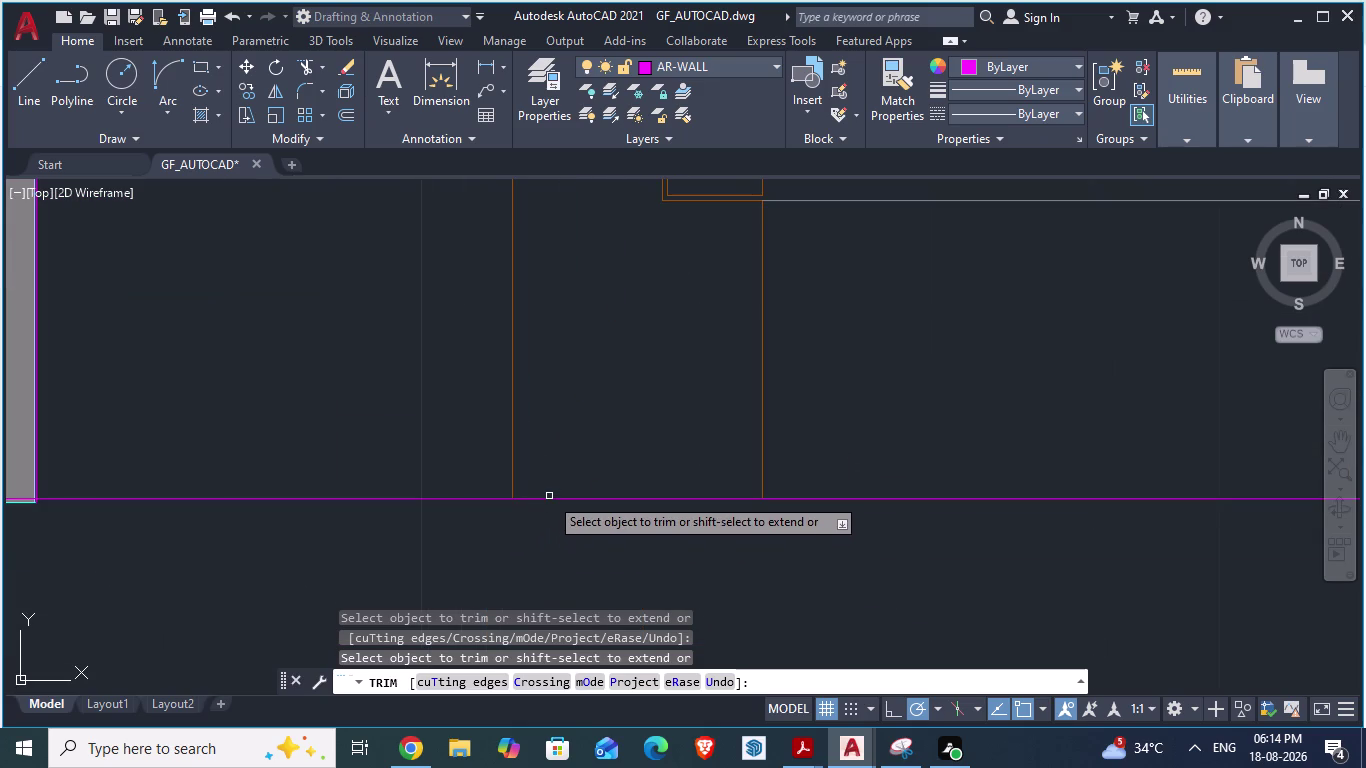
click(554, 497)
triple_click(554, 497)
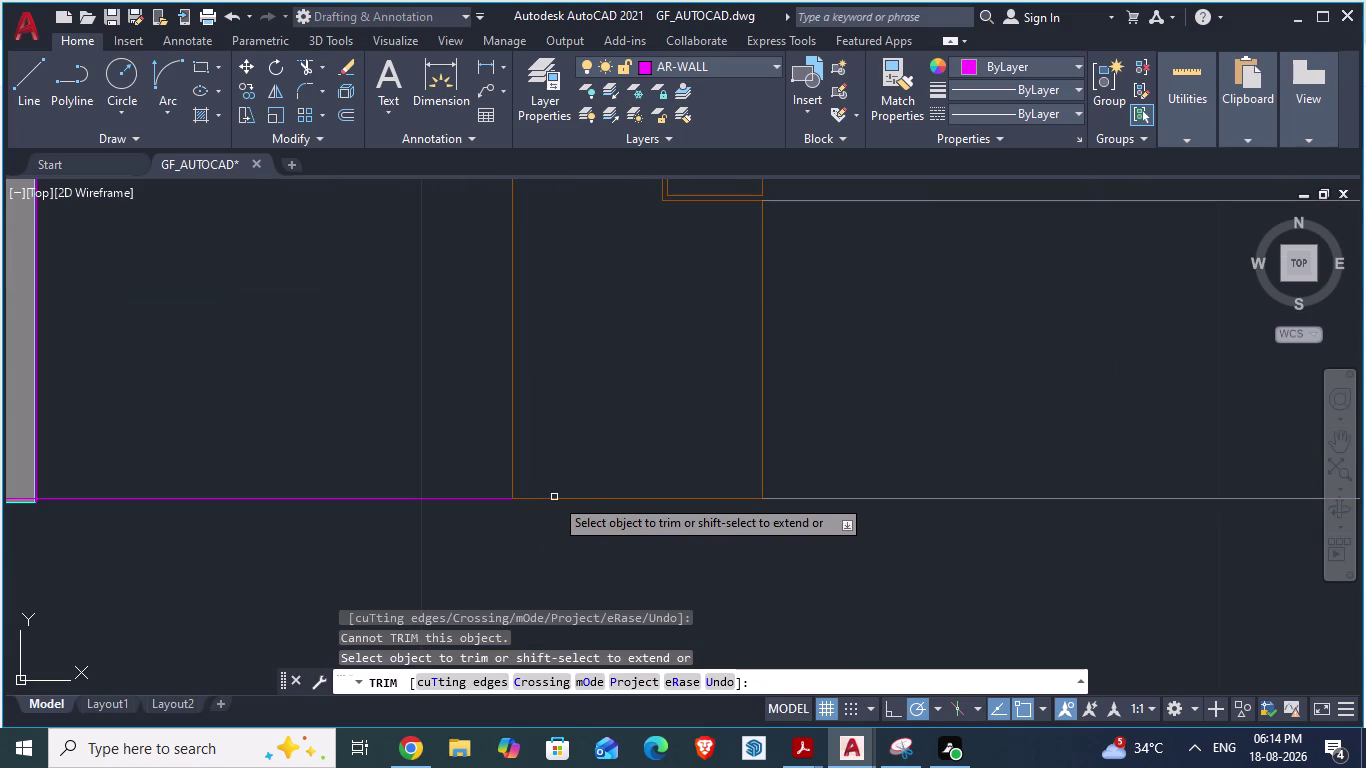
click(554, 497)
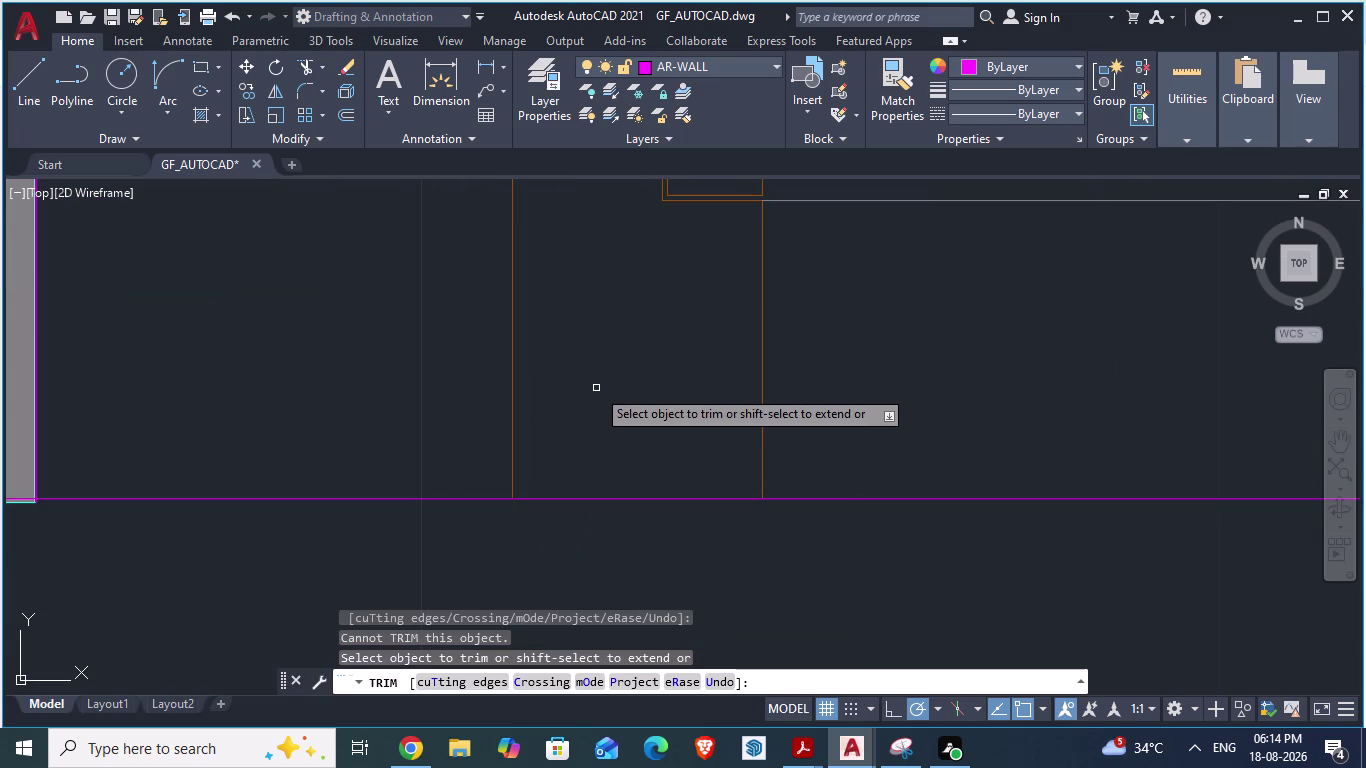
Save the drawing again.
key(ctrl+s)
scroll(down, 3)
scroll(down, 3)
scroll(down, 3)
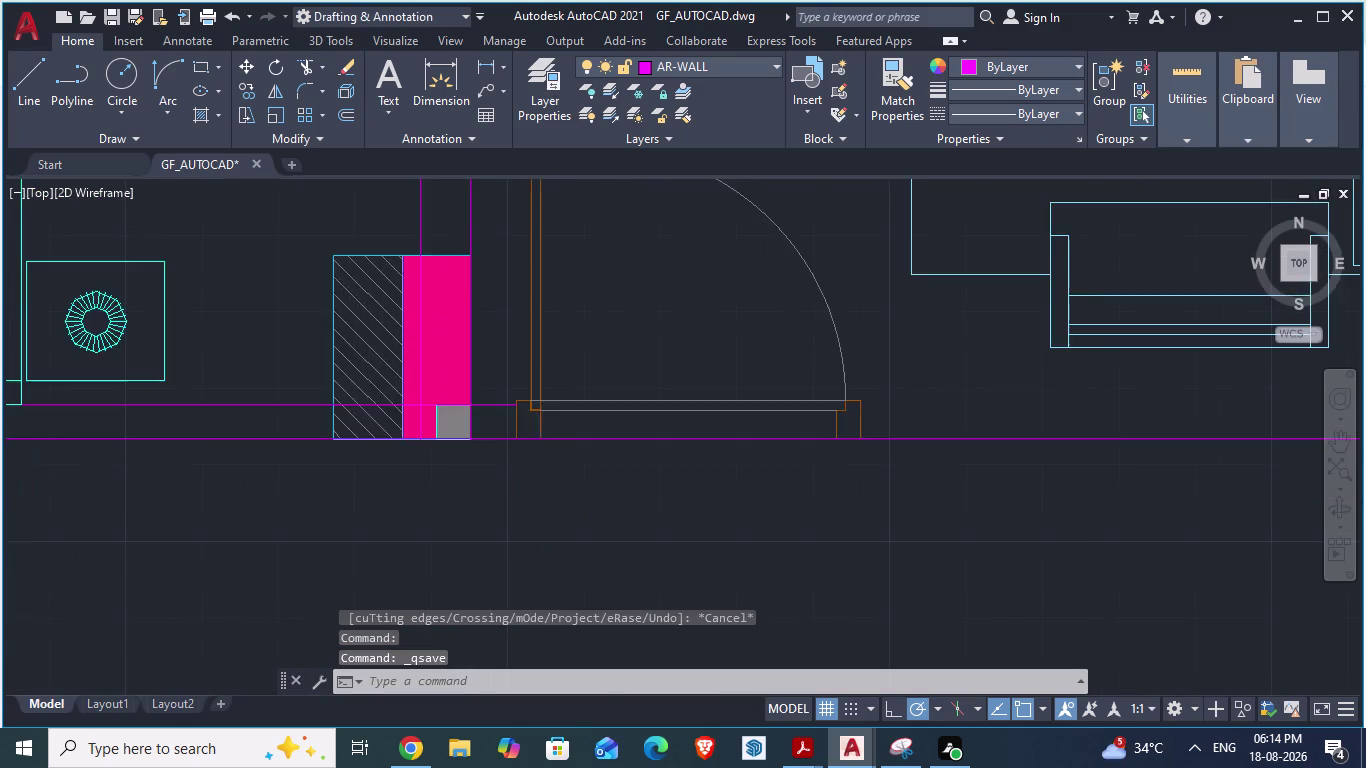
scroll(down, 3)
Change the front-wall line below the drawing room from ByLayer to Color 8 in Properties.
scroll(down, 3)
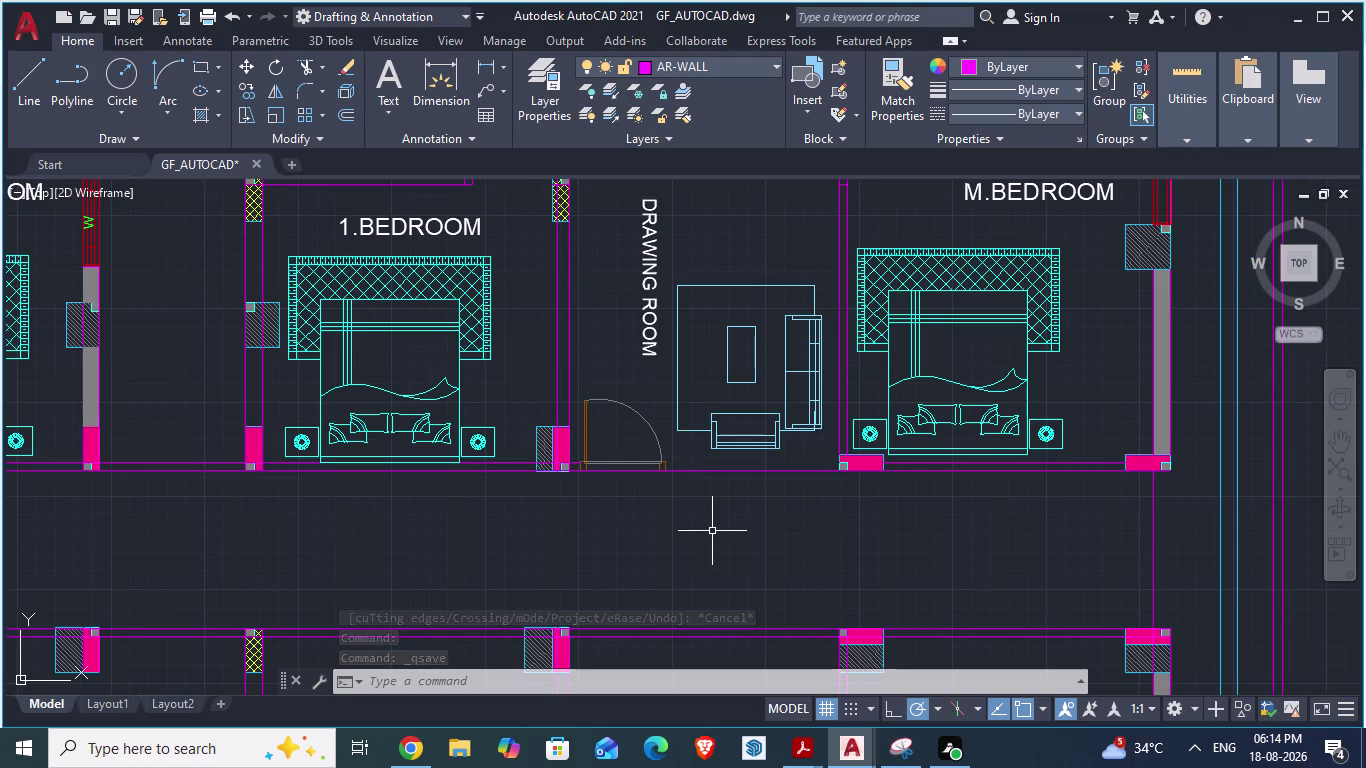
scroll(down, 3)
scroll(up, 3)
click(710, 476)
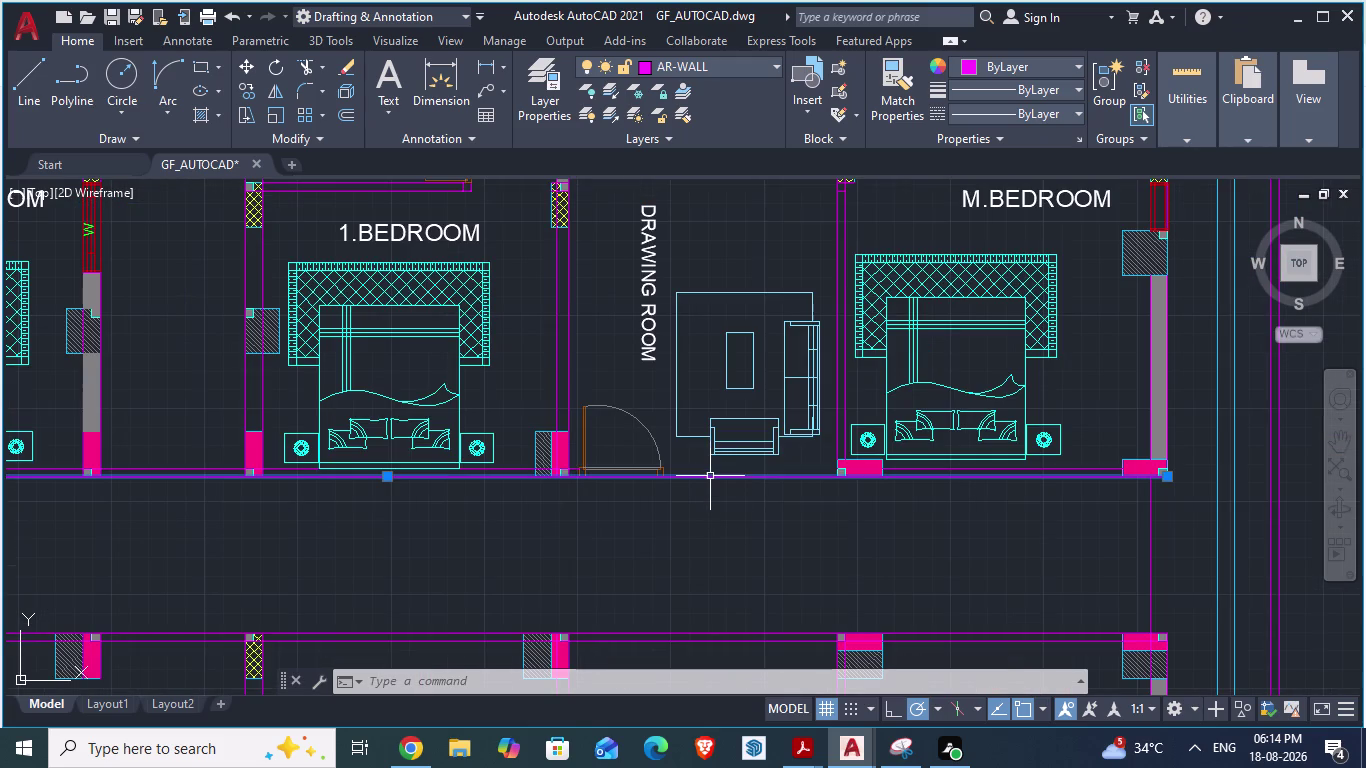
right_click(710, 476)
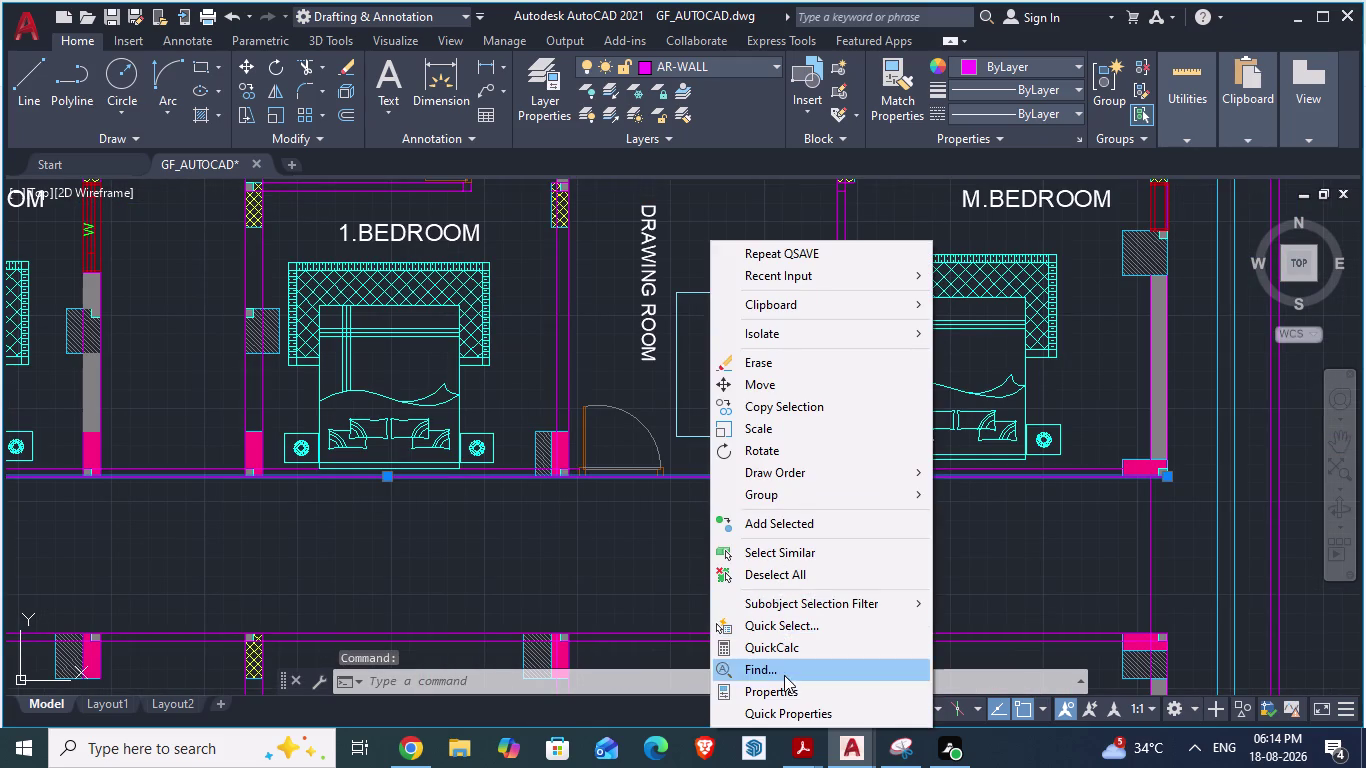
click(784, 690)
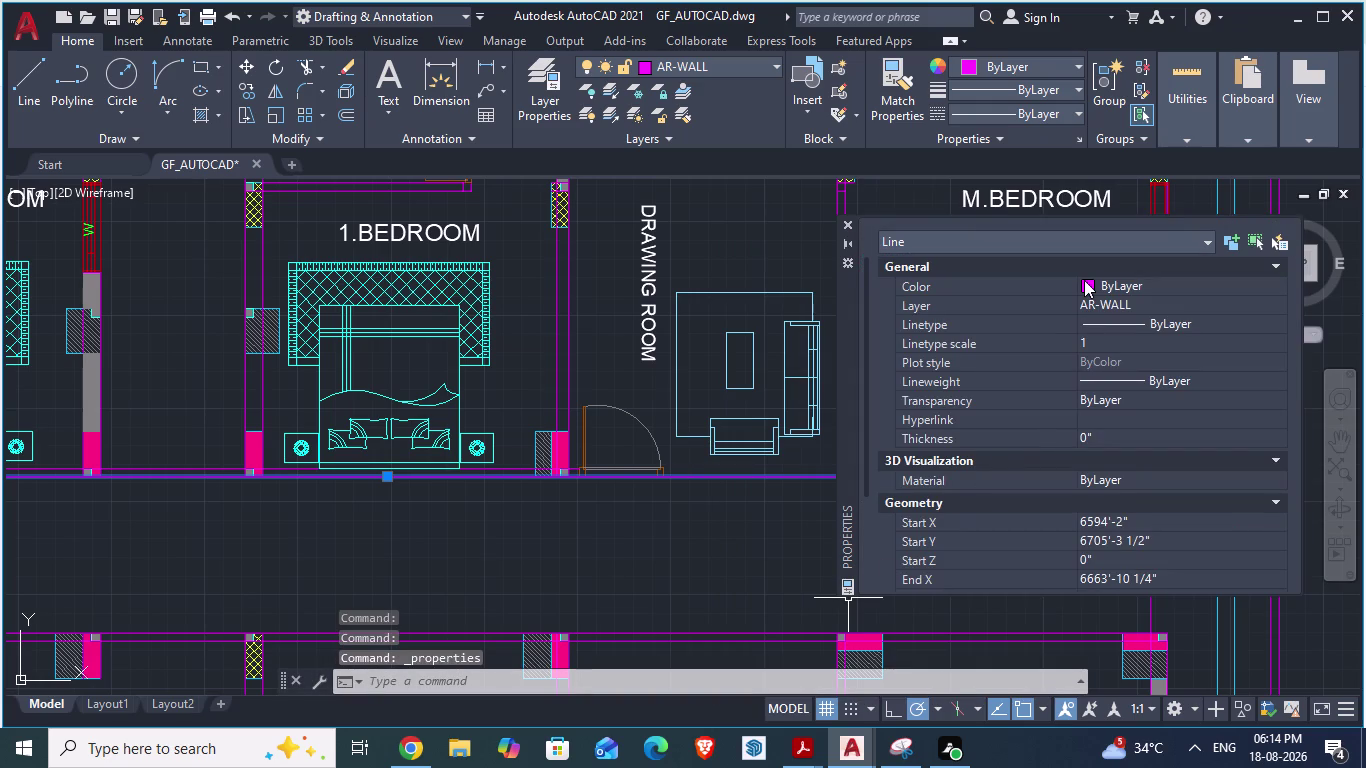
click(1084, 280)
click(1086, 282)
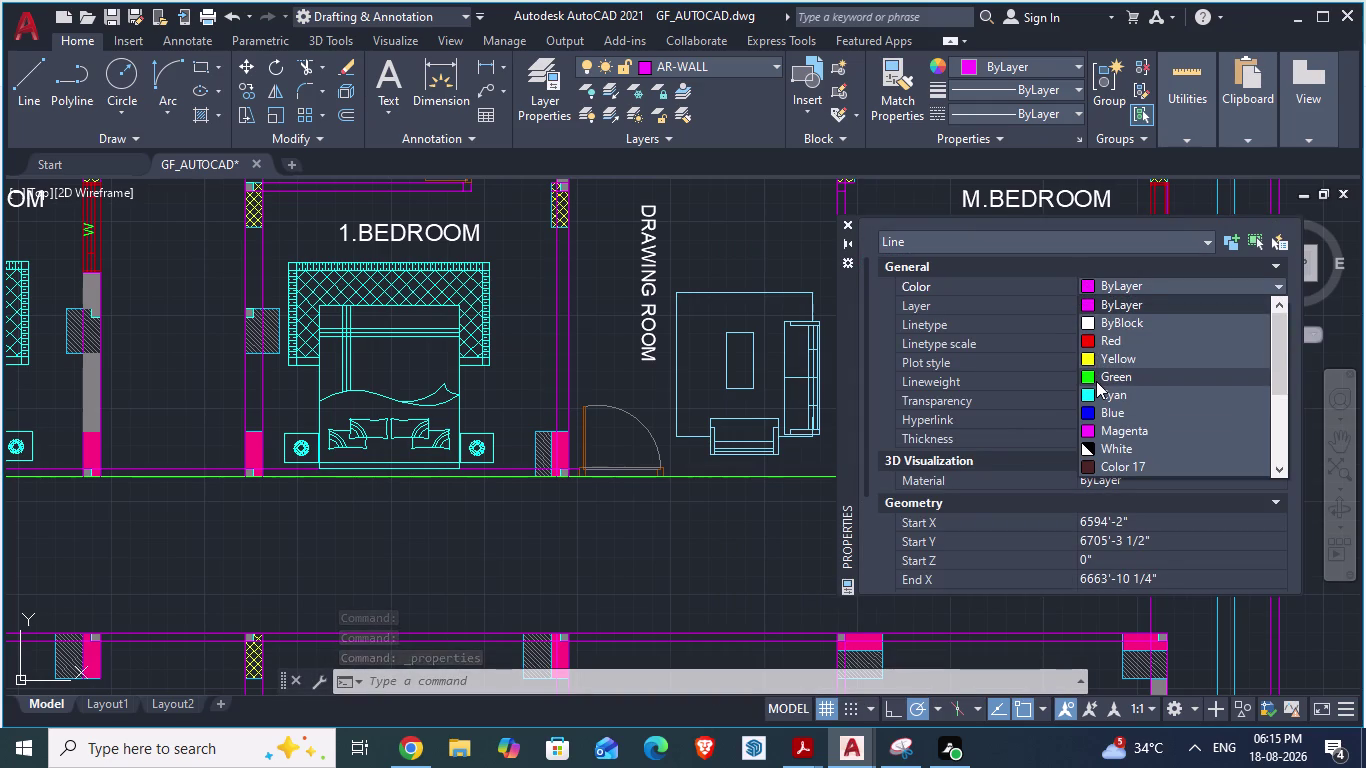
scroll(up, 3)
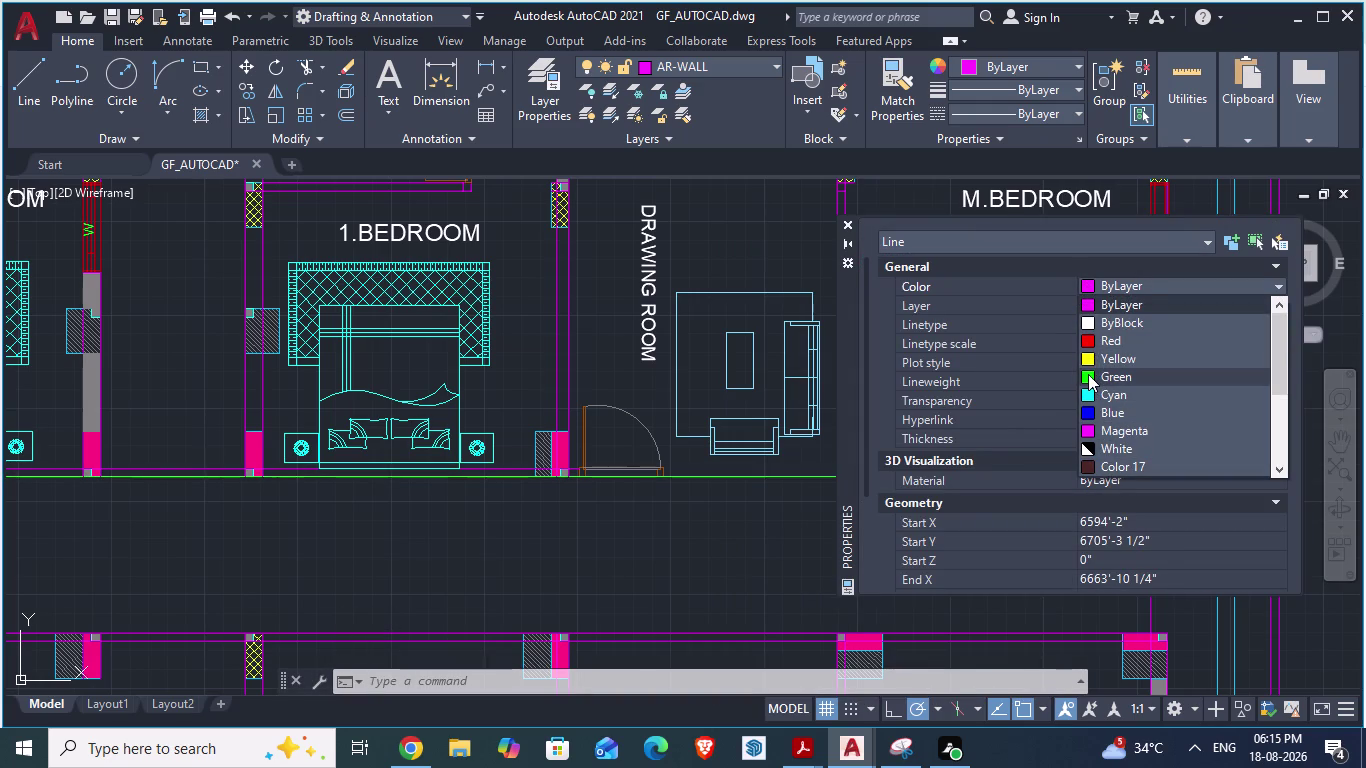
scroll(up, 3)
scroll(up, 3)
scroll(down, 3)
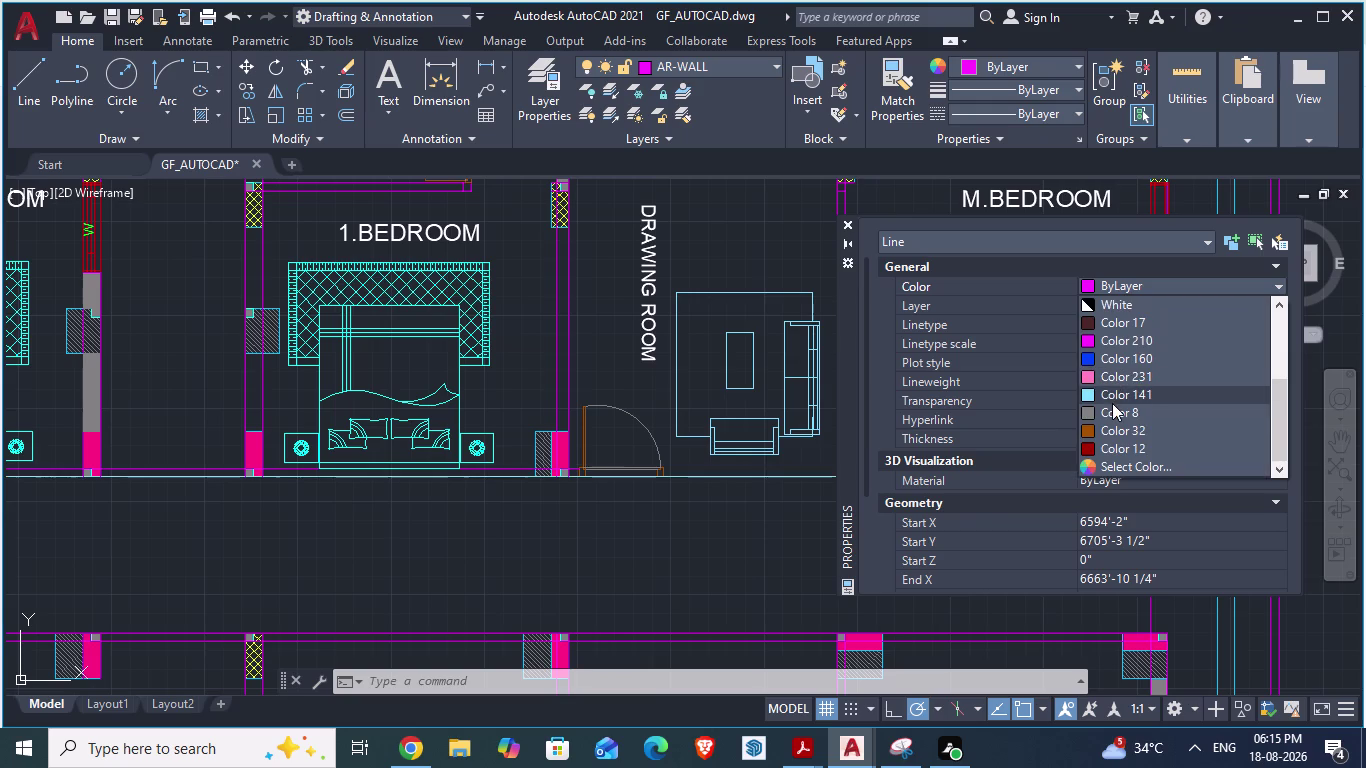
click(1112, 408)
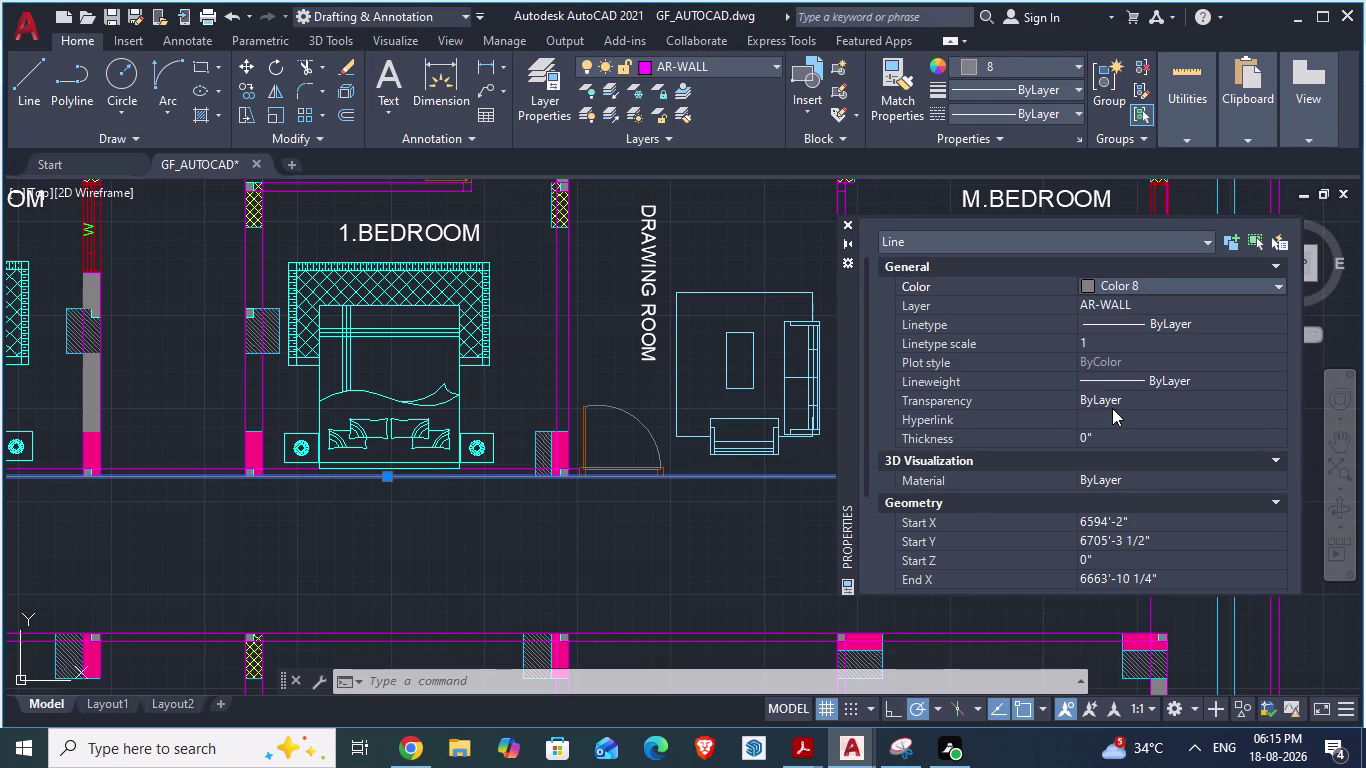
click(842, 230)
key(Escape)
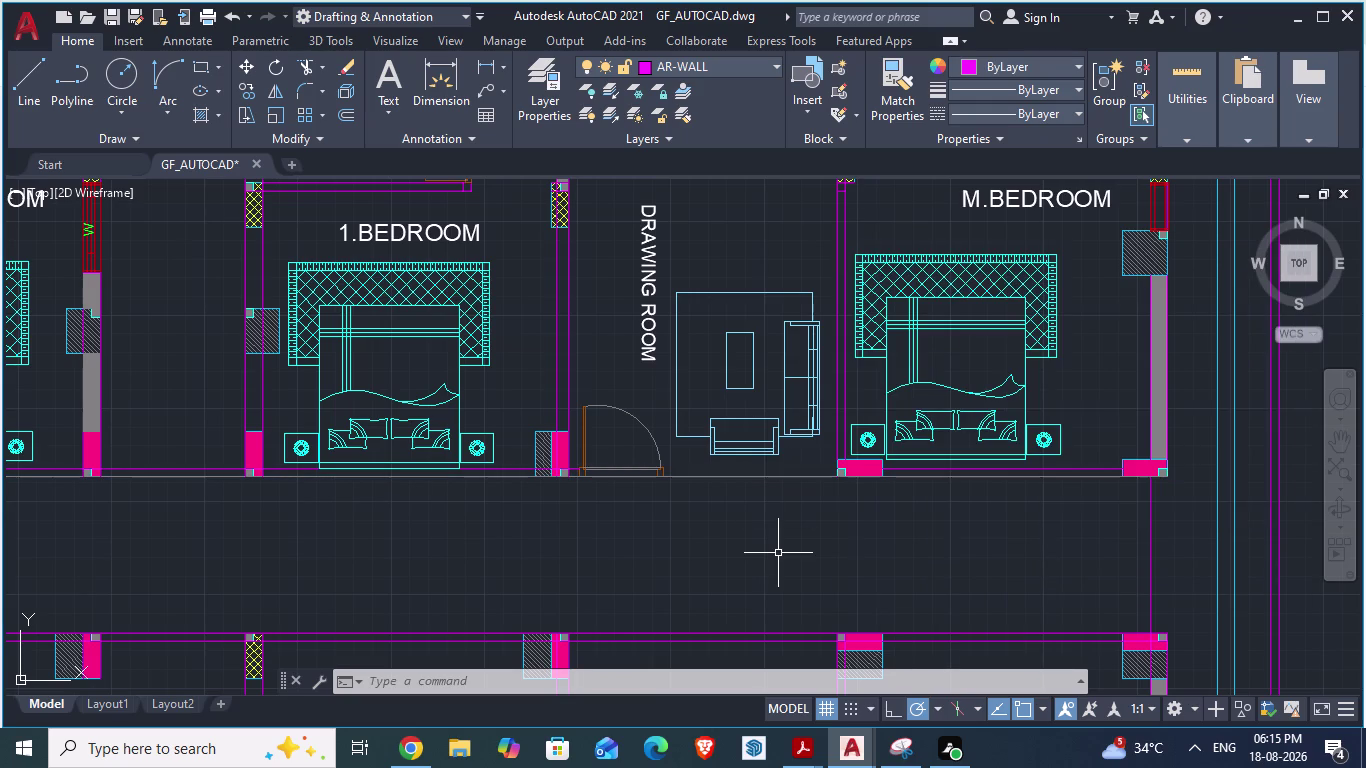
Cancel the unfinished dimension and delete the stray line below the lift.
scroll(down, 3)
key(alt+Tab)
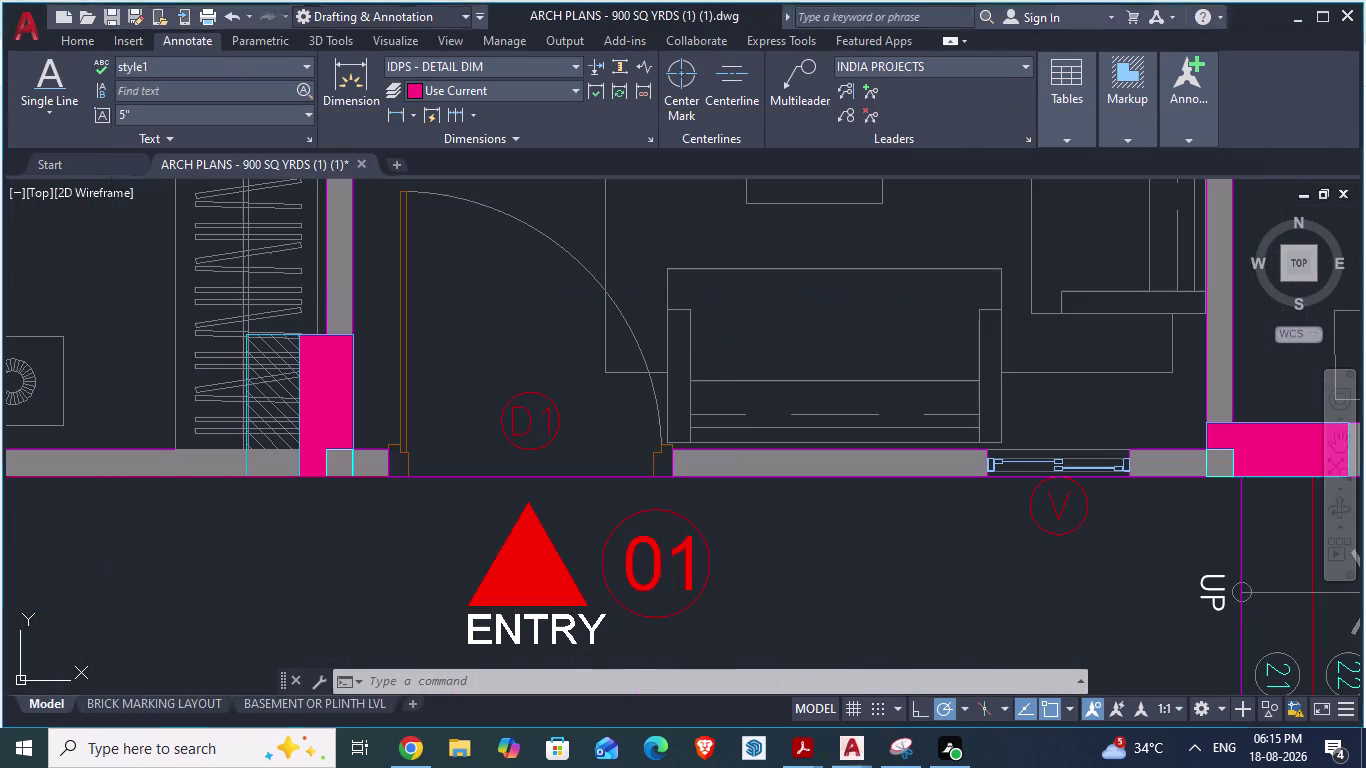
scroll(down, 3)
scroll(down, 3)
scroll(up, 3)
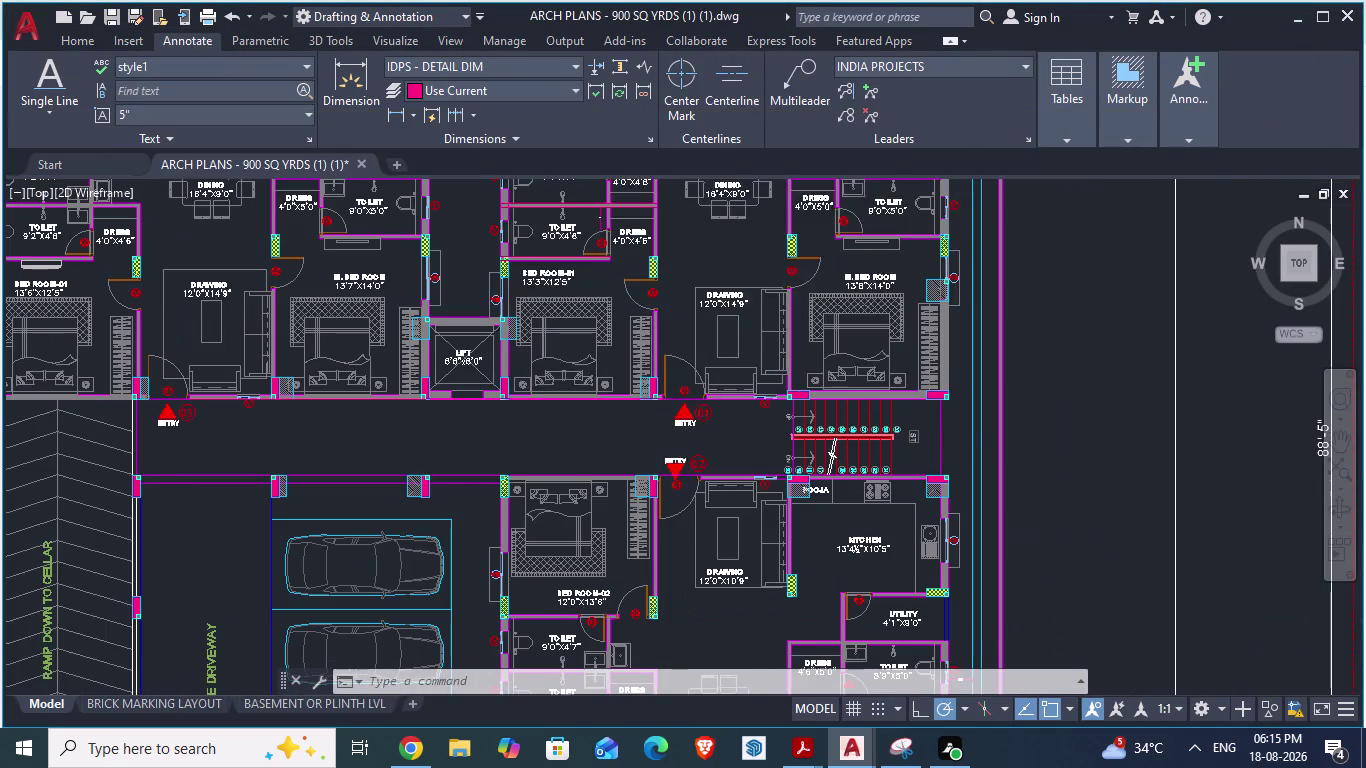
key(Escape)
scroll(down, 3)
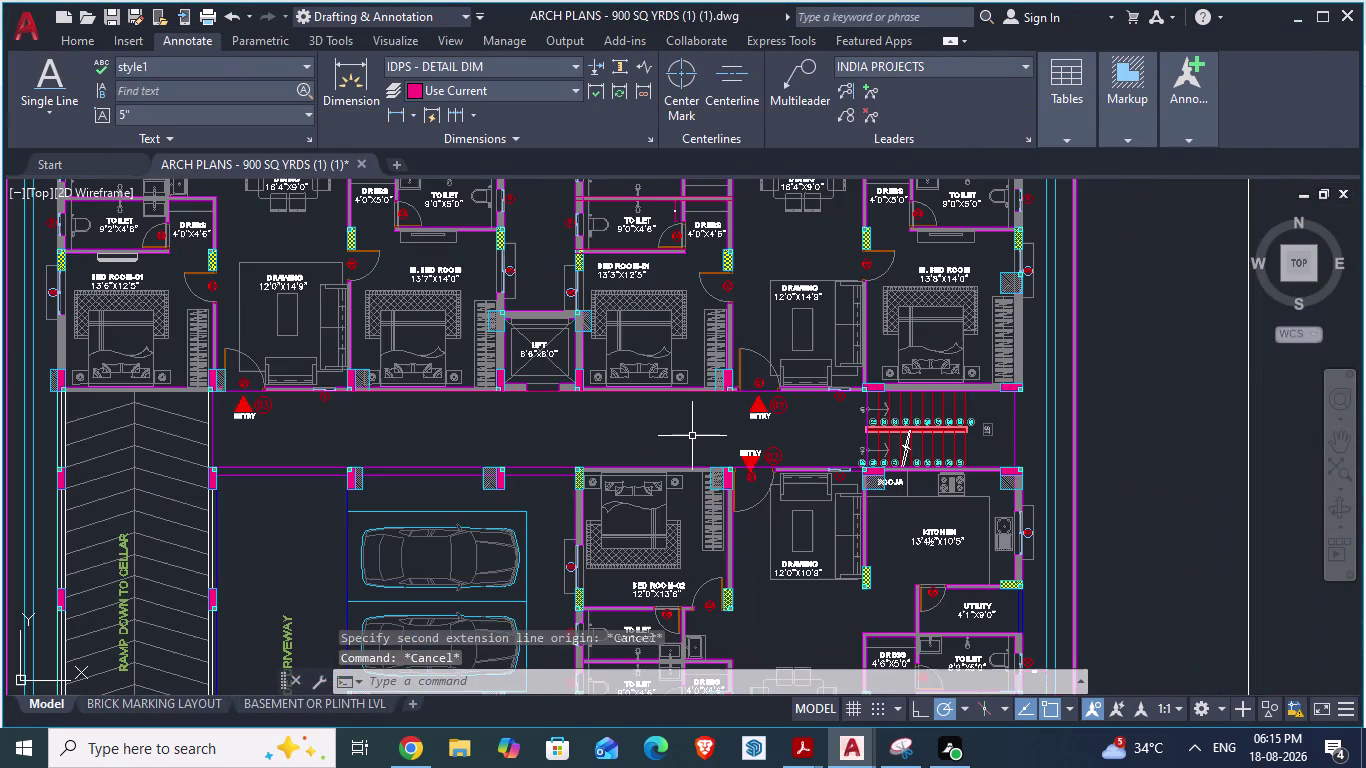
scroll(up, 3)
click(449, 359)
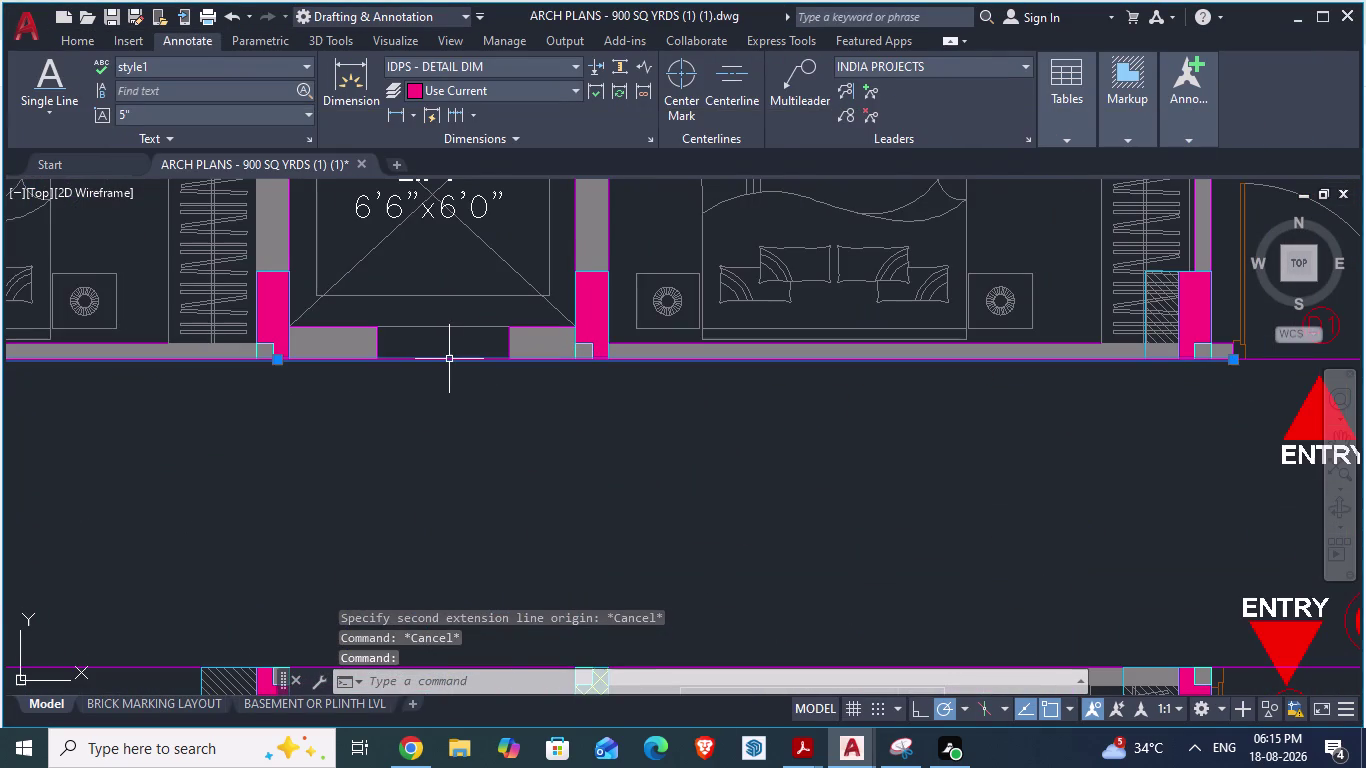
key(Delete)
scroll(down, 3)
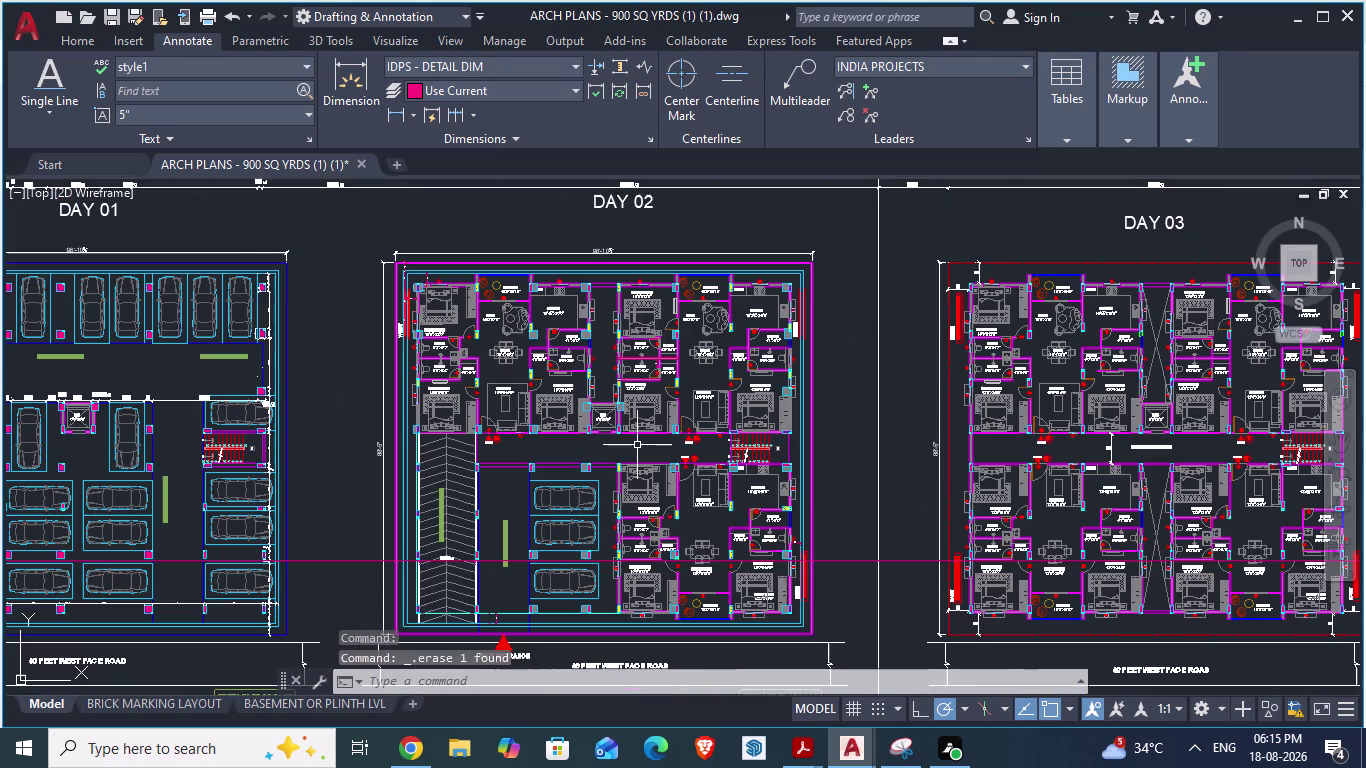
scroll(up, 3)
In GF_AUTOCAD, undo the last zoom and the last group property change.
key(alt+Tab)
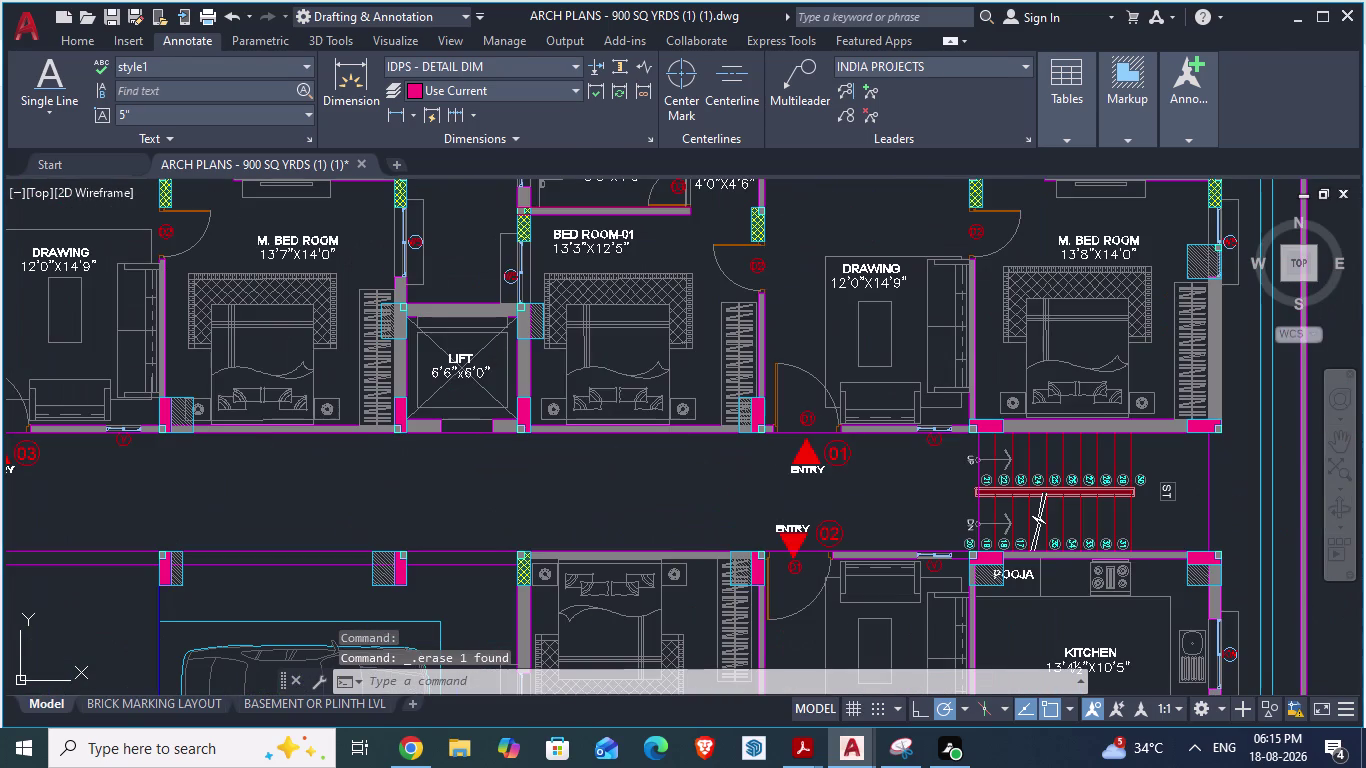
scroll(down, 3)
scroll(up, 3)
scroll(down, 3)
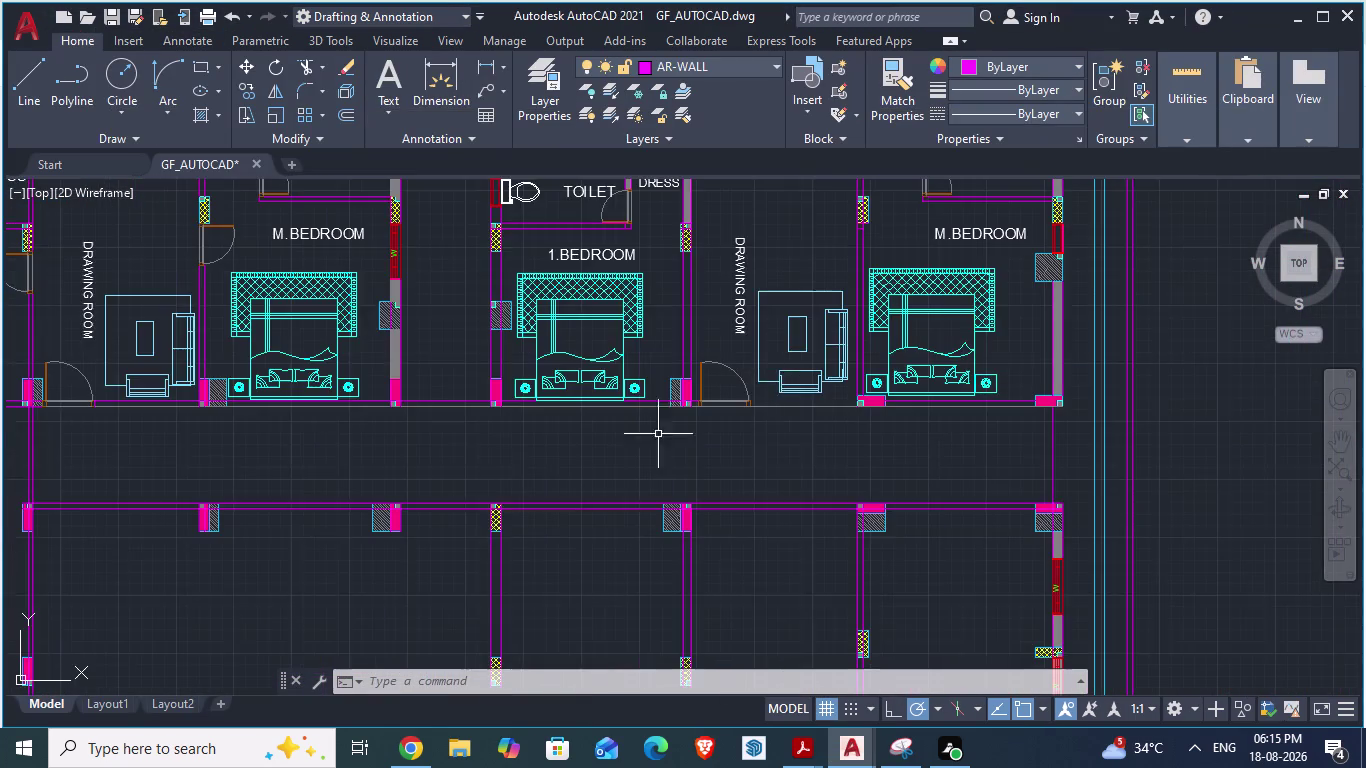
scroll(up, 3)
key(ctrl+z)
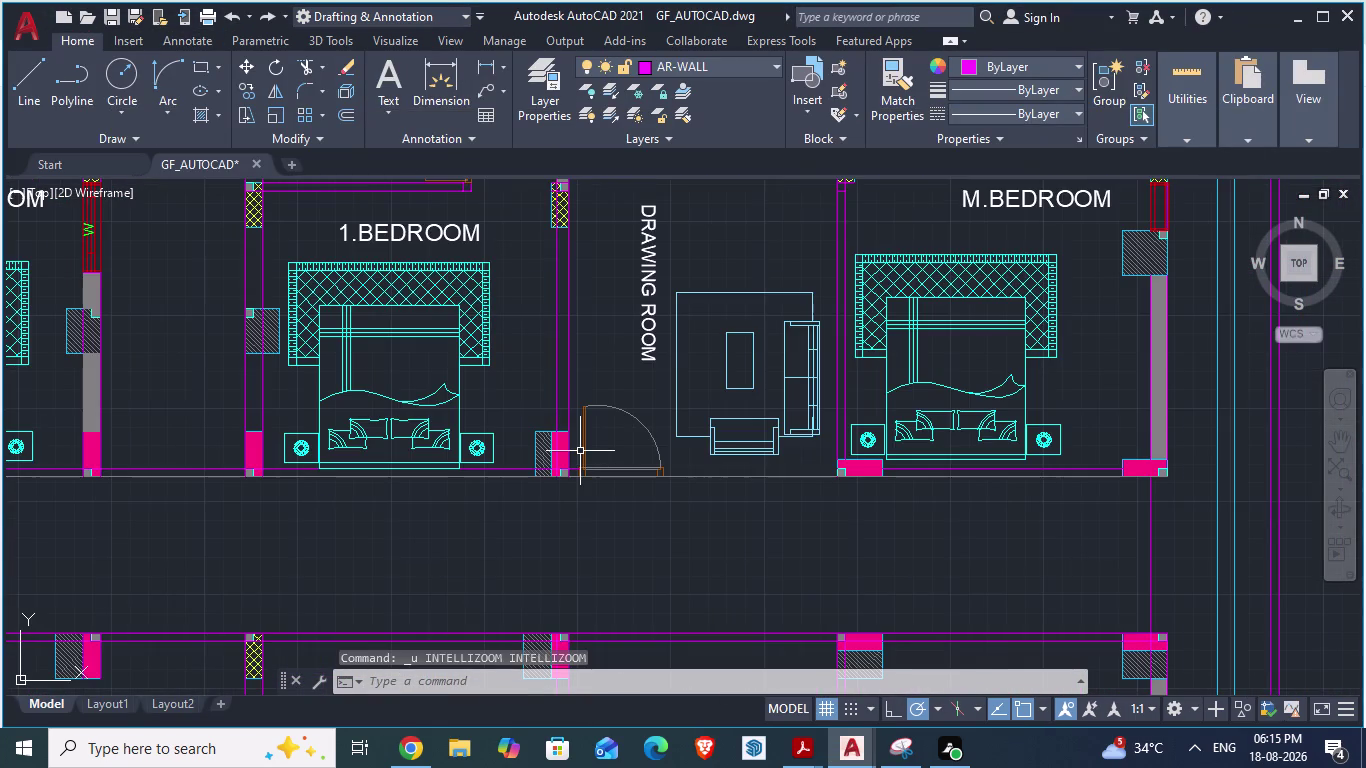
key(ctrl+z)
scroll(down, 3)
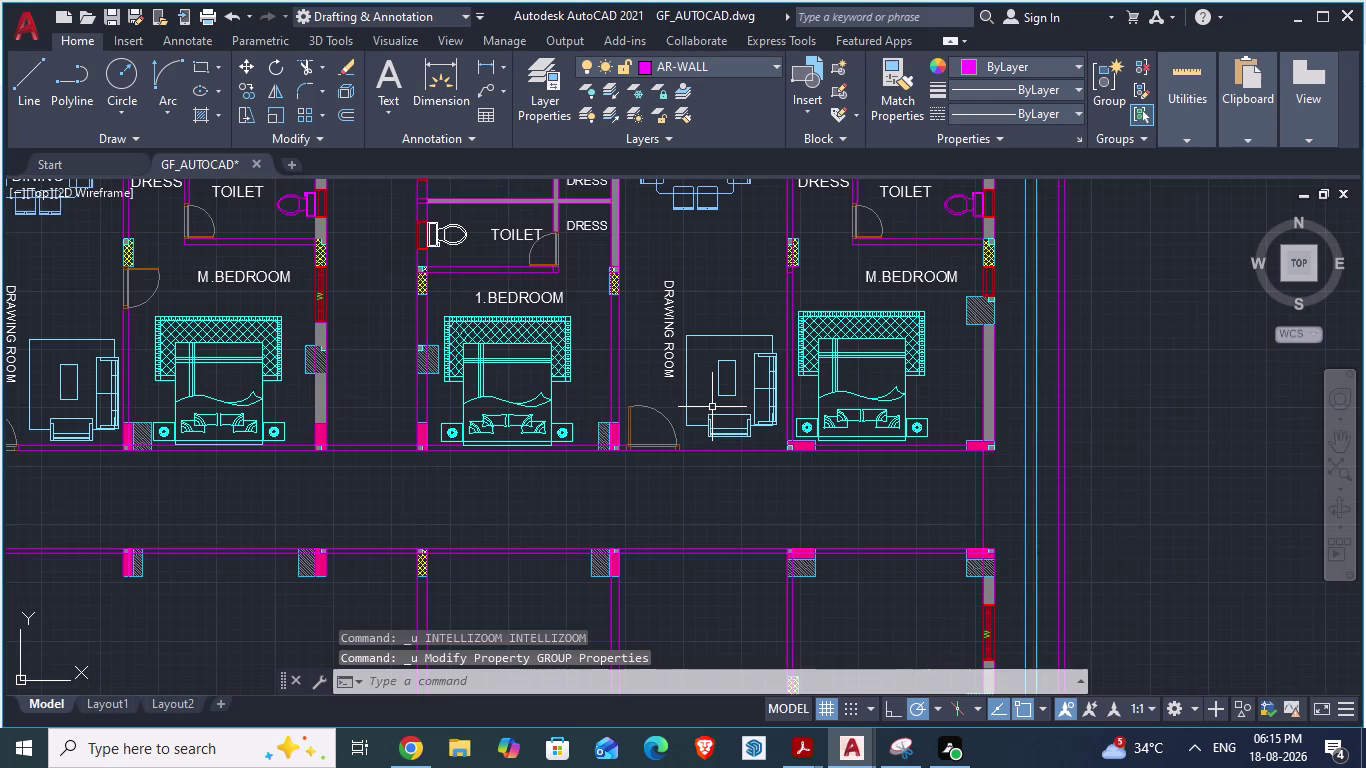
scroll(down, 3)
scroll(up, 3)
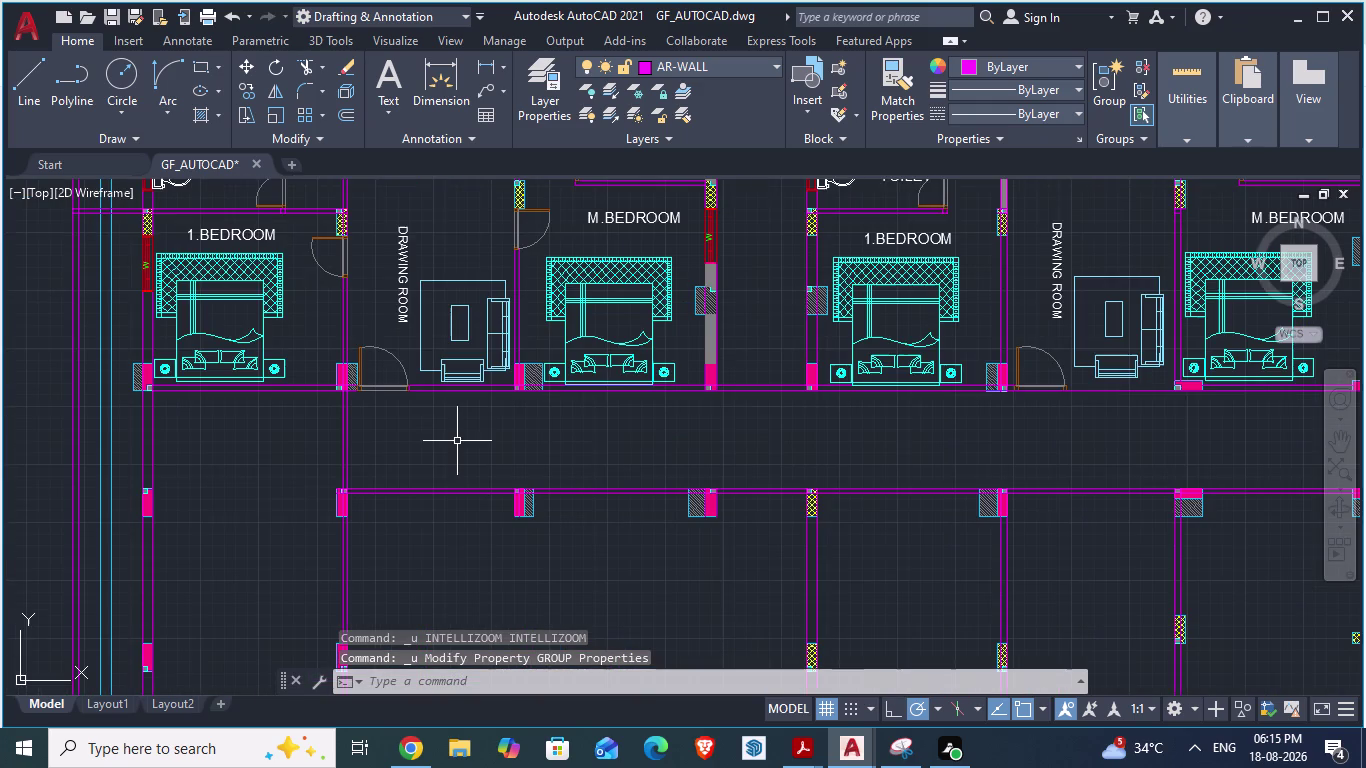
scroll(up, 3)
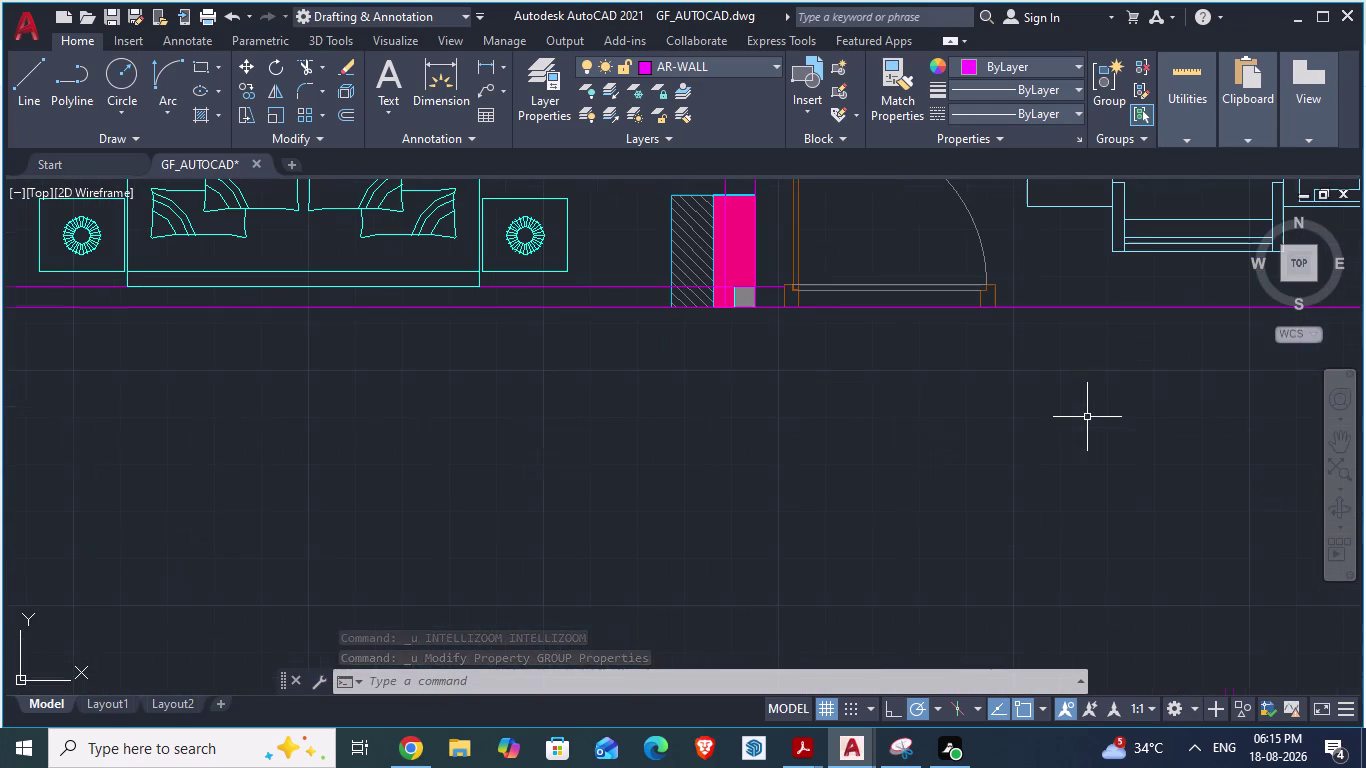
Check the reference plan again, then come back to GF_AUTOCAD.
key(alt+Tab)
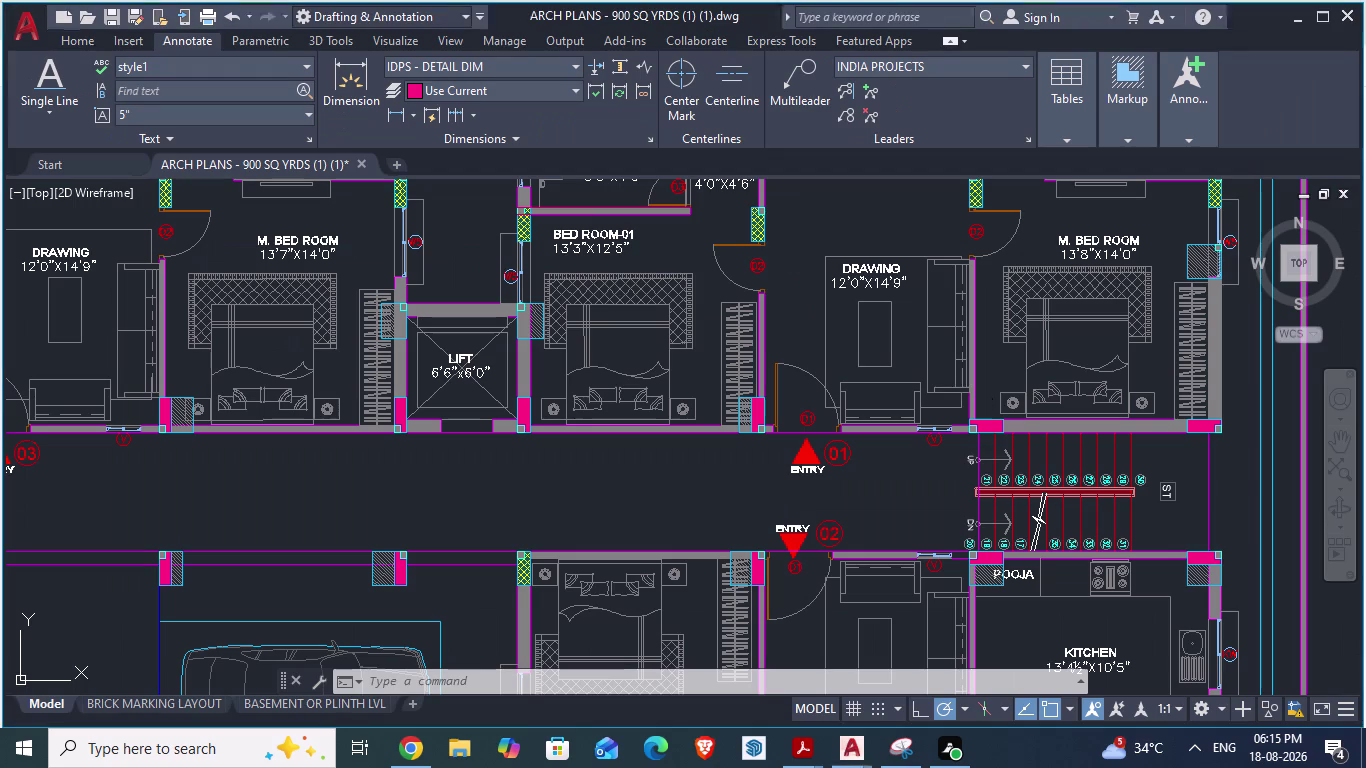
key(alt+Tab)
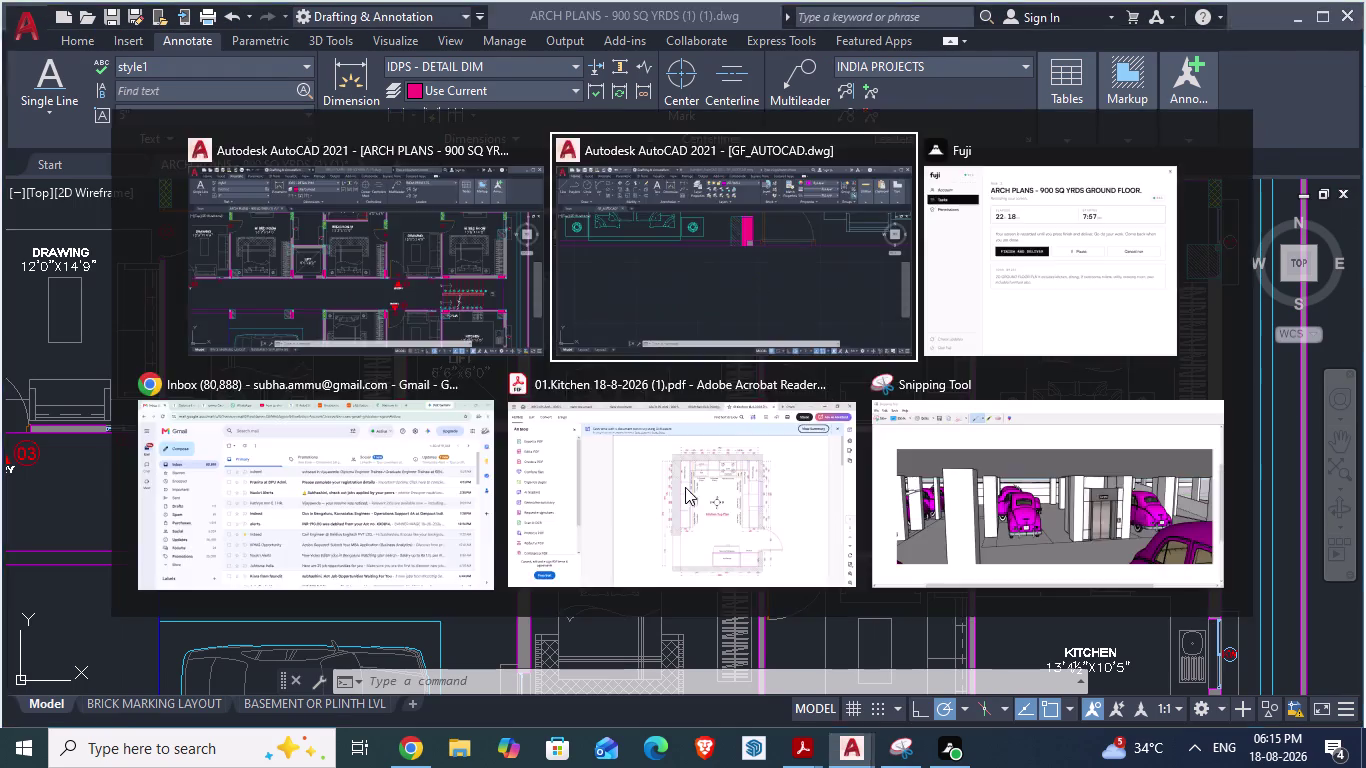
key(alt+Tab)
scroll(down, 3)
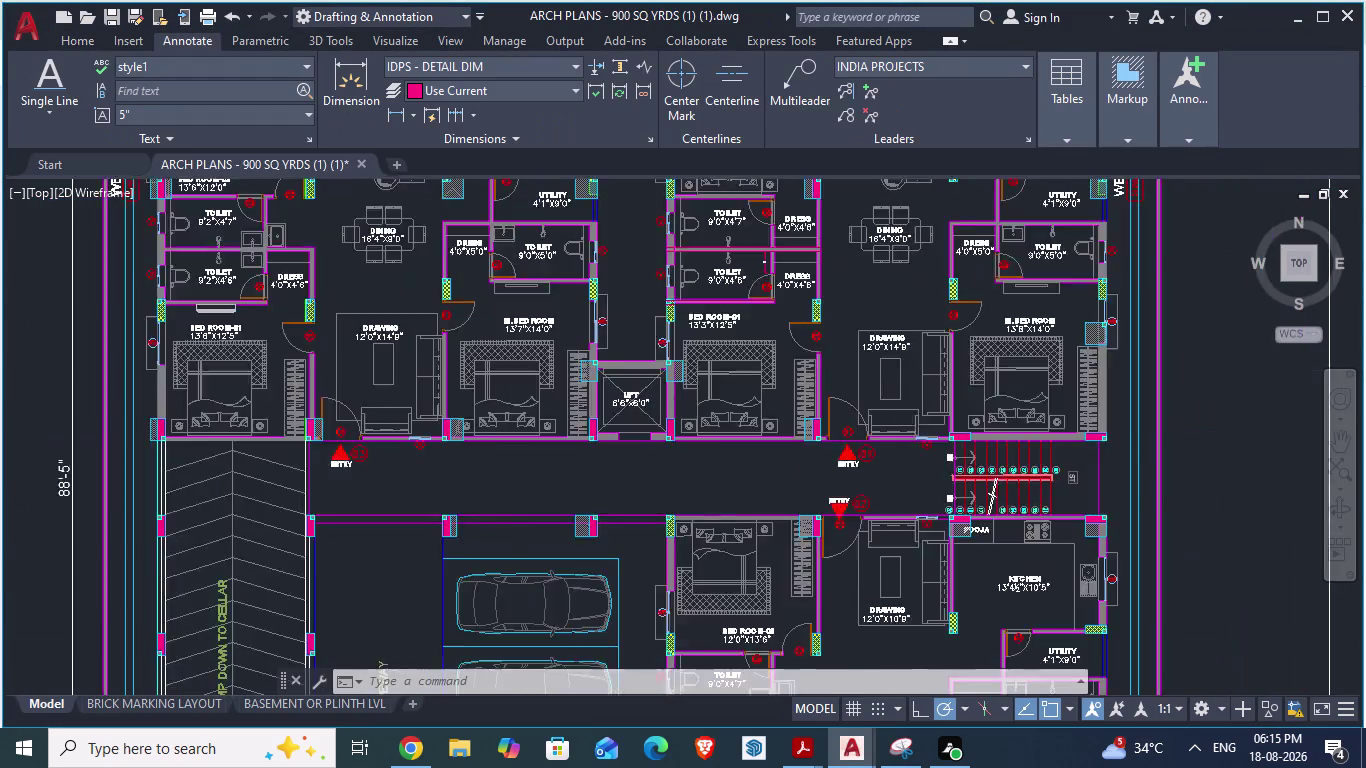
scroll(down, 3)
scroll(up, 3)
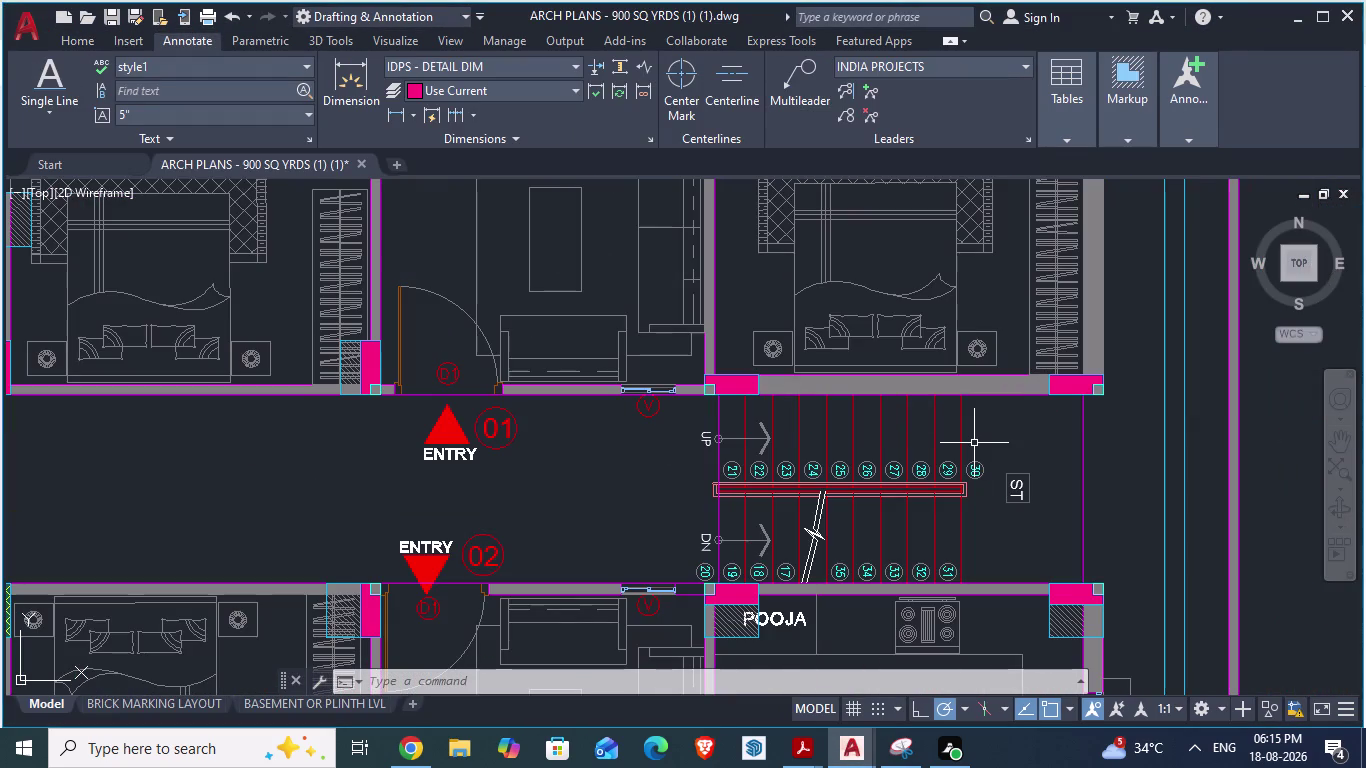
scroll(up, 3)
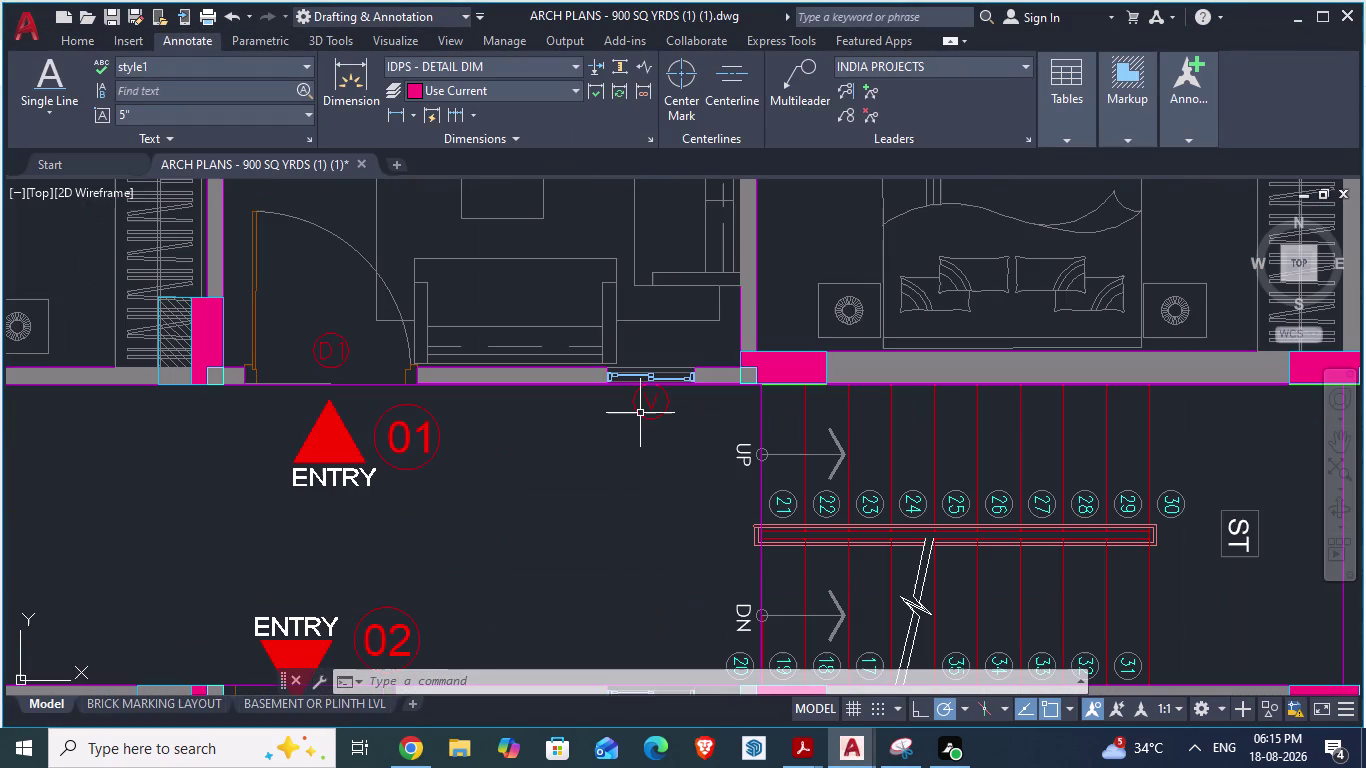
key(alt+Tab)
scroll(down, 3)
scroll(up, 3)
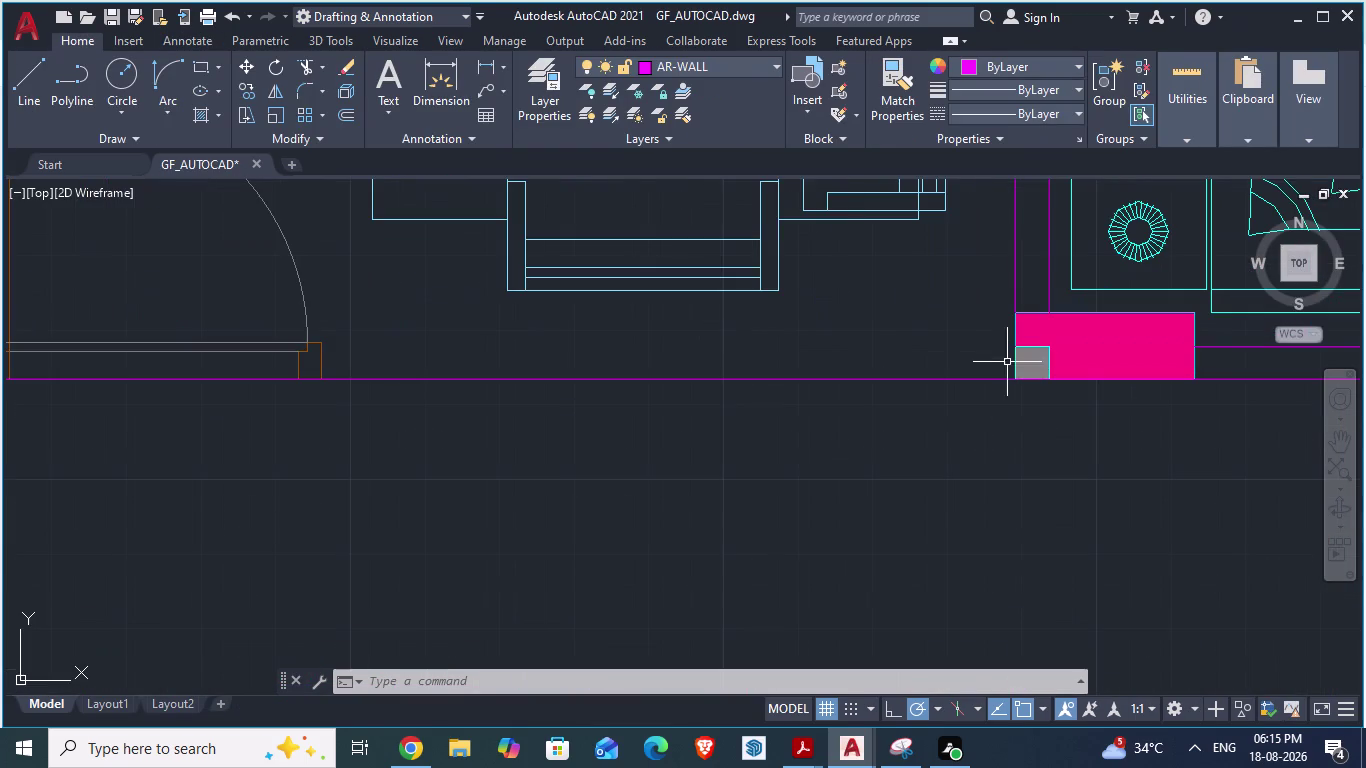
Draw a line from the drawing-room door frame corner to the wall column corner.
scroll(down, 3)
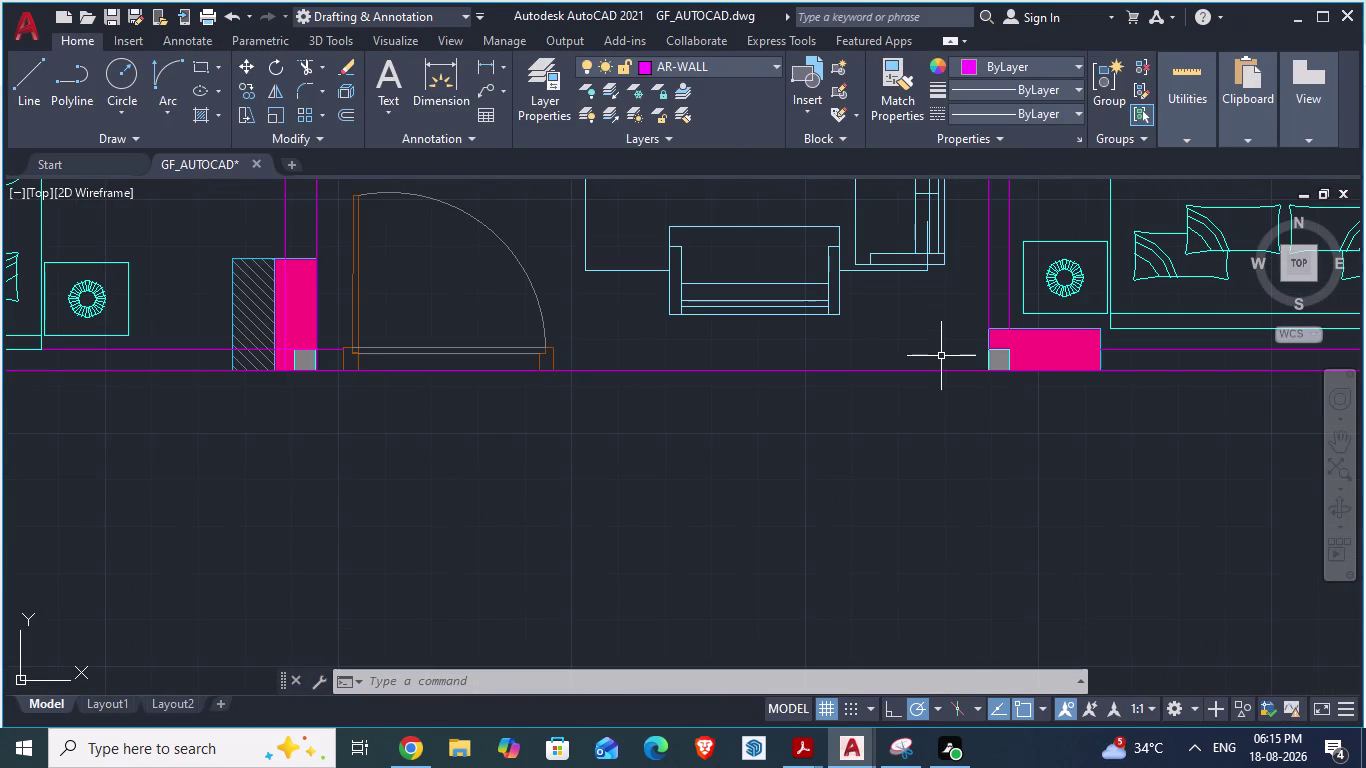
key(l)
key(Return)
scroll(up, 3)
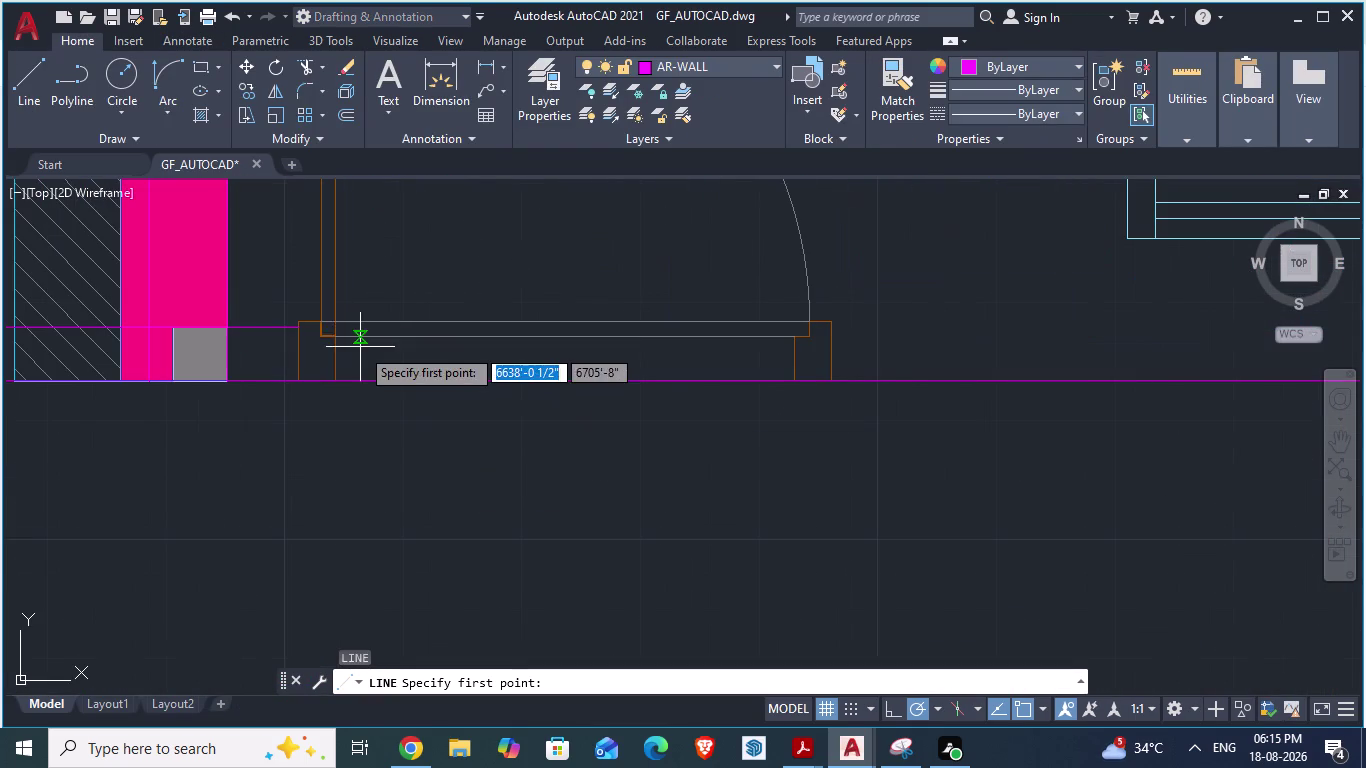
click(298, 329)
scroll(down, 3)
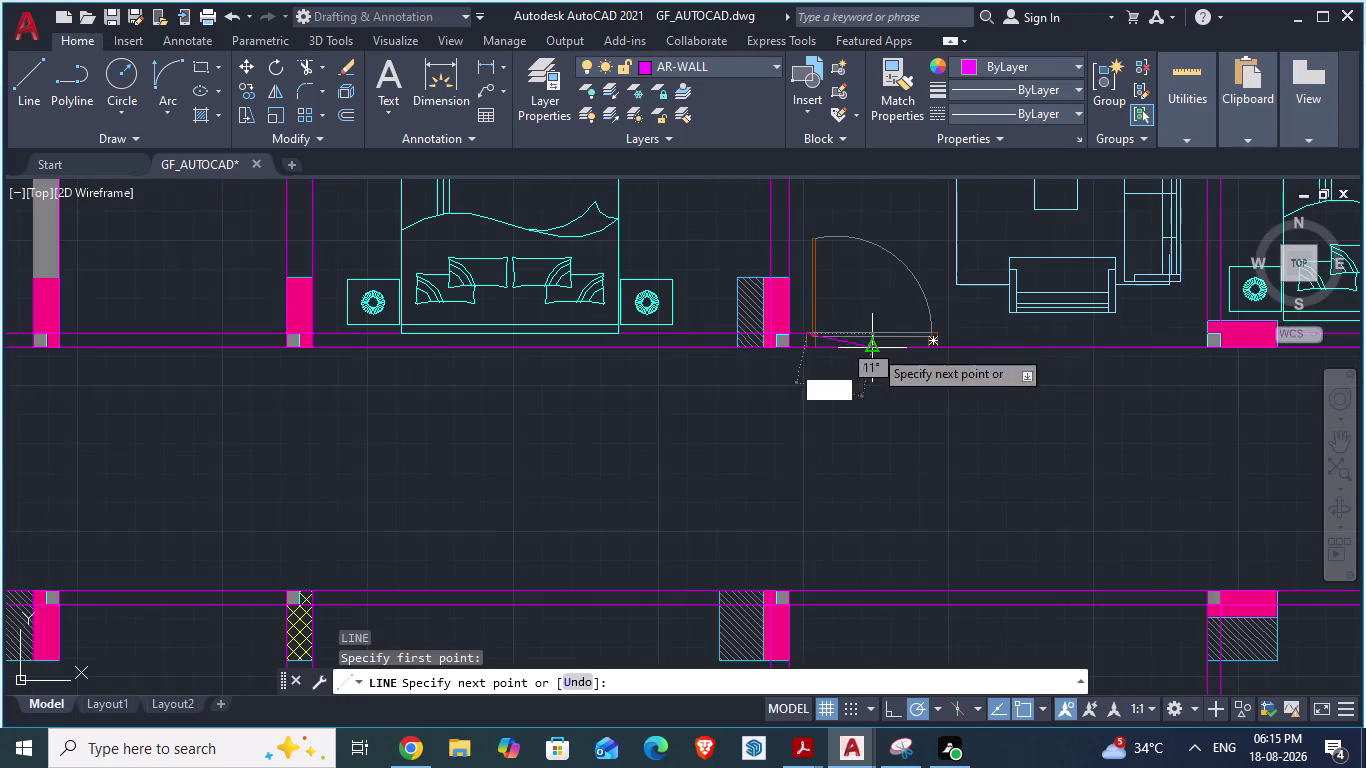
scroll(down, 3)
scroll(down, 3)
scroll(up, 3)
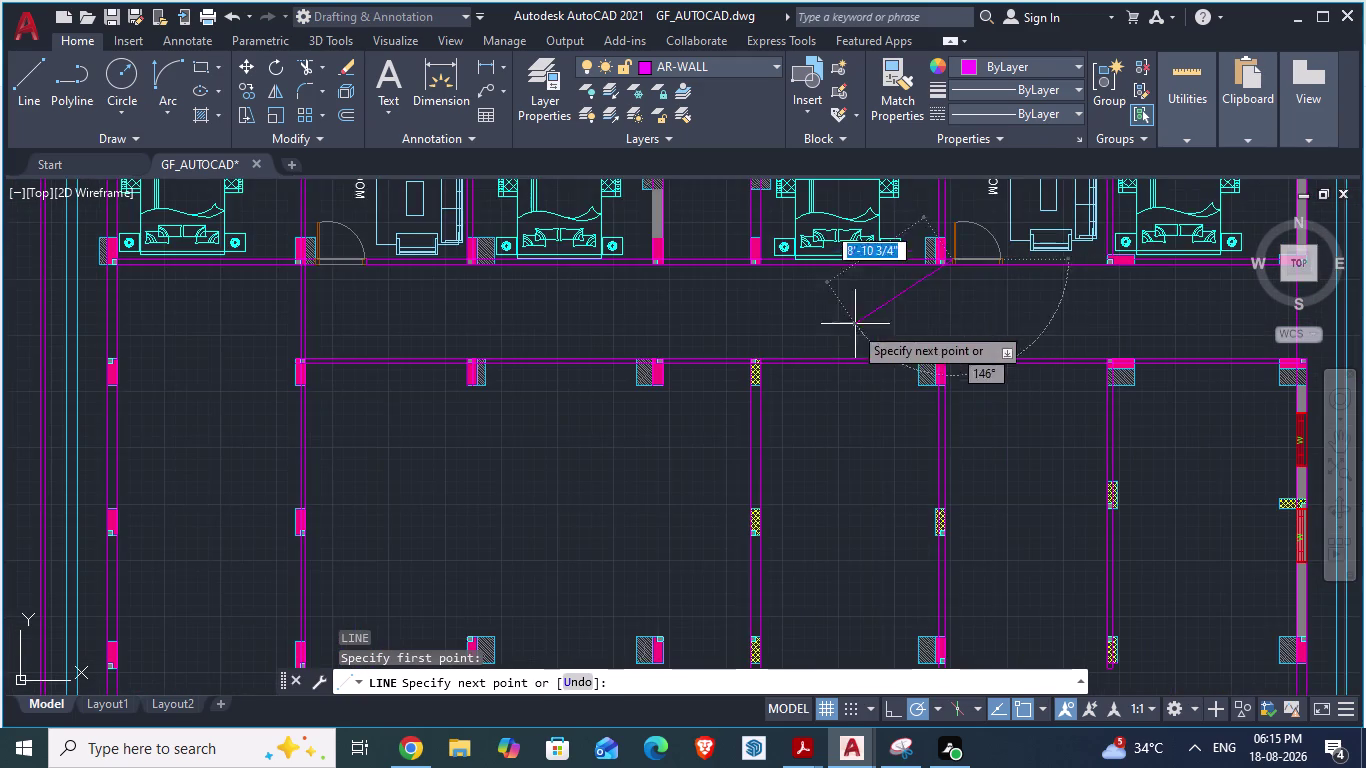
scroll(up, 3)
scroll(down, 3)
scroll(up, 3)
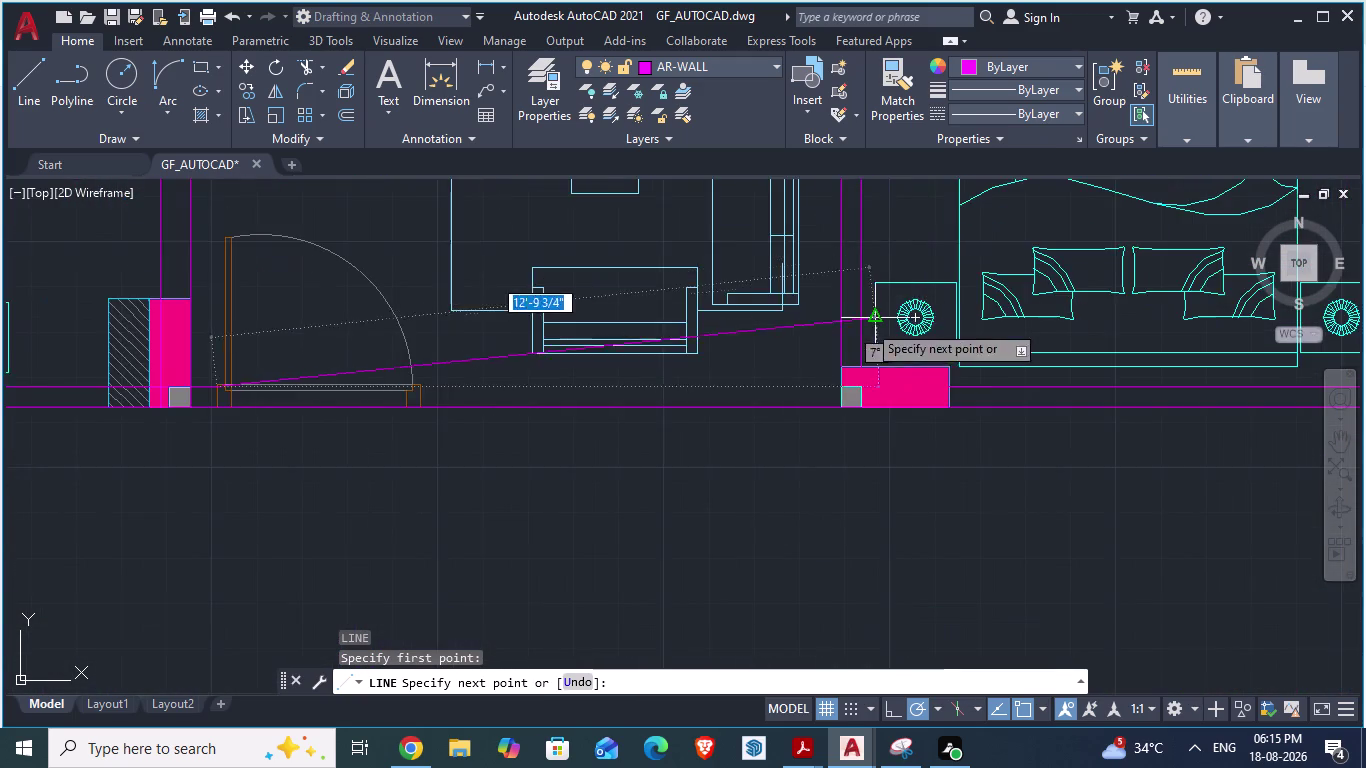
scroll(up, 3)
click(856, 432)
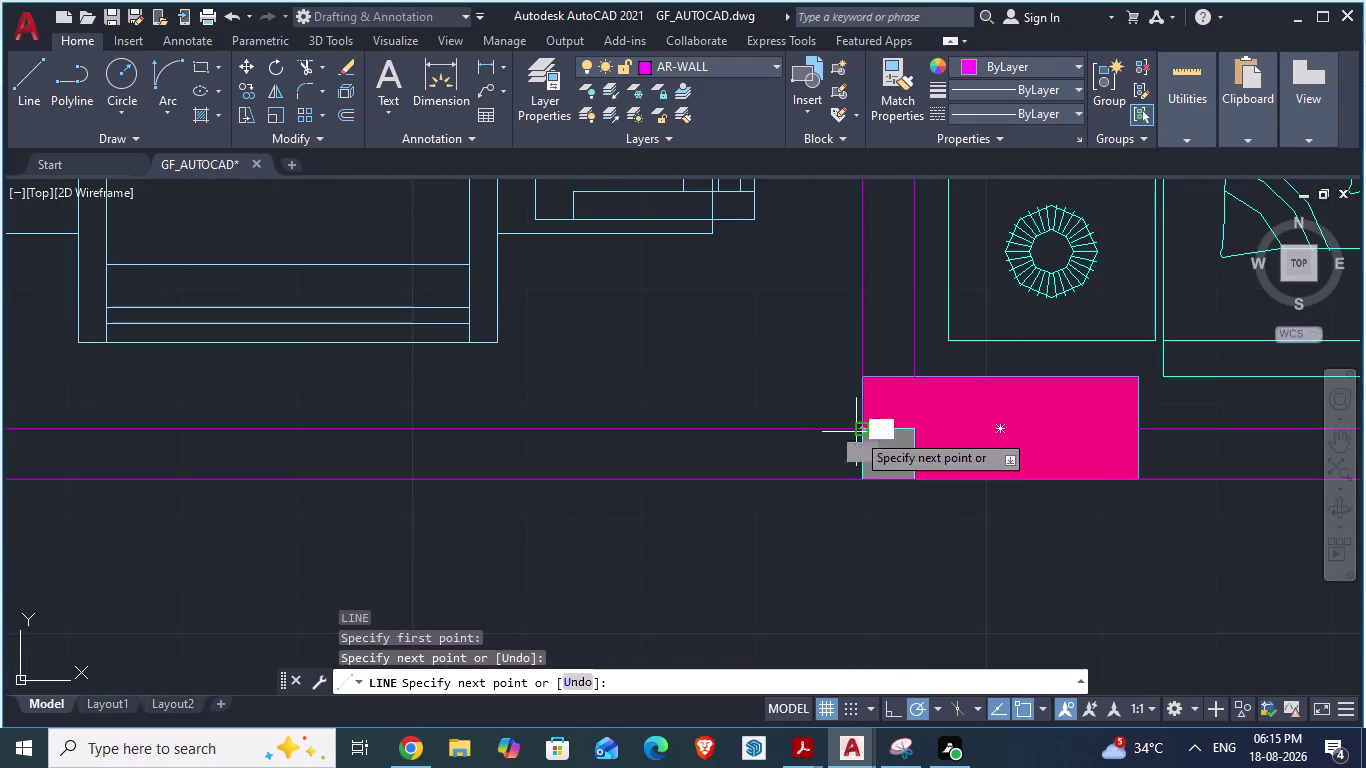
key(Return)
Exit the command and switch back to the ARCH PLANS reference drawing.
scroll(down, 3)
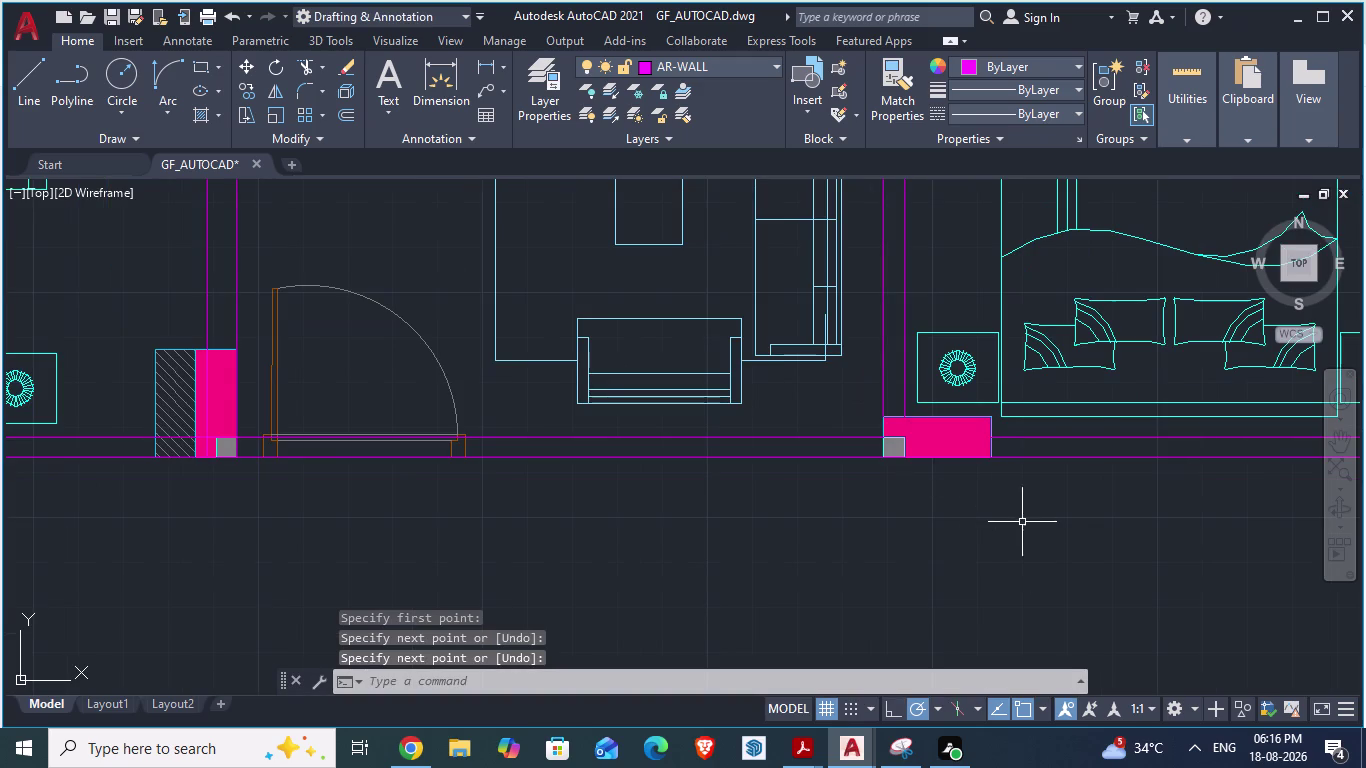
key(Escape)
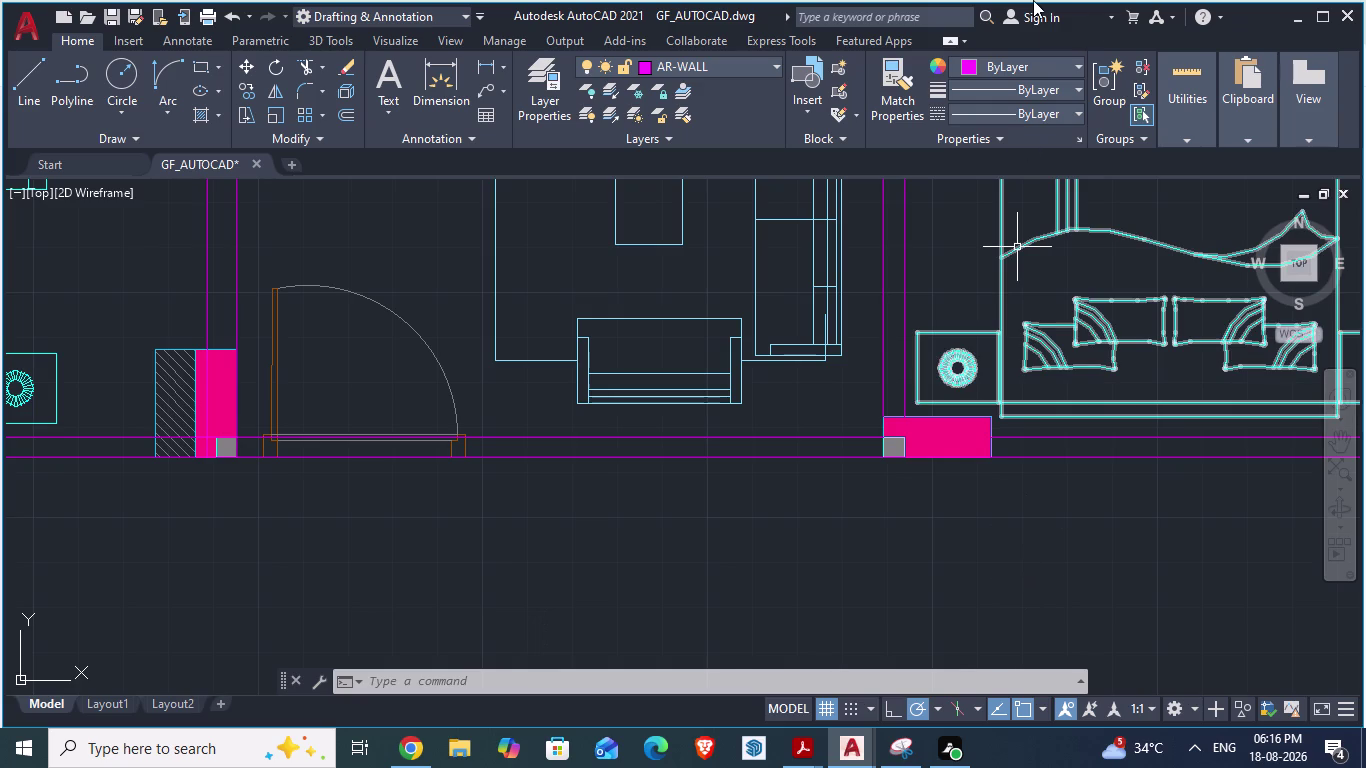
key(alt+Tab)
scroll(down, 3)
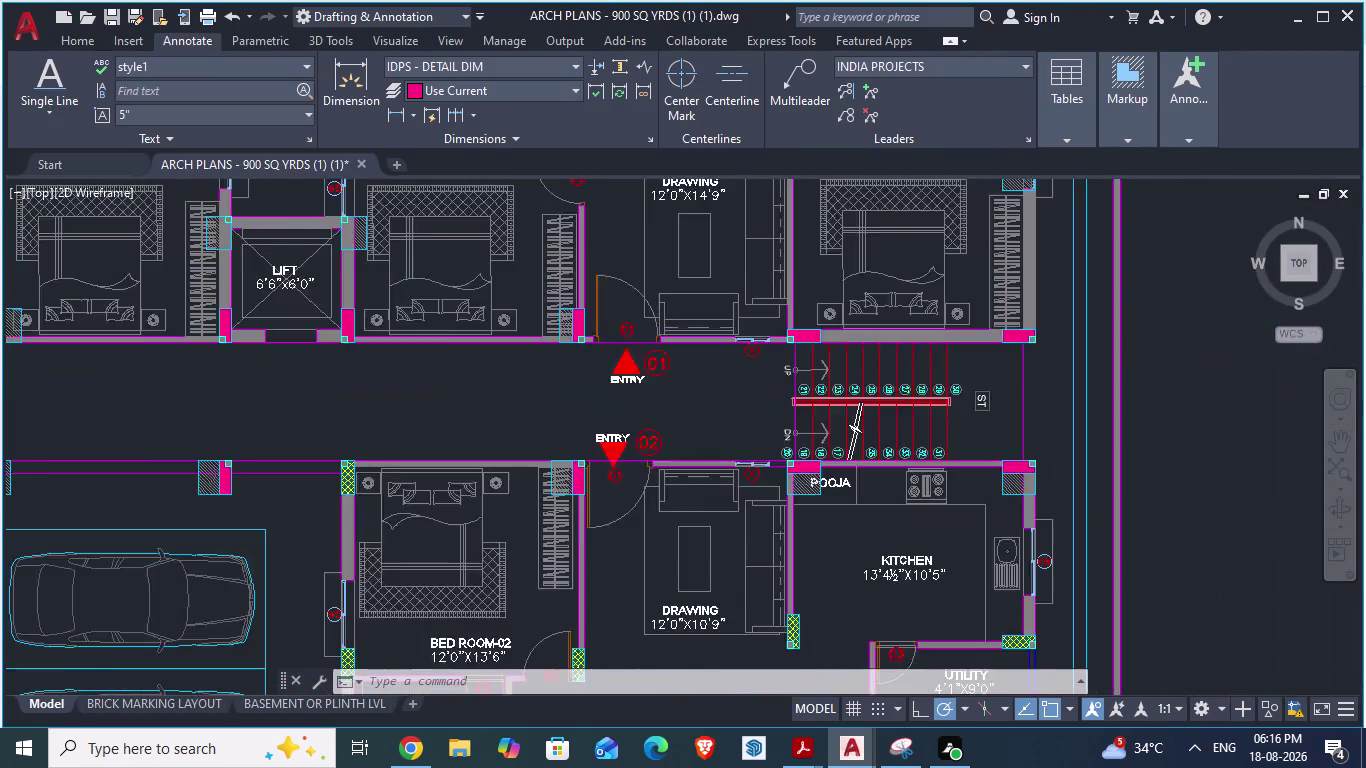
scroll(down, 3)
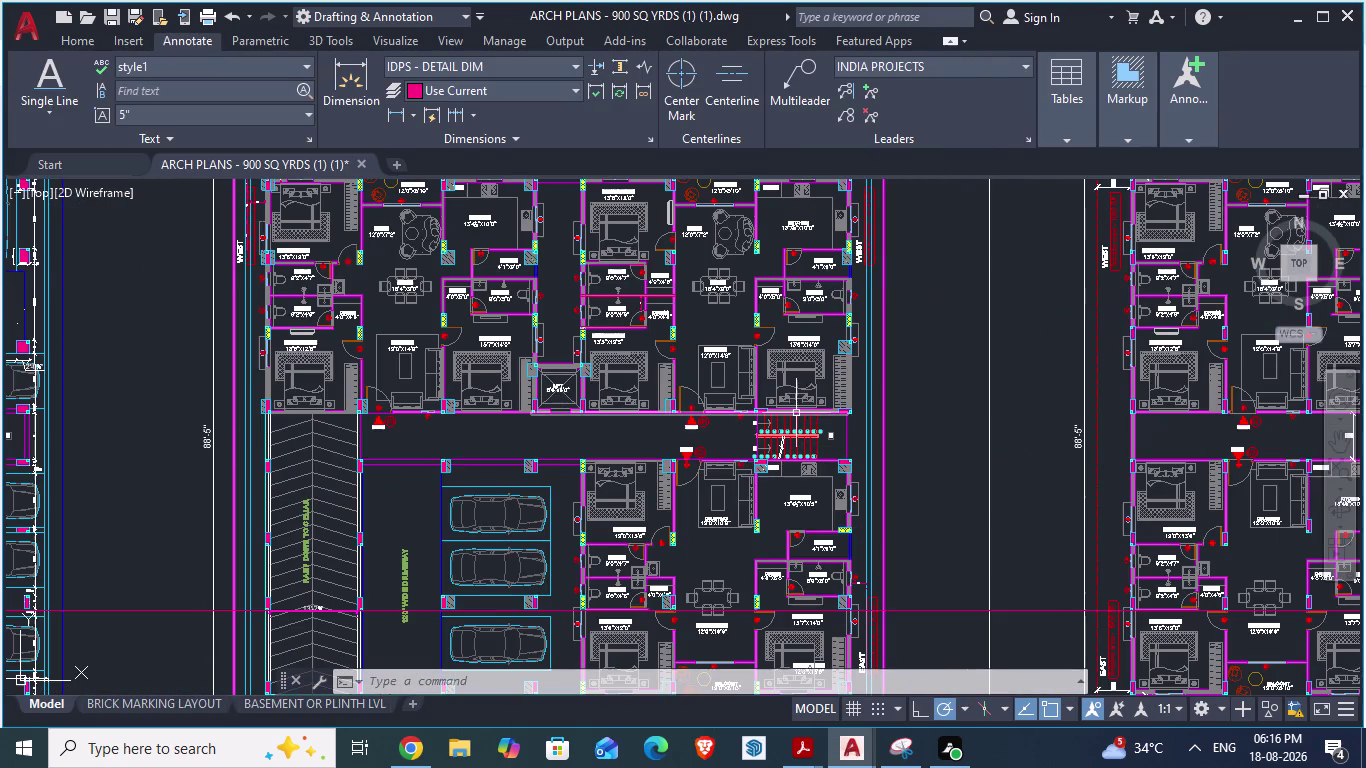
scroll(down, 3)
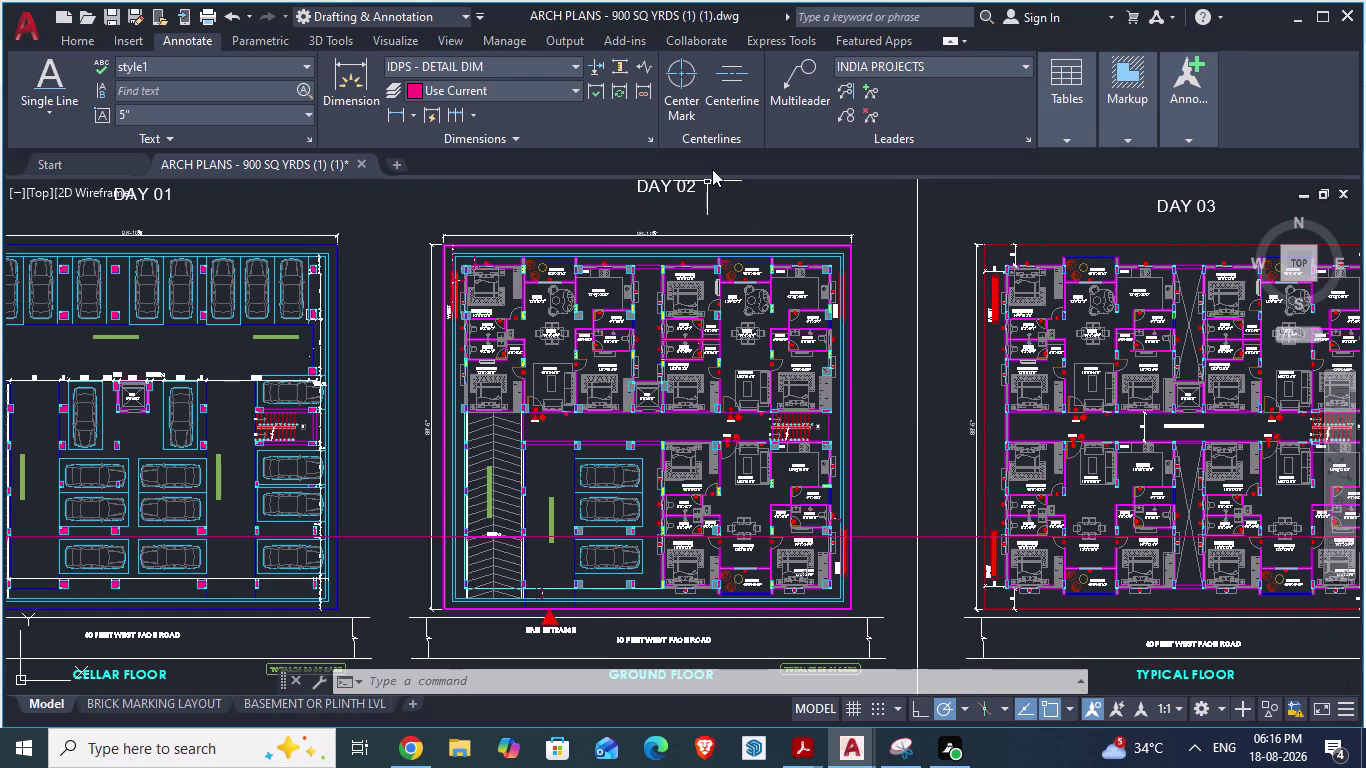
scroll(up, 3)
scroll(down, 3)
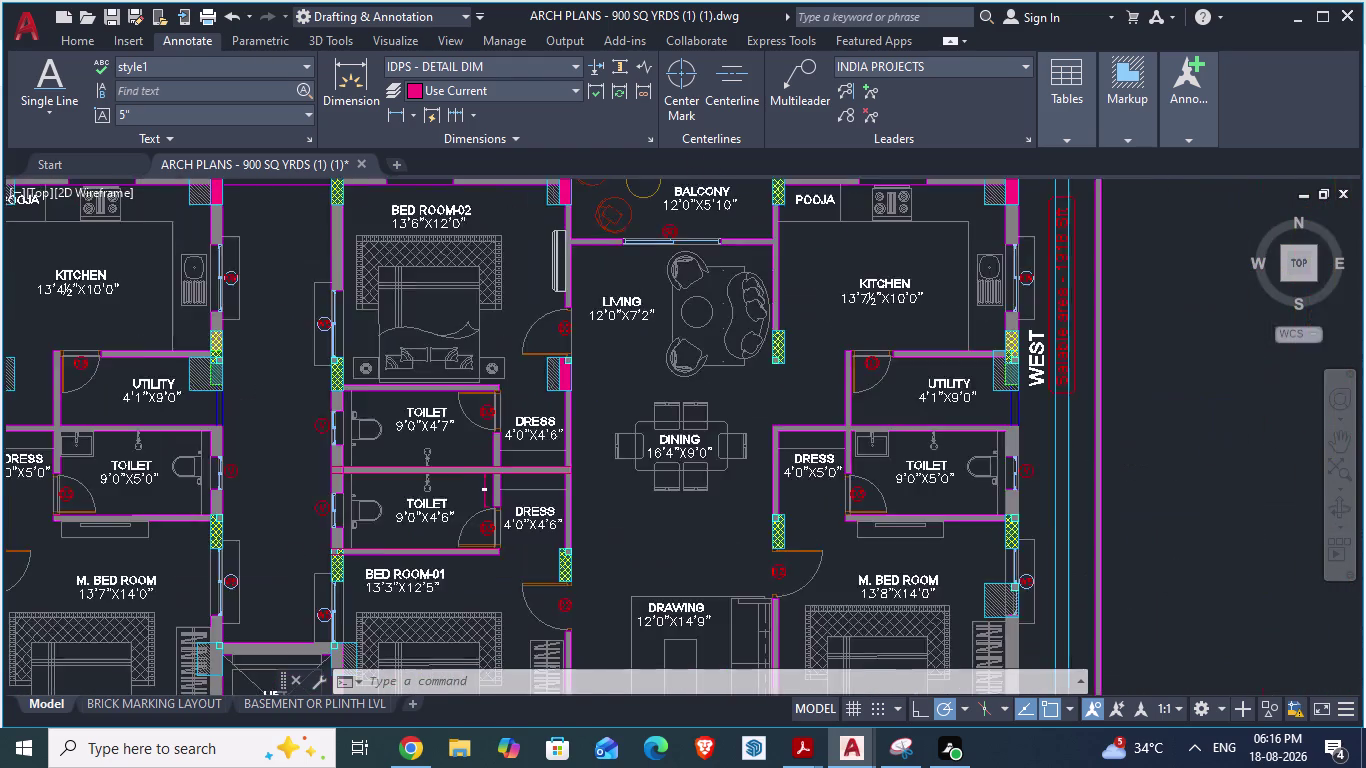
scroll(down, 3)
scroll(up, 3)
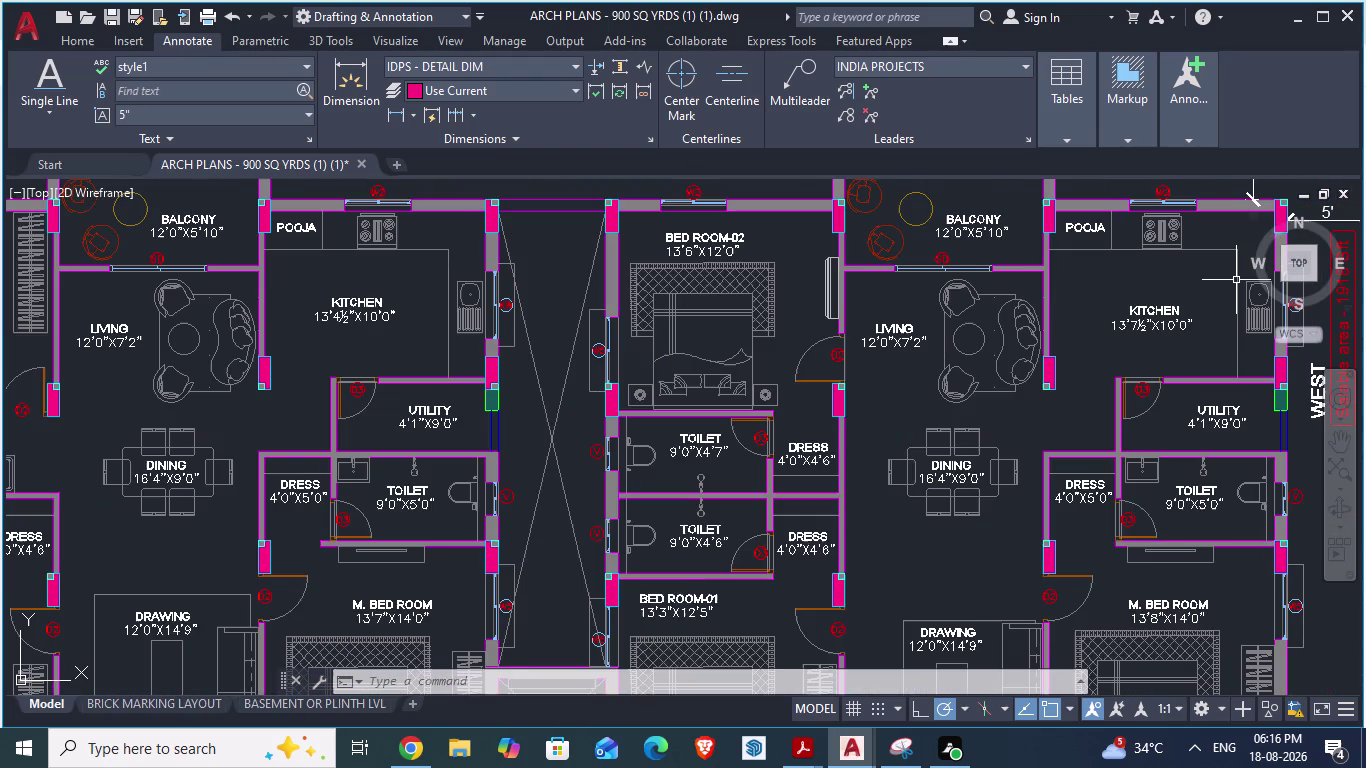
scroll(down, 3)
scroll(up, 3)
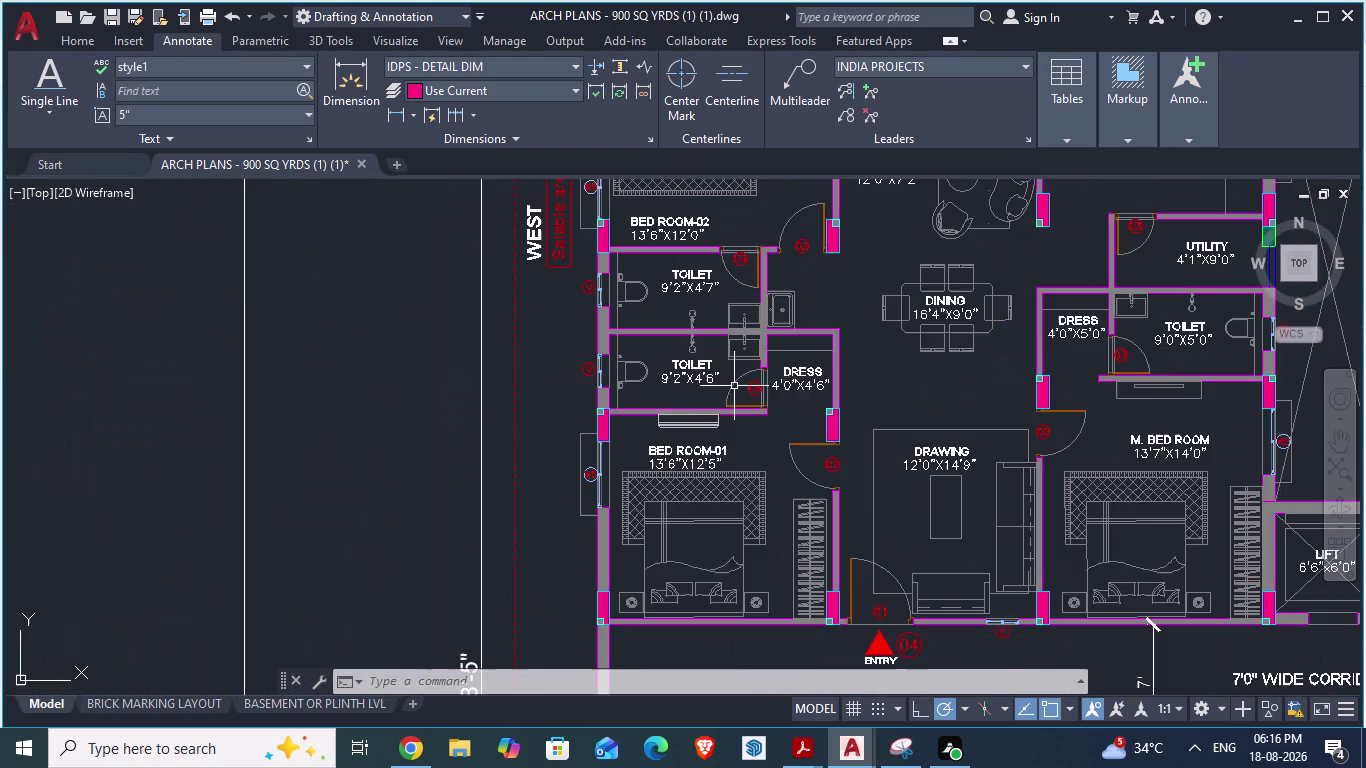
scroll(down, 3)
scroll(down, 3)
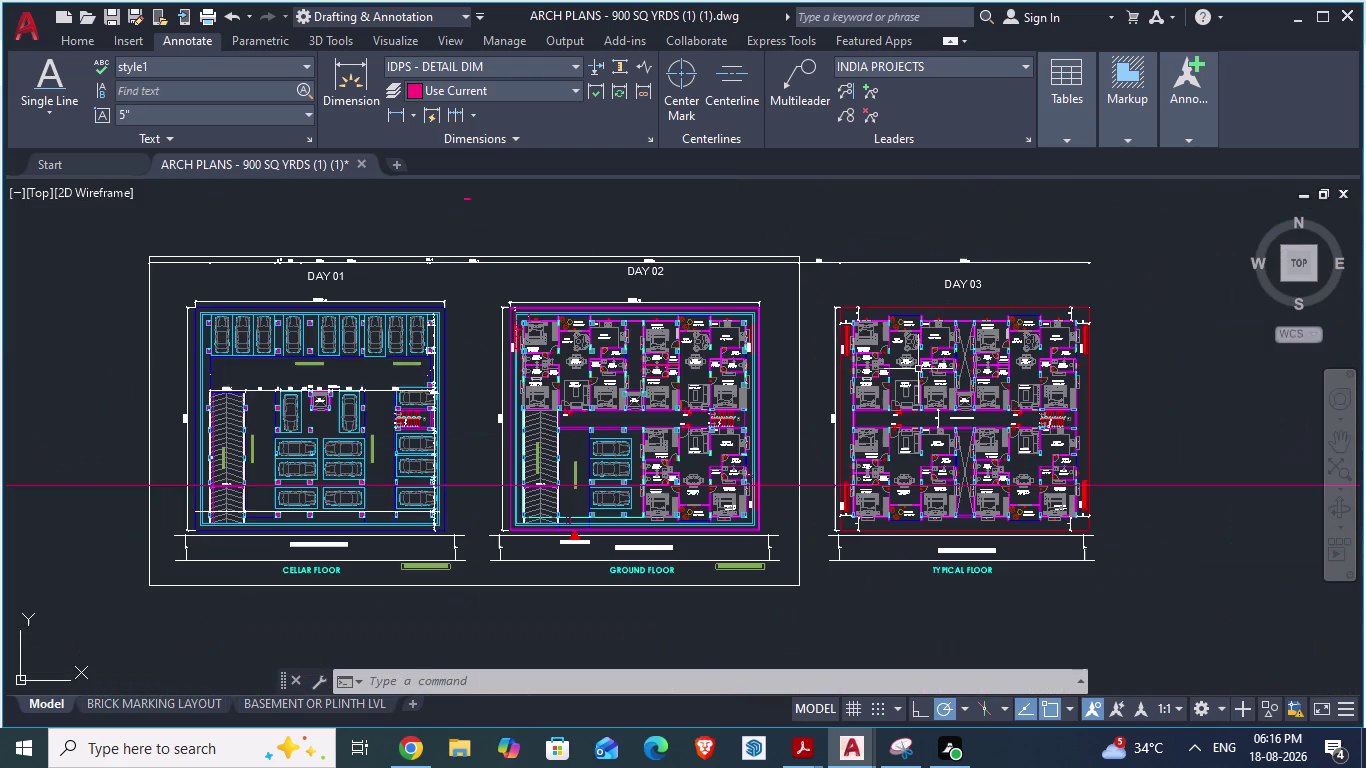
scroll(up, 3)
scroll(down, 3)
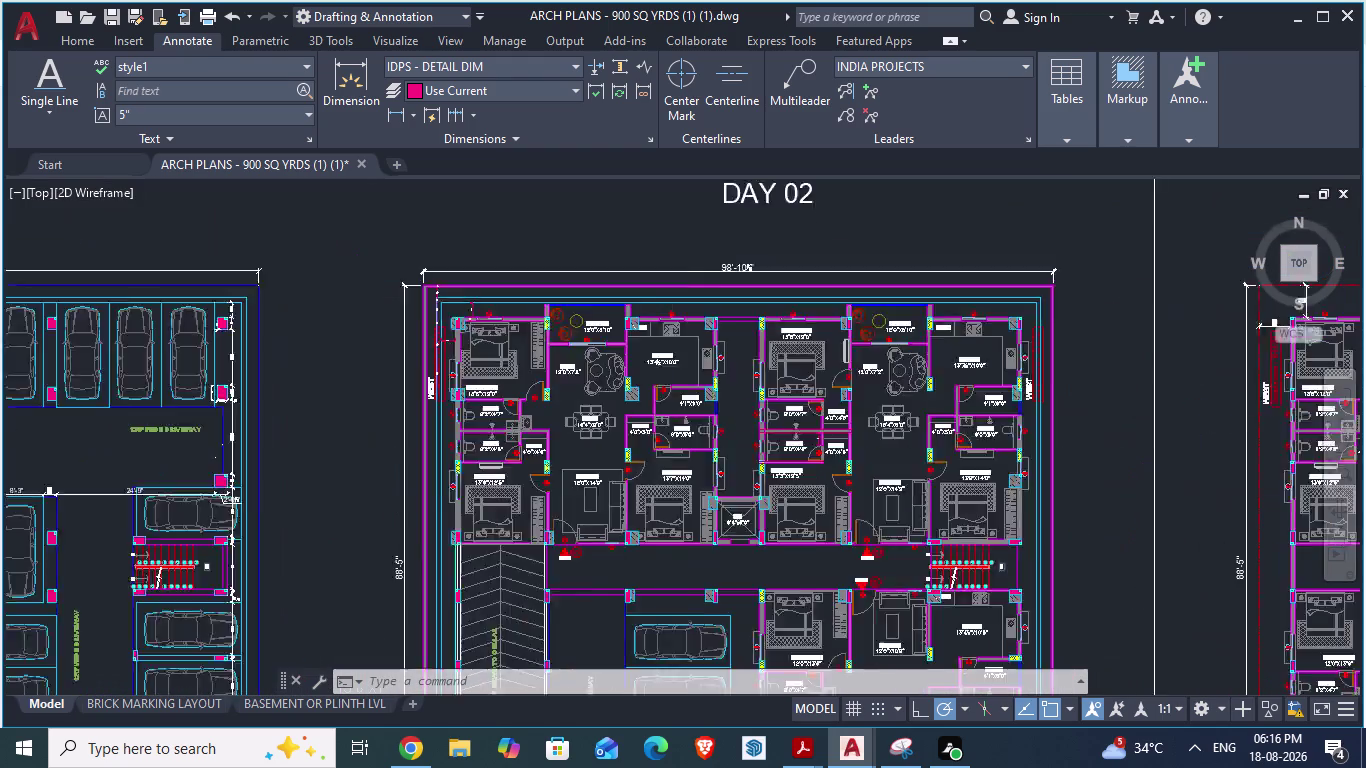
scroll(down, 3)
scroll(up, 3)
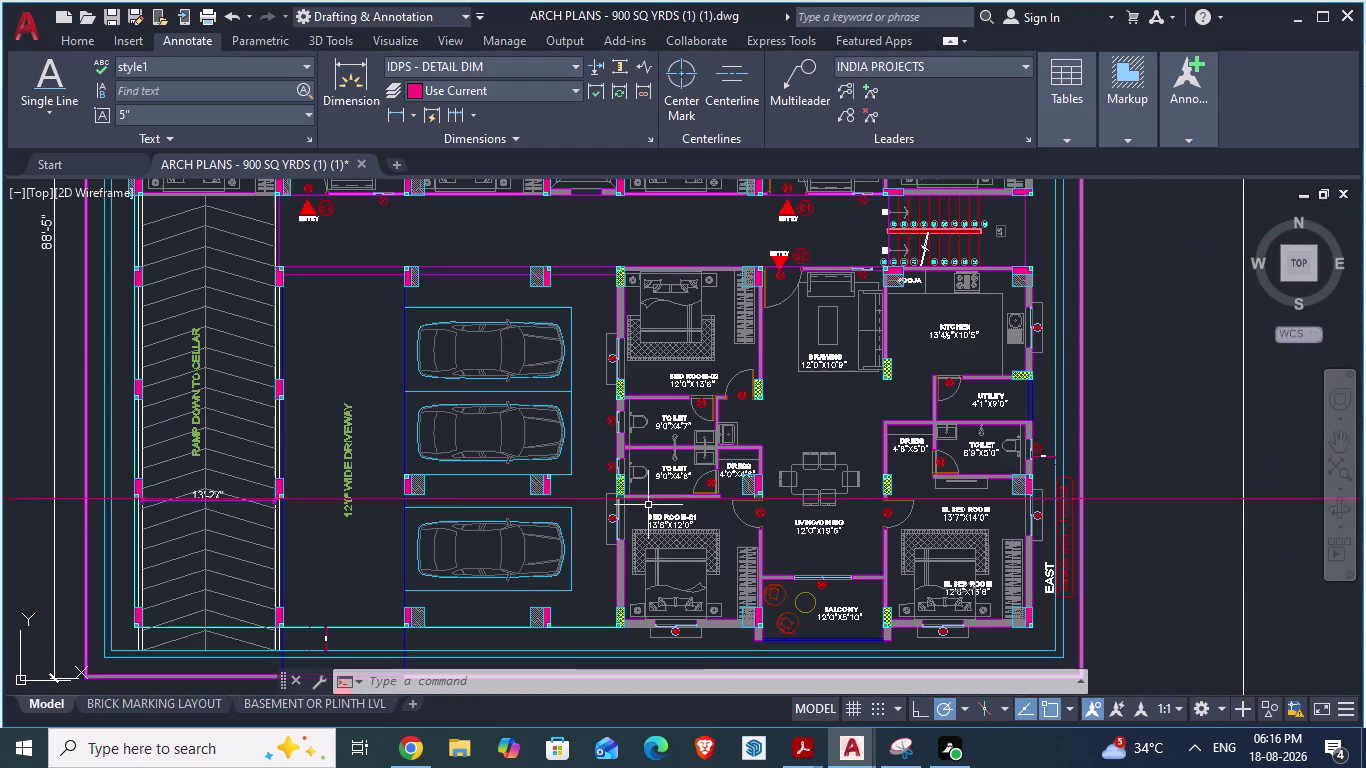
scroll(up, 3)
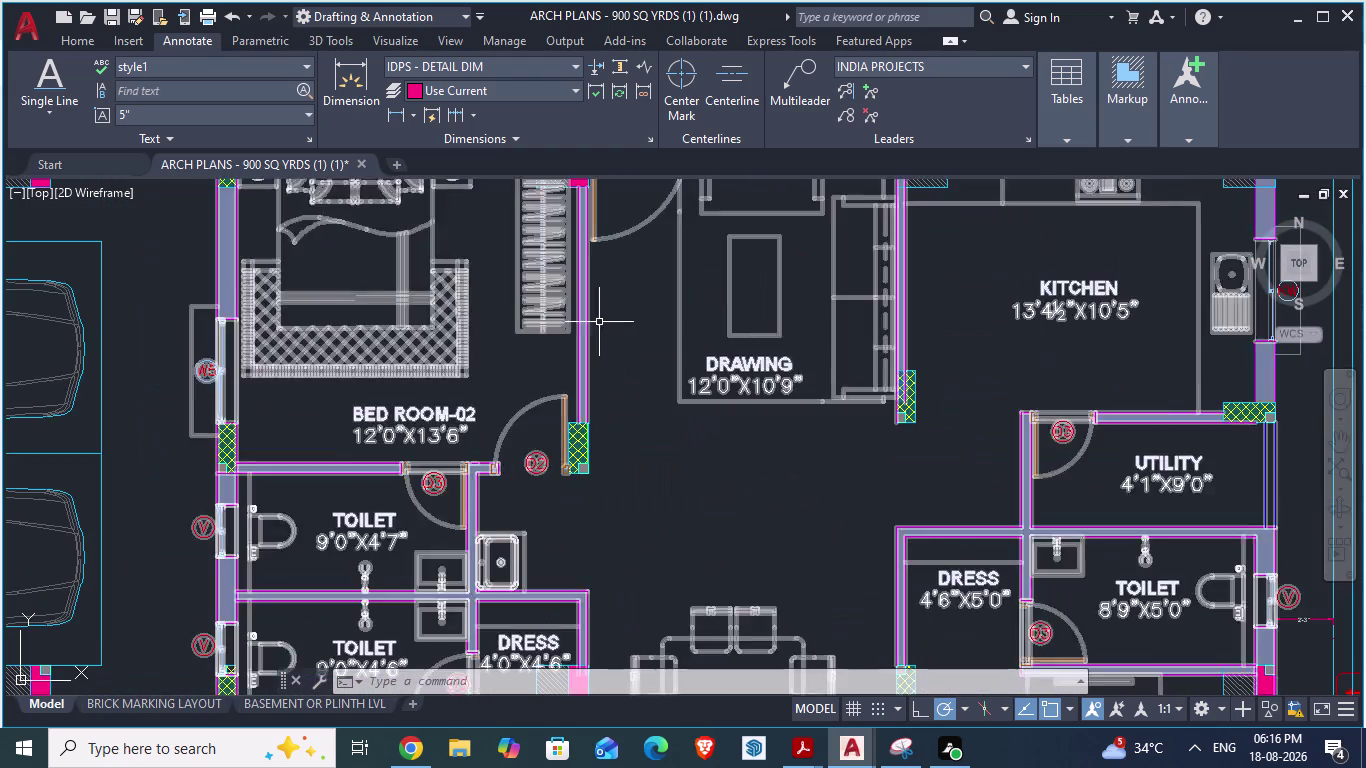
scroll(down, 3)
scroll(up, 3)
scroll(down, 3)
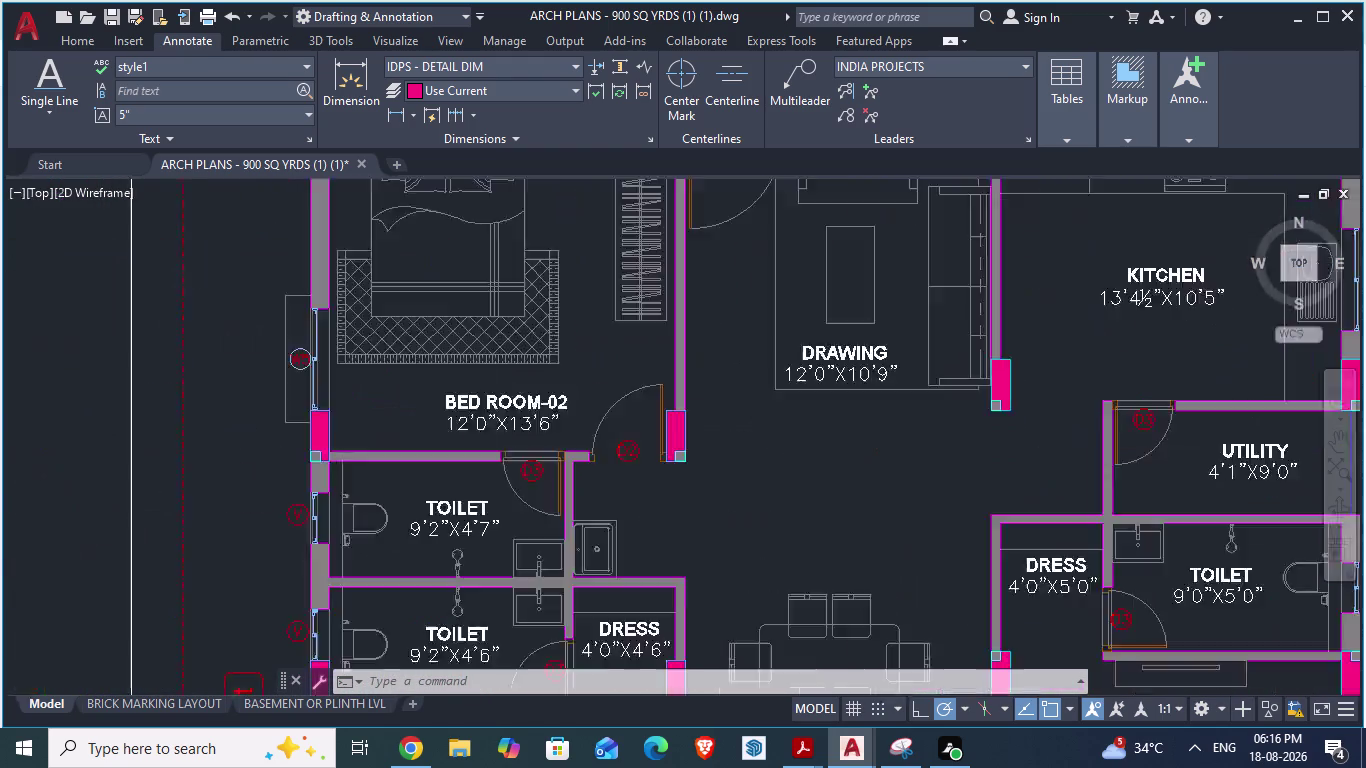
scroll(down, 3)
scroll(up, 3)
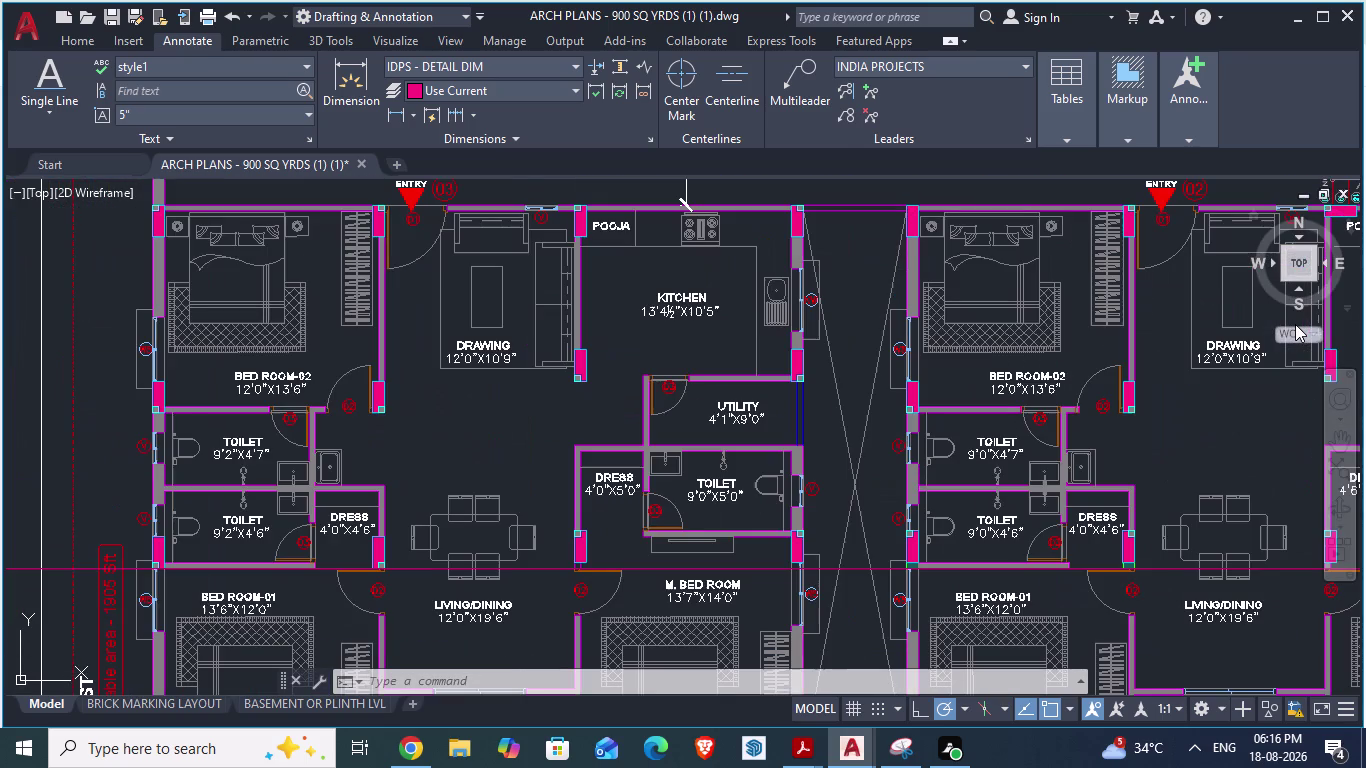
scroll(down, 3)
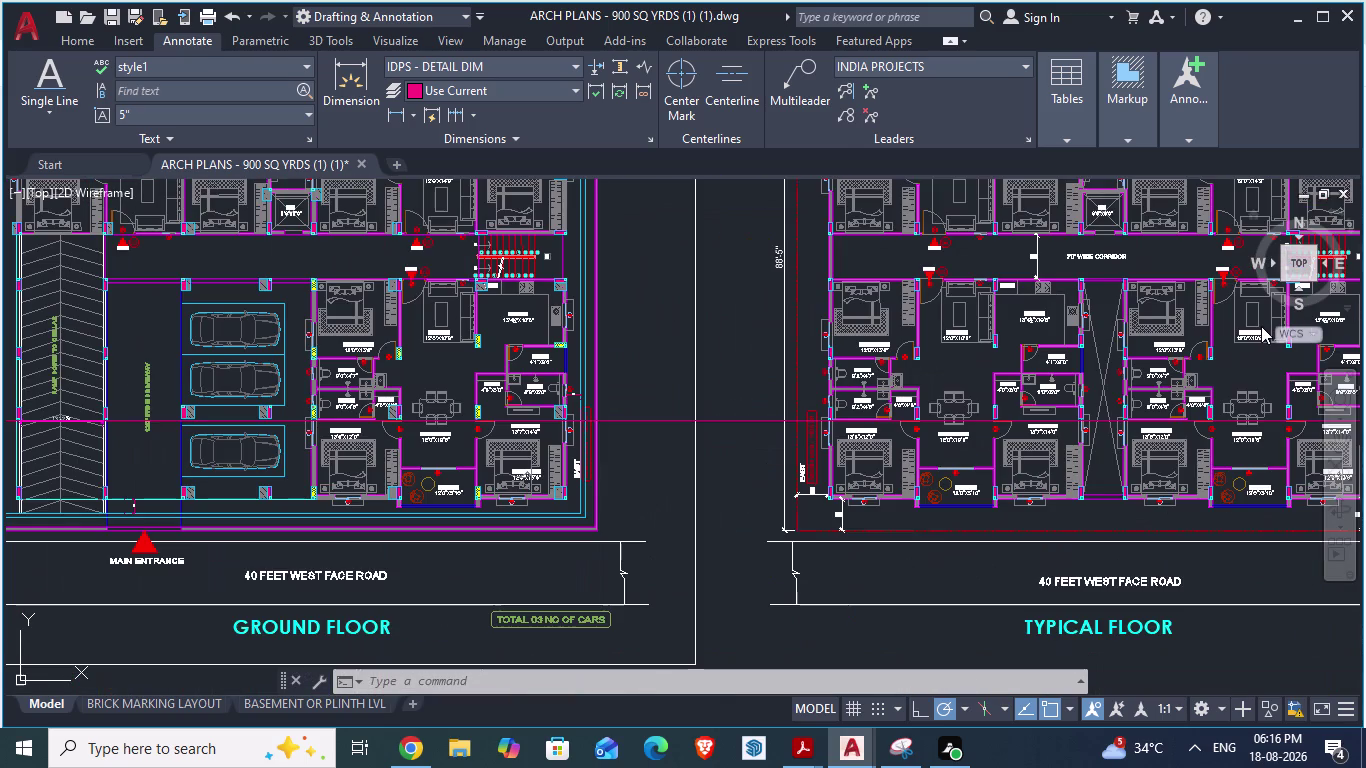
scroll(up, 3)
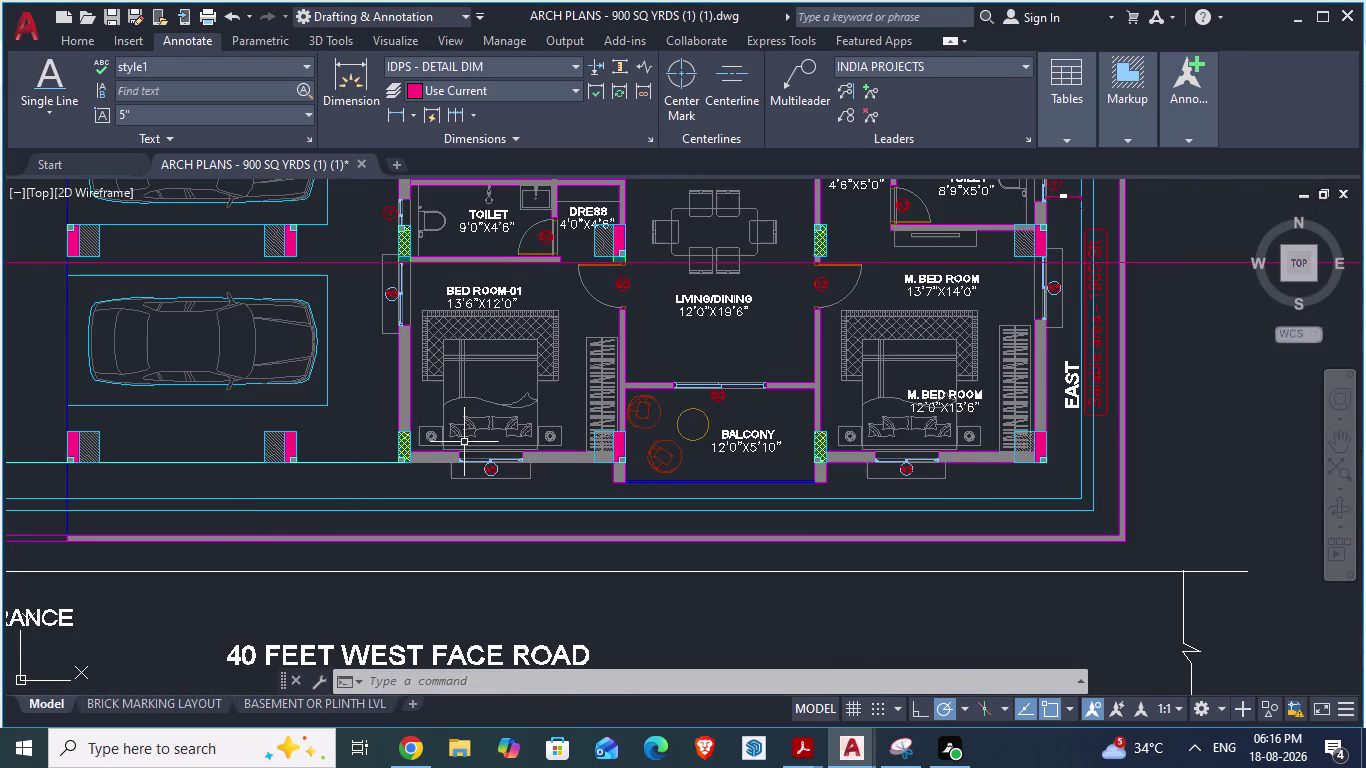
scroll(down, 3)
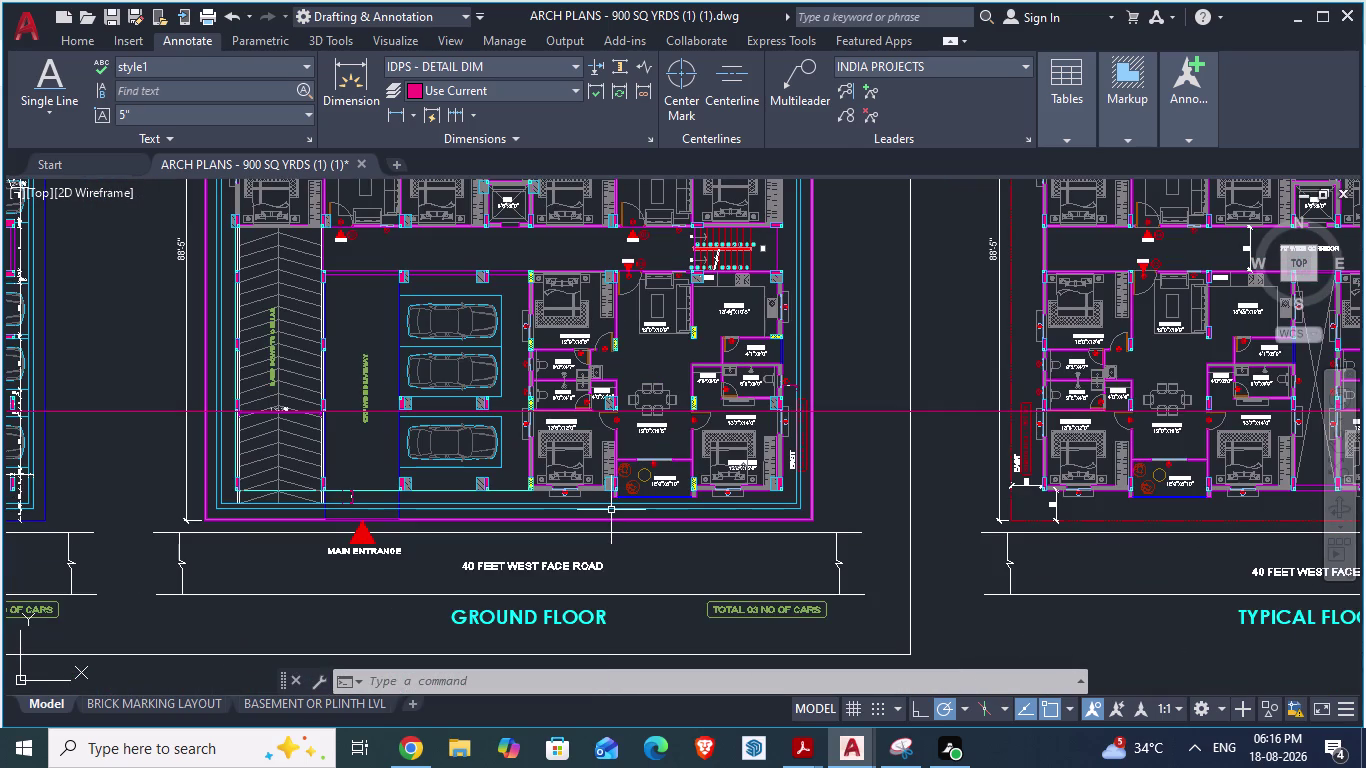
key(alt+Tab)
scroll(down, 3)
scroll(down, 3)
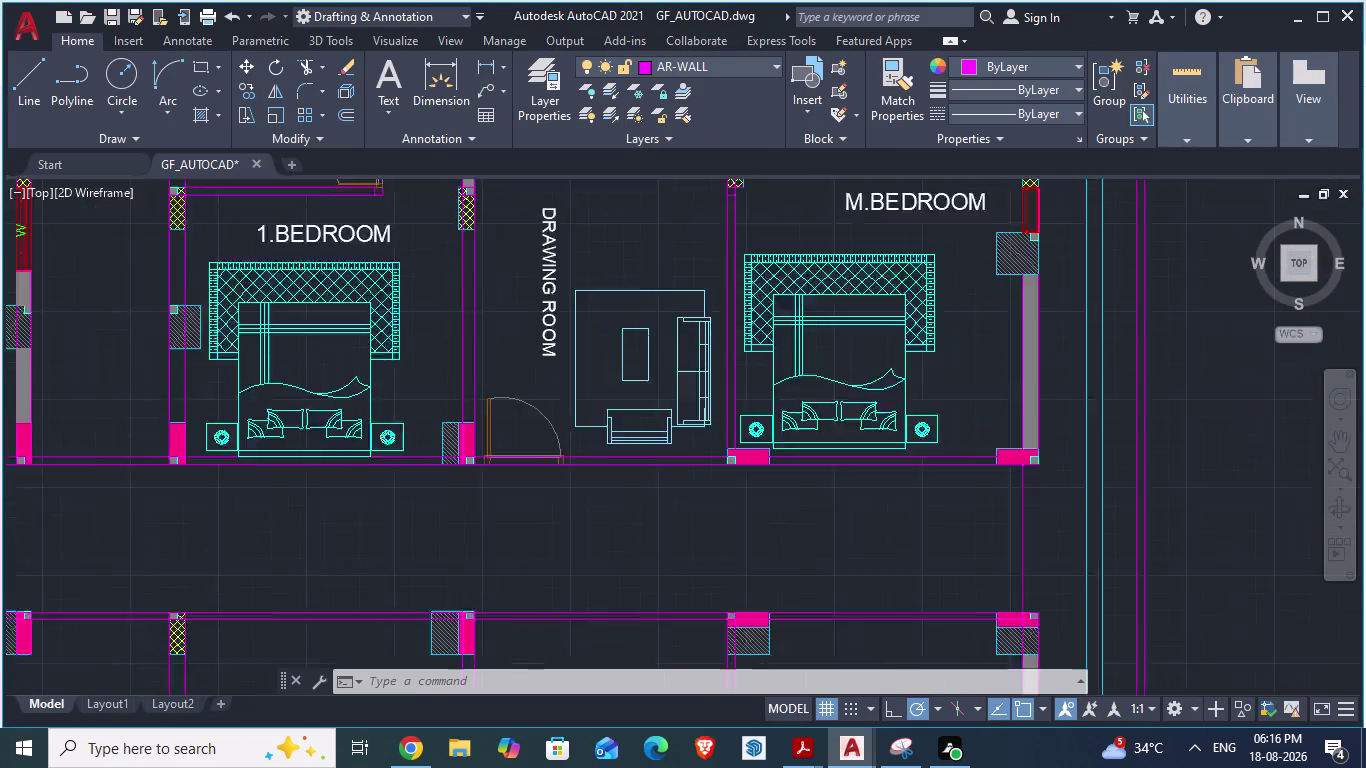
scroll(down, 3)
scroll(up, 3)
key(alt+Tab)
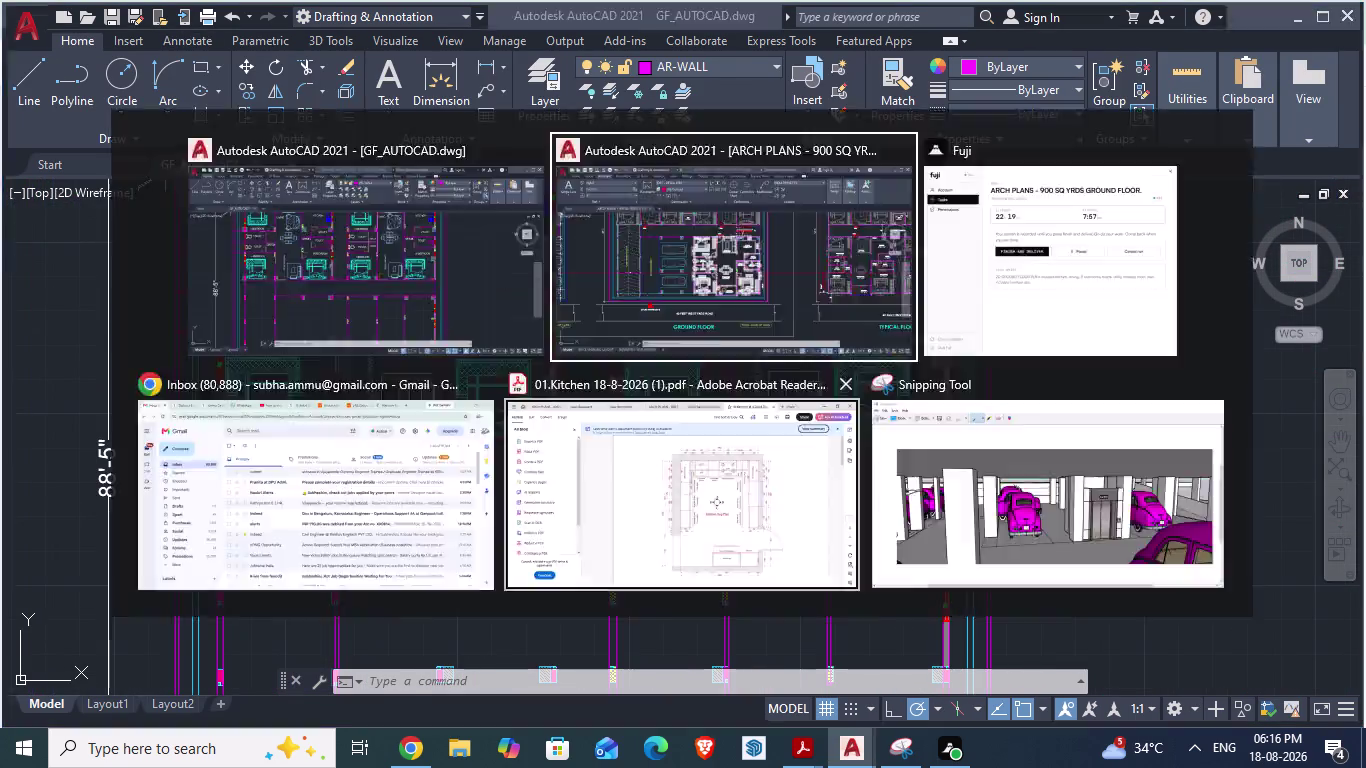
scroll(down, 3)
scroll(up, 3)
scroll(up, 3)
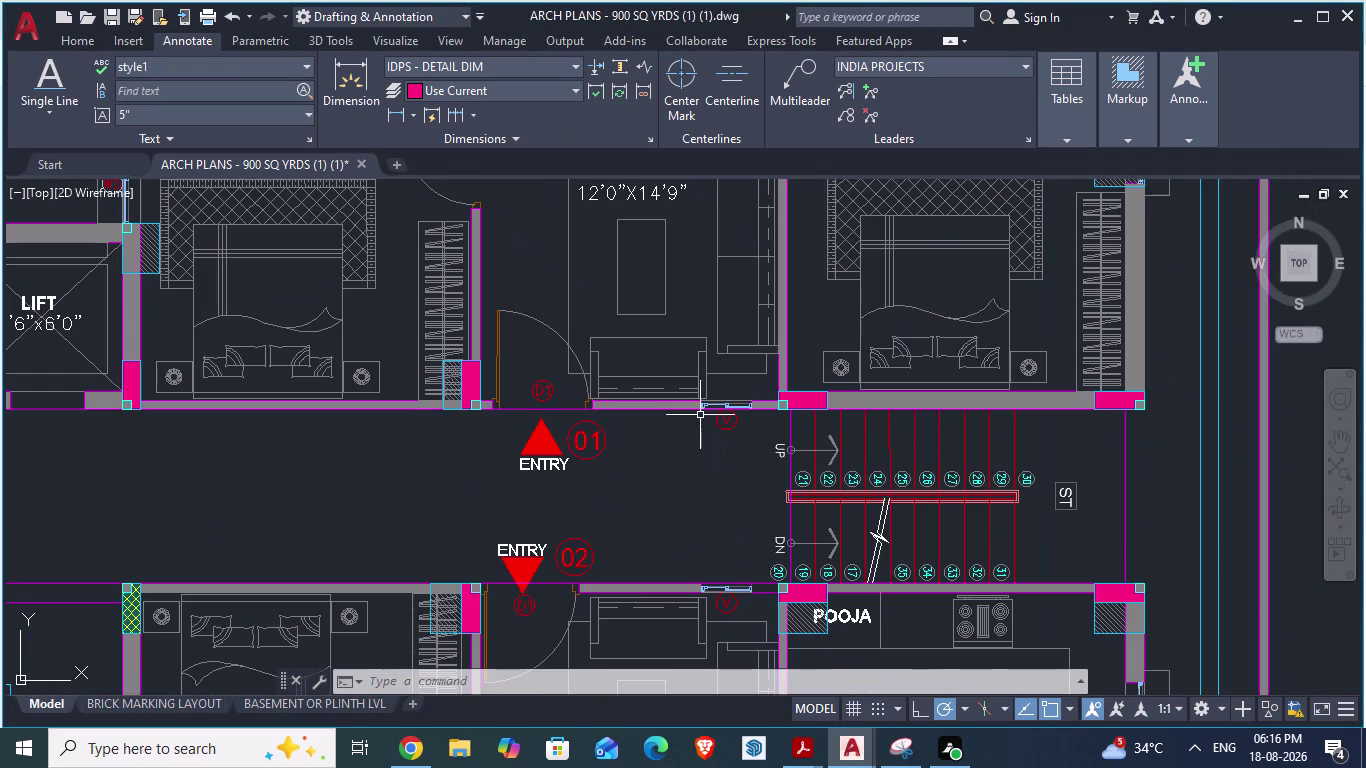
key(Escape)
click(701, 478)
Enter DA, then cancel the leftover selection prompt.
scroll(up, 3)
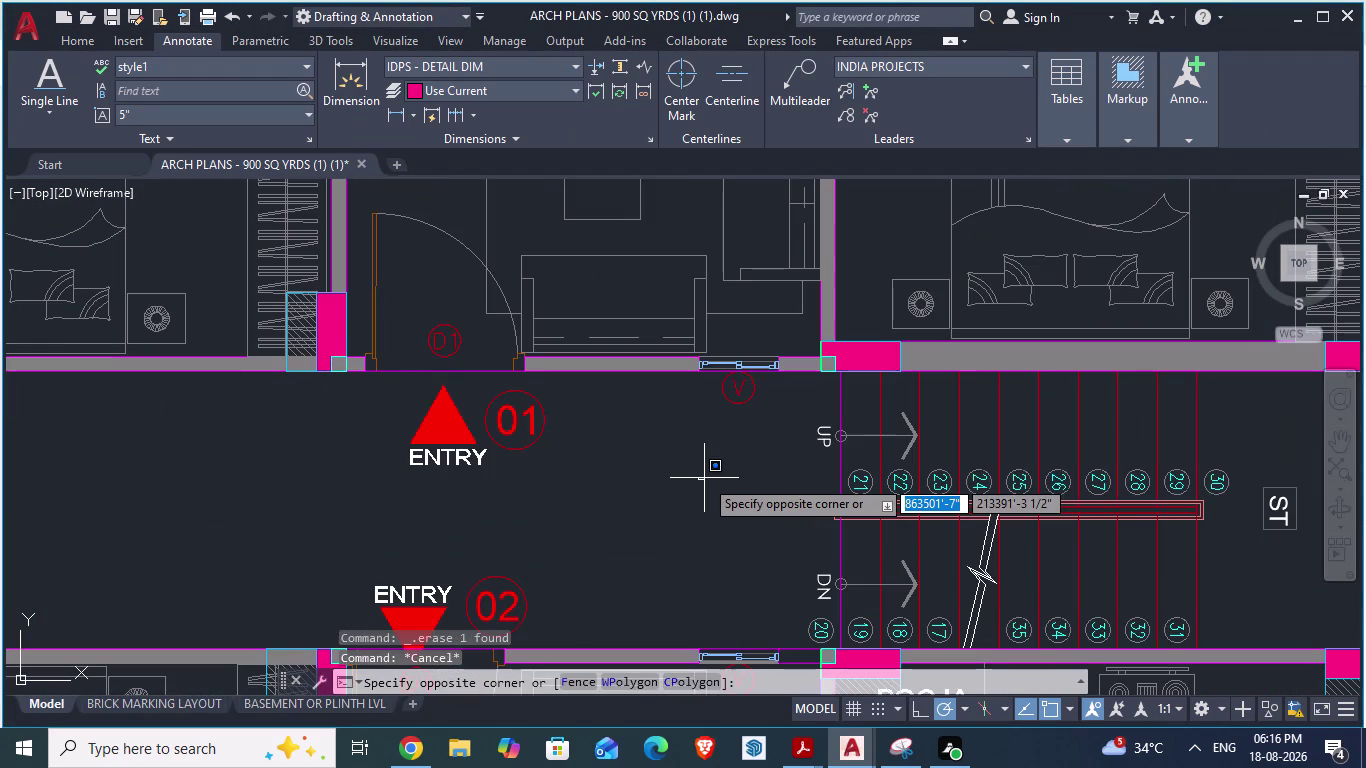
text(DA)
key(Return)
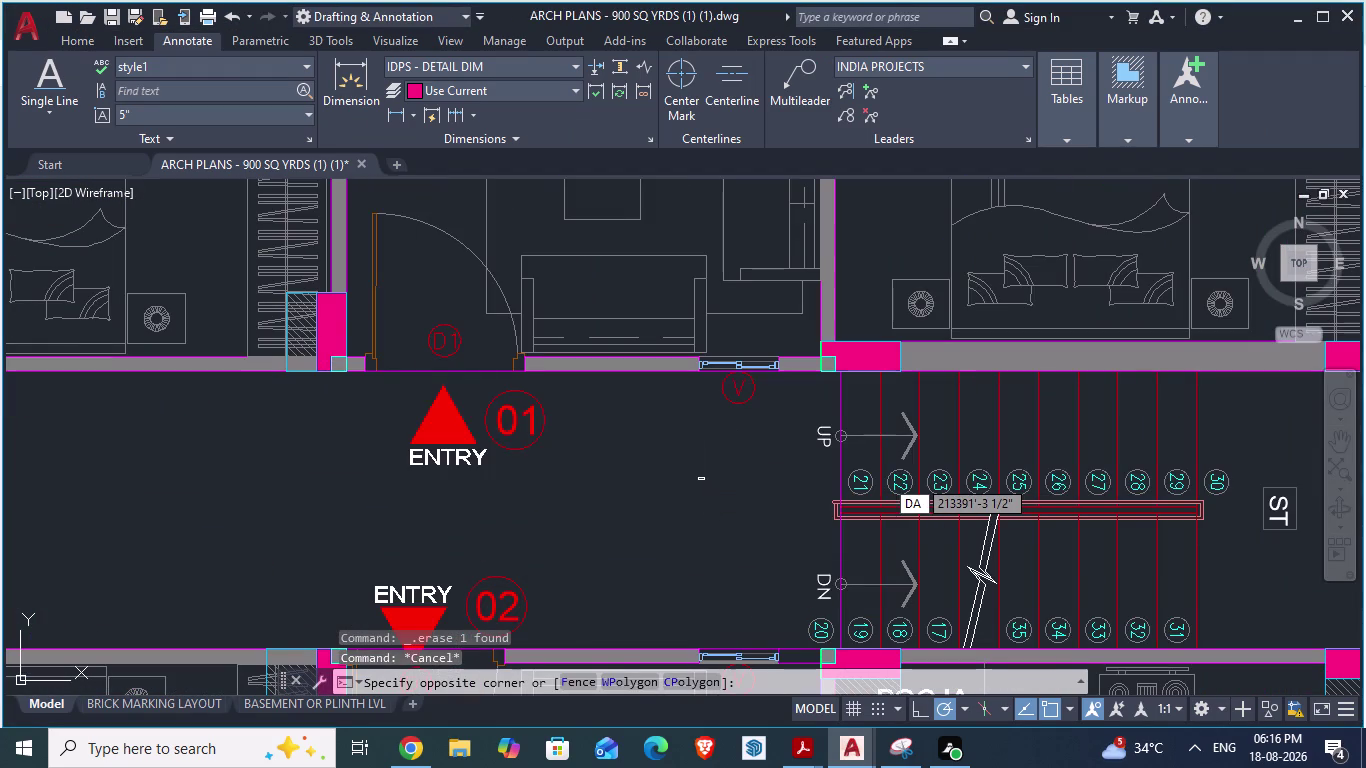
scroll(up, 3)
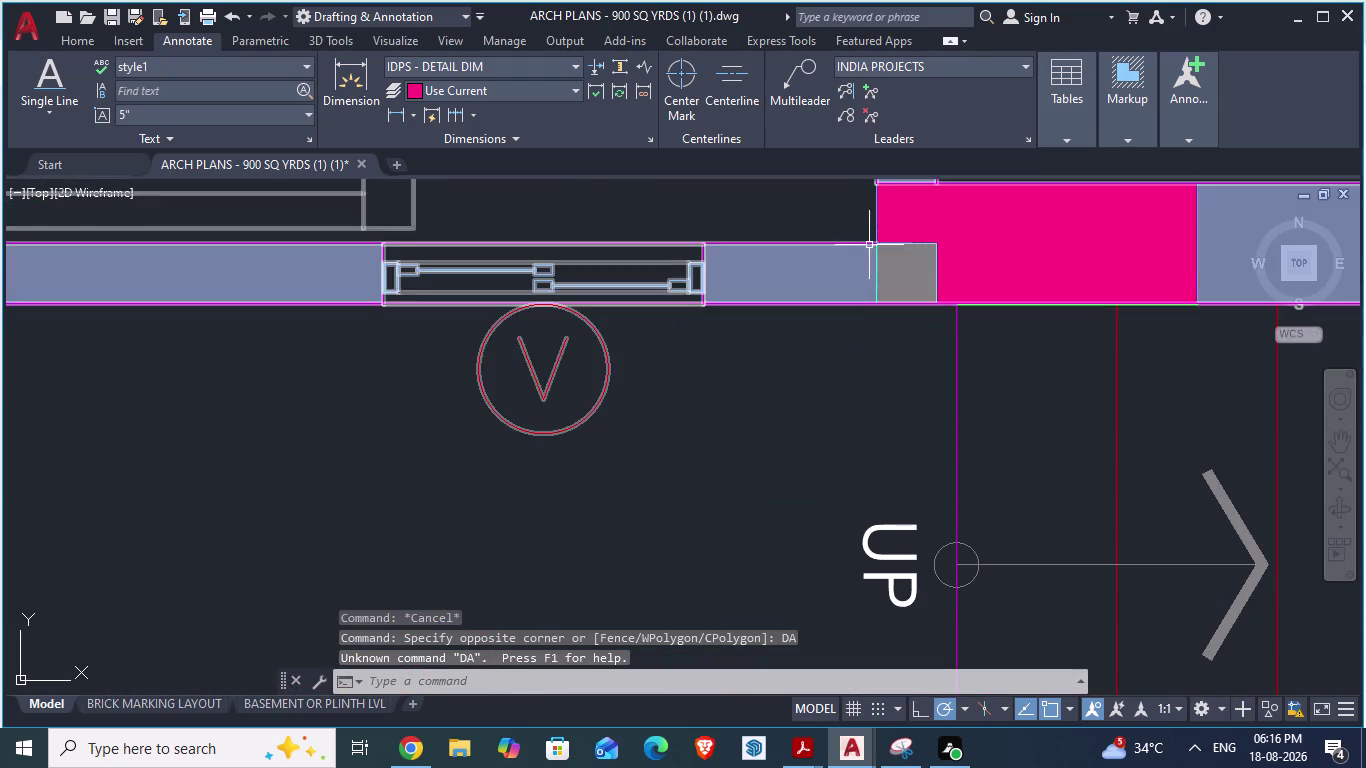
key(Escape)
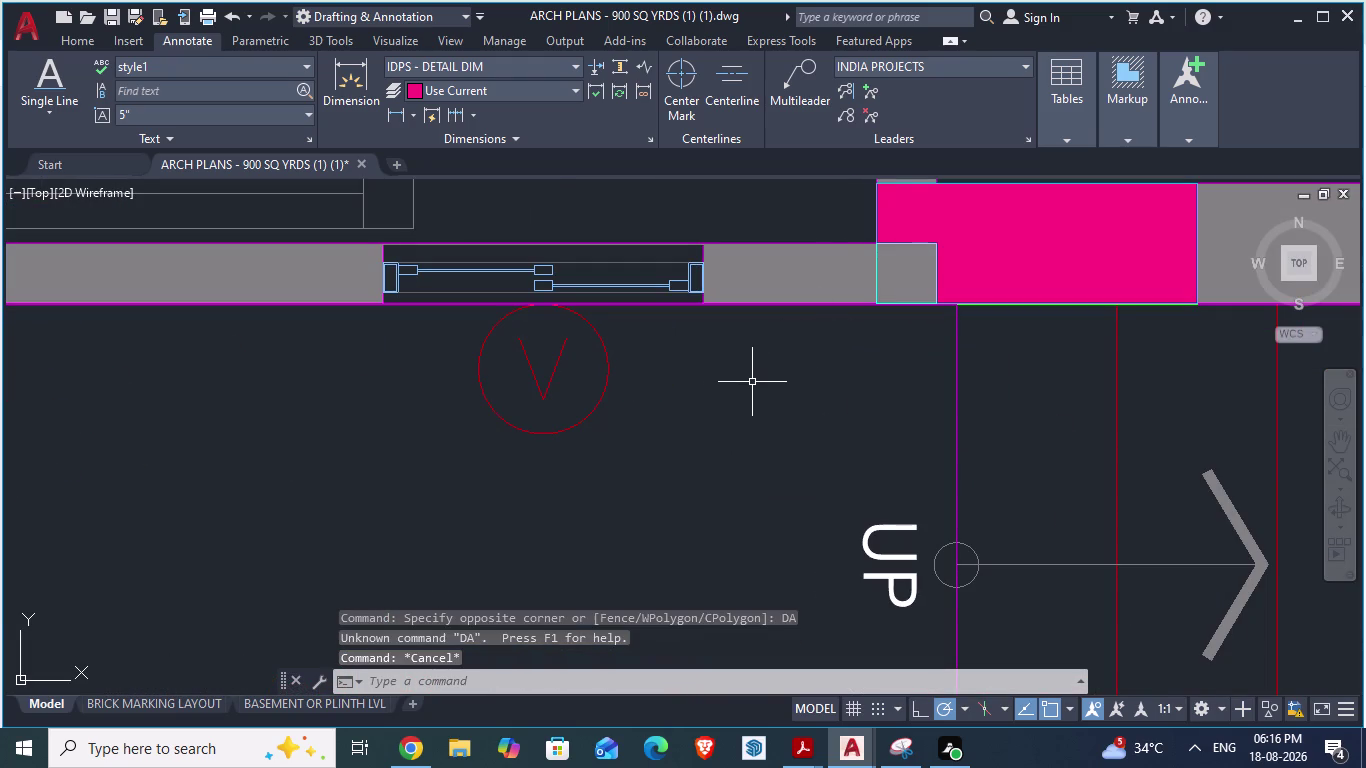
Start an aligned dimension at the wall corner by the window, then switch to GF_AUTOCAD.
text(DA)
key(Return)
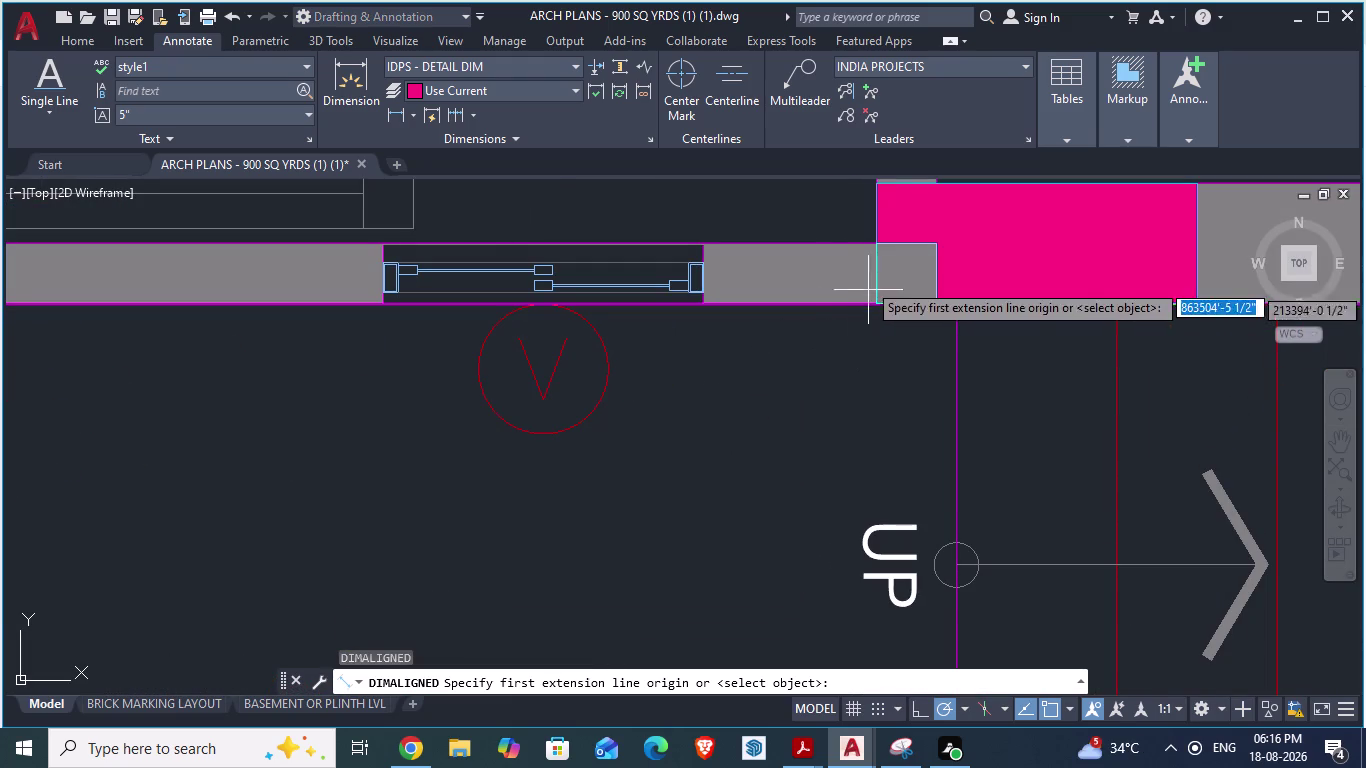
click(879, 244)
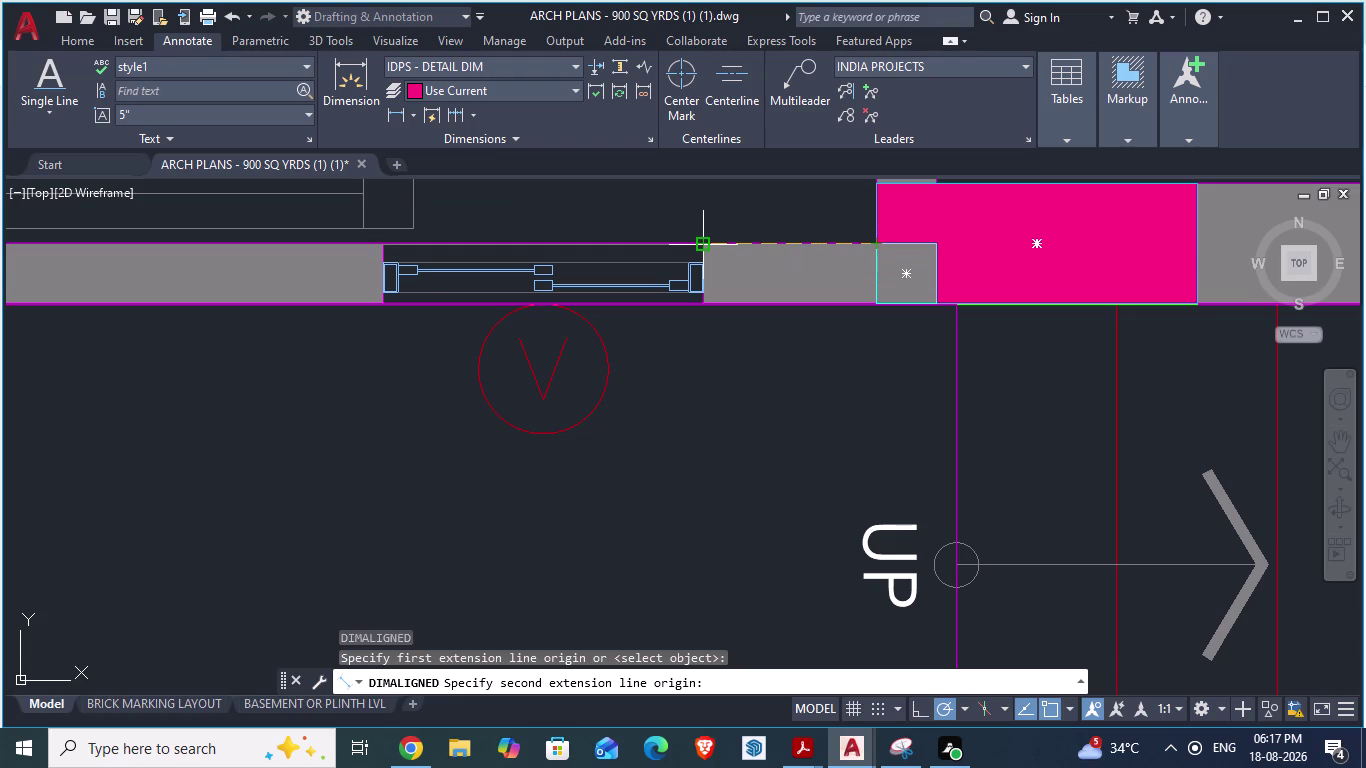
key(space)
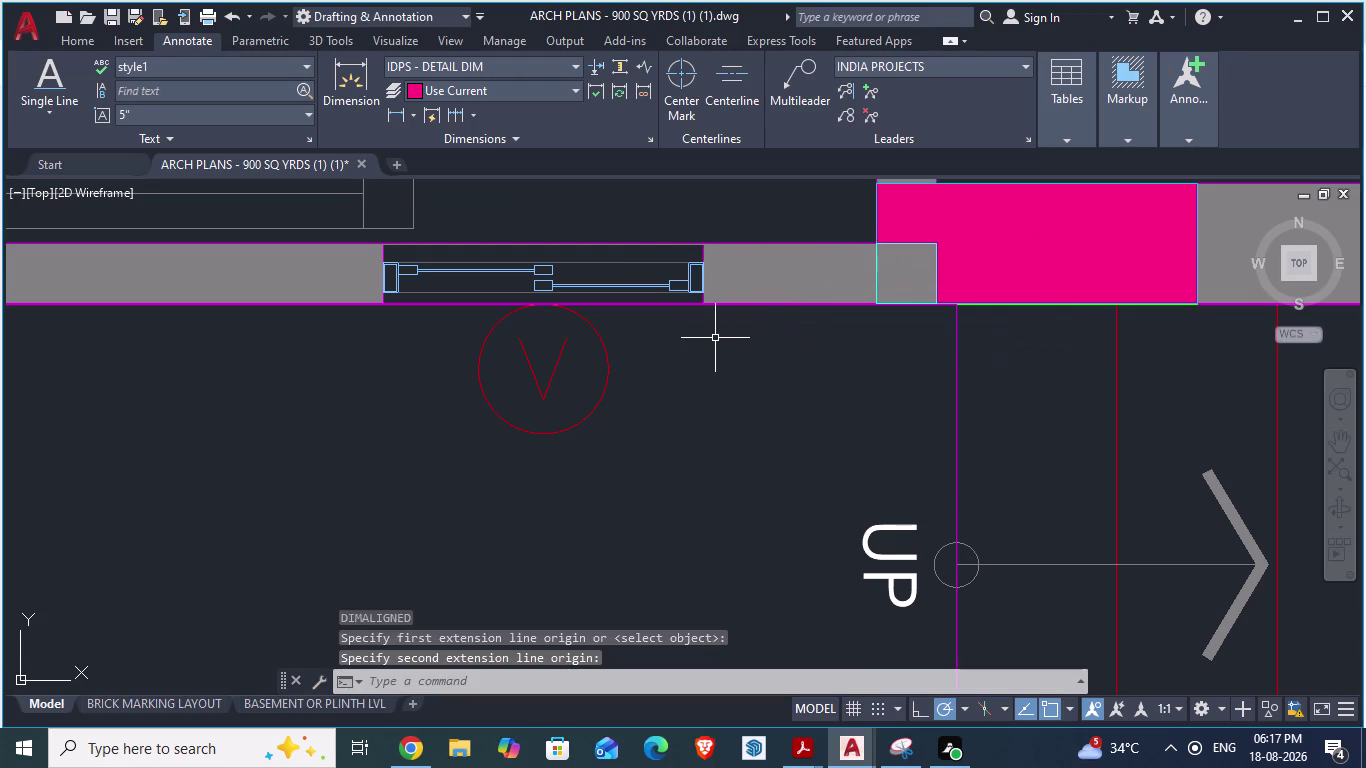
key(space)
click(697, 242)
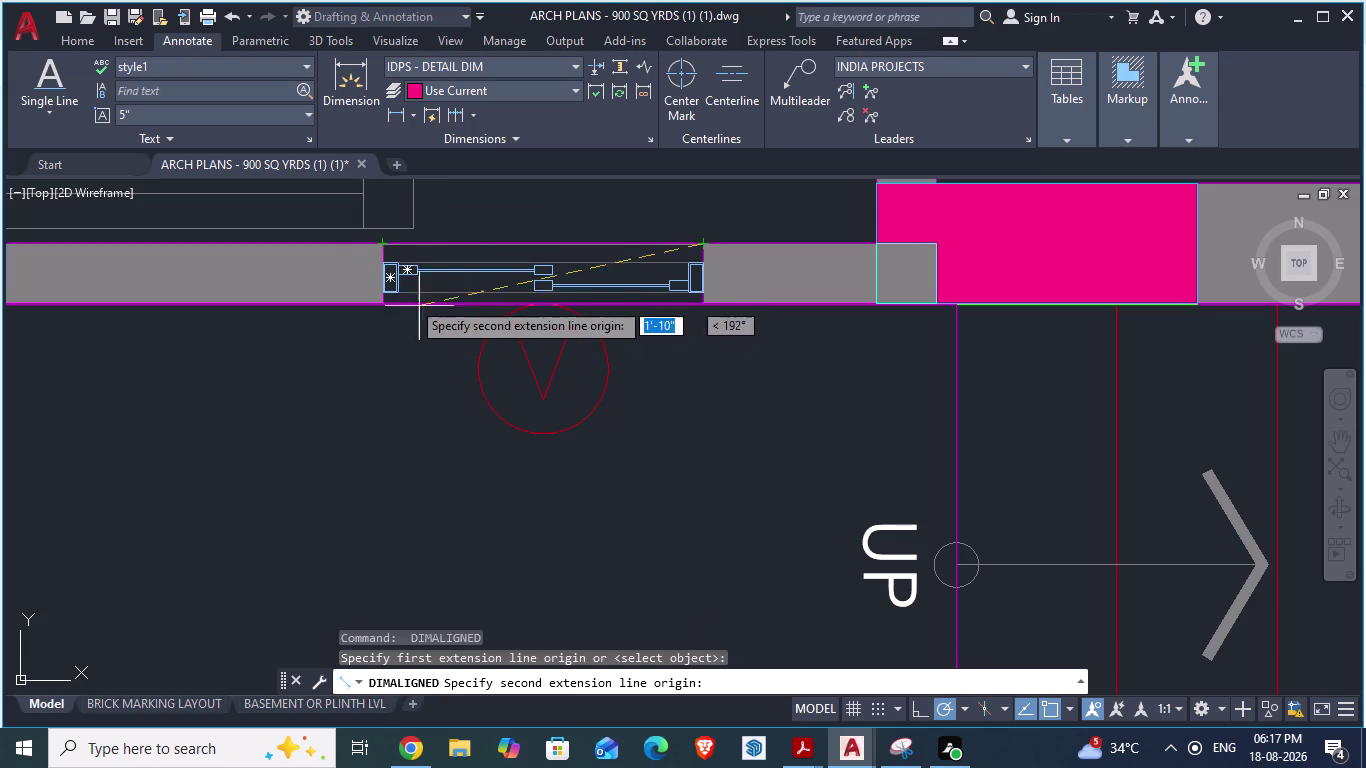
key(alt+Tab)
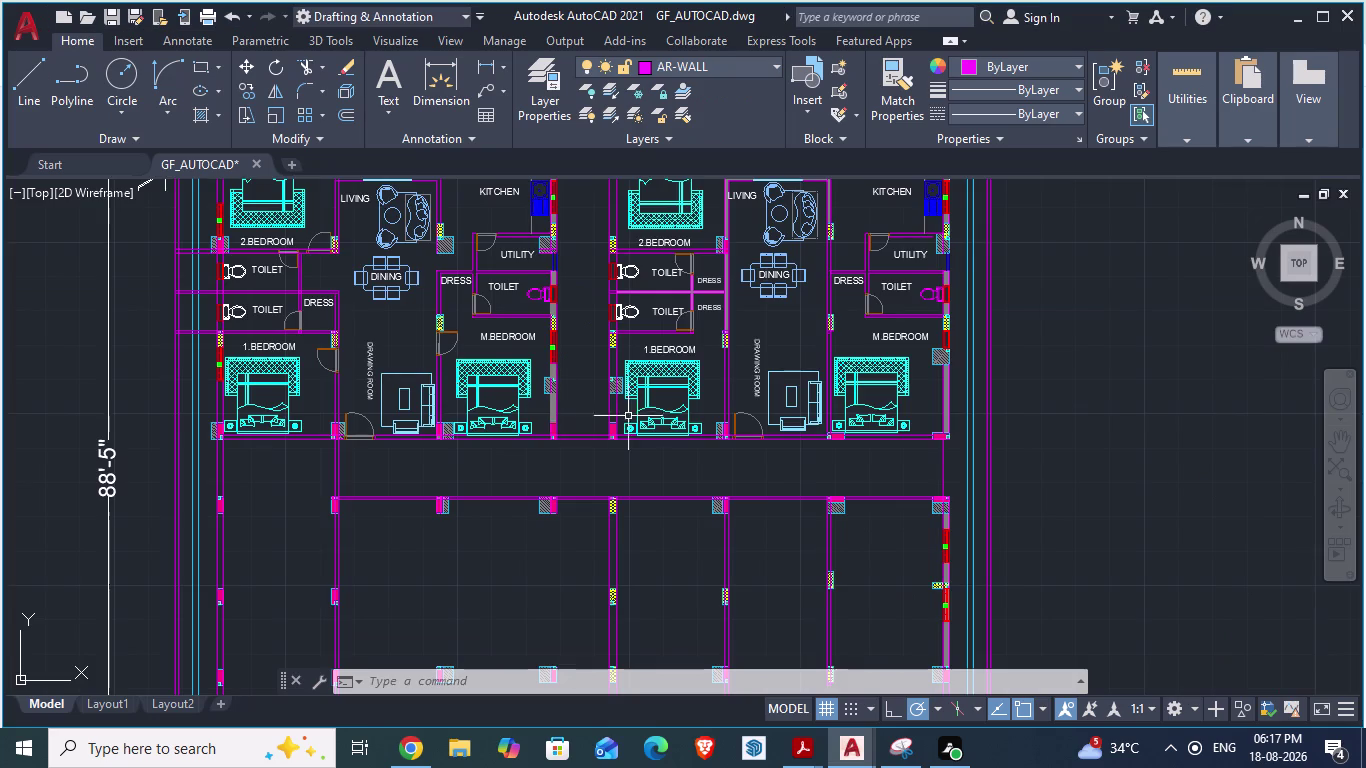
Zoom around the GF_AUTOCAD plan, then go back to the ARCH PLANS drawing.
scroll(down, 3)
scroll(up, 3)
scroll(up, 3)
scroll(down, 3)
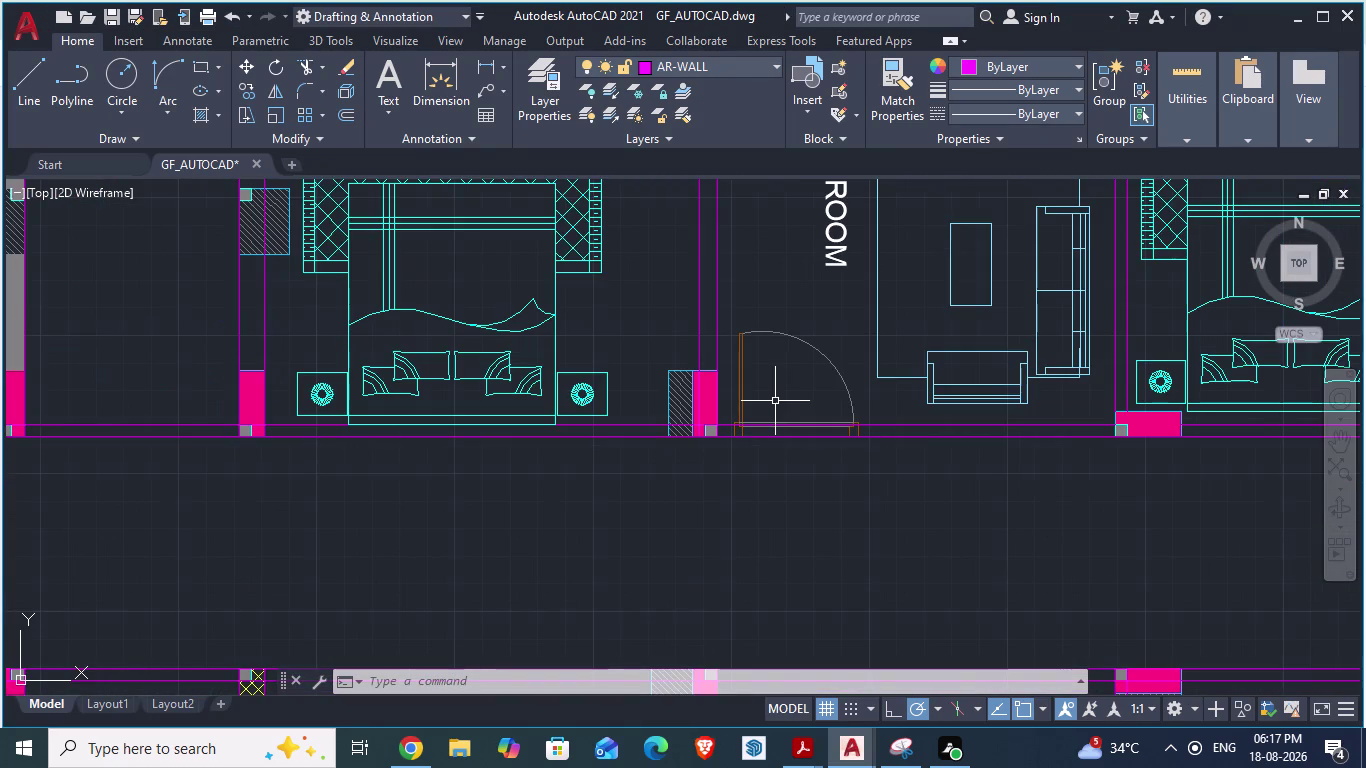
scroll(down, 3)
scroll(up, 3)
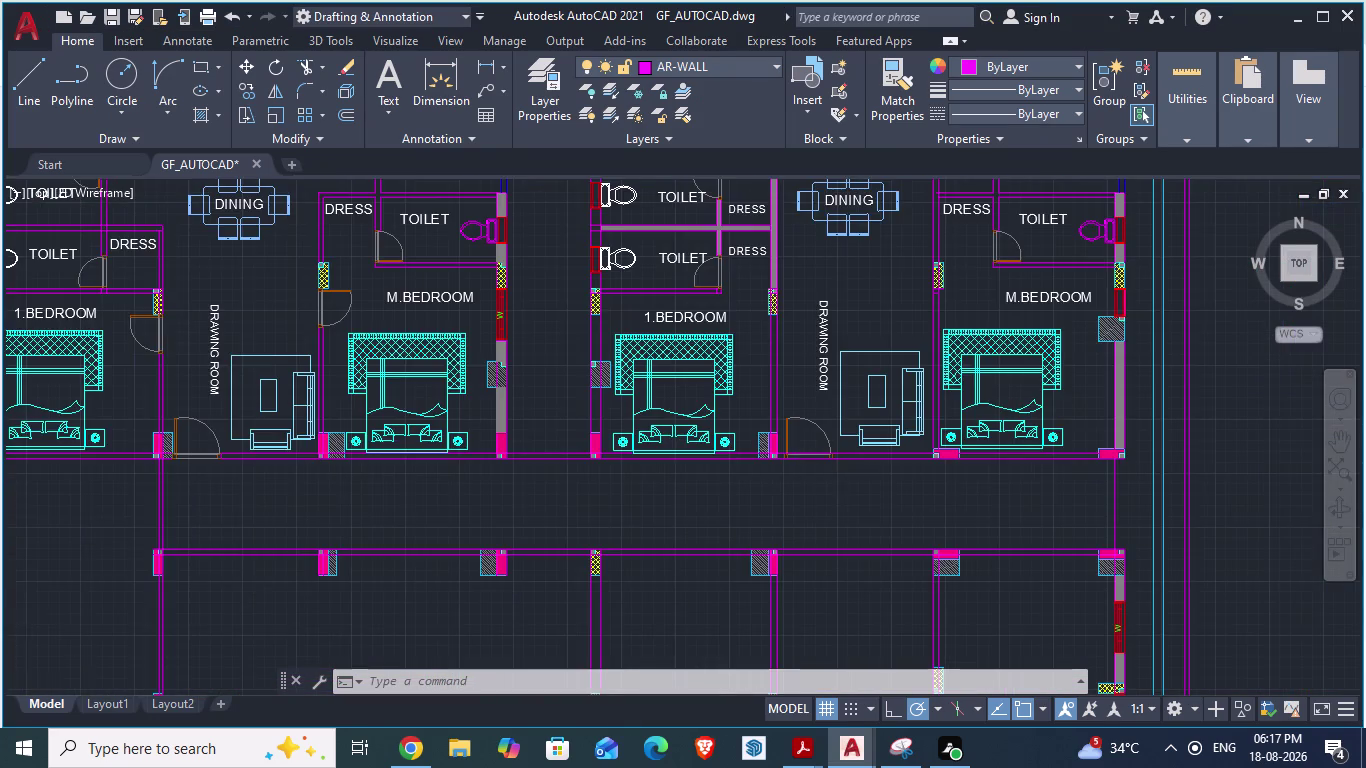
scroll(up, 3)
scroll(down, 3)
key(alt+Tab)
scroll(down, 3)
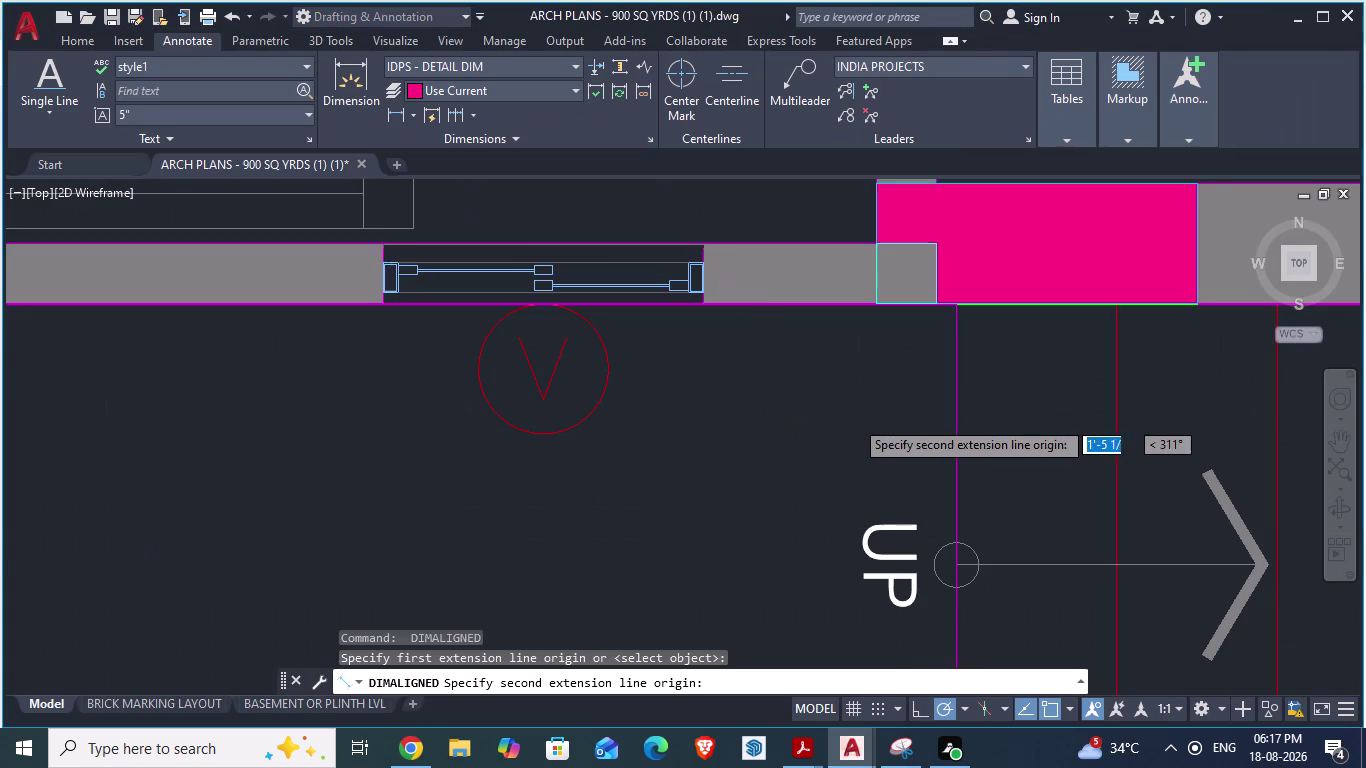
Cancel the pending aligned window-wall measurement.
scroll(down, 3)
key(Escape)
scroll(down, 3)
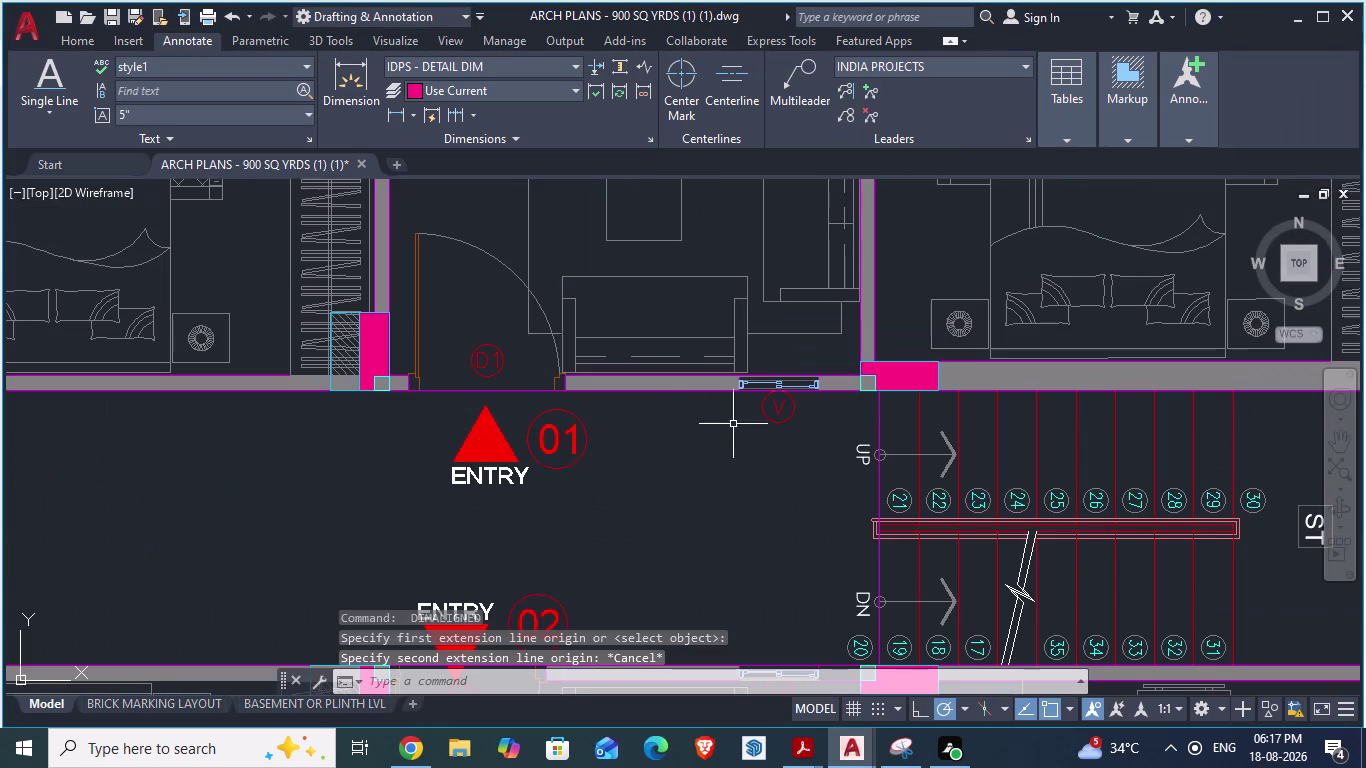
scroll(up, 3)
scroll(down, 3)
scroll(up, 3)
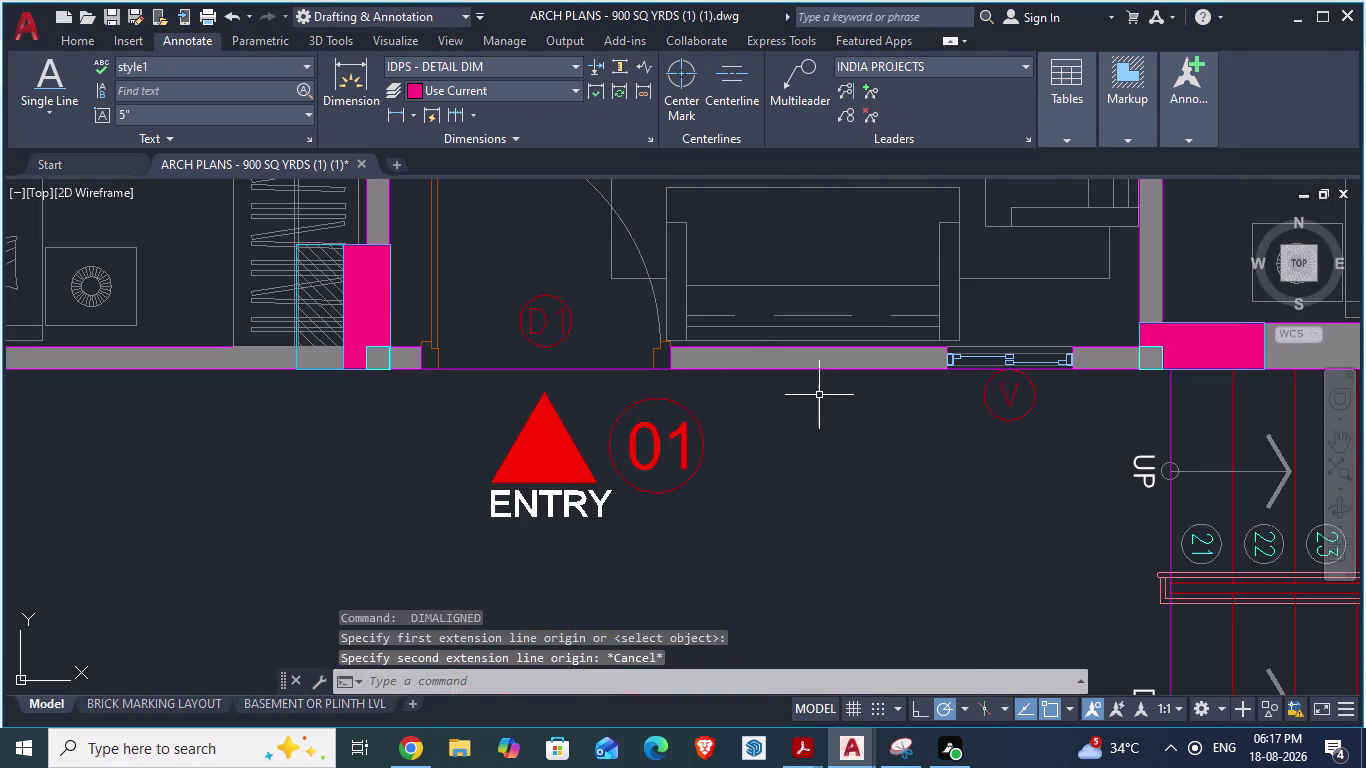
scroll(down, 3)
scroll(up, 3)
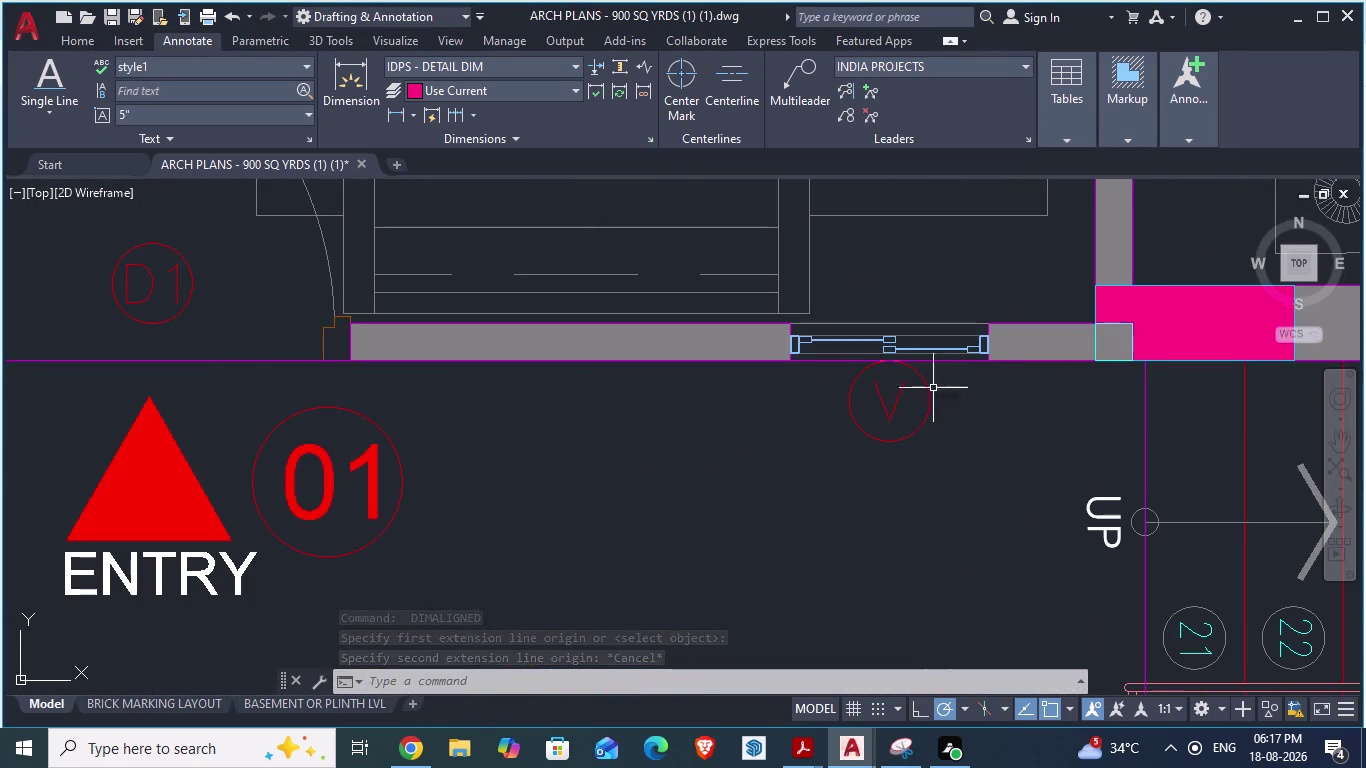
Zoom and pan to the entry corridor near the Pooja room, then begin a hatch command.
scroll(down, 3)
scroll(down, 3)
scroll(down, 3)
scroll(down, 3)
scroll(down, 3)
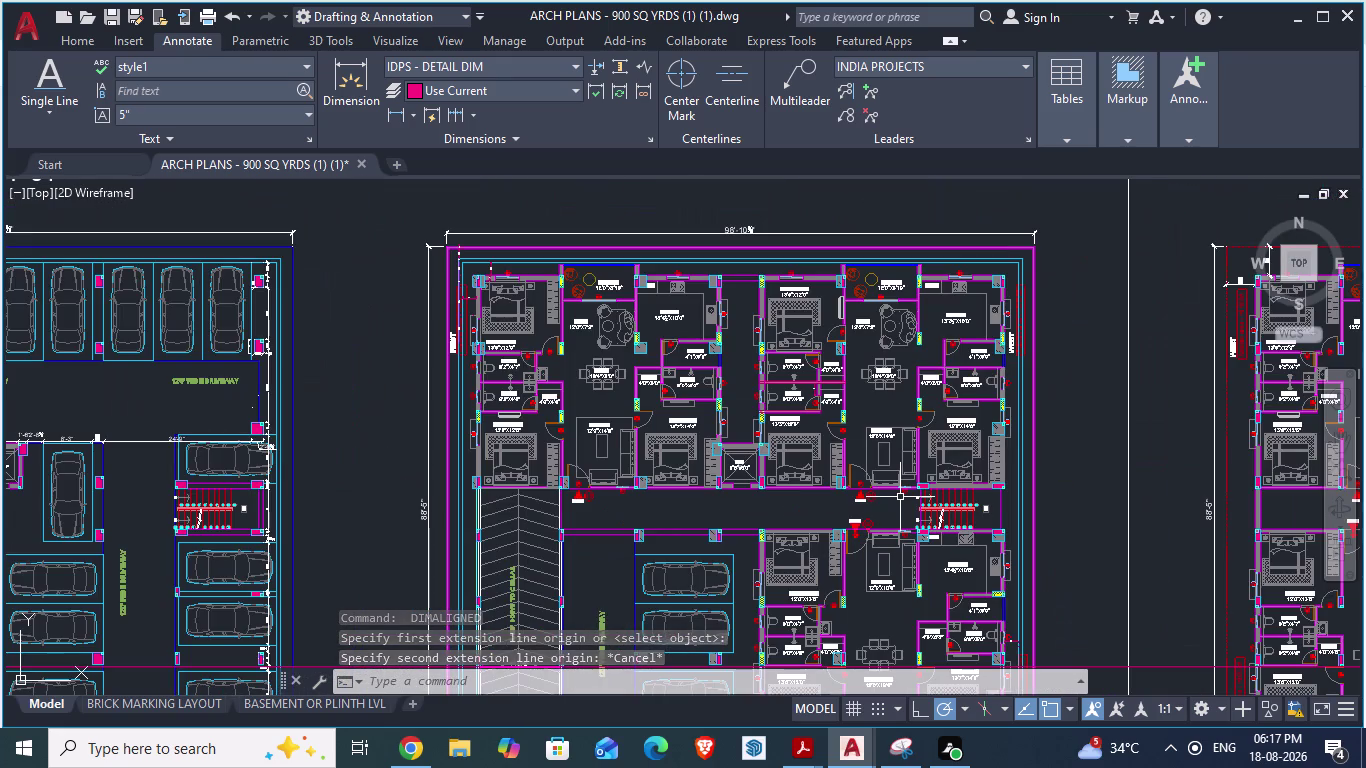
scroll(up, 3)
scroll(up, 3)
scroll(up, 3)
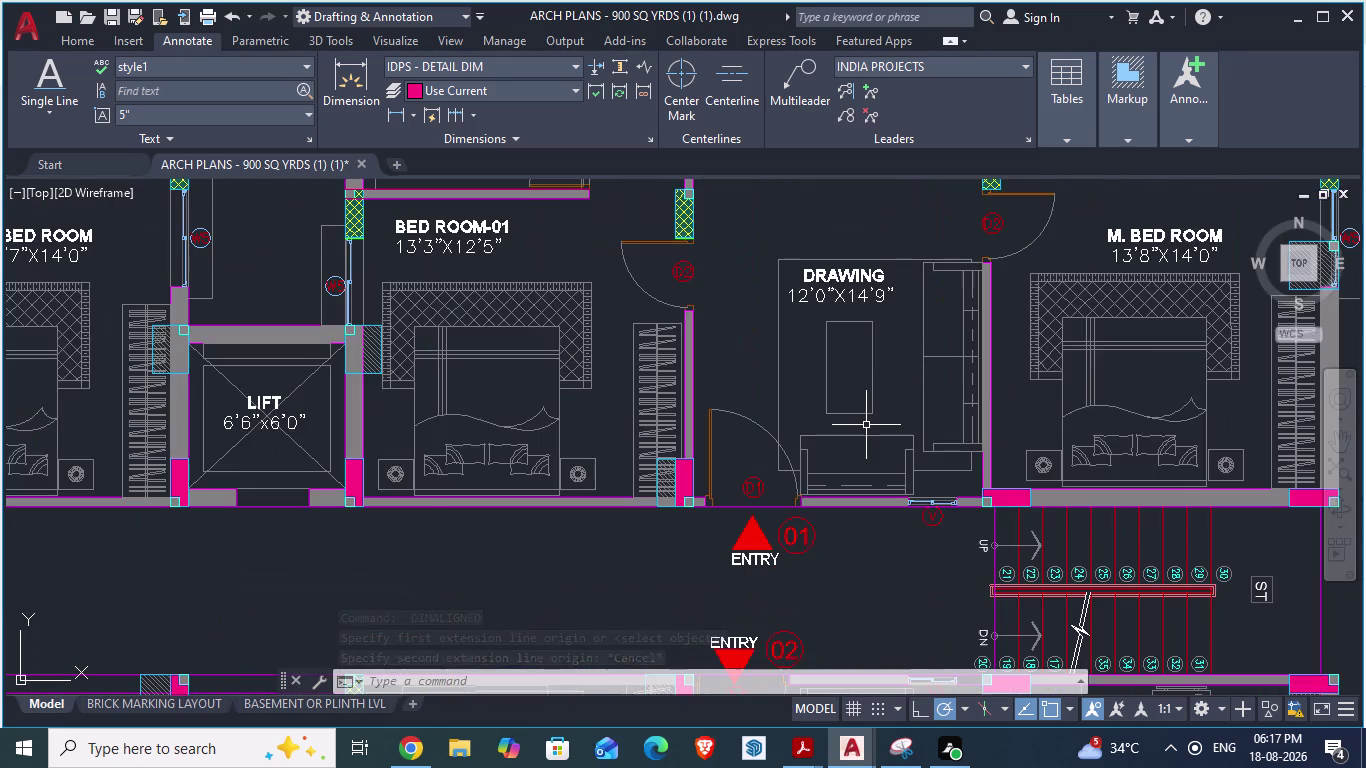
scroll(down, 3)
scroll(up, 3)
scroll(up, 3)
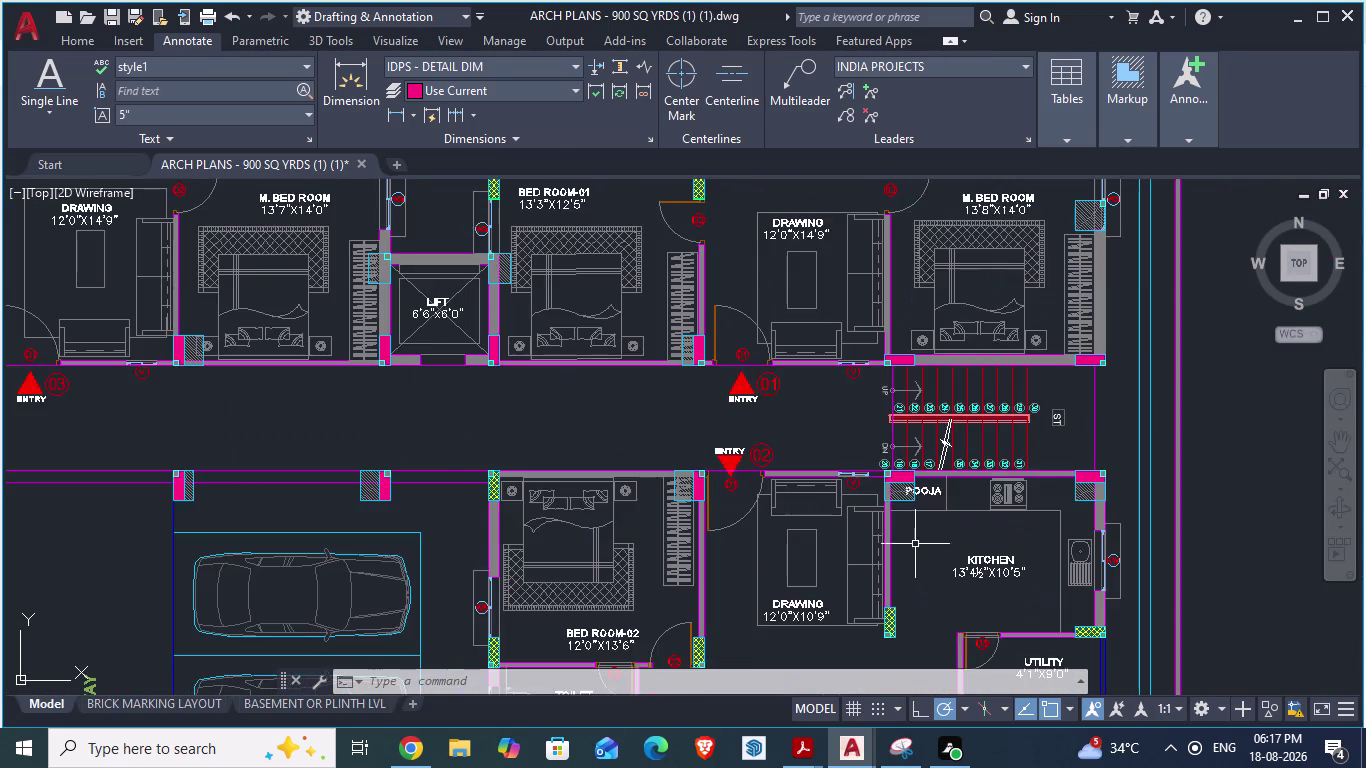
scroll(up, 3)
scroll(down, 3)
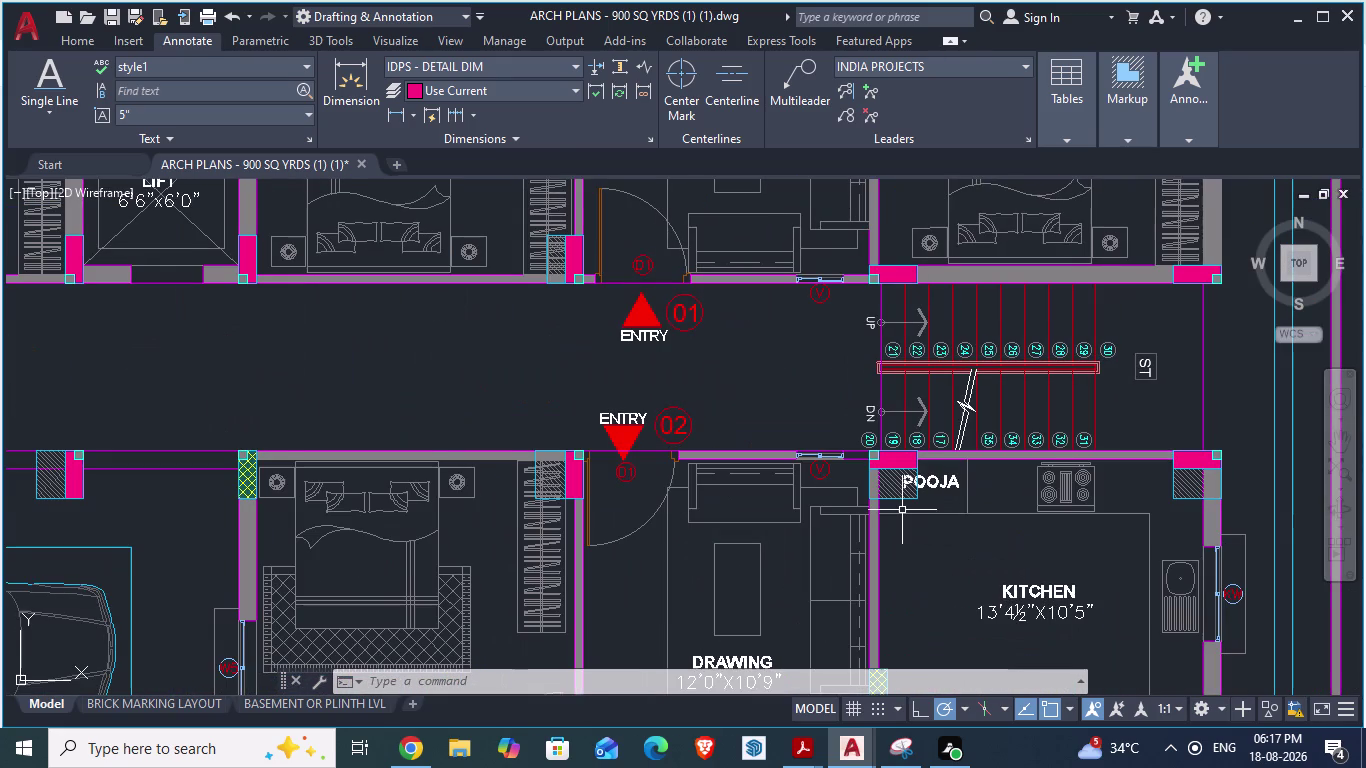
scroll(up, 3)
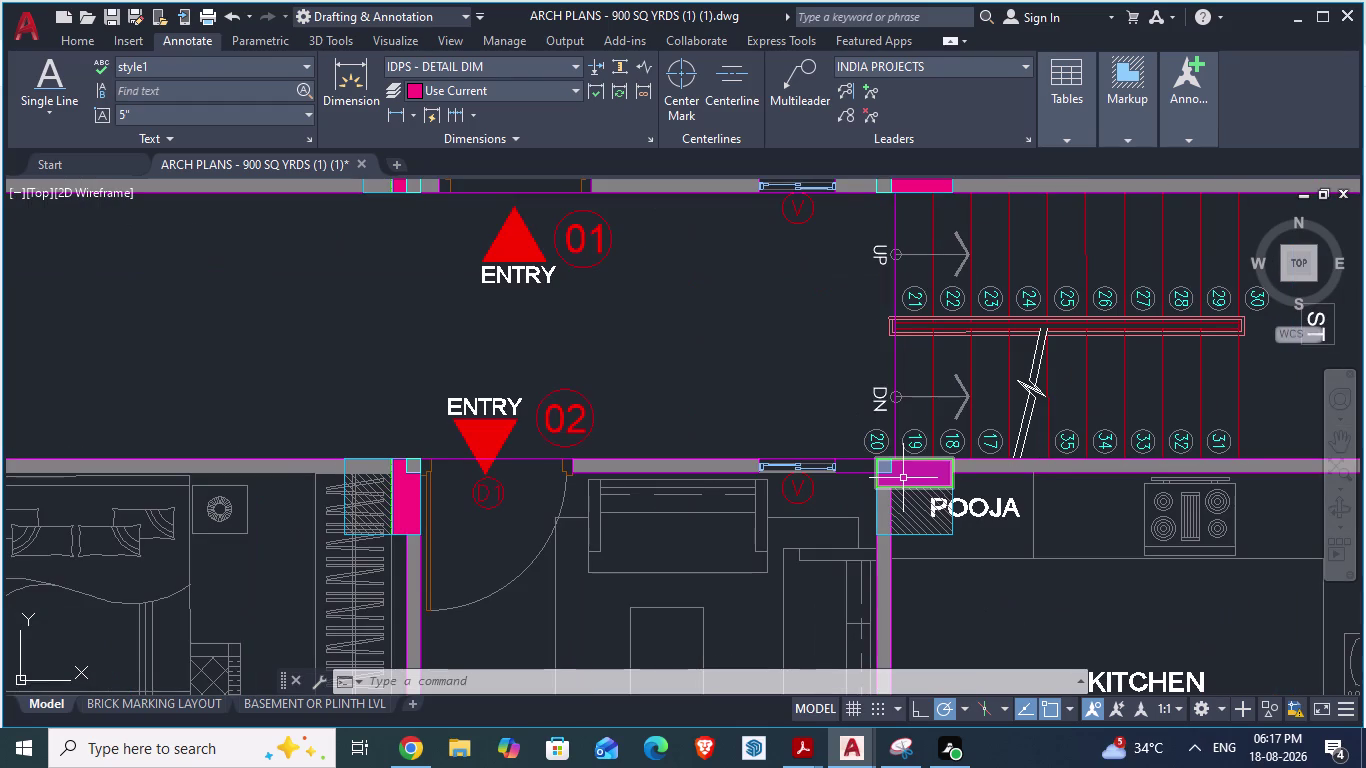
key(h)
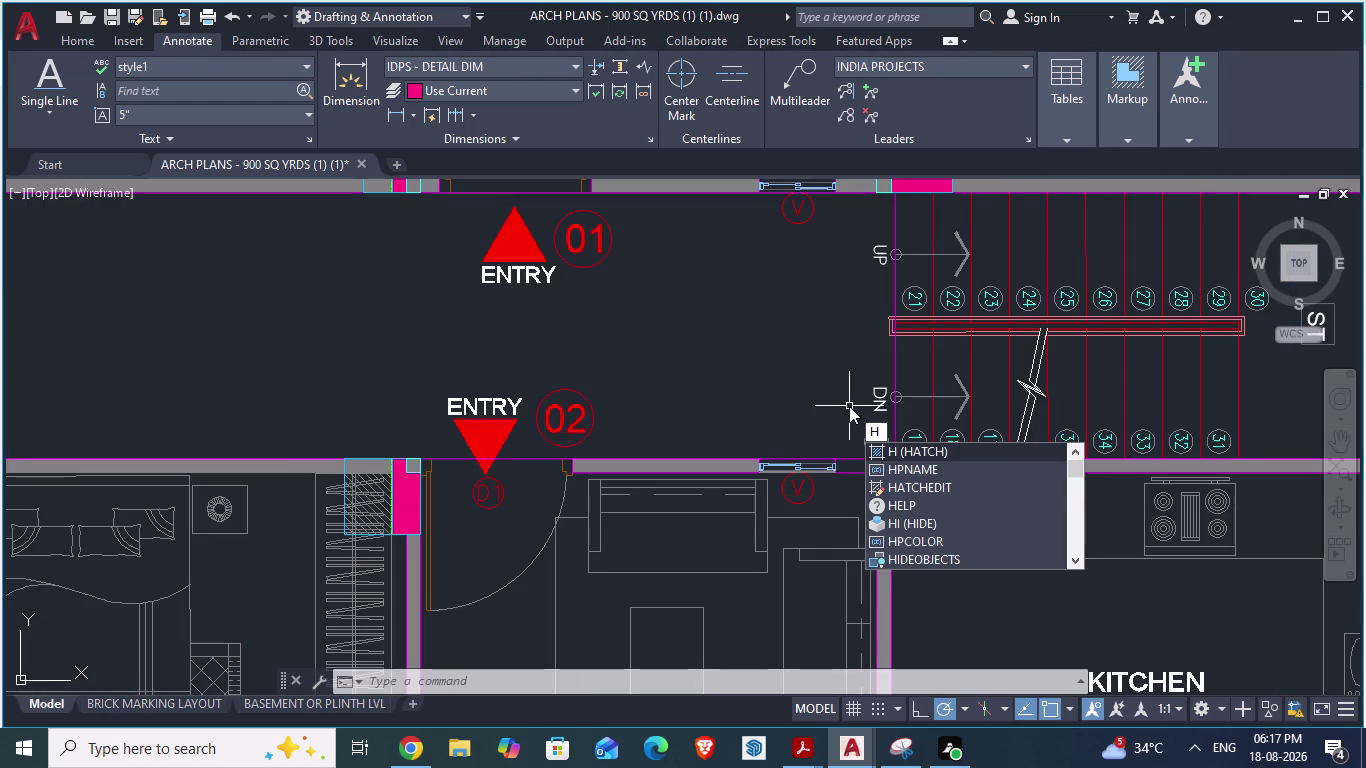
Start a horizontal construction line with XL, then cancel it.
key(BackSpace)
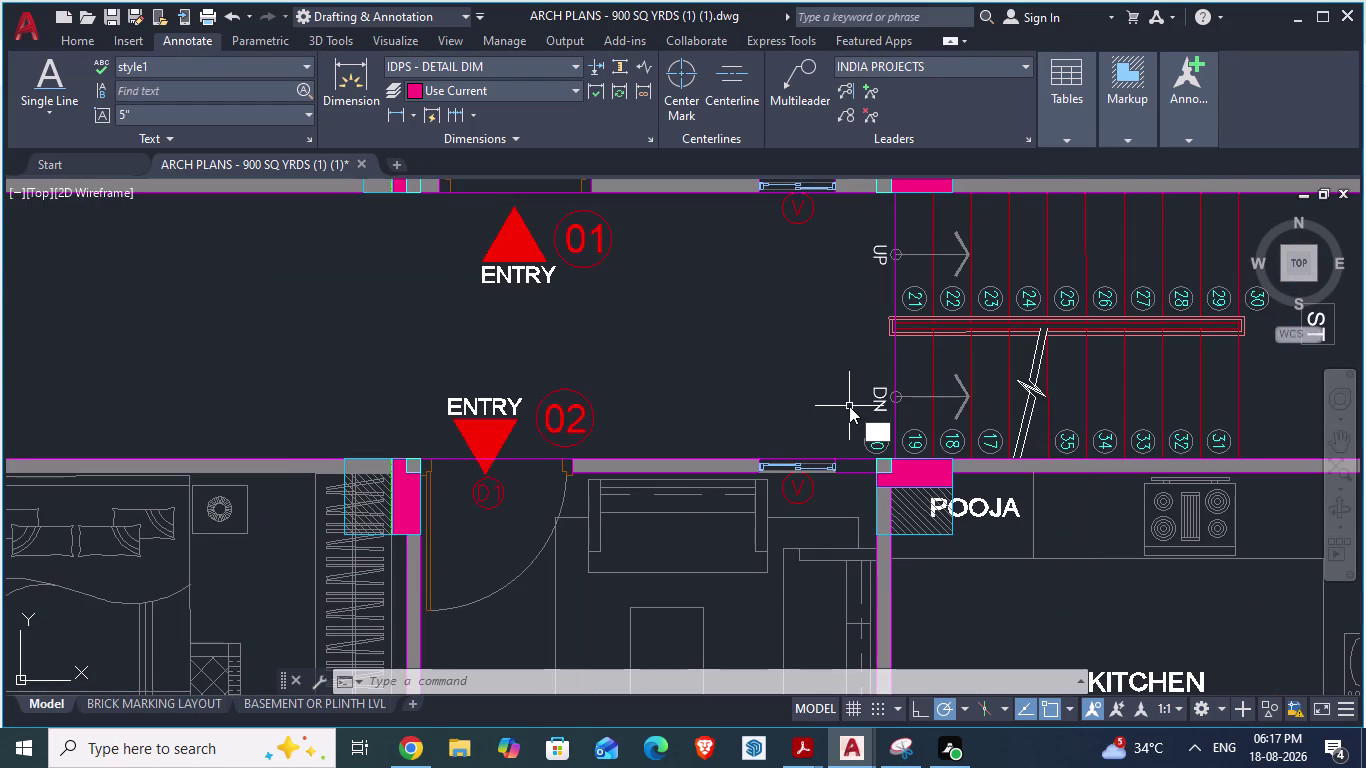
text(XL)
key(Return)
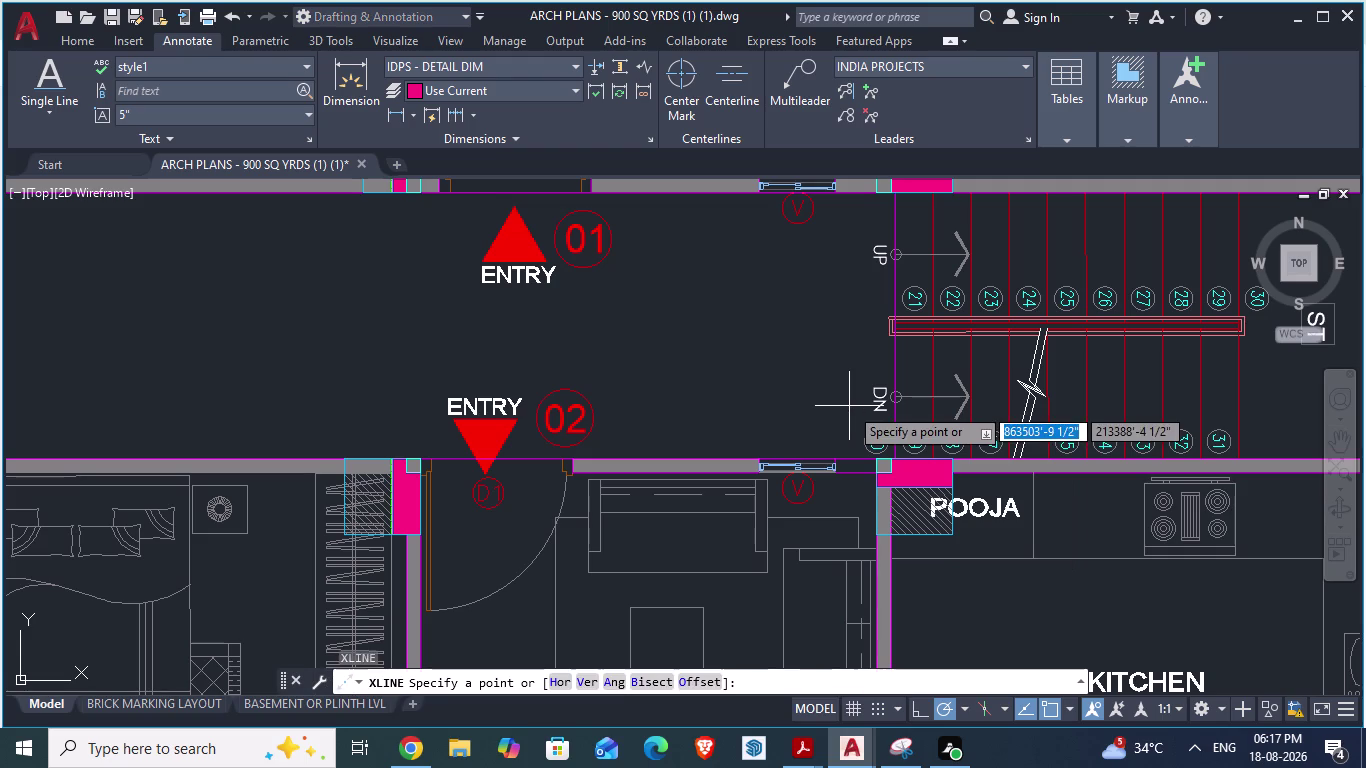
key(h)
key(Return)
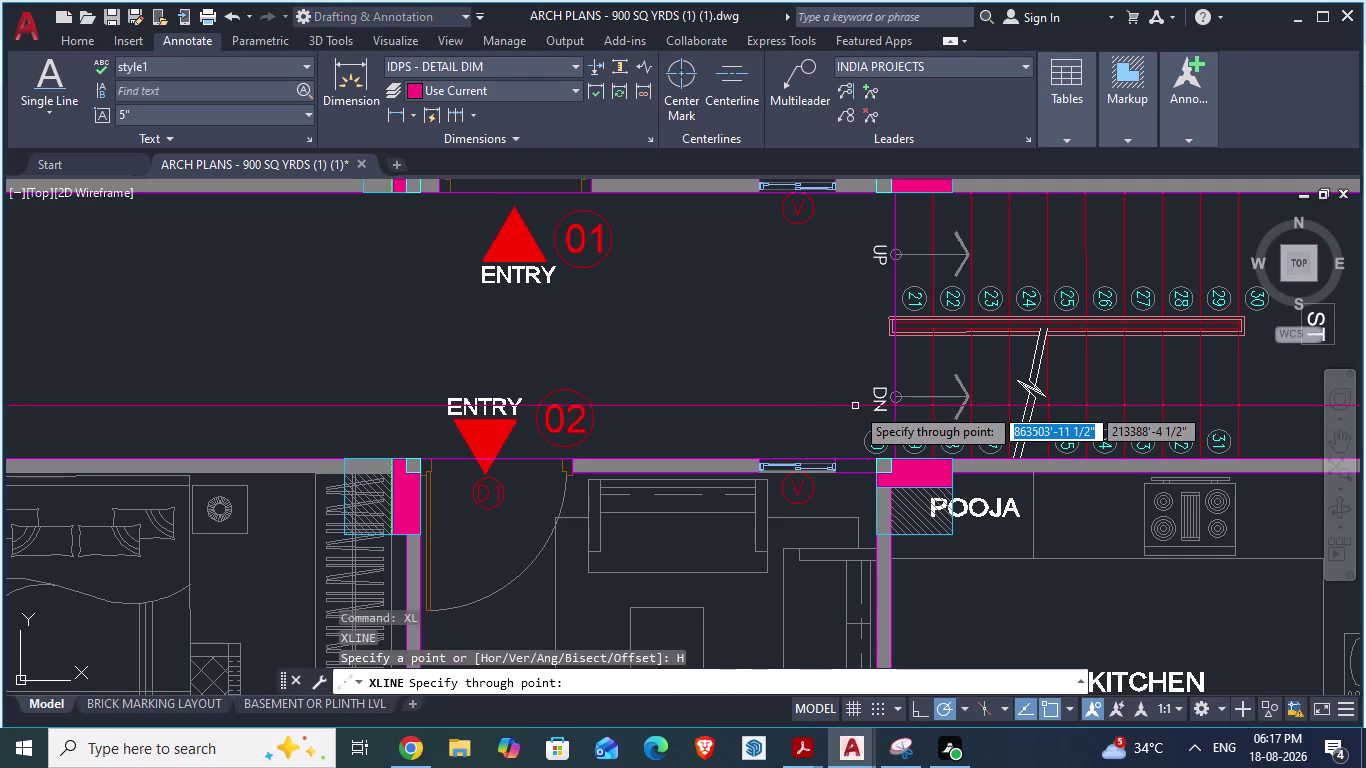
key(Escape)
Place vertical construction lines at the two edges of the window opening.
text(X)
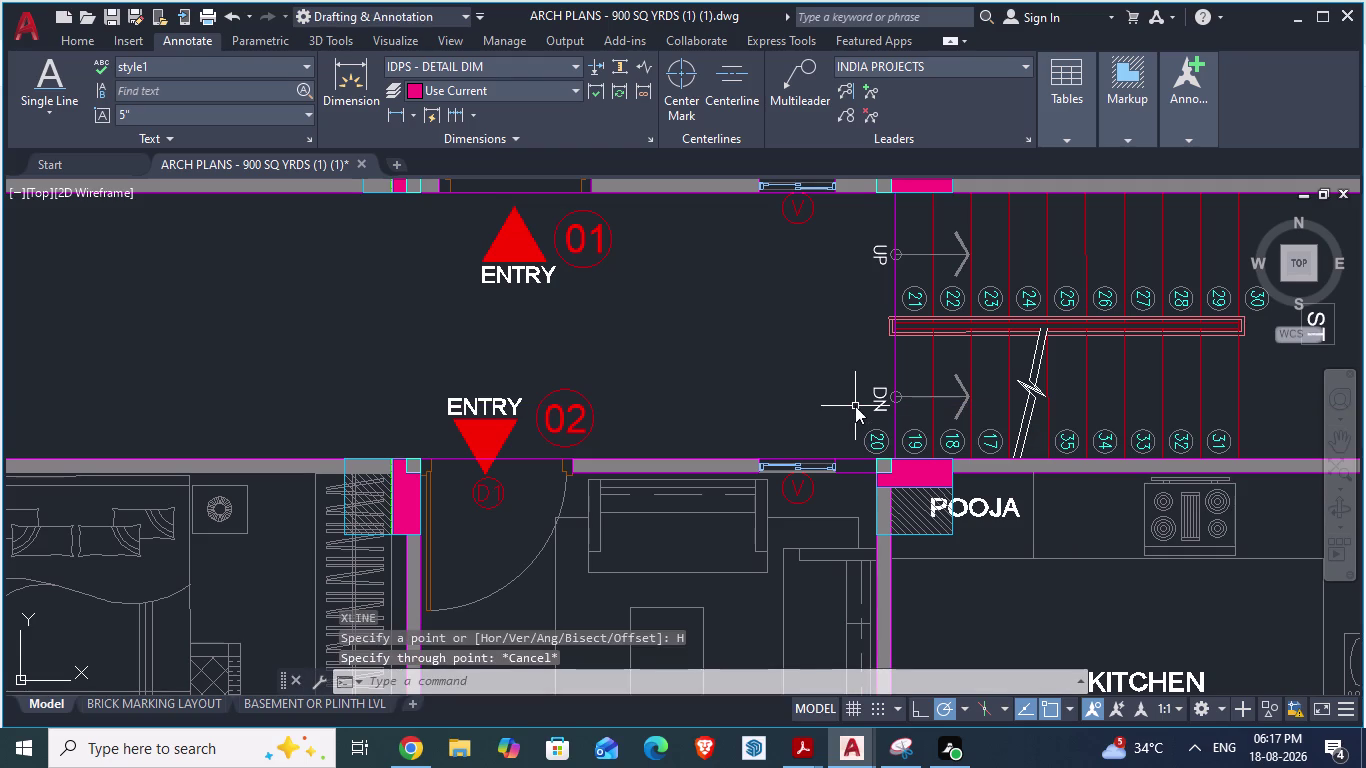
text(L)
key(Return)
key(v)
key(Return)
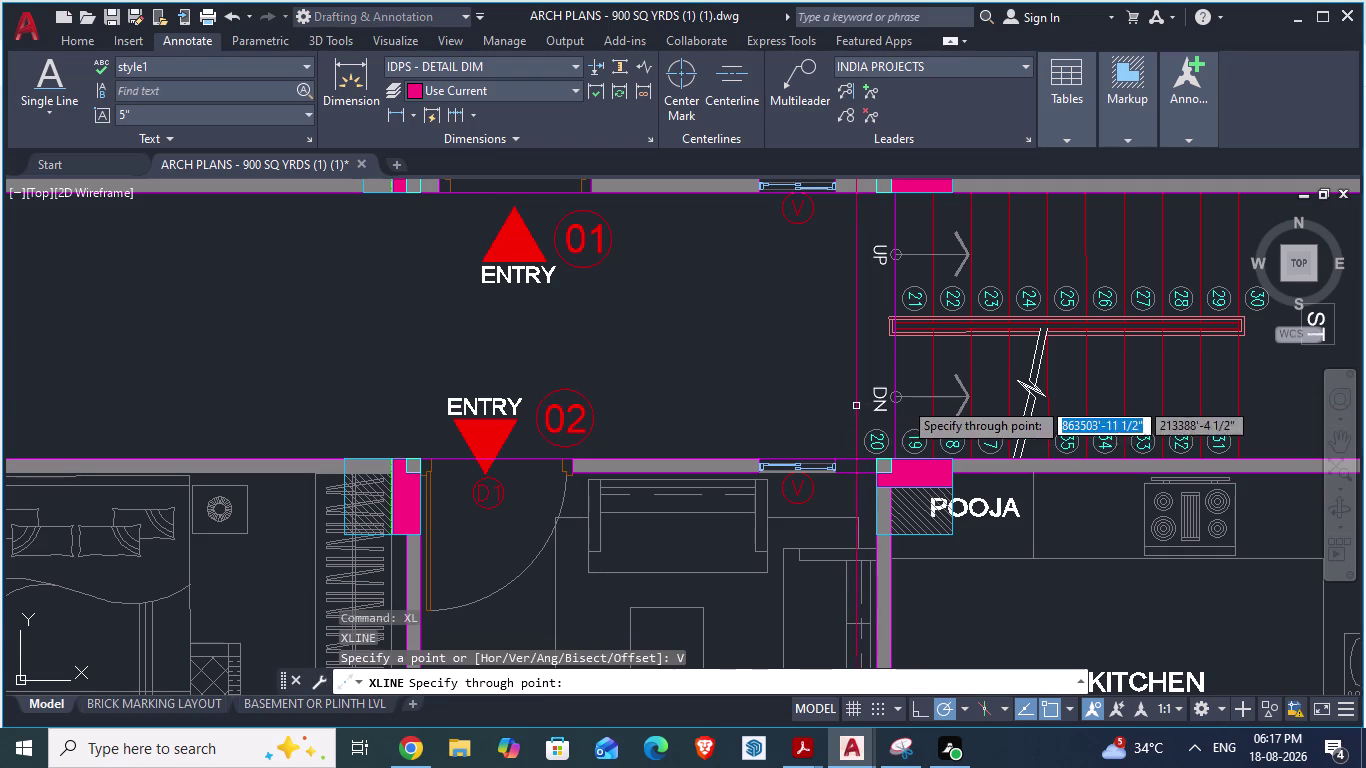
scroll(up, 3)
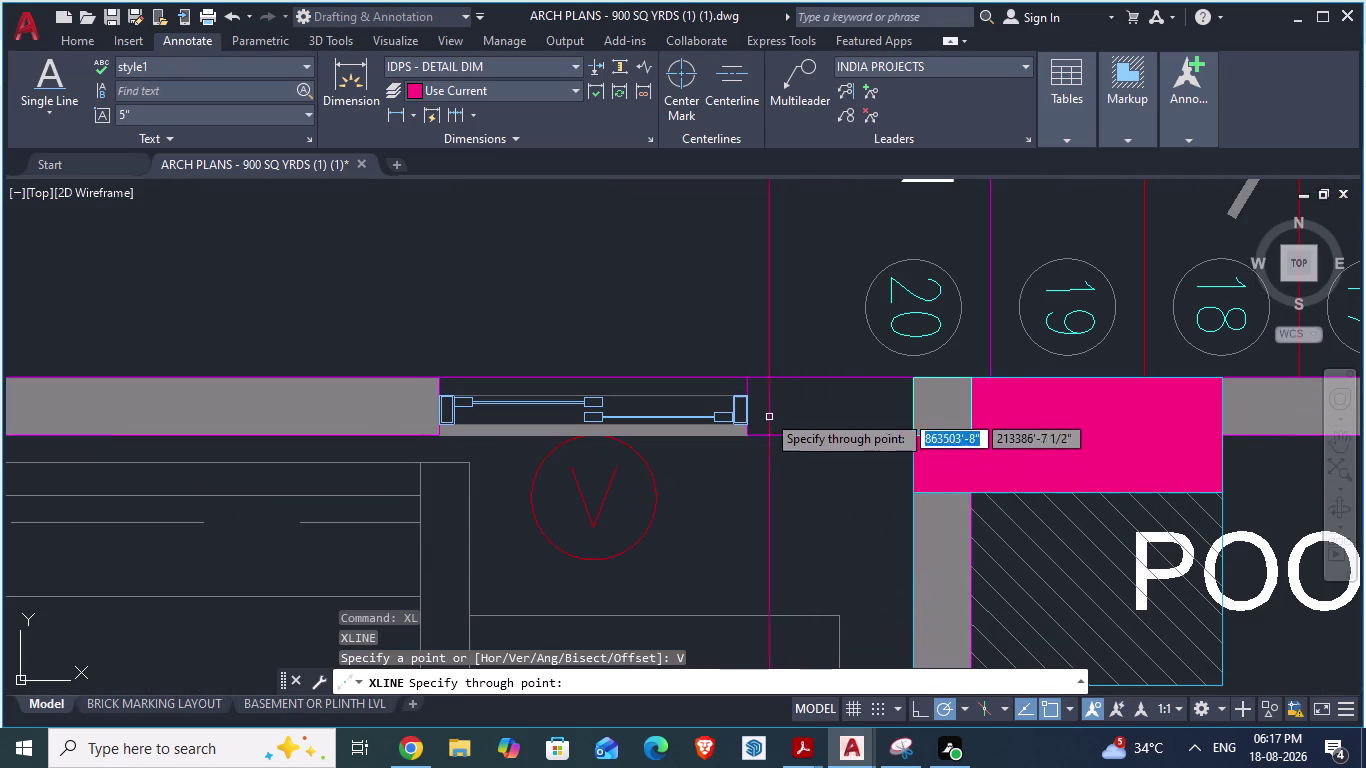
click(752, 378)
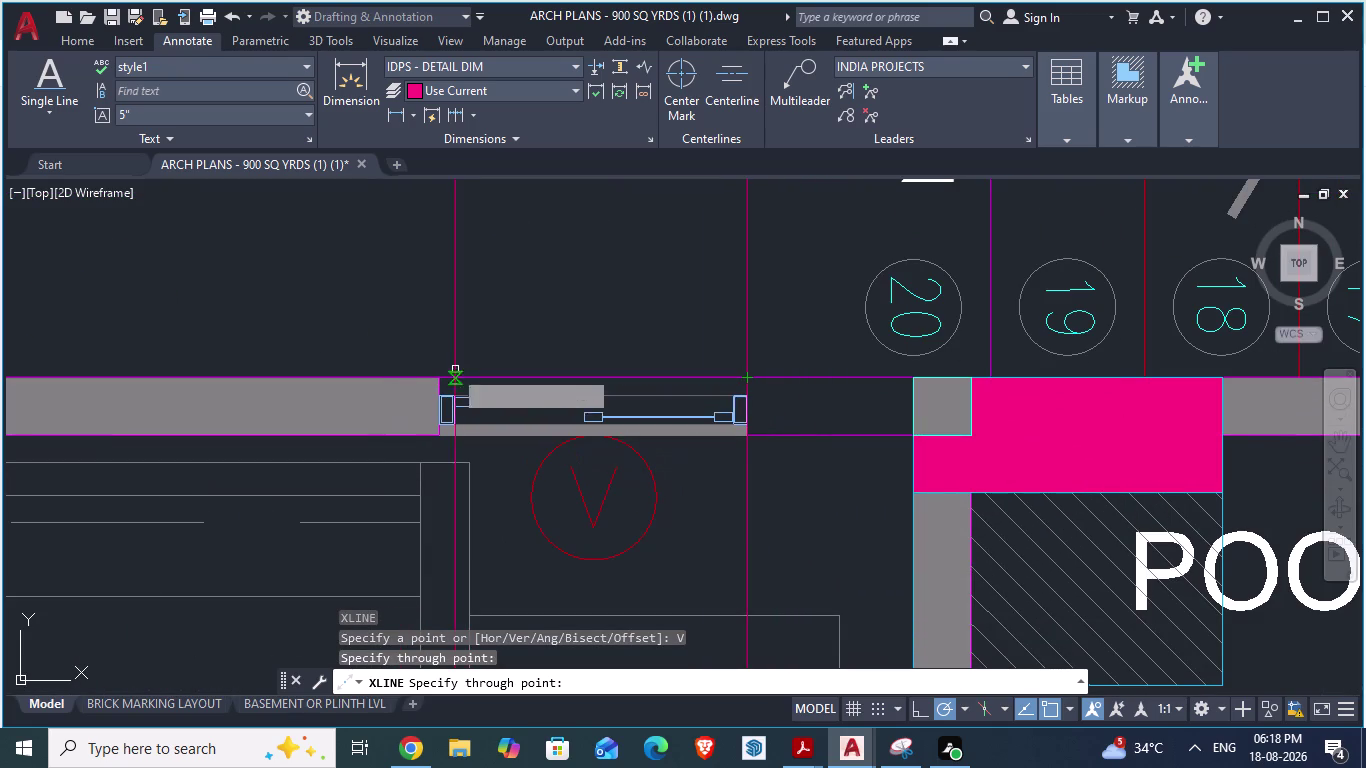
click(435, 375)
End the construction line command and zoom to inspect the new guides.
scroll(down, 3)
scroll(down, 3)
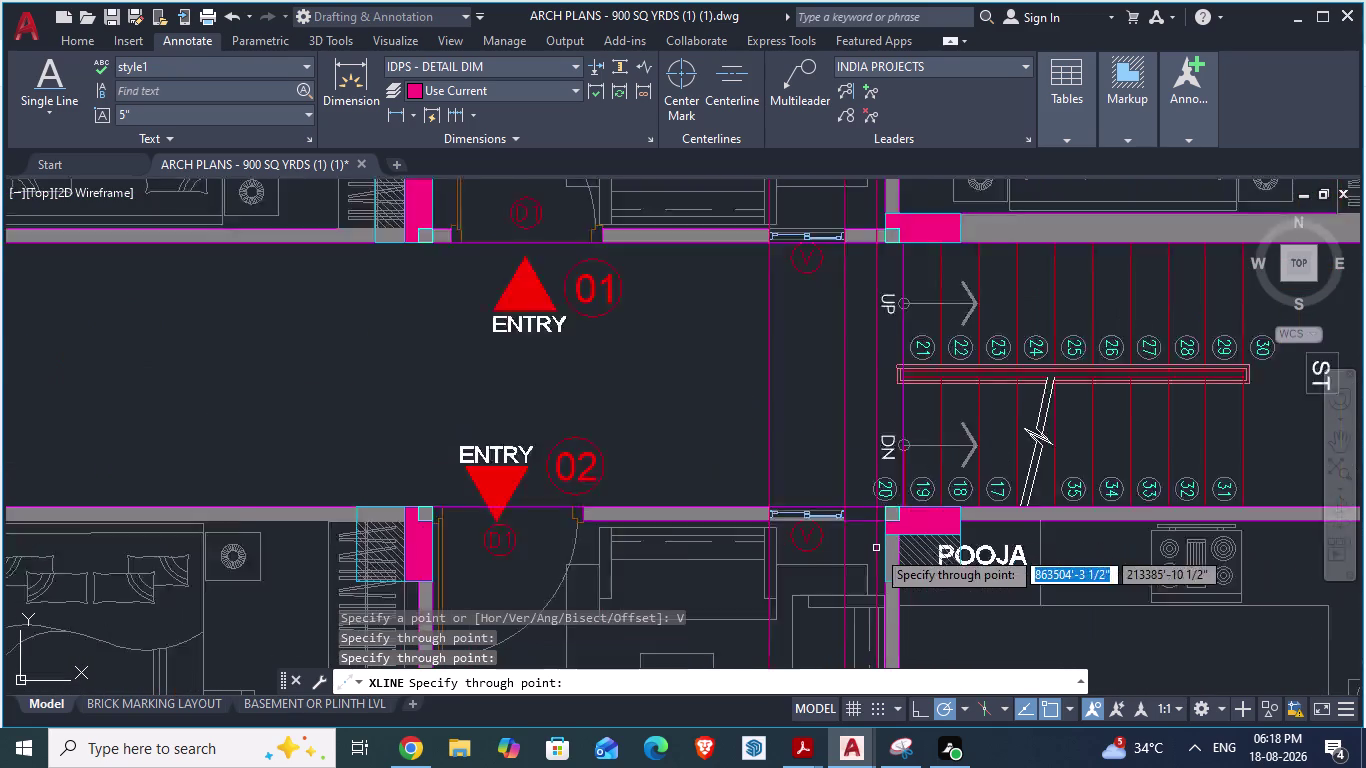
scroll(down, 3)
scroll(up, 3)
scroll(up, 3)
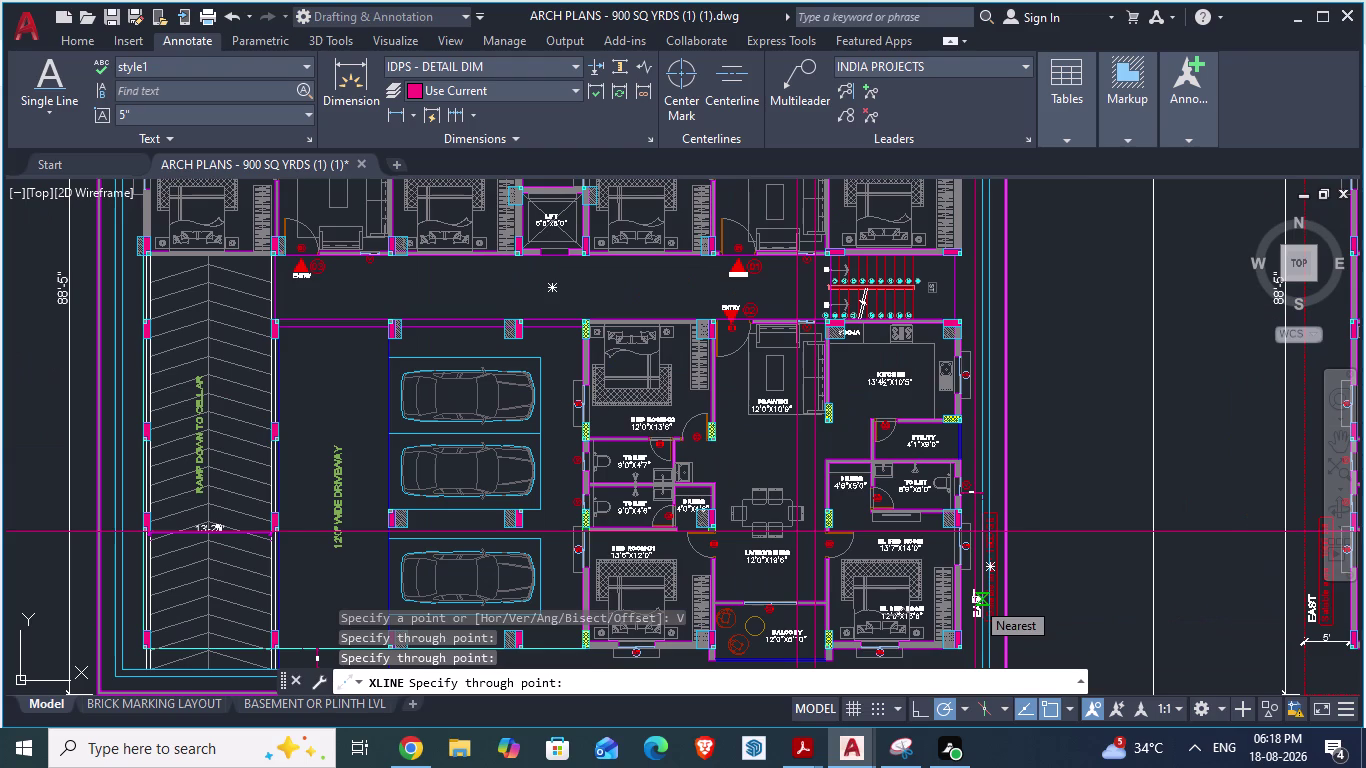
key(Escape)
scroll(up, 3)
scroll(down, 3)
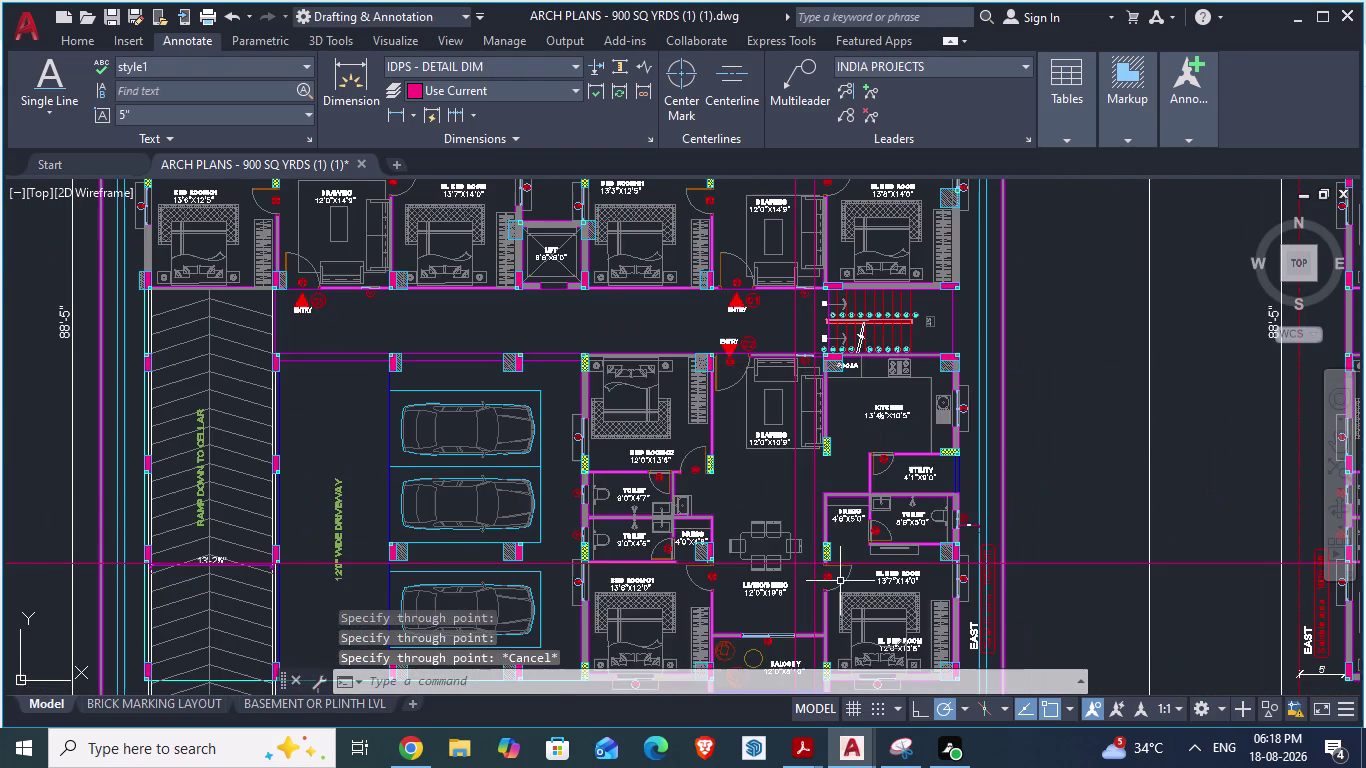
scroll(down, 3)
scroll(up, 3)
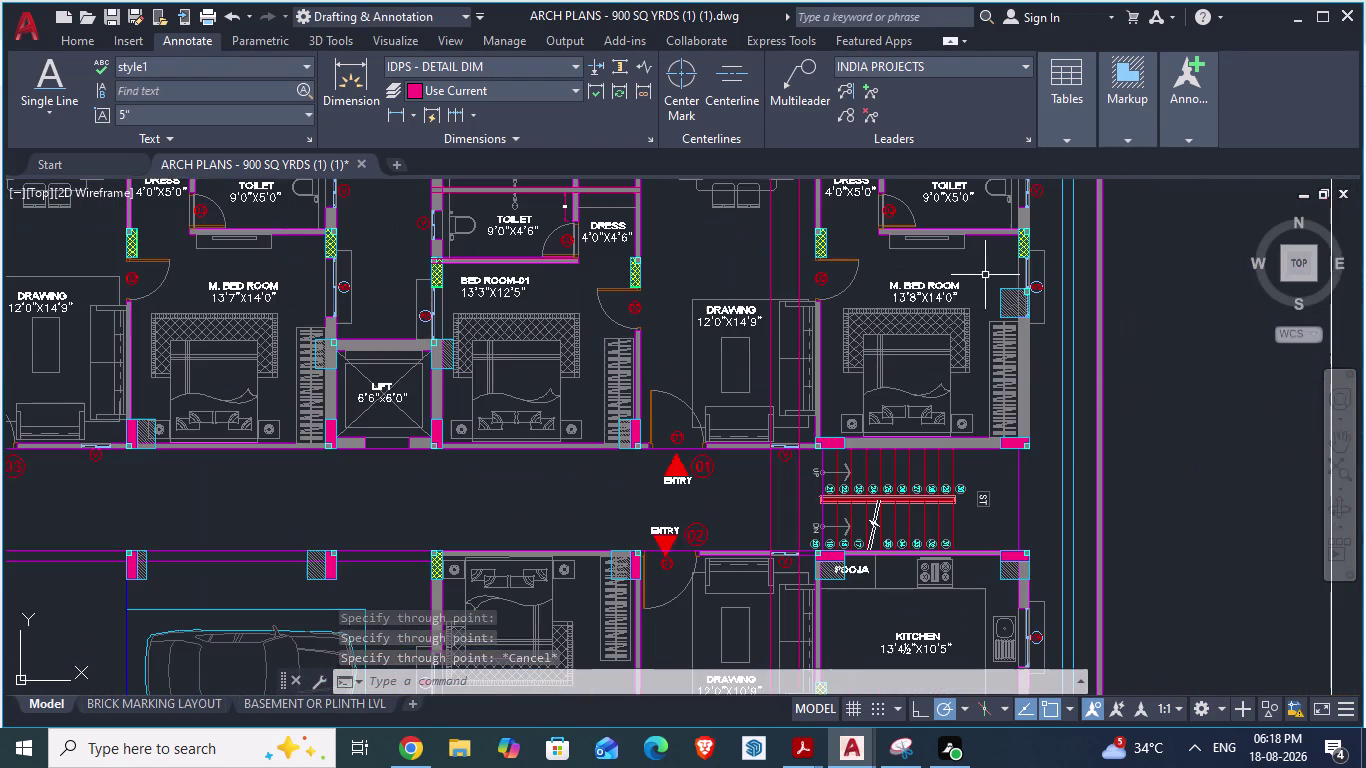
scroll(up, 3)
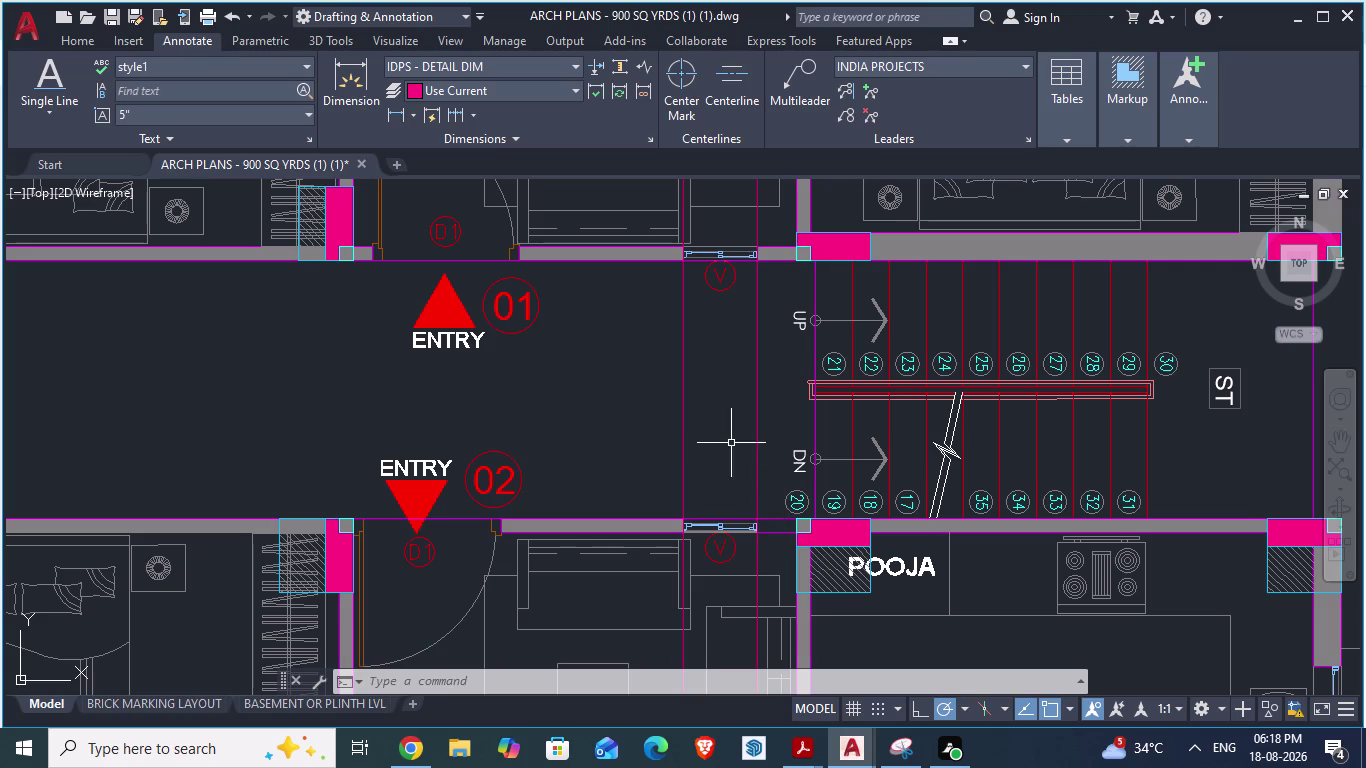
scroll(up, 3)
Start an aligned dimension at a first point, then cancel it.
text(DA)
key(Return)
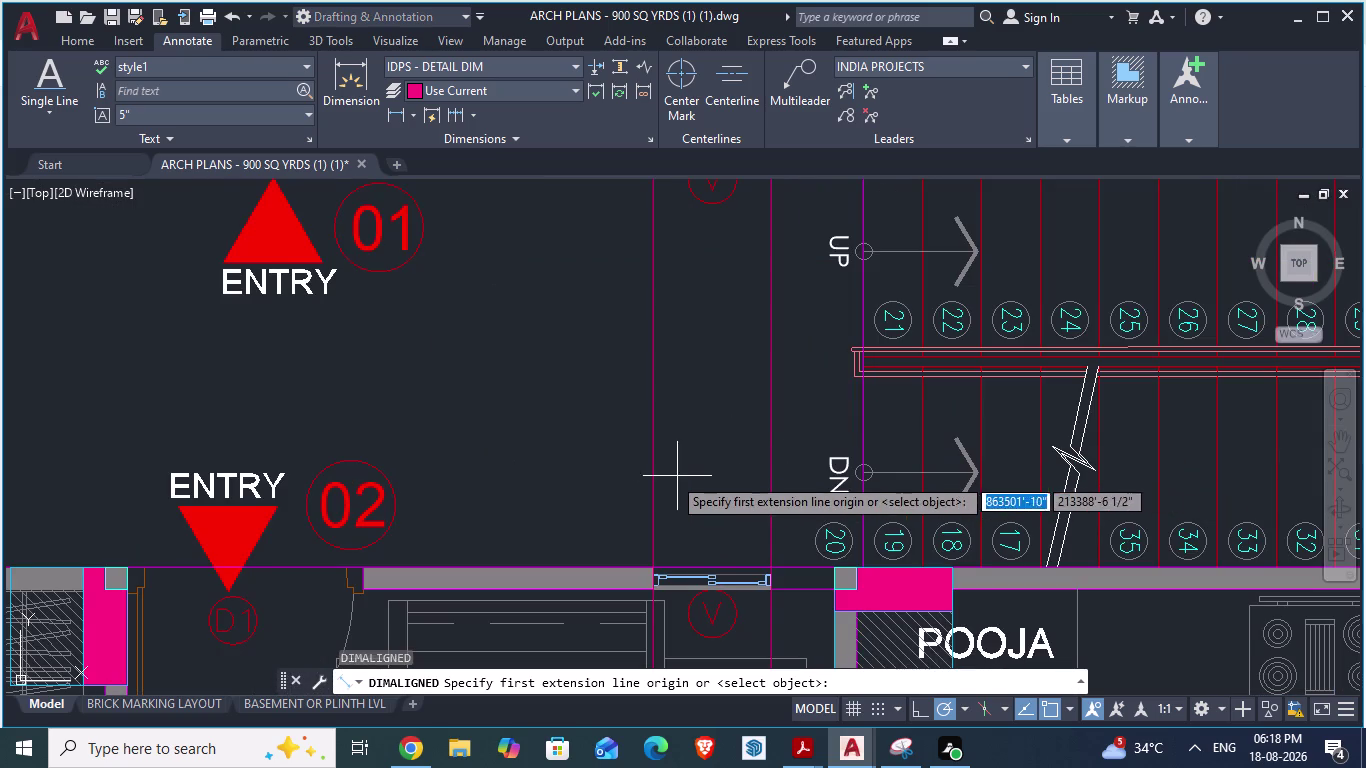
click(653, 483)
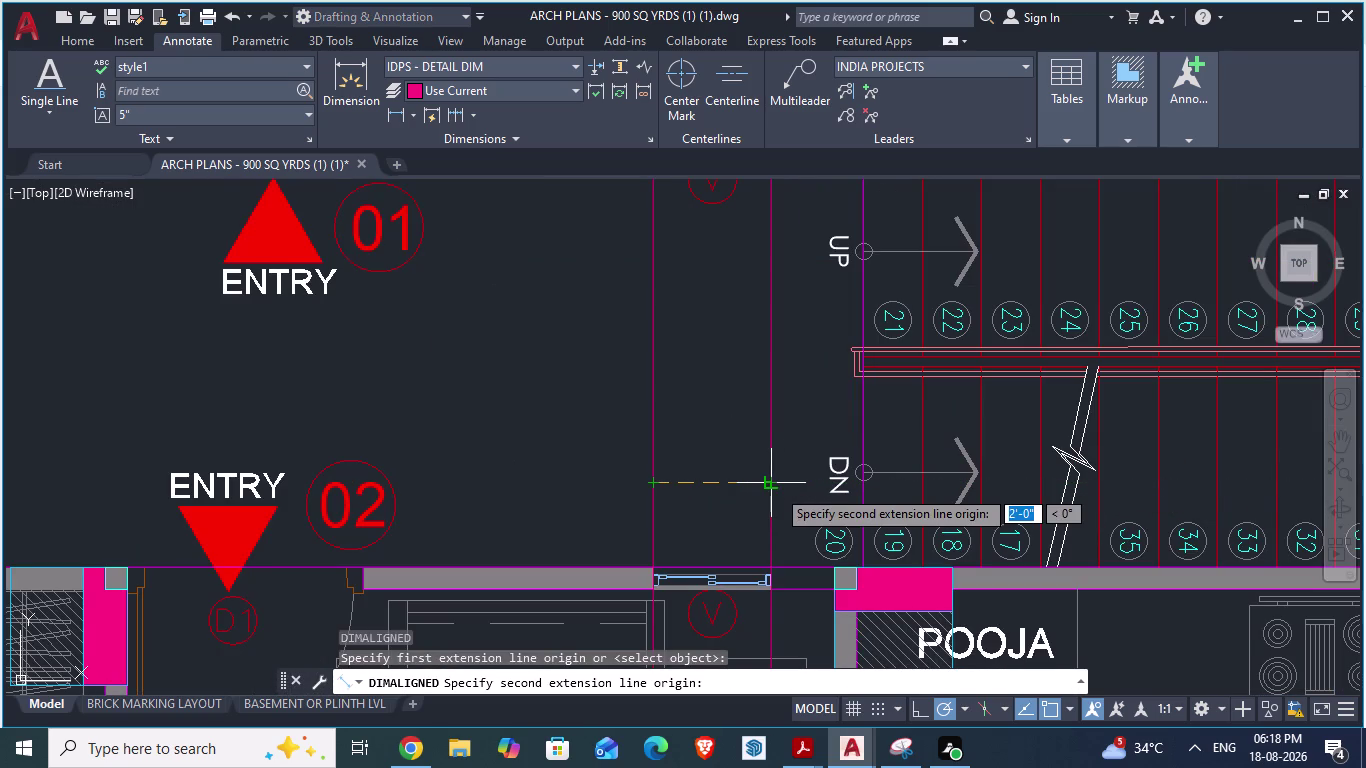
key(Escape)
scroll(down, 3)
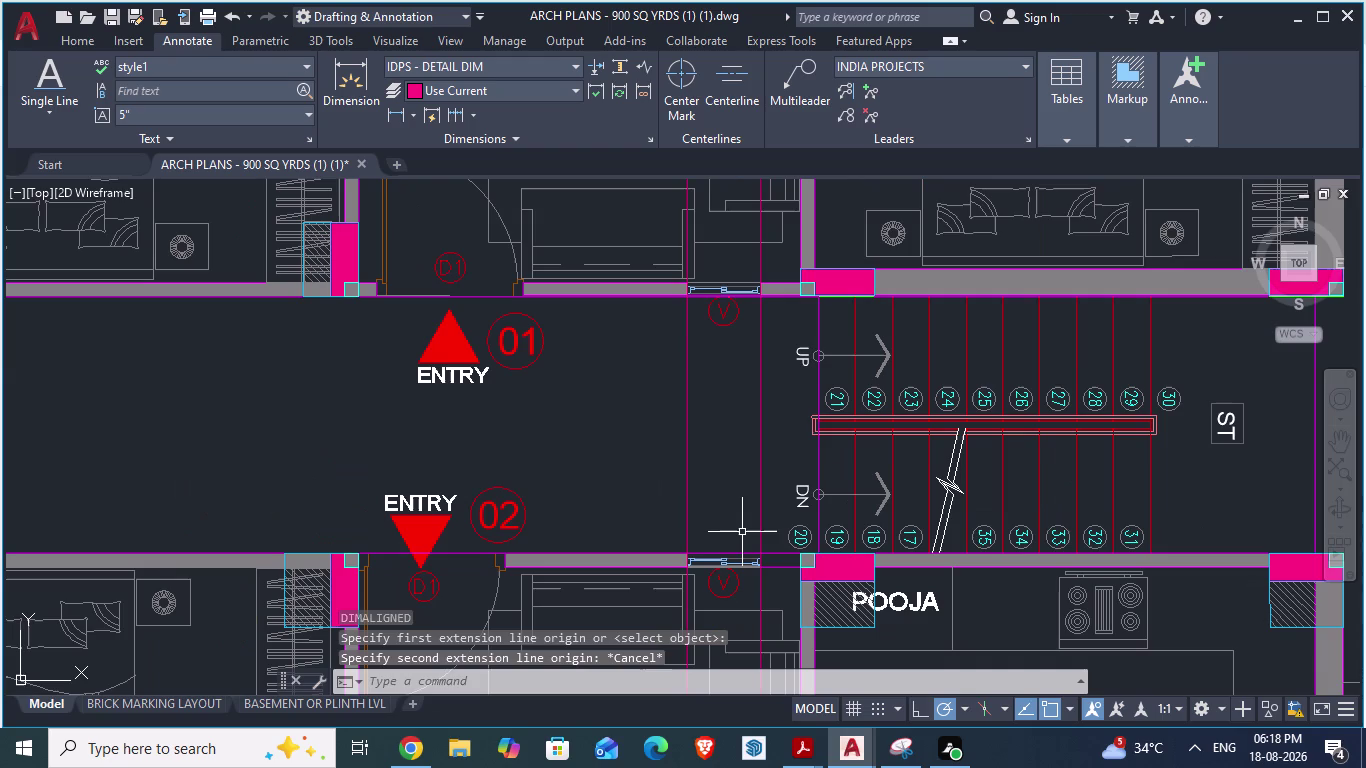
scroll(down, 3)
scroll(up, 3)
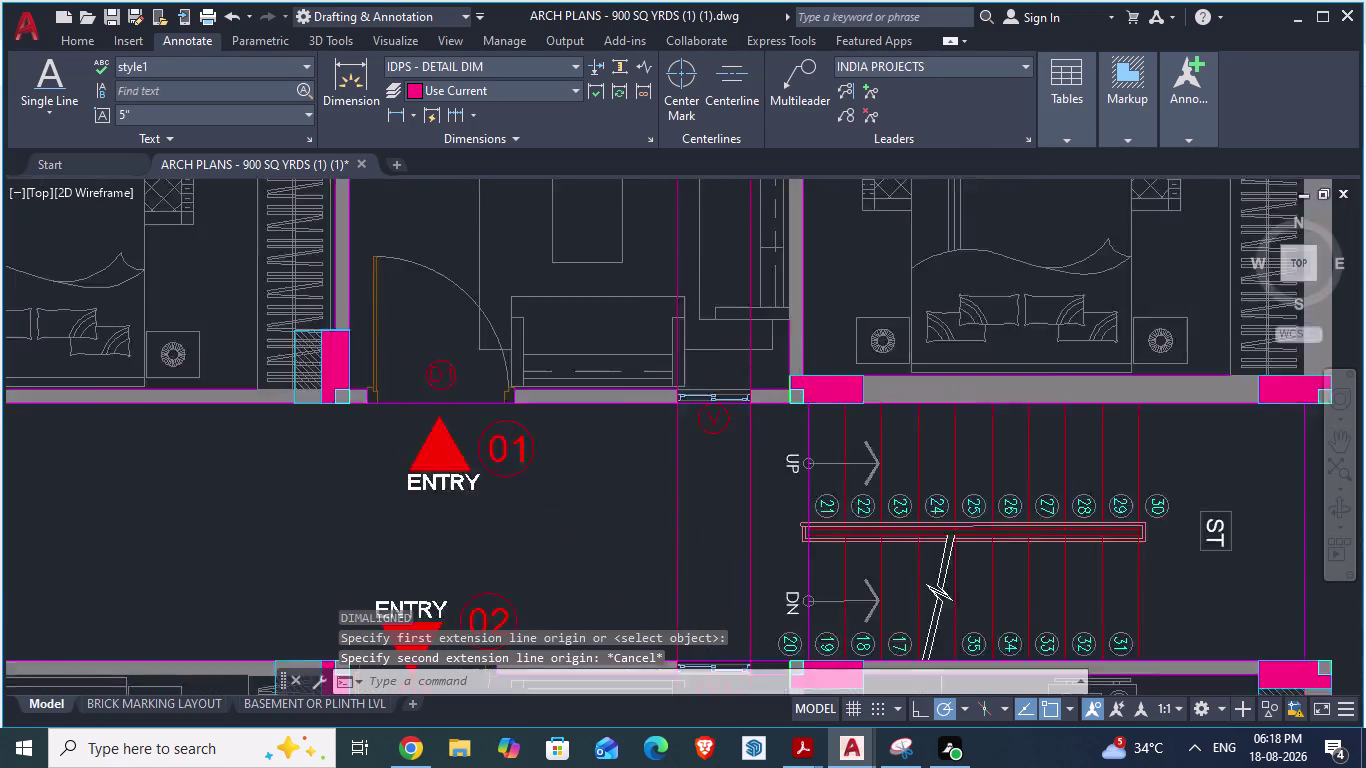
scroll(up, 3)
scroll(up, 3)
Retry the aligned dimension from the window edge, cancel it, and switch to GF_AUTOCAD.
key(d)
key(a)
key(Return)
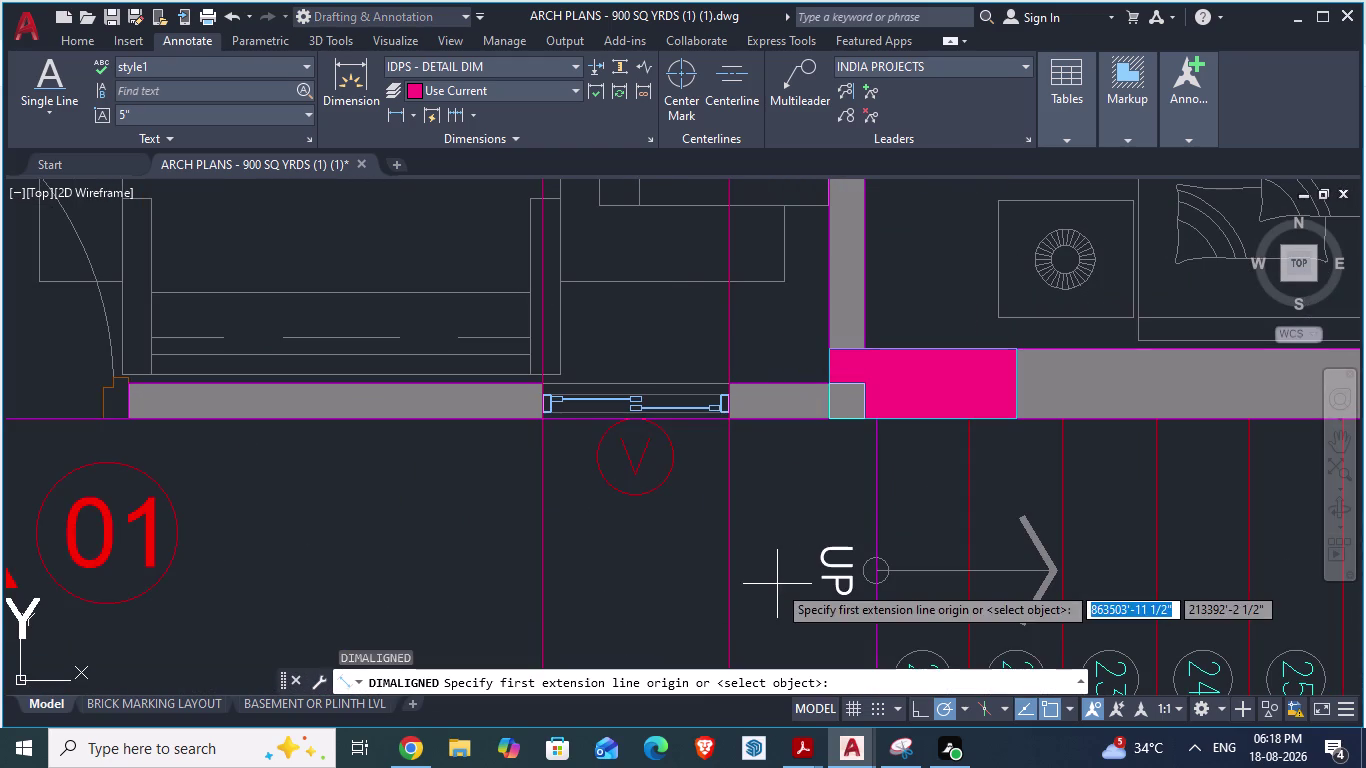
click(825, 385)
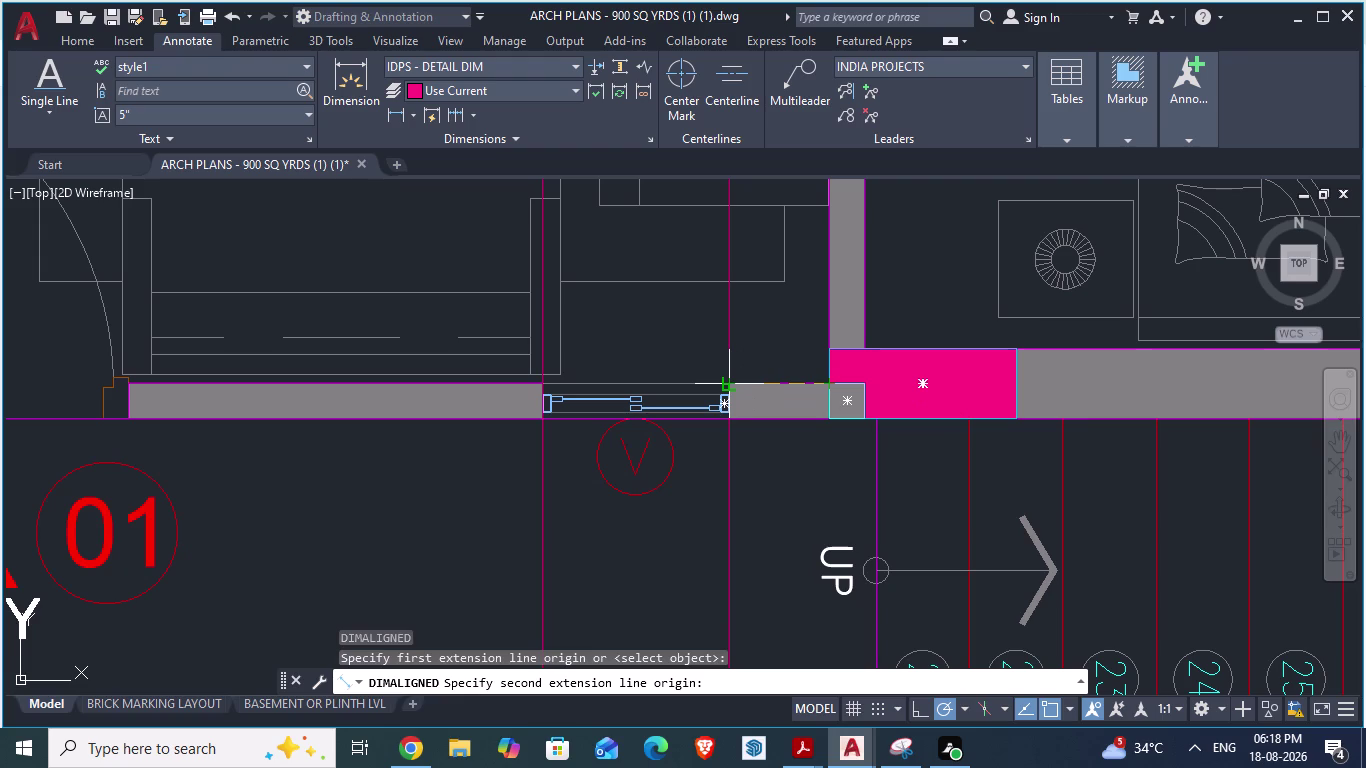
key(Escape)
key(alt+Tab)
scroll(down, 3)
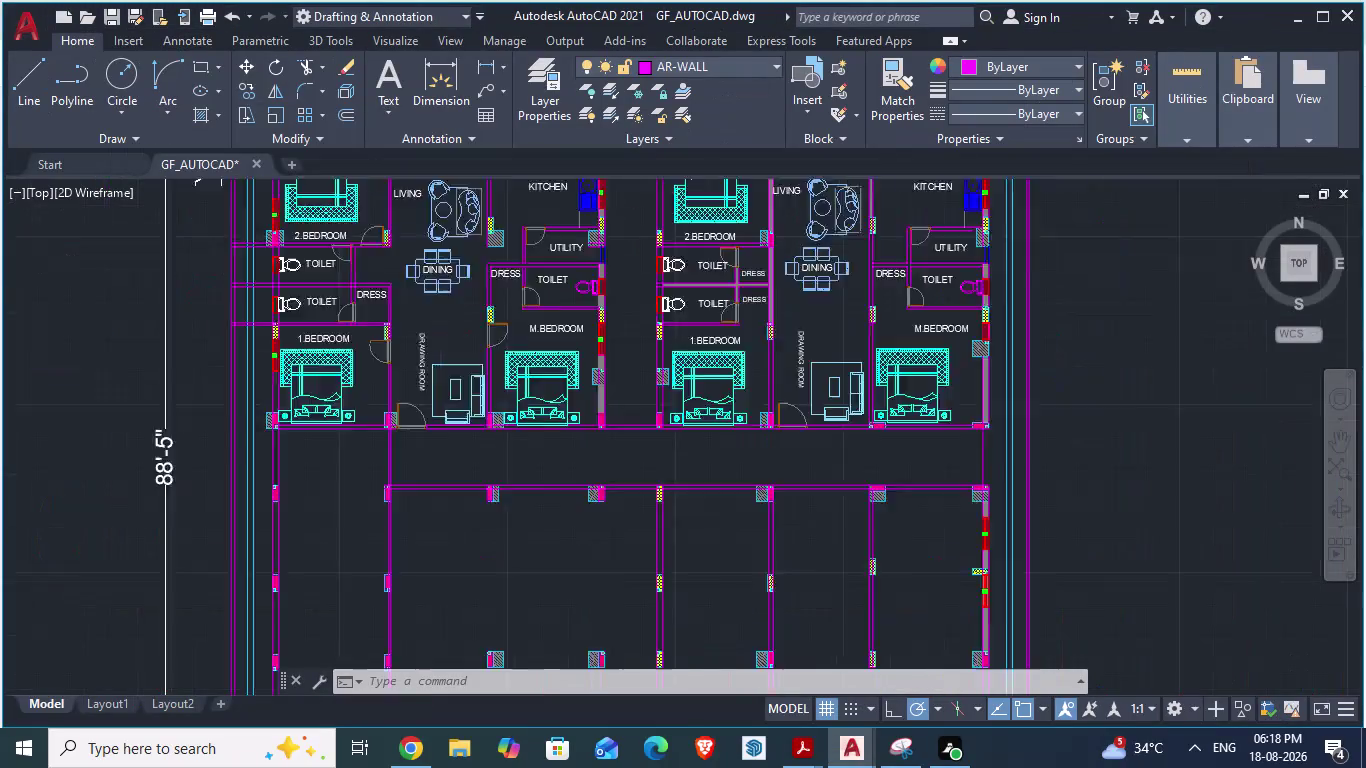
Draw a 1'1" guide line left from the grey column corner, then a line upward.
scroll(down, 3)
scroll(up, 3)
scroll(down, 3)
scroll(down, 3)
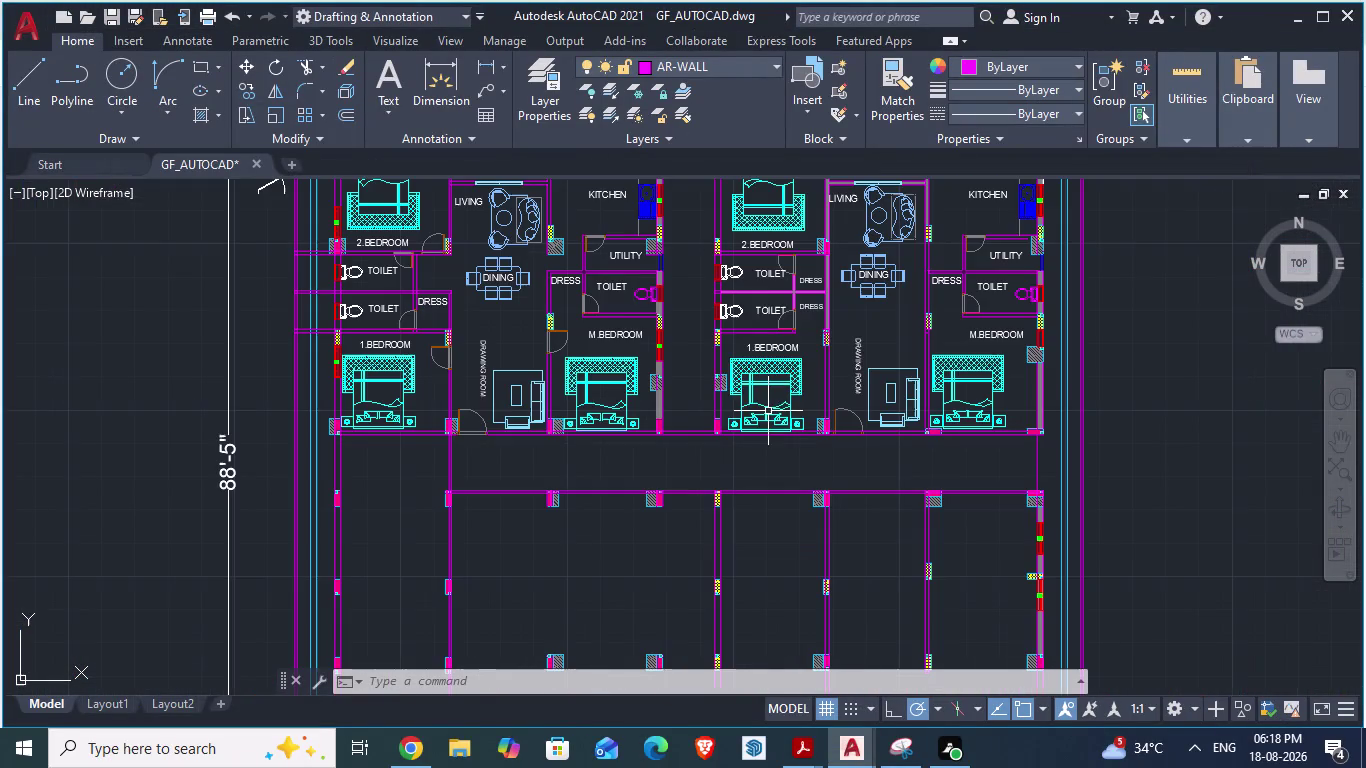
scroll(up, 3)
scroll(up, 3)
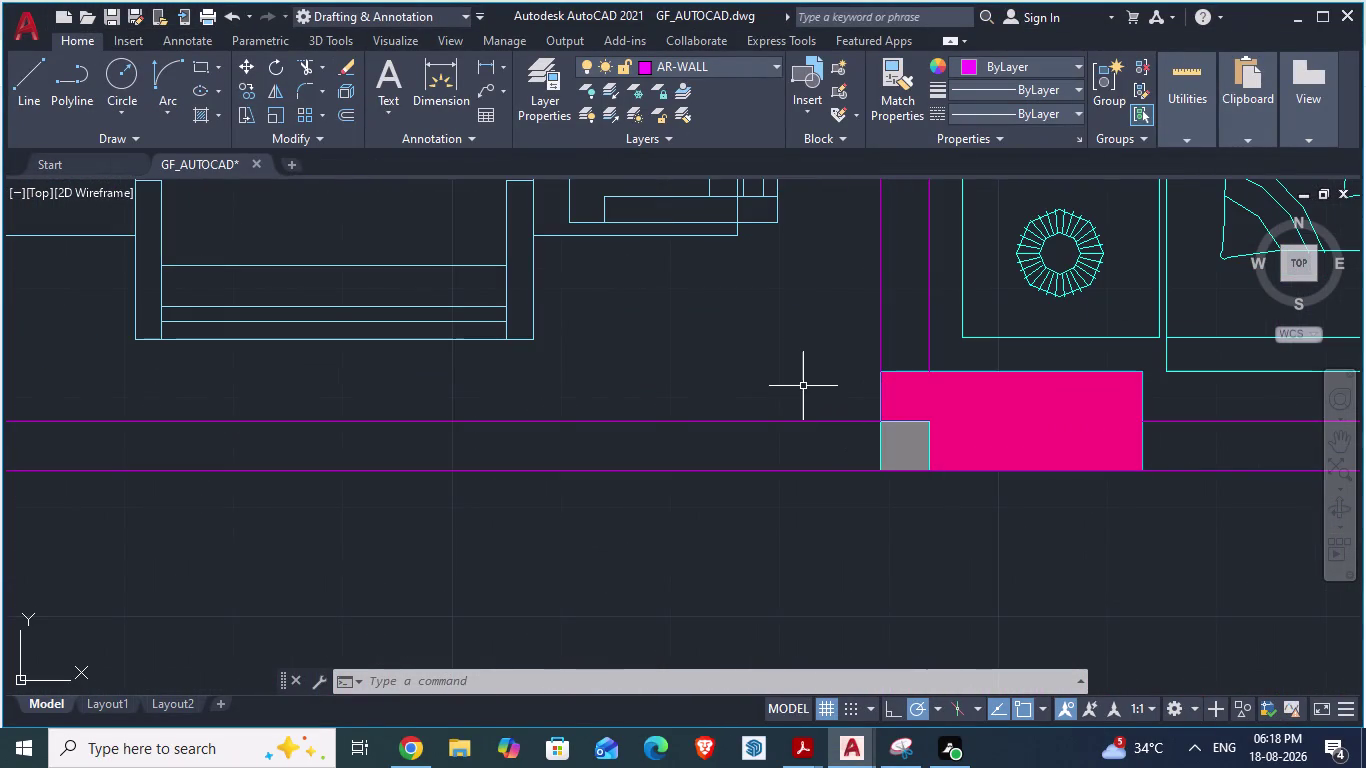
key(l)
key(Return)
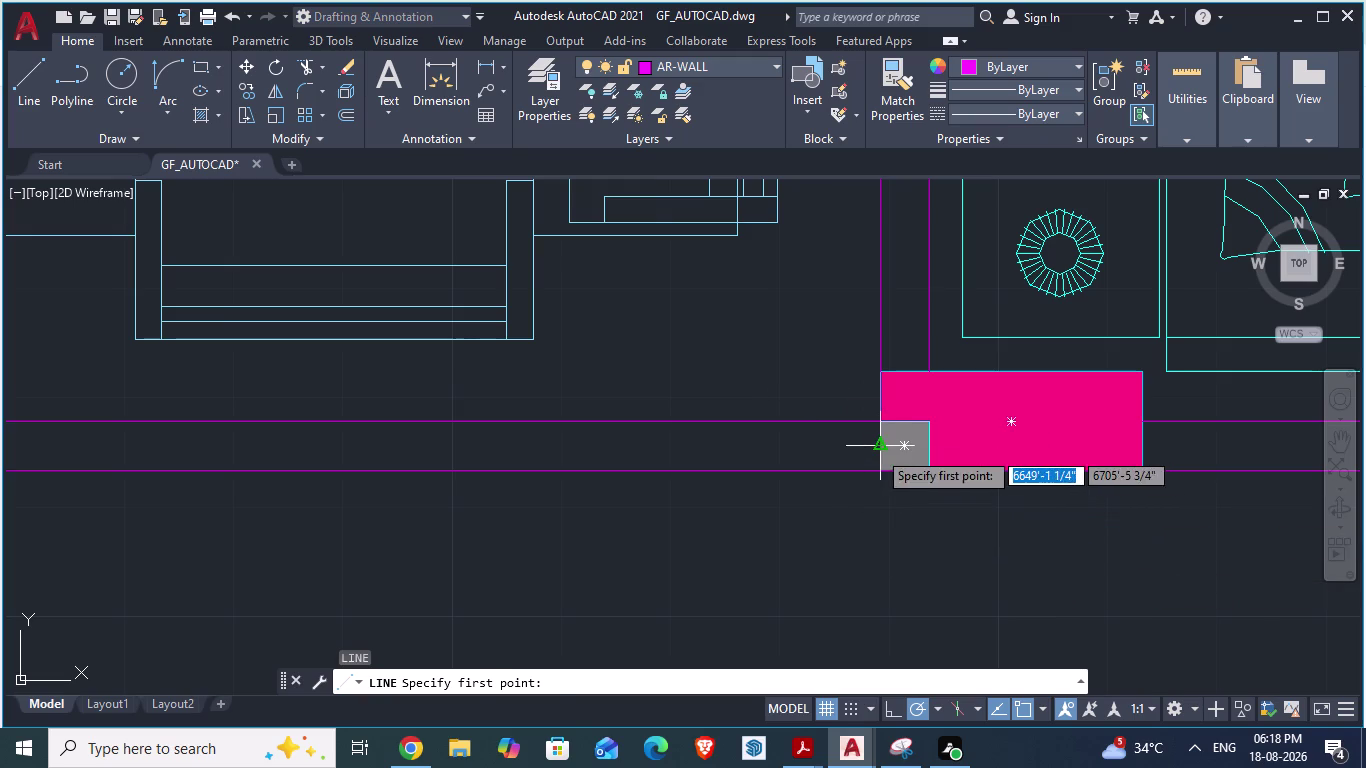
click(877, 450)
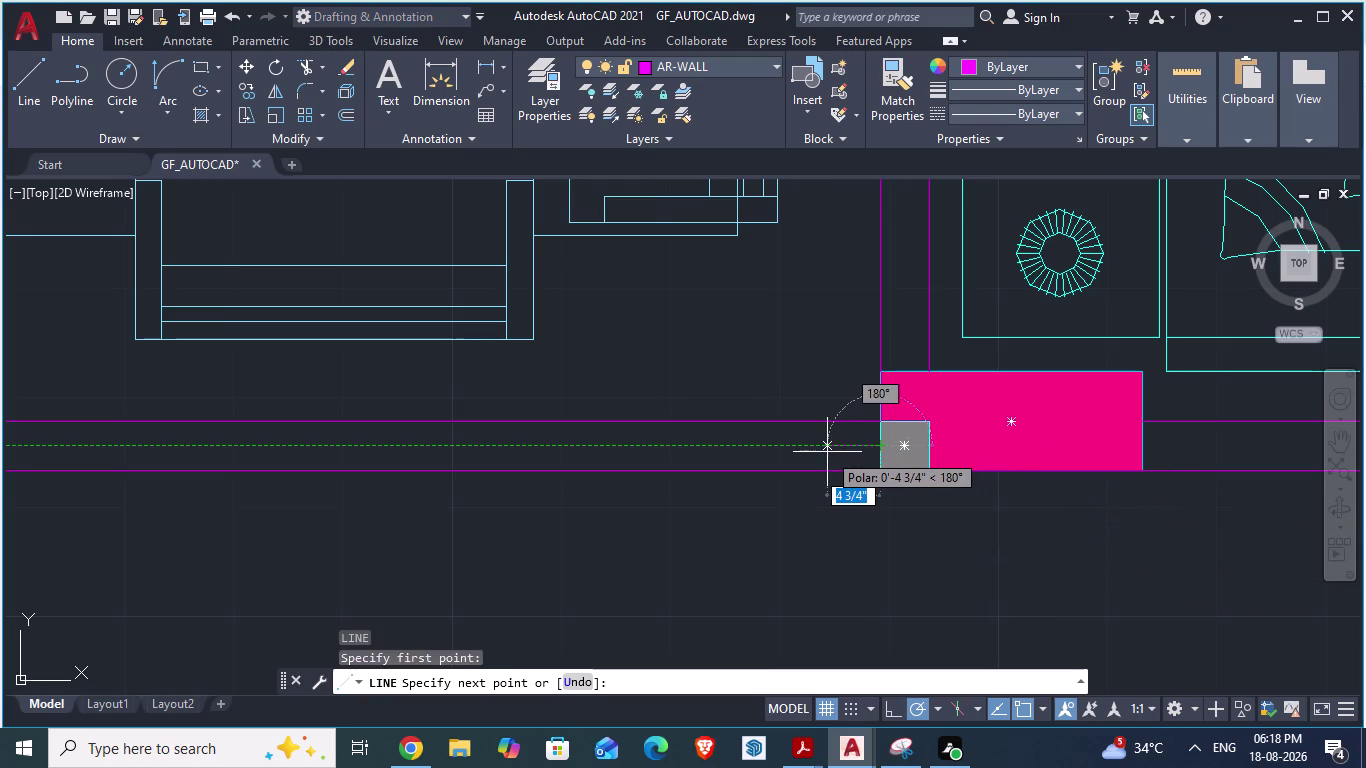
text(1'1")
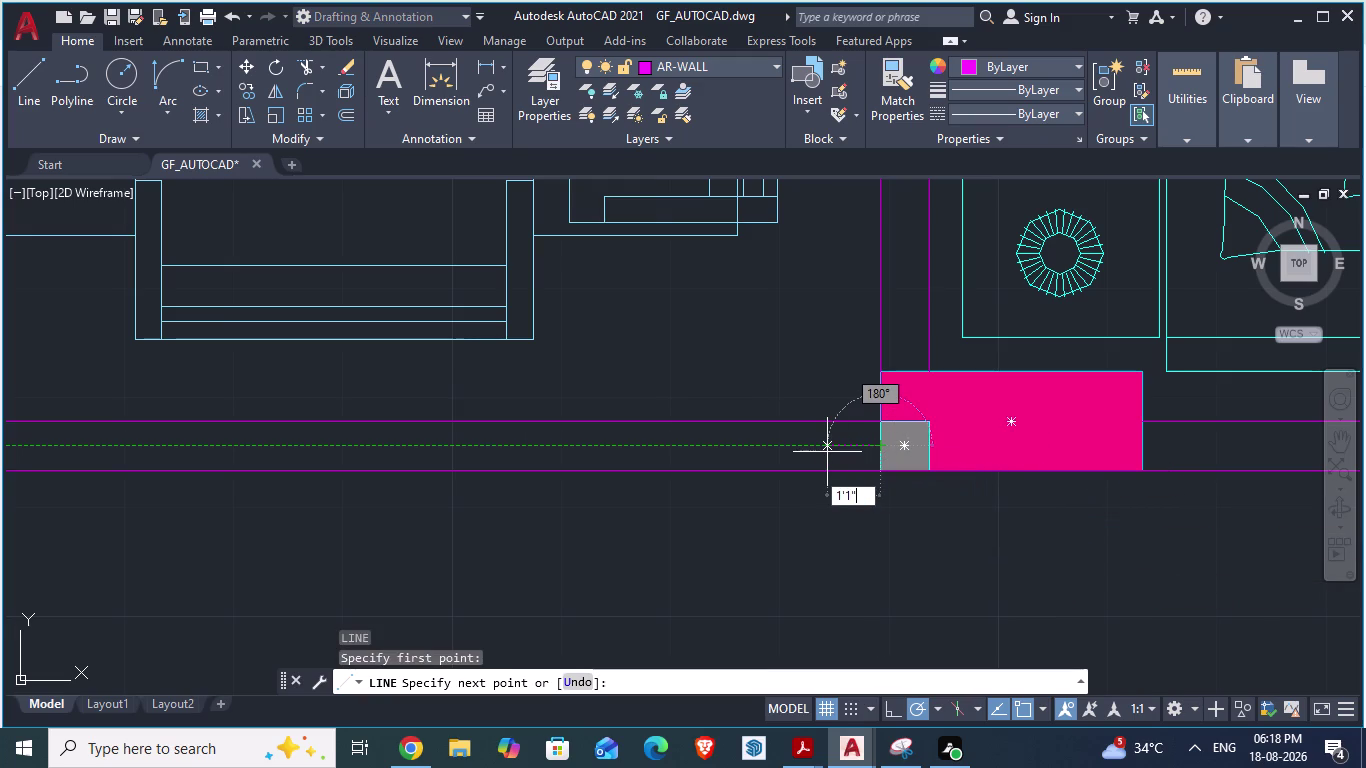
key(Return)
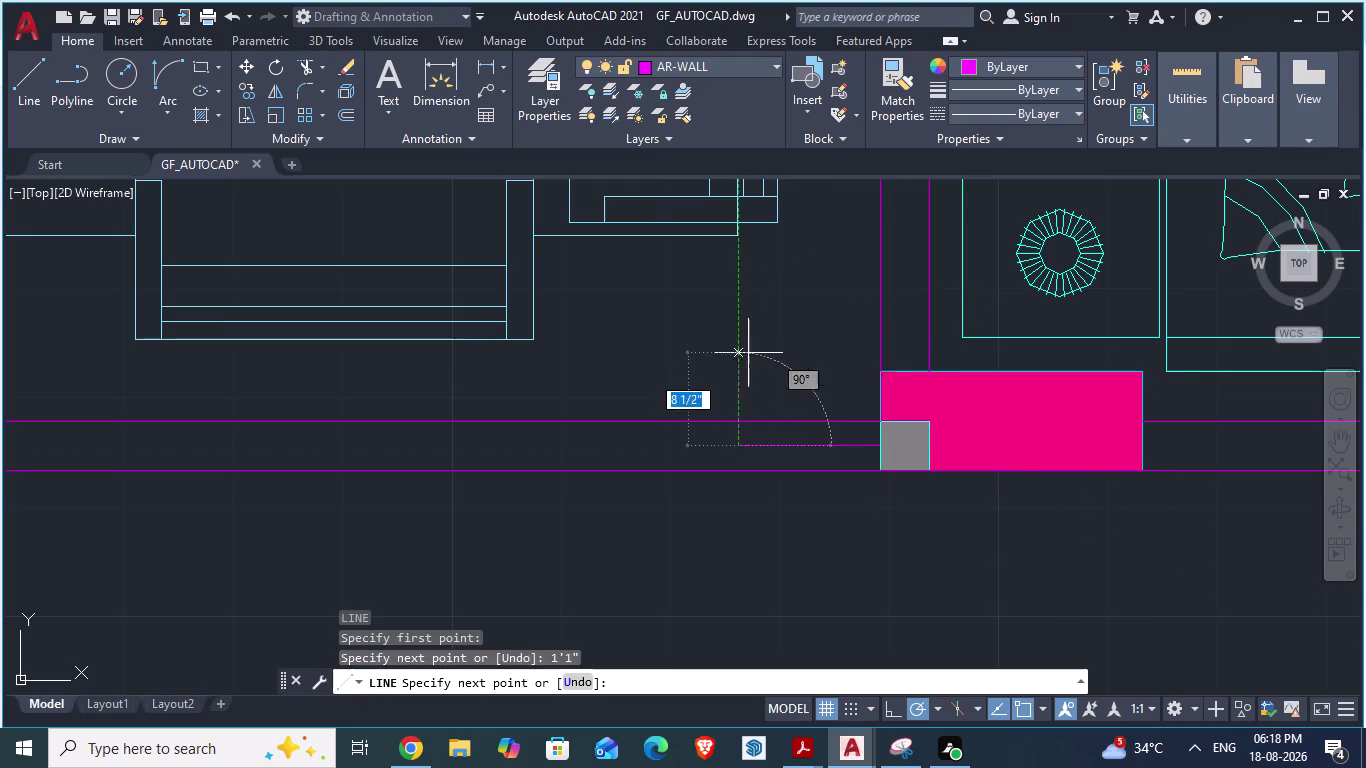
click(739, 366)
key(Return)
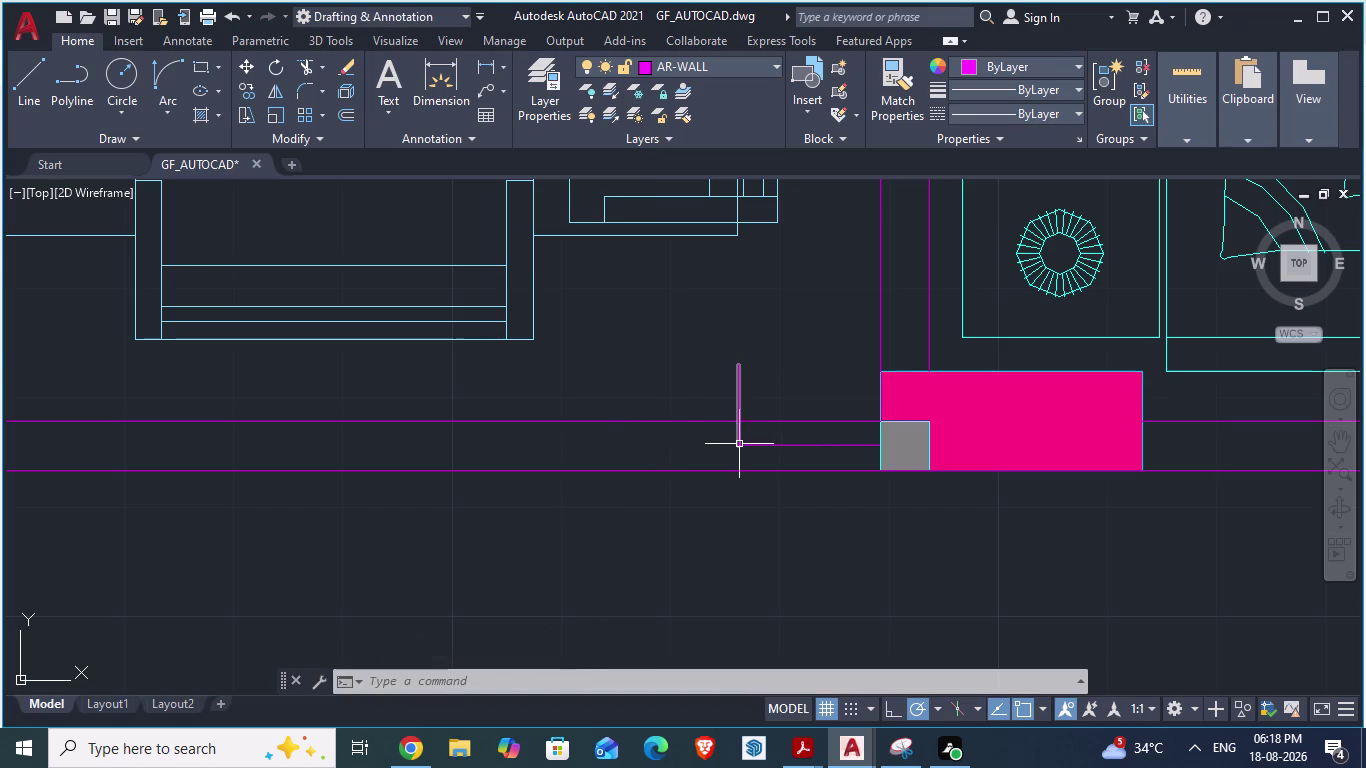
Draw a second 2' guide line left from the vertical line's base, then upward.
key(space)
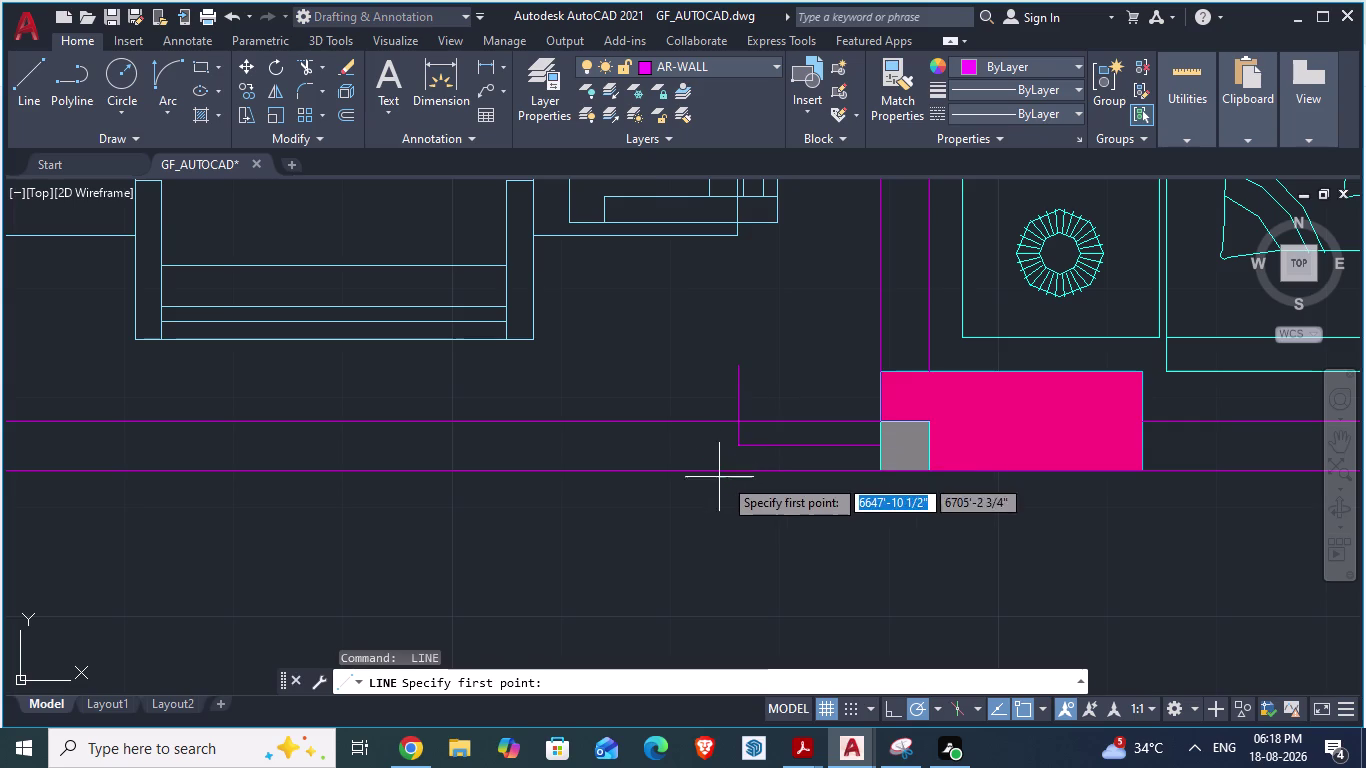
click(741, 439)
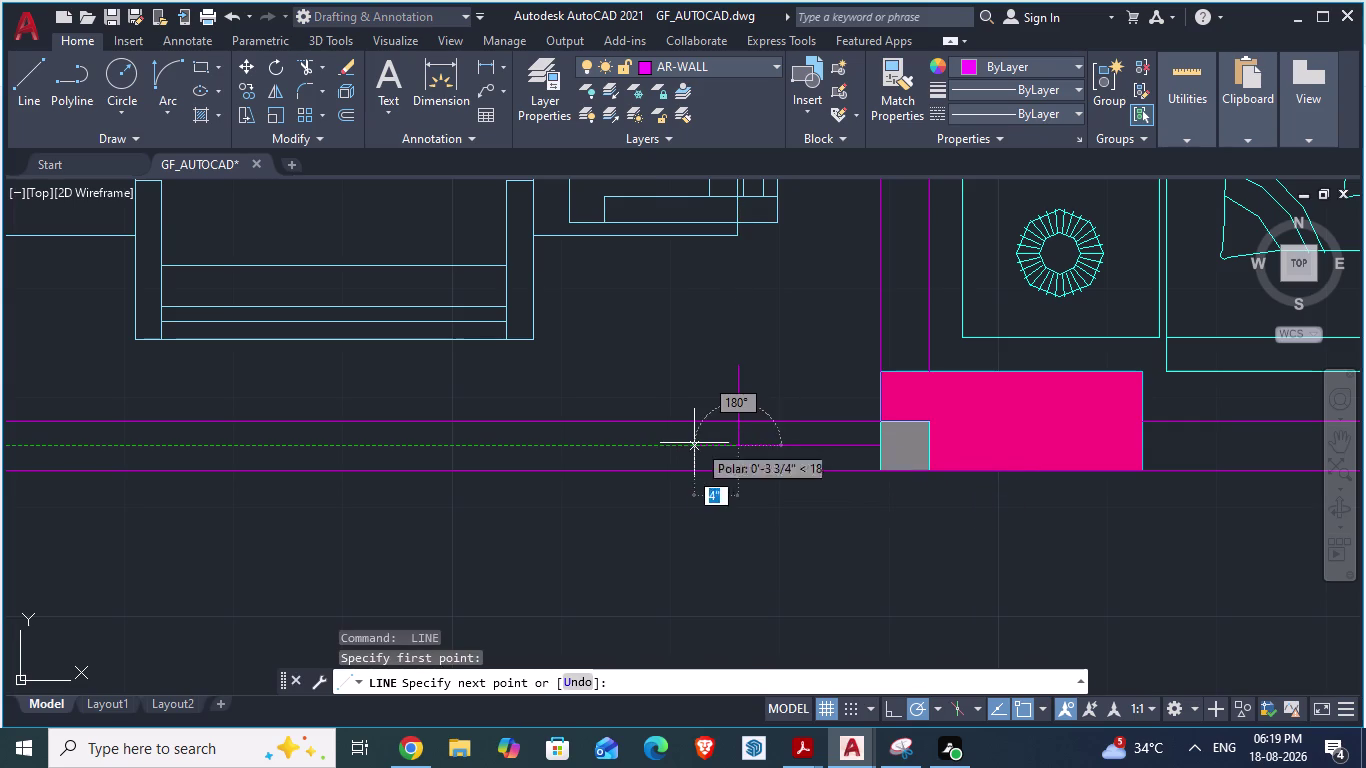
text(2')
key(Return)
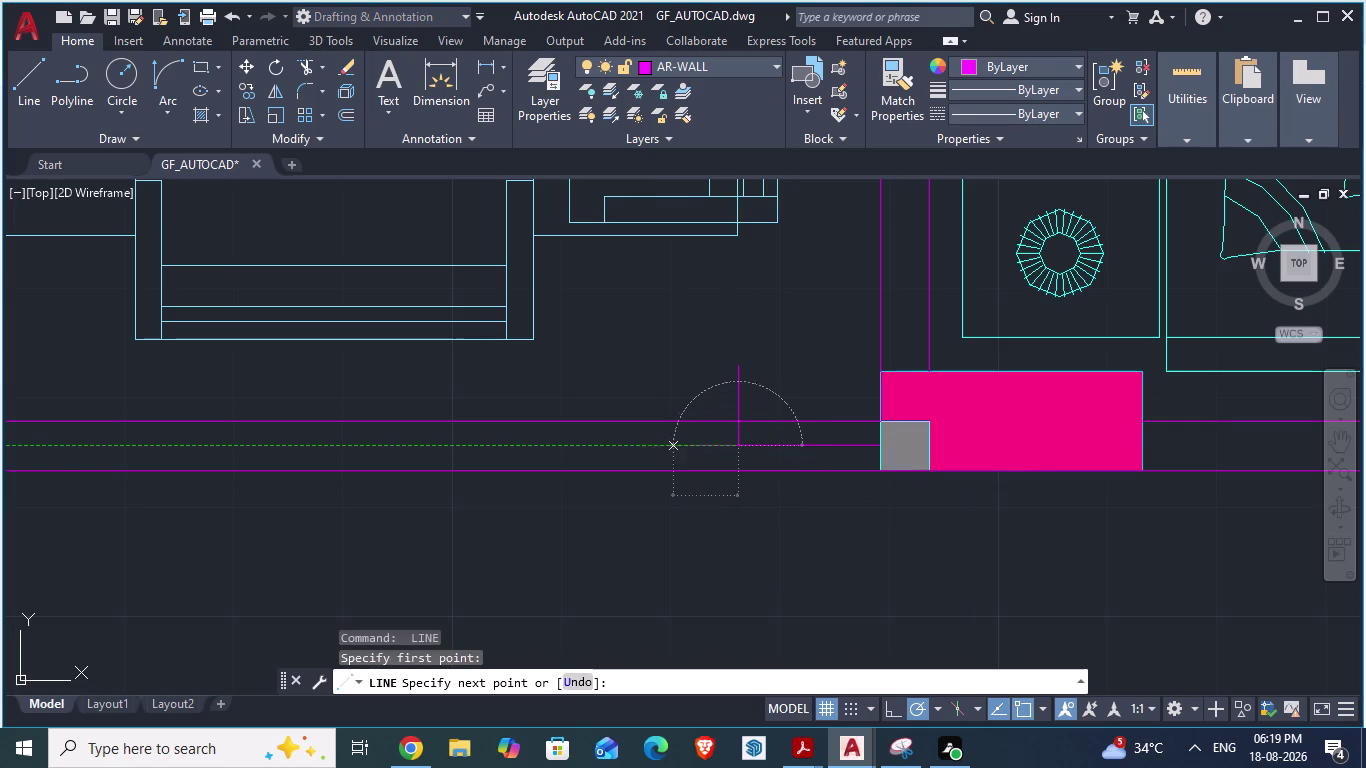
click(475, 396)
key(Return)
scroll(down, 3)
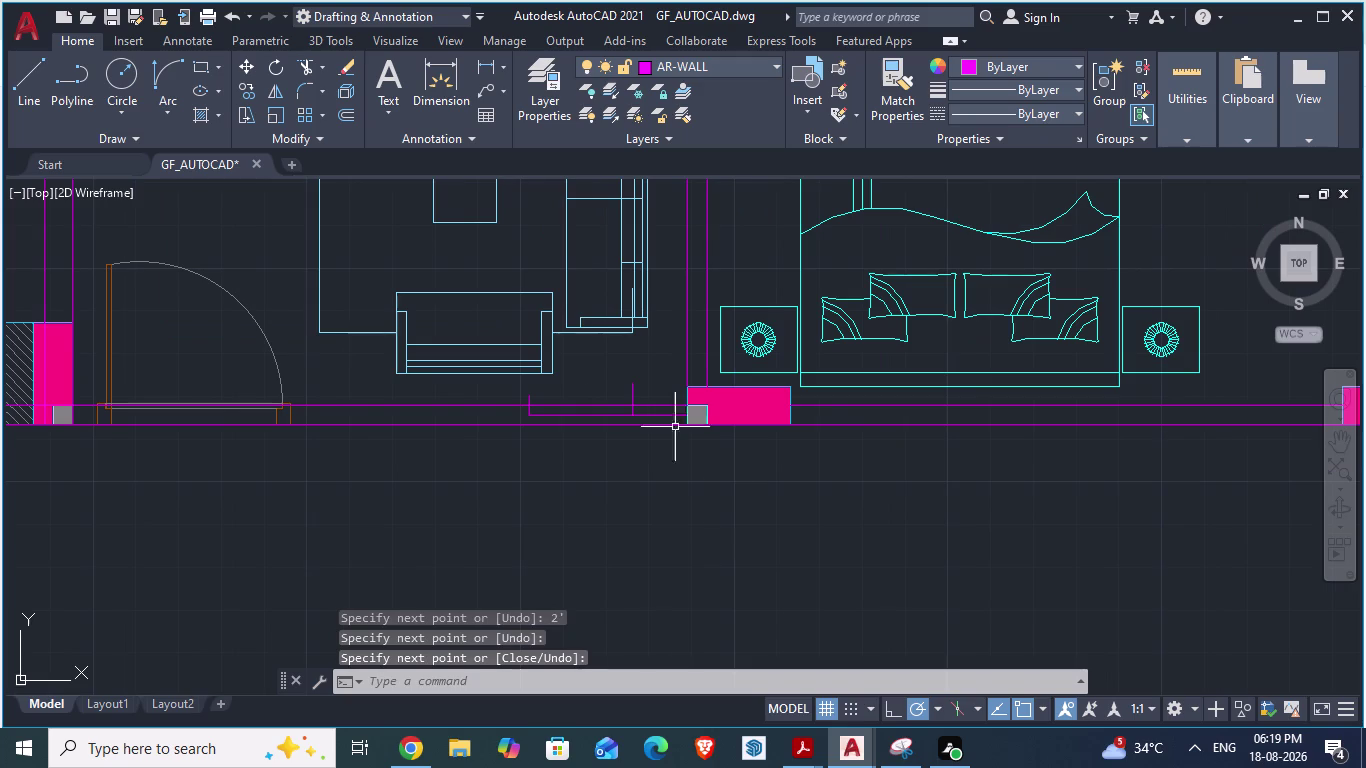
key(Escape)
scroll(up, 3)
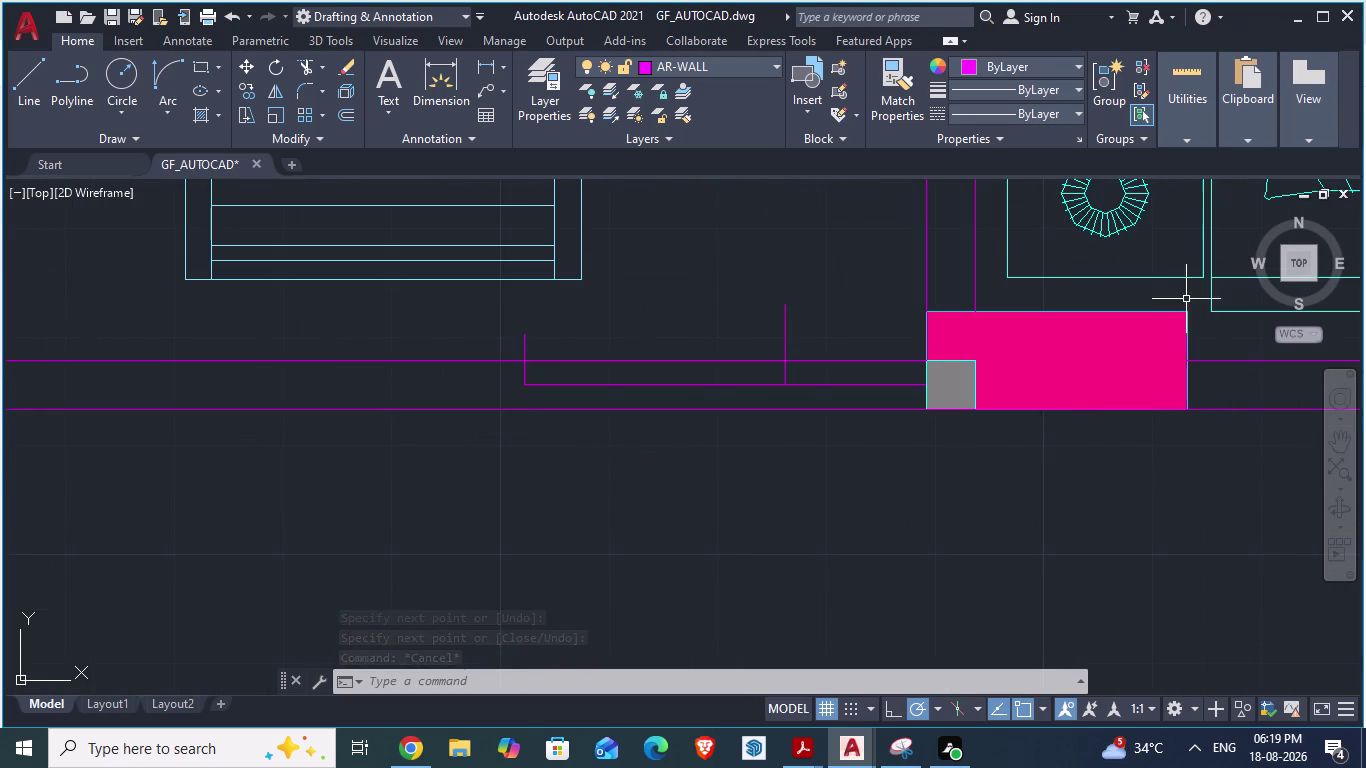
click(838, 139)
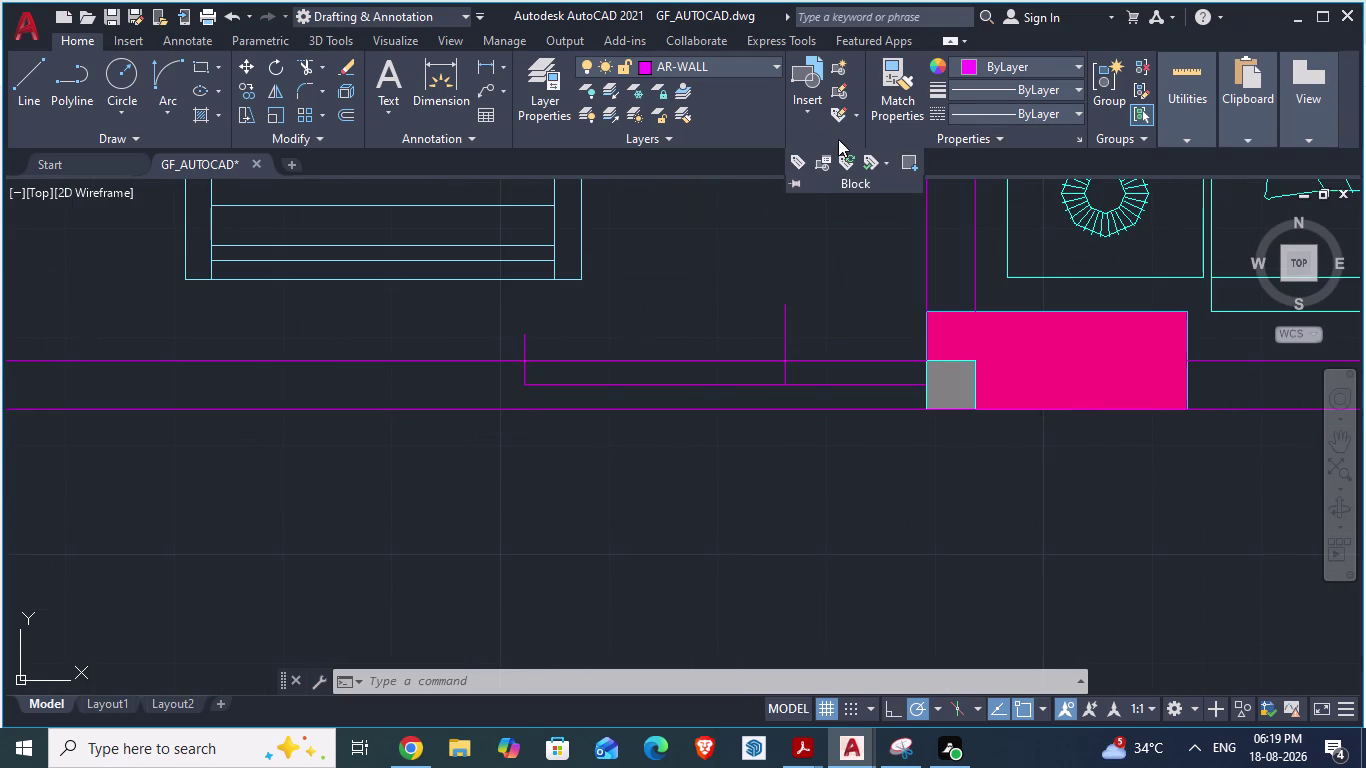
Open Blocks from Libraries and choose ARCH PLANS - 900 SQ YRDS (1).dwg as the library.
click(807, 111)
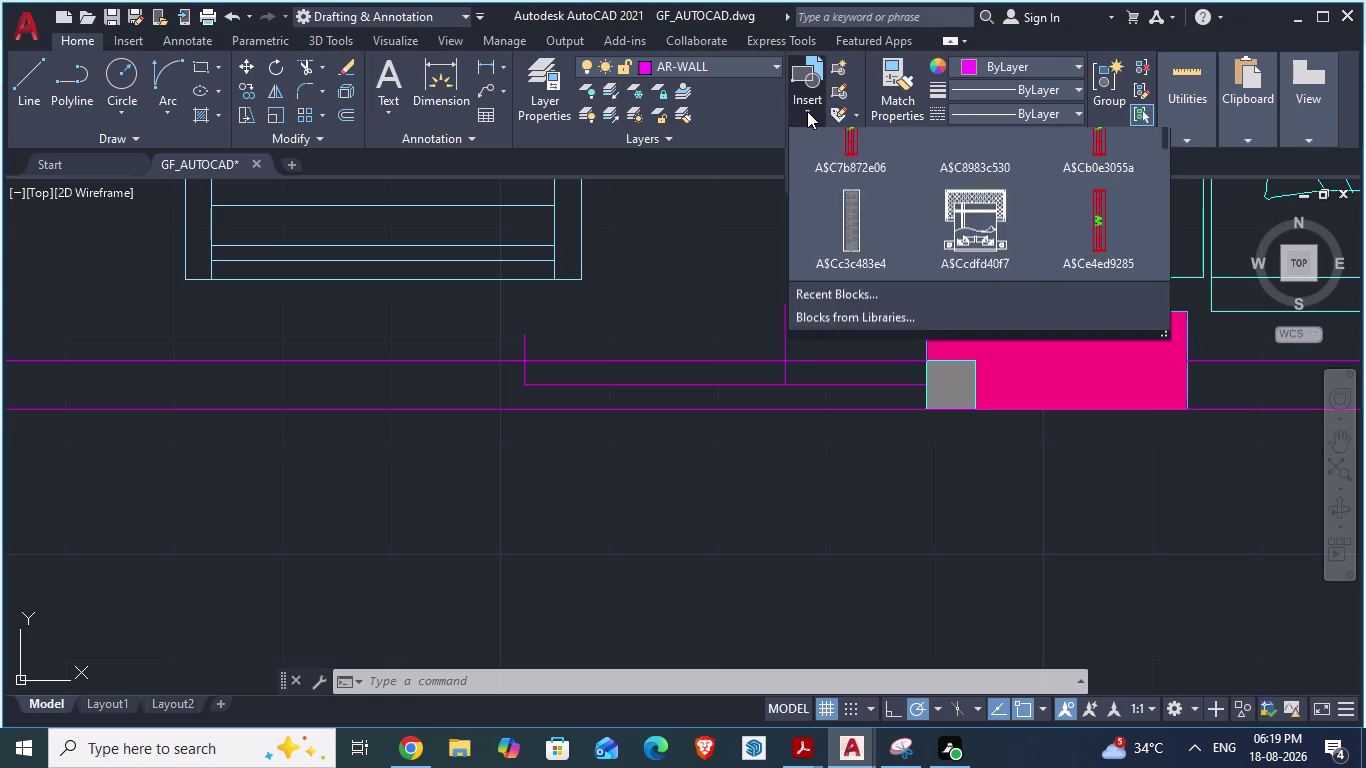
click(832, 361)
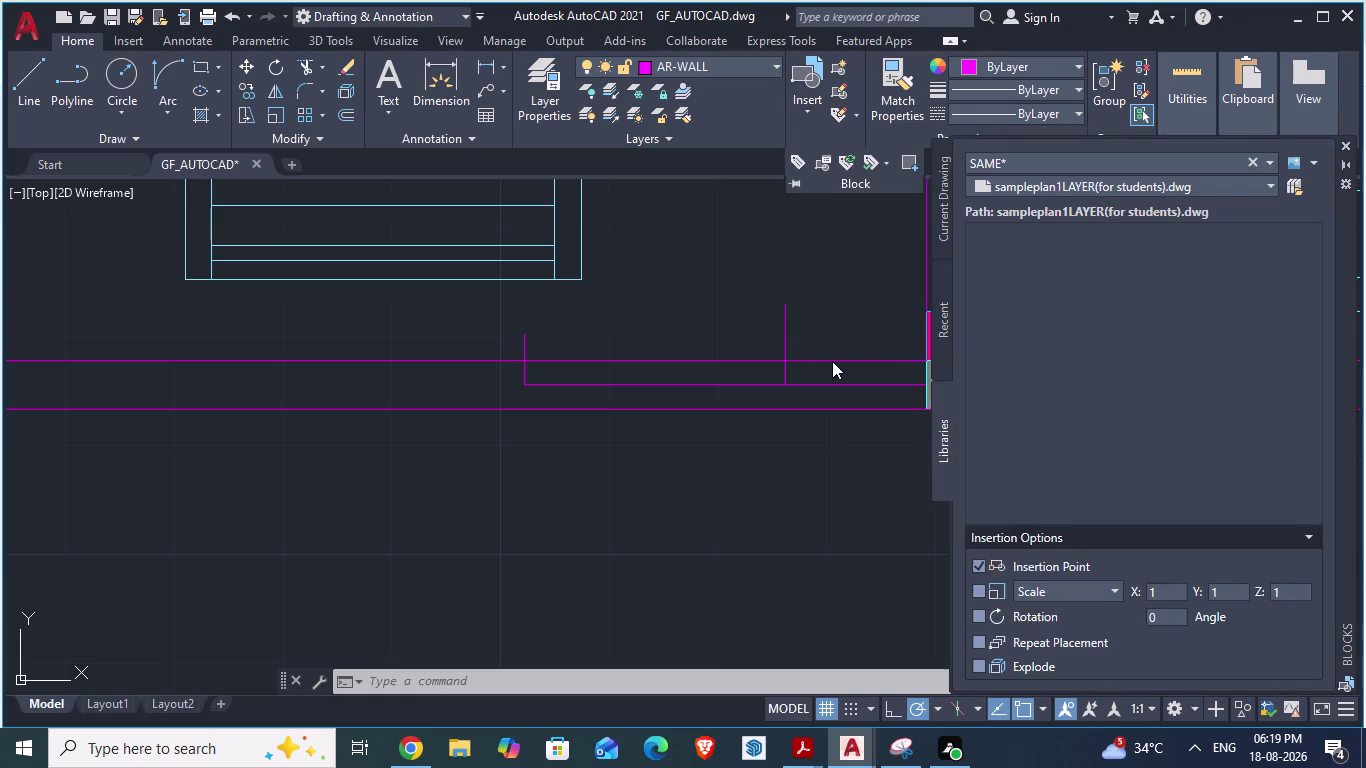
click(1055, 181)
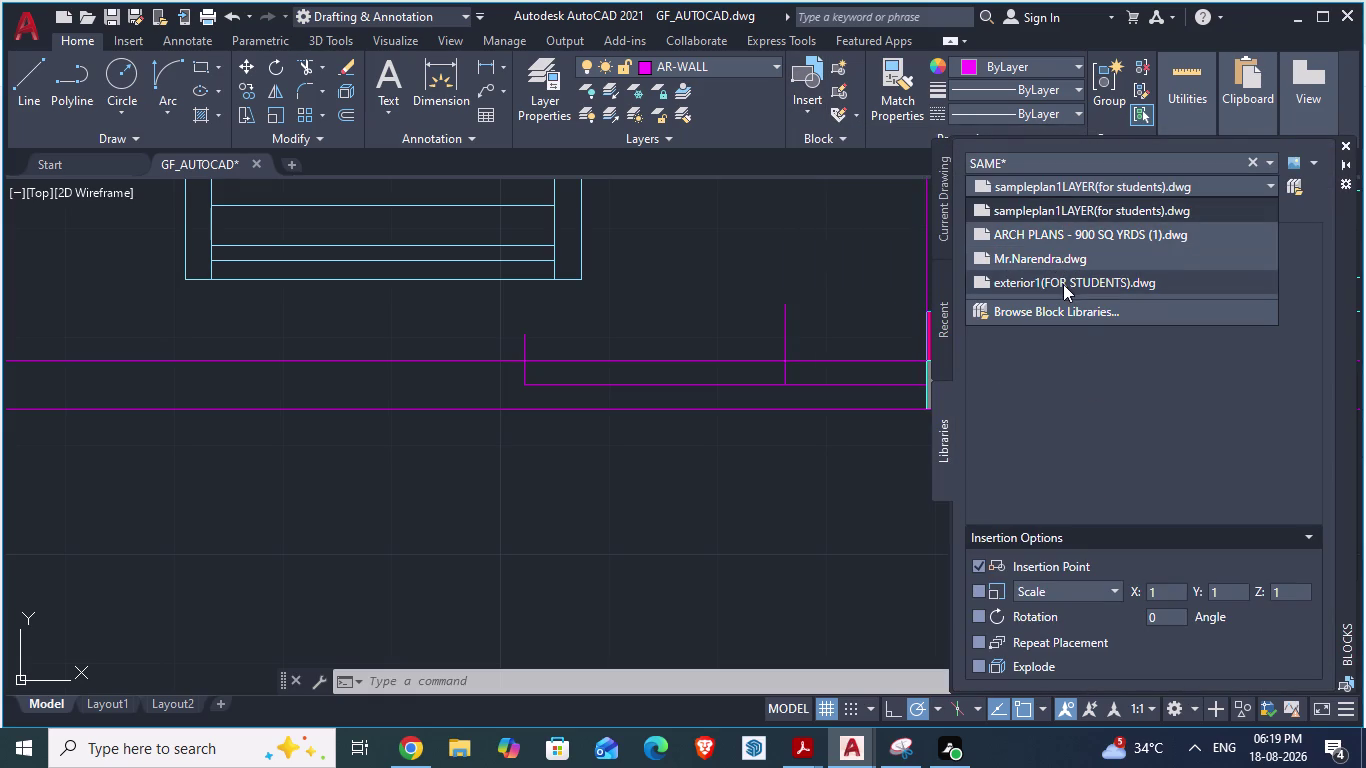
click(1052, 244)
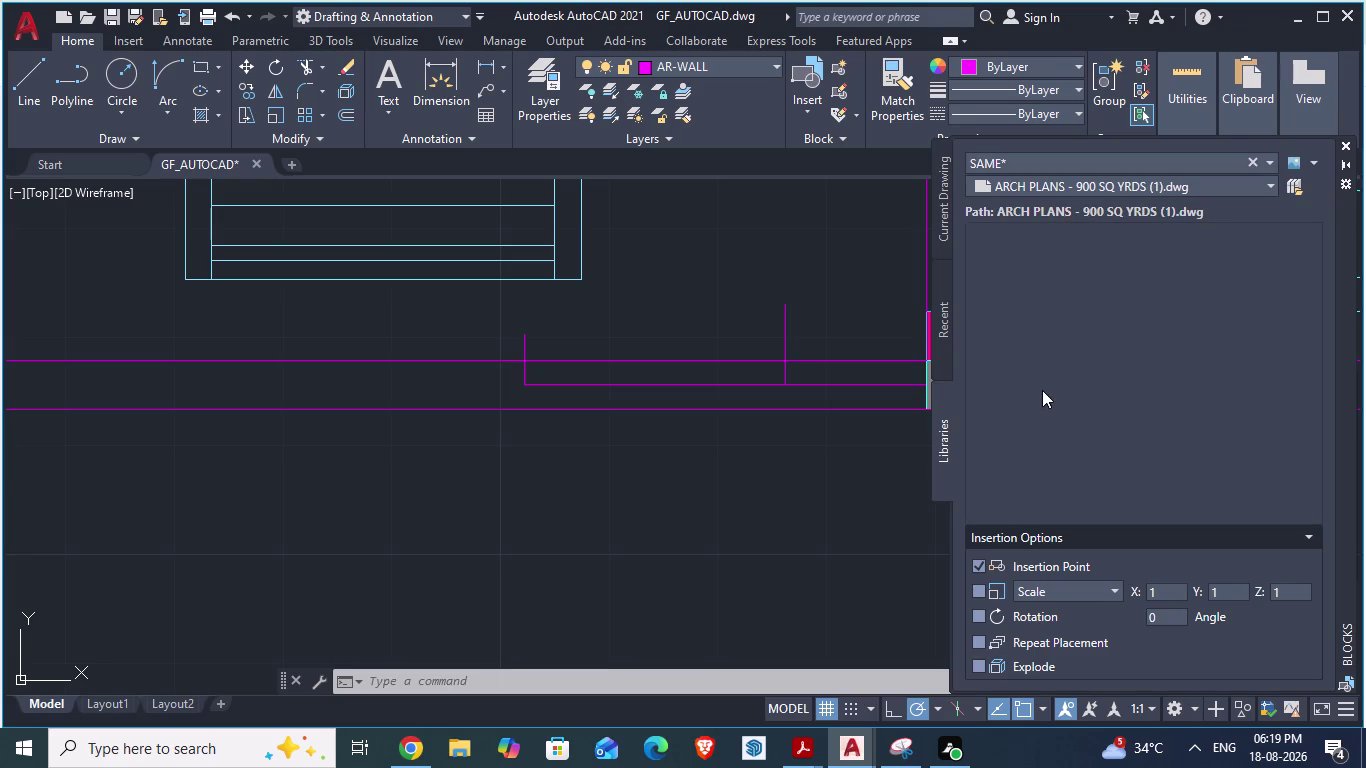
click(951, 438)
scroll(down, 3)
scroll(down, 3)
click(944, 310)
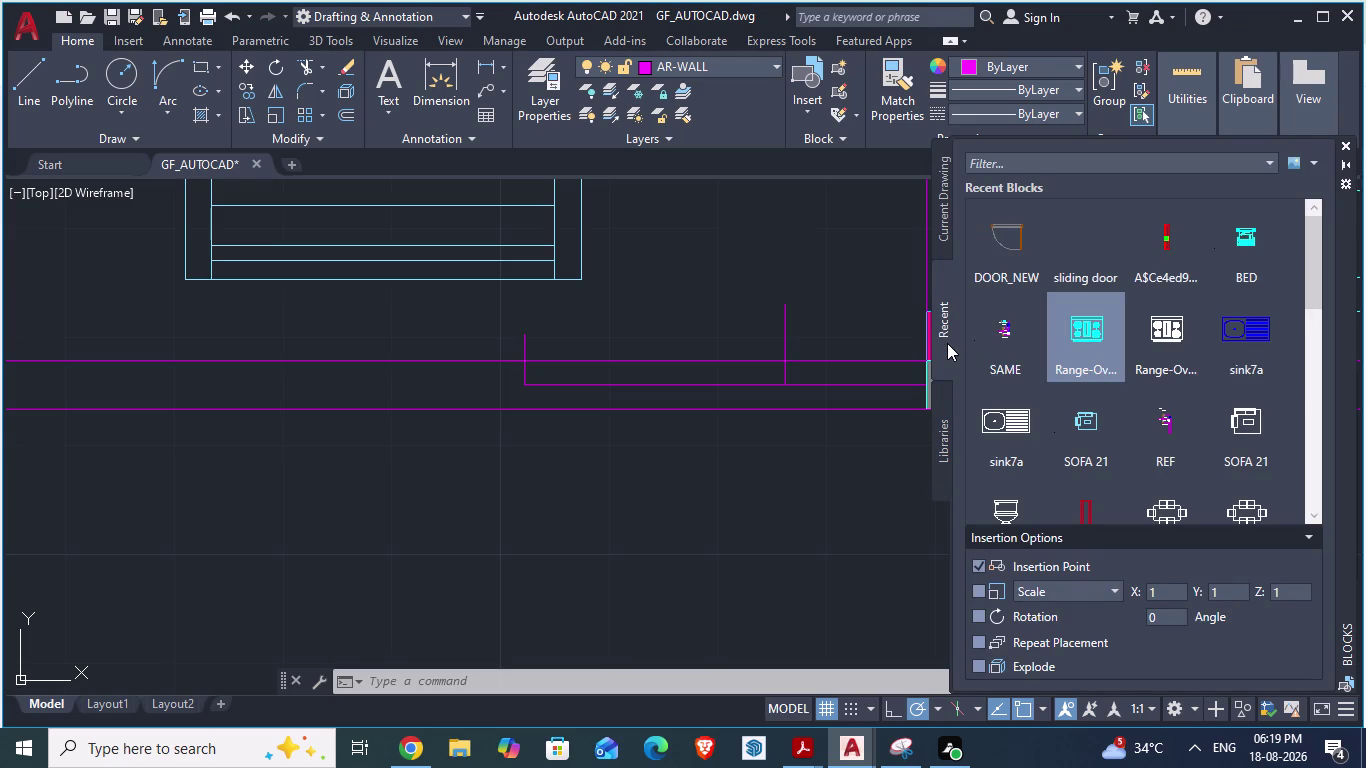
click(946, 450)
click(1067, 206)
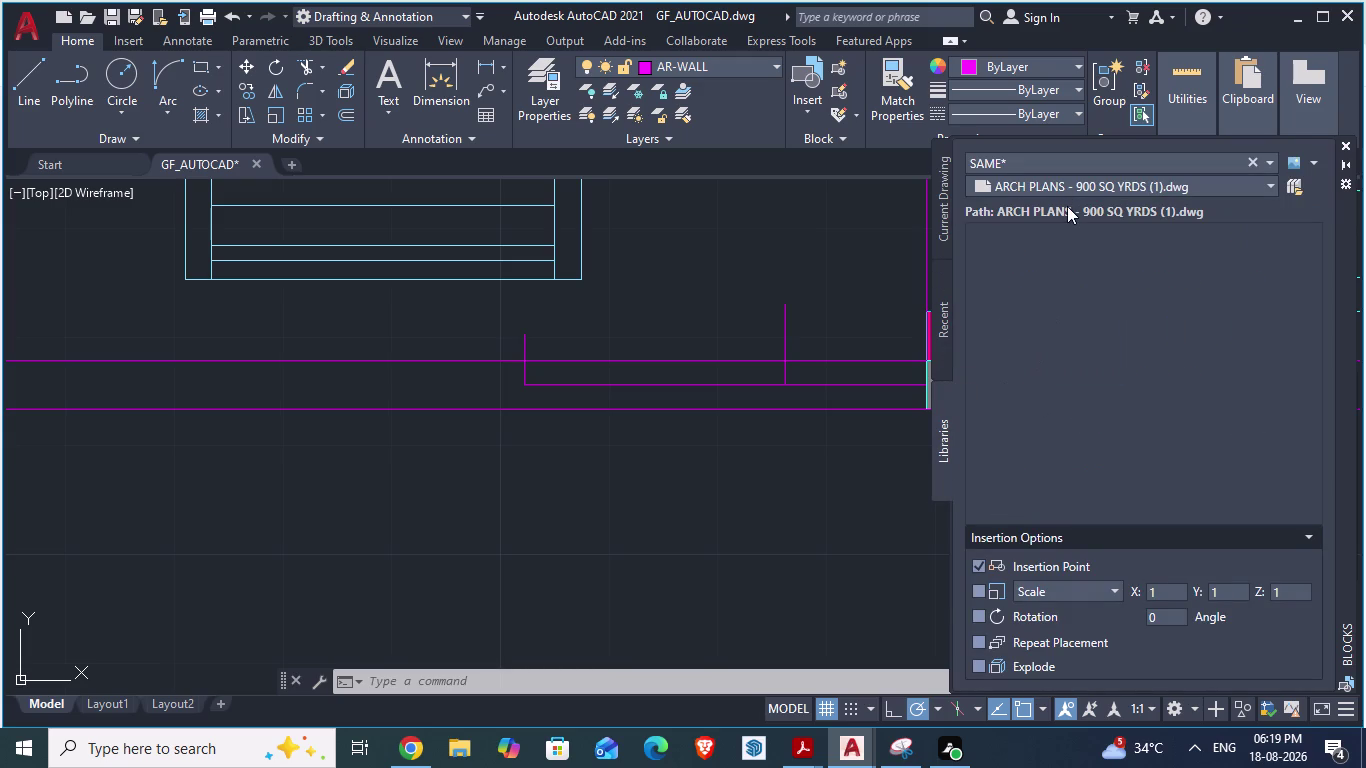
click(1107, 189)
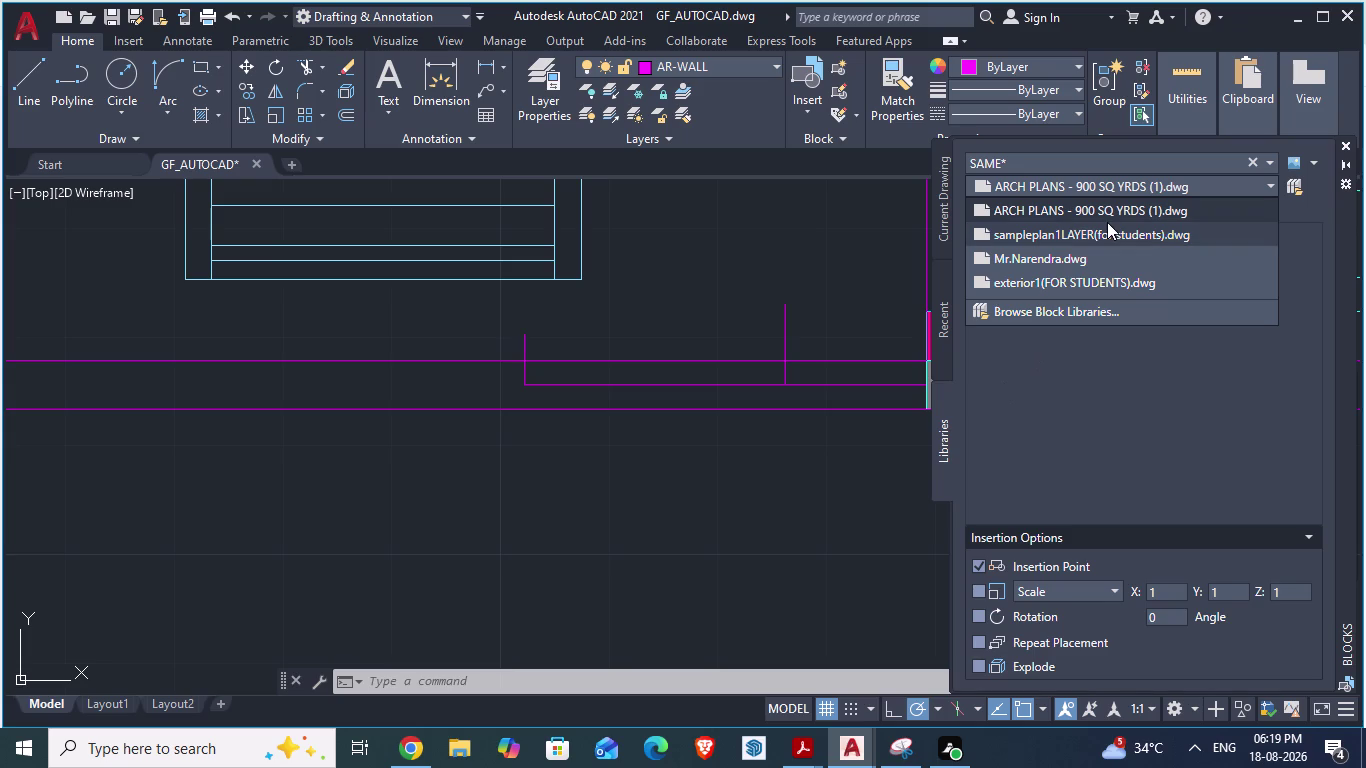
click(1100, 213)
Try inserting a window block from Current Drawing, cancel it, and return to Libraries.
click(940, 208)
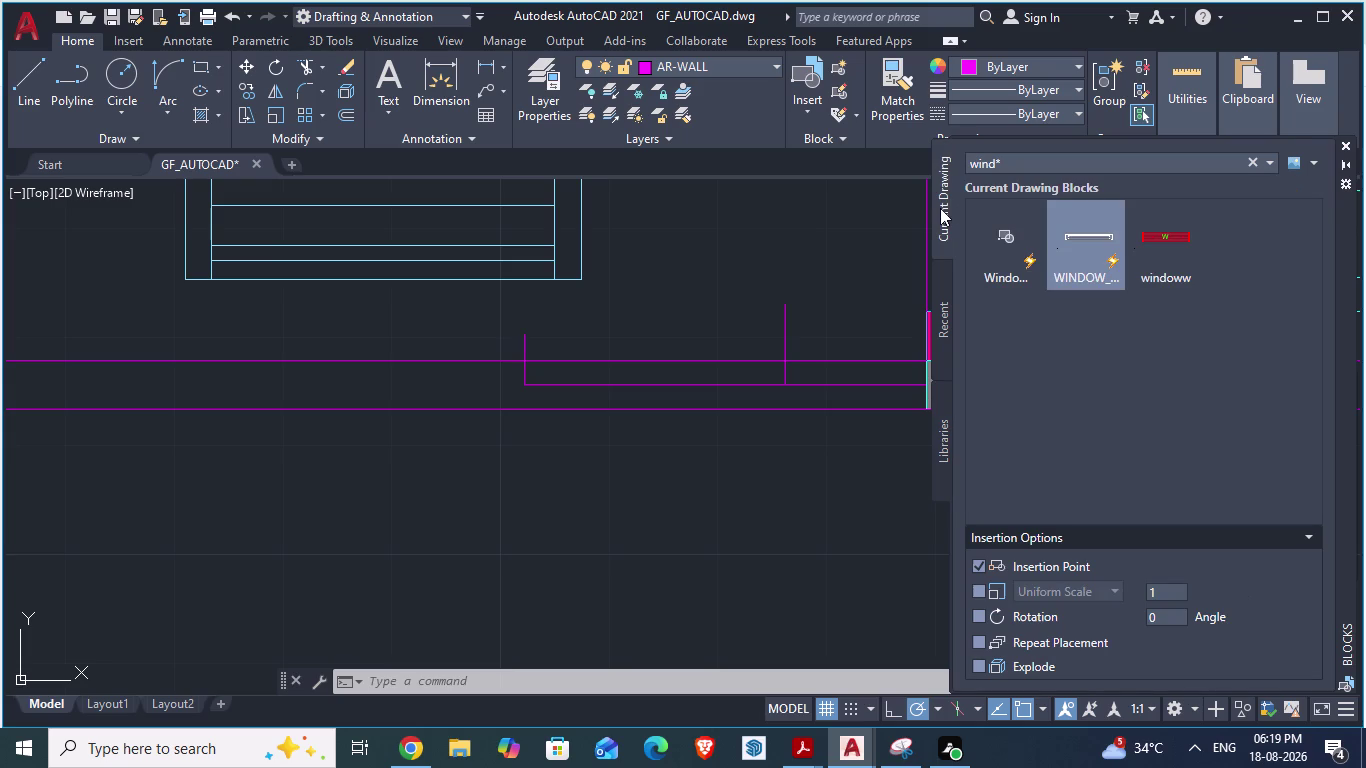
click(940, 208)
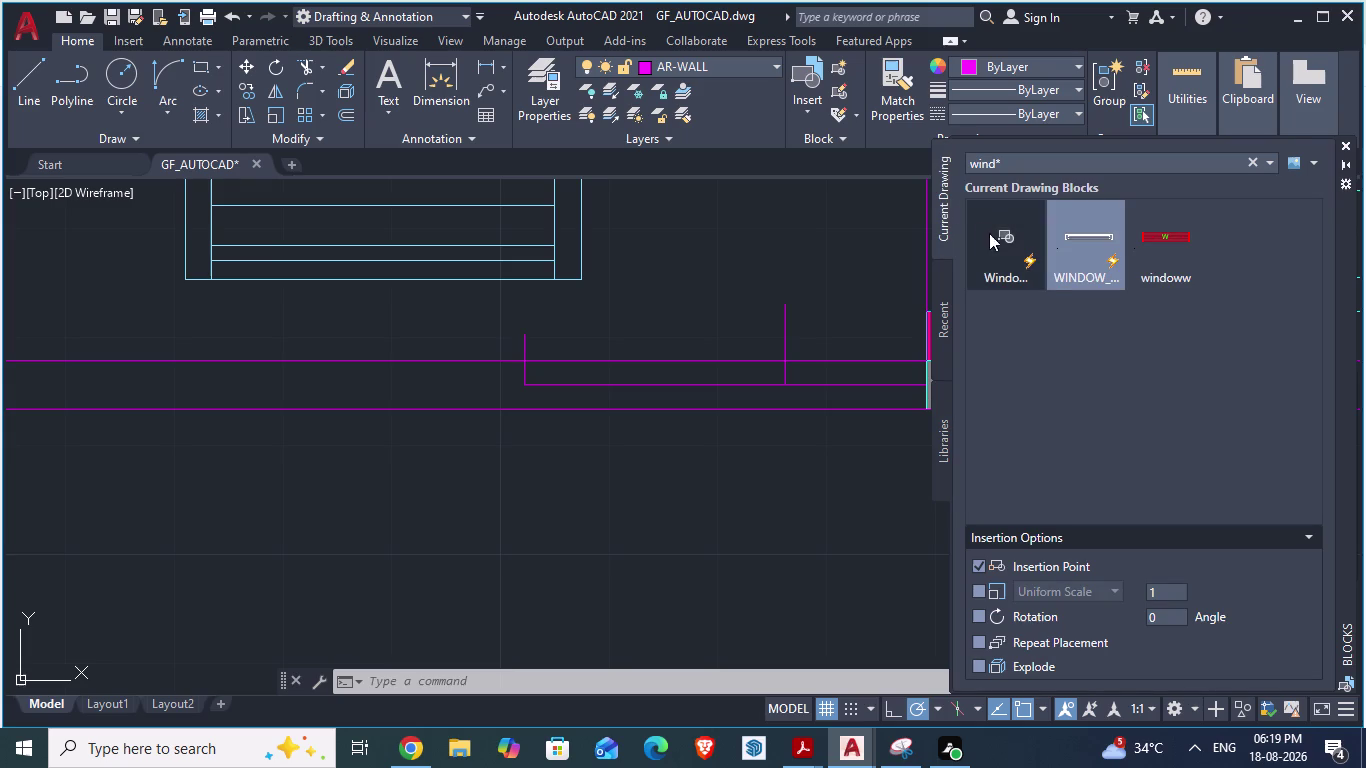
click(1074, 231)
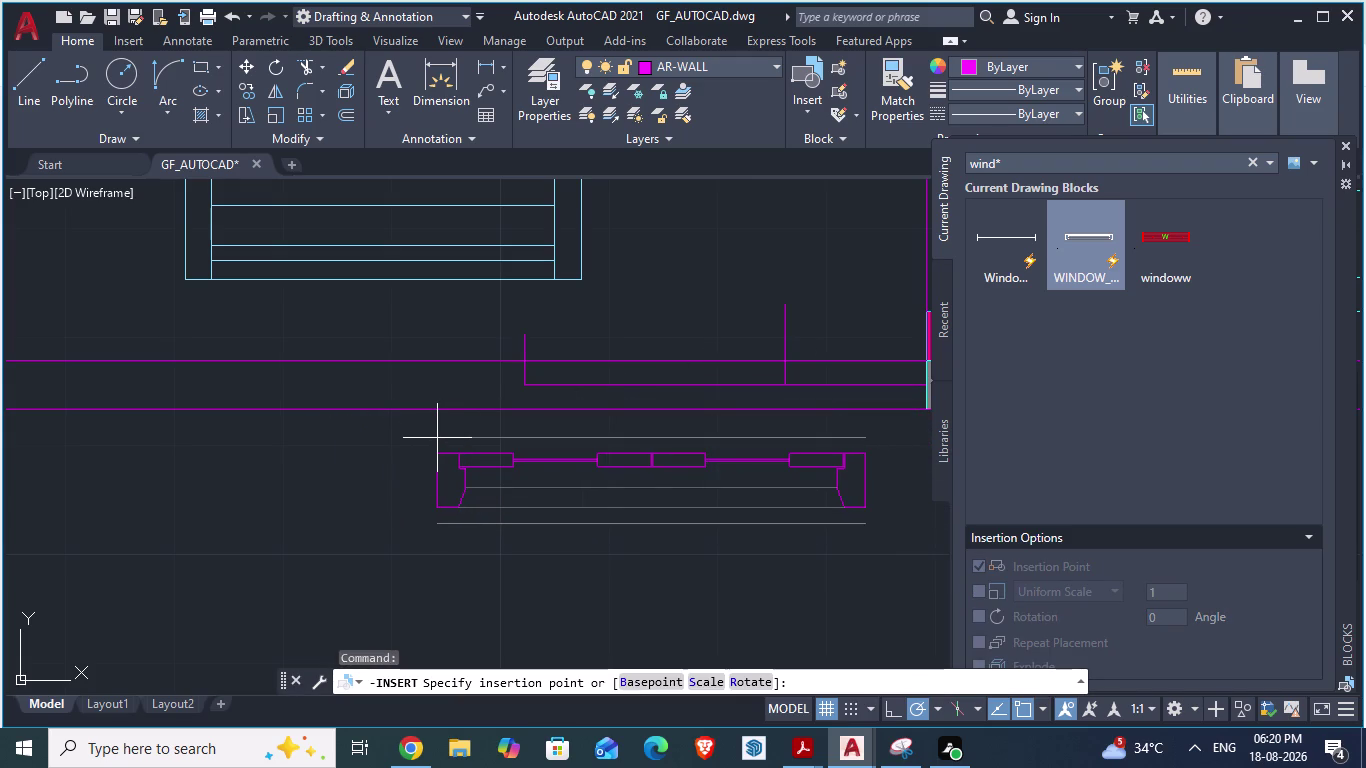
key(Escape)
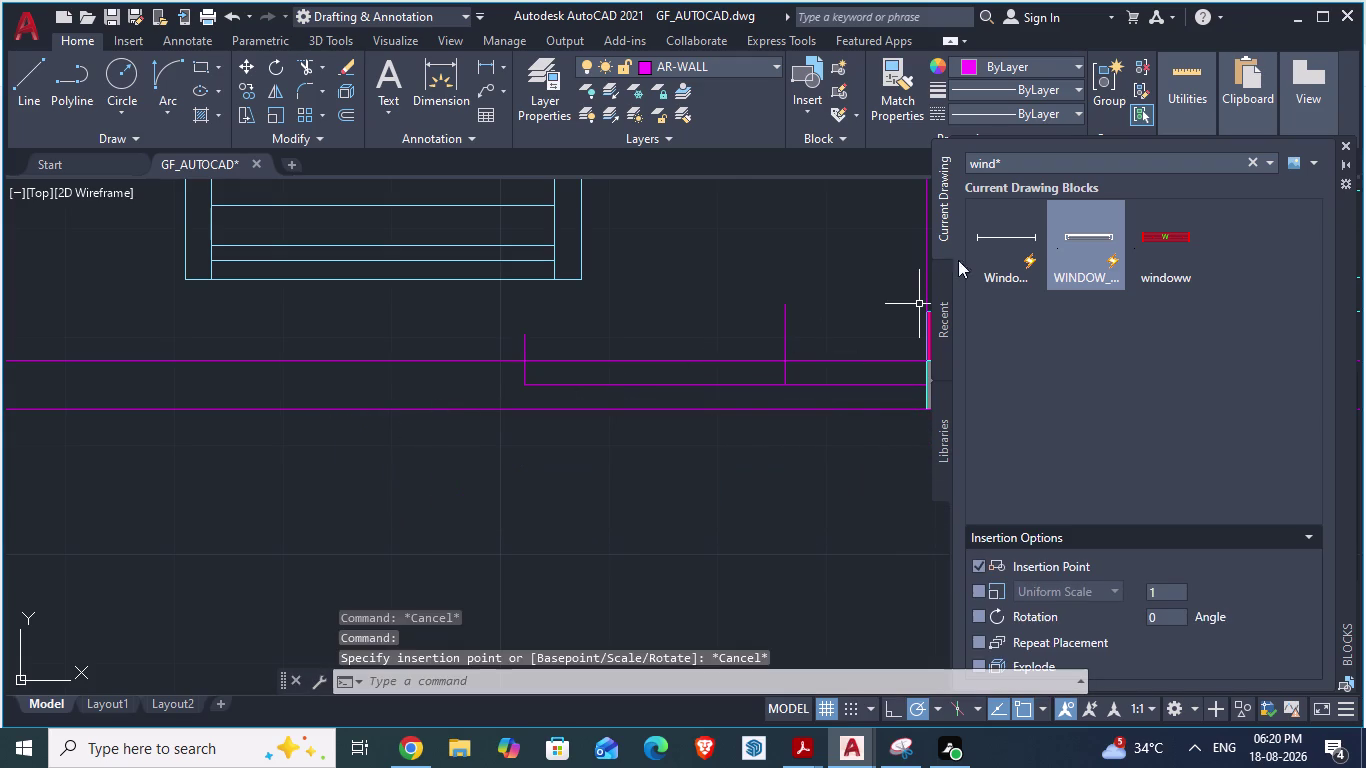
click(944, 424)
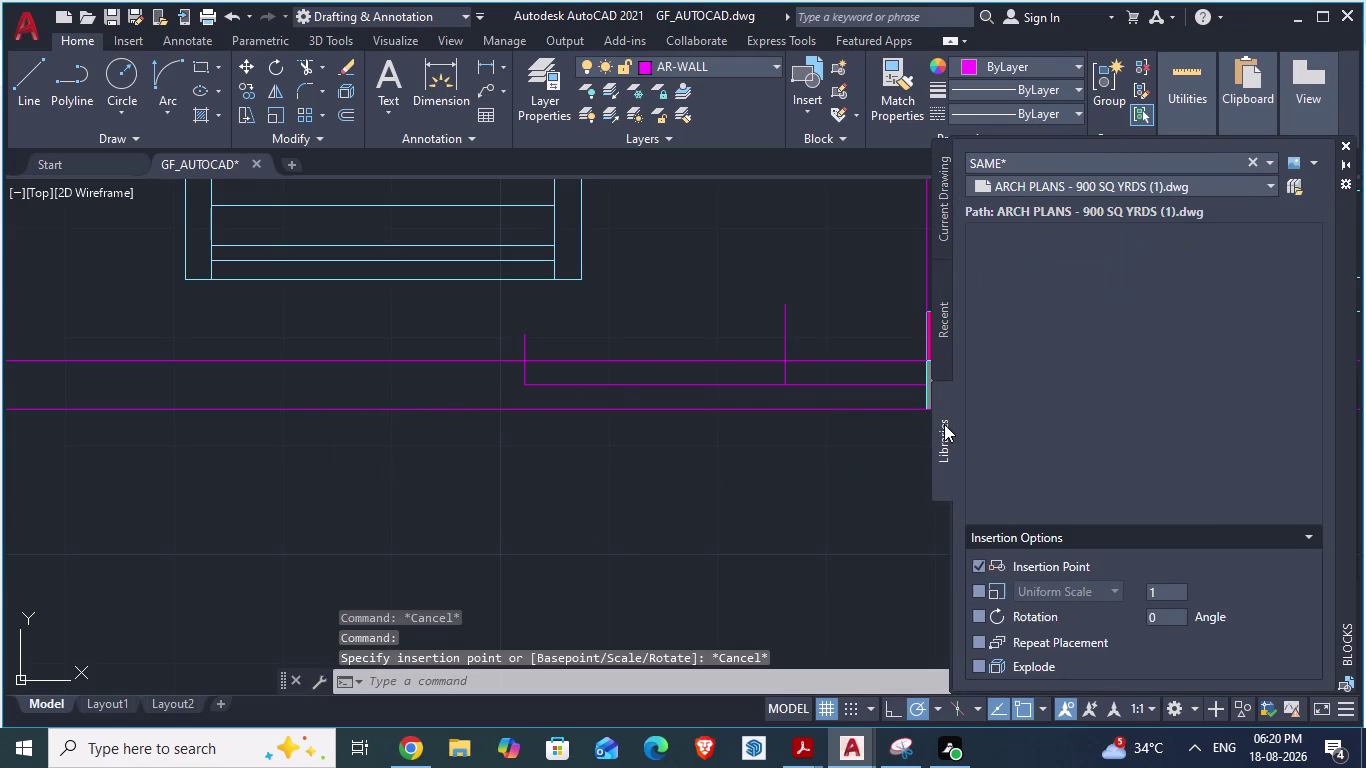
Clear the Libraries name filter to * to list every ARCH PLANS block.
click(1133, 315)
scroll(down, 3)
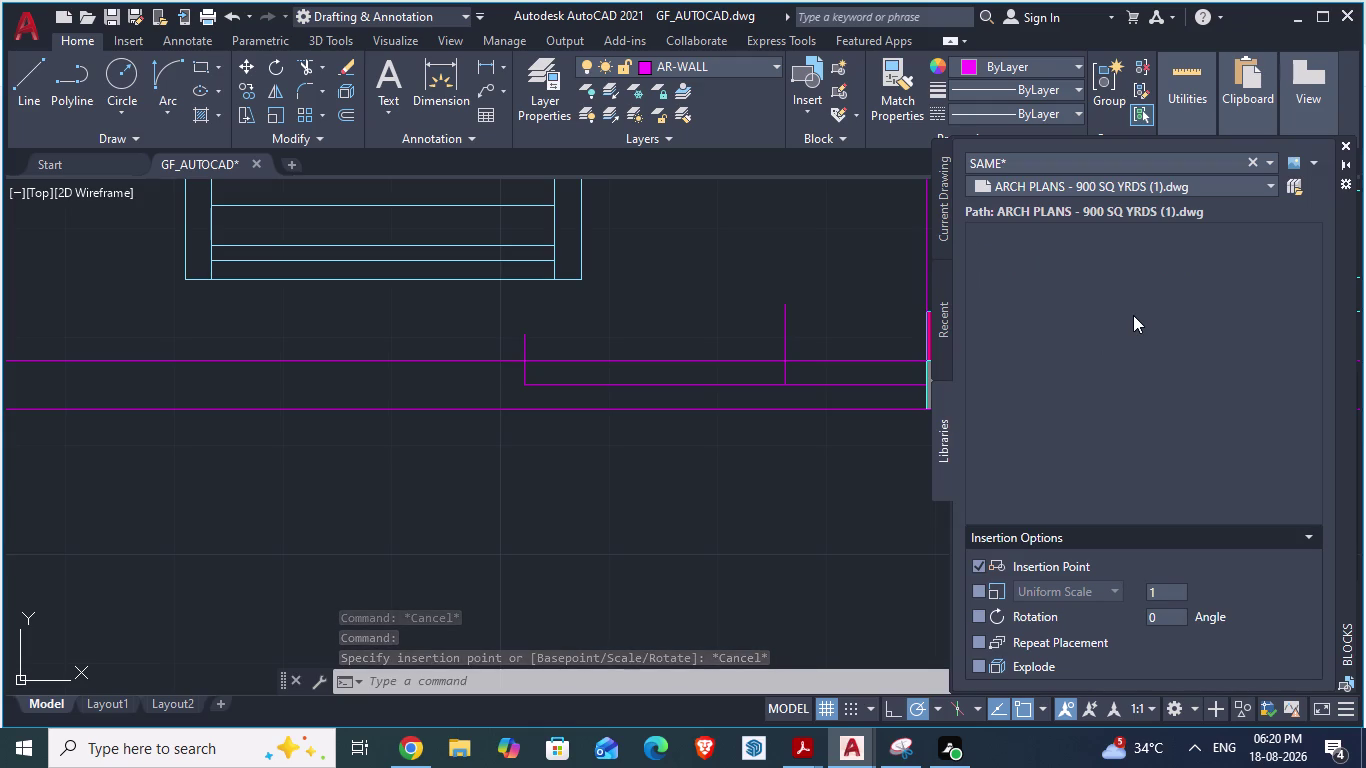
scroll(down, 3)
scroll(up, 3)
scroll(down, 3)
scroll(up, 3)
scroll(down, 3)
triple_click(1138, 324)
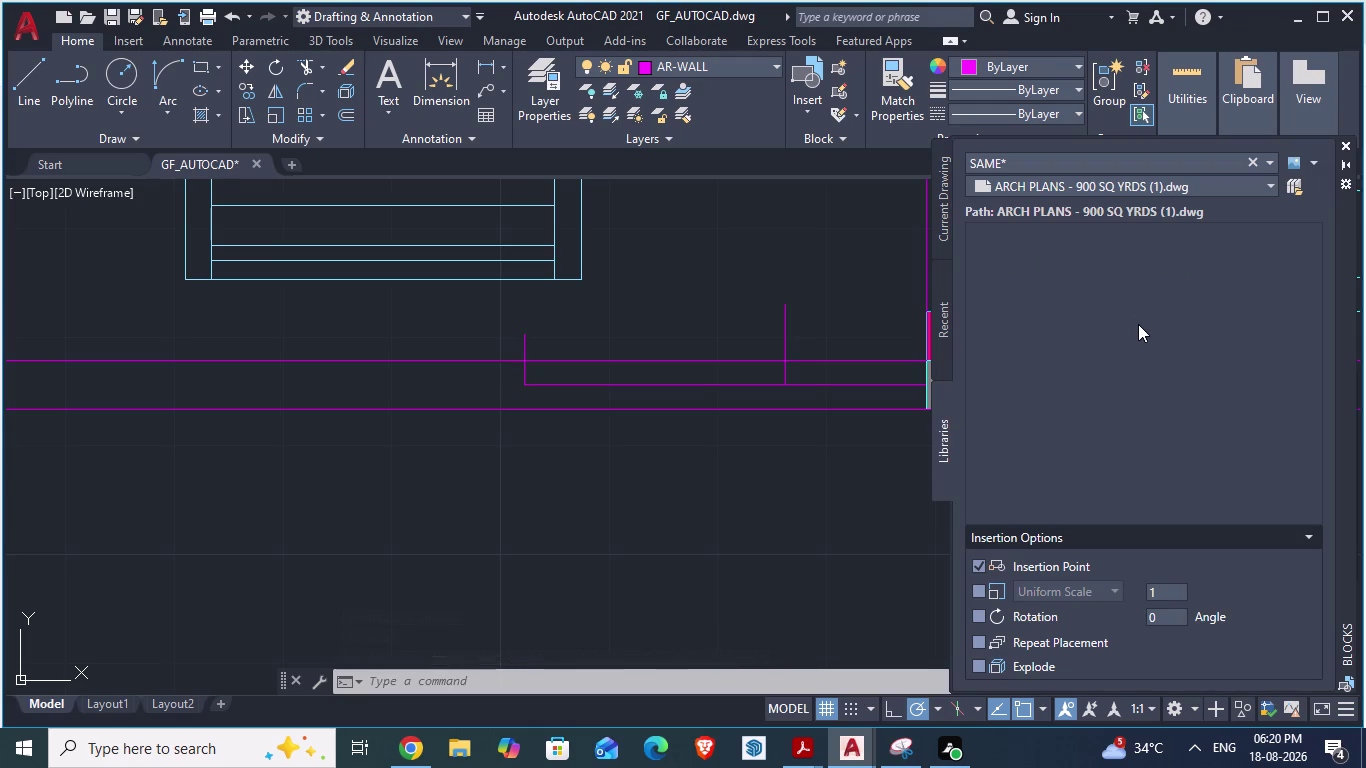
click(1138, 324)
scroll(down, 3)
scroll(up, 3)
scroll(down, 3)
scroll(up, 3)
click(1248, 163)
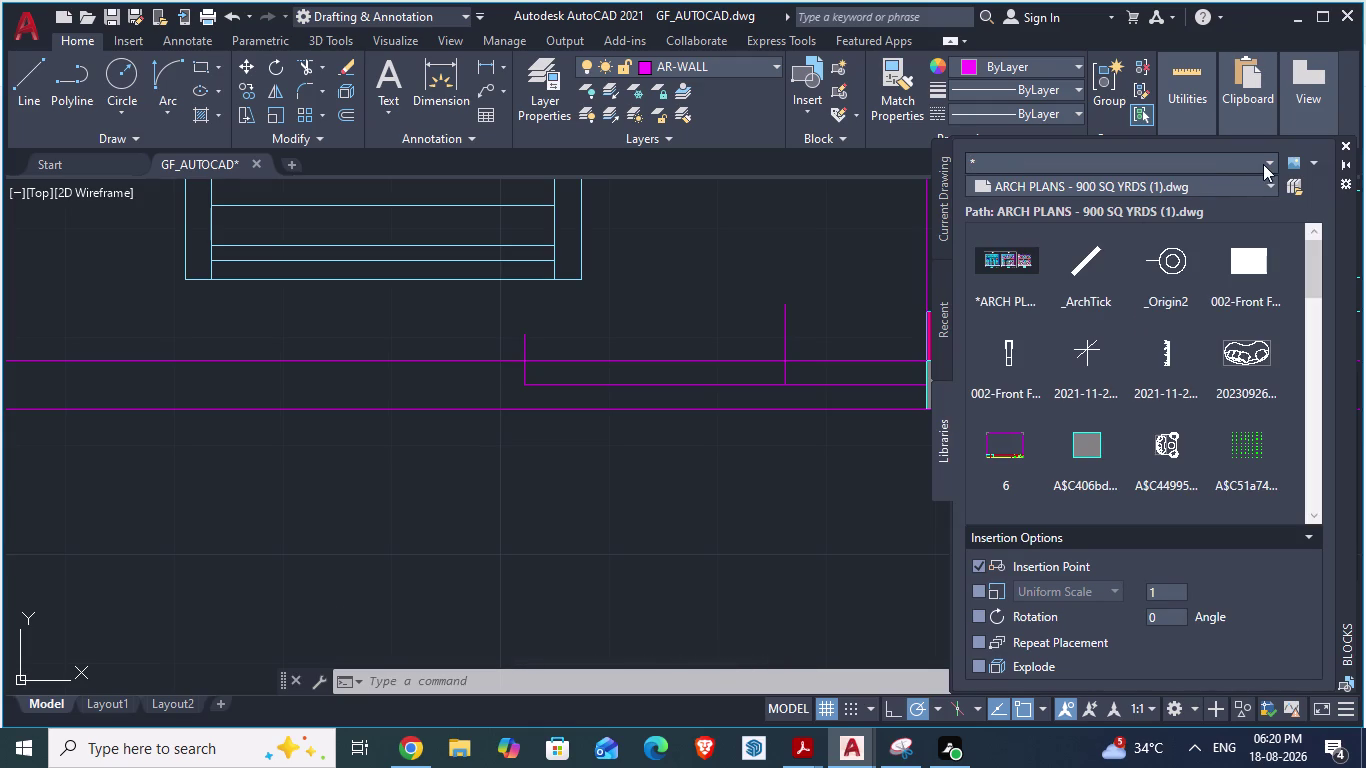
click(1267, 164)
click(1267, 165)
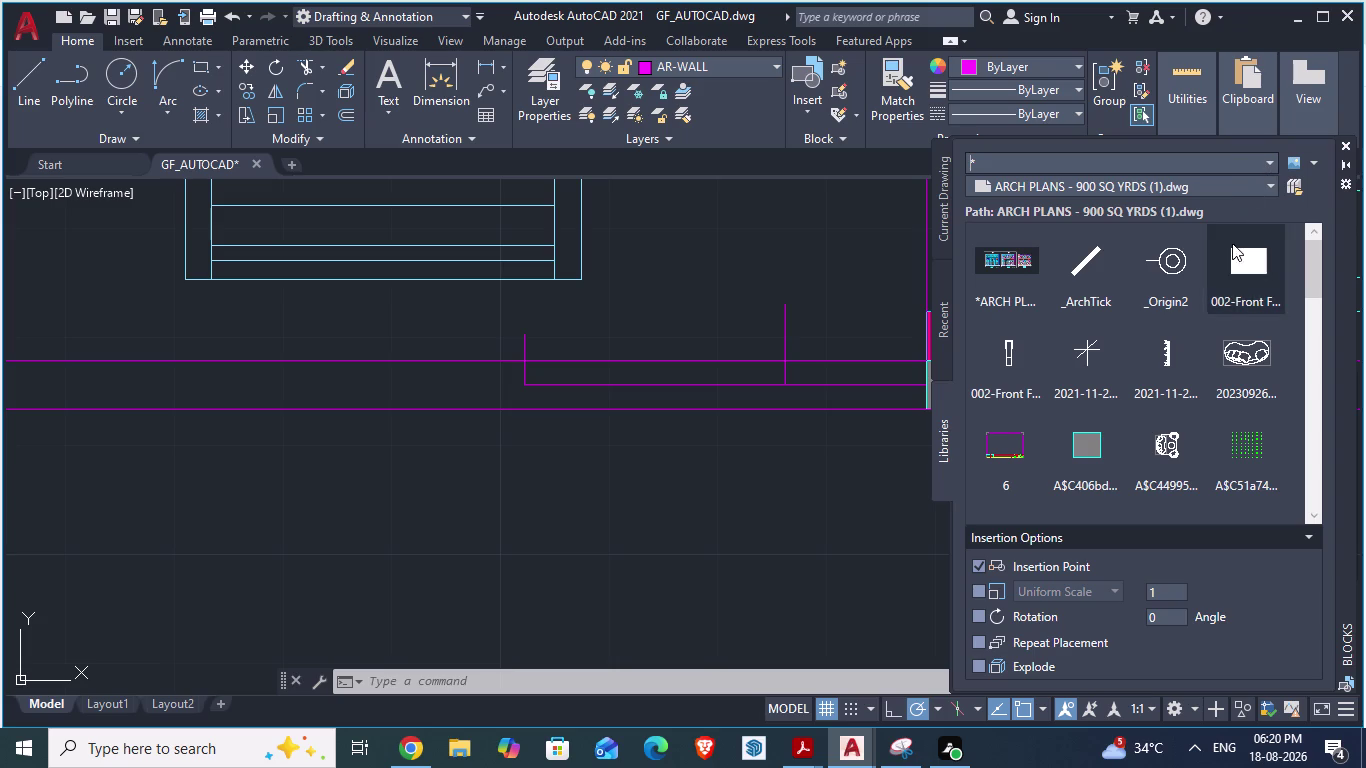
scroll(down, 3)
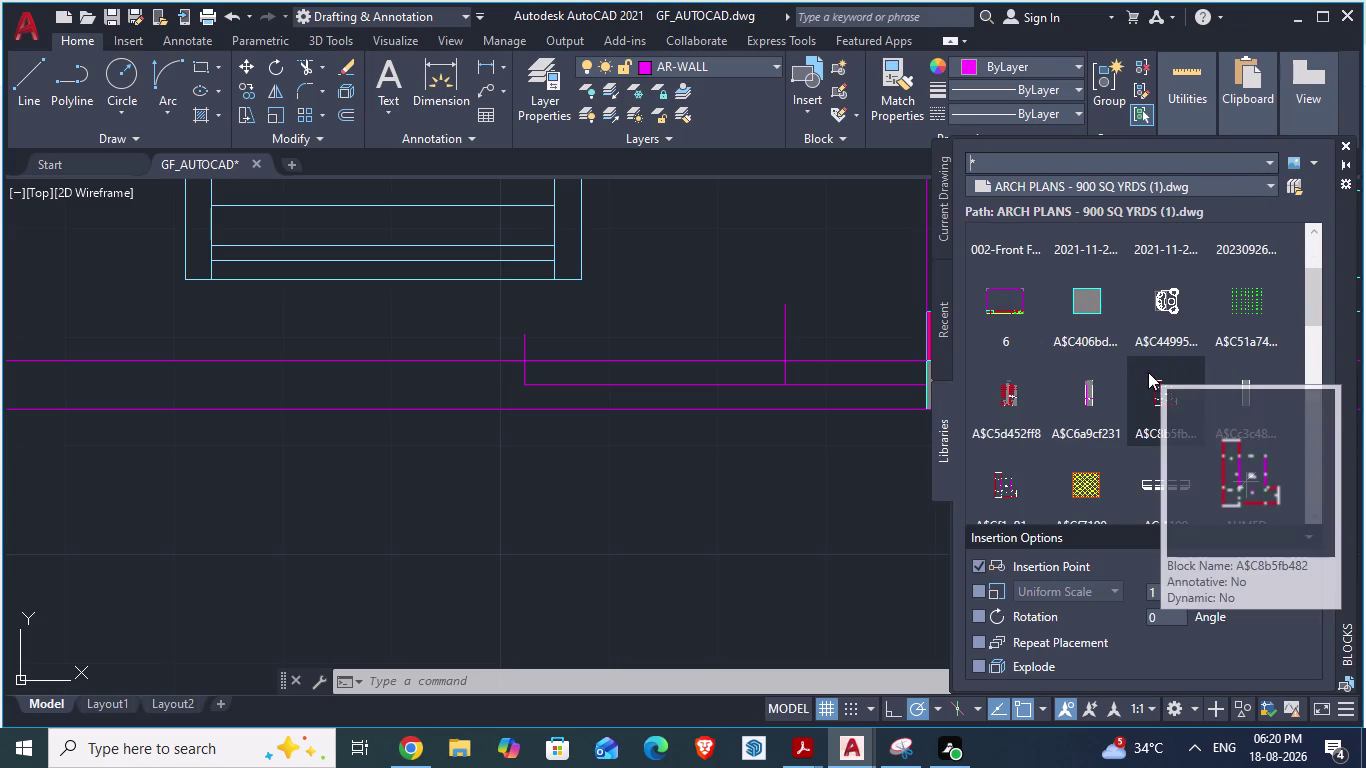
scroll(down, 3)
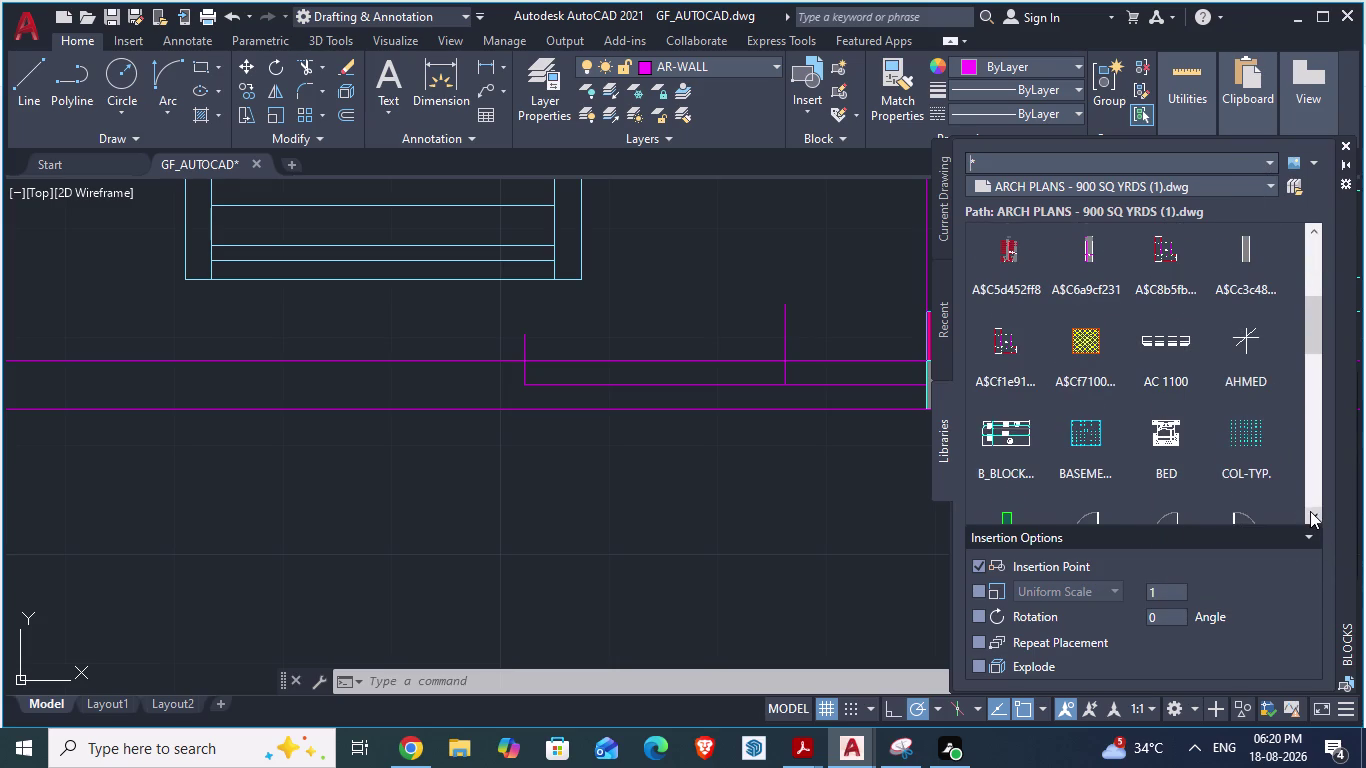
Try placing a block from the library list, then cancel the placement.
triple_click(1310, 511)
click(1310, 511)
triple_click(1310, 511)
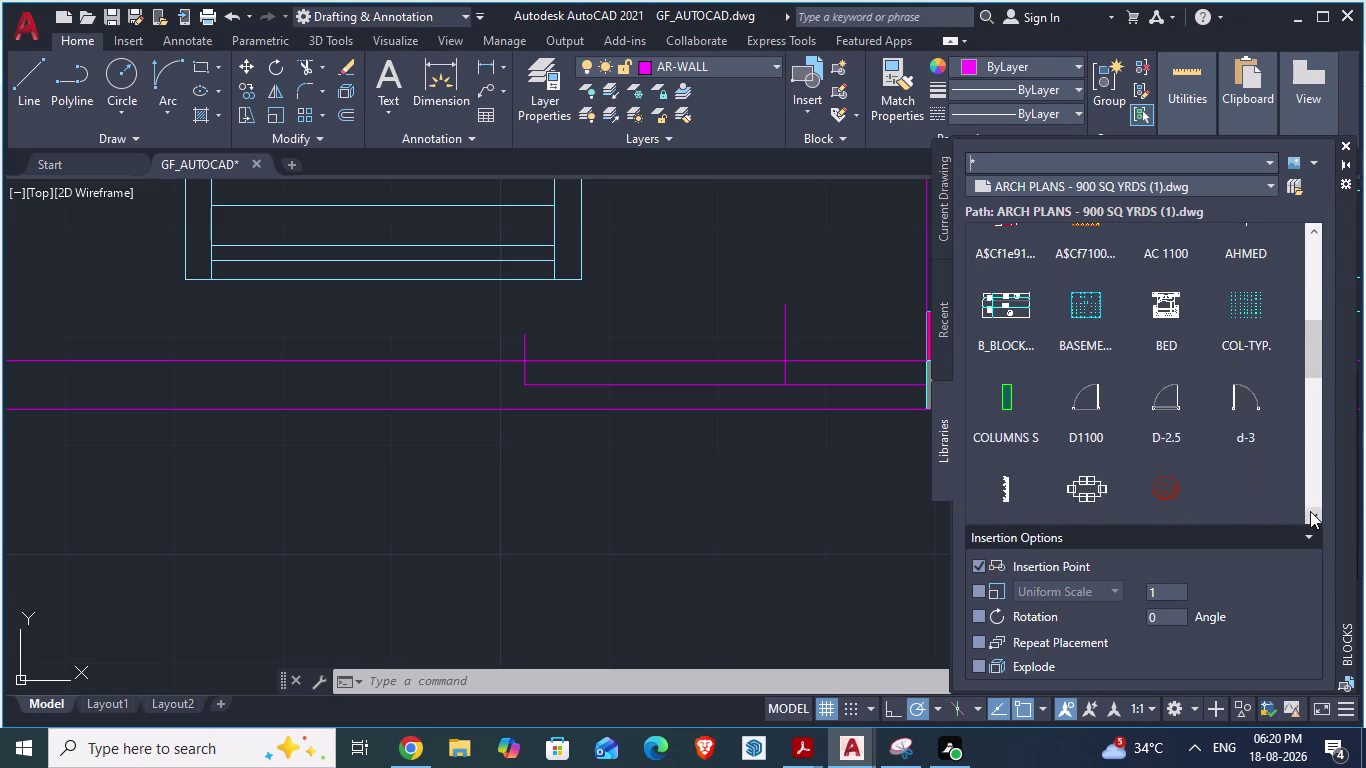
triple_click(1310, 511)
click(1310, 511)
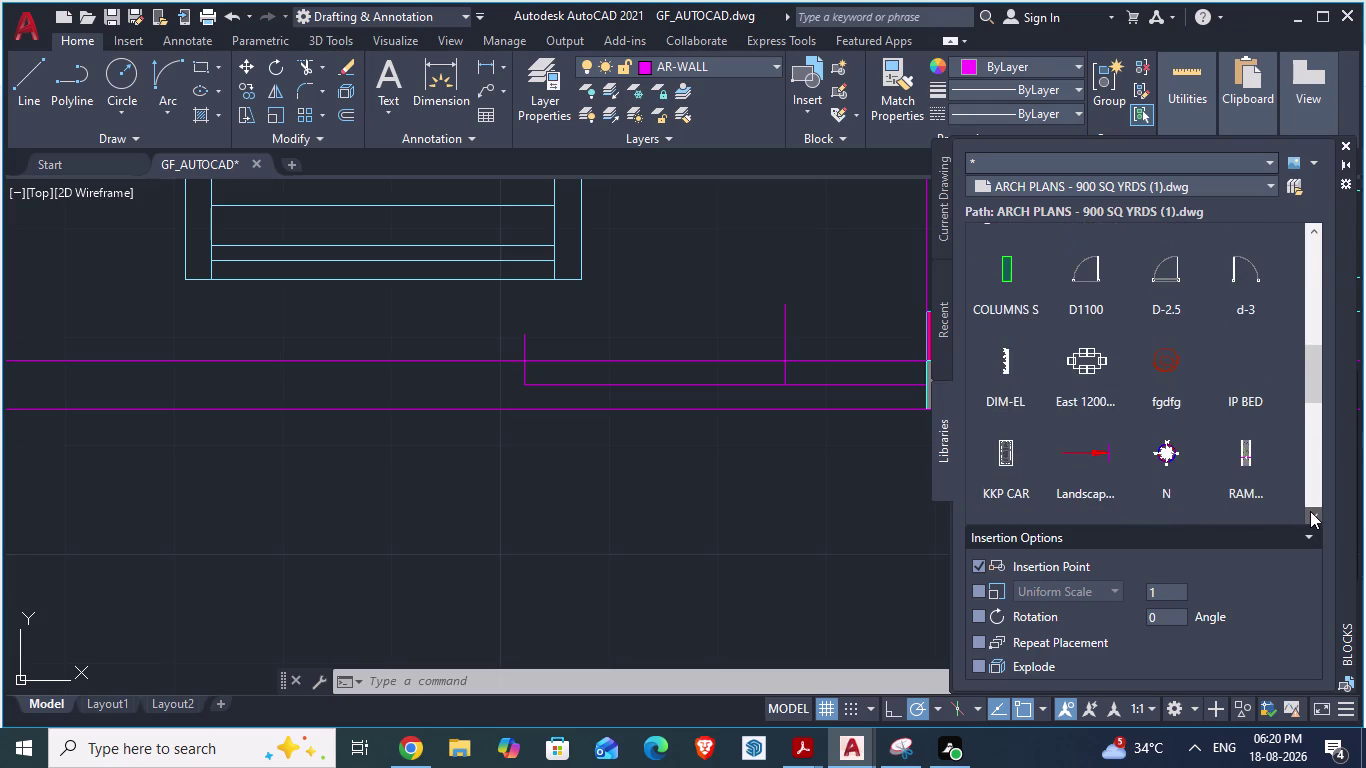
click(1310, 511)
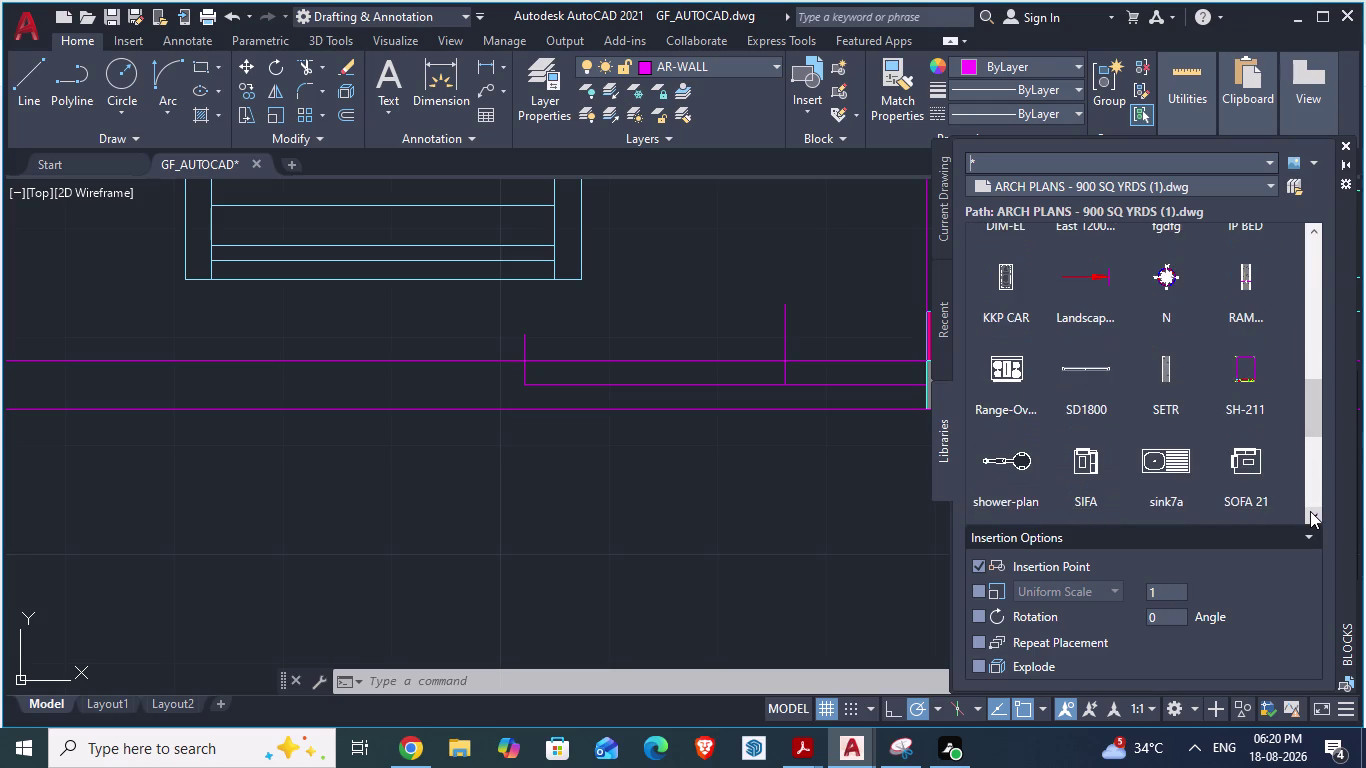
click(1064, 366)
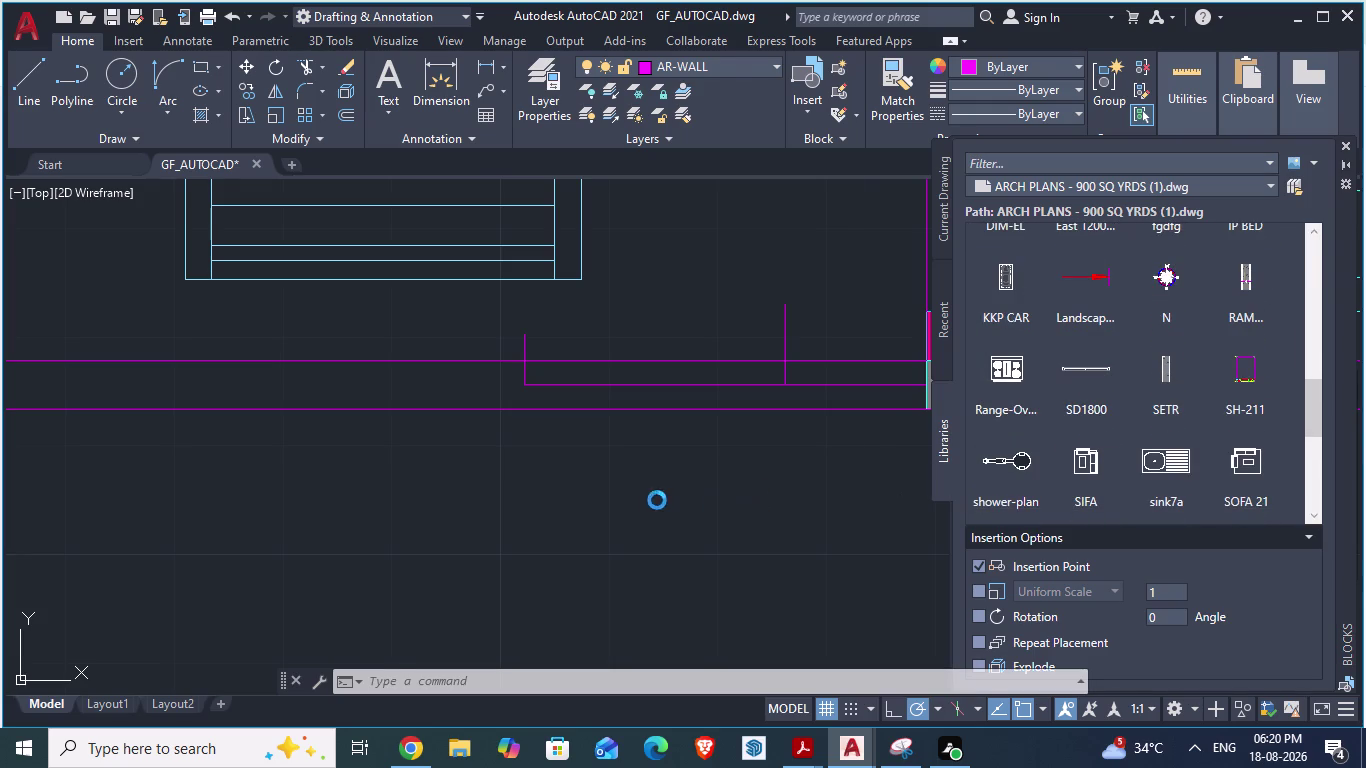
click(665, 417)
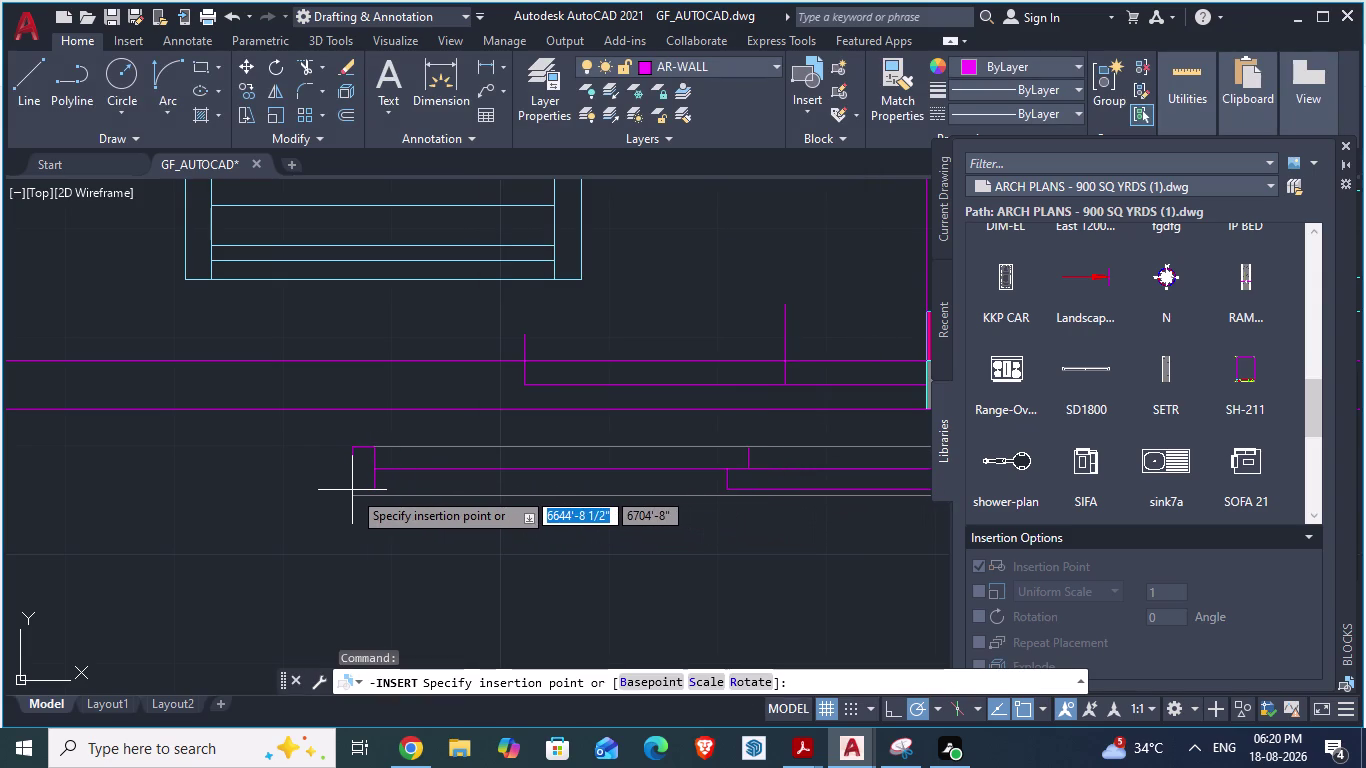
key(Escape)
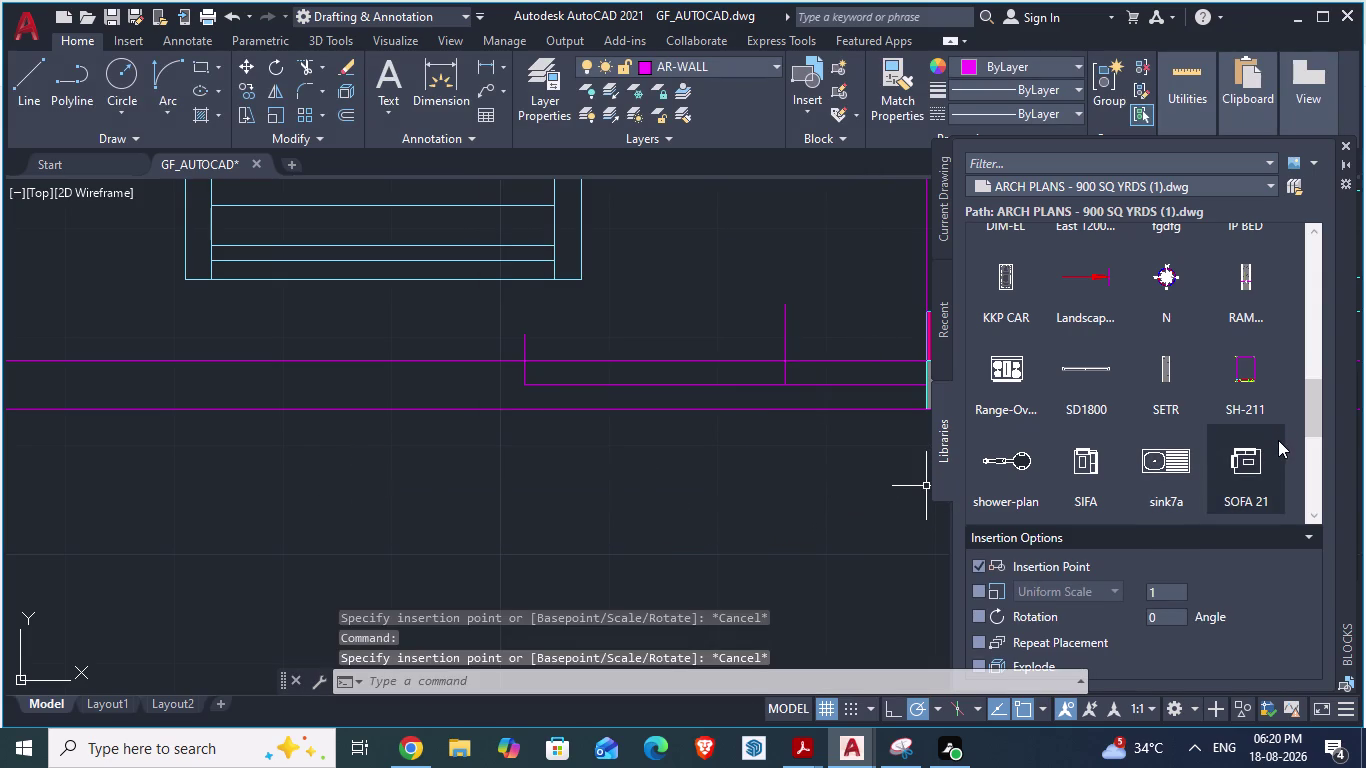
Insert the zw$A705 block, then delete the STRUXON logo it turned out to be.
scroll(down, 3)
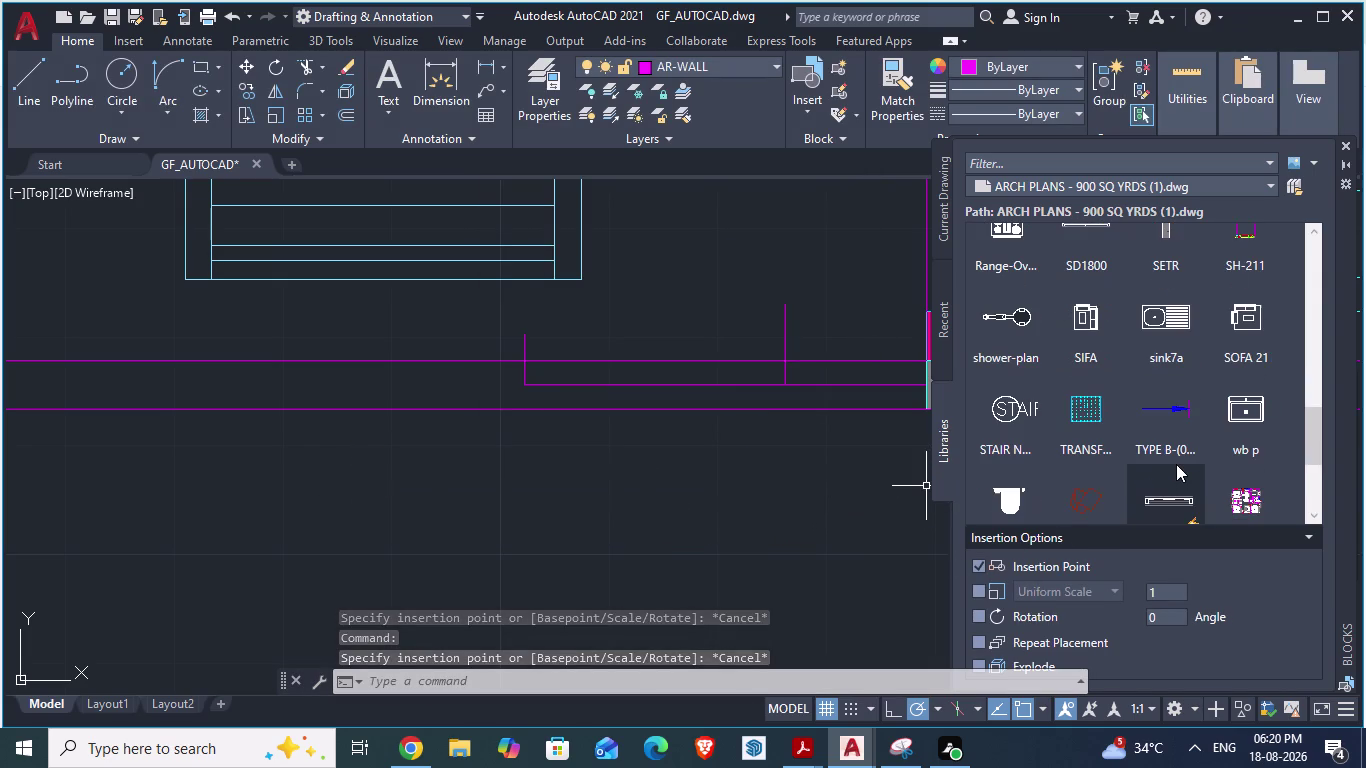
scroll(down, 3)
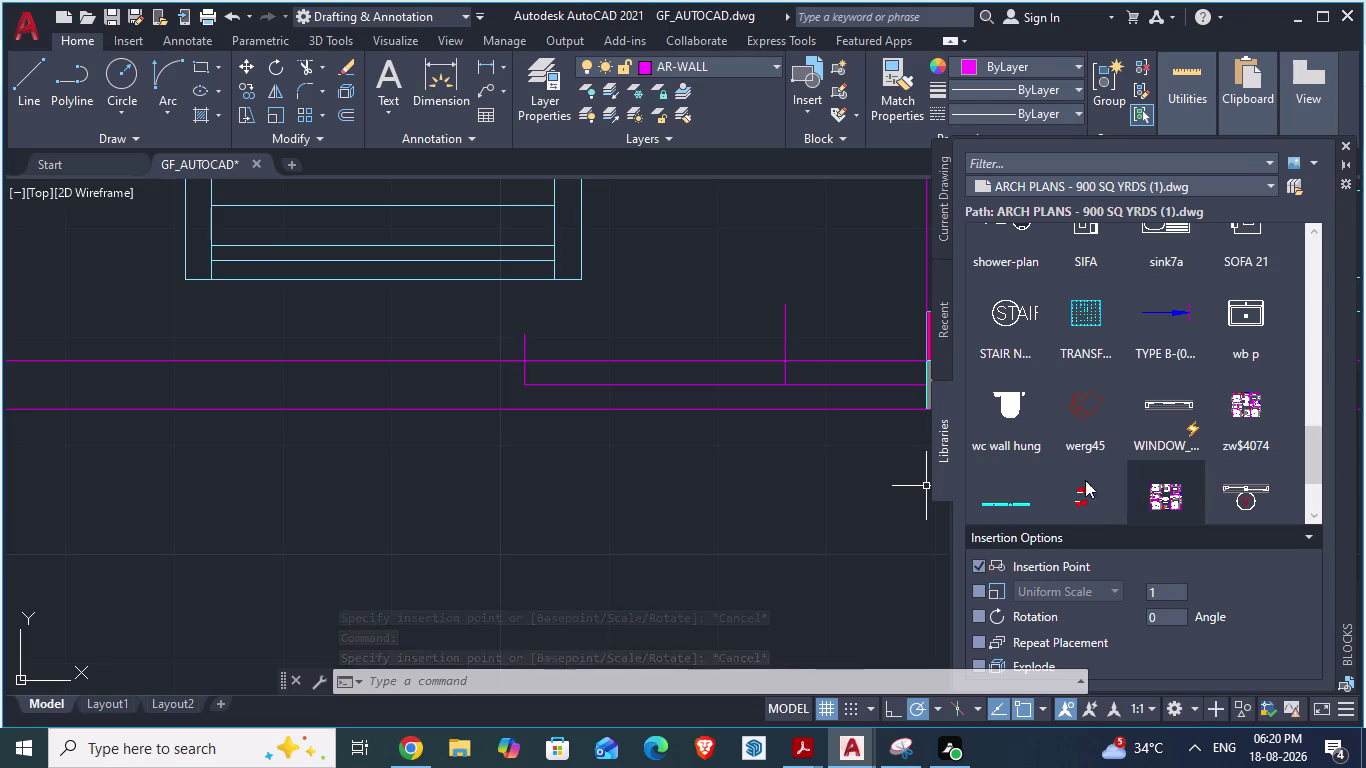
click(1011, 506)
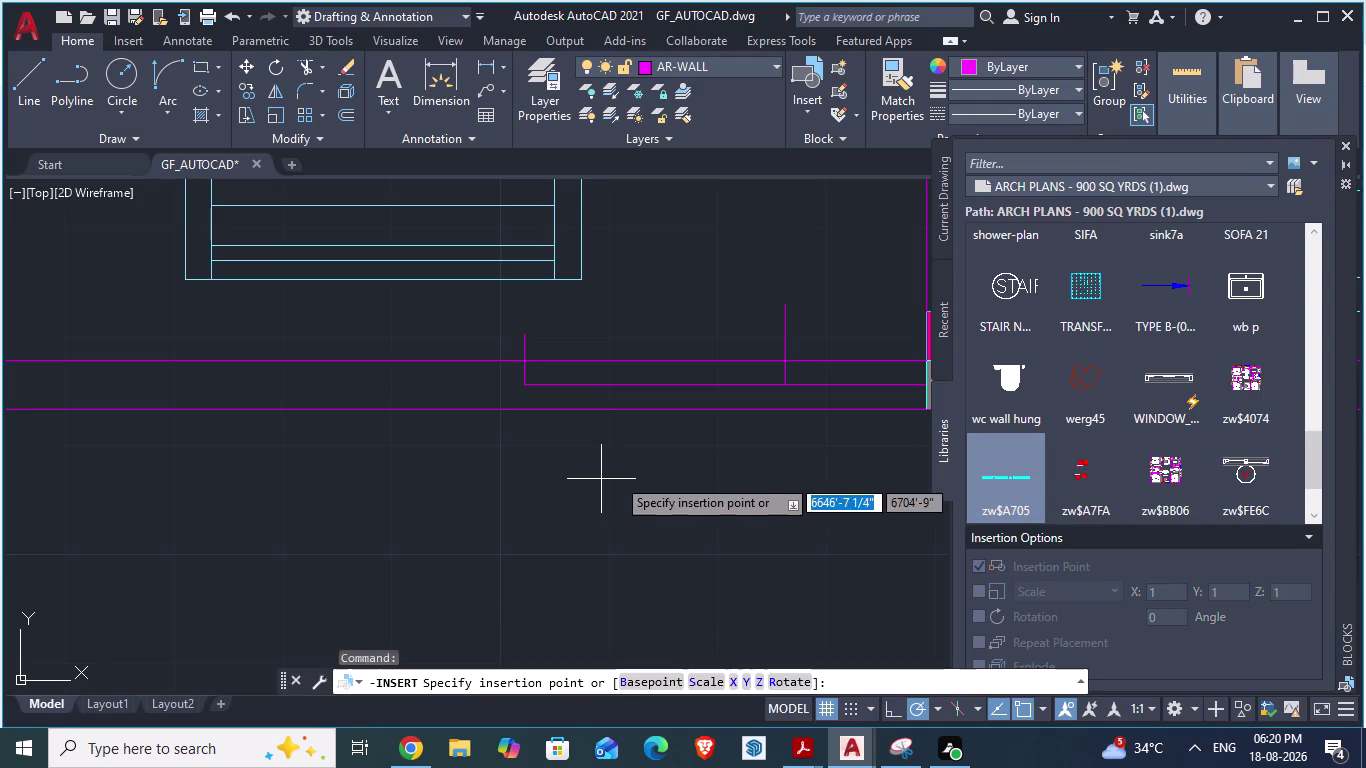
click(553, 457)
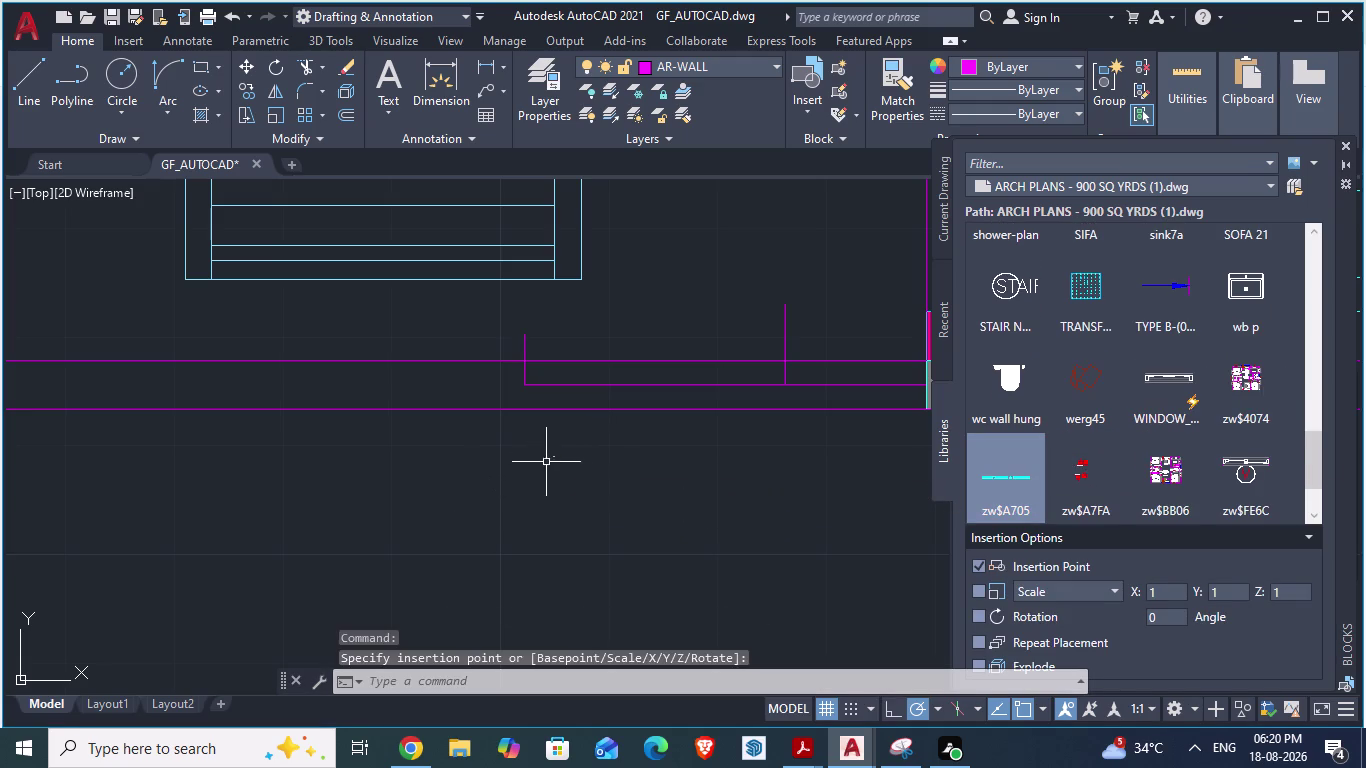
scroll(up, 3)
scroll(up, 3)
scroll(down, 3)
scroll(up, 3)
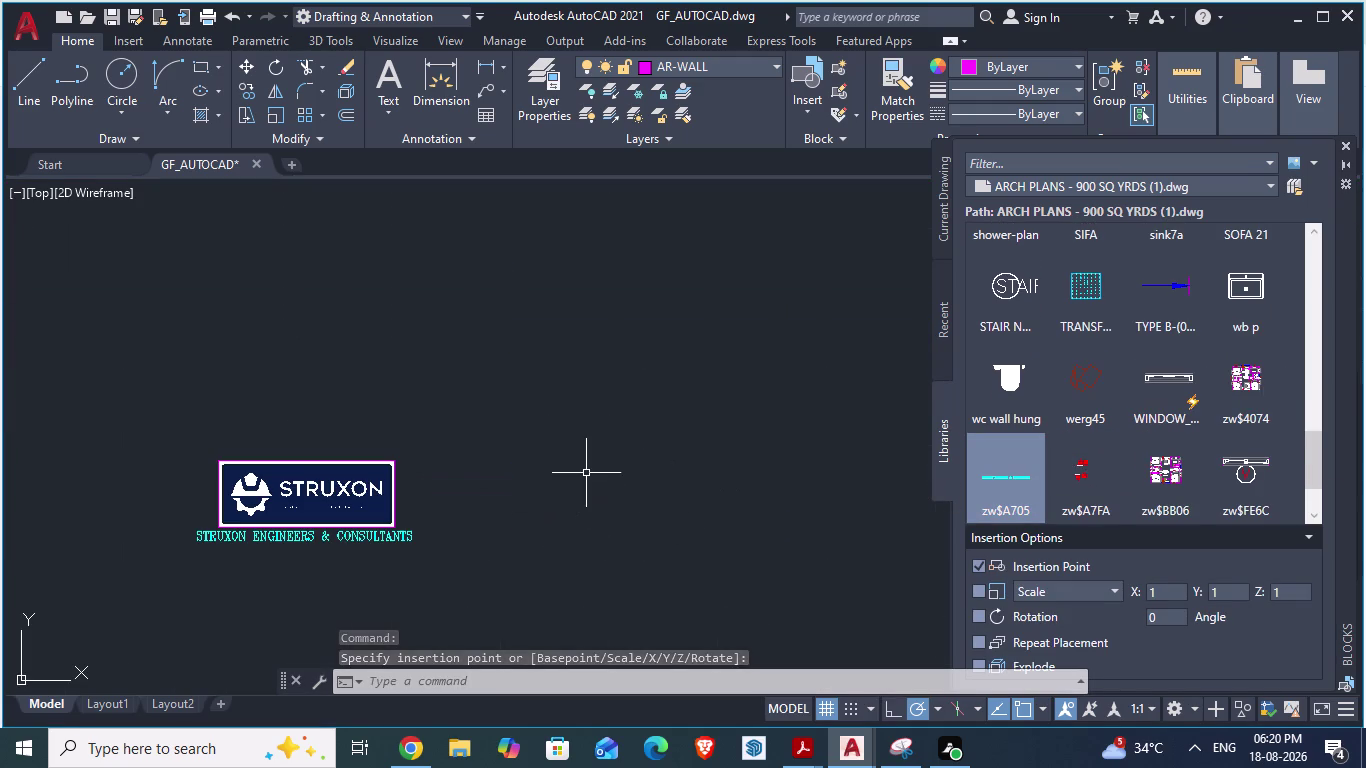
click(382, 532)
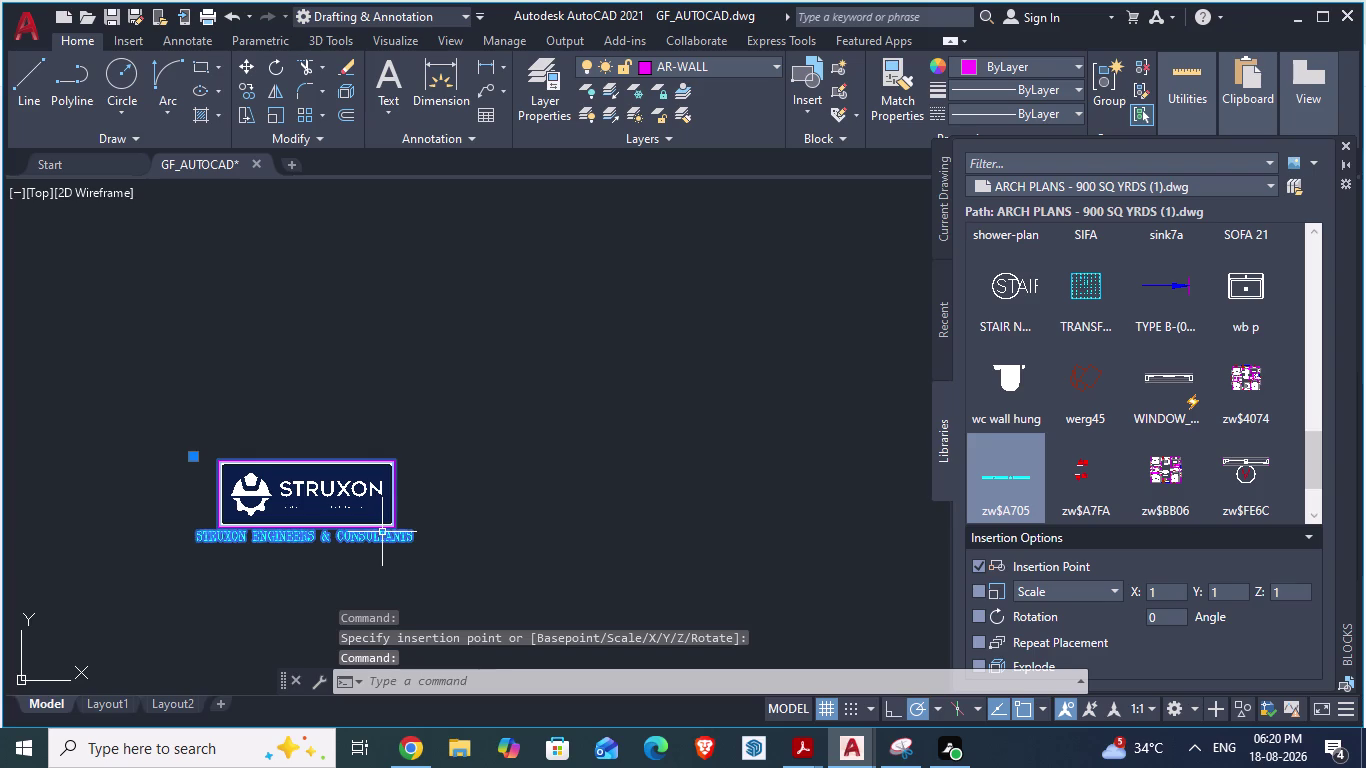
key(Delete)
scroll(down, 3)
Place the zw$FE6C library window block in an empty area of the plan.
scroll(down, 3)
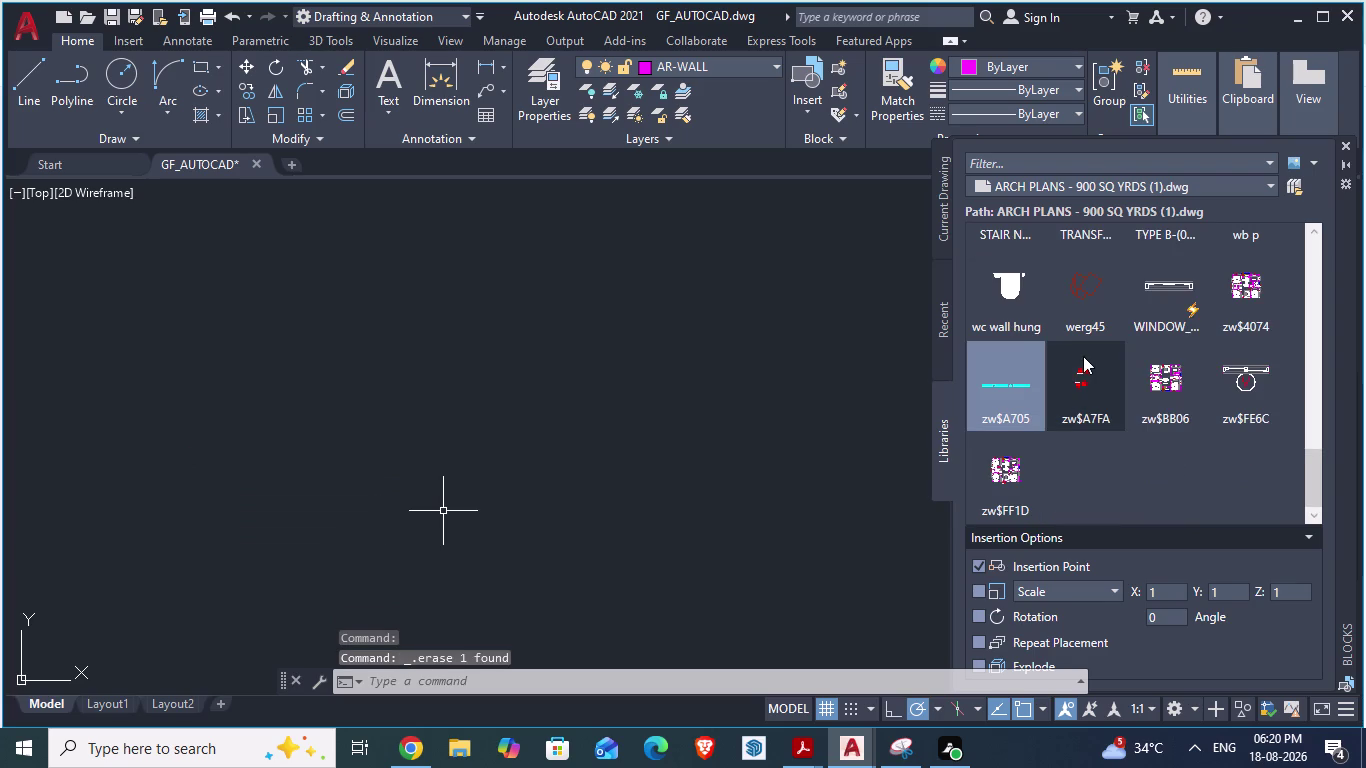
scroll(down, 3)
click(1231, 368)
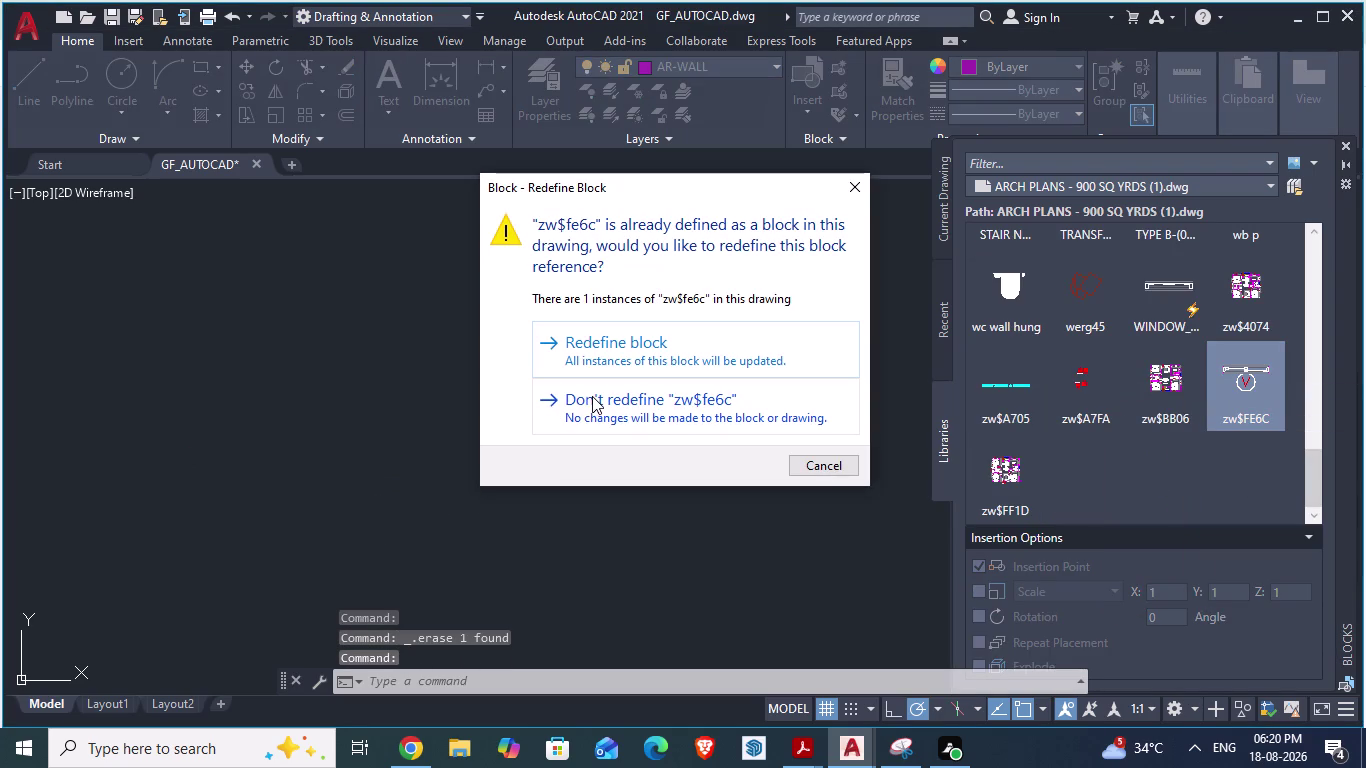
click(593, 396)
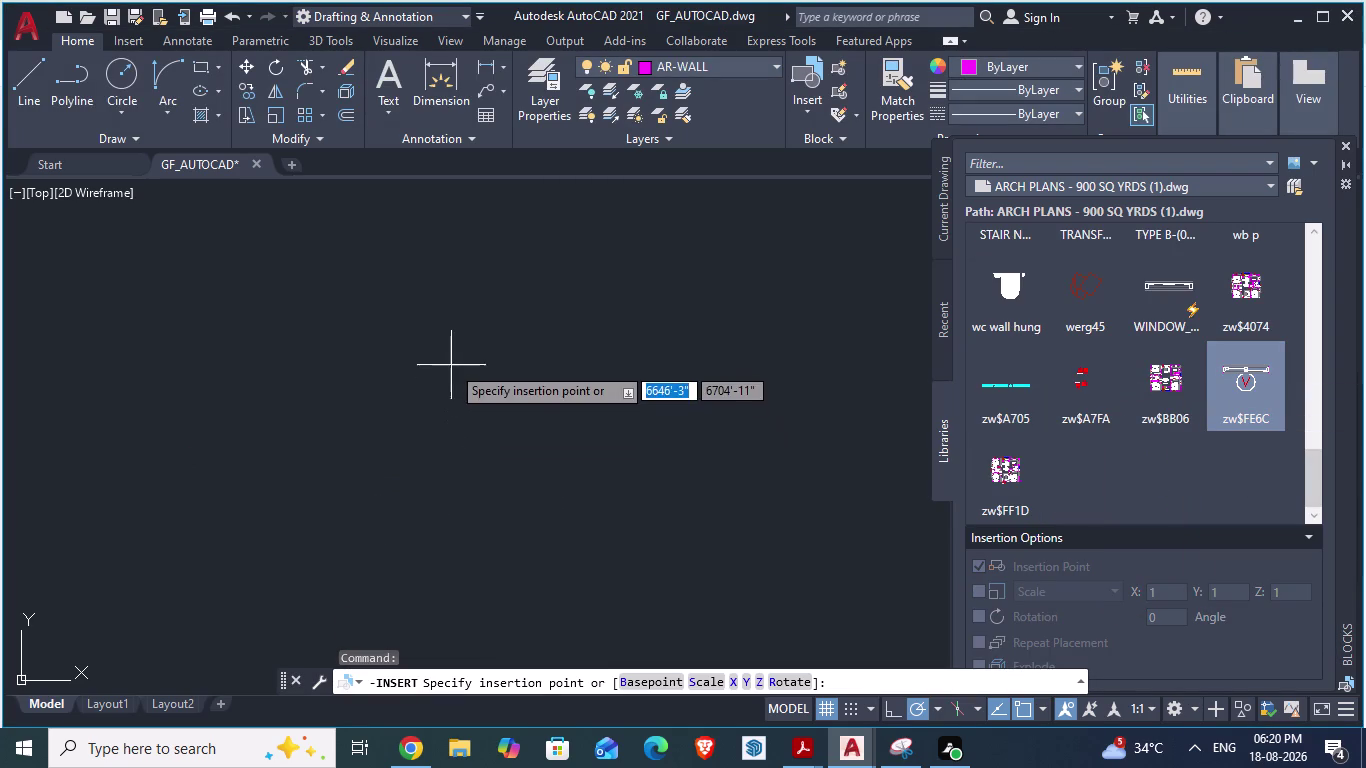
click(451, 363)
Select the inserted zw$FE6C block and start the MOVE command on it.
scroll(down, 3)
scroll(down, 3)
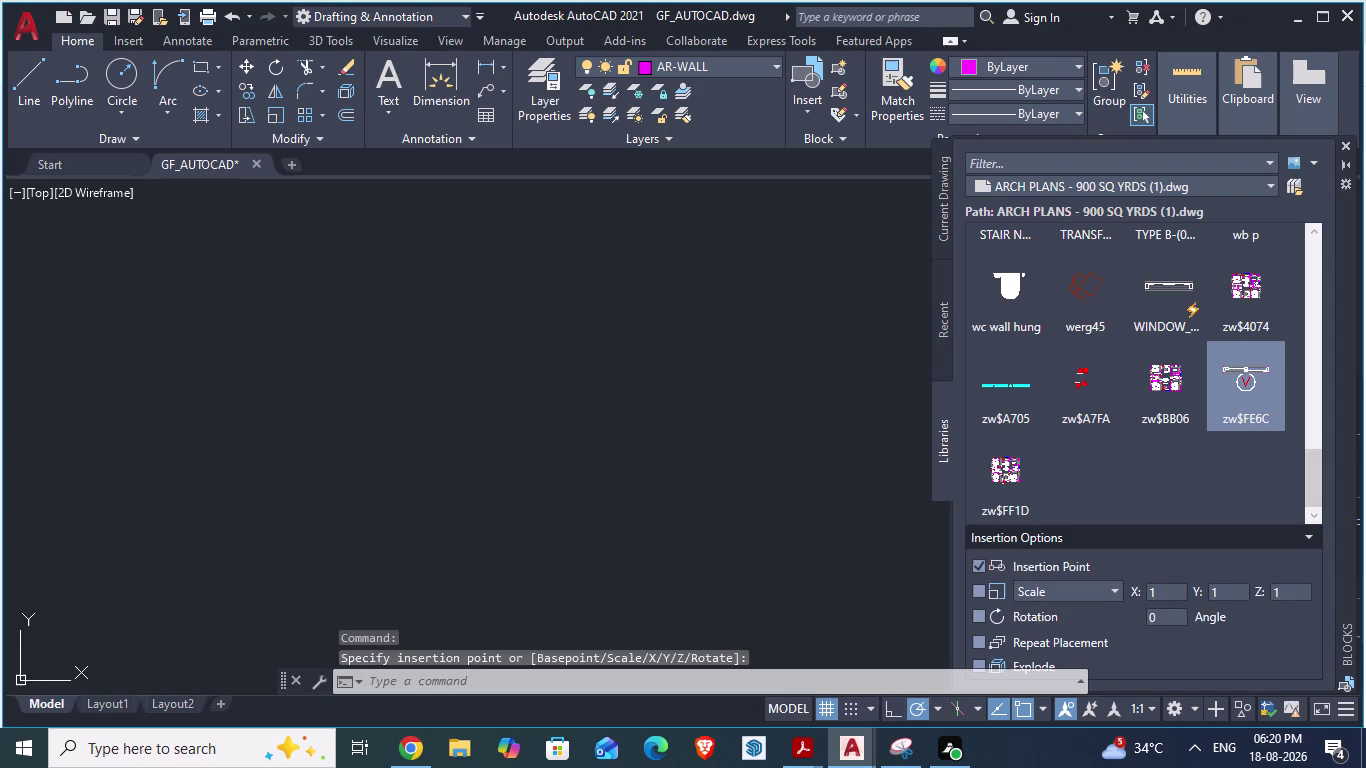
scroll(down, 3)
scroll(down, 3)
scroll(down, 3)
scroll(up, 3)
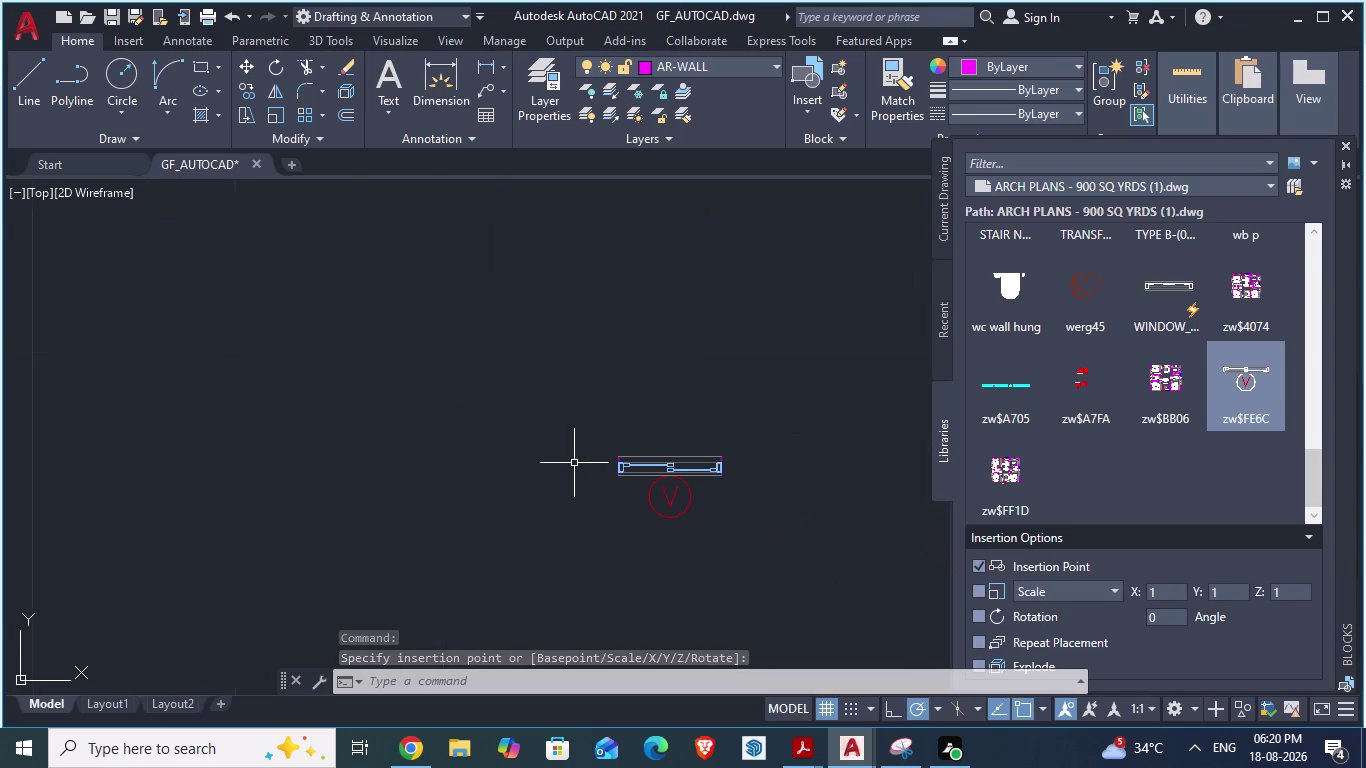
click(684, 475)
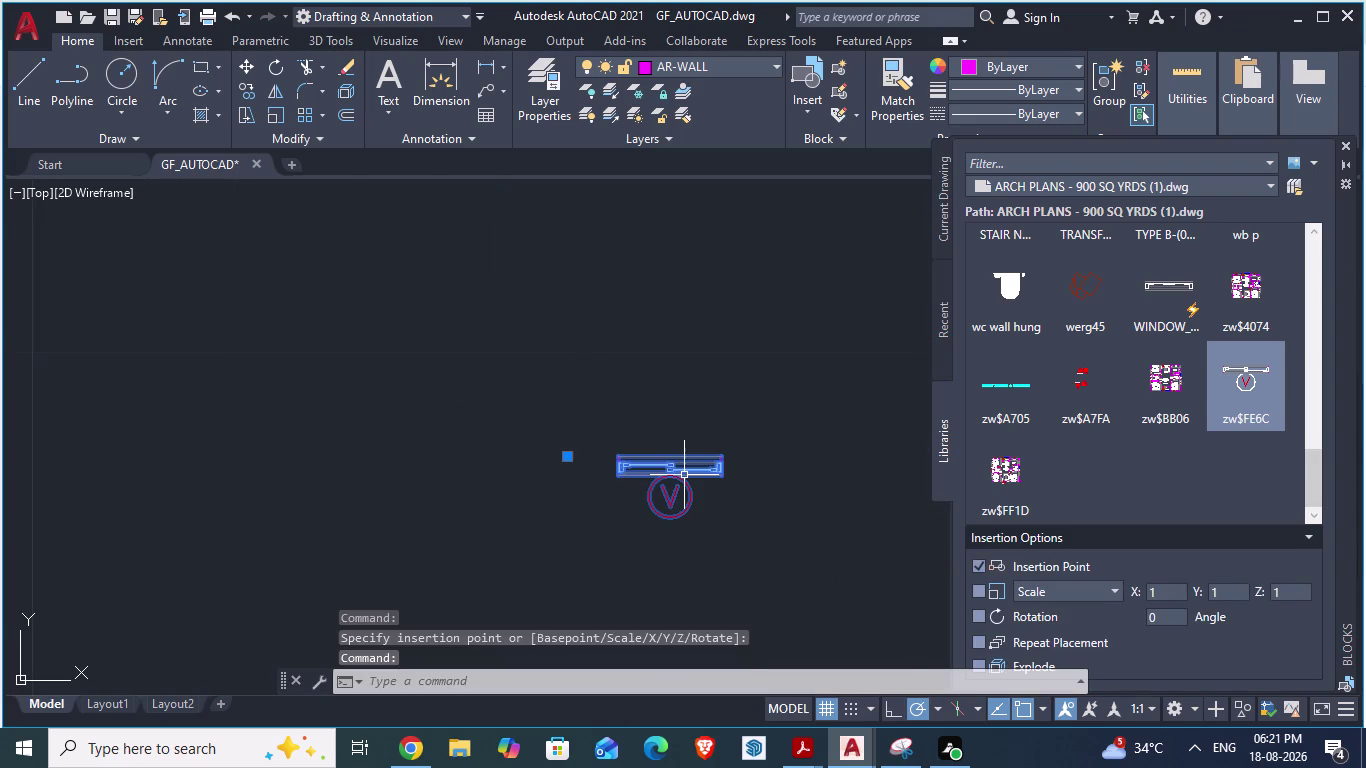
key(m)
key(Return)
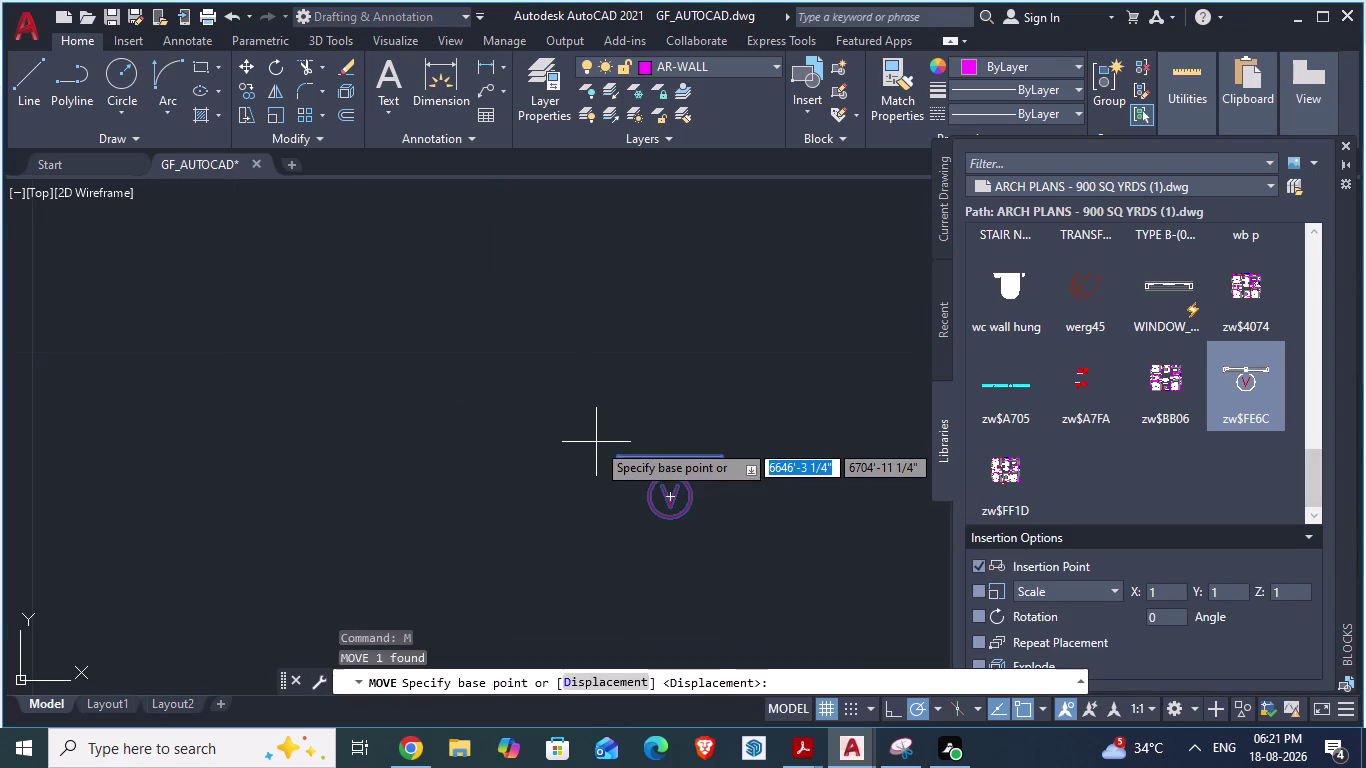
Move the zw$FE6C block from its base point onto the wall corner endpoint, then reselect it.
drag(623, 451, 578, 334)
scroll(down, 3)
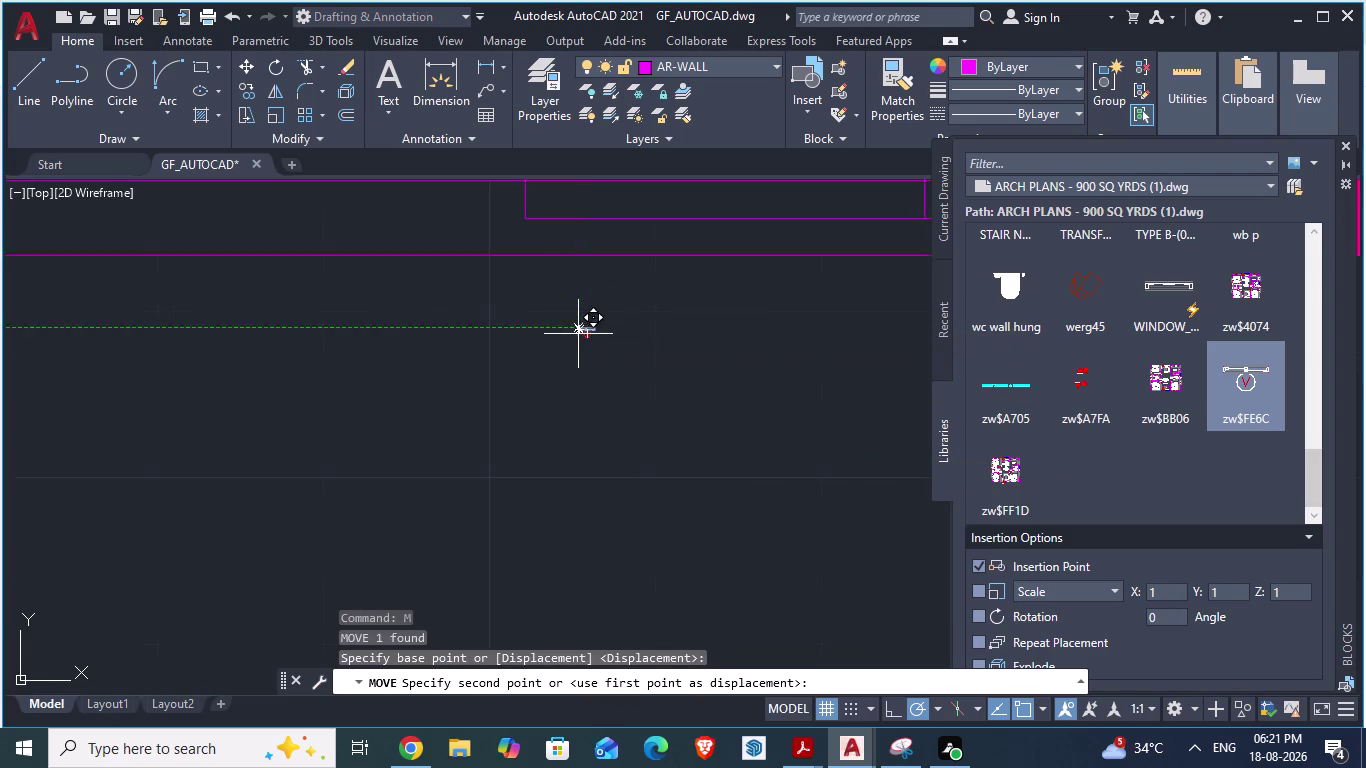
drag(578, 334, 458, 311)
scroll(down, 3)
scroll(up, 3)
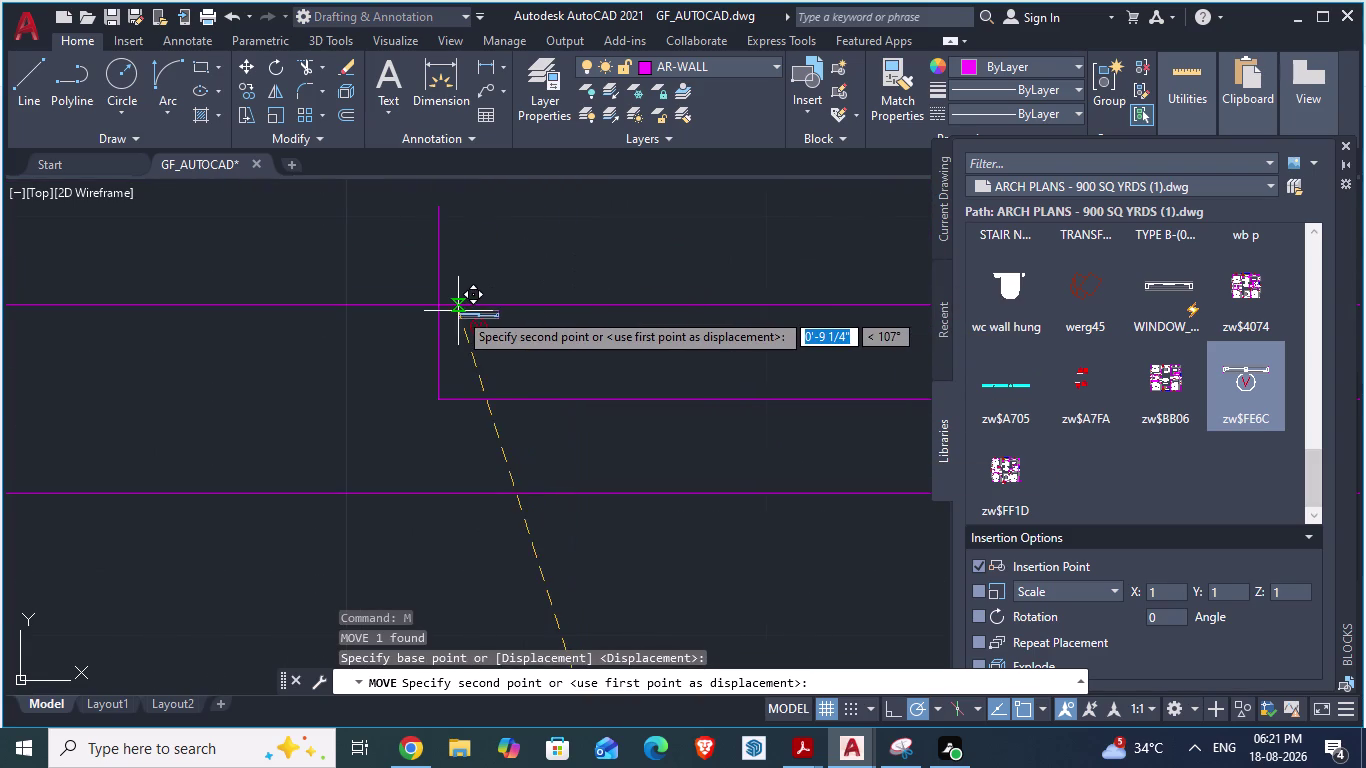
drag(458, 311, 443, 305)
click(443, 305)
scroll(up, 3)
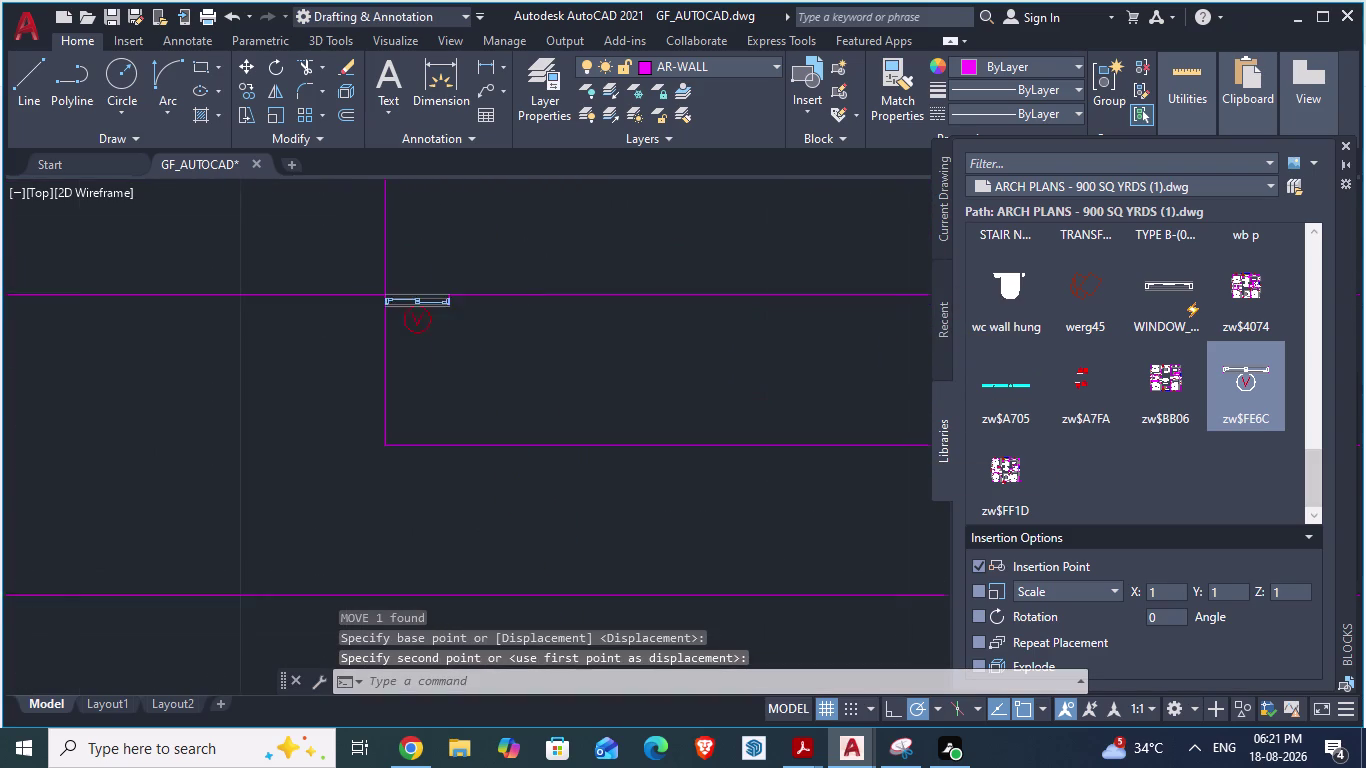
scroll(up, 3)
click(338, 273)
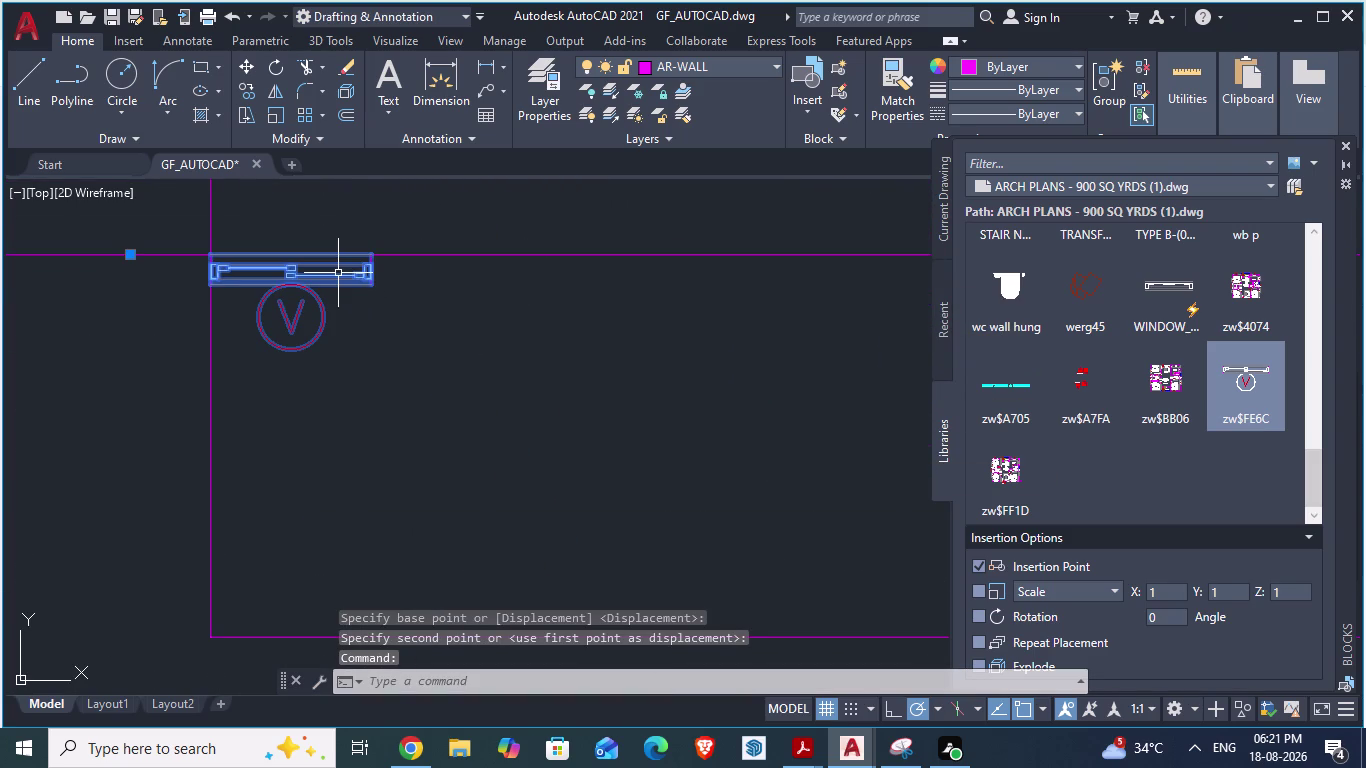
Start SCALE on the window block, with the wall corner as base point and the Reference option.
text(SCA)
key(Return)
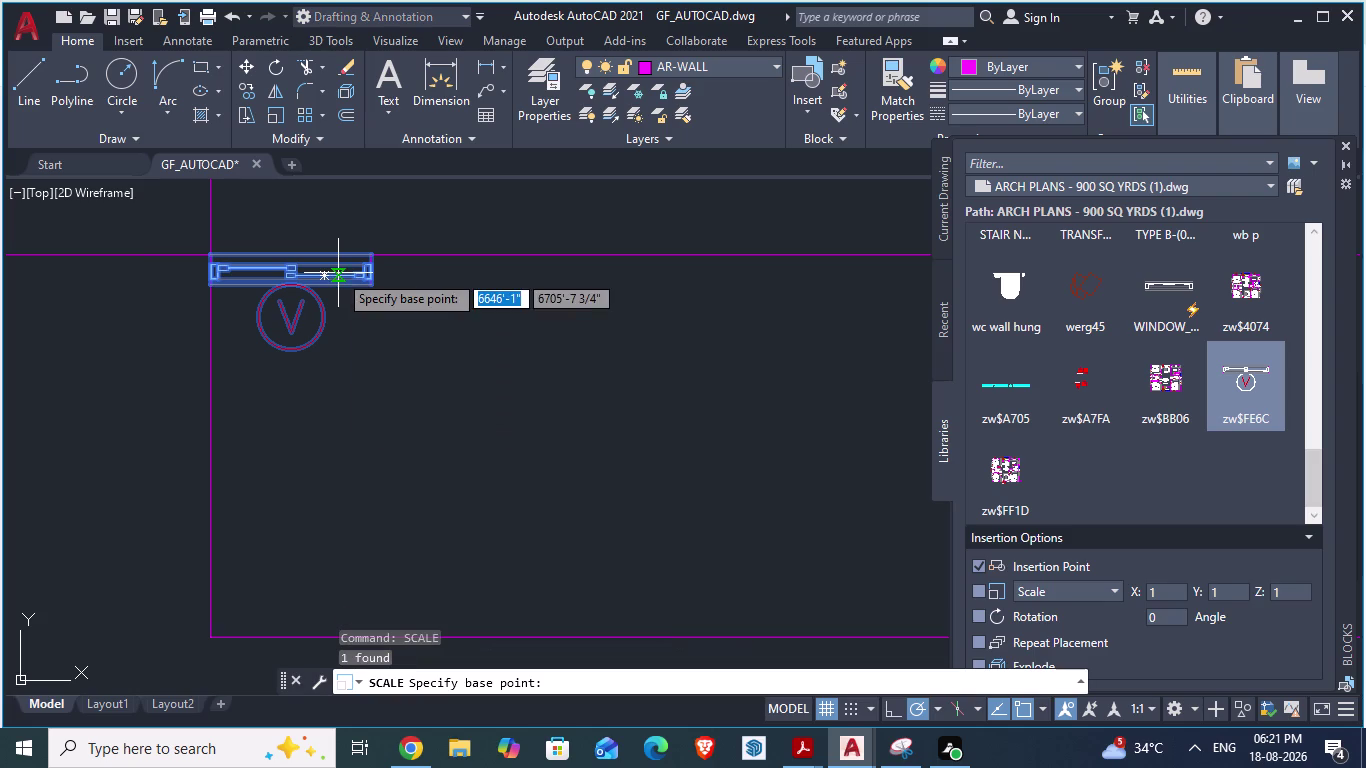
scroll(up, 3)
scroll(up, 3)
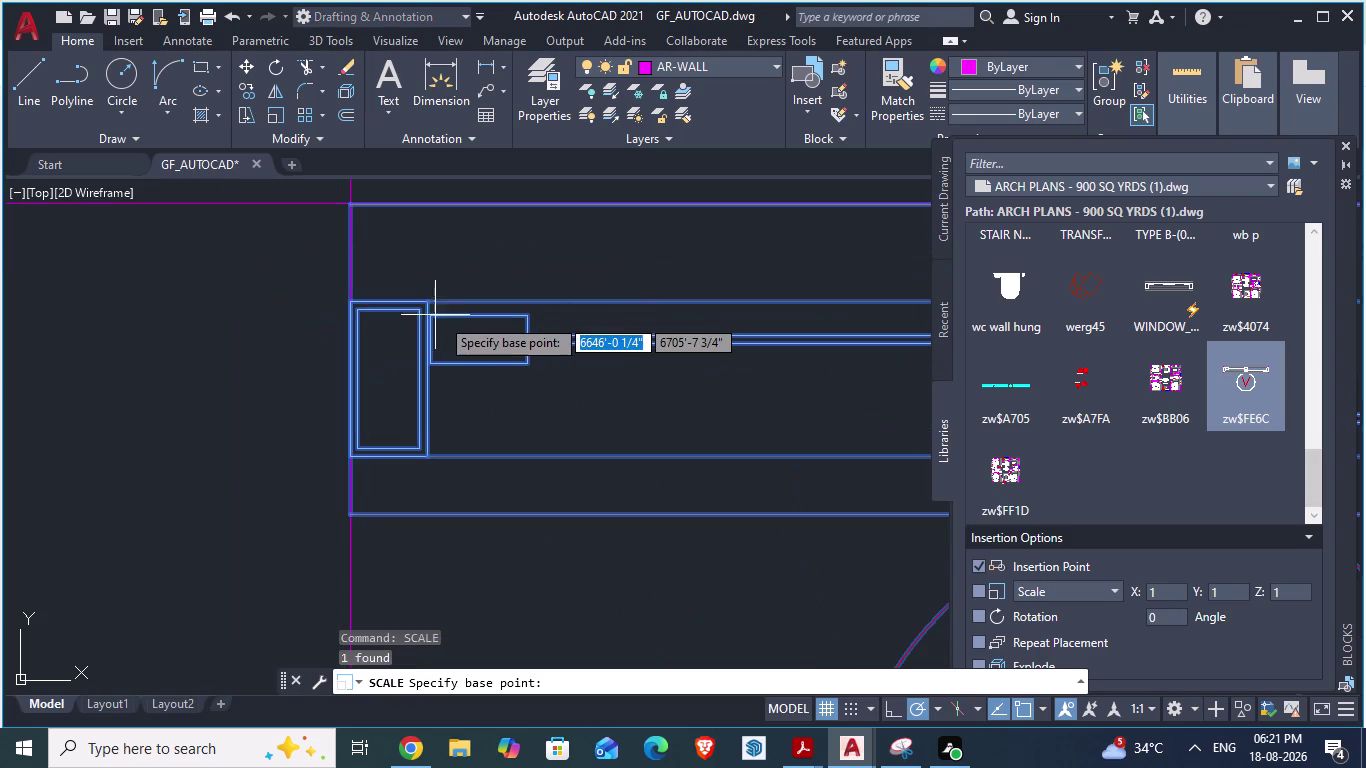
scroll(up, 3)
scroll(down, 3)
scroll(up, 3)
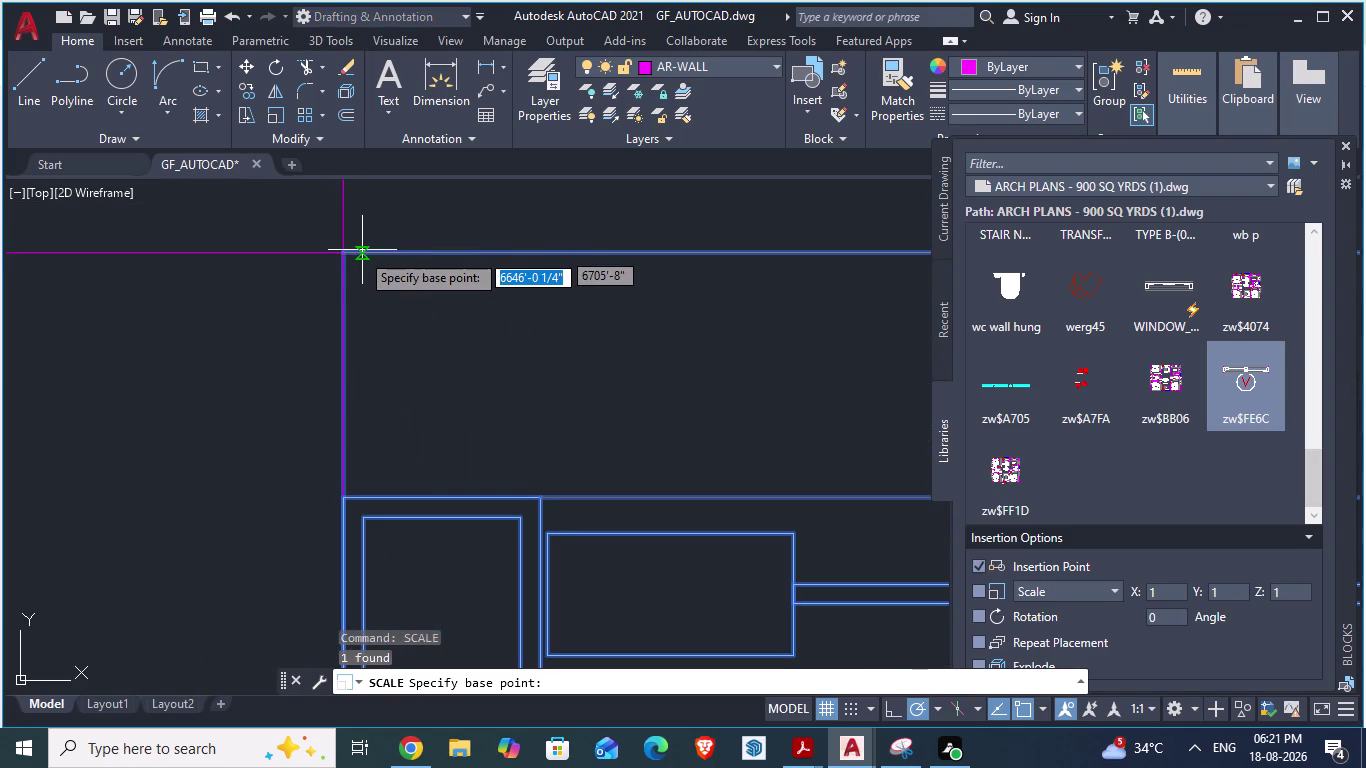
click(344, 253)
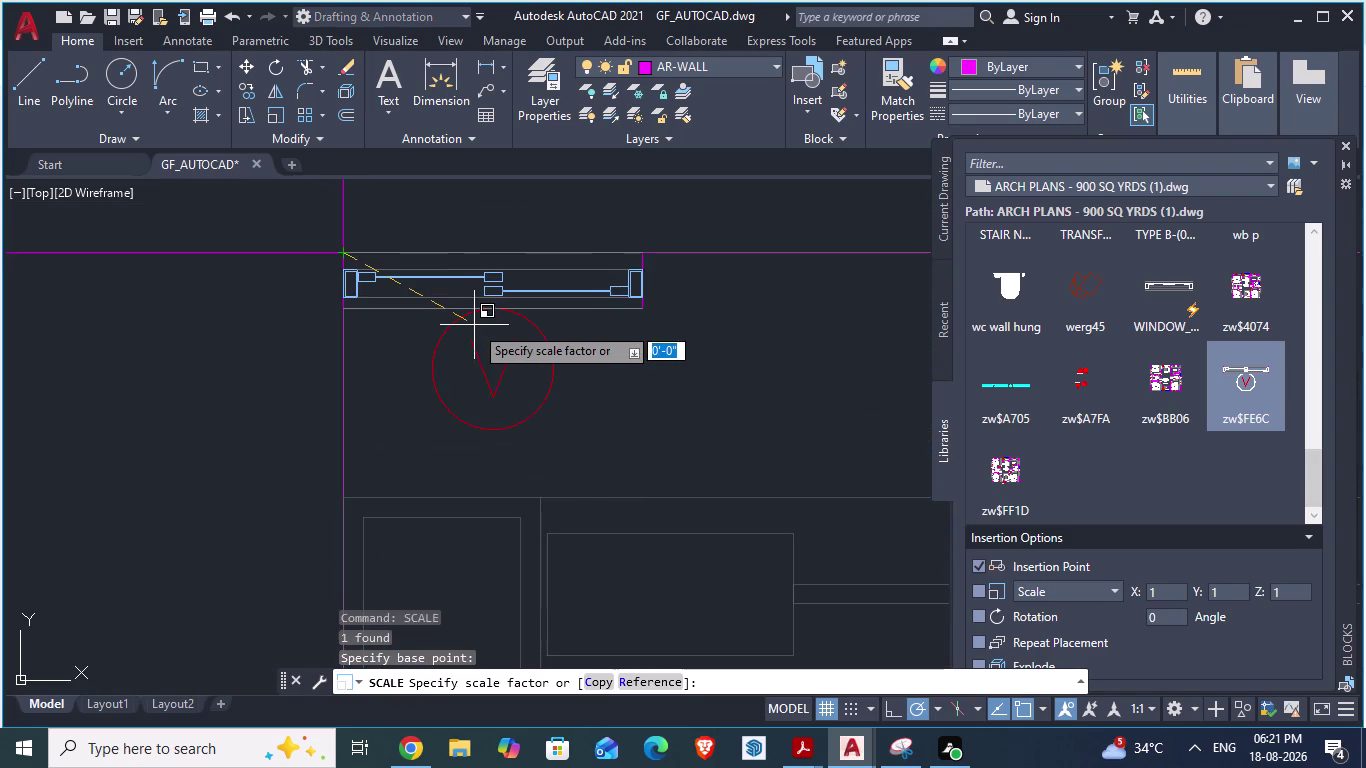
key(r)
key(Return)
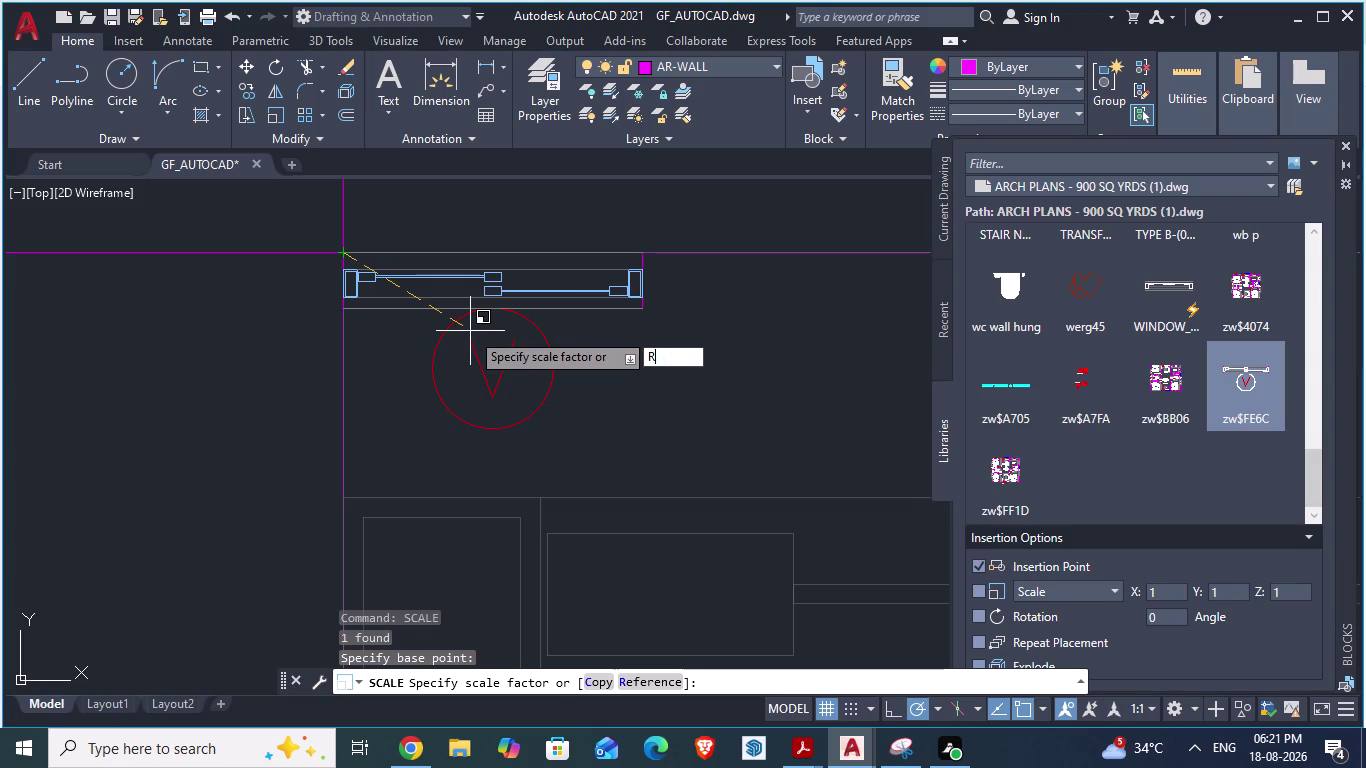
Pick two reference points and accept the new length of about 2'-1 1/2".
scroll(down, 3)
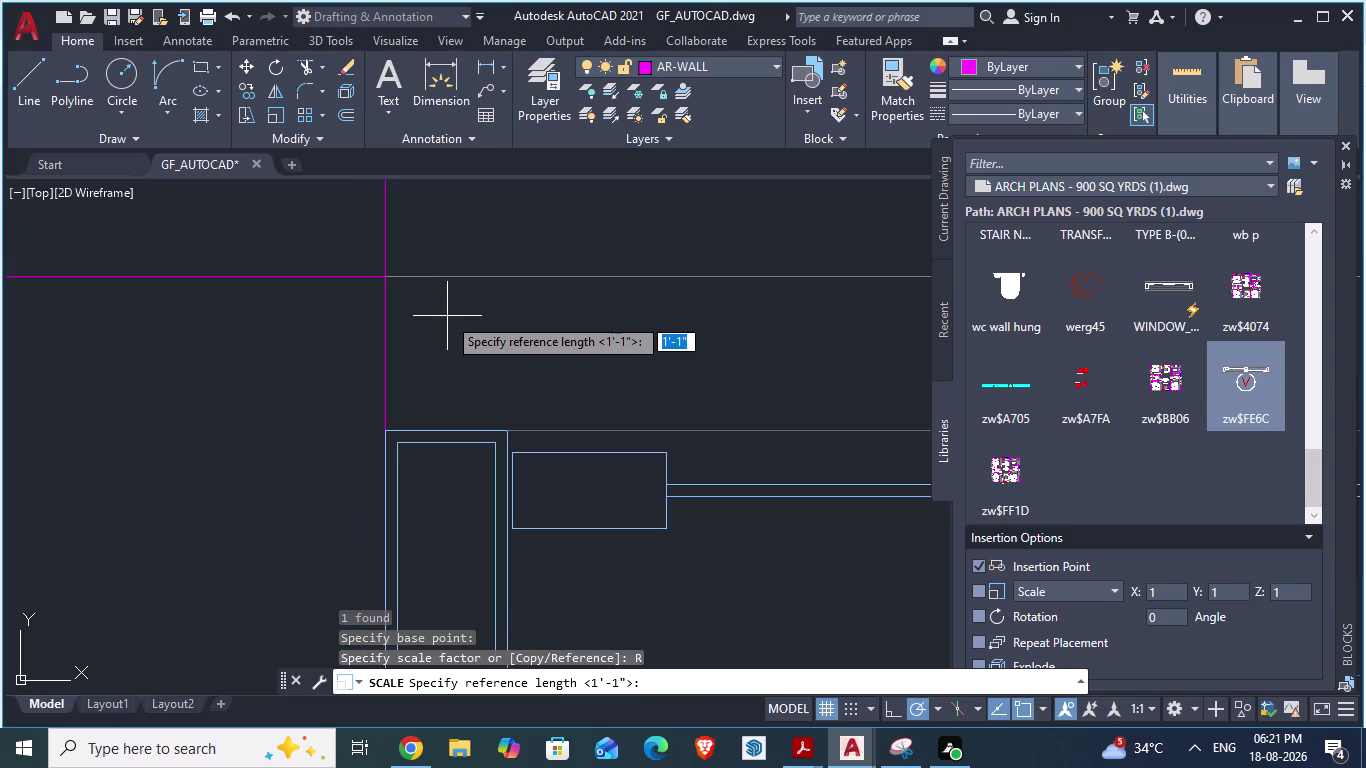
scroll(down, 3)
scroll(down, 3)
scroll(down, 3)
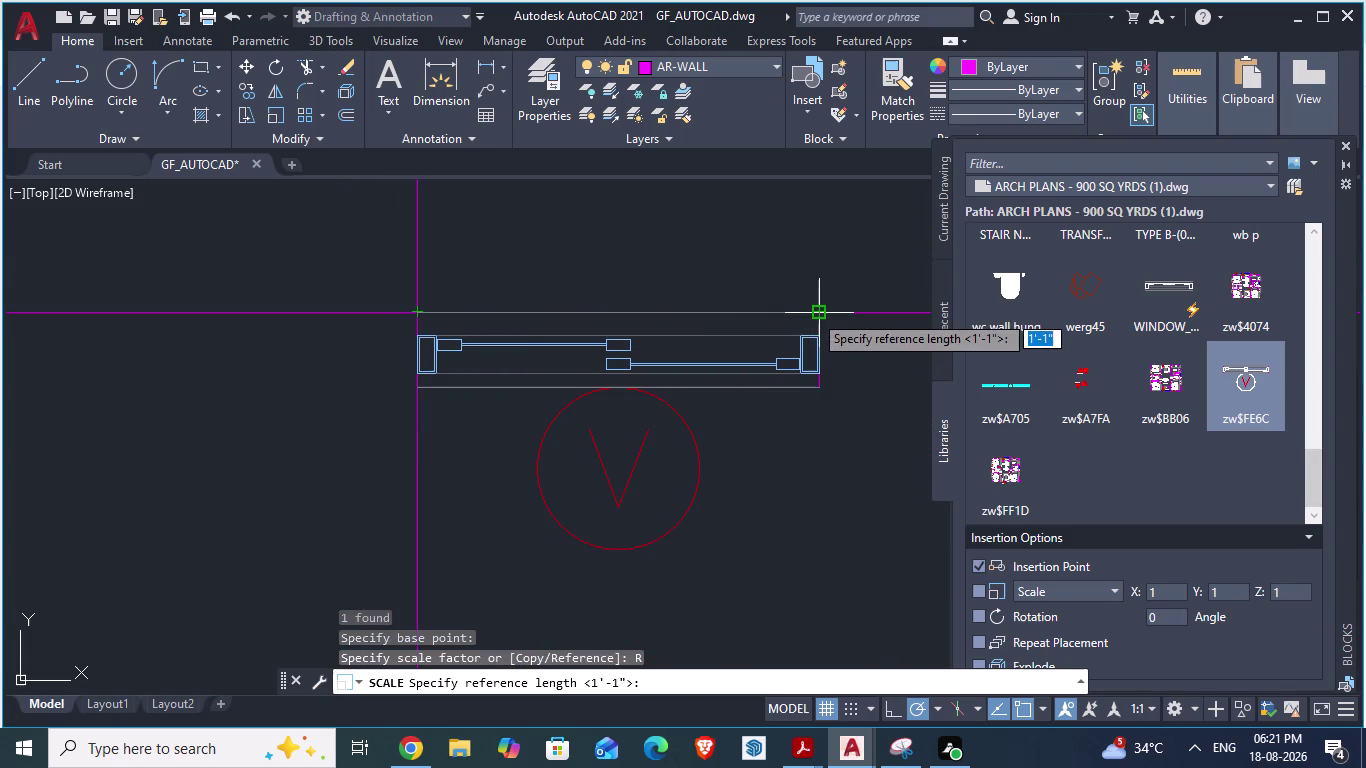
click(813, 313)
scroll(down, 3)
scroll(down, 3)
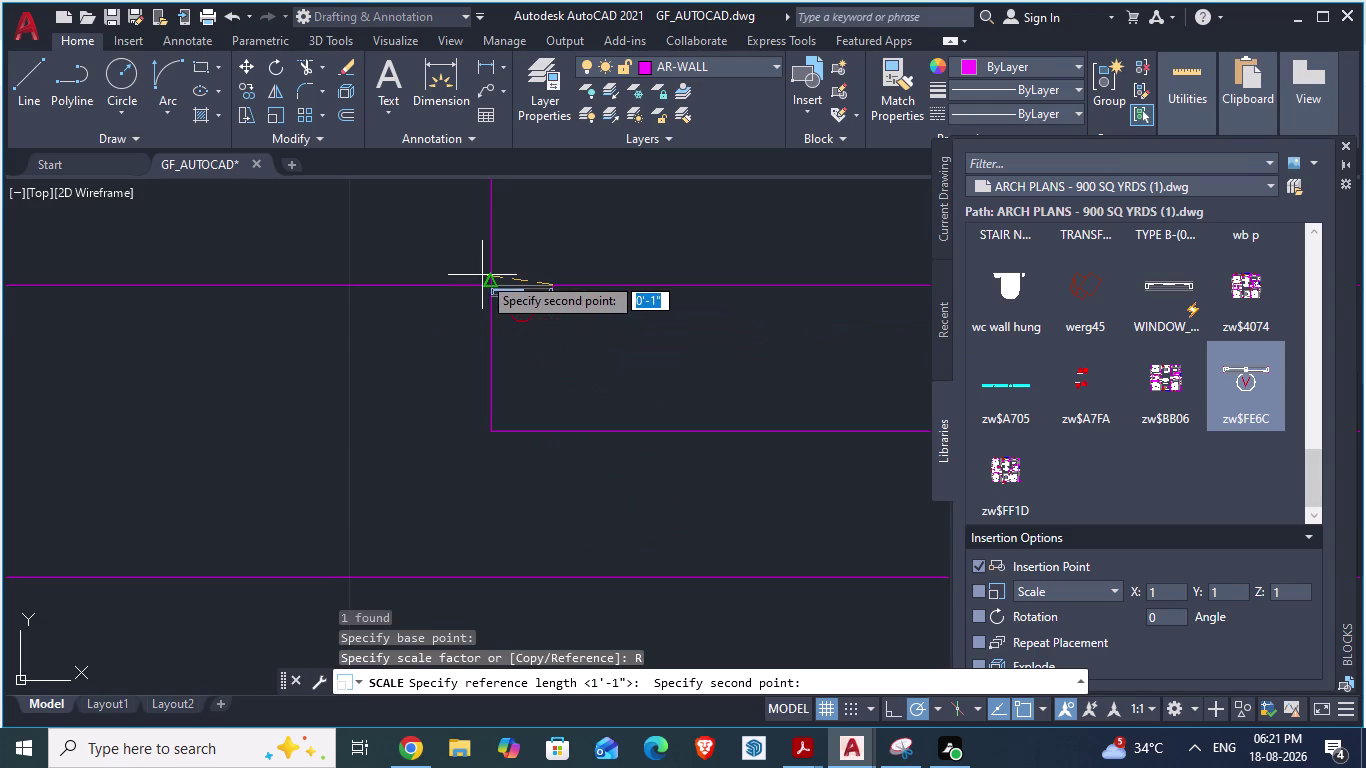
scroll(down, 3)
scroll(down, 3)
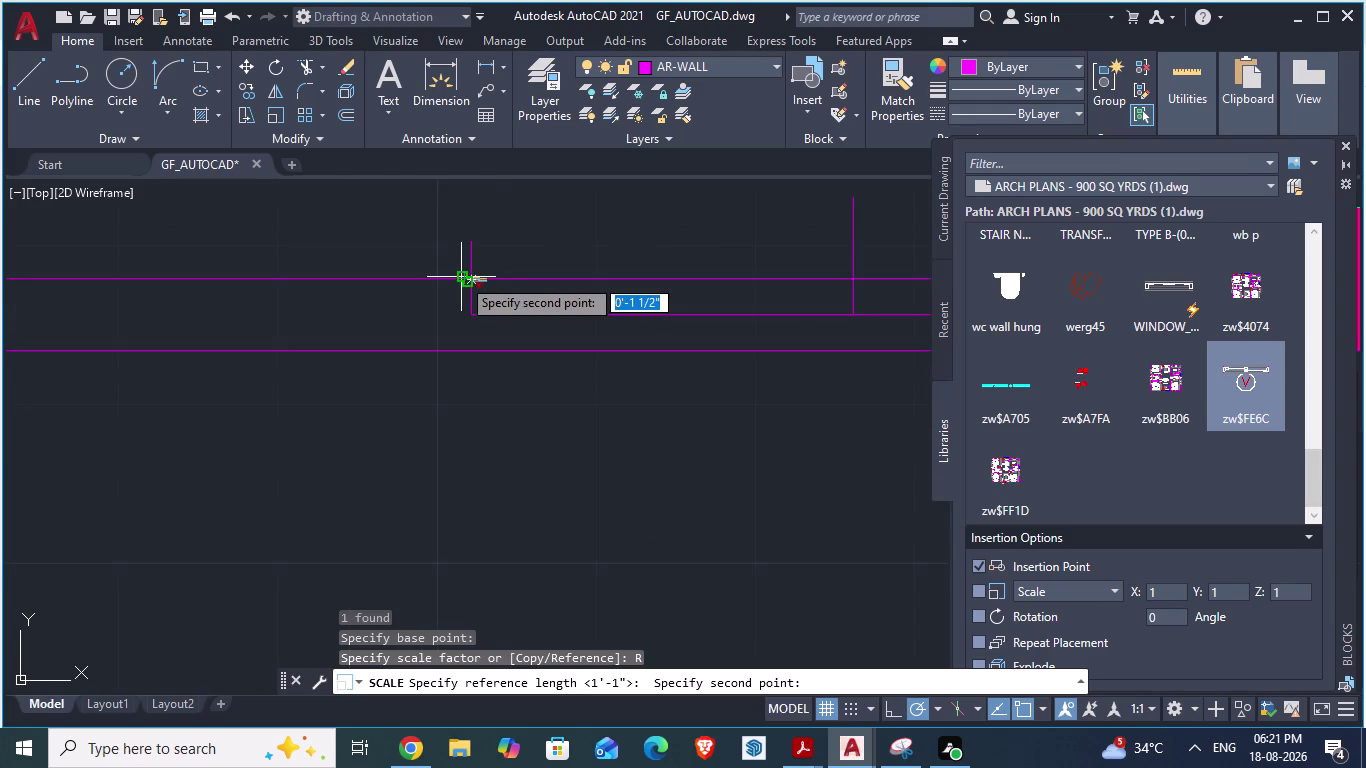
scroll(up, 3)
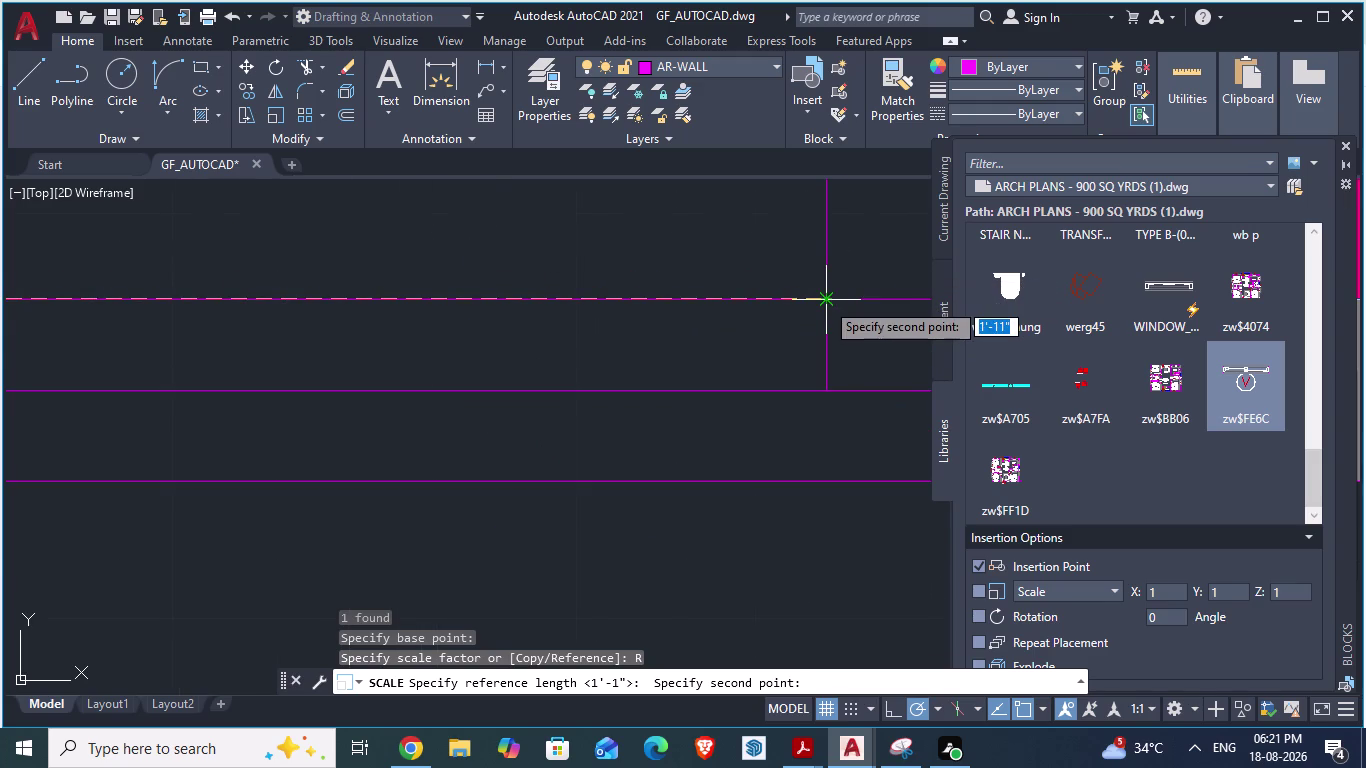
click(825, 301)
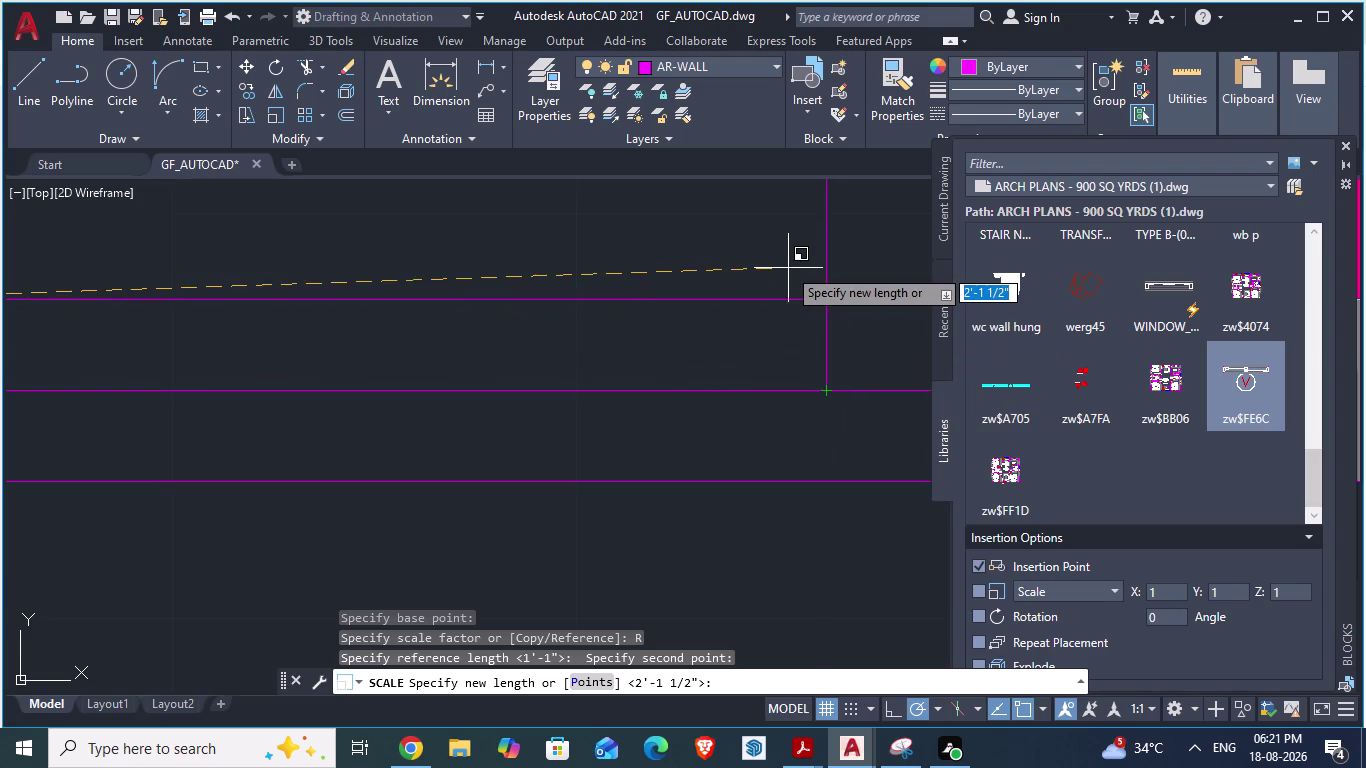
key(Return)
Reselect the resized window block and repeat SCALE on it.
scroll(down, 3)
scroll(up, 3)
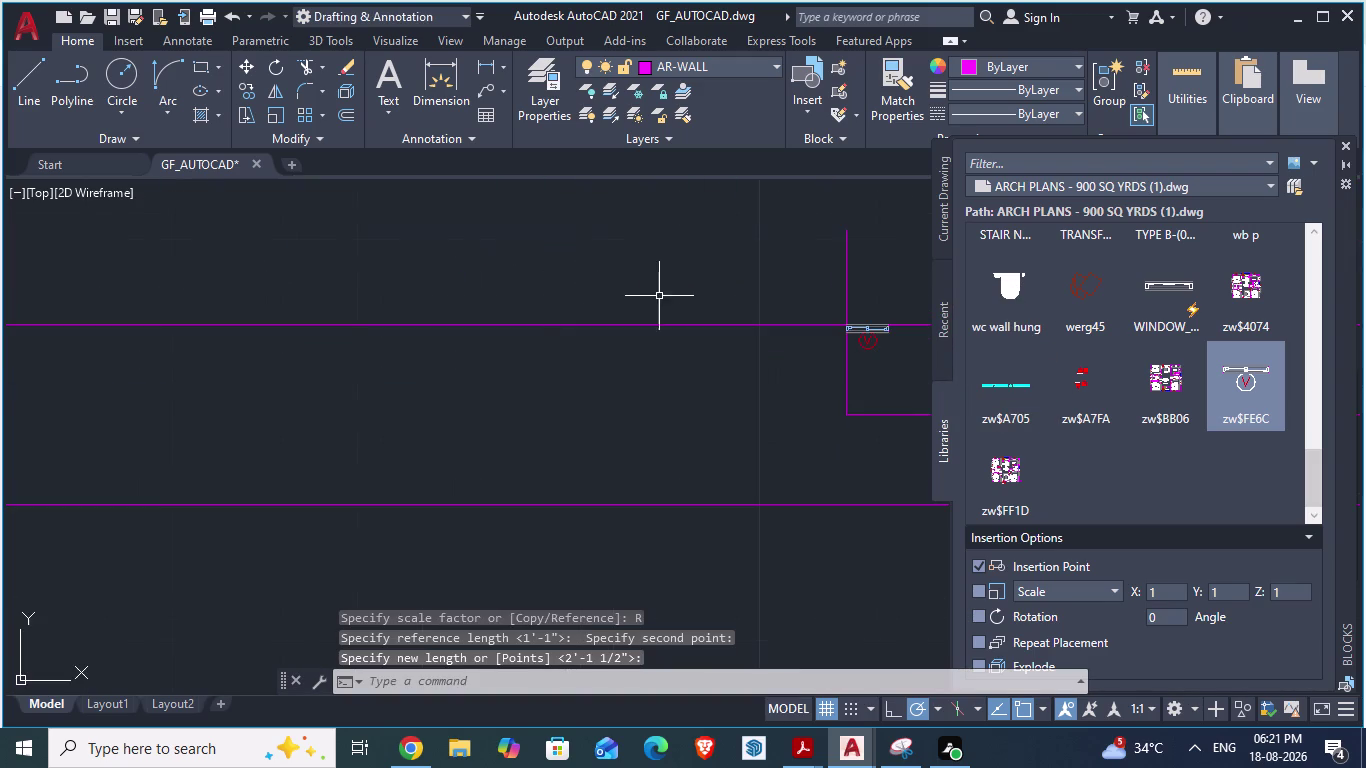
scroll(up, 3)
scroll(down, 3)
scroll(down, 3)
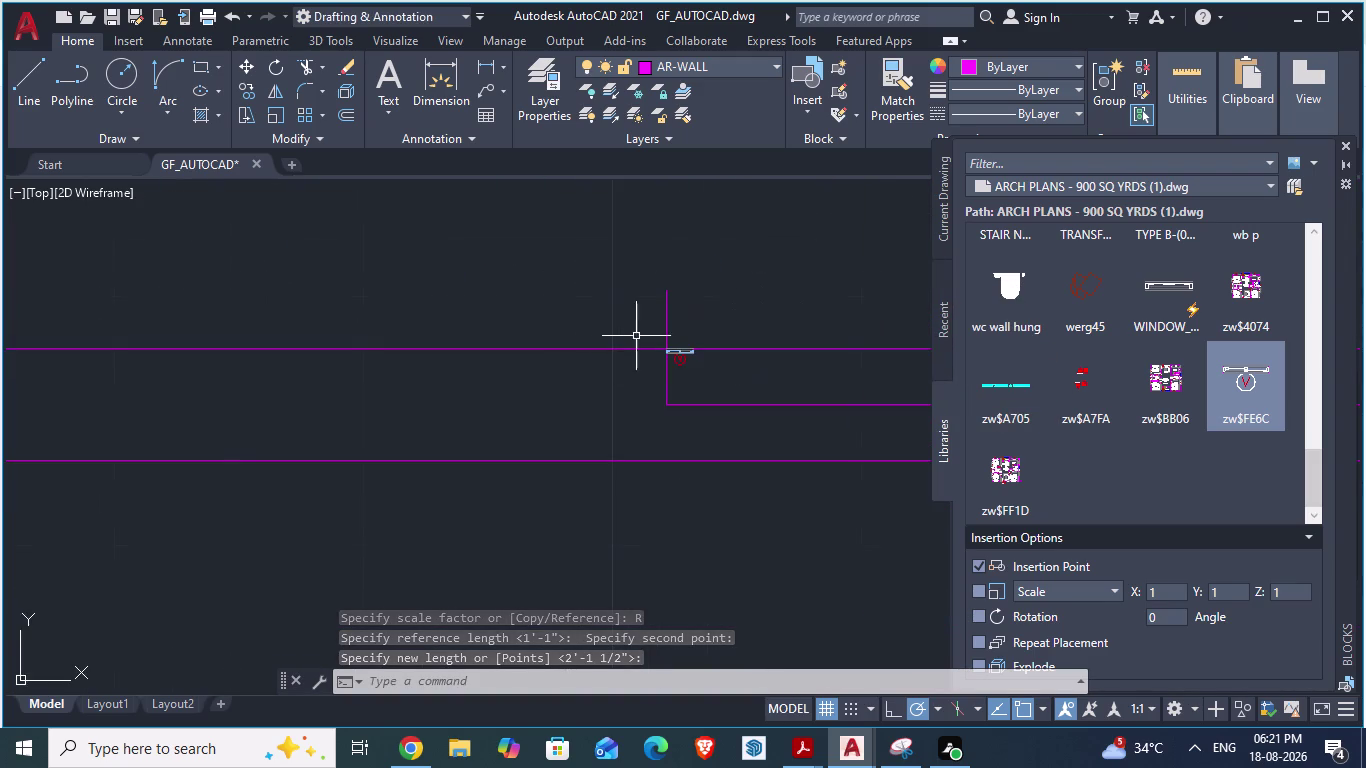
scroll(up, 3)
scroll(up, 3)
click(318, 403)
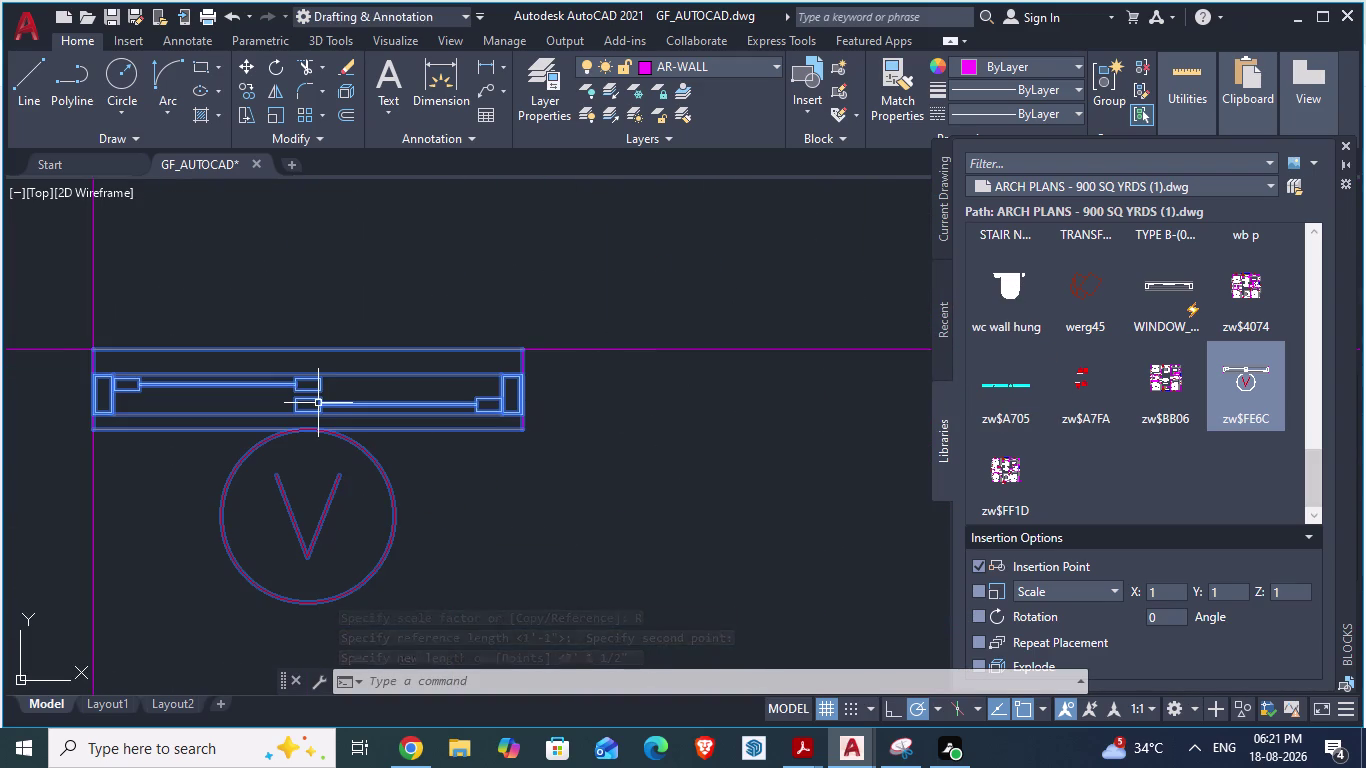
key(Return)
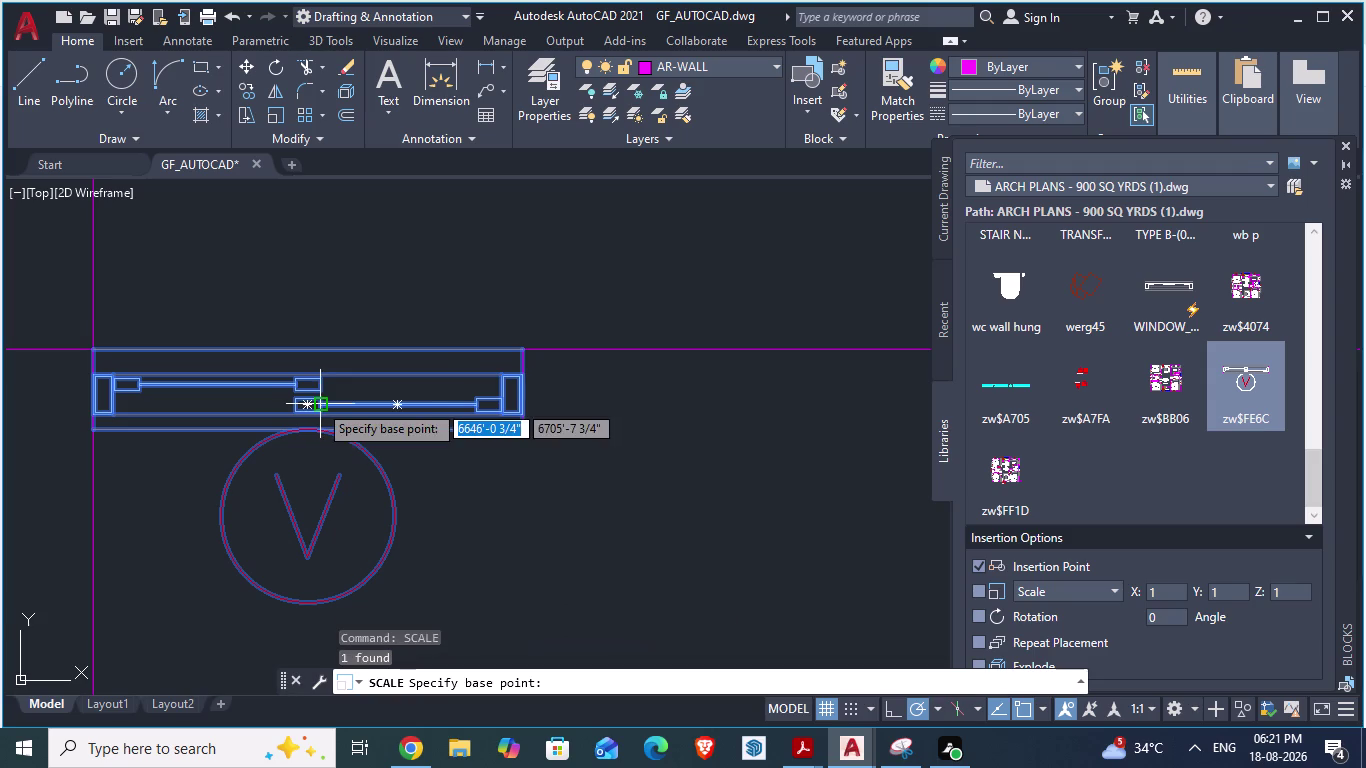
Scale the window block up again from the wall-corner base point to span the opening.
scroll(up, 3)
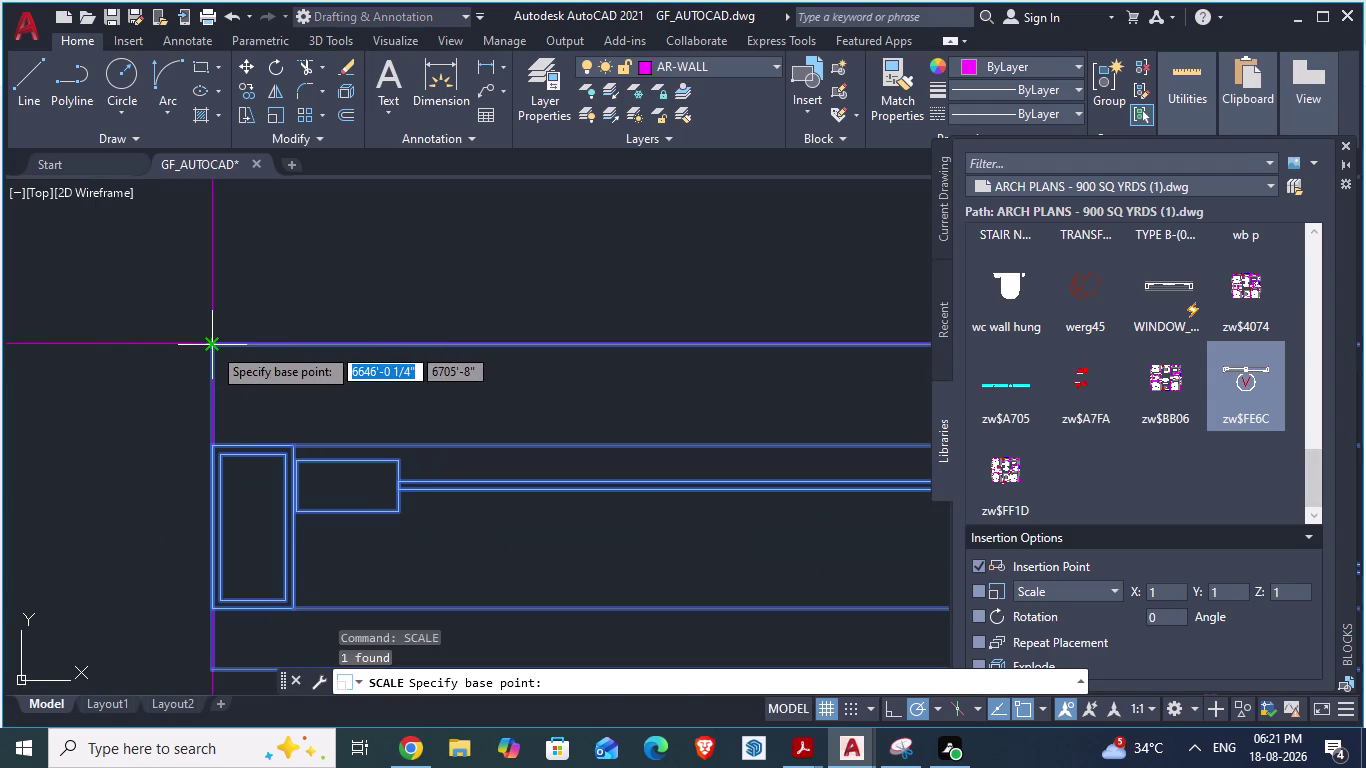
click(212, 346)
scroll(down, 3)
scroll(down, 3)
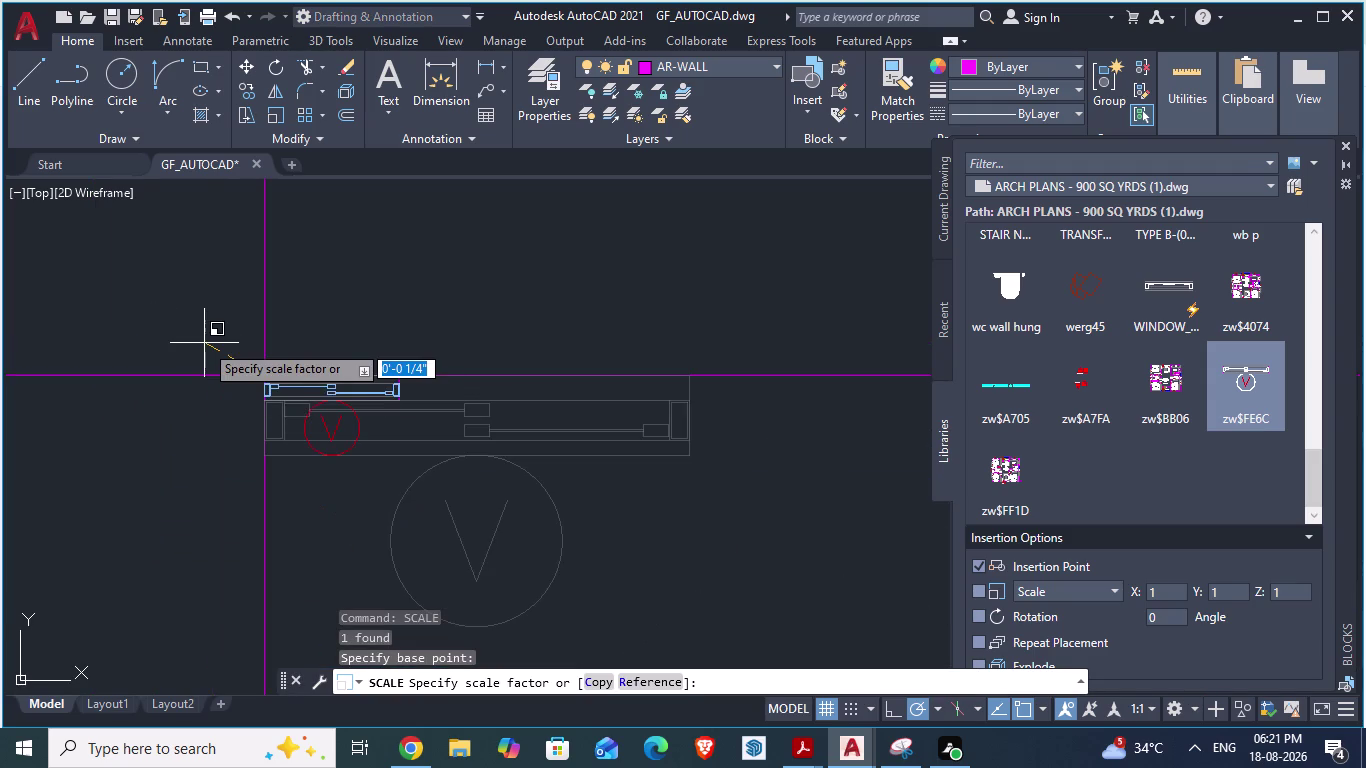
scroll(down, 3)
scroll(down, 3)
scroll(down, 3)
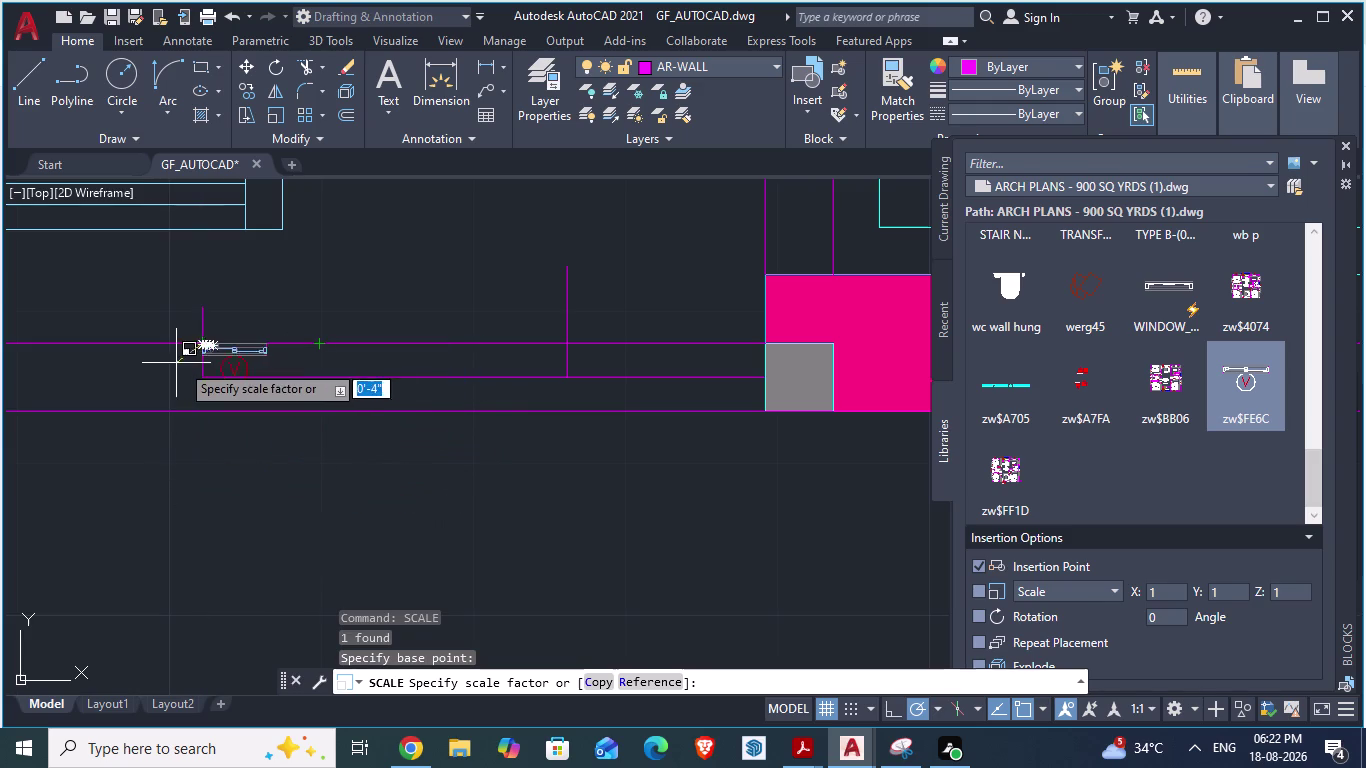
scroll(up, 3)
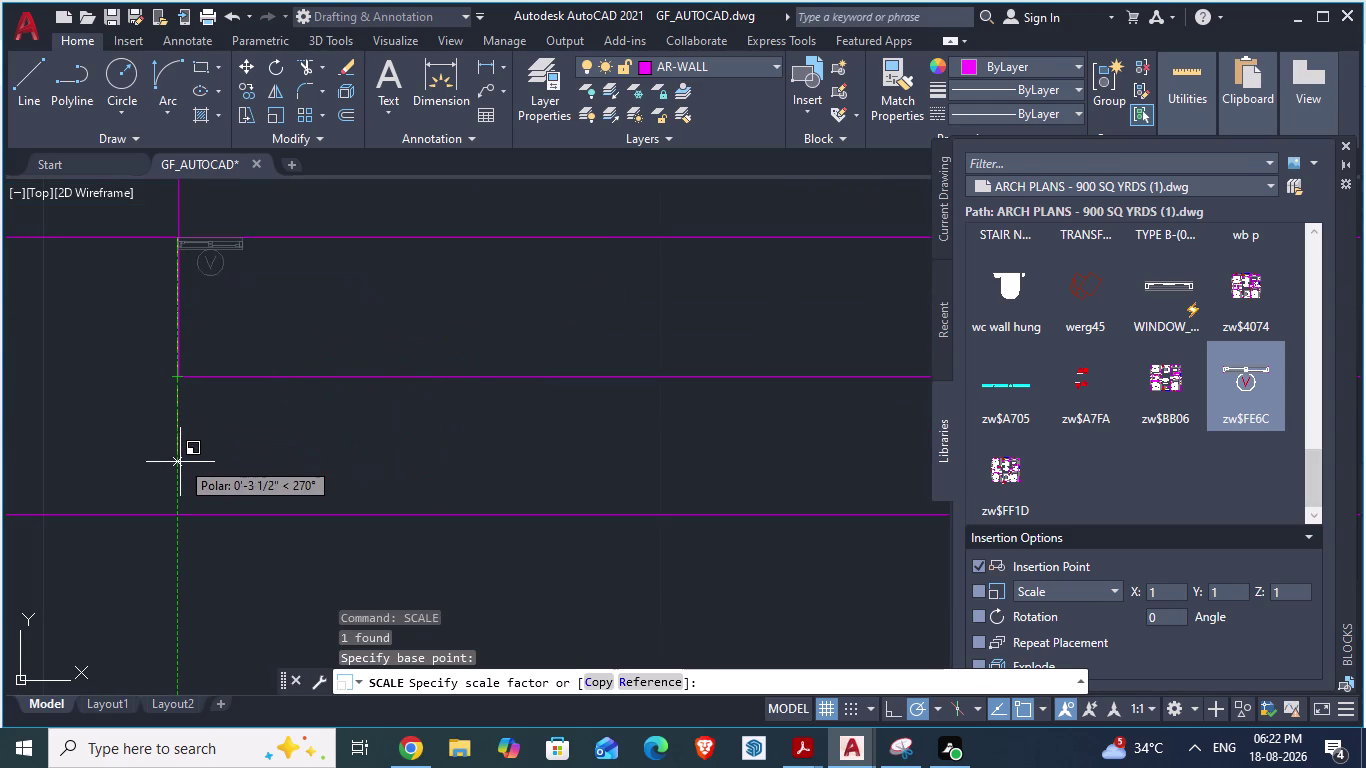
click(176, 606)
scroll(down, 3)
scroll(up, 3)
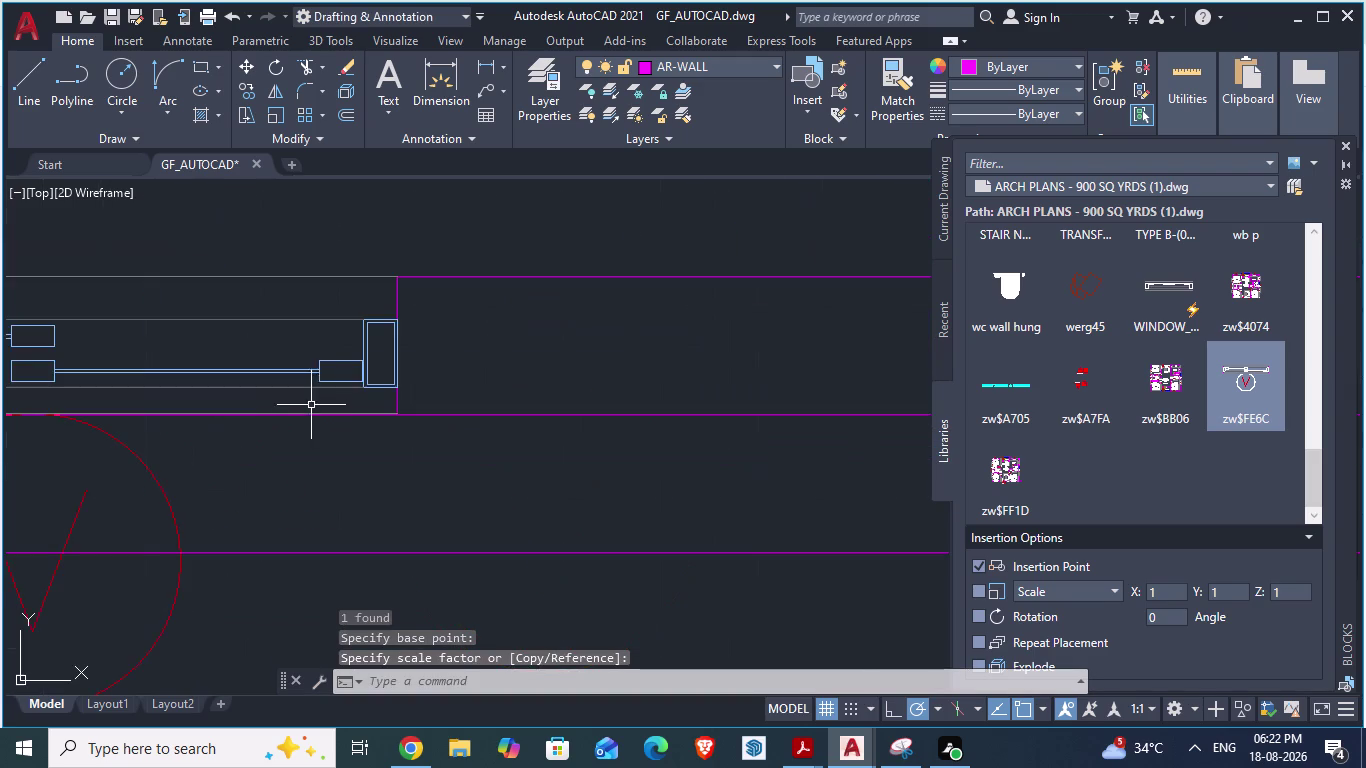
click(336, 364)
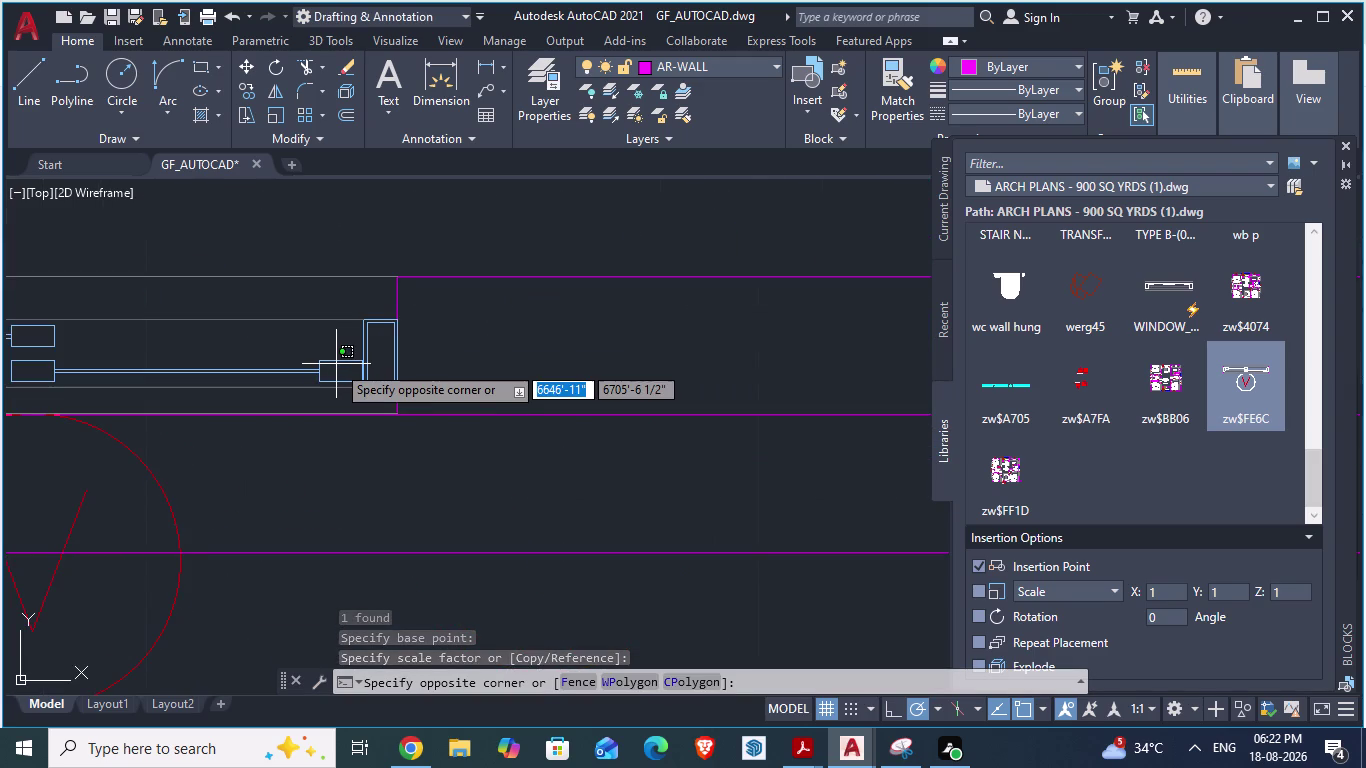
Start scaling the window block with its base point at the window's end.
text(sca)
key(Return)
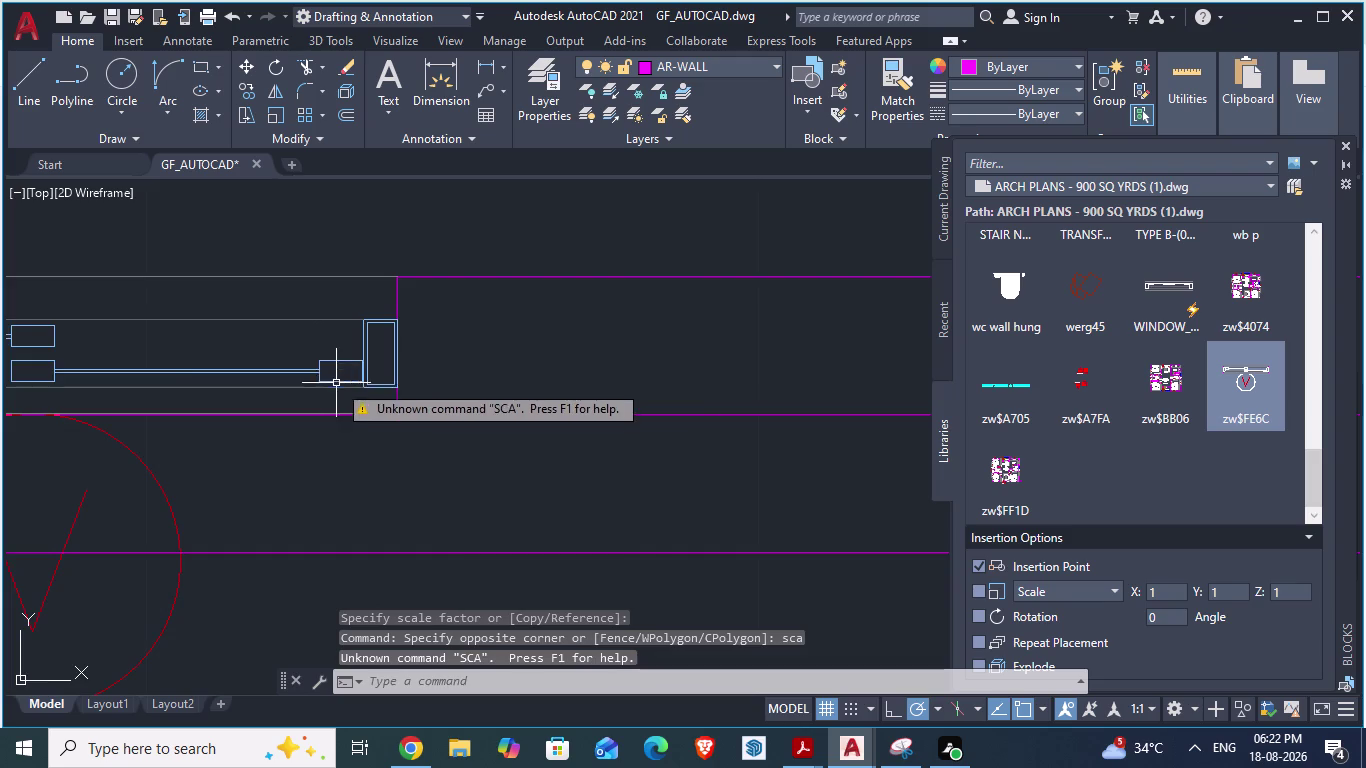
scroll(down, 3)
scroll(up, 3)
click(302, 366)
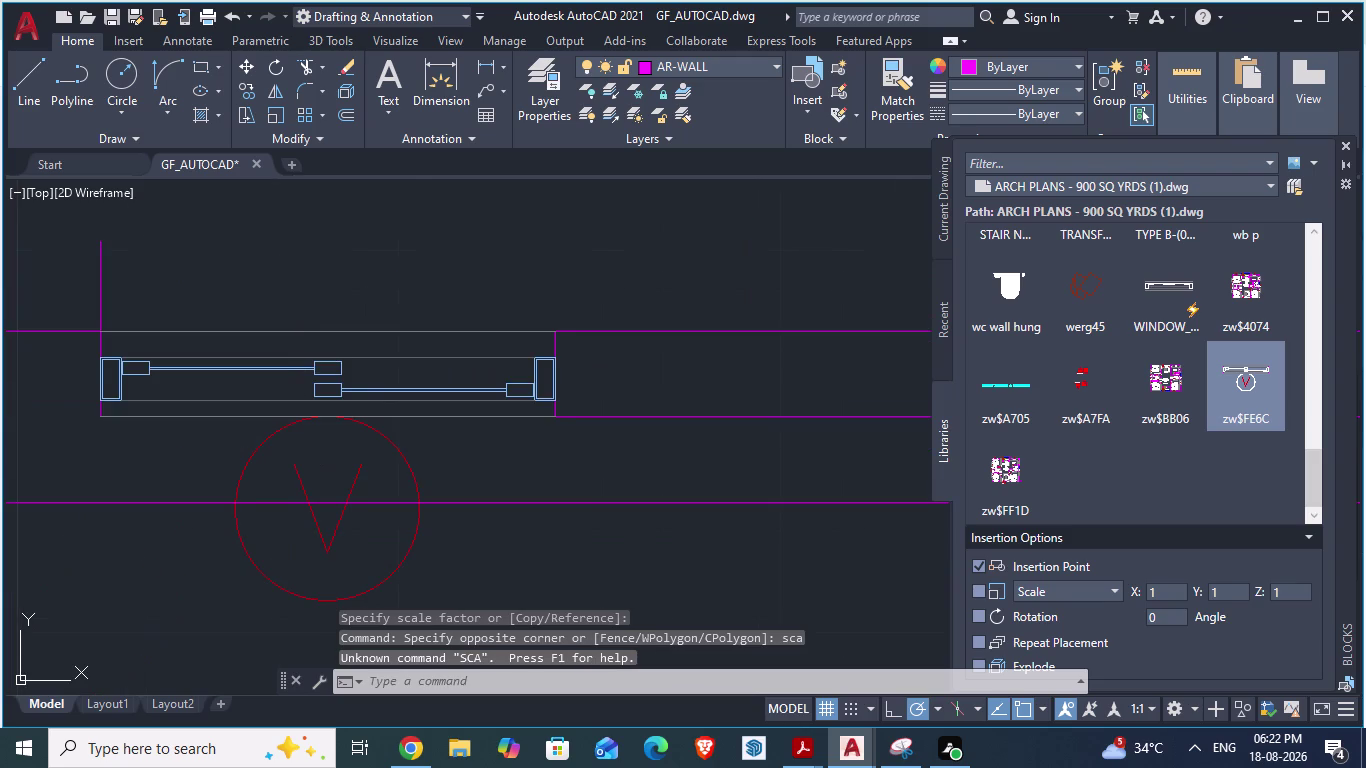
text(sca)
key(Return)
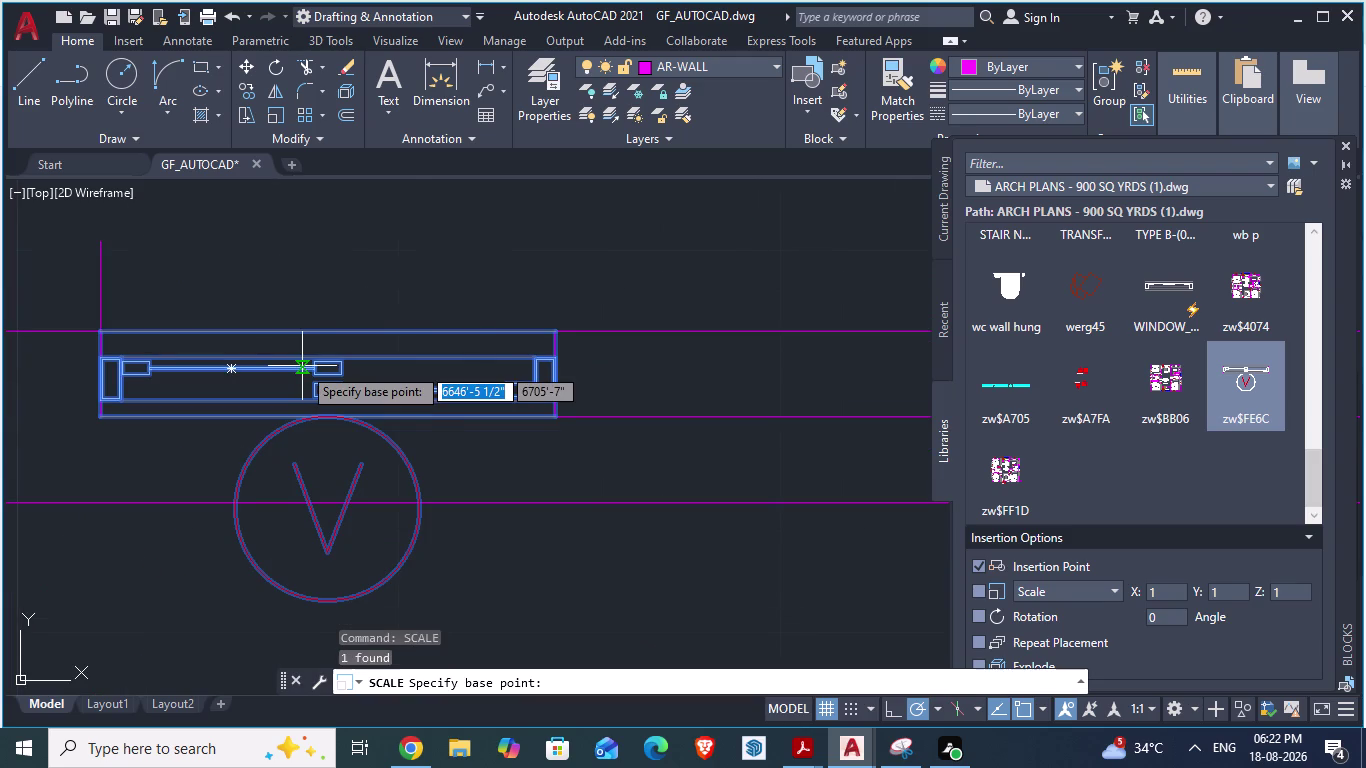
scroll(up, 3)
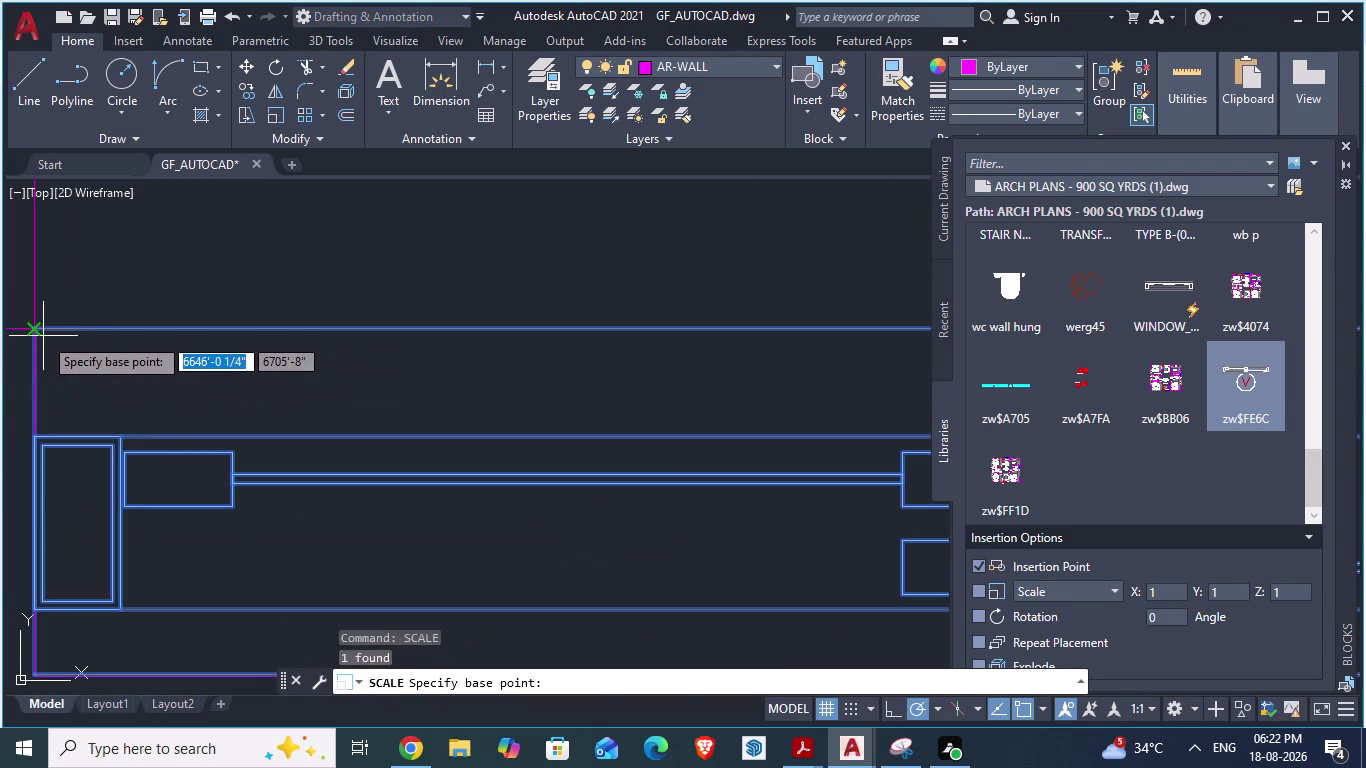
click(40, 335)
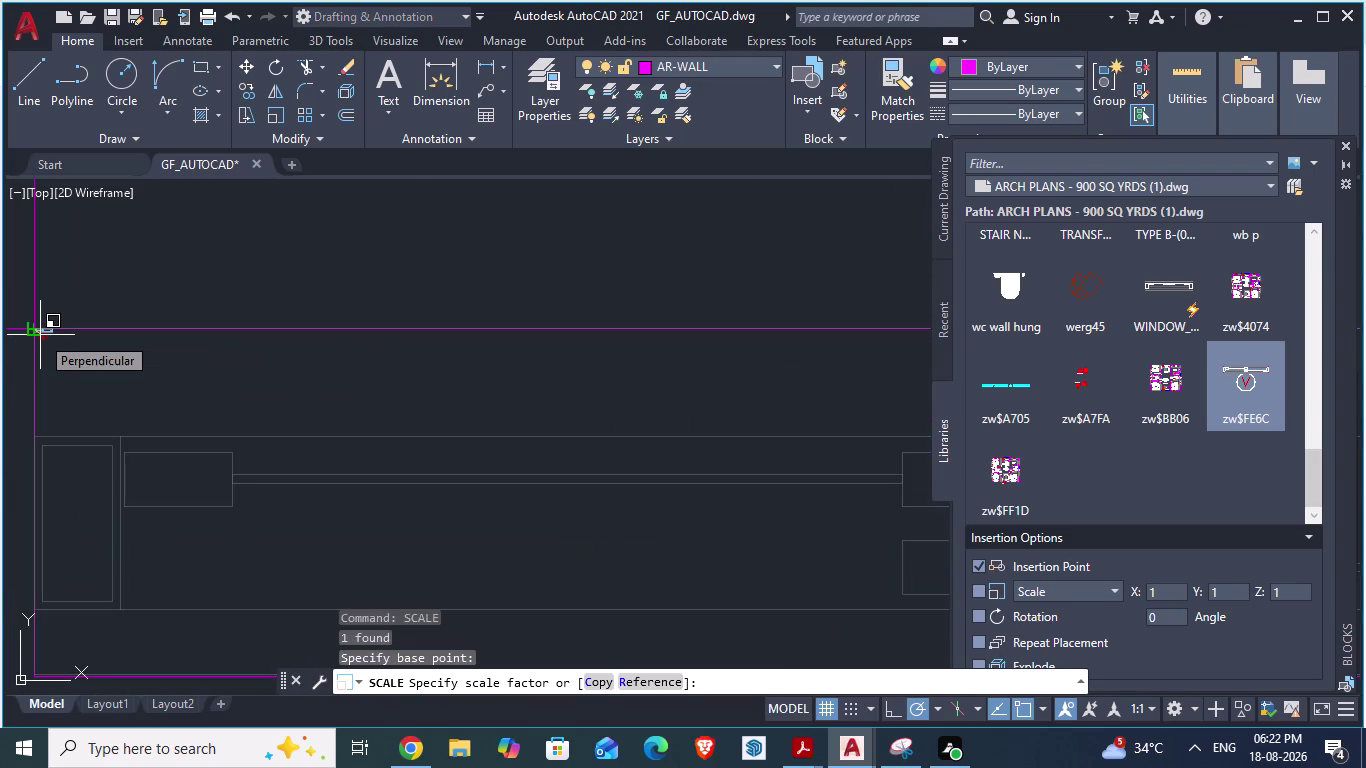
Switch the scaling to the Reference length option.
scroll(down, 3)
scroll(down, 3)
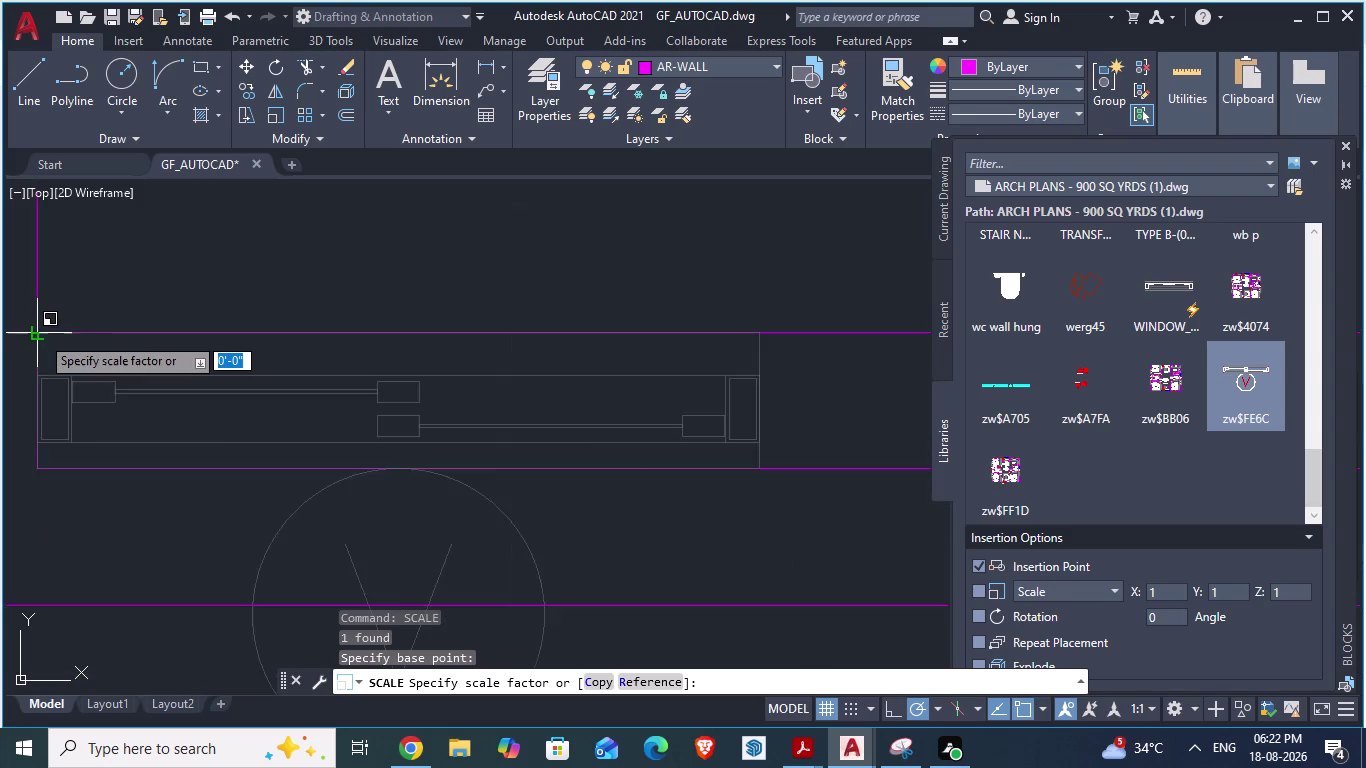
scroll(down, 3)
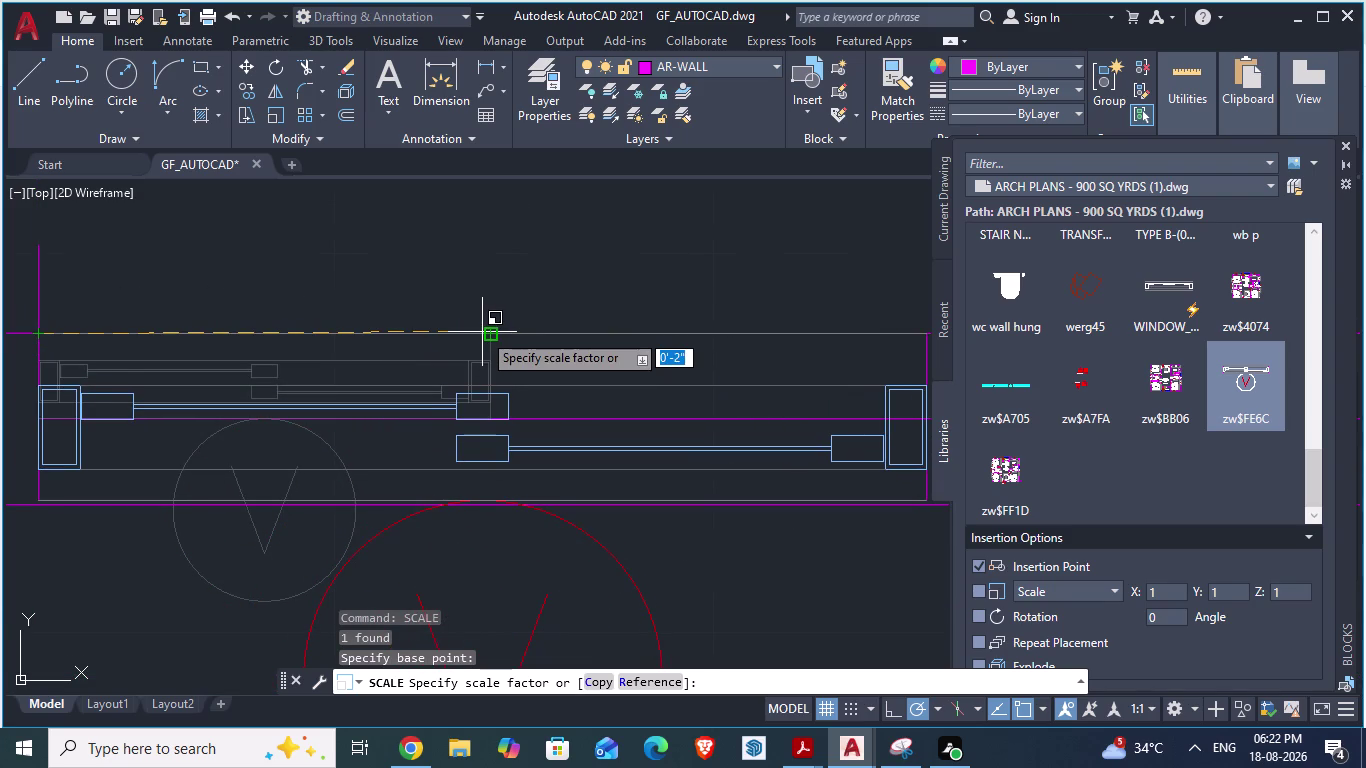
scroll(down, 3)
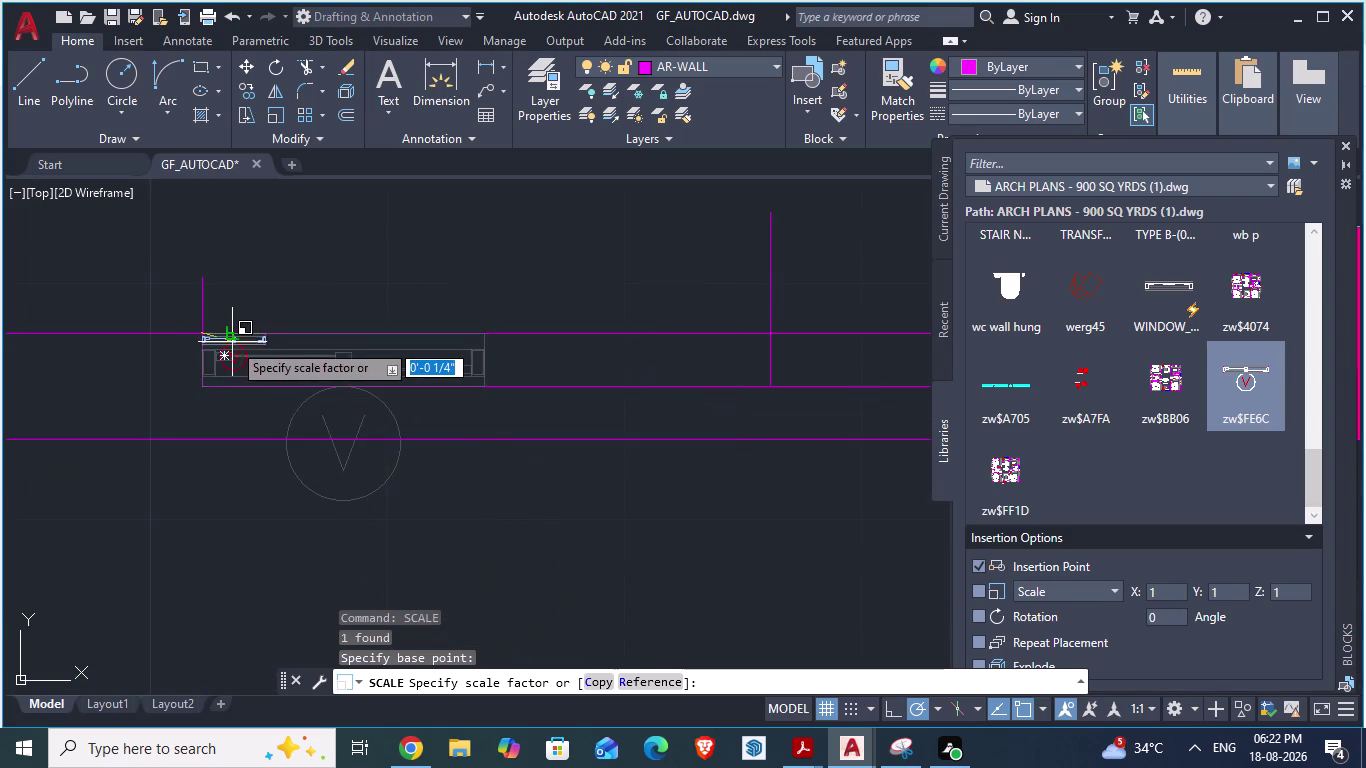
scroll(up, 3)
scroll(up, 3)
scroll(up, 3)
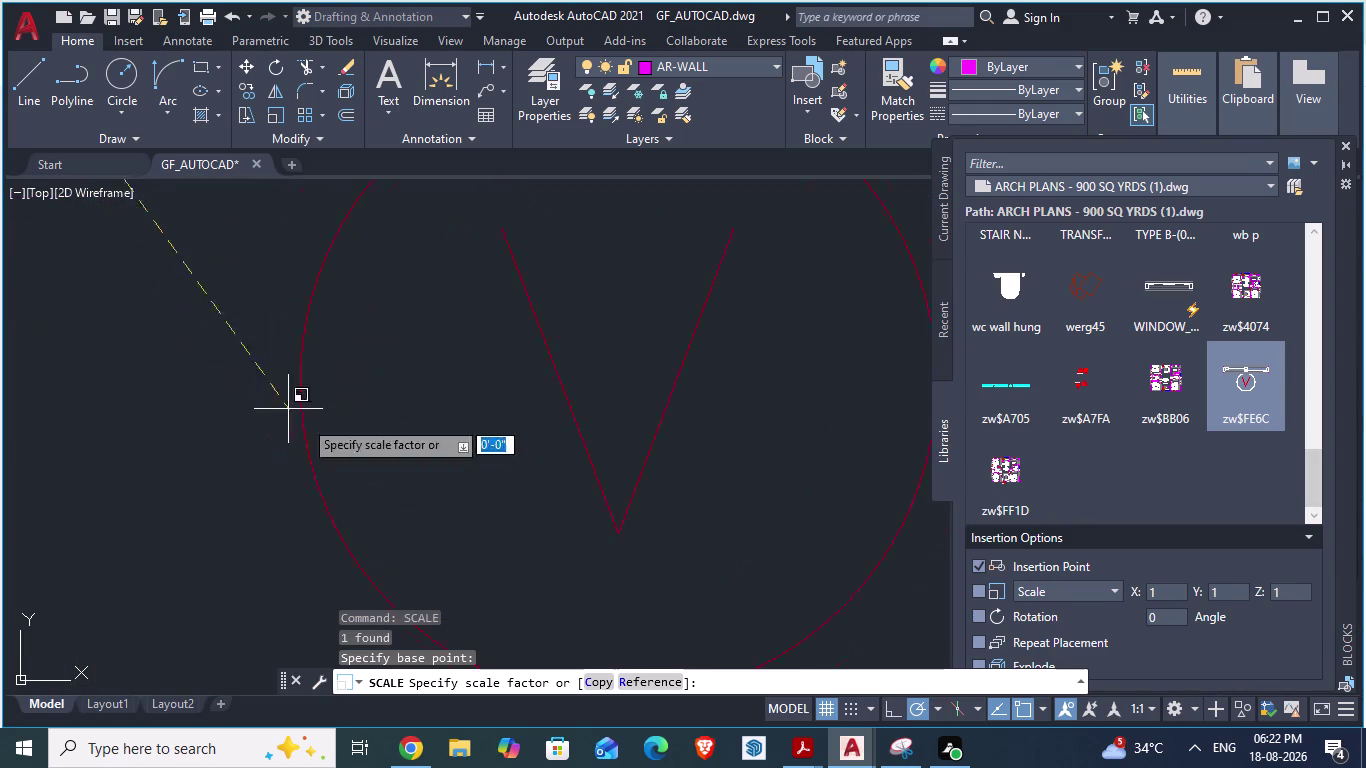
scroll(down, 3)
scroll(up, 3)
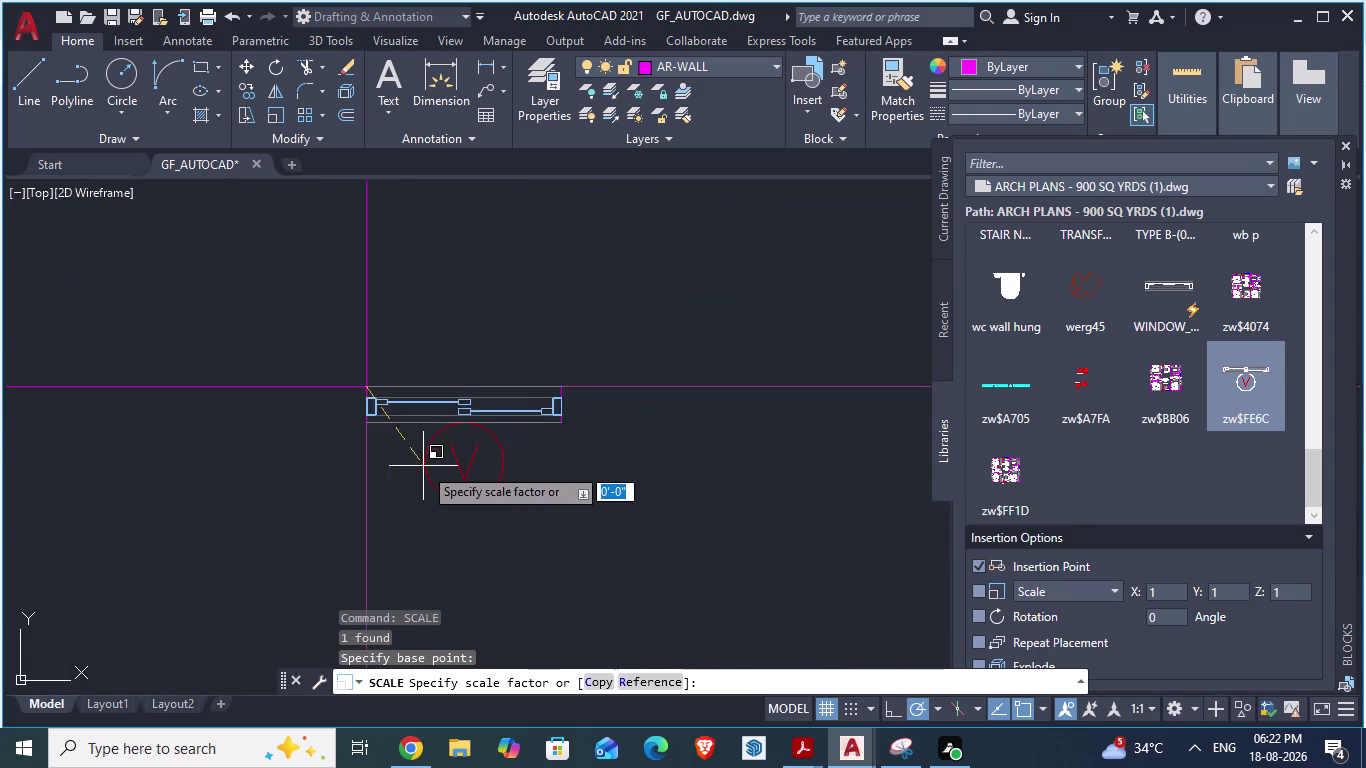
scroll(up, 3)
scroll(up, 3)
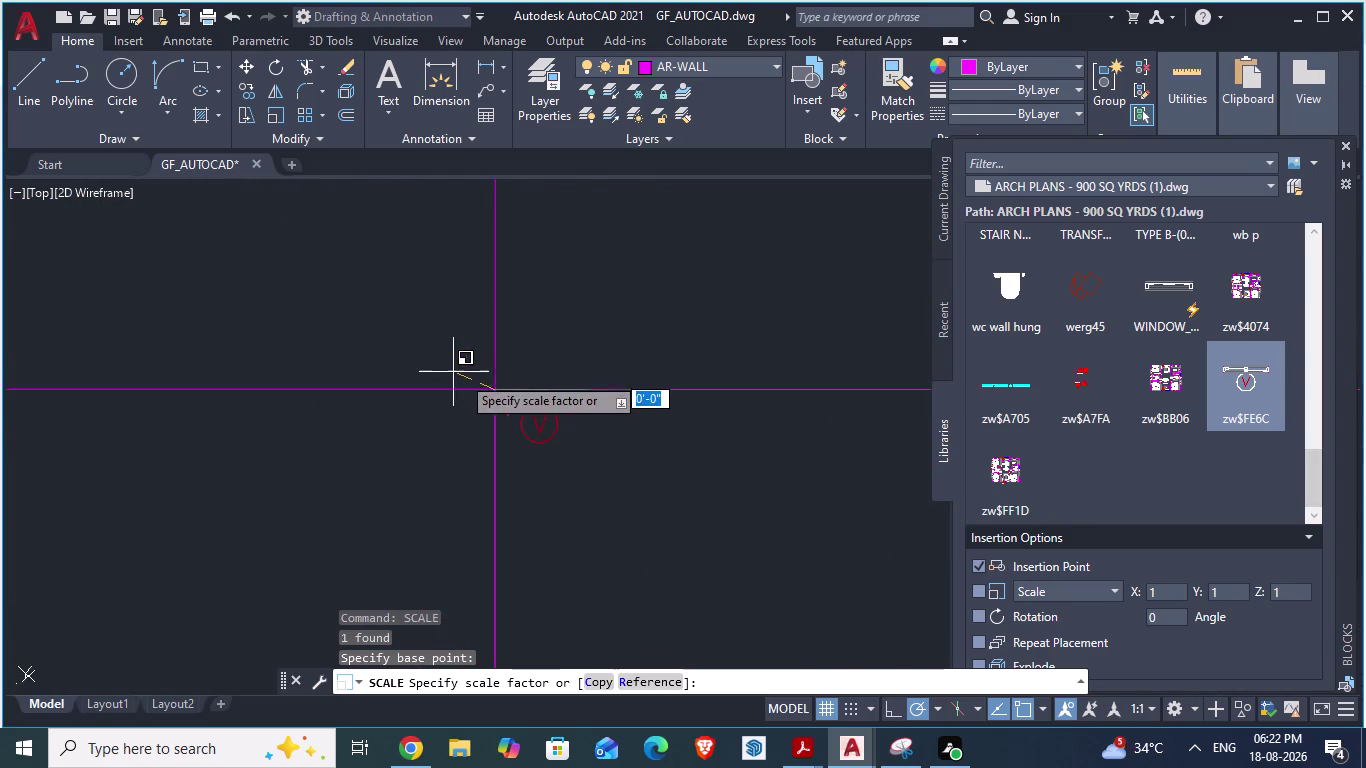
scroll(up, 3)
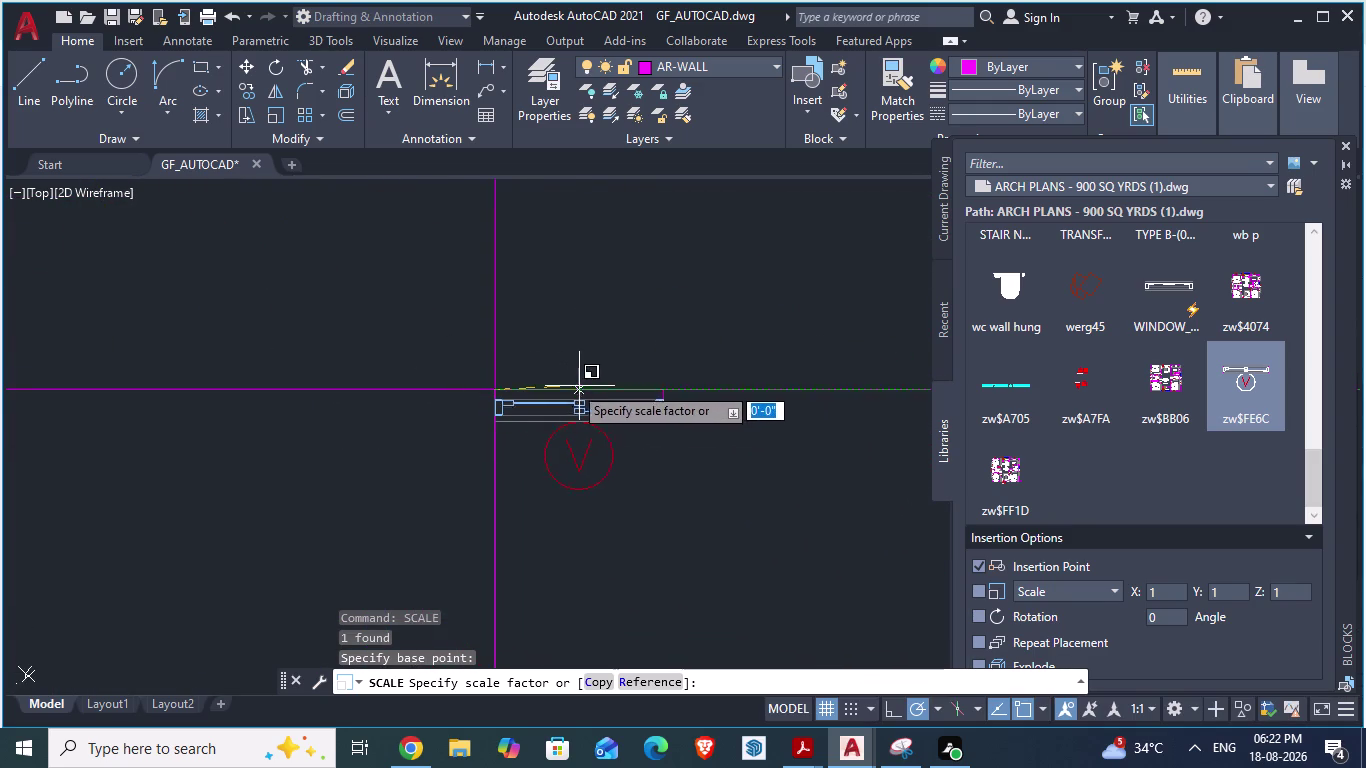
scroll(down, 3)
scroll(down, 3)
key(r)
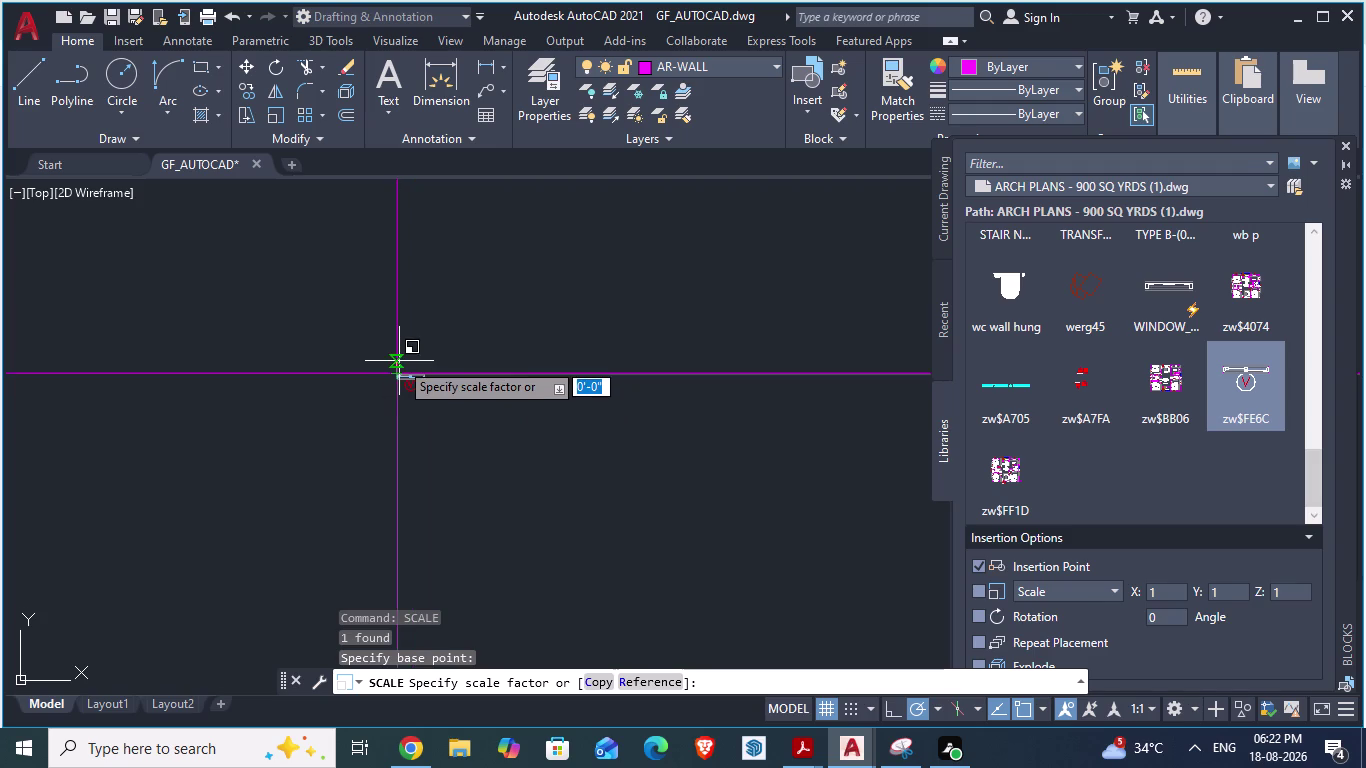
key(Return)
scroll(up, 3)
scroll(down, 3)
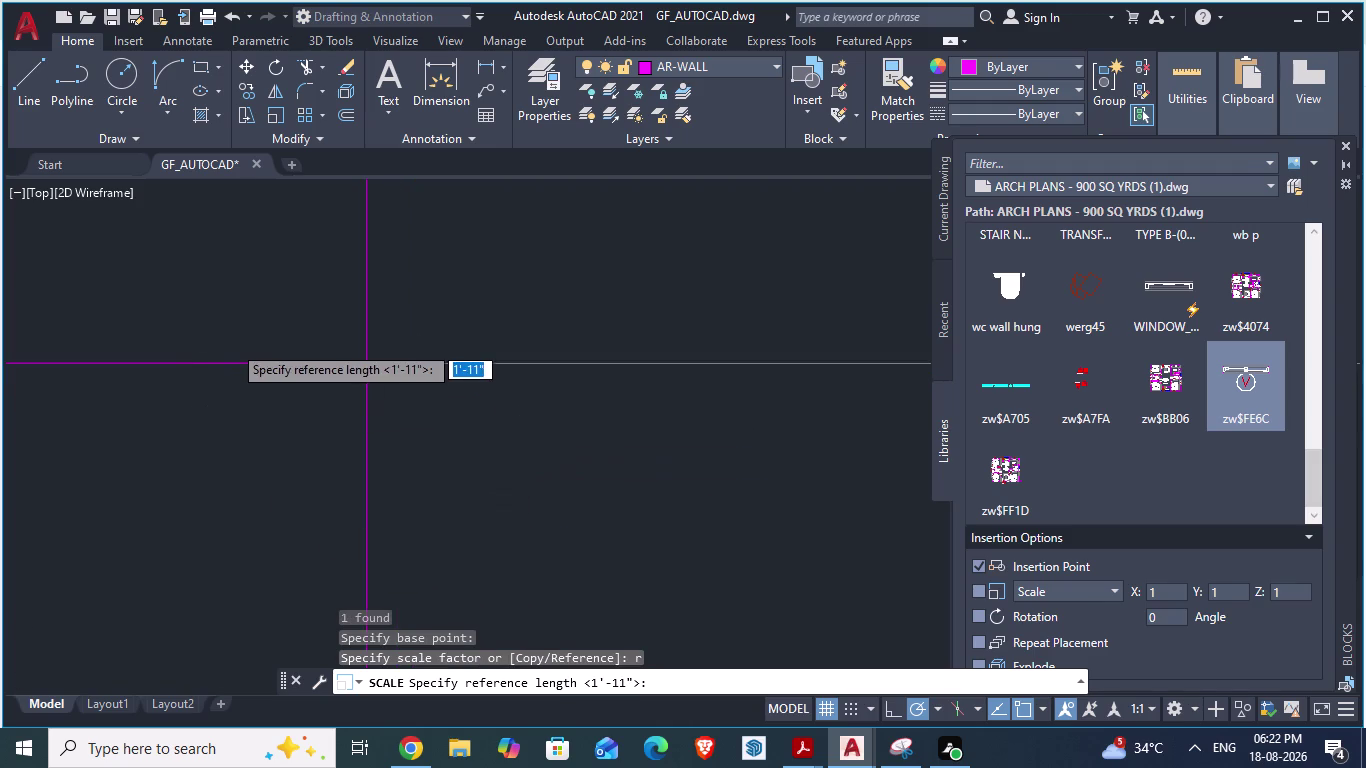
scroll(down, 3)
scroll(down, 3)
scroll(up, 3)
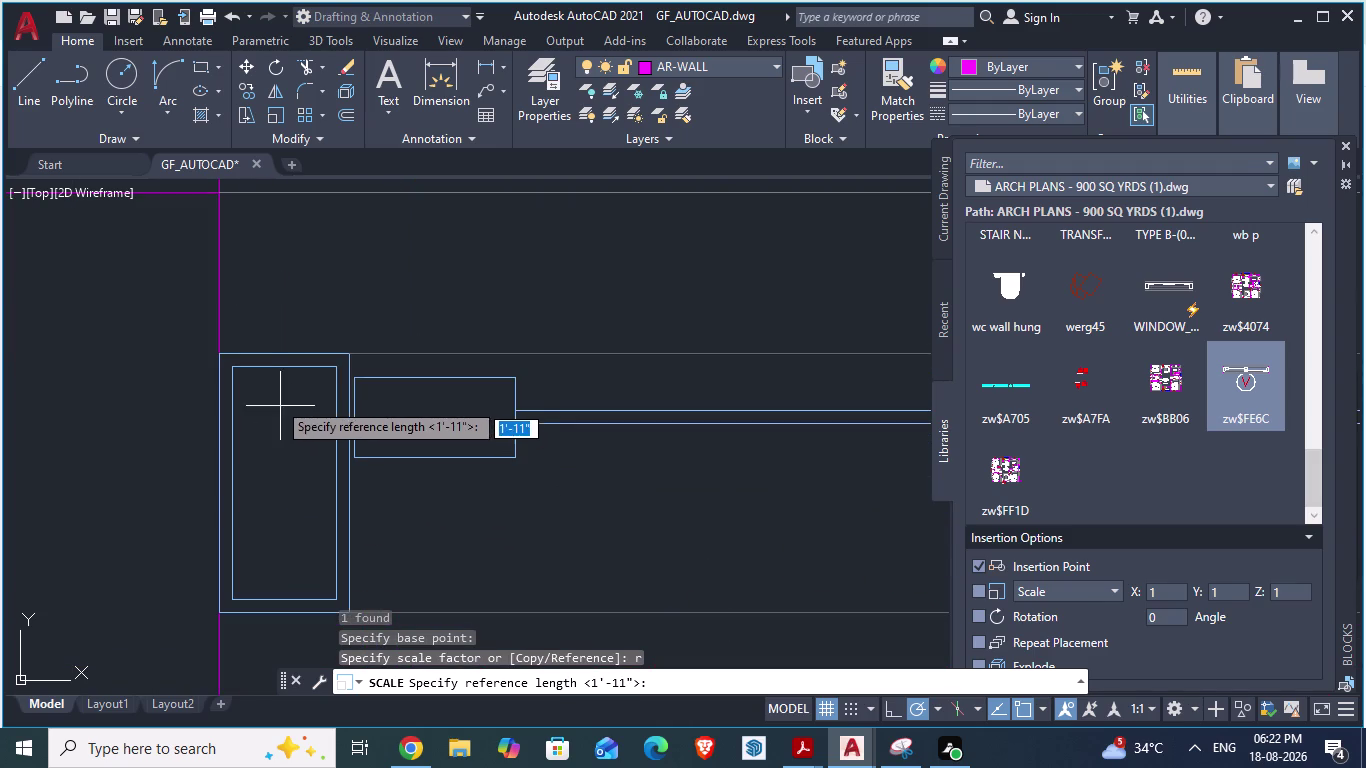
Rescale the window by reference so it reaches the hatched wall end (2'-1 1/2").
click(224, 354)
scroll(down, 3)
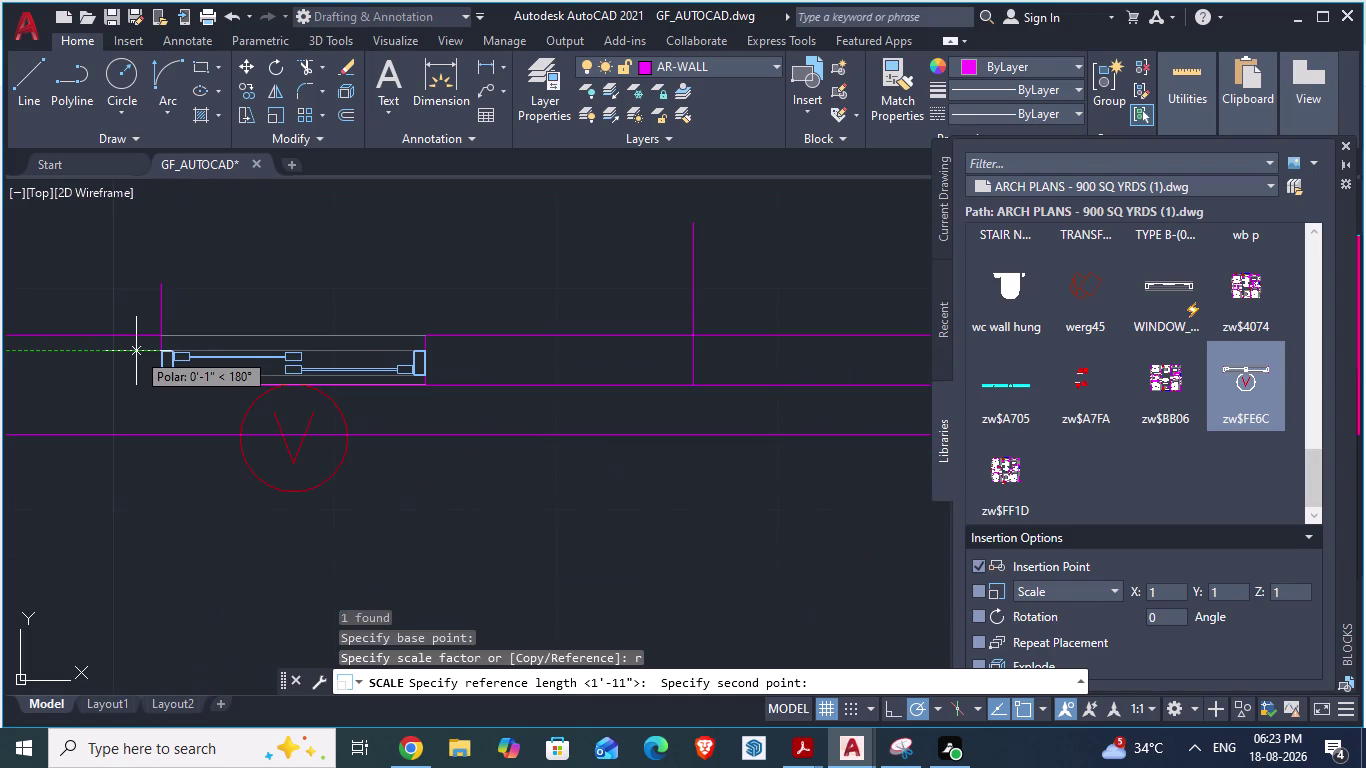
scroll(up, 3)
scroll(down, 3)
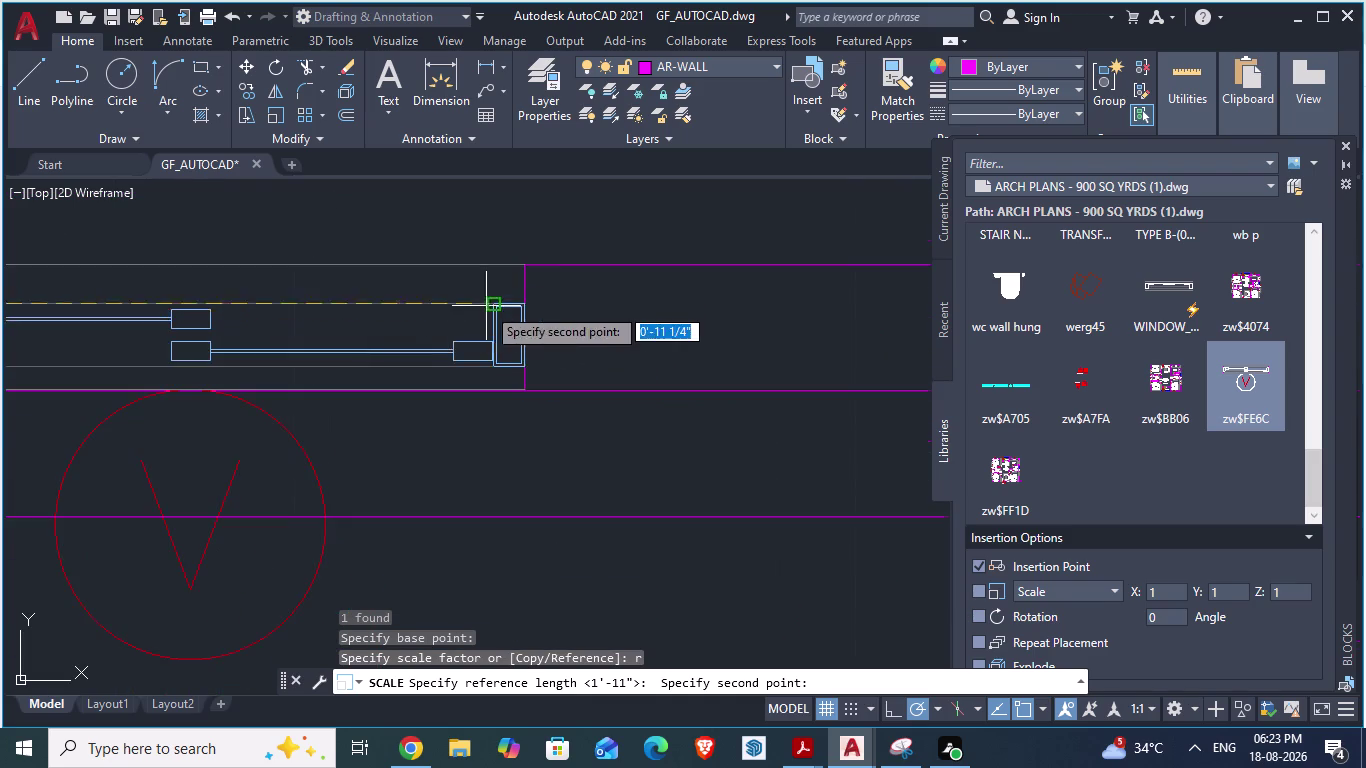
scroll(up, 3)
click(630, 296)
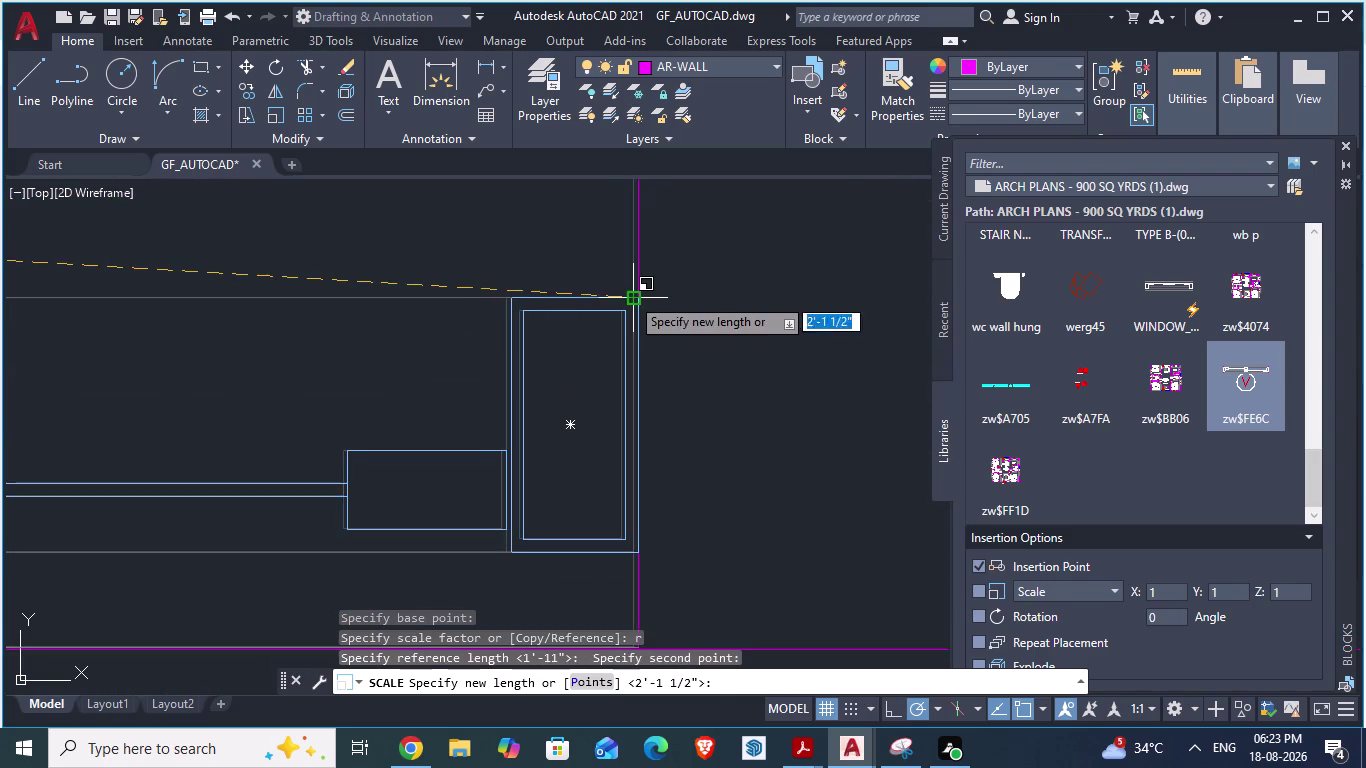
scroll(down, 3)
scroll(up, 3)
scroll(down, 3)
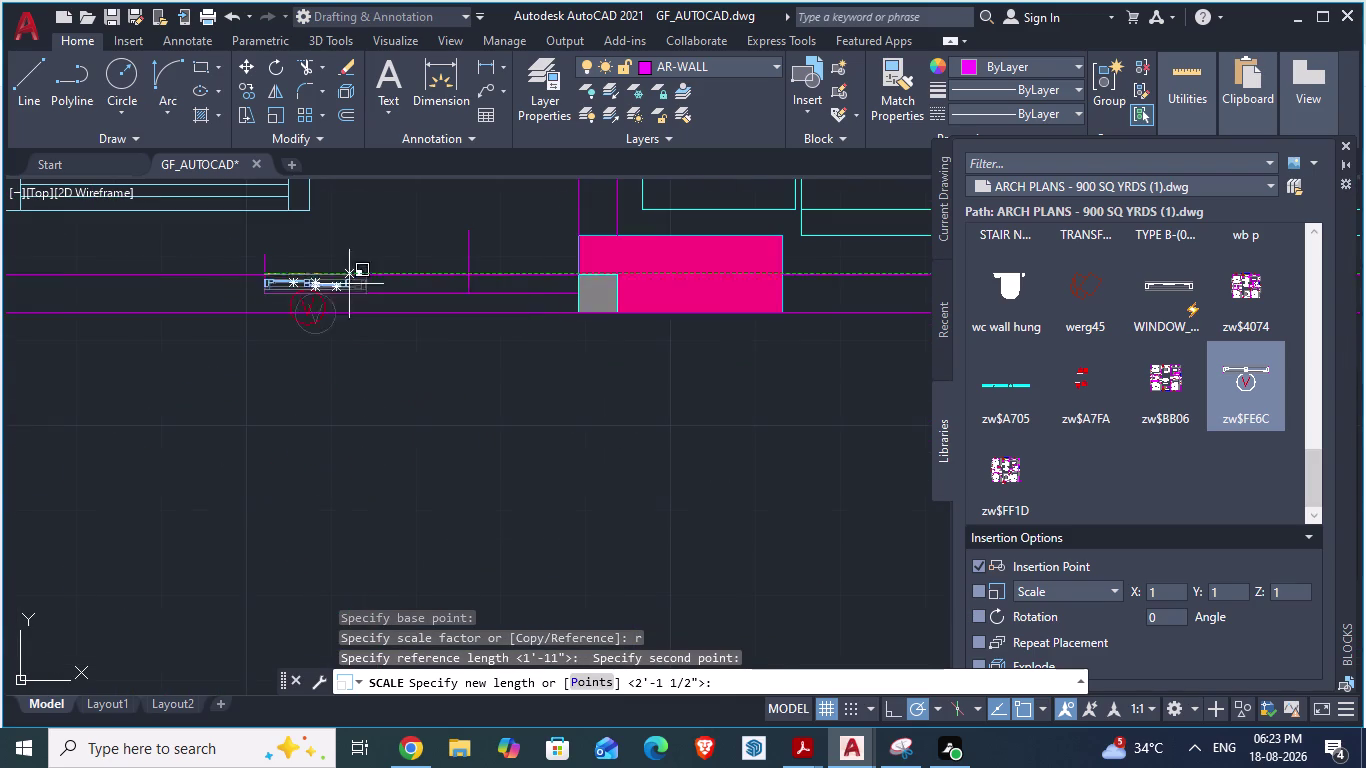
scroll(up, 3)
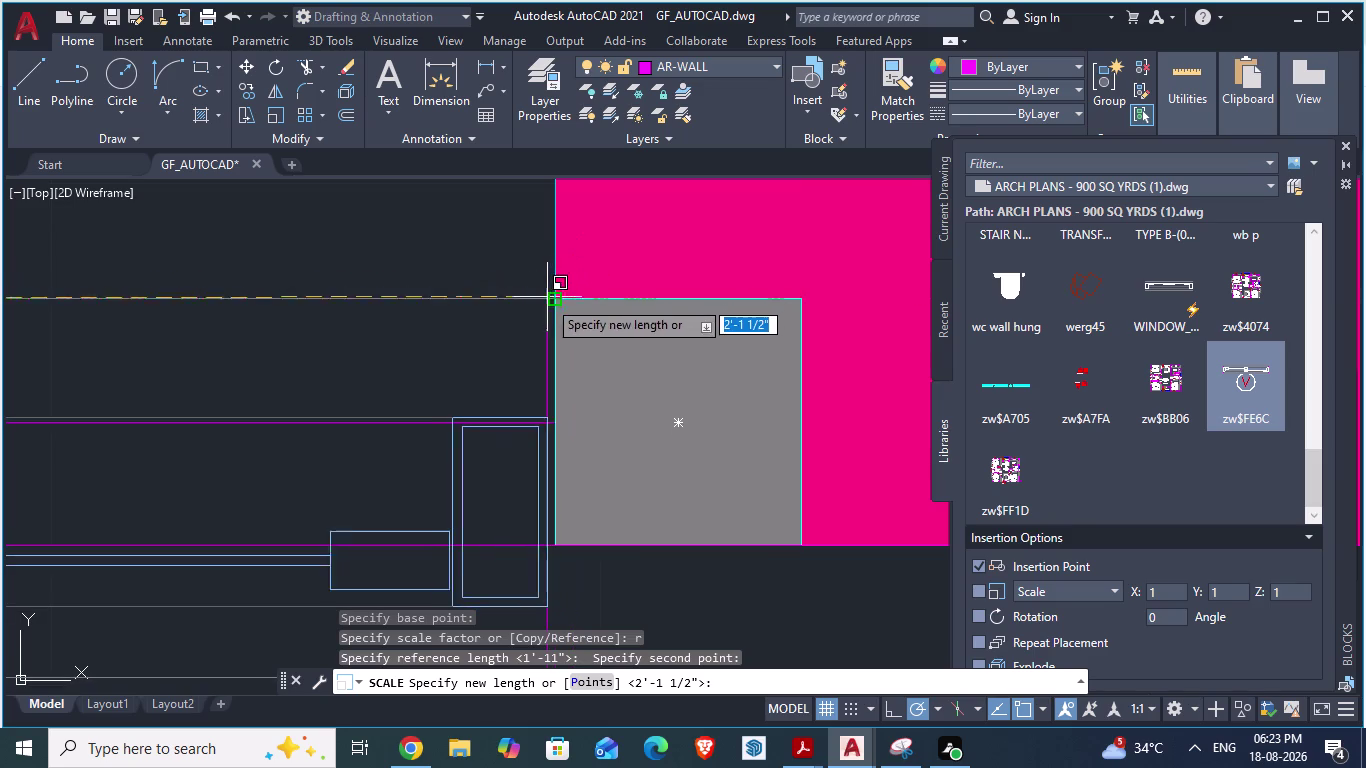
click(551, 301)
scroll(down, 3)
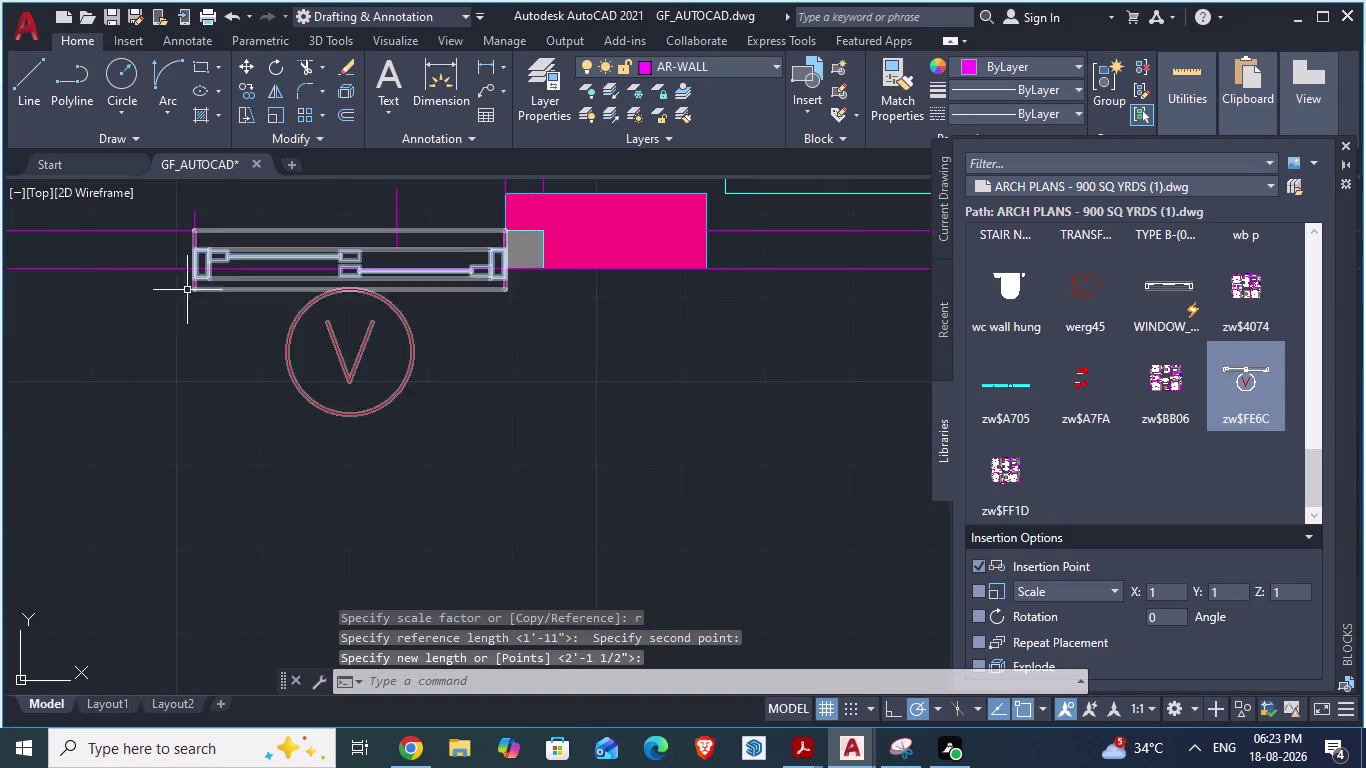
scroll(up, 3)
key(Escape)
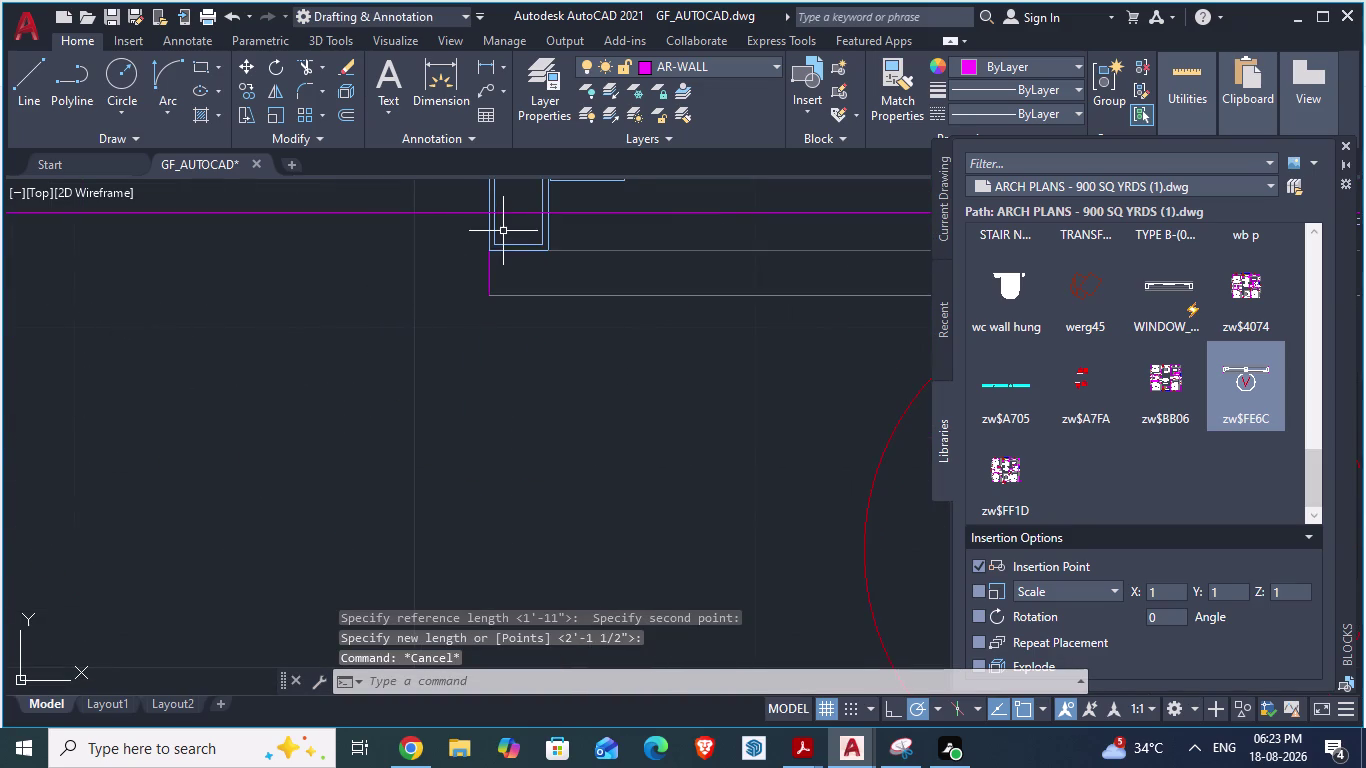
scroll(down, 3)
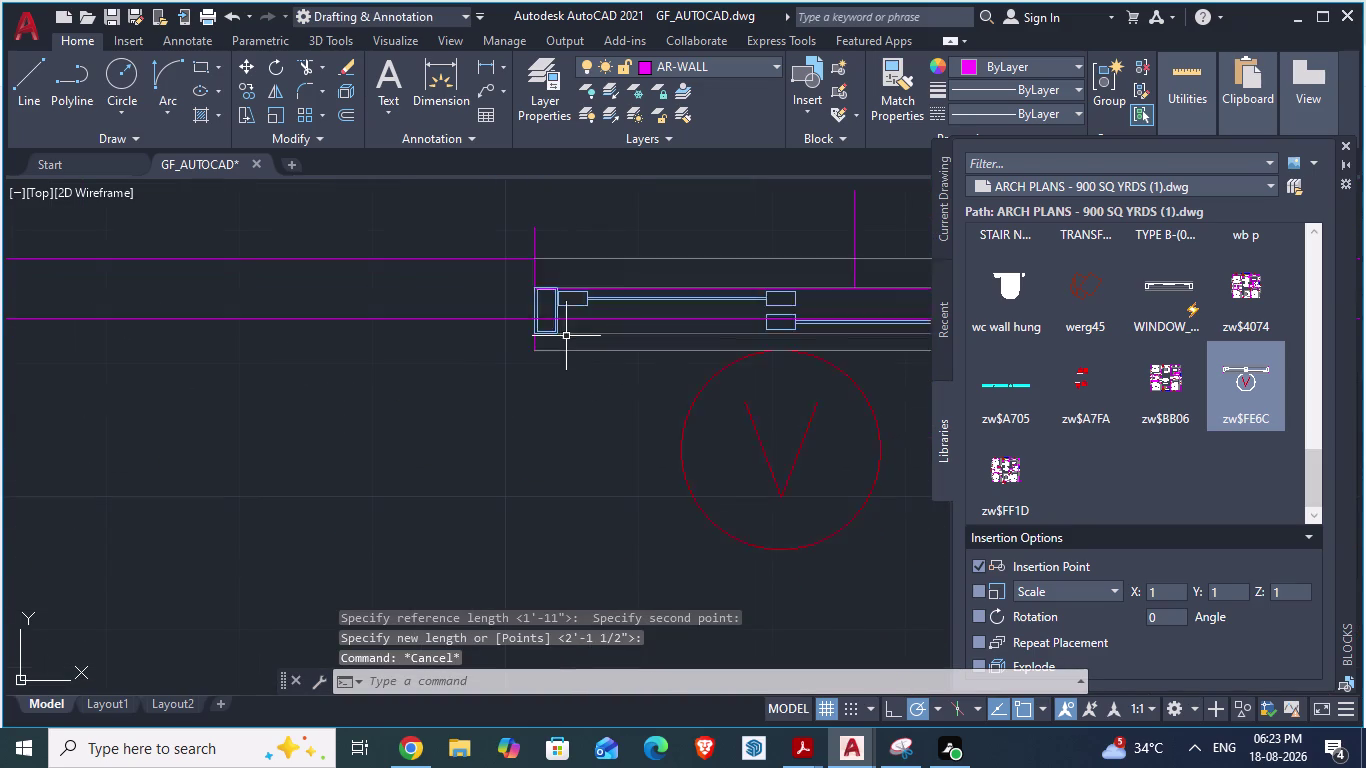
click(554, 301)
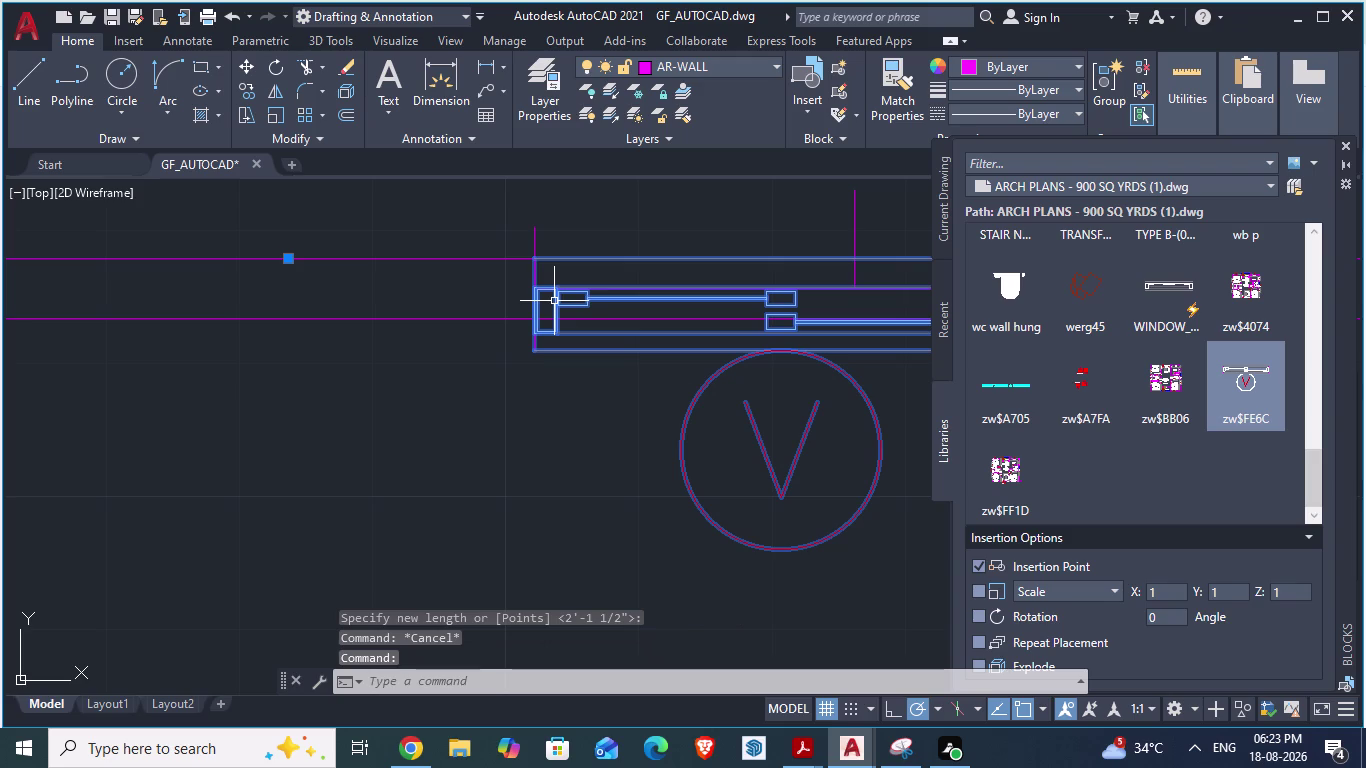
Move the window block up from its corner onto the wall line.
key(m)
key(Return)
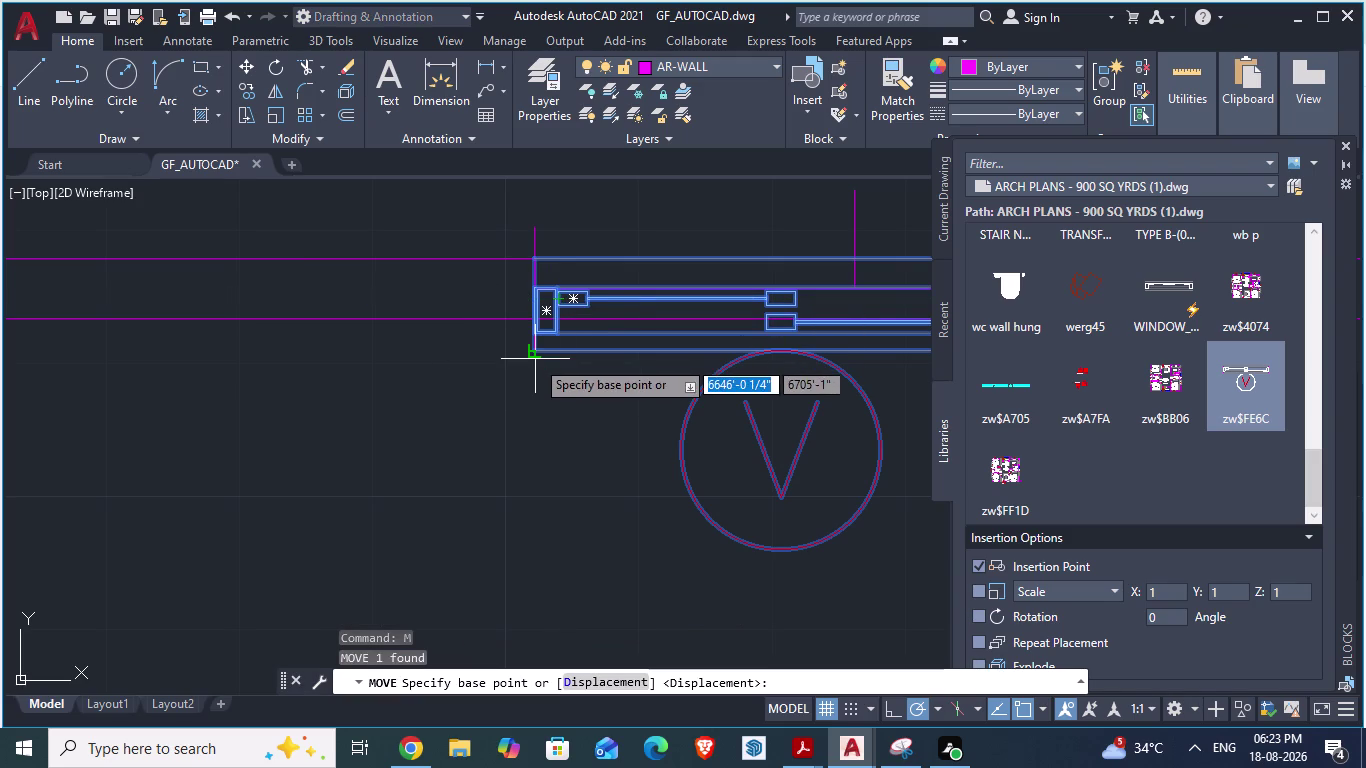
drag(534, 357, 534, 326)
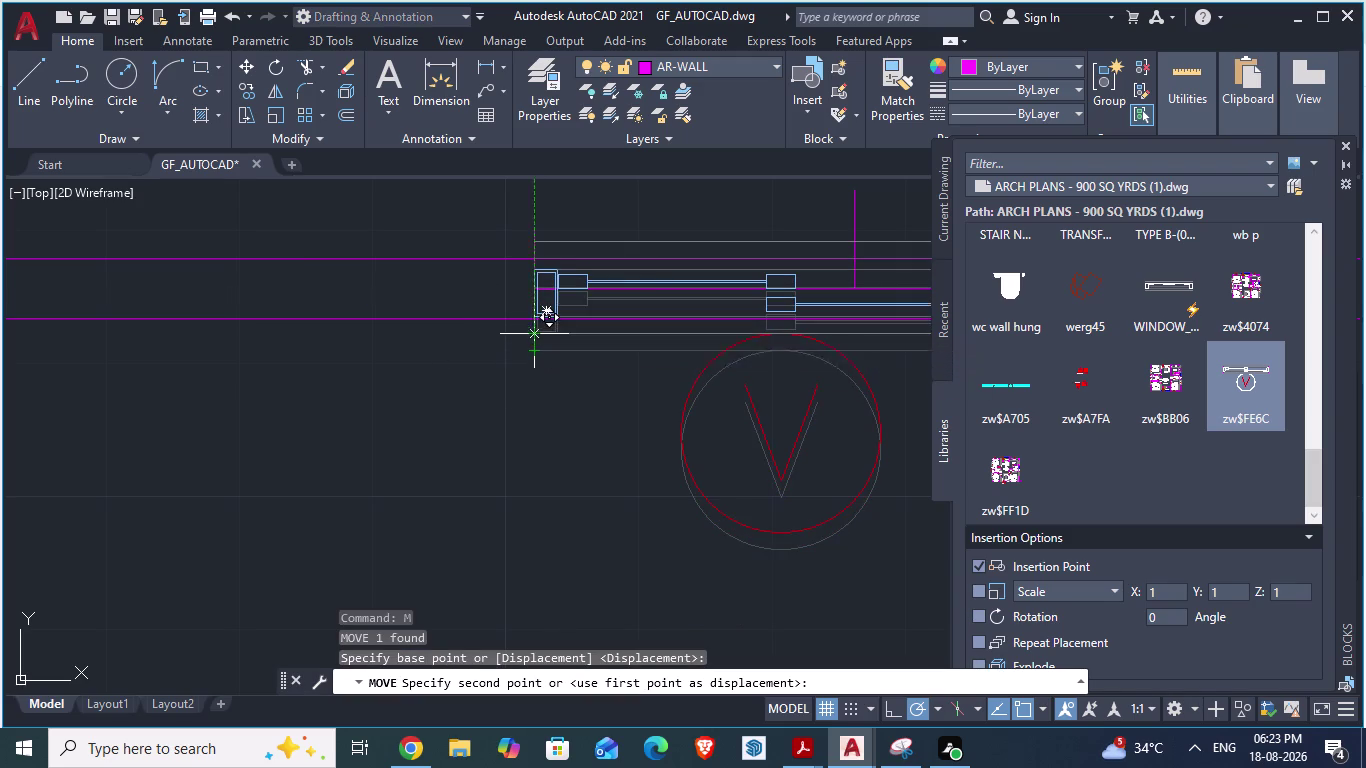
drag(534, 326, 532, 319)
click(531, 316)
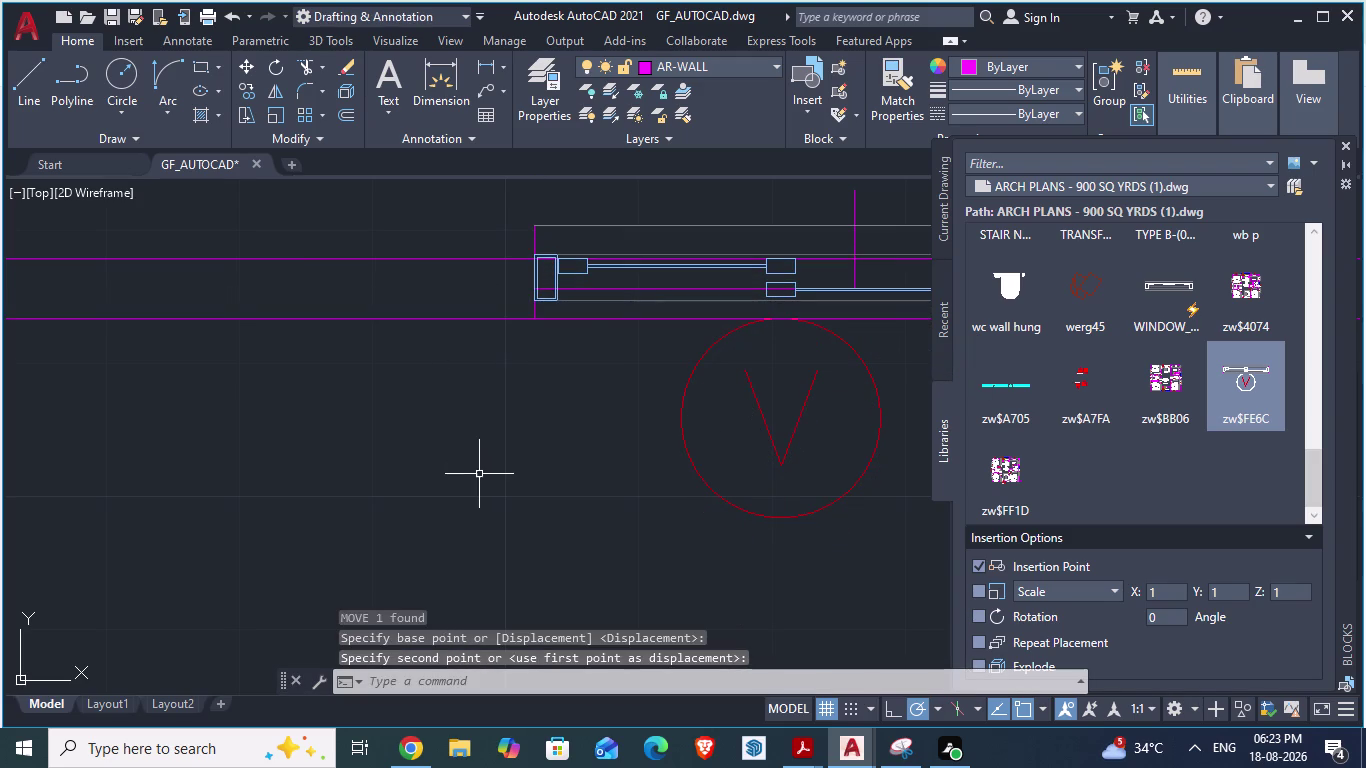
key(Escape)
scroll(down, 3)
key(Escape)
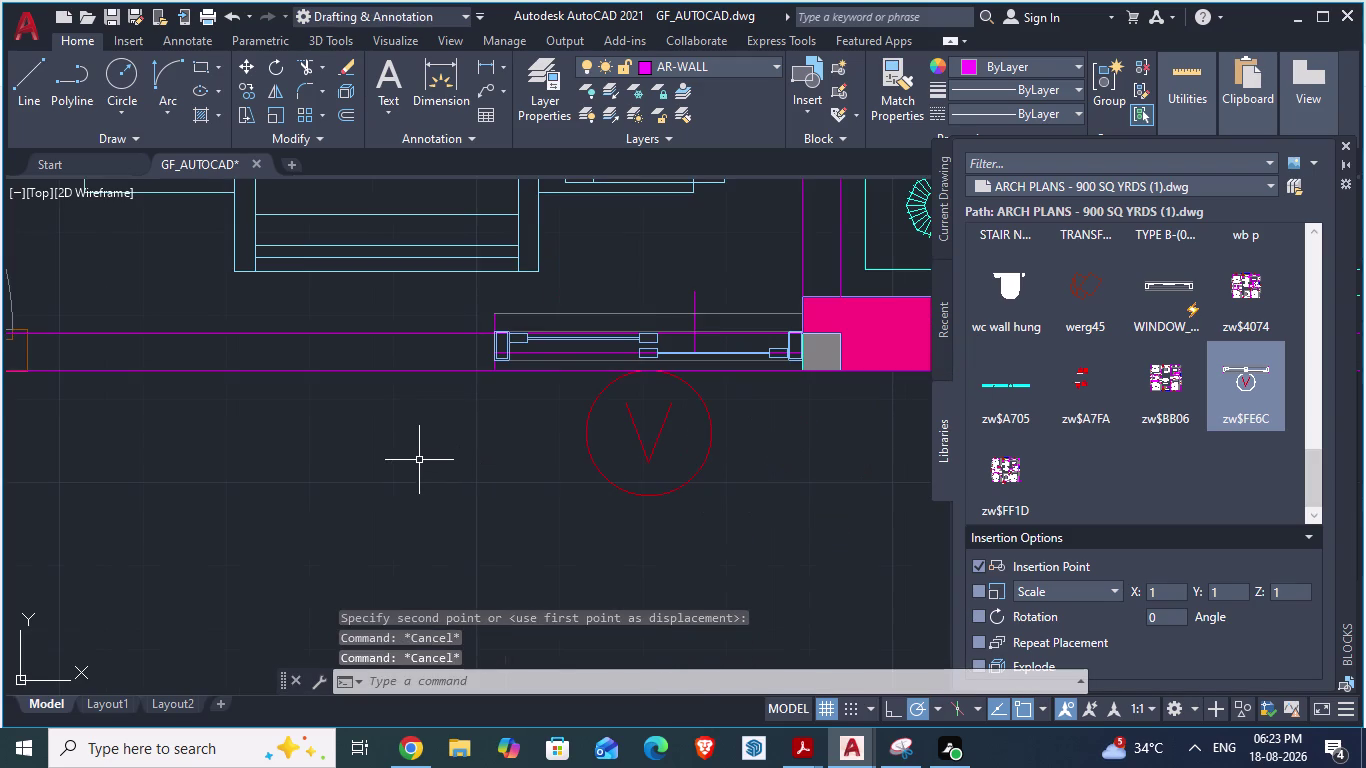
click(419, 460)
key(Escape)
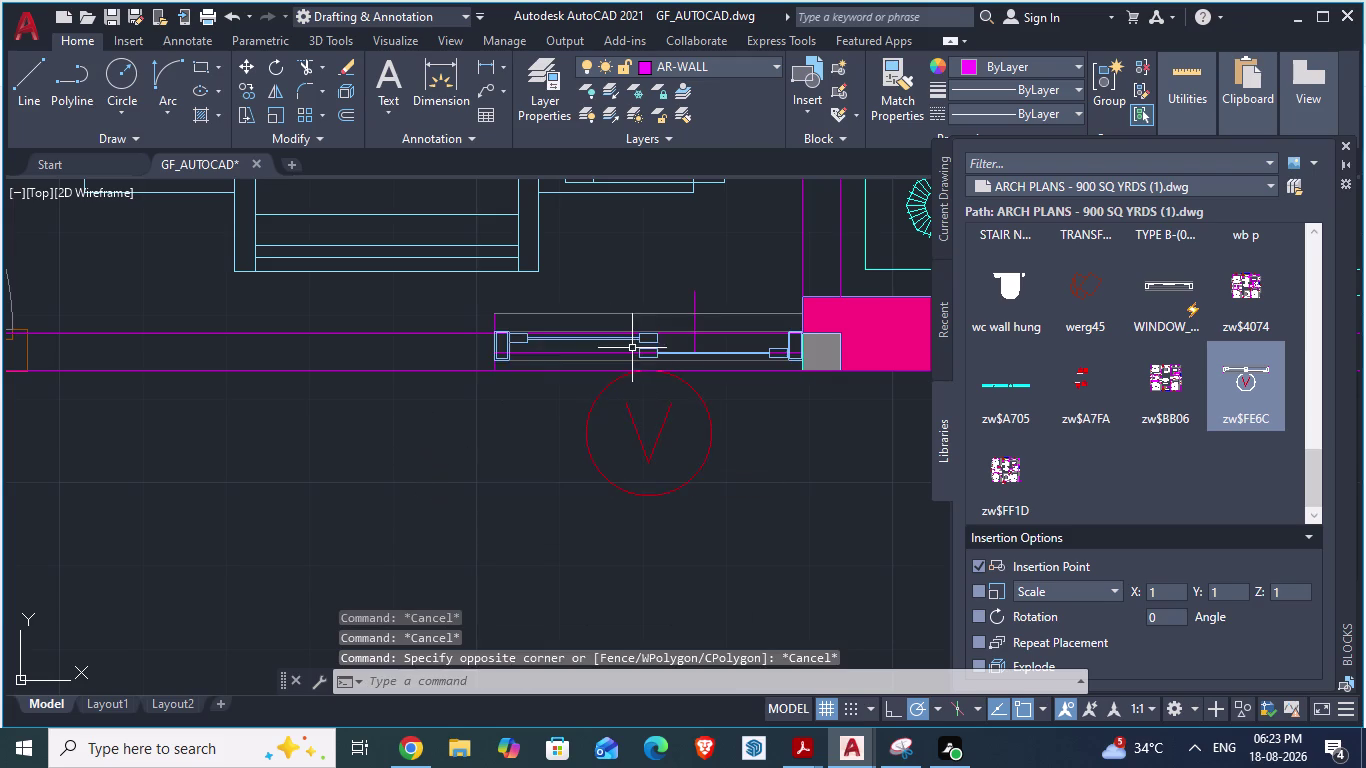
click(631, 338)
Rescale the window block by reference so its length reaches the opening's edge.
text(sca)
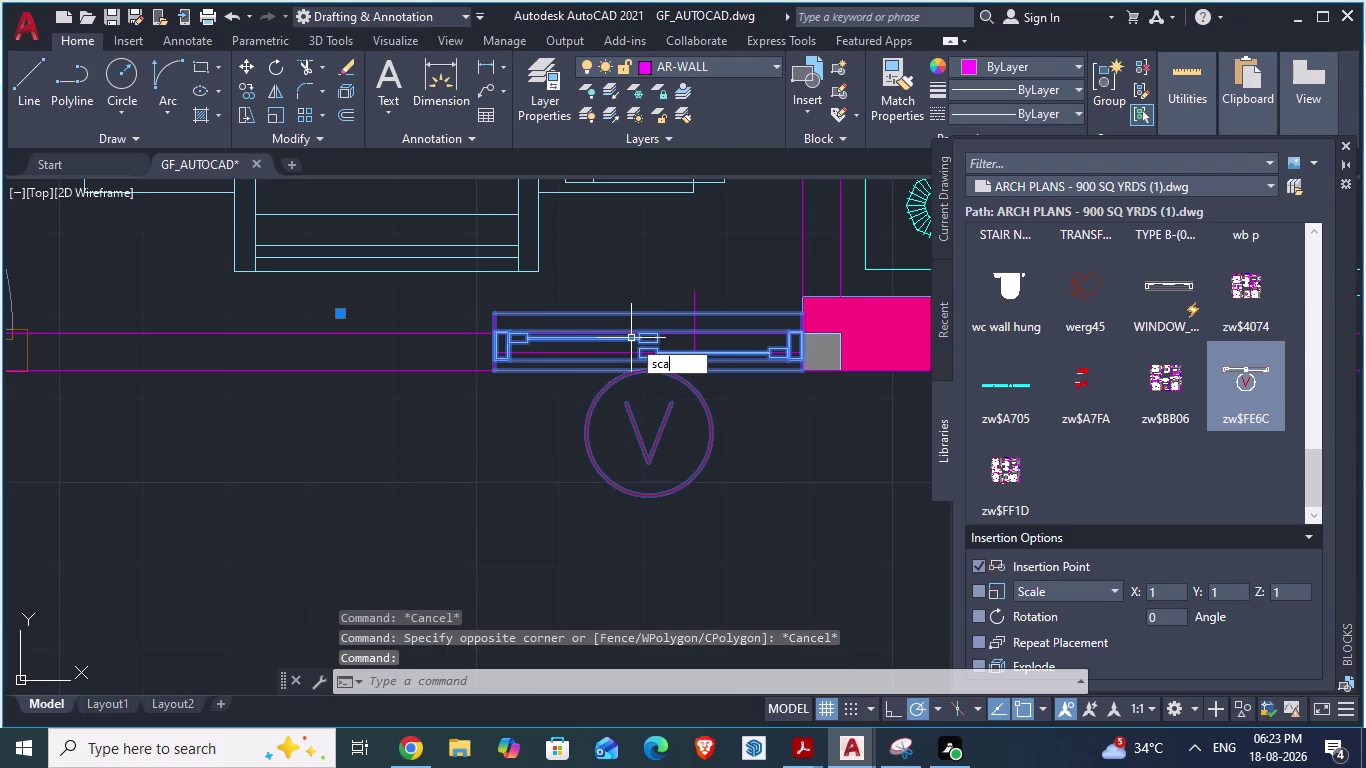
key(Return)
scroll(up, 3)
scroll(down, 3)
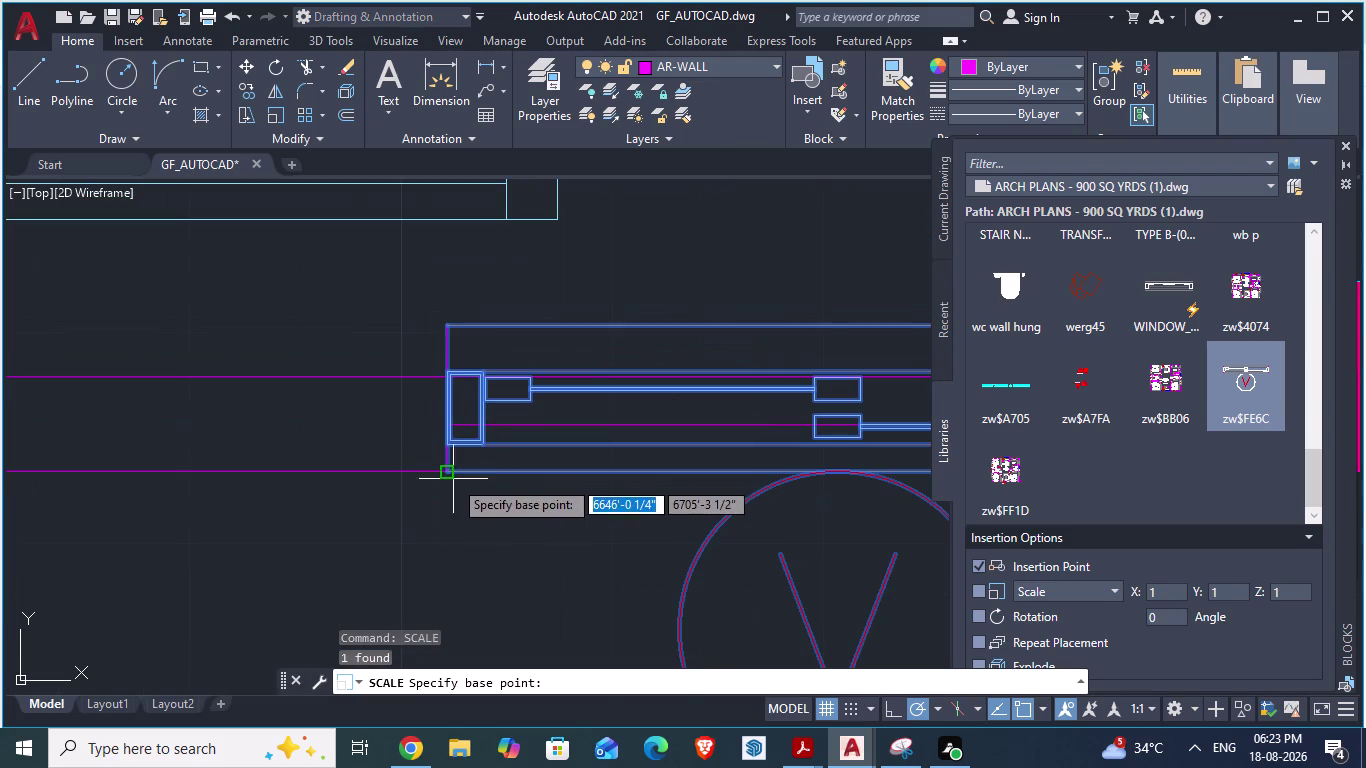
click(450, 475)
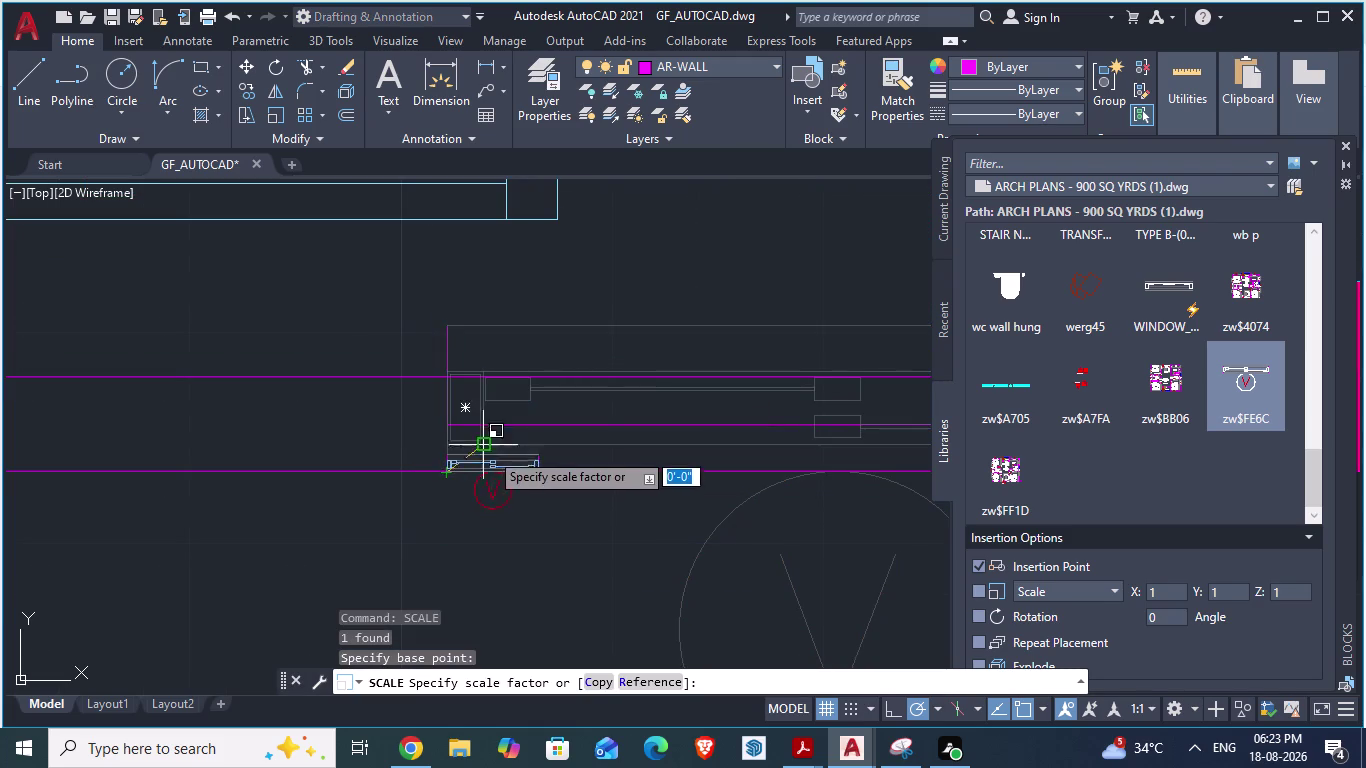
key(r)
key(Return)
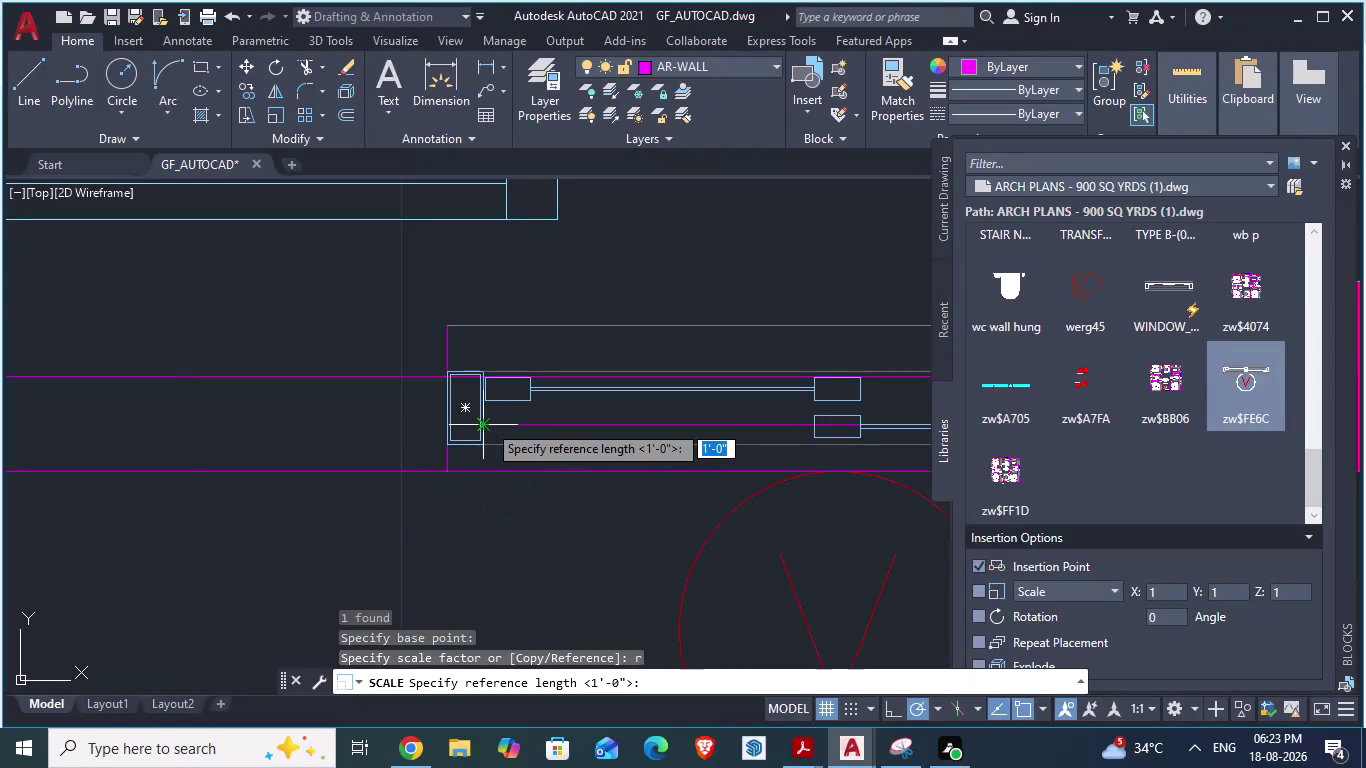
click(448, 472)
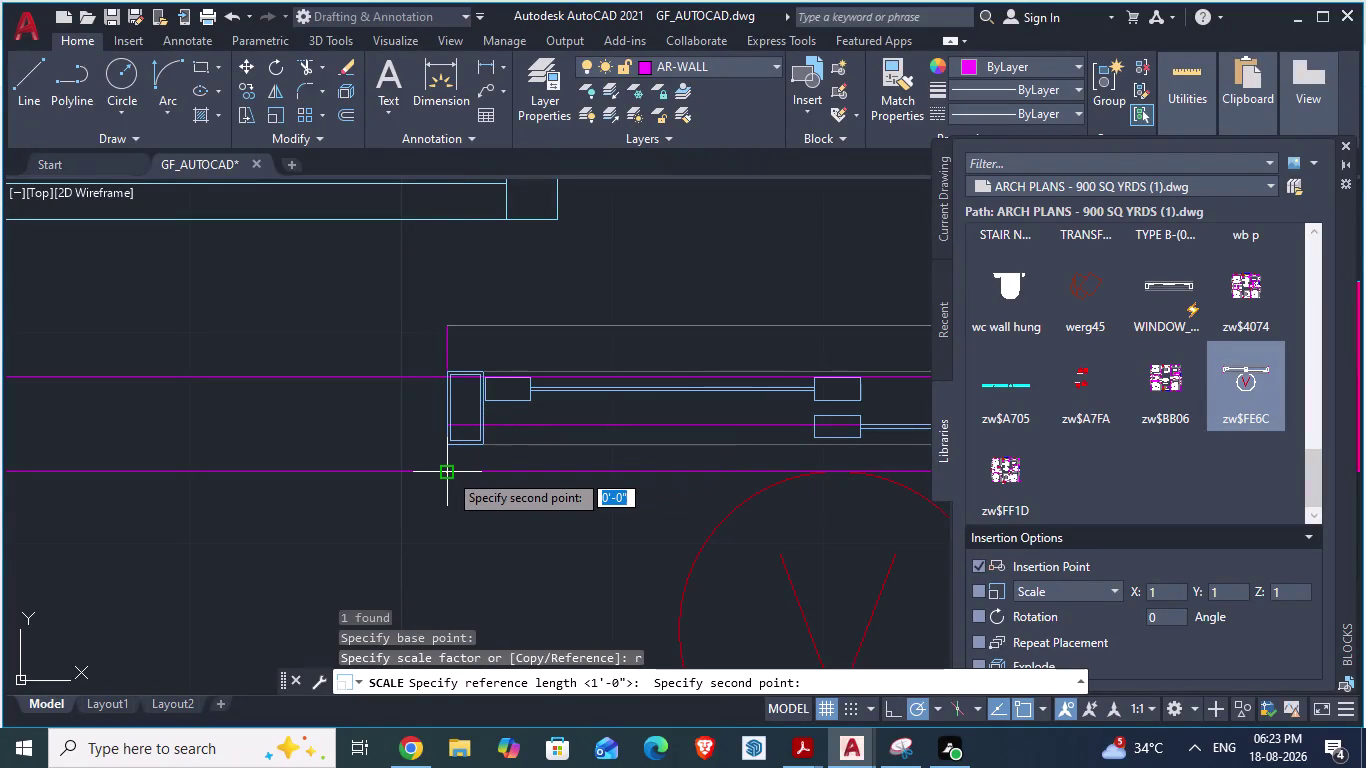
click(446, 328)
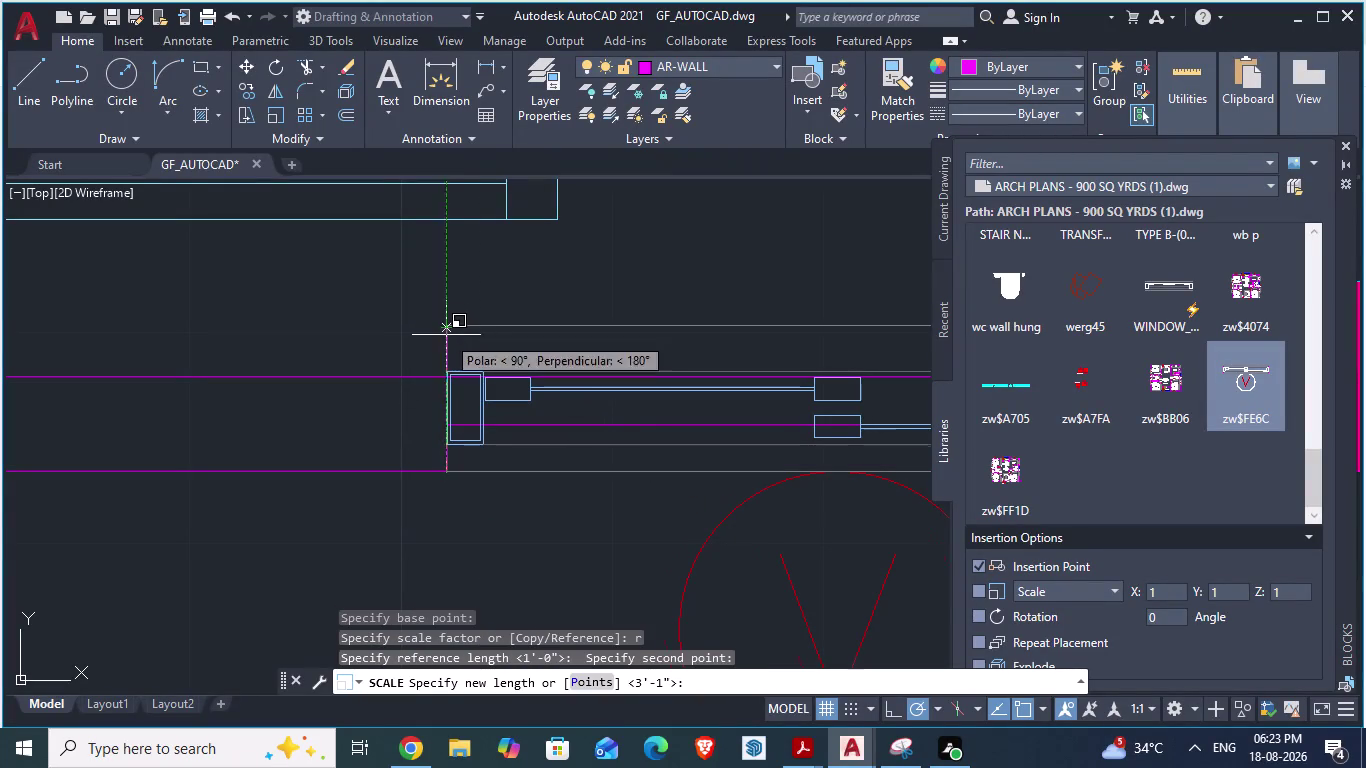
click(445, 380)
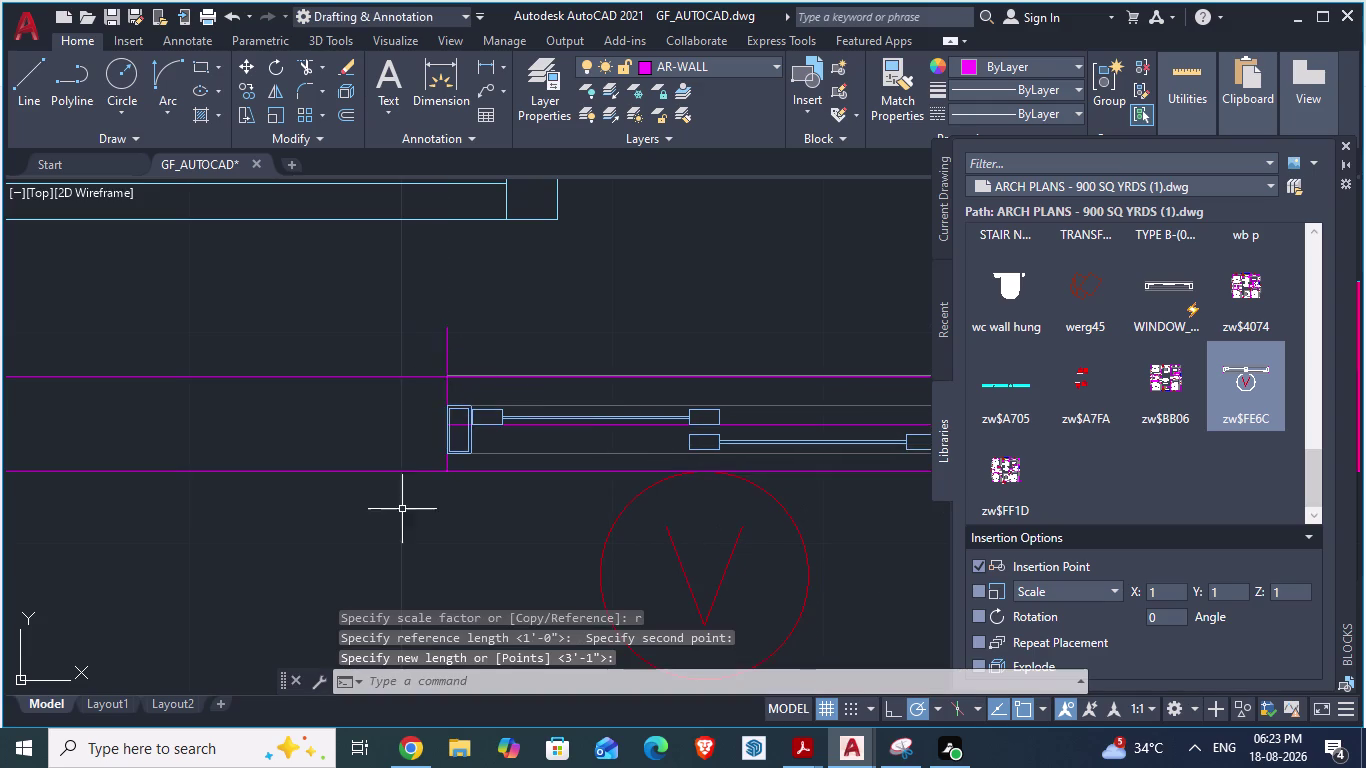
scroll(down, 3)
scroll(up, 3)
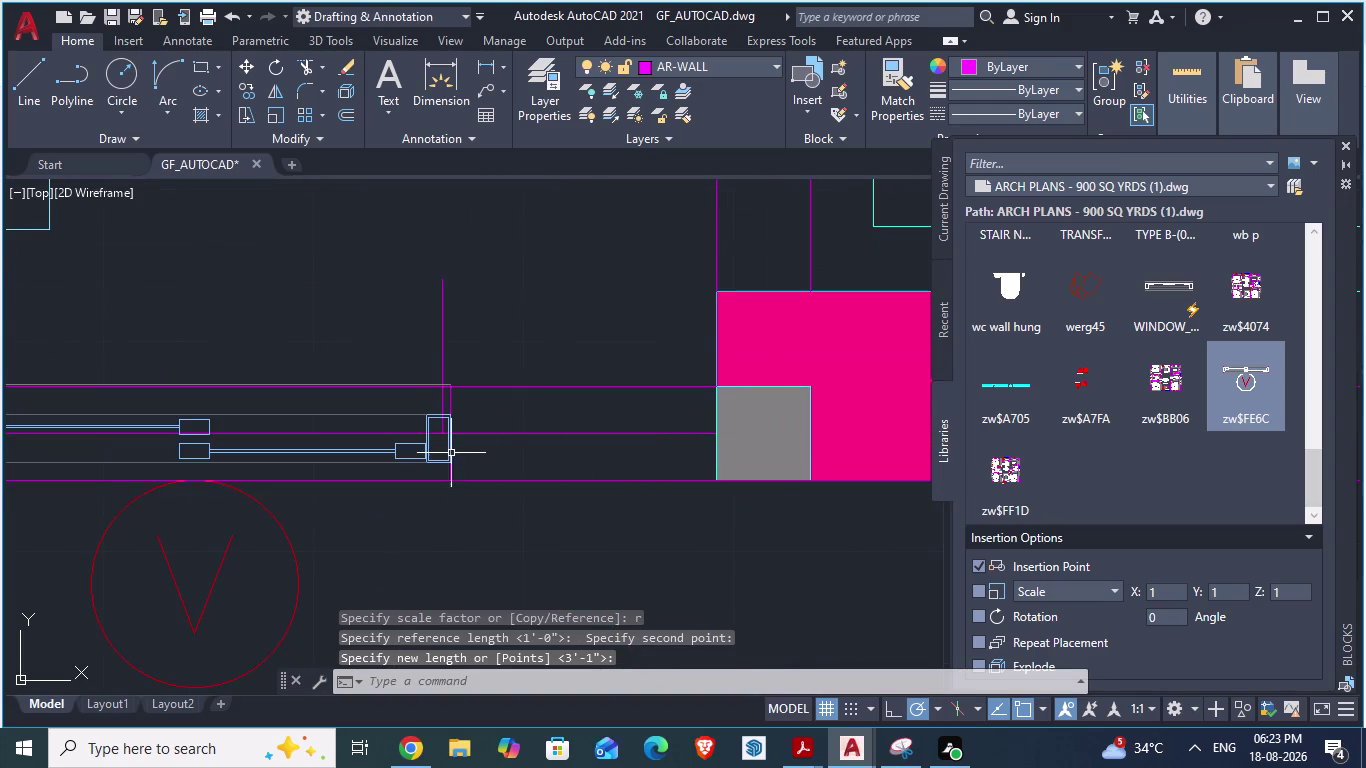
scroll(up, 3)
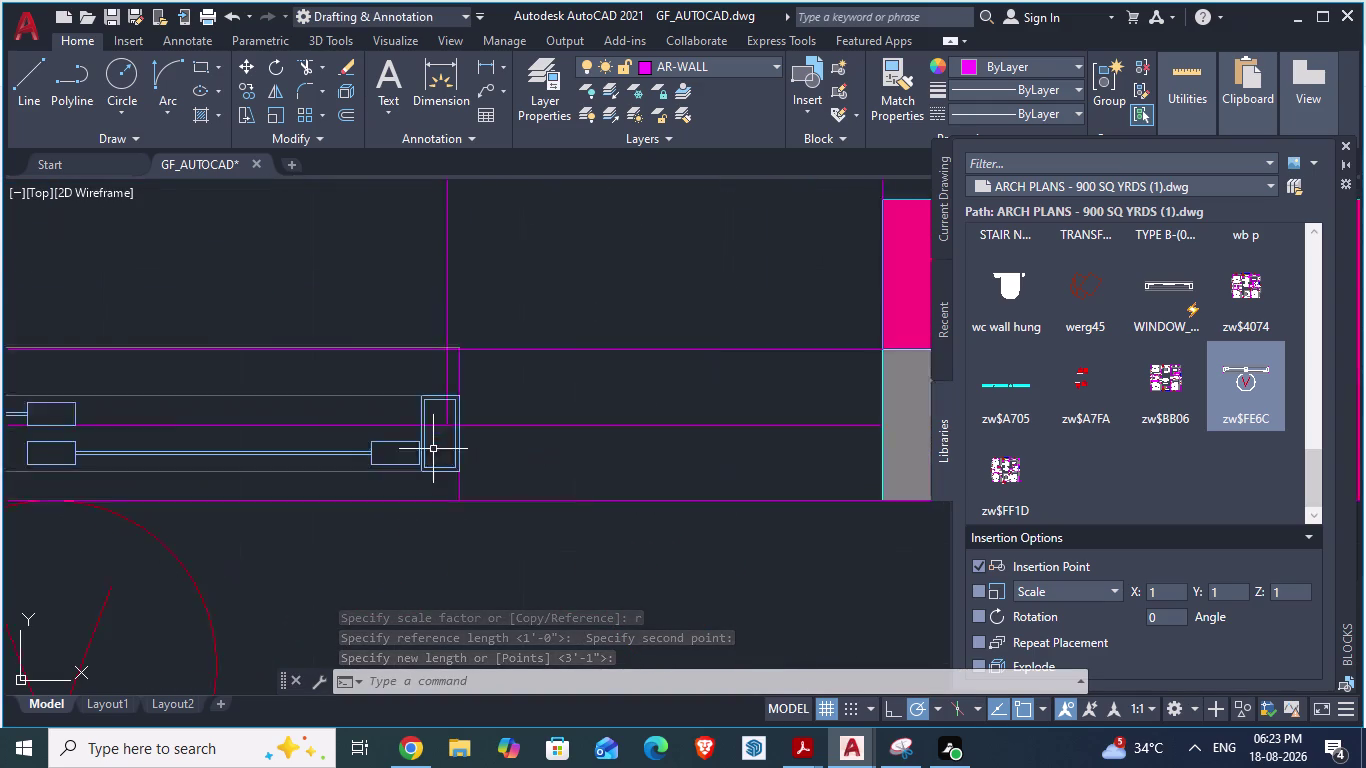
scroll(up, 3)
scroll(down, 3)
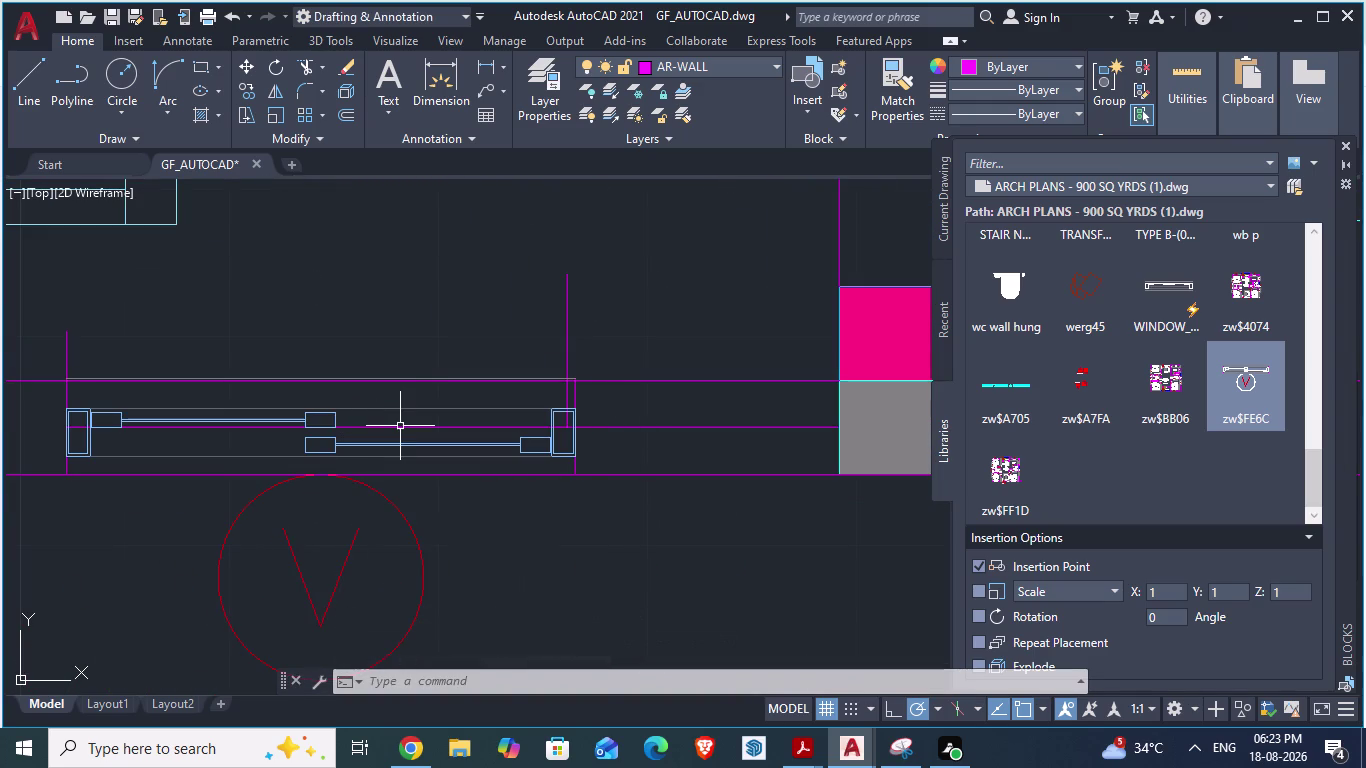
click(402, 432)
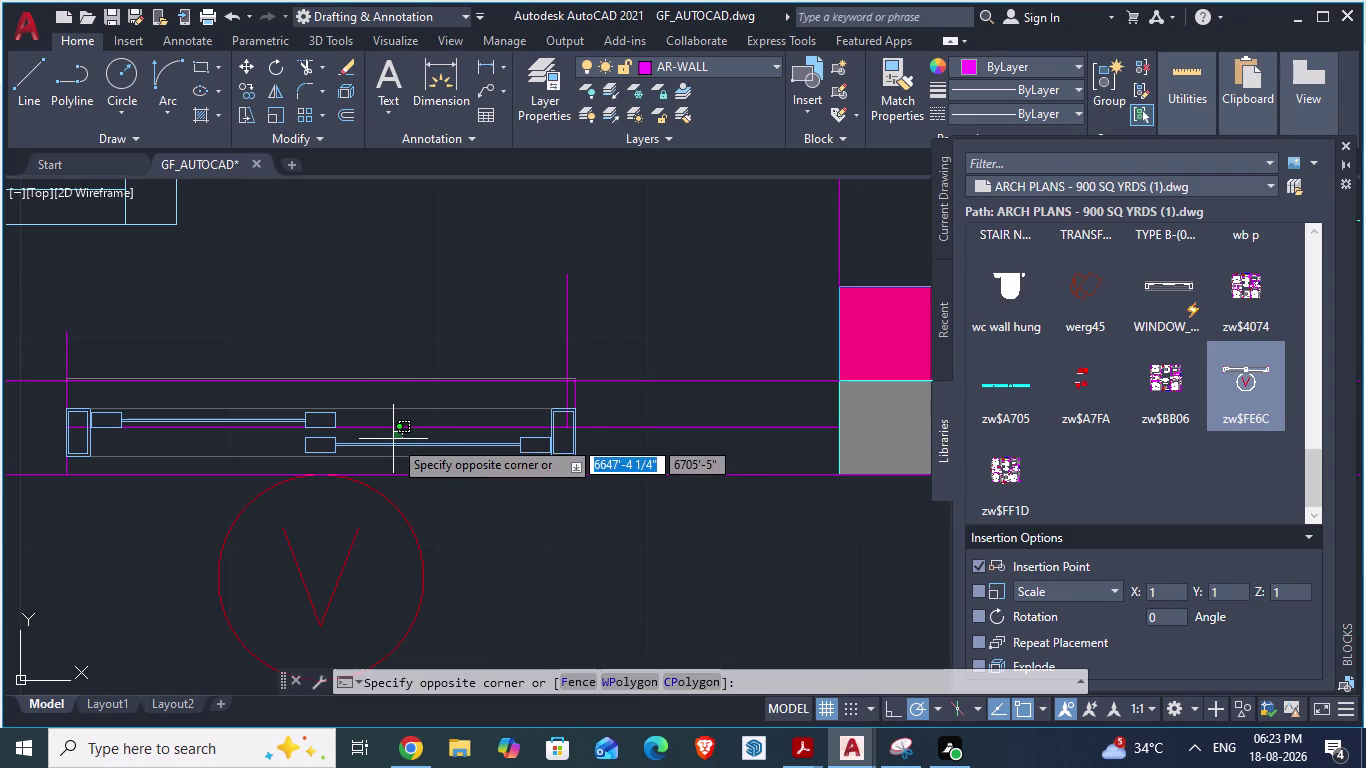
key(Escape)
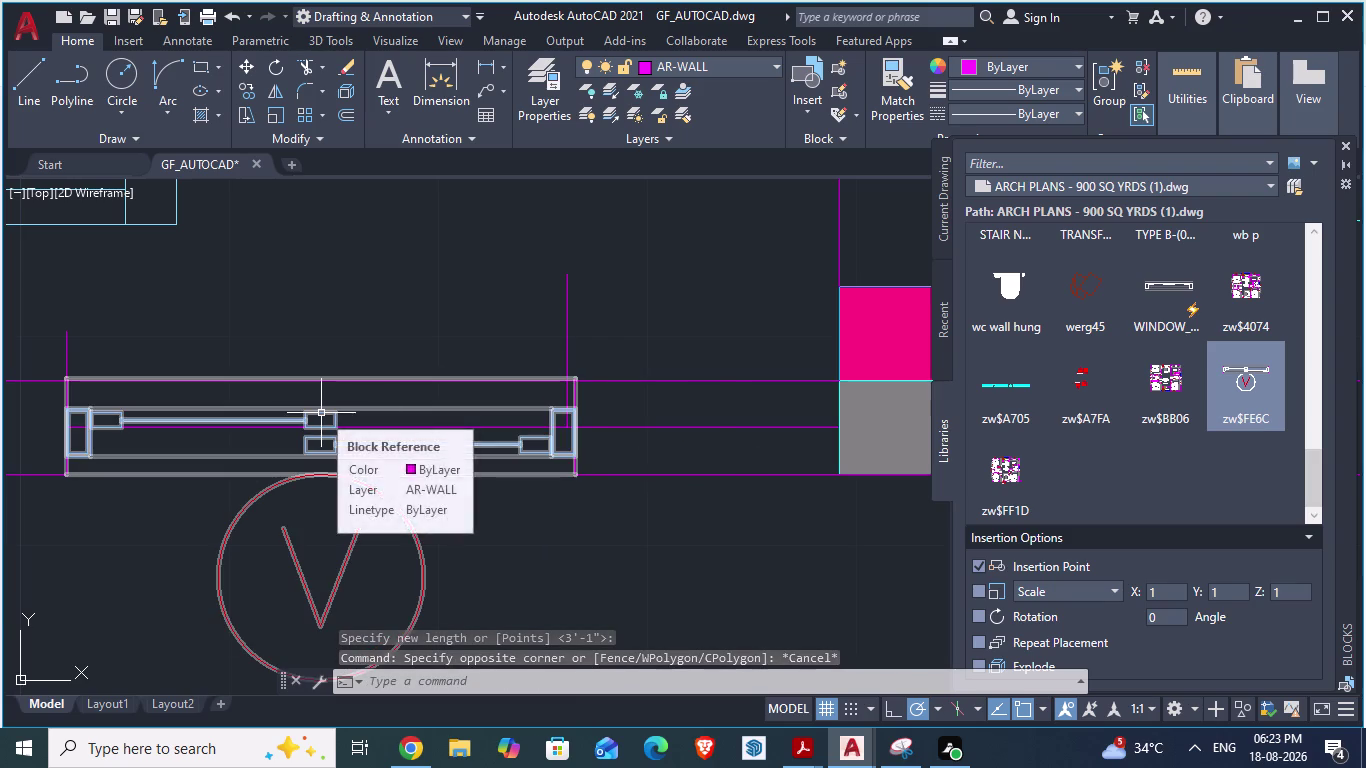
click(562, 458)
text(sc)
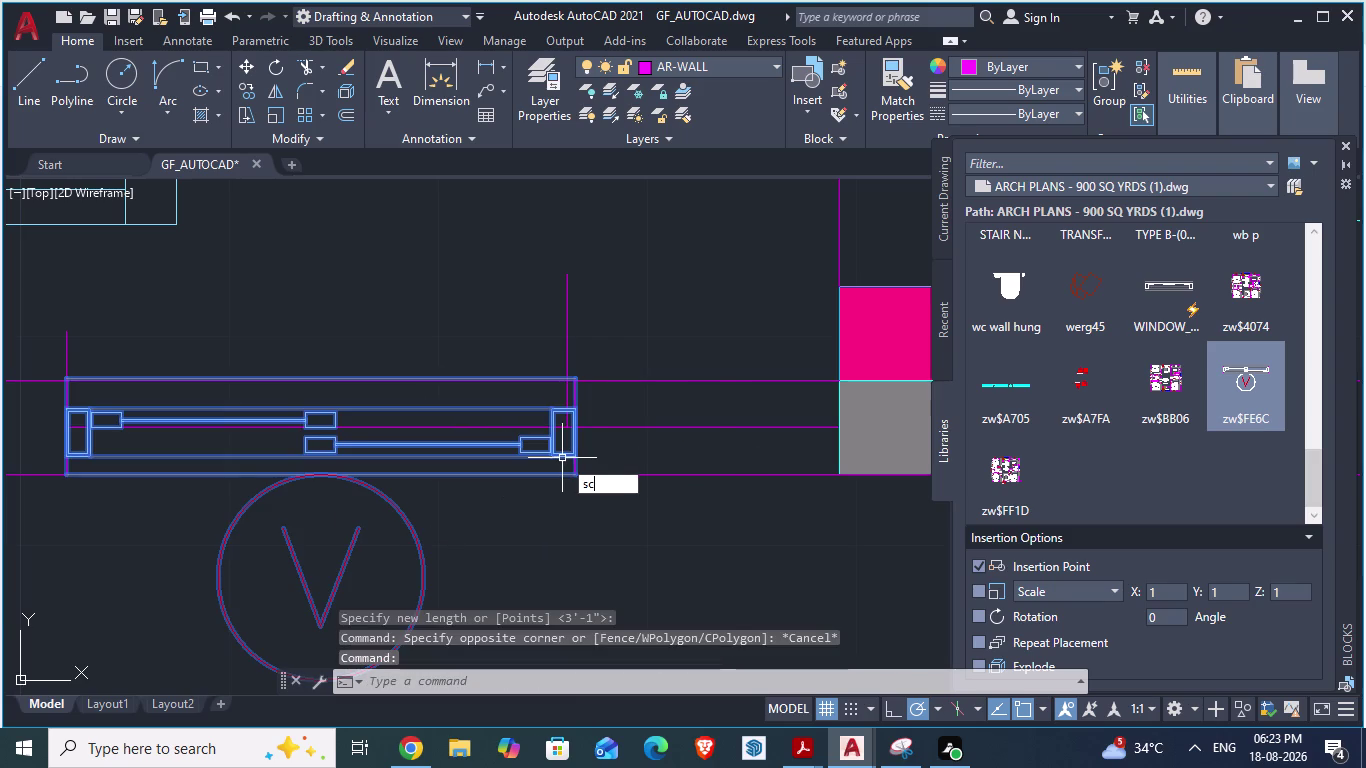
text(a)
key(Return)
scroll(up, 3)
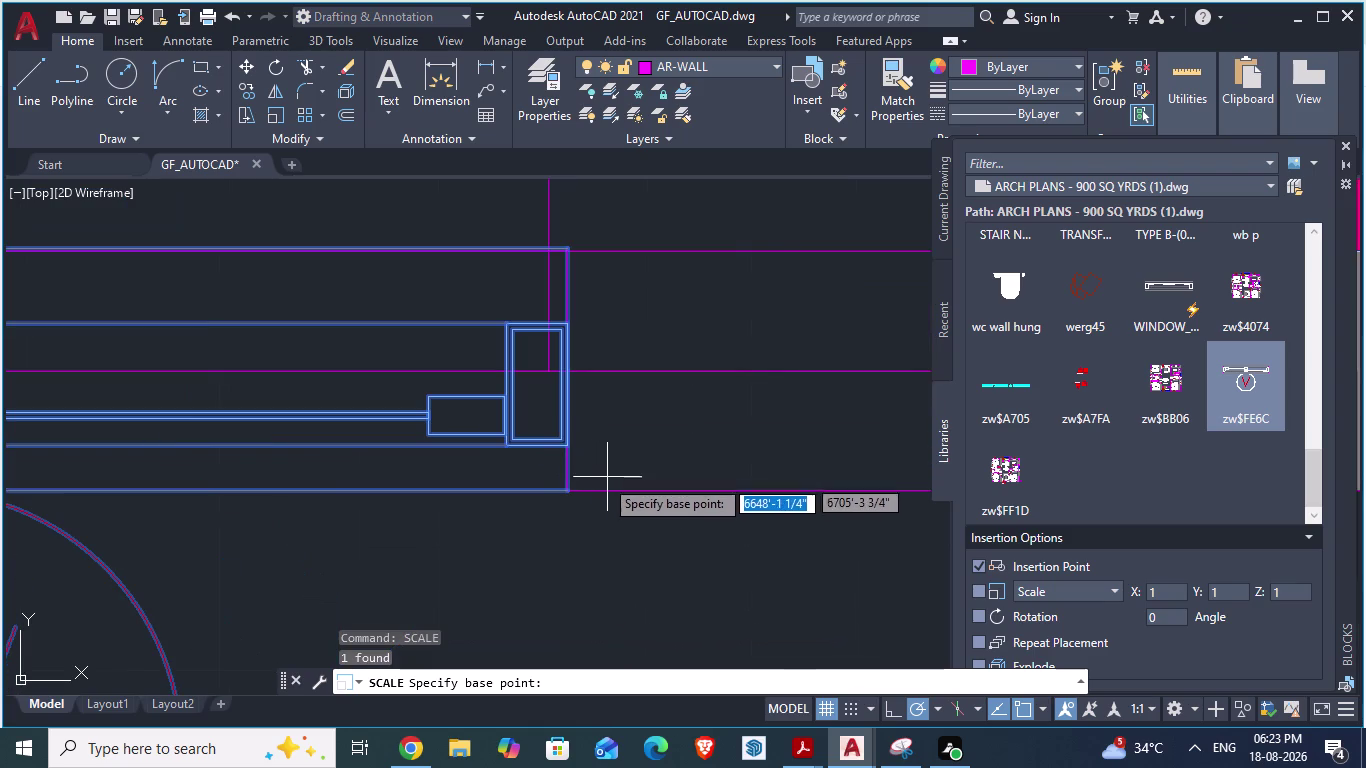
scroll(down, 3)
scroll(up, 3)
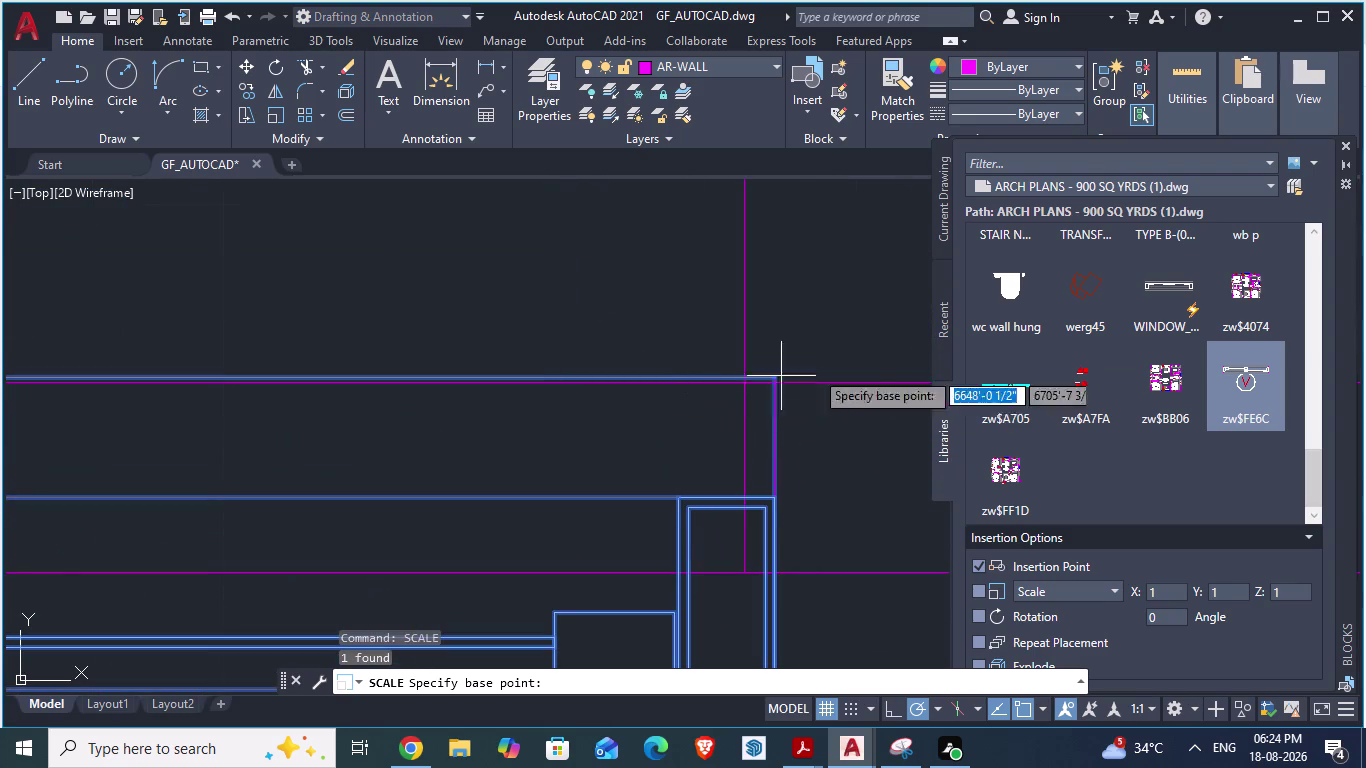
scroll(down, 3)
scroll(down, 3)
scroll(up, 3)
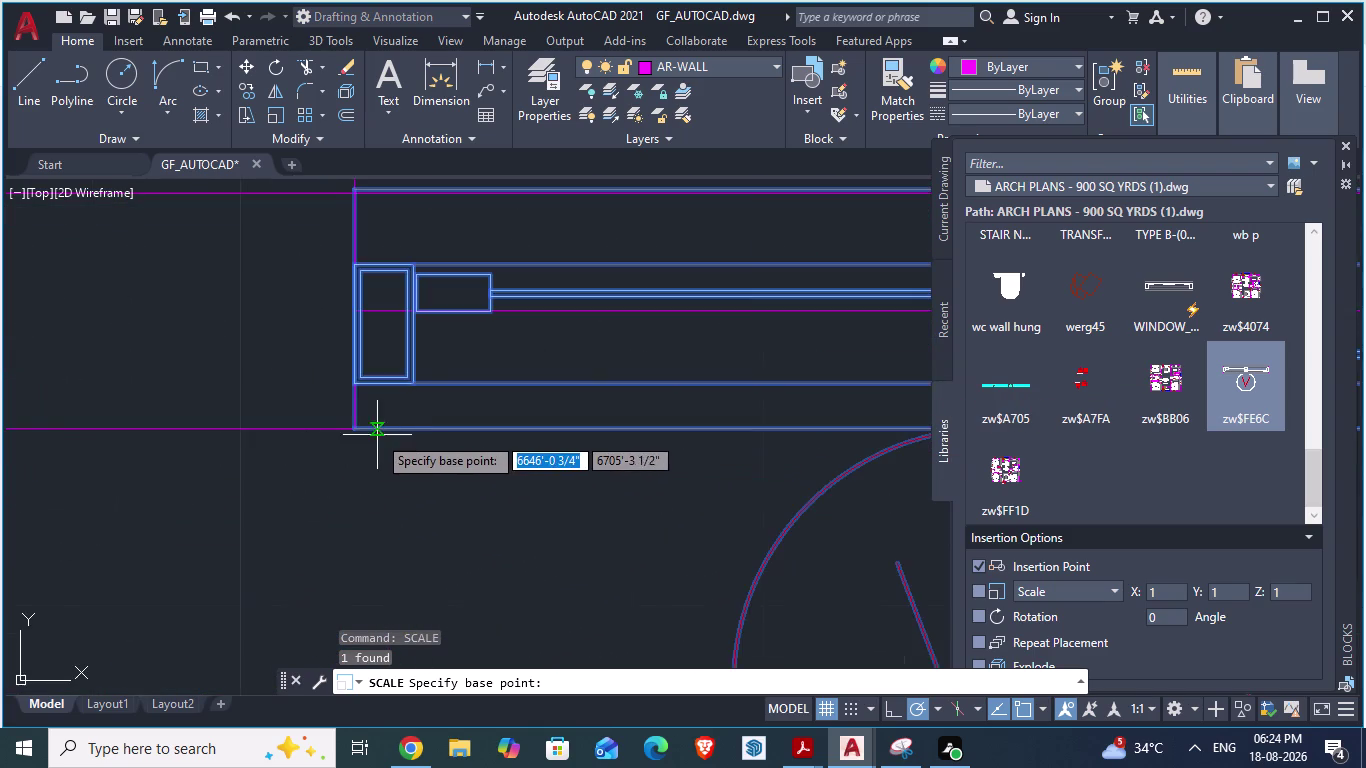
scroll(up, 3)
click(280, 413)
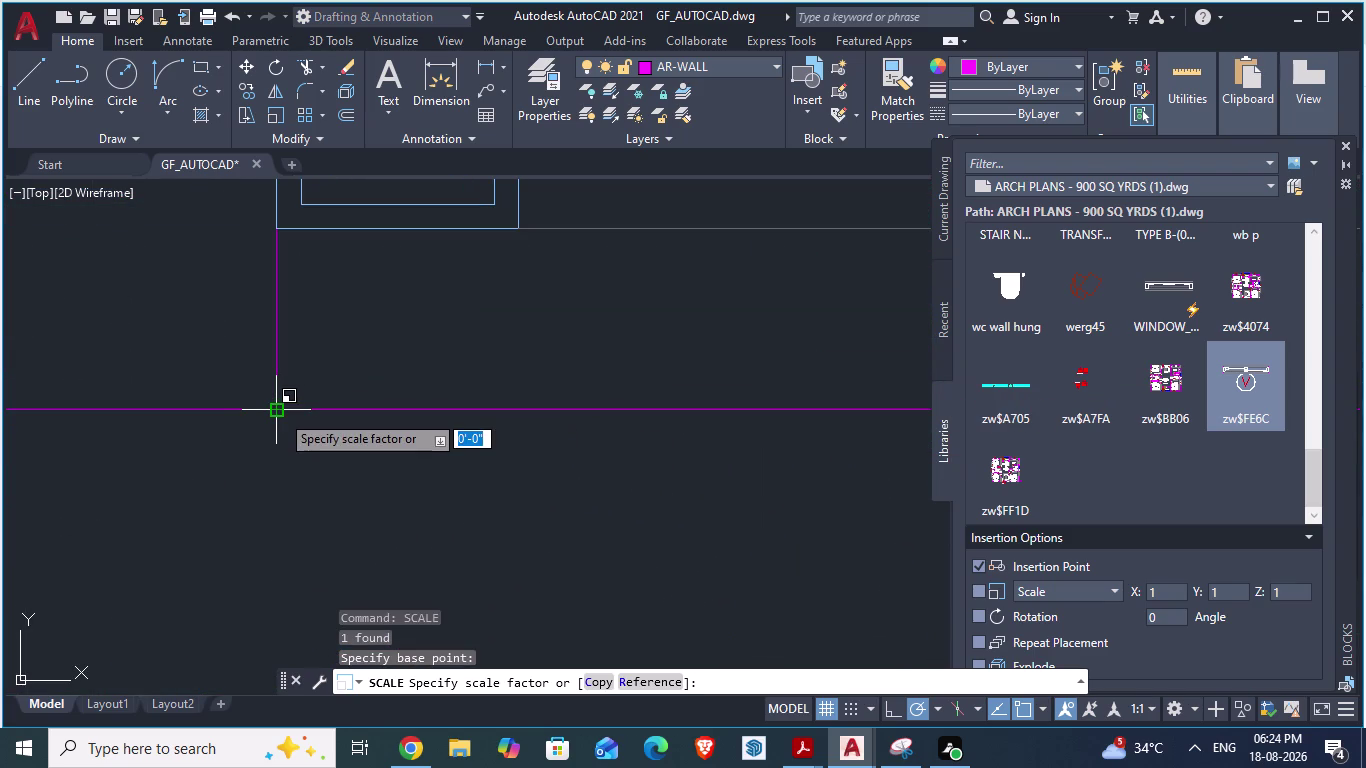
scroll(down, 3)
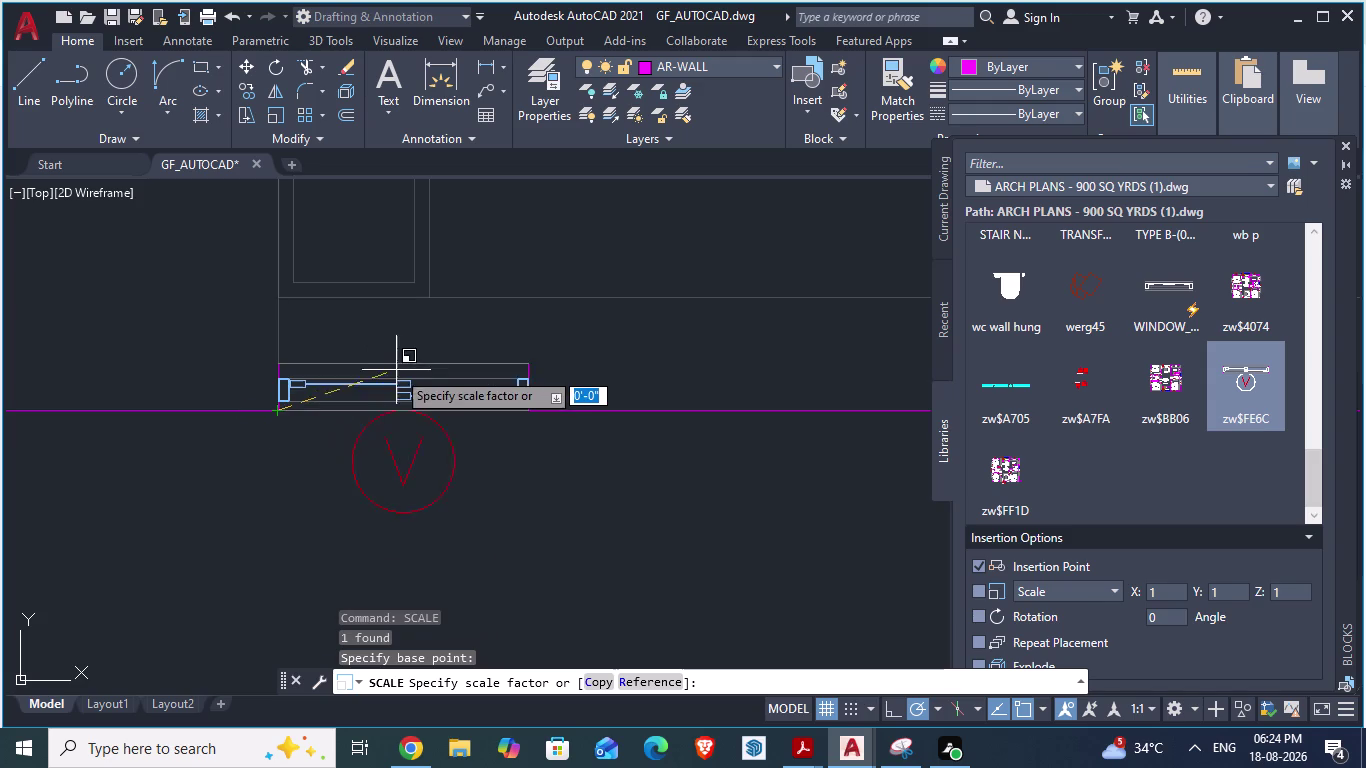
scroll(down, 3)
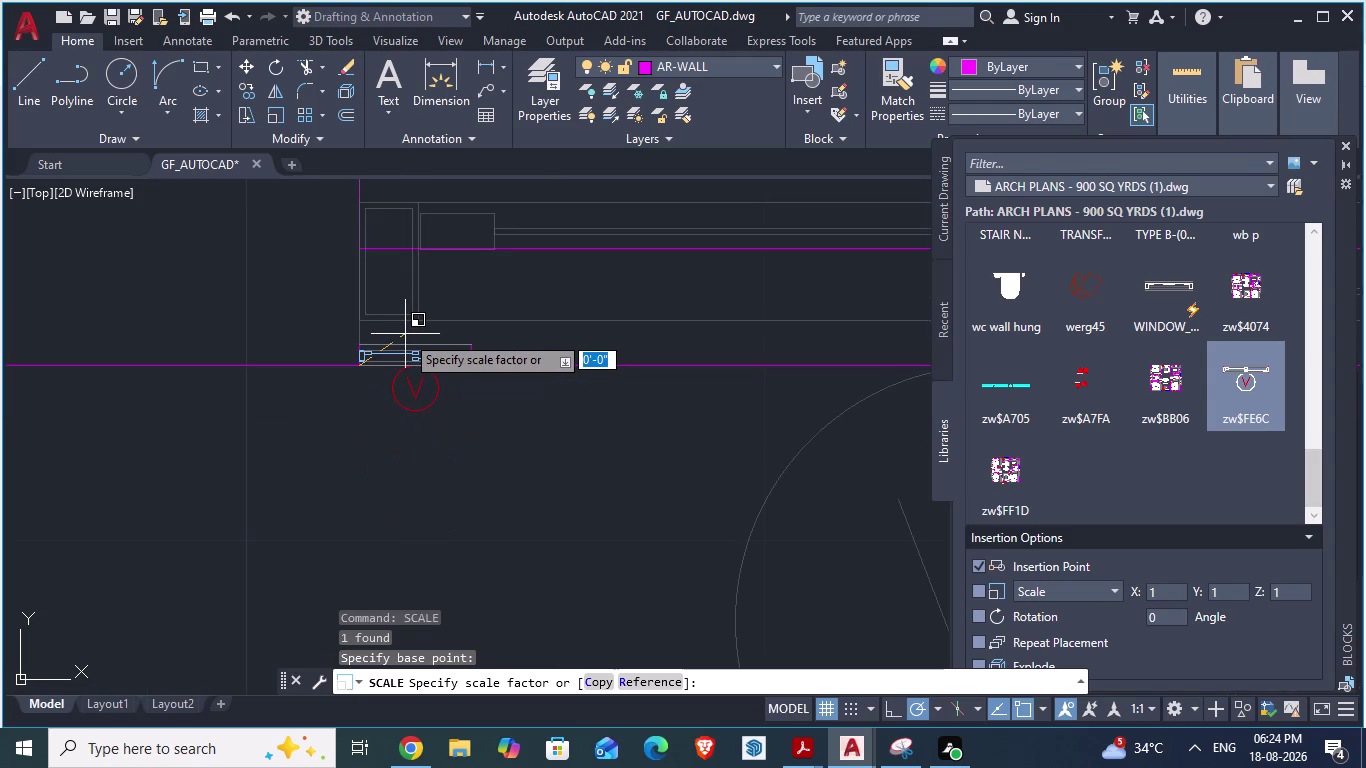
key(Return)
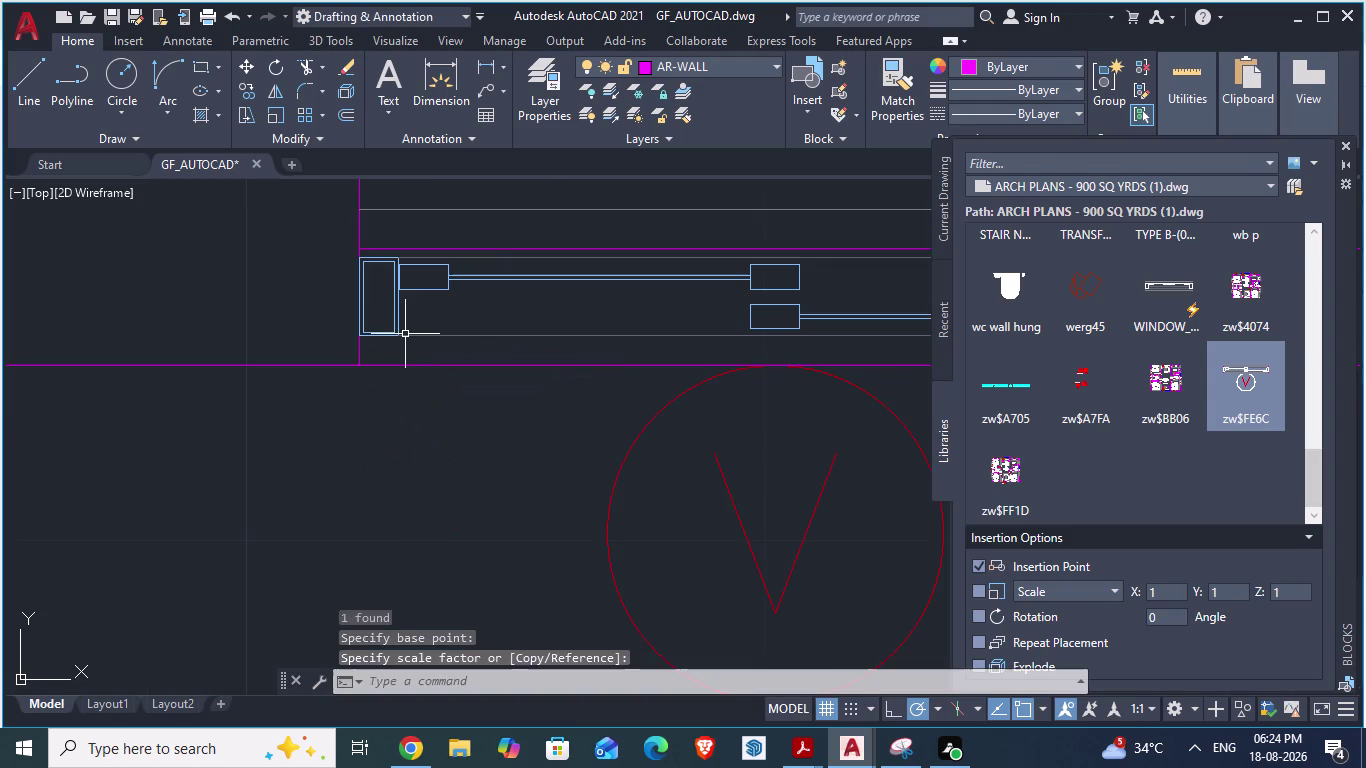
key(r)
key(Return)
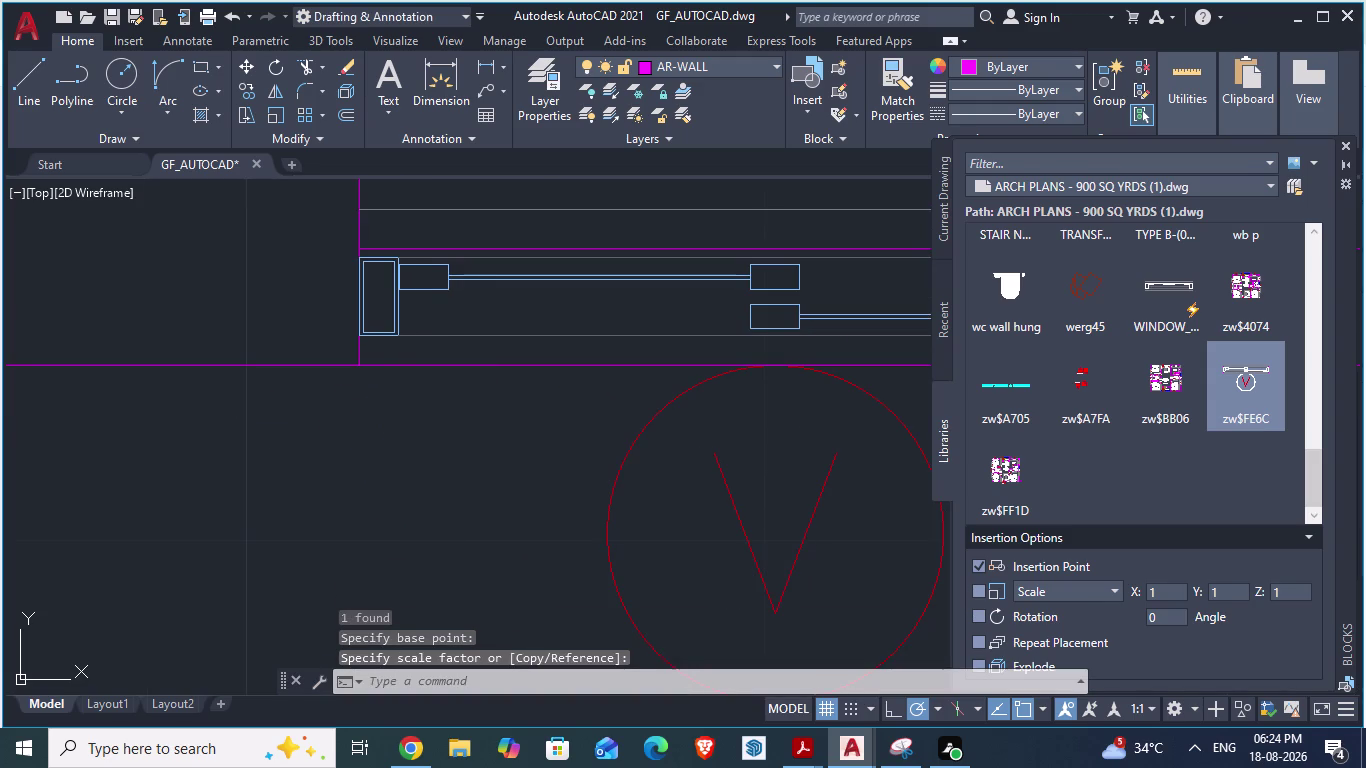
scroll(down, 3)
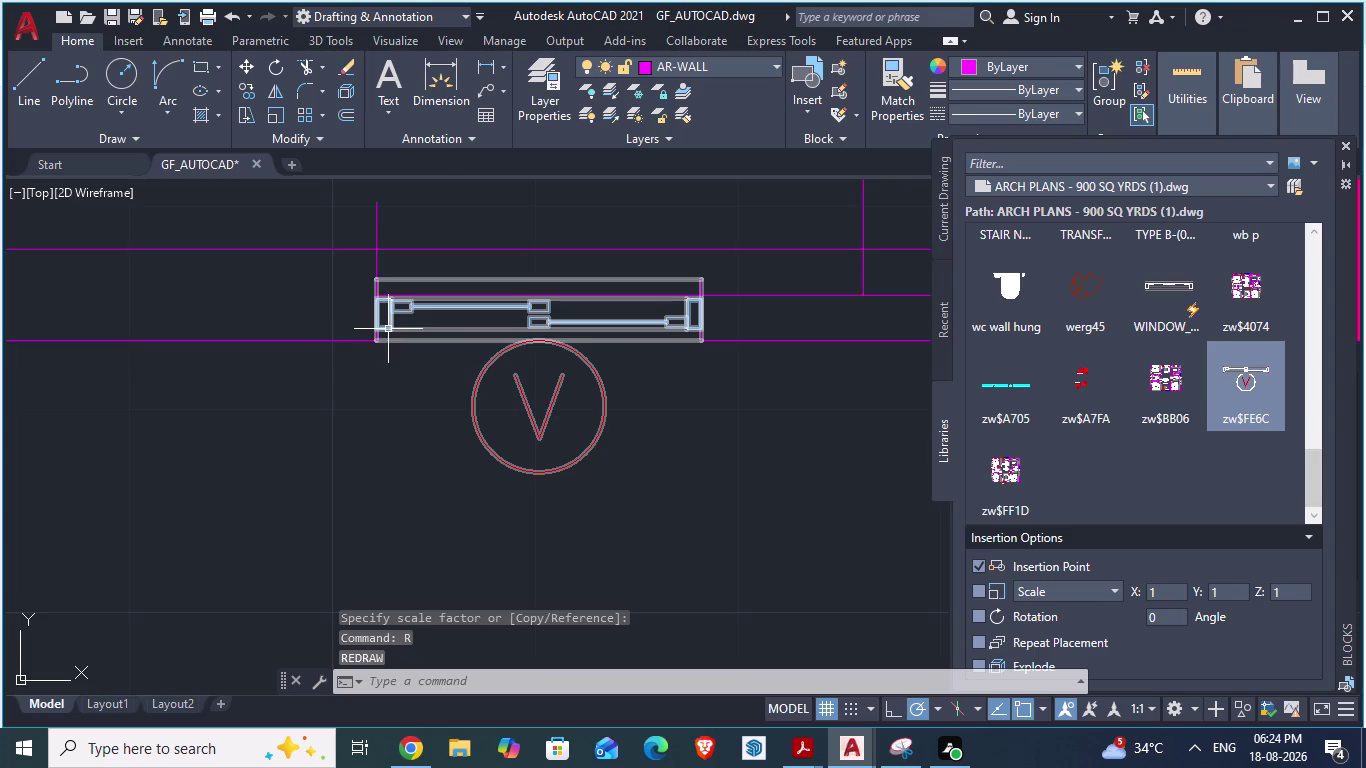
scroll(down, 3)
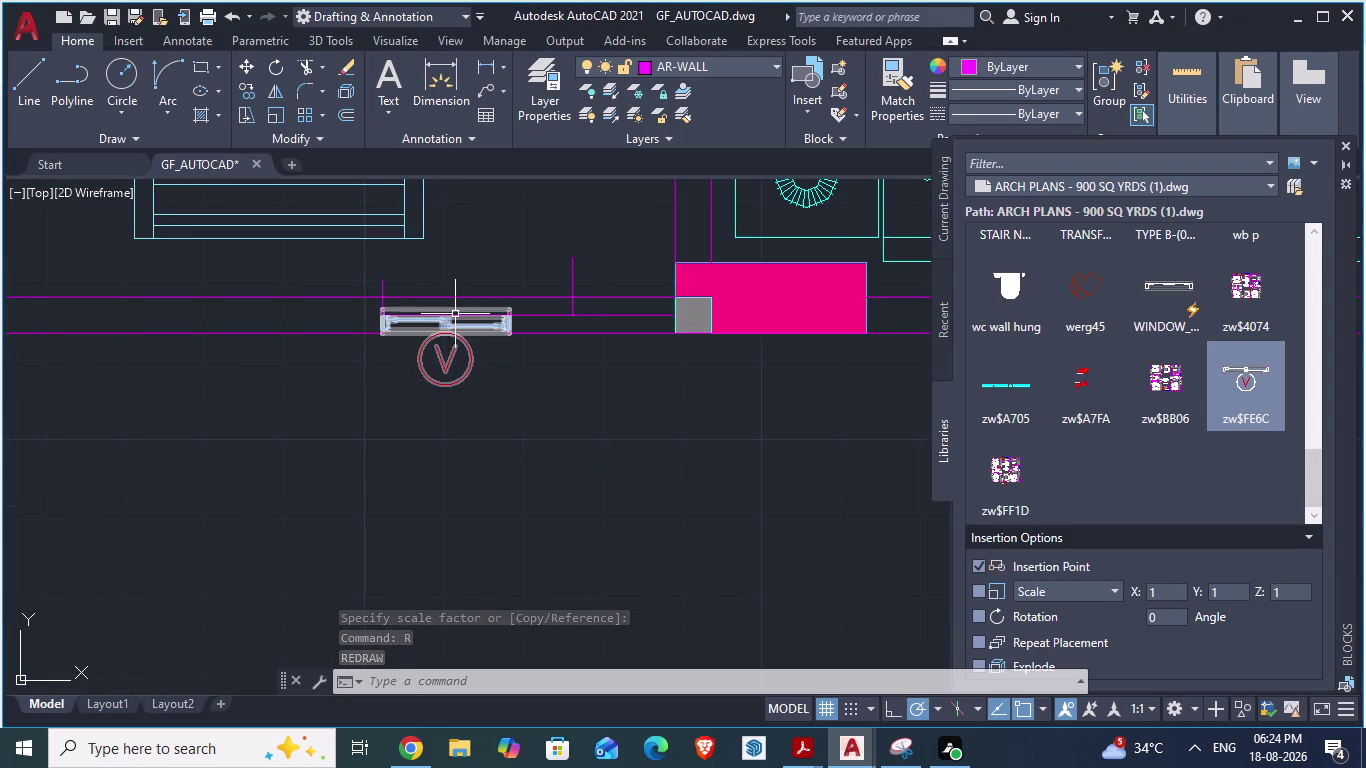
Rescale the window block by reference from its lower-left corner to the opening's edge.
click(448, 316)
text(sca)
key(Return)
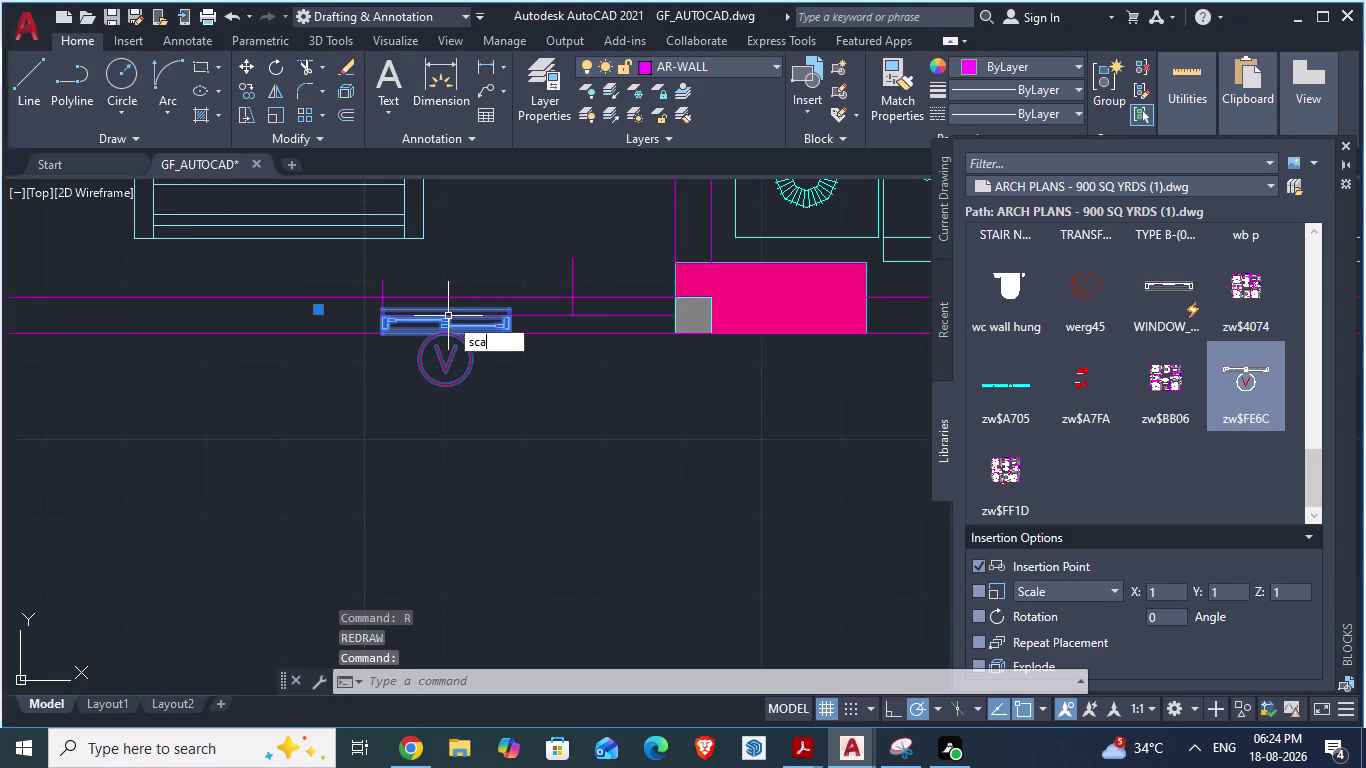
scroll(up, 3)
scroll(down, 3)
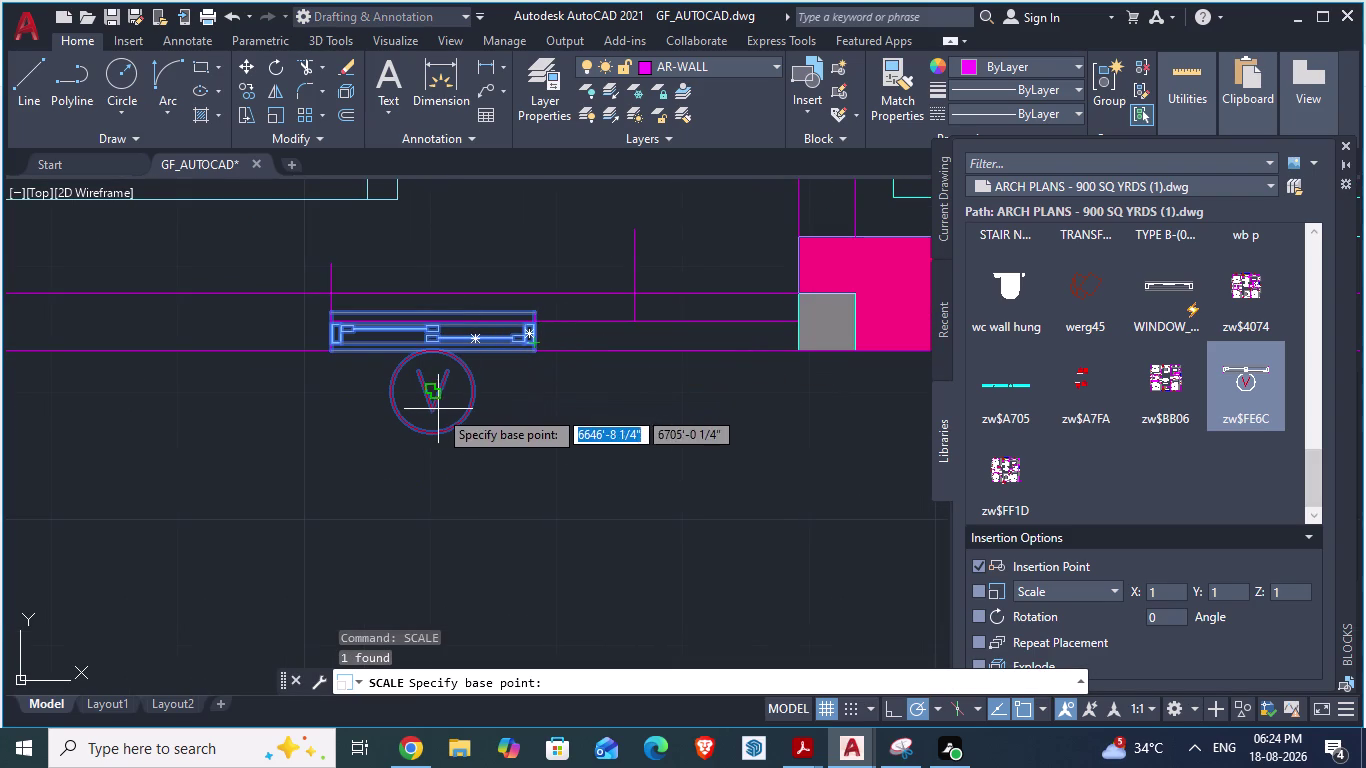
scroll(up, 3)
click(326, 347)
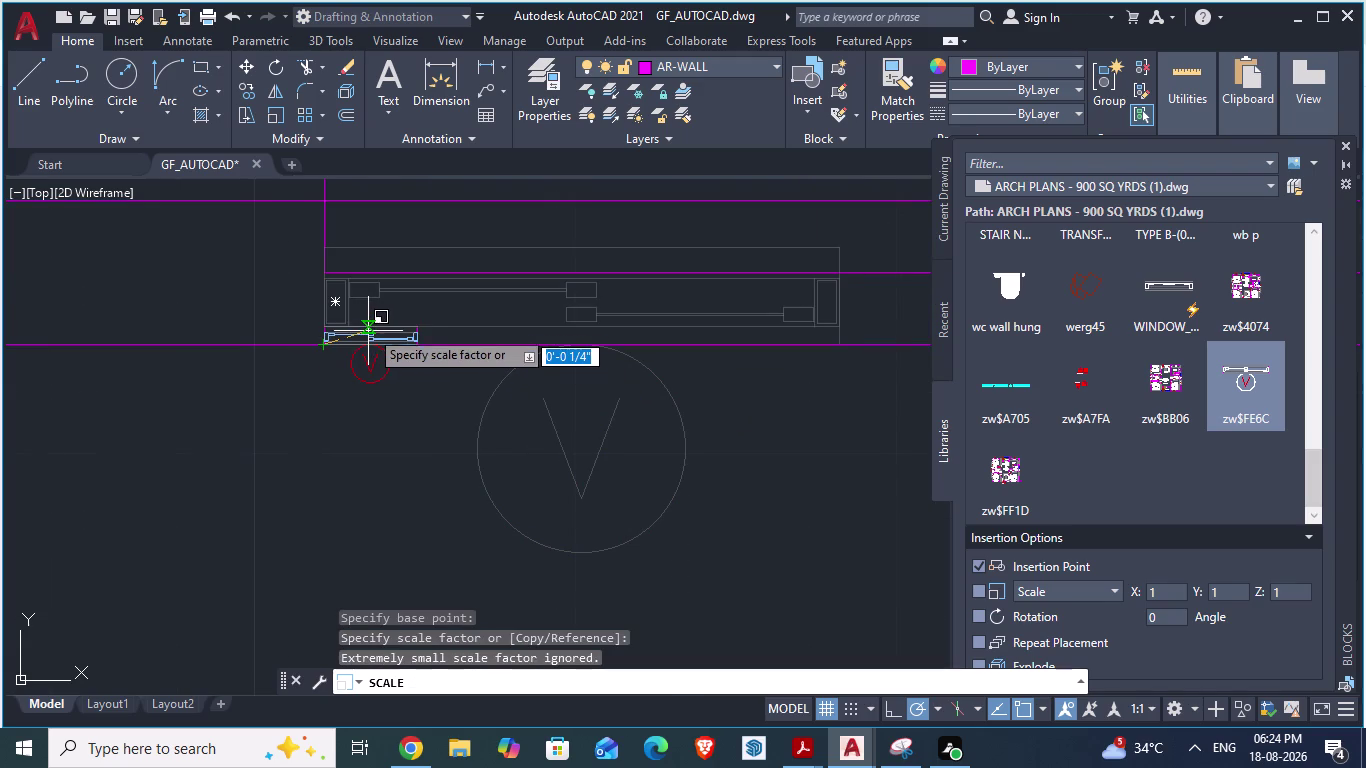
key(r)
key(Return)
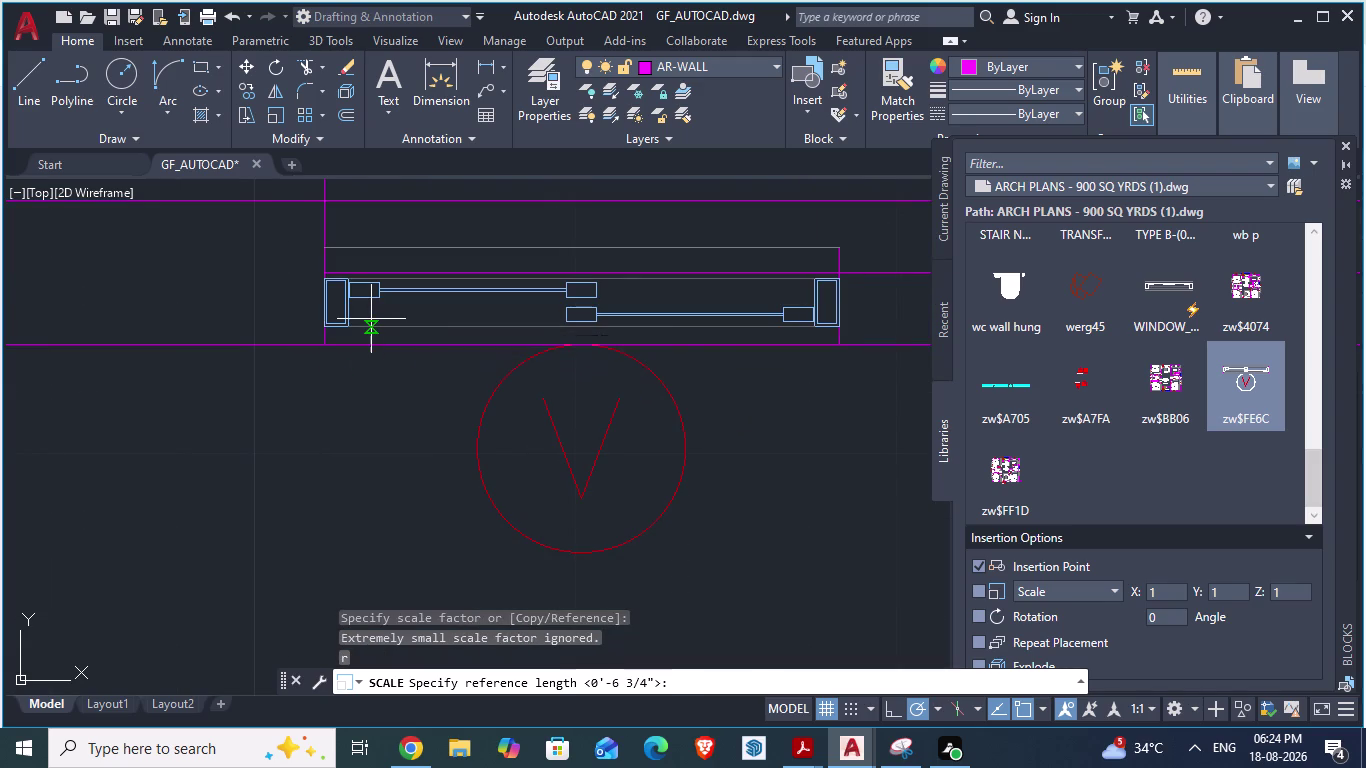
click(325, 348)
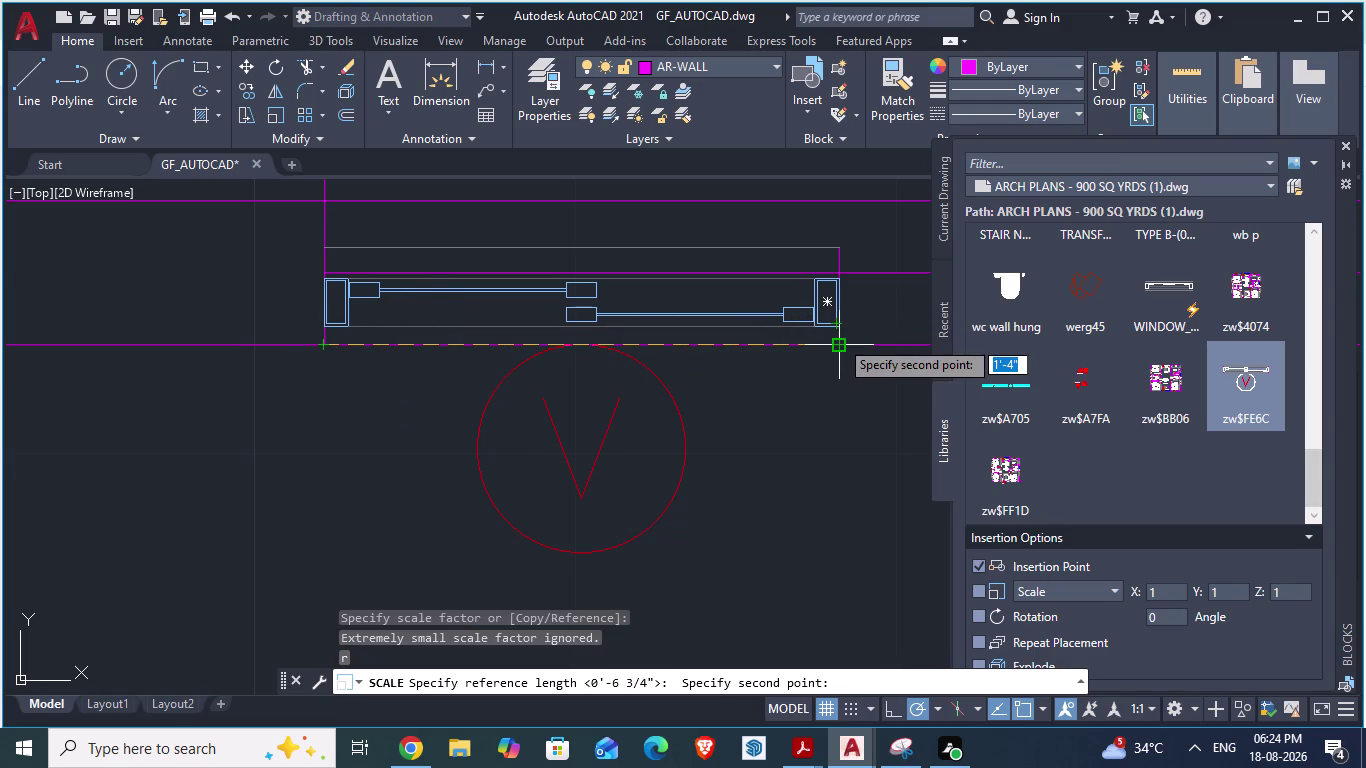
click(839, 339)
scroll(down, 3)
scroll(down, 3)
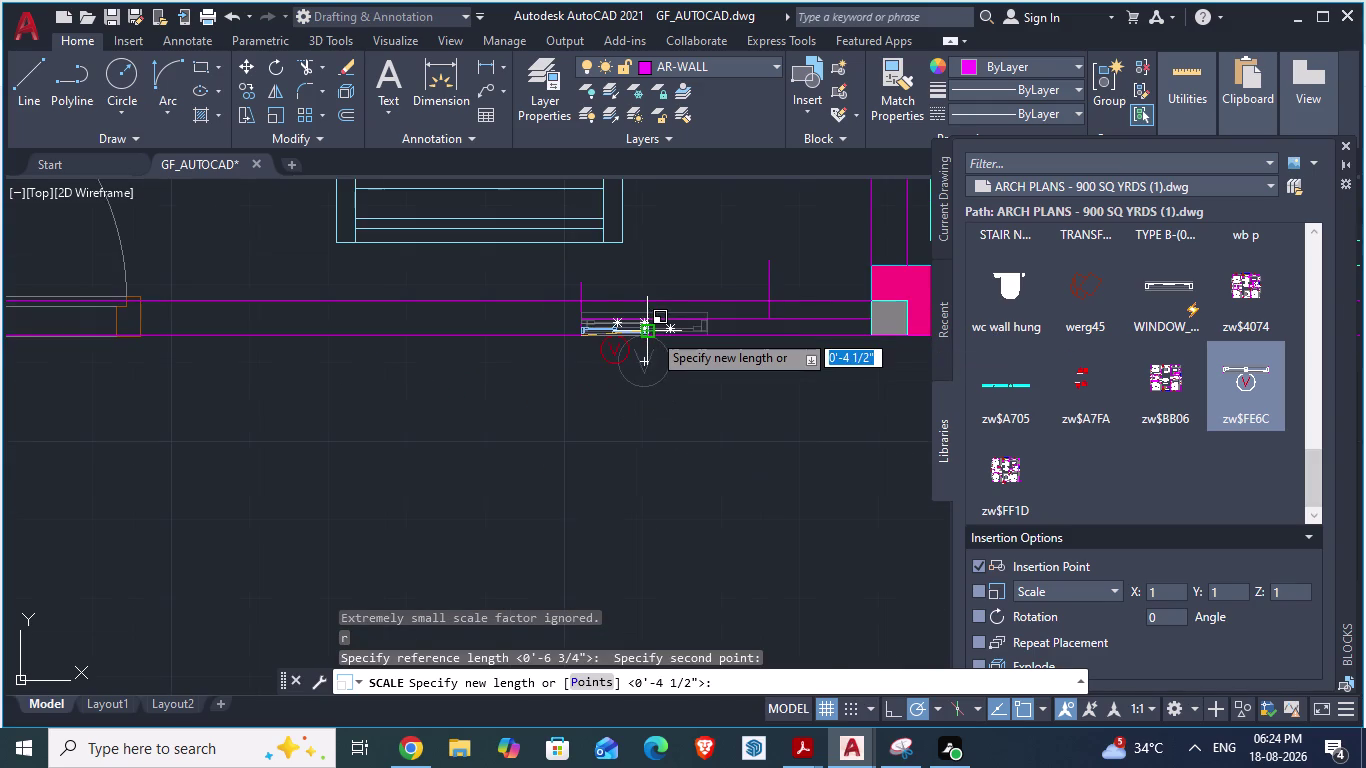
scroll(up, 3)
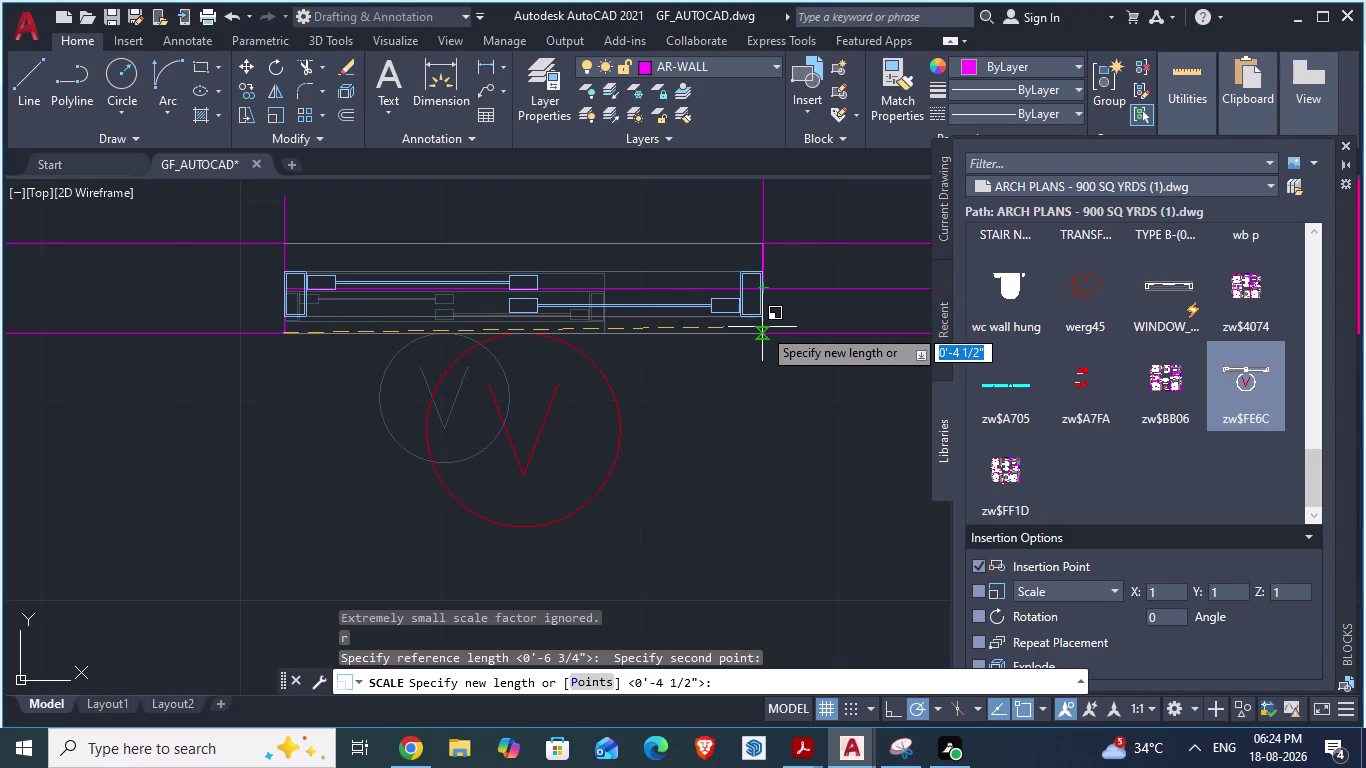
scroll(up, 3)
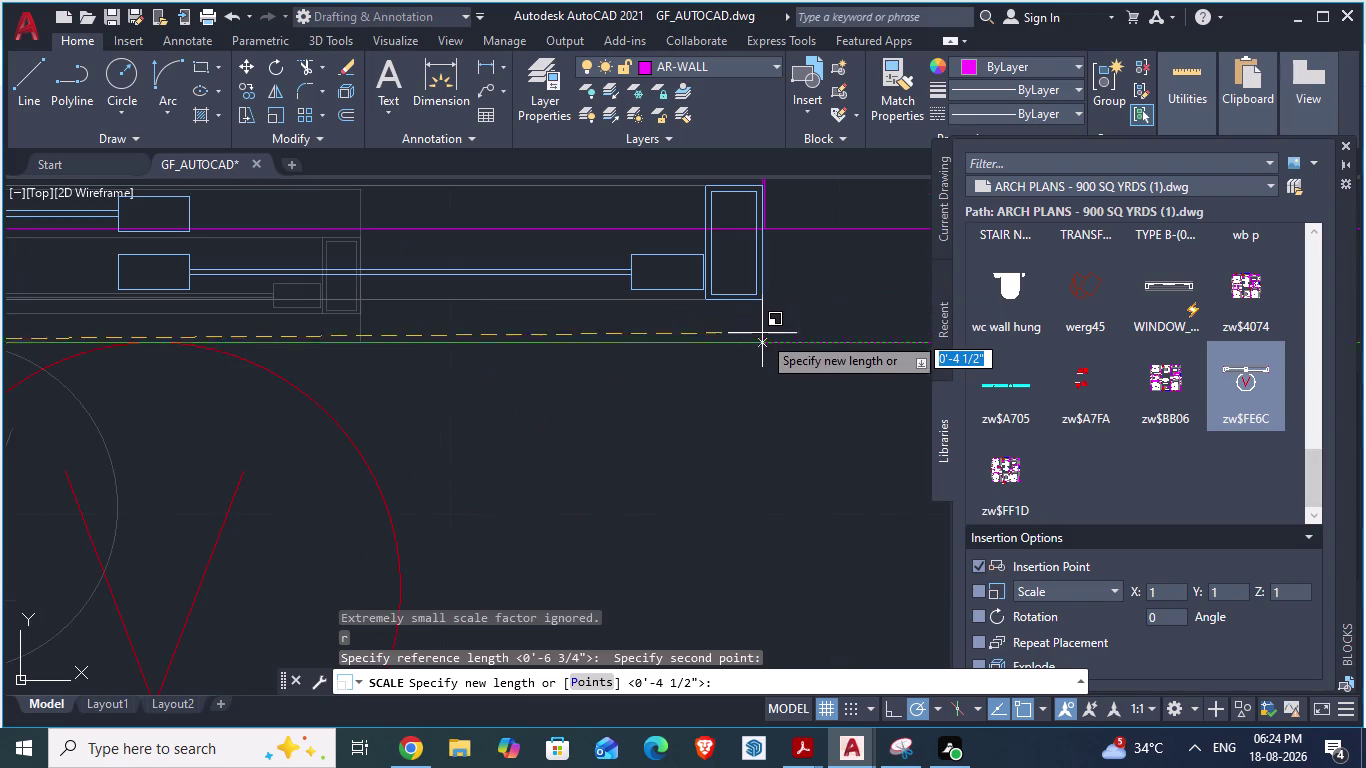
click(762, 335)
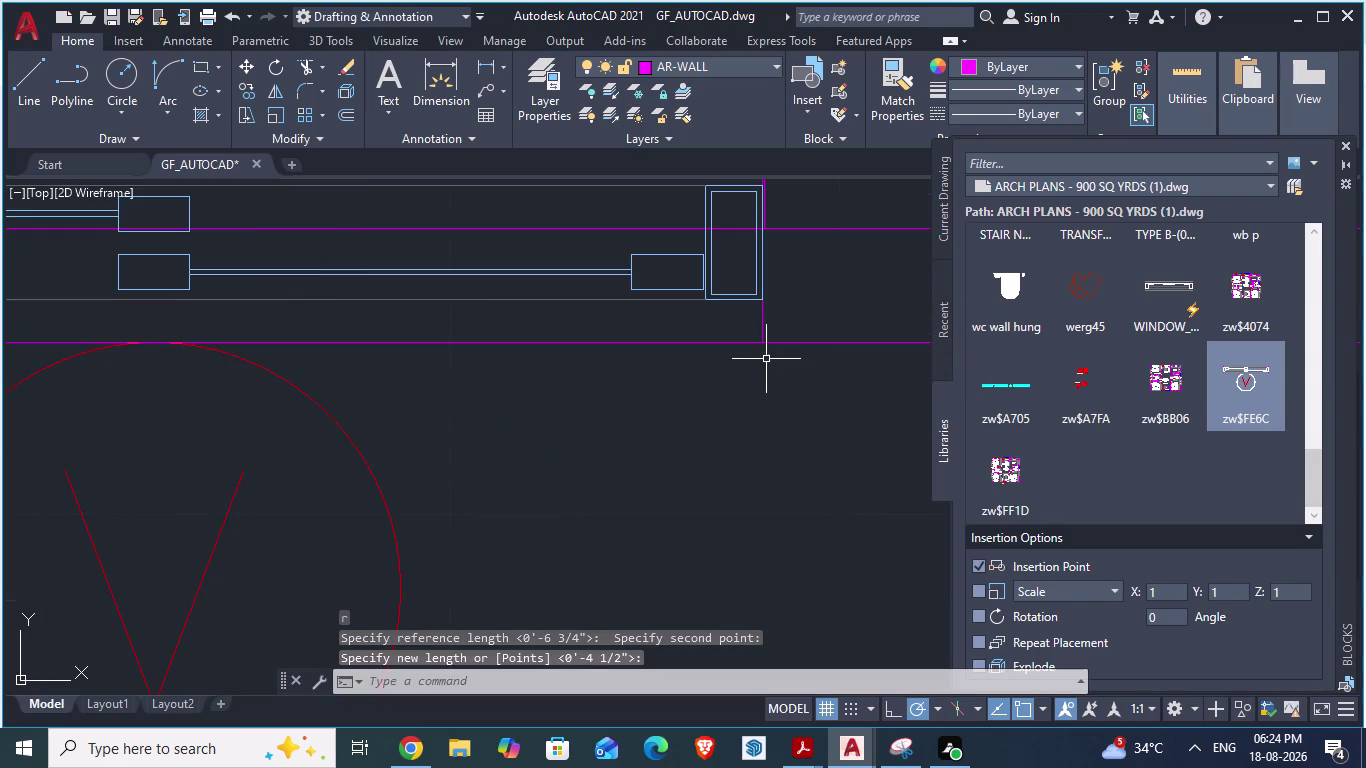
key(Return)
key(Escape)
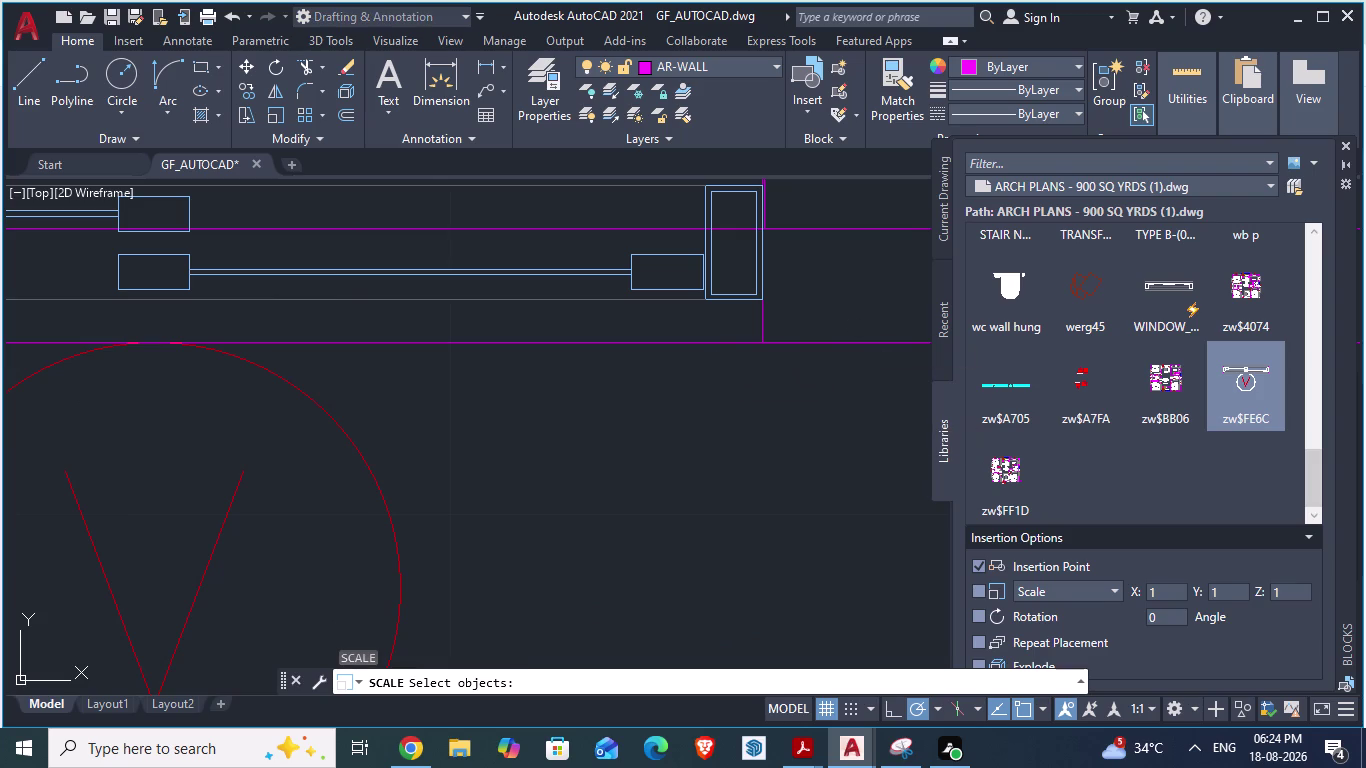
Delete the leftover objects near the window.
scroll(down, 3)
scroll(down, 3)
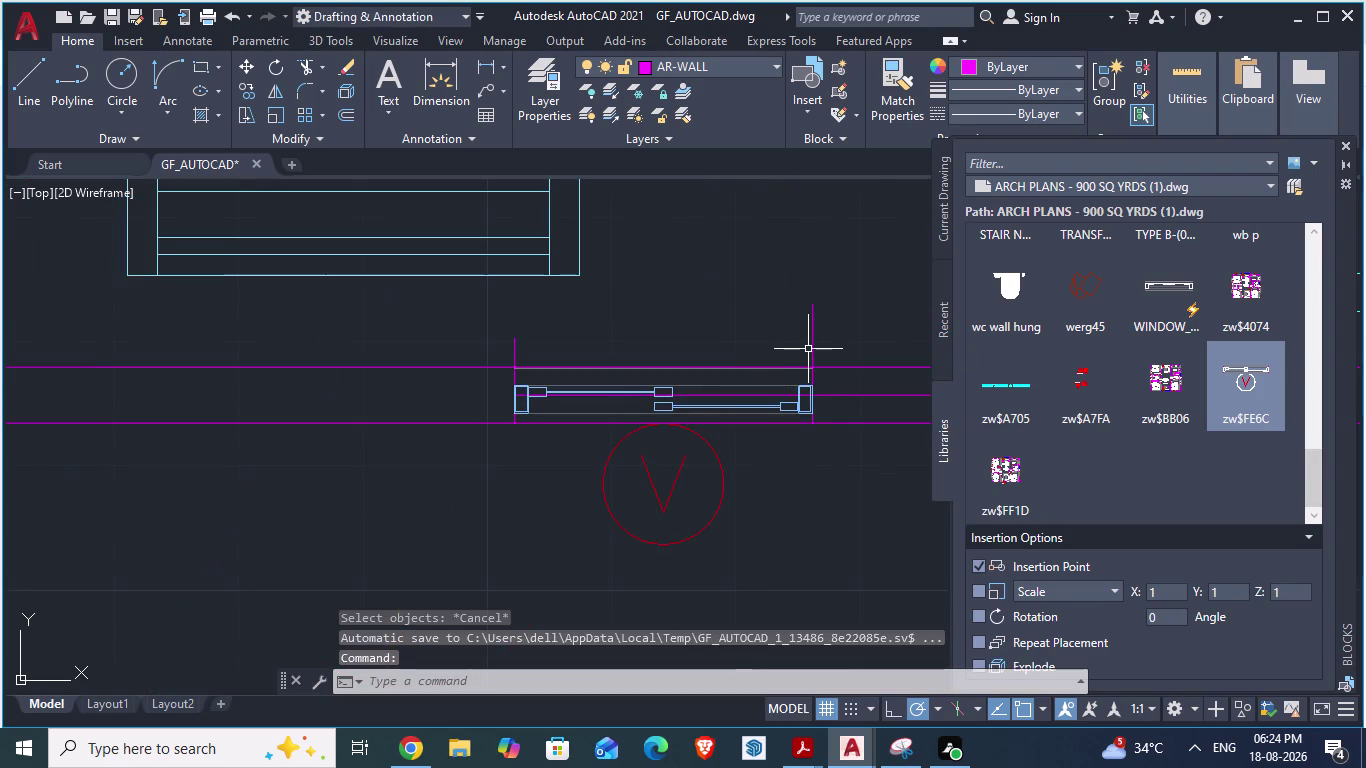
click(811, 349)
key(Delete)
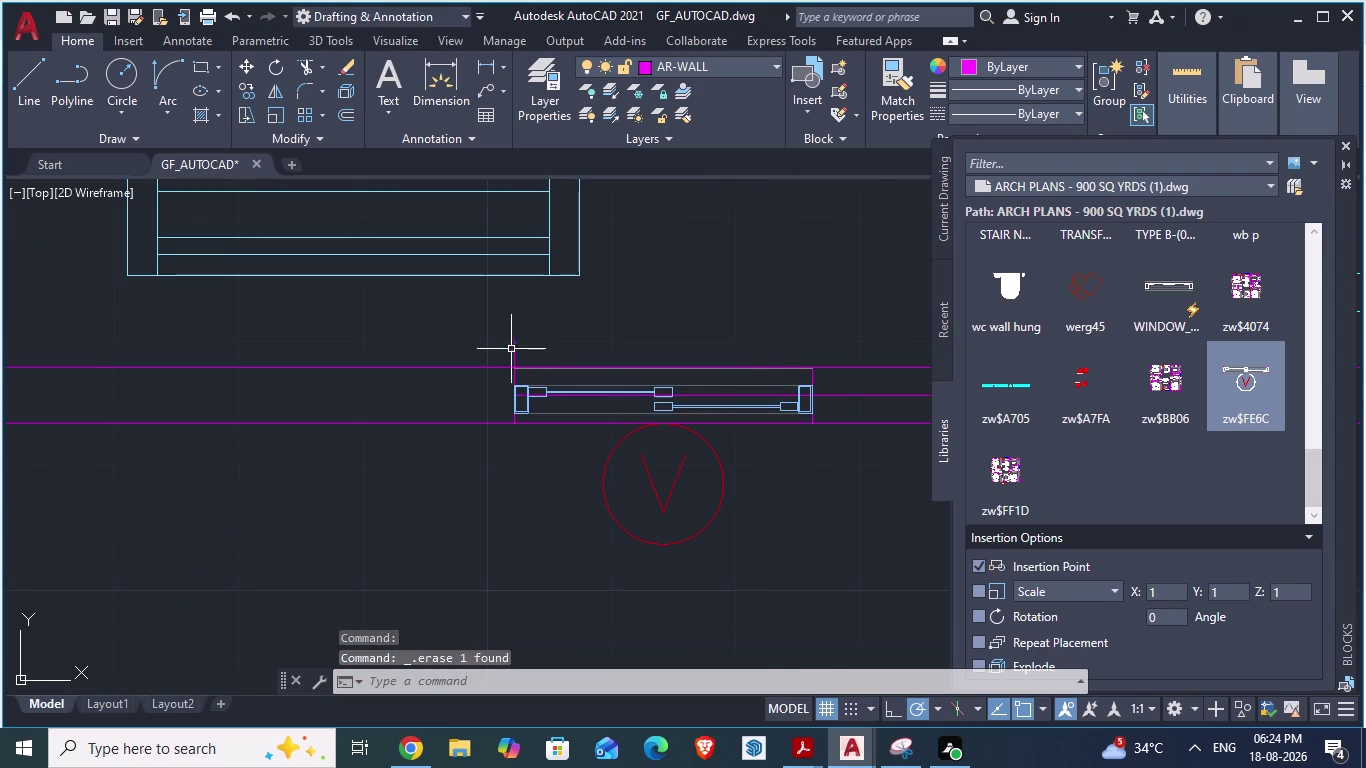
click(514, 355)
key(Delete)
scroll(down, 3)
scroll(down, 3)
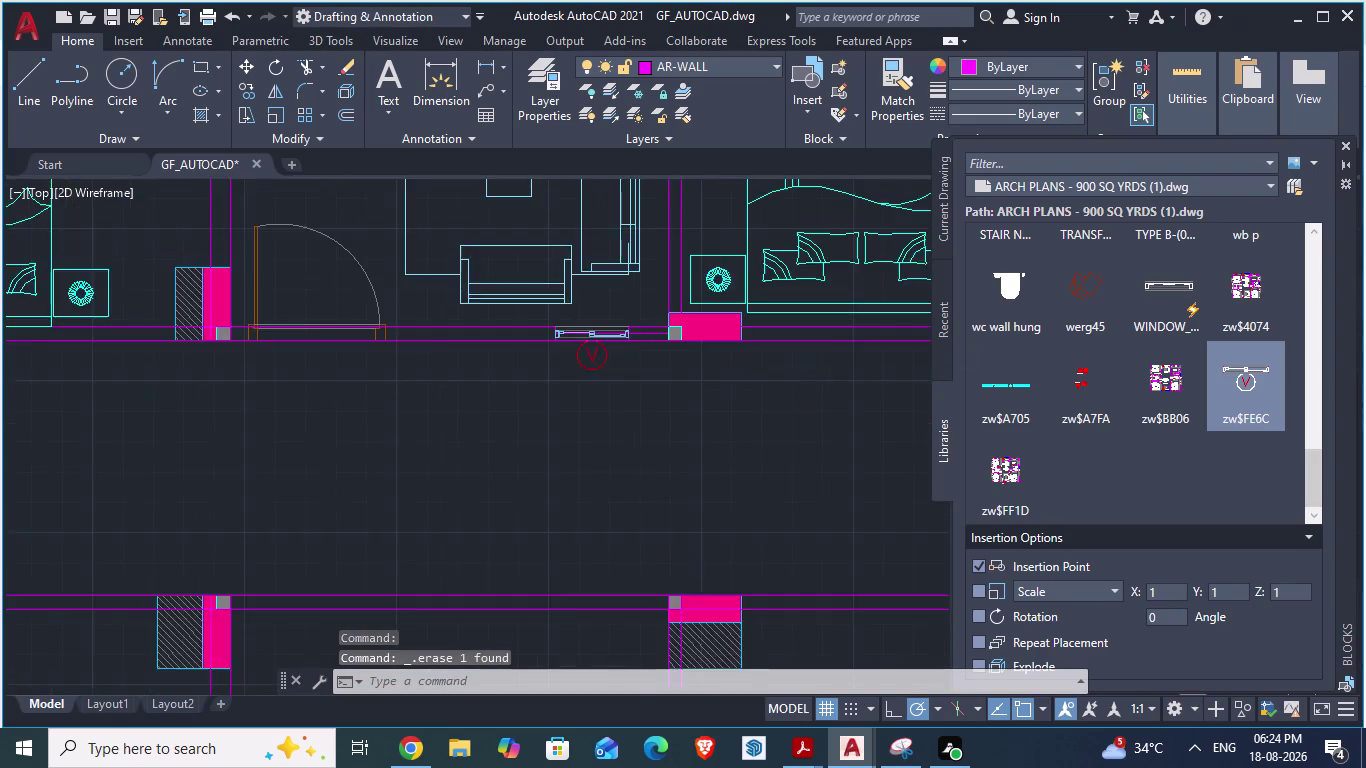
Copy the fitted window block and paste a copy.
click(584, 328)
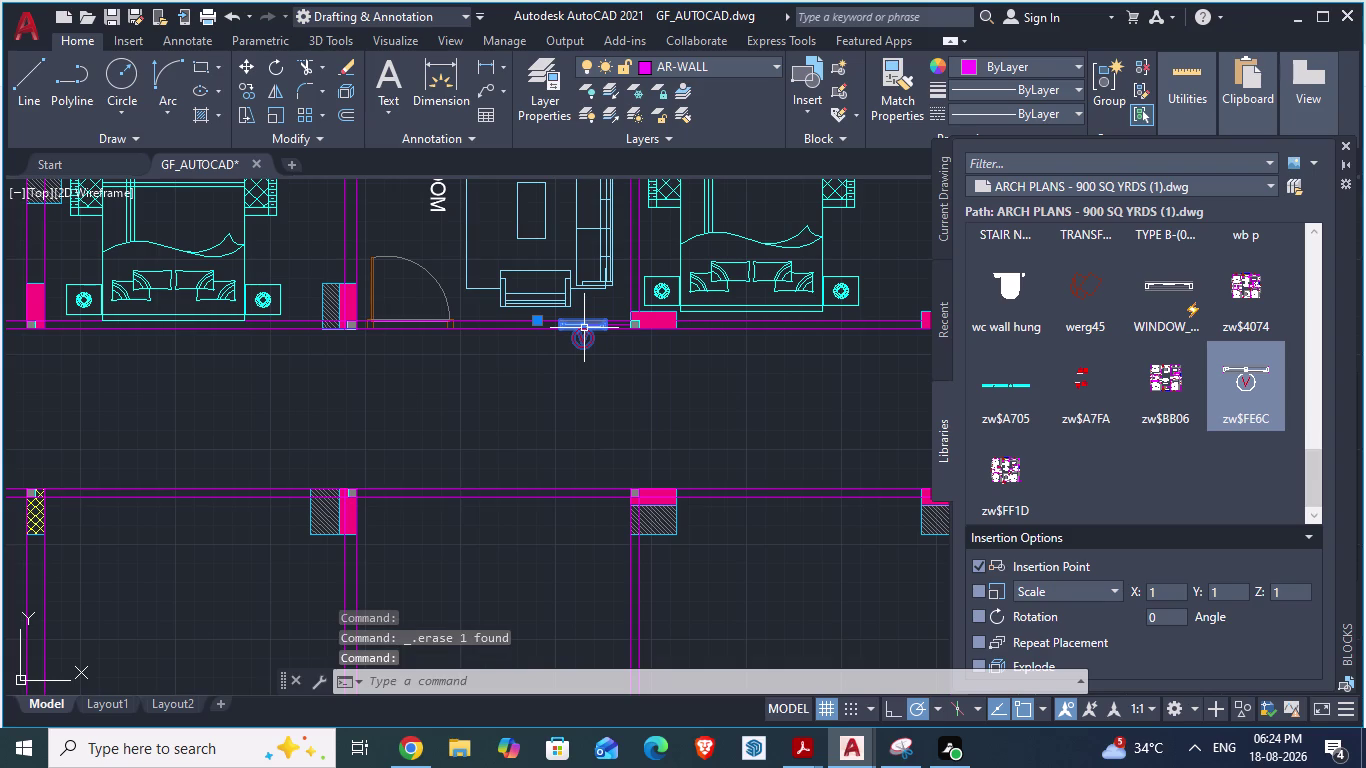
key(ctrl+c)
key(ctrl+v)
Pick an insertion point in the wall opening for the pasted window, then end the paste.
scroll(up, 3)
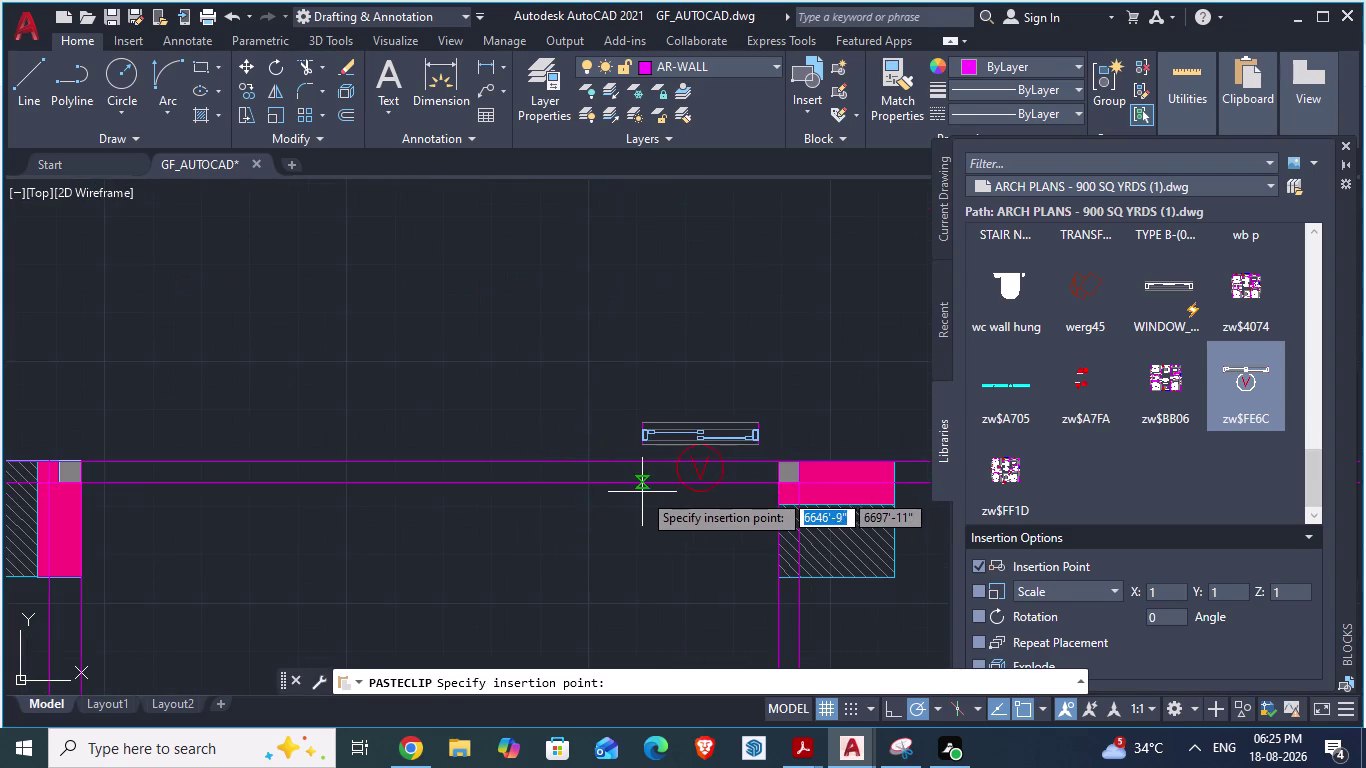
scroll(down, 3)
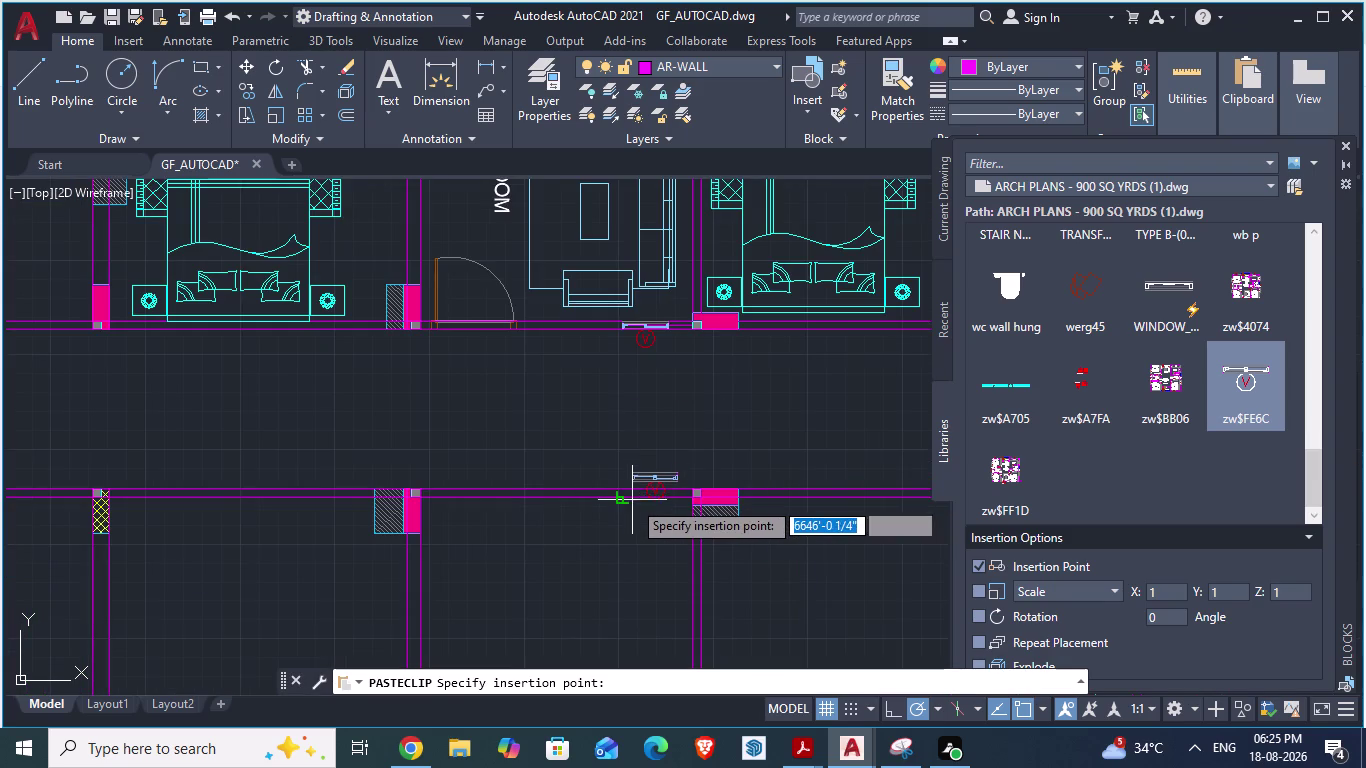
scroll(up, 3)
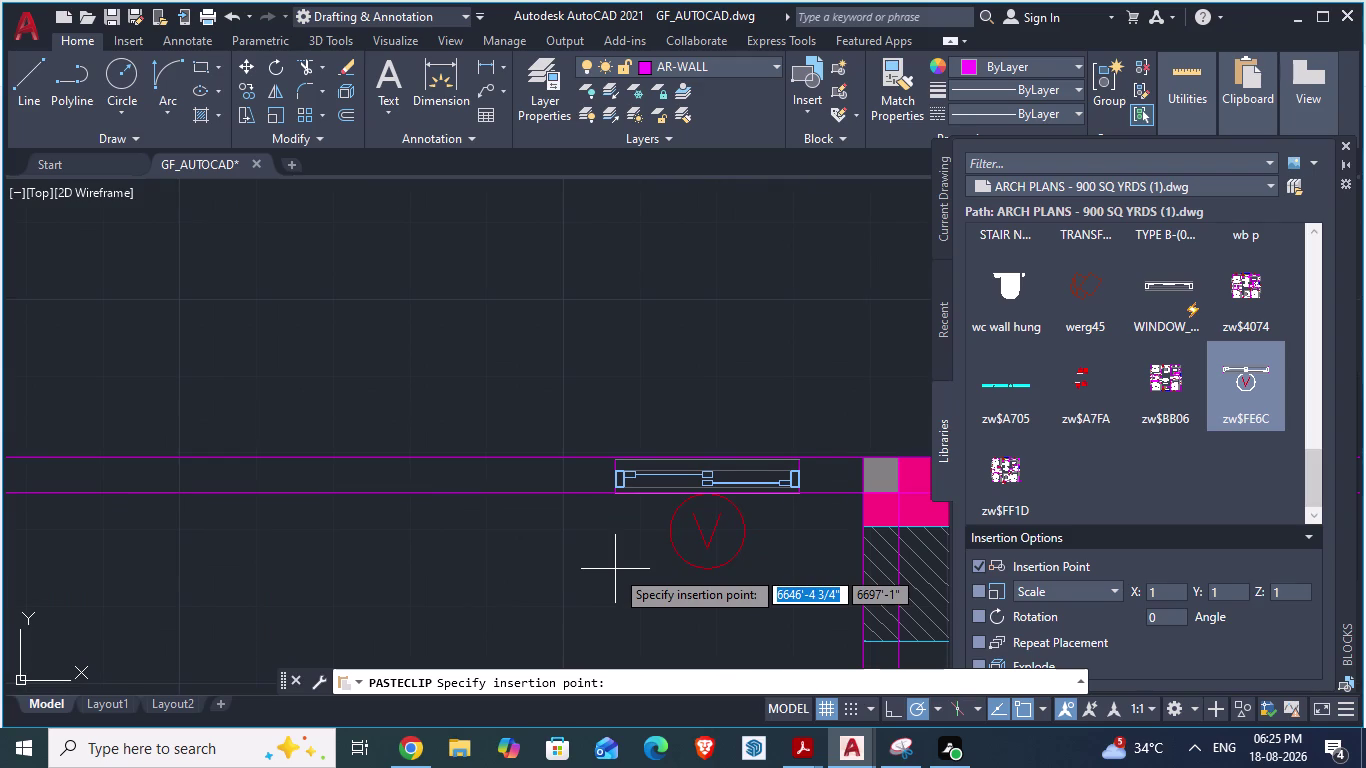
click(613, 568)
scroll(down, 3)
scroll(down, 3)
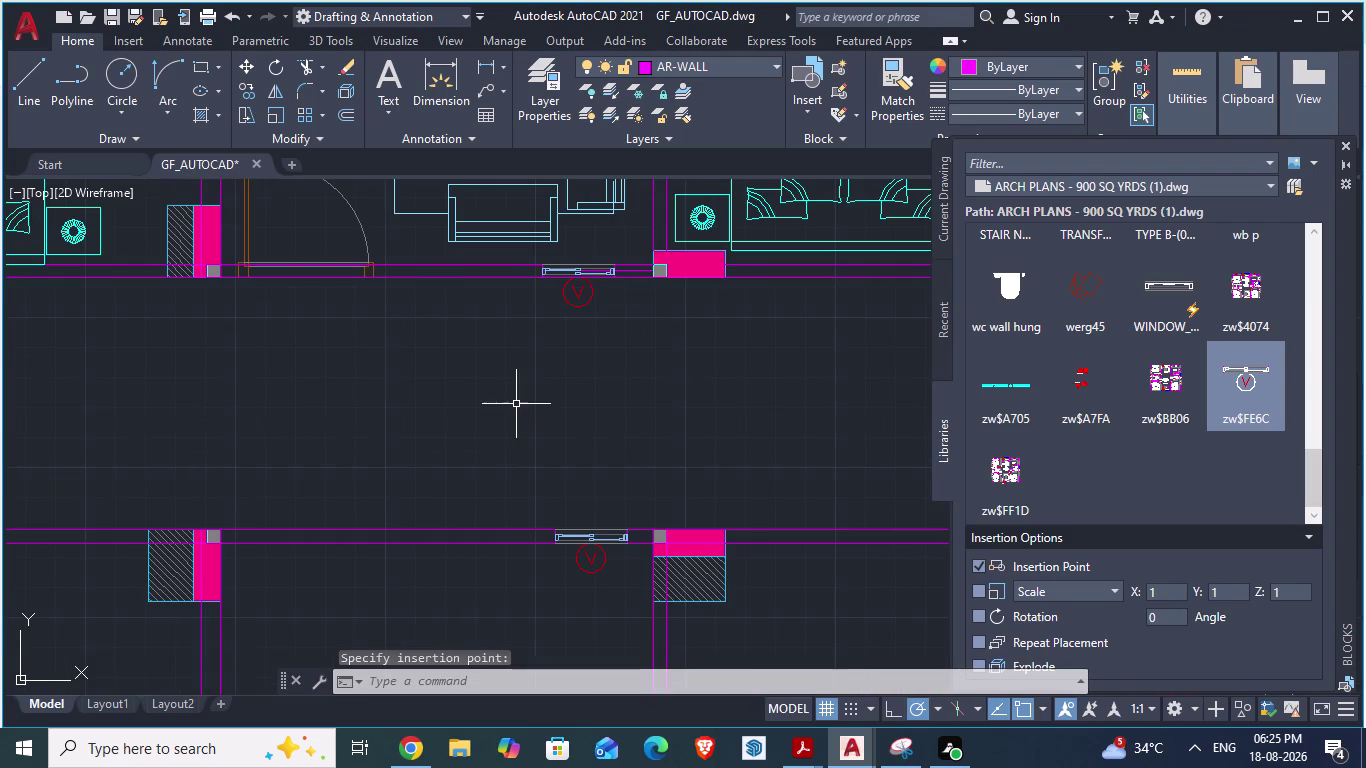
key(Escape)
scroll(up, 3)
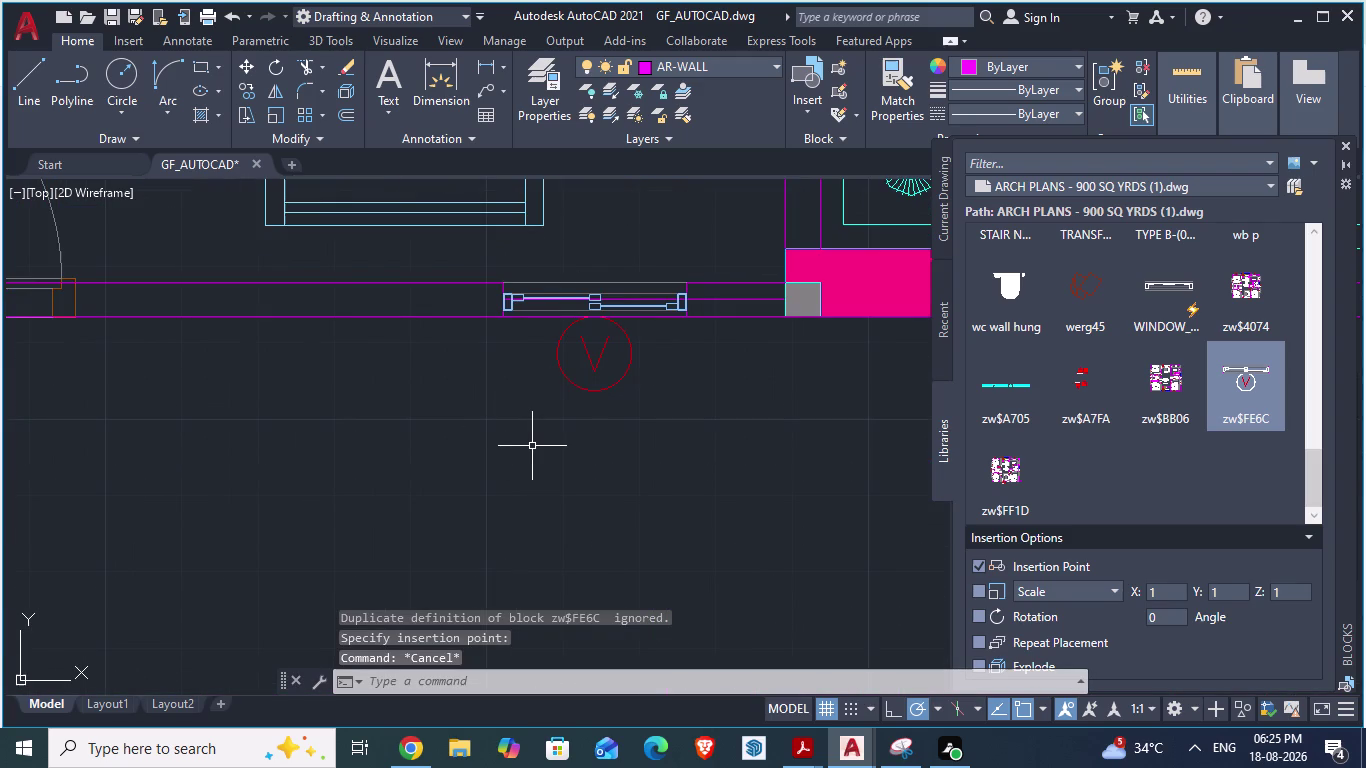
Draw two vertical construction lines (XL) through both ends of the window opening.
text(xl)
key(Return)
key(v)
key(Return)
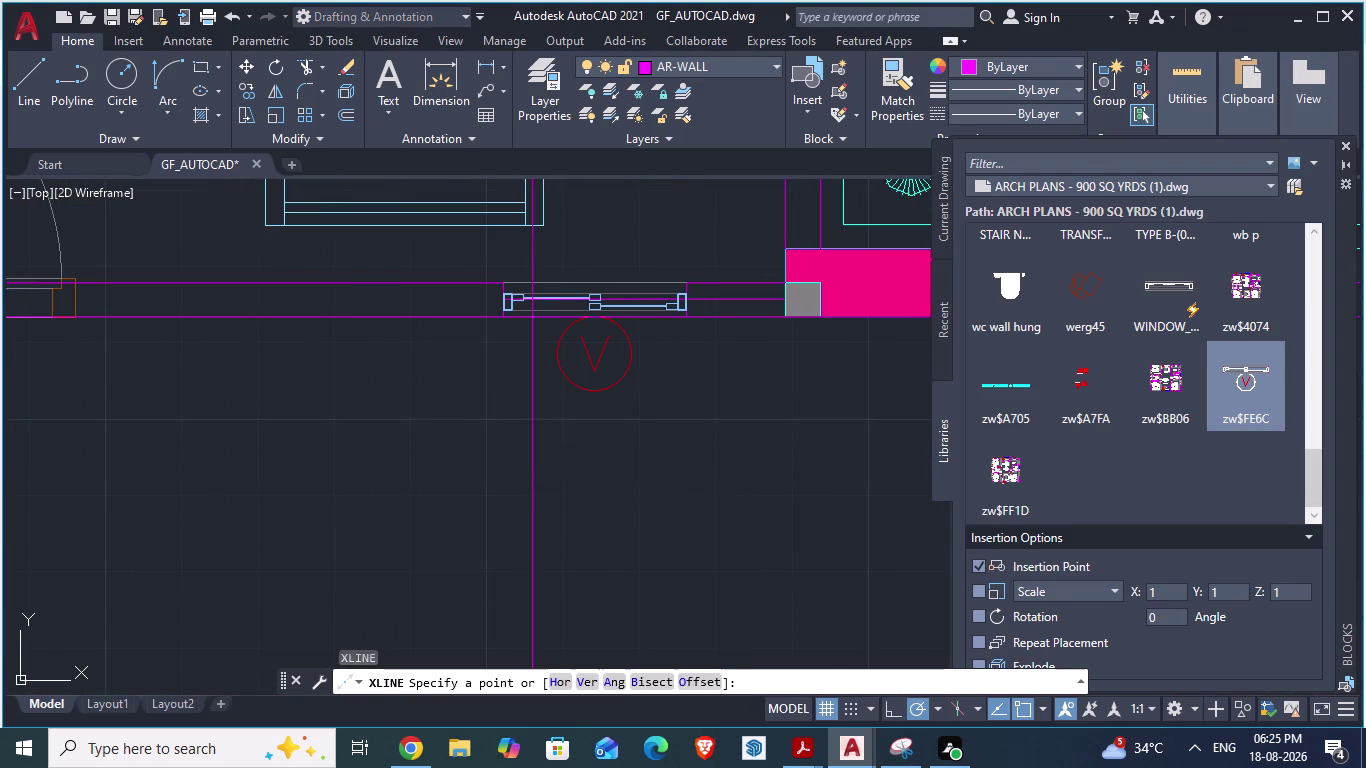
scroll(up, 3)
scroll(down, 3)
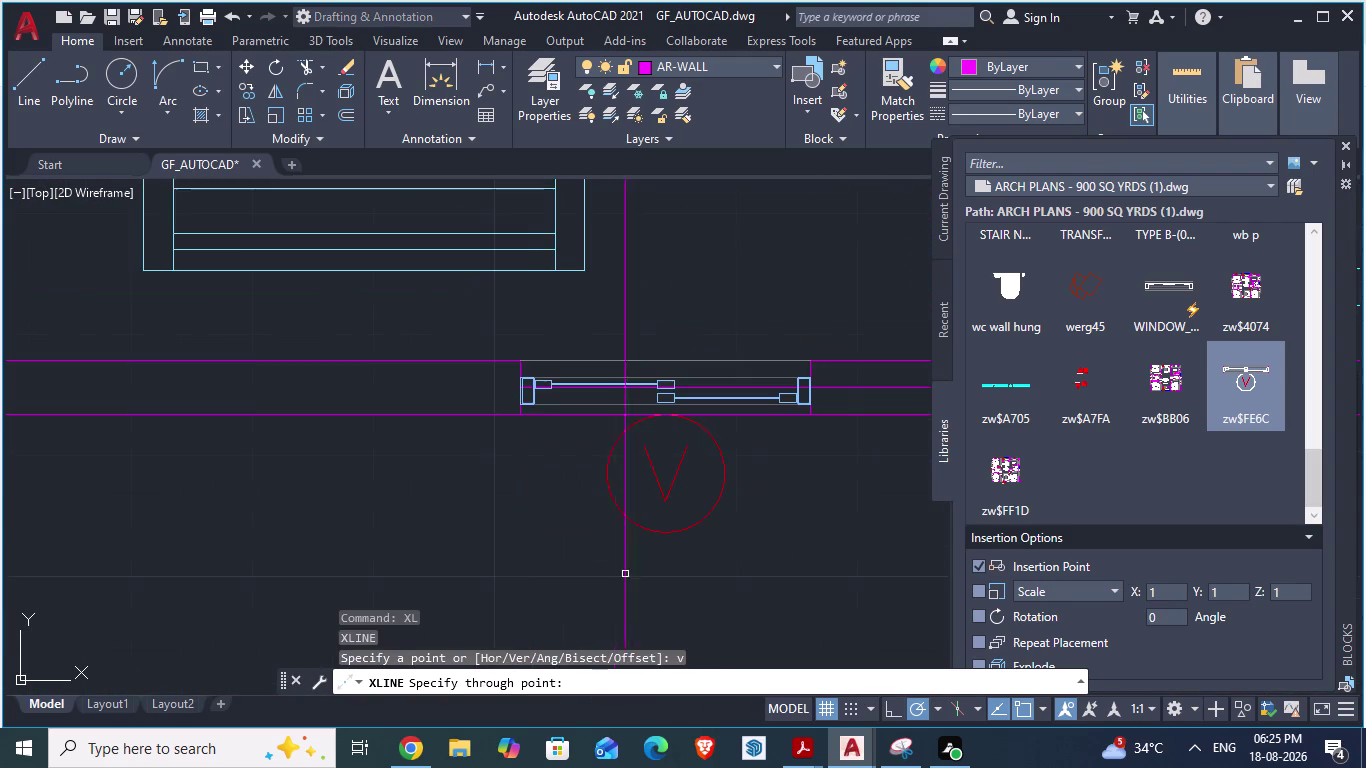
scroll(up, 3)
click(514, 428)
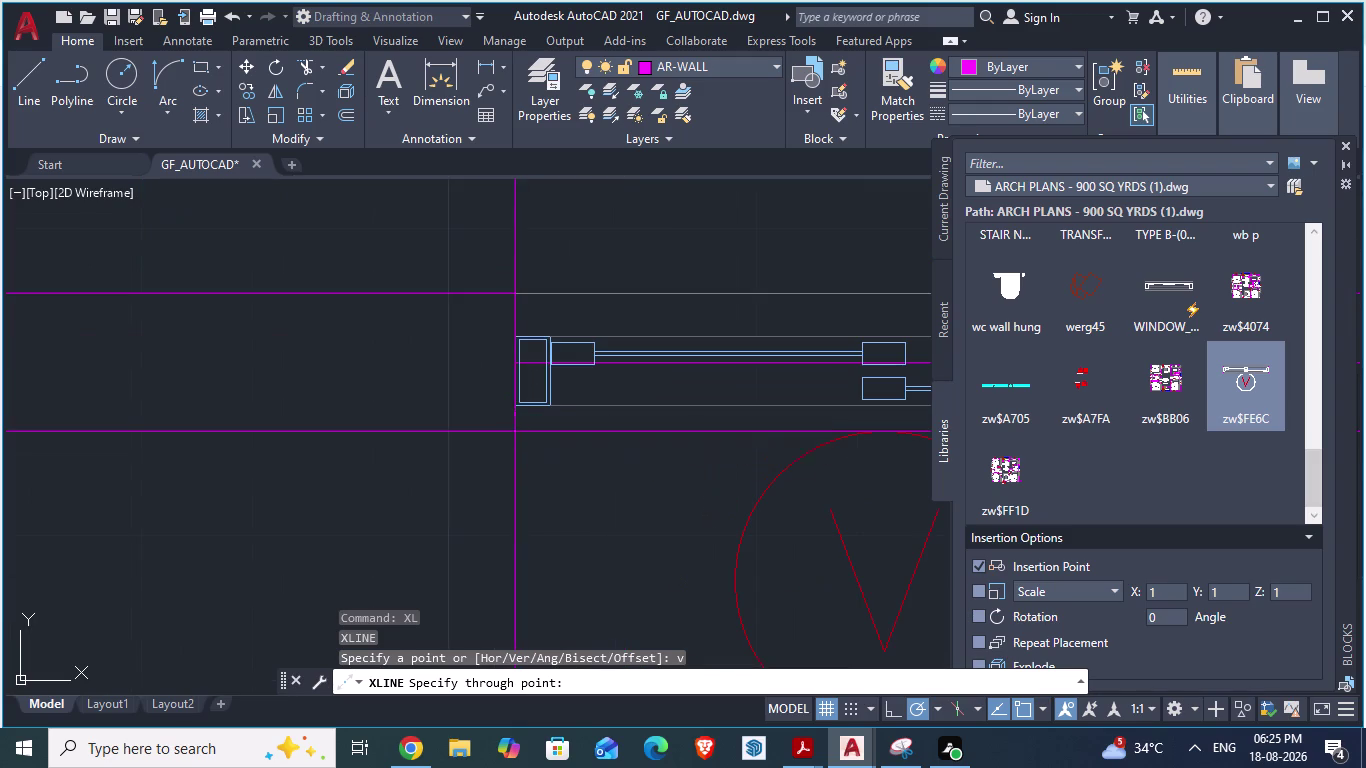
scroll(down, 3)
scroll(up, 3)
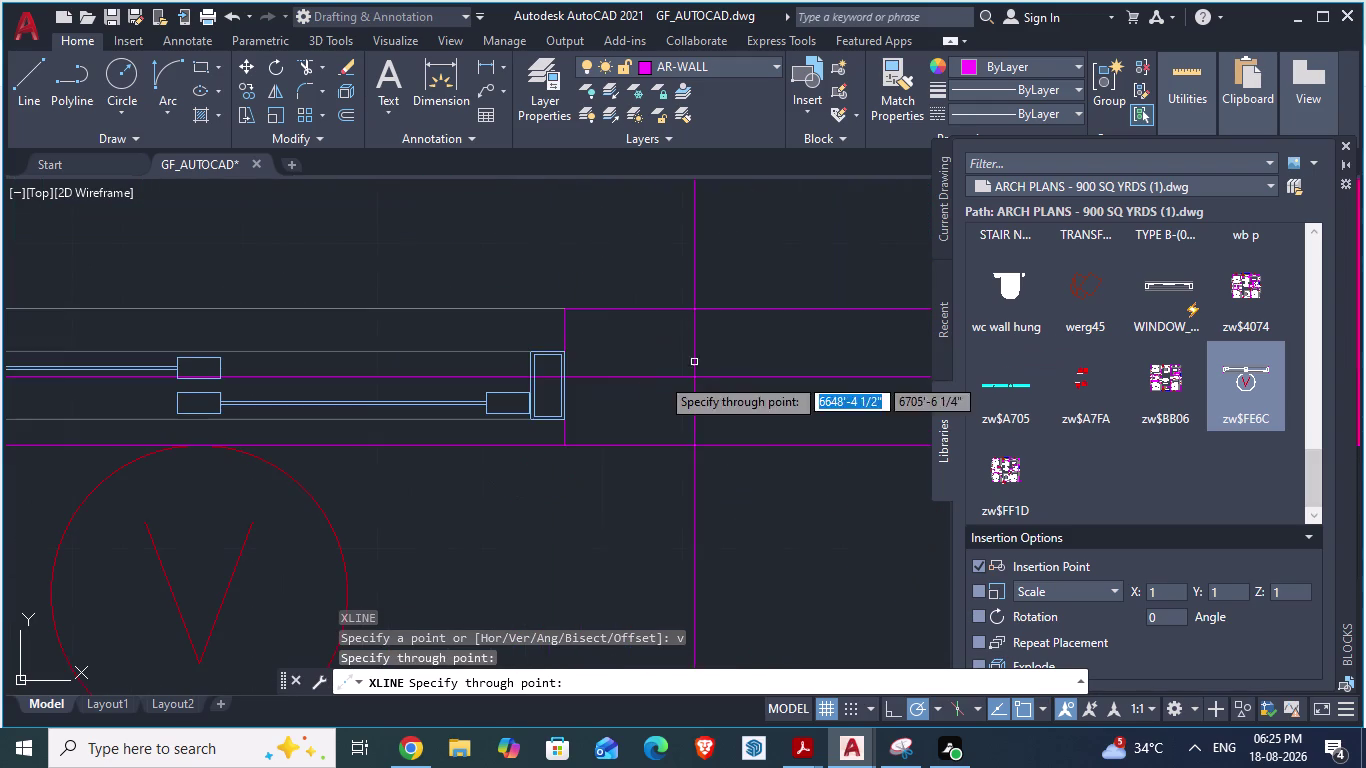
click(564, 446)
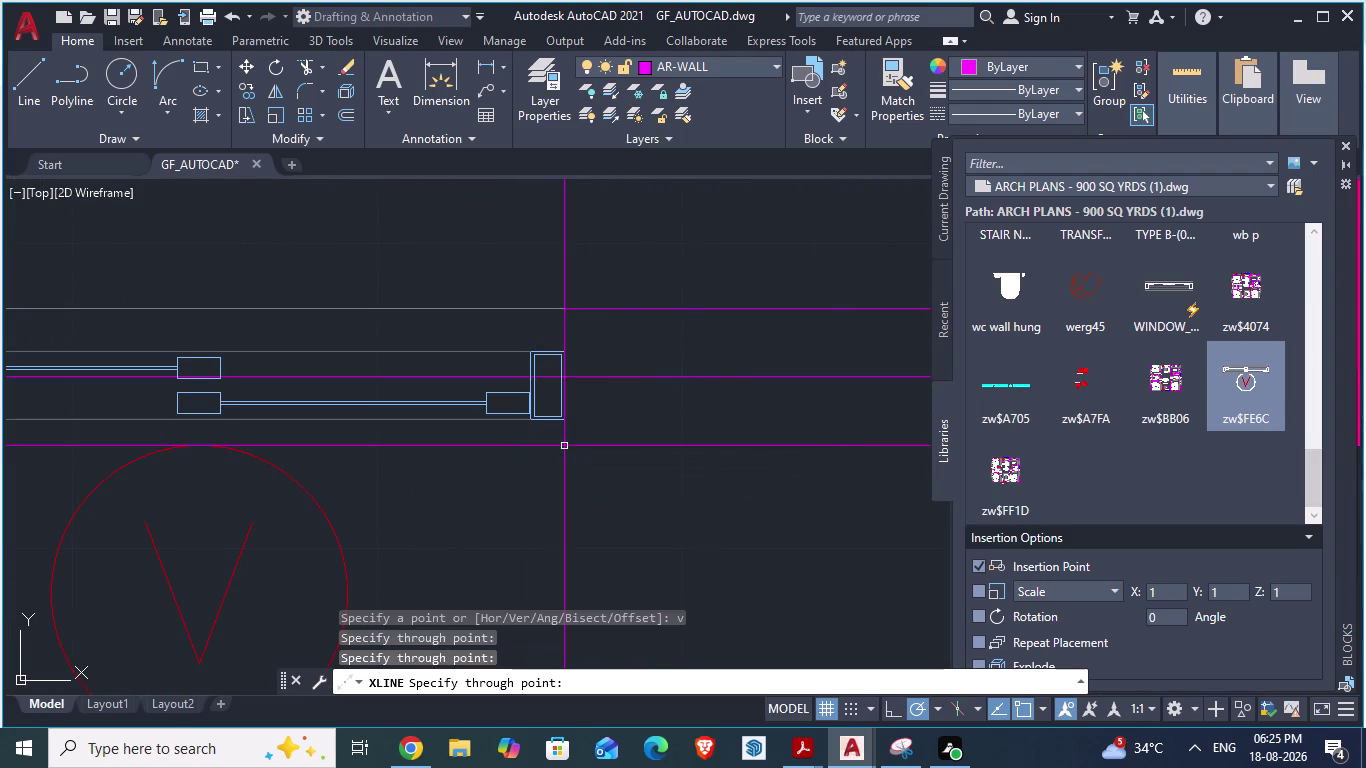
key(Escape)
Select the zw$FE6C window and move it, picking its corner as base point.
scroll(down, 3)
scroll(down, 3)
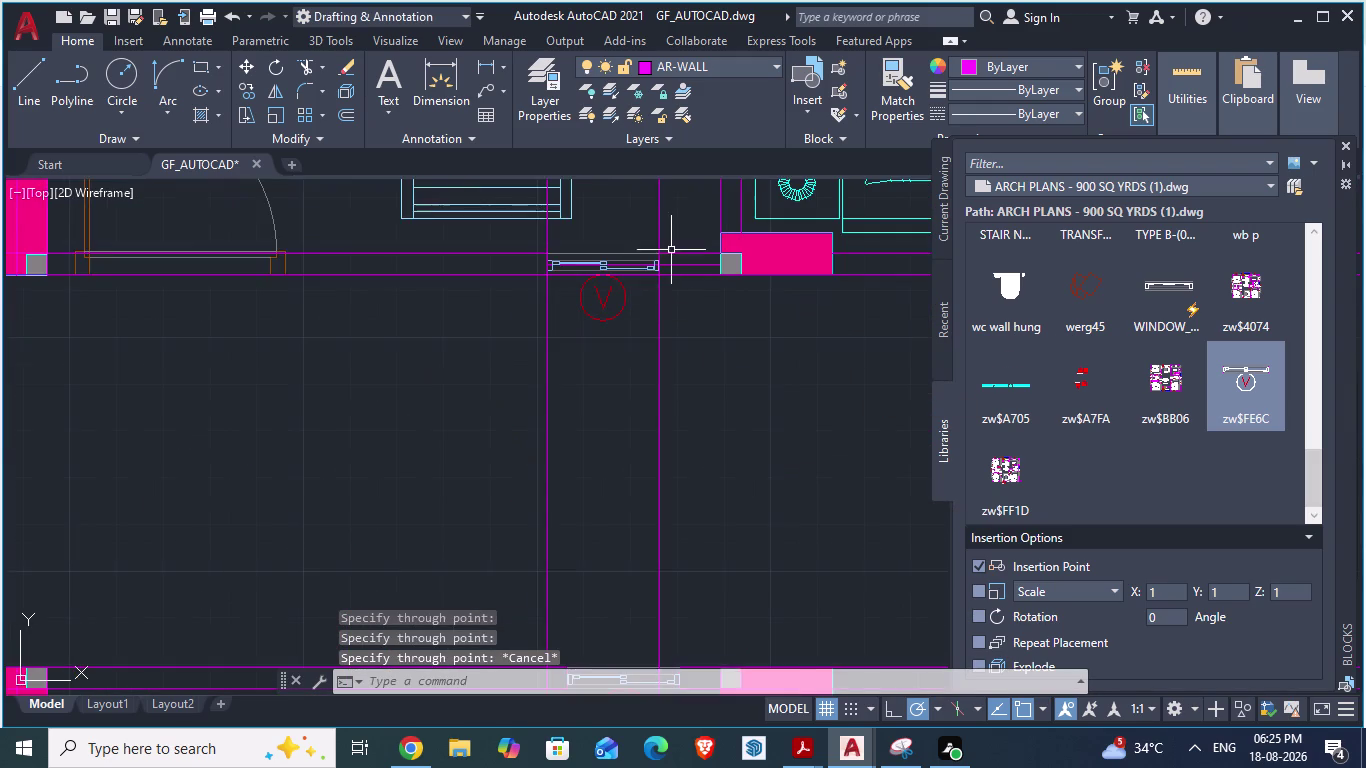
scroll(down, 3)
scroll(up, 3)
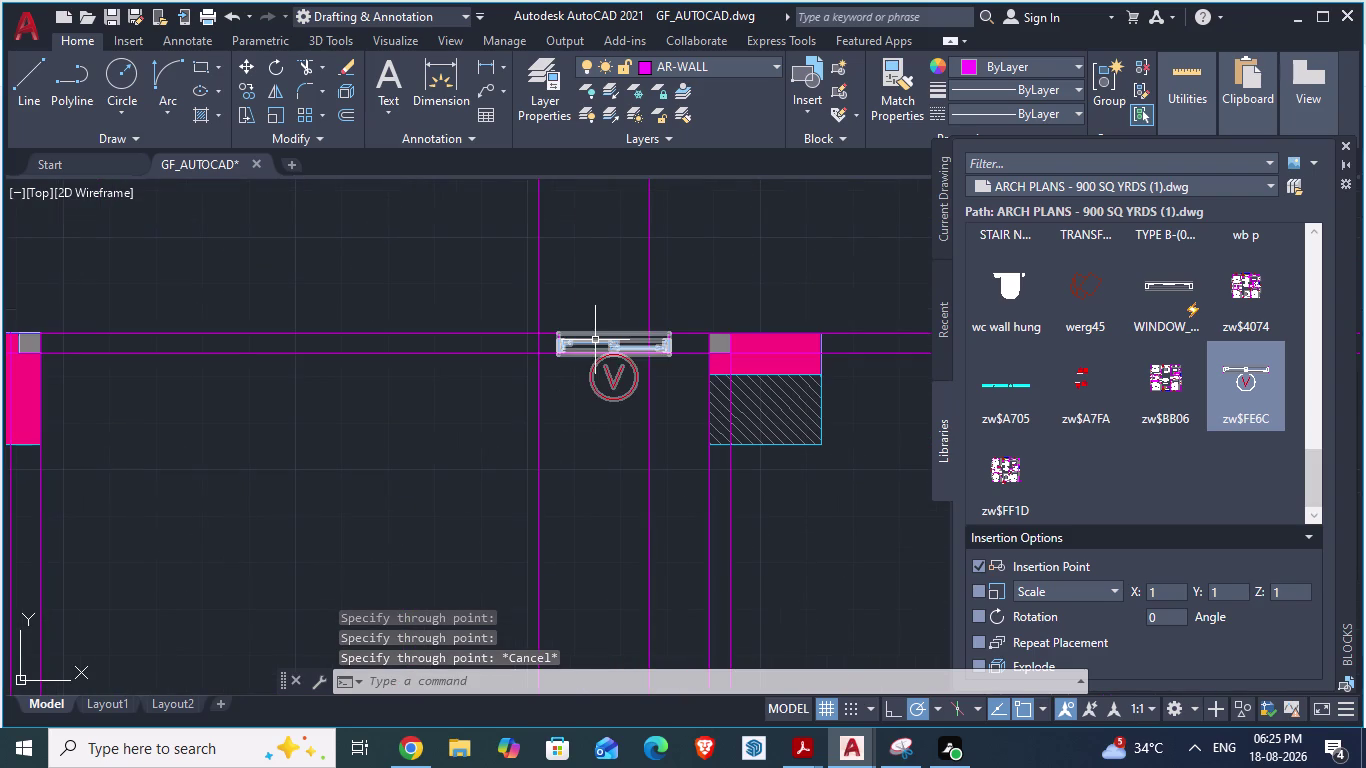
click(595, 340)
scroll(up, 3)
key(m)
key(Return)
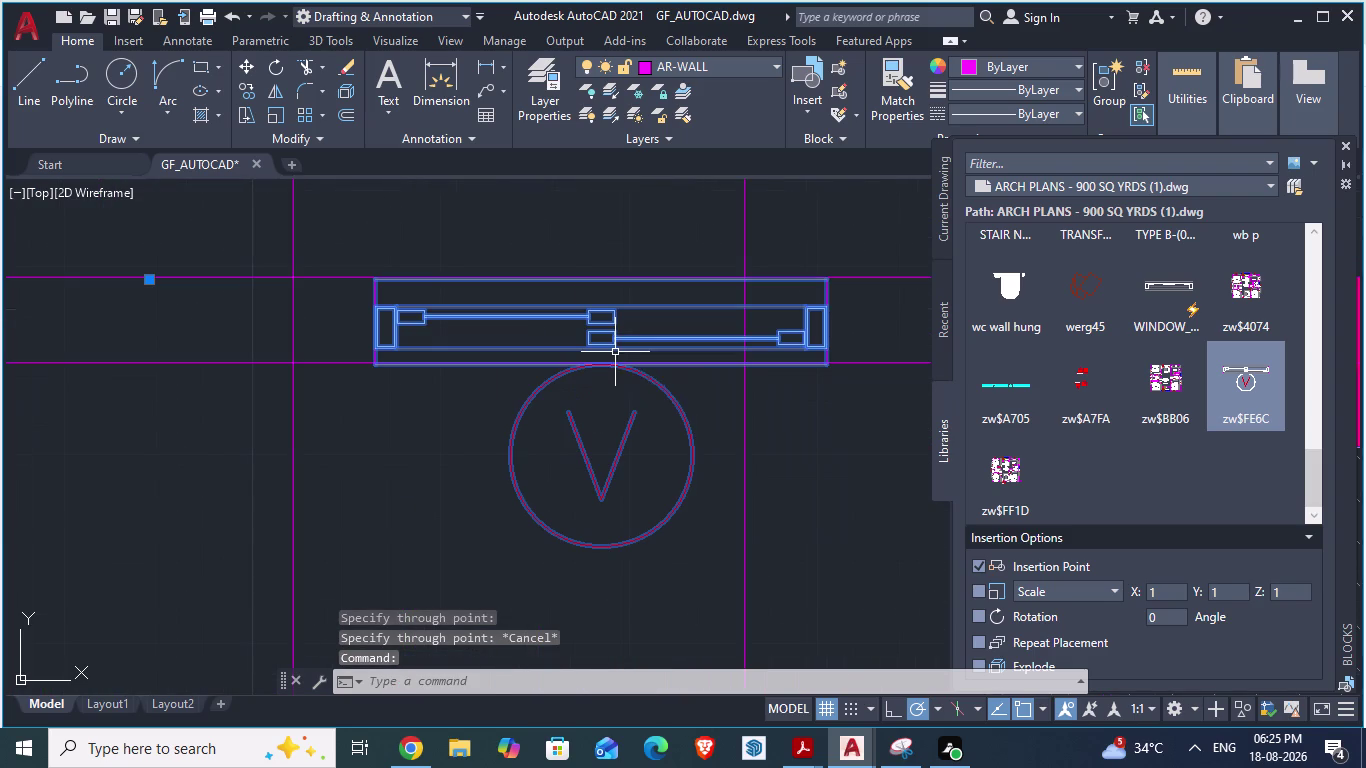
drag(373, 369, 298, 370)
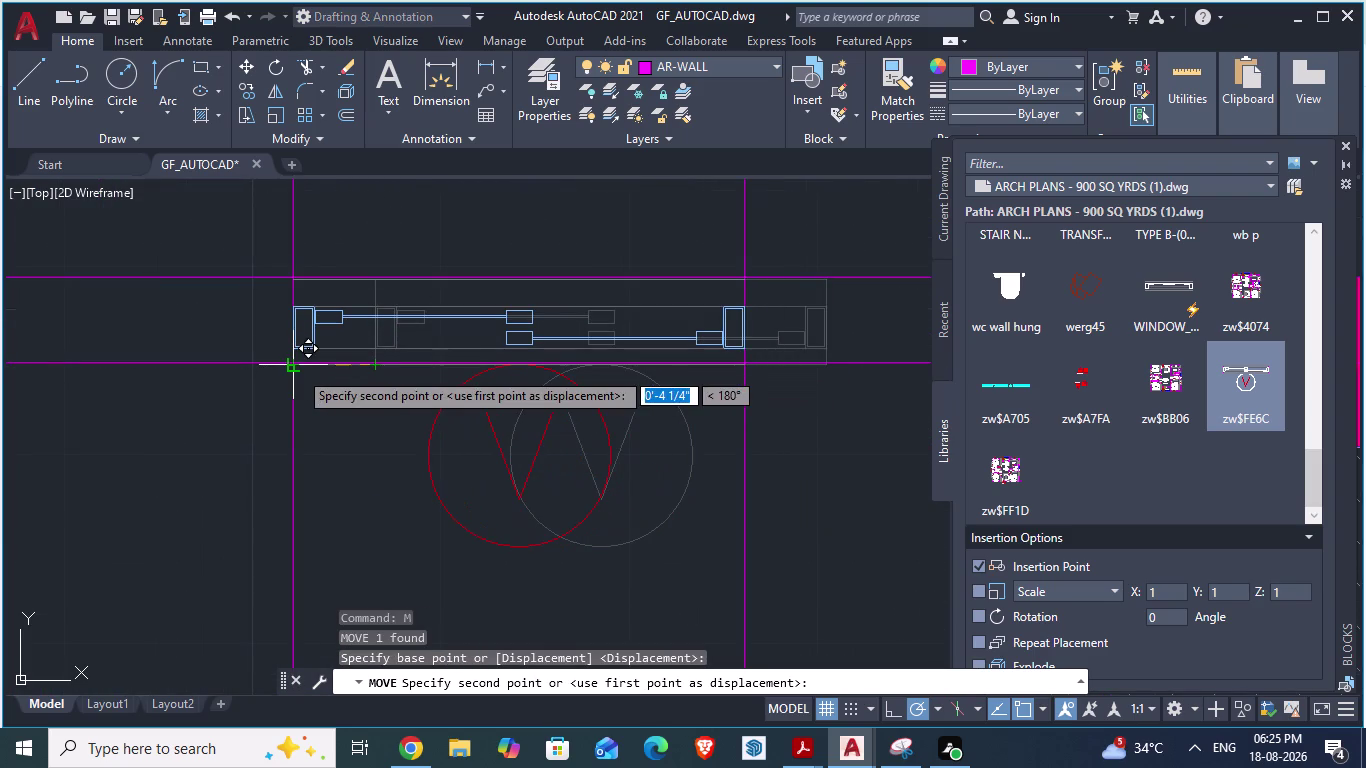
Drop the window onto the left guide line intersection.
drag(298, 370, 299, 362)
click(299, 361)
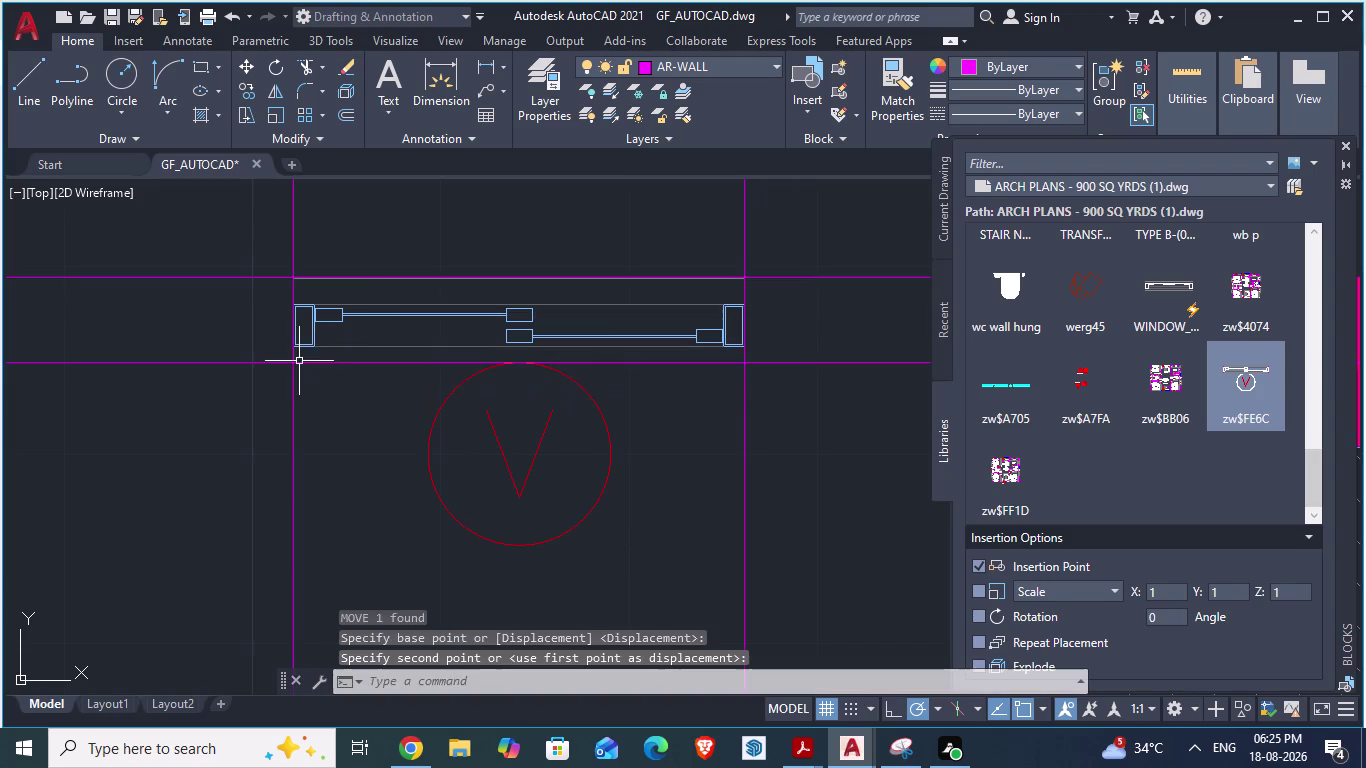
scroll(up, 3)
scroll(down, 3)
Rotate the window about a pivot point so its symbol faces the opposite side.
click(543, 375)
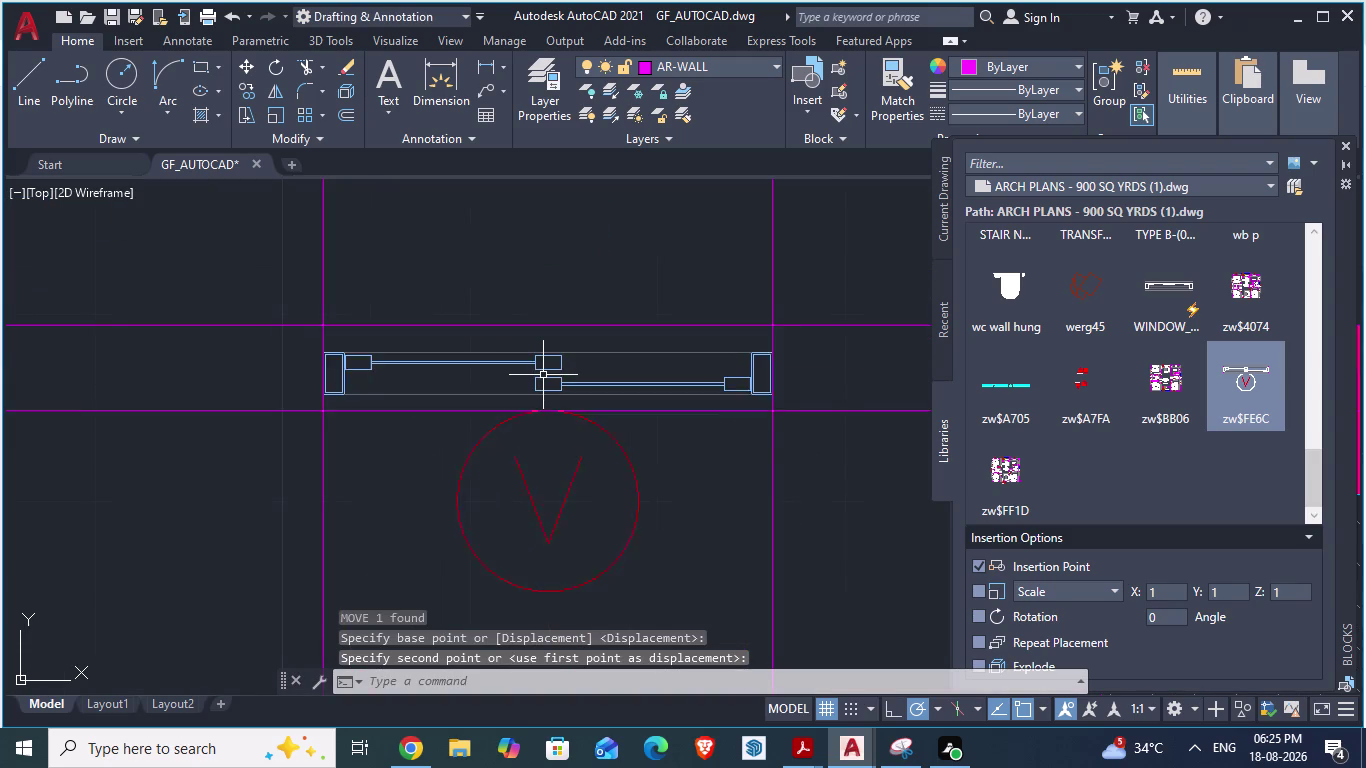
text(ro)
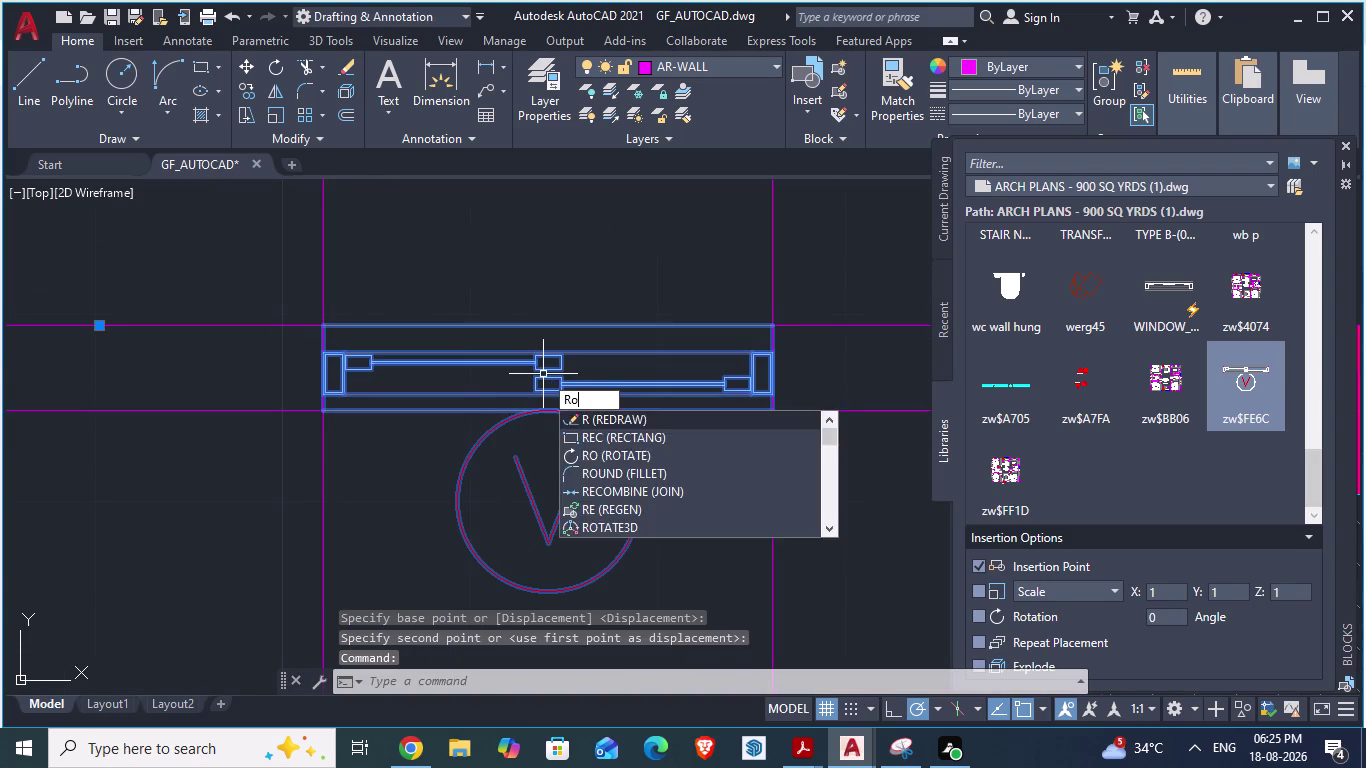
key(Return)
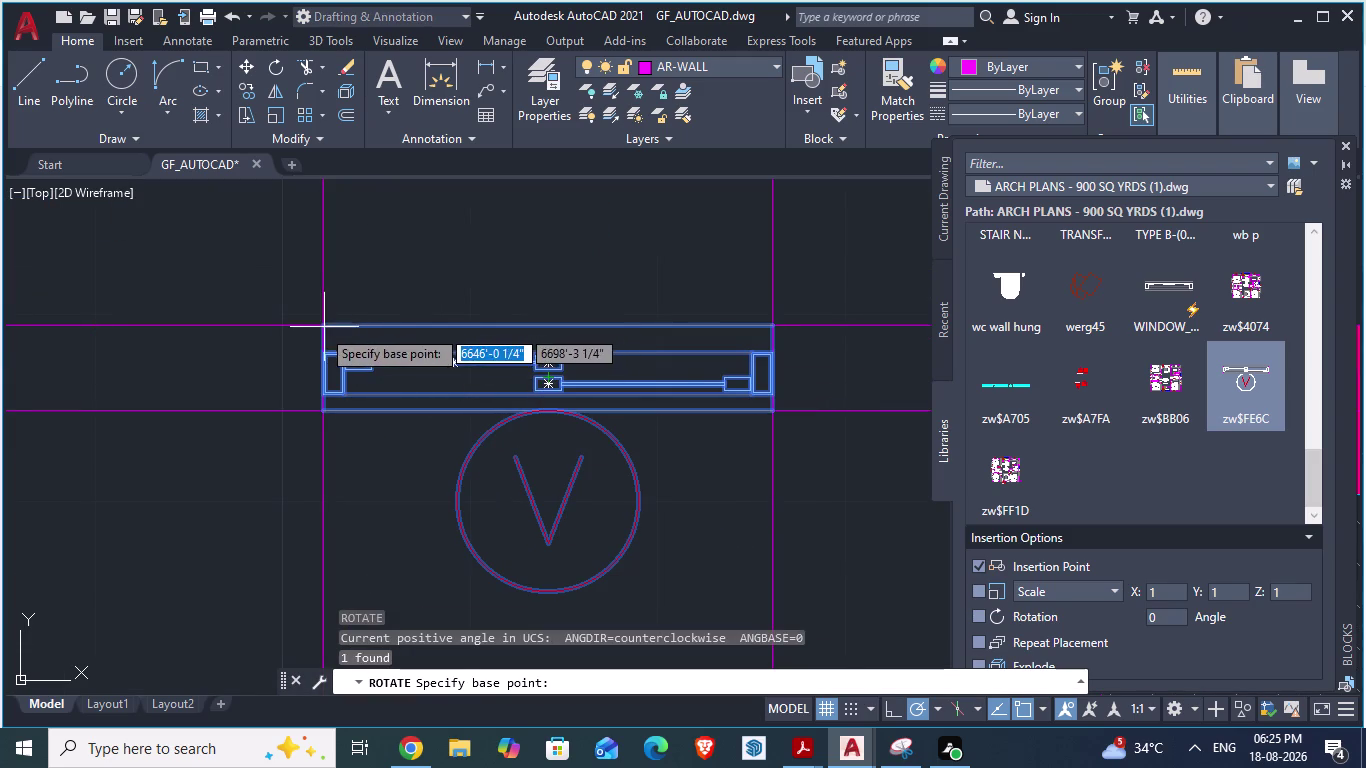
click(321, 328)
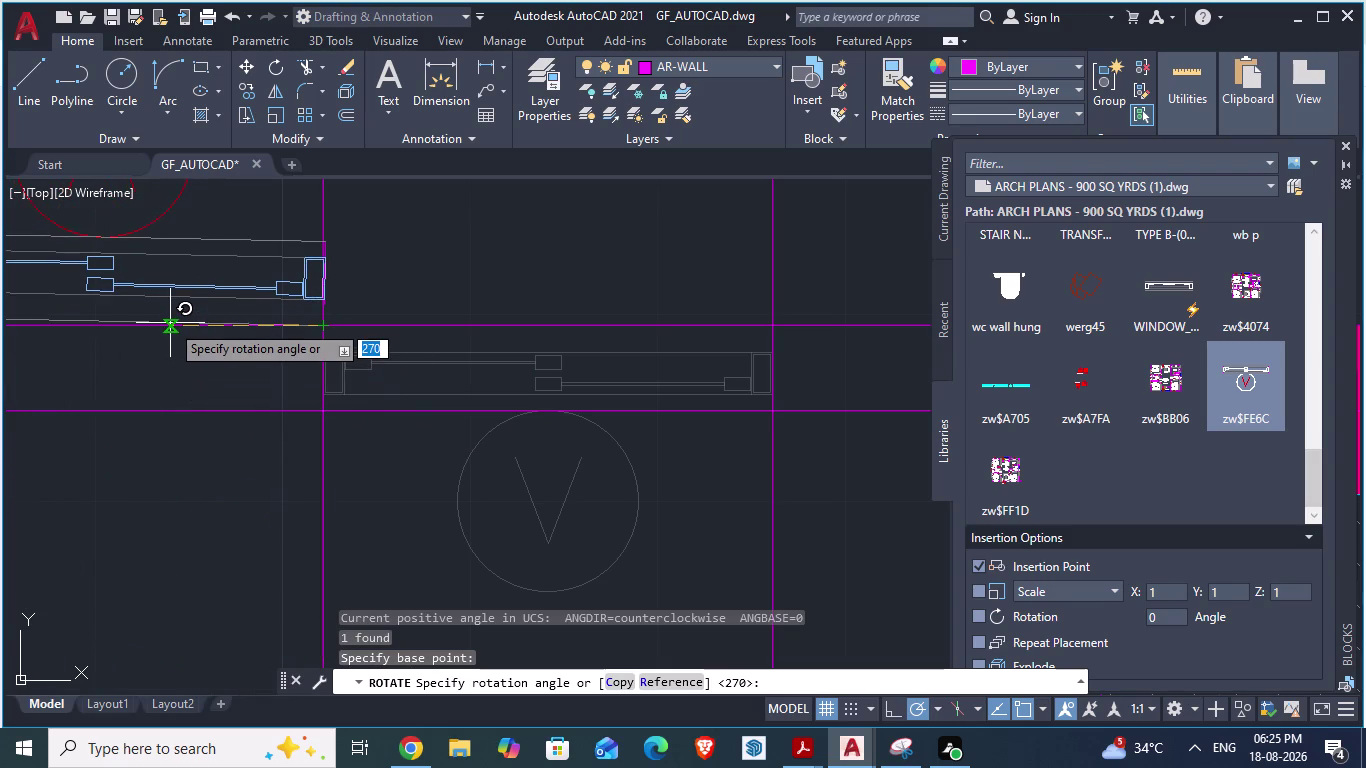
click(169, 326)
scroll(down, 3)
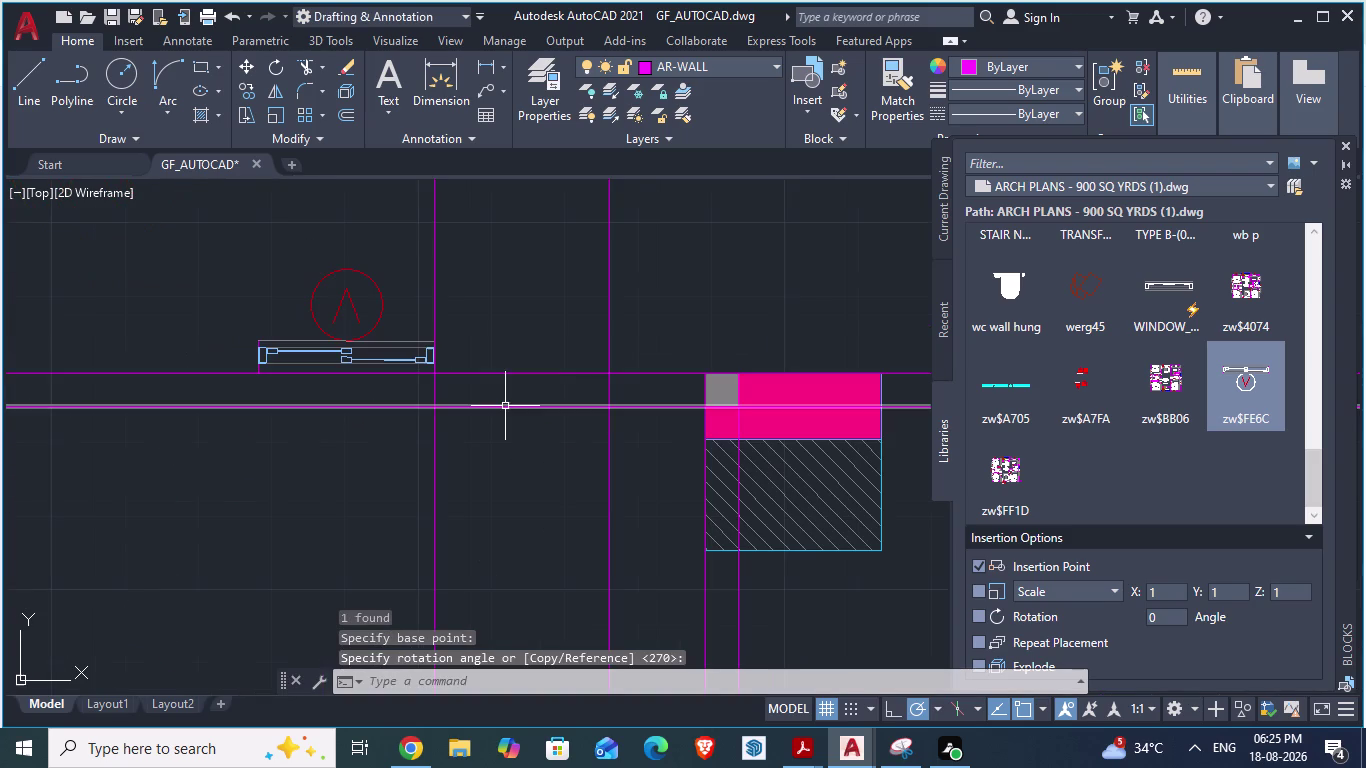
key(Escape)
click(317, 350)
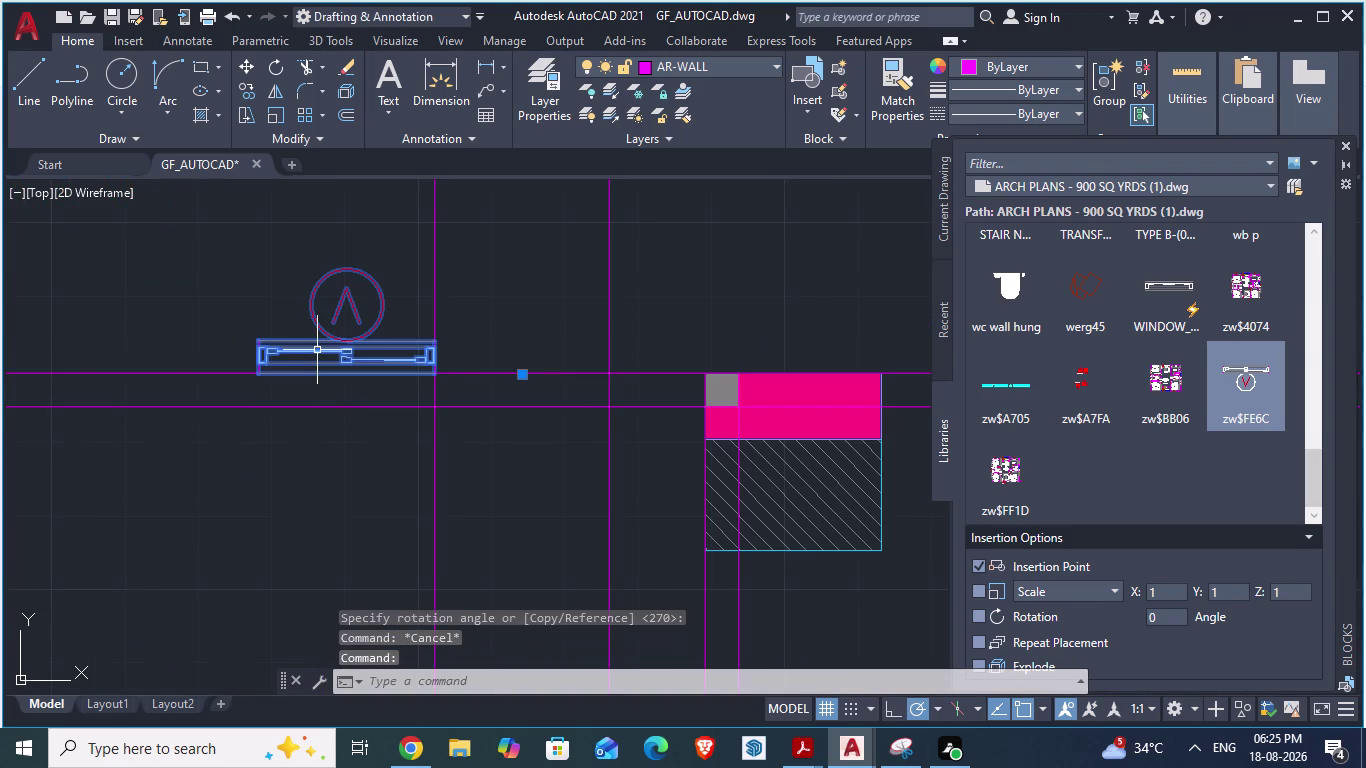
Move the turned window from its corner into the wall opening and save.
key(m)
key(Return)
scroll(up, 3)
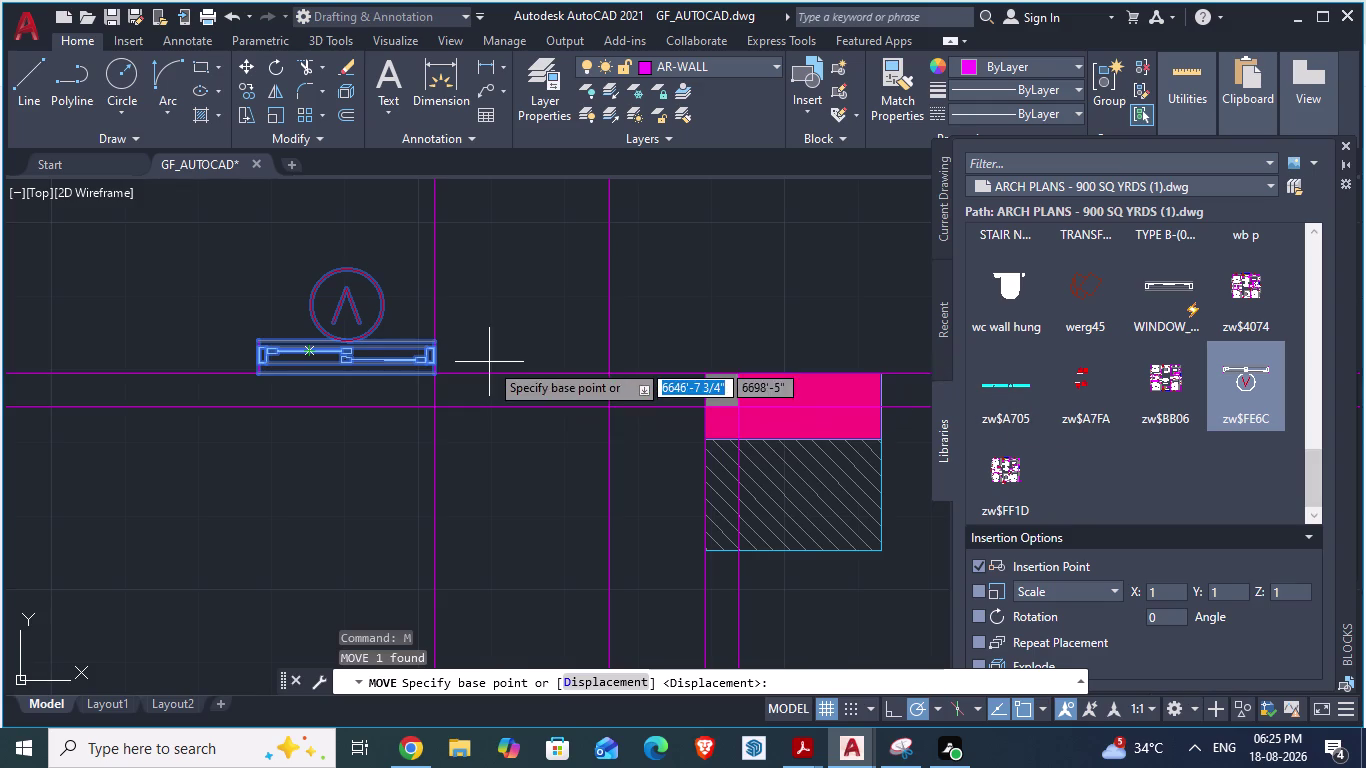
scroll(up, 3)
drag(381, 391, 812, 469)
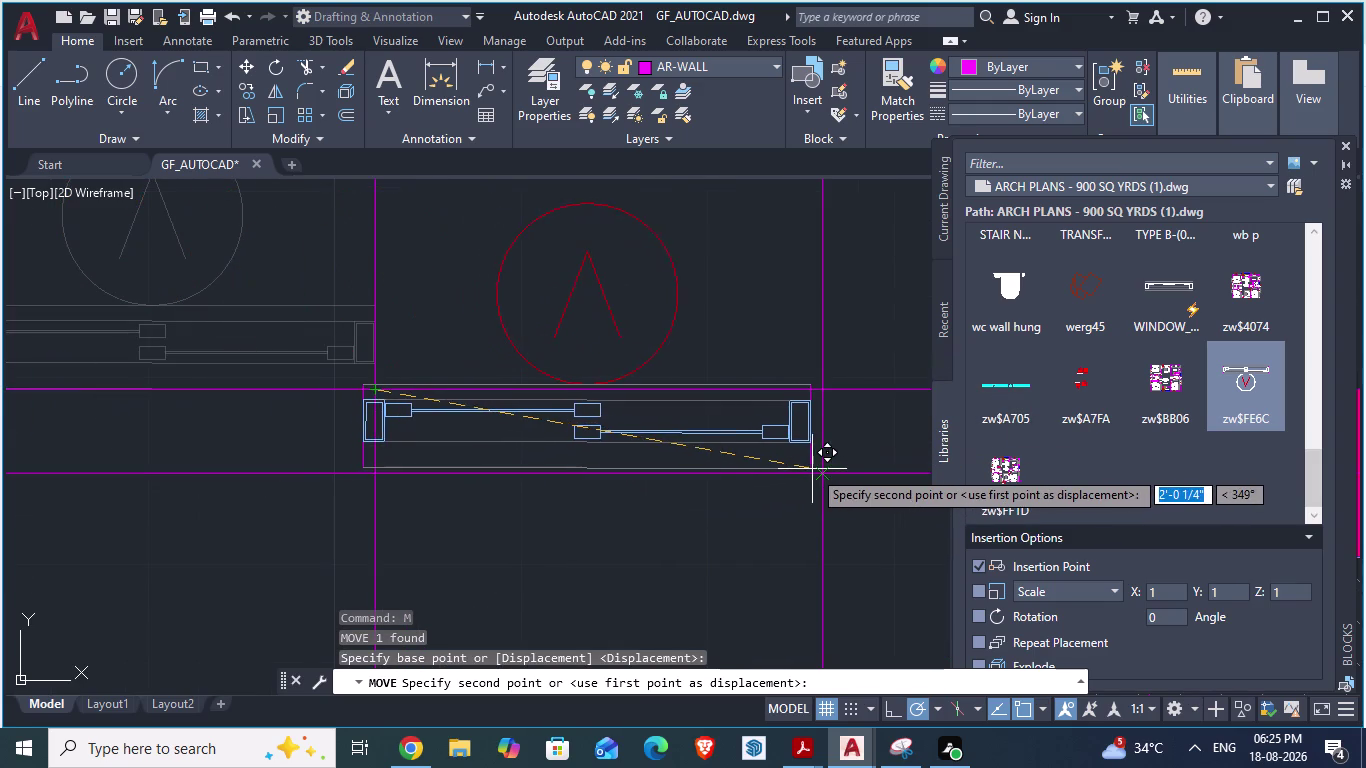
drag(812, 469, 814, 471)
click(814, 471)
scroll(up, 3)
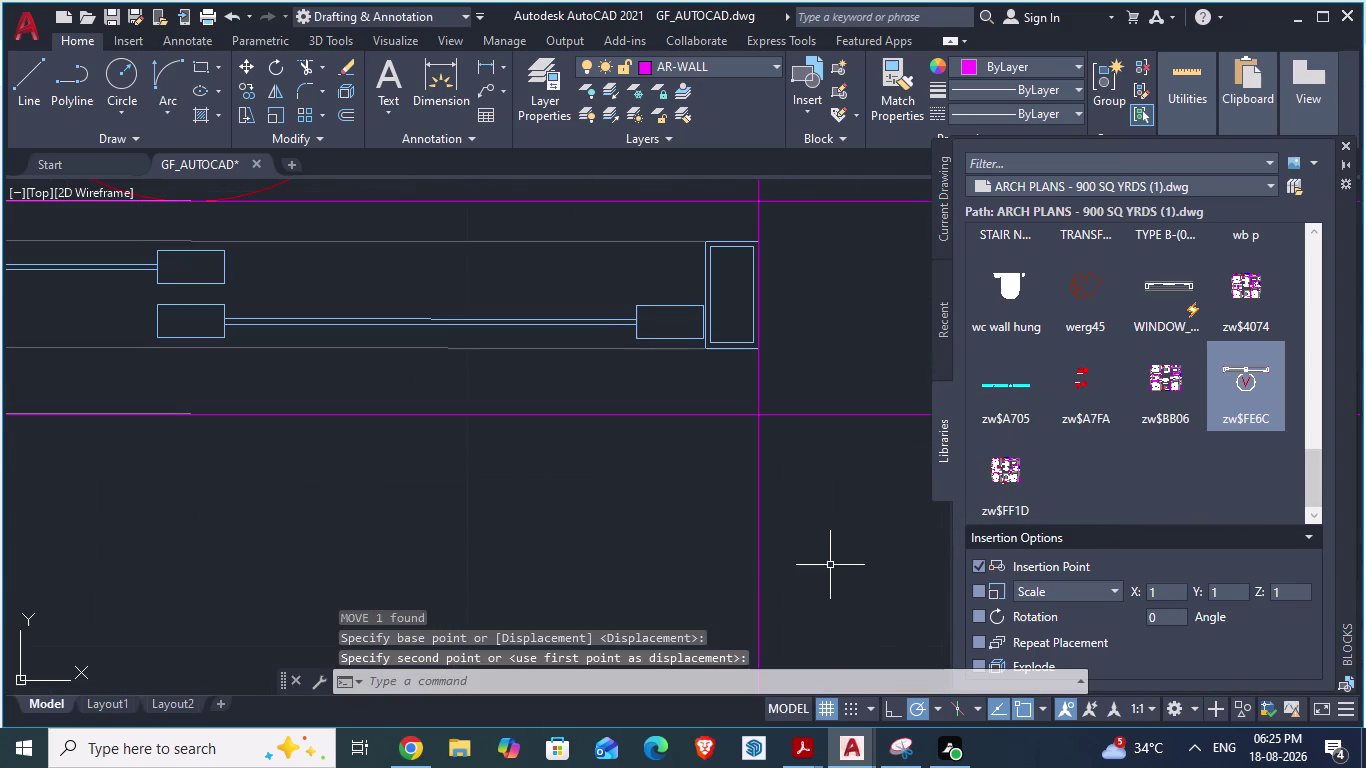
key(Escape)
key(ctrl+s)
Delete both vertical construction lines.
scroll(down, 3)
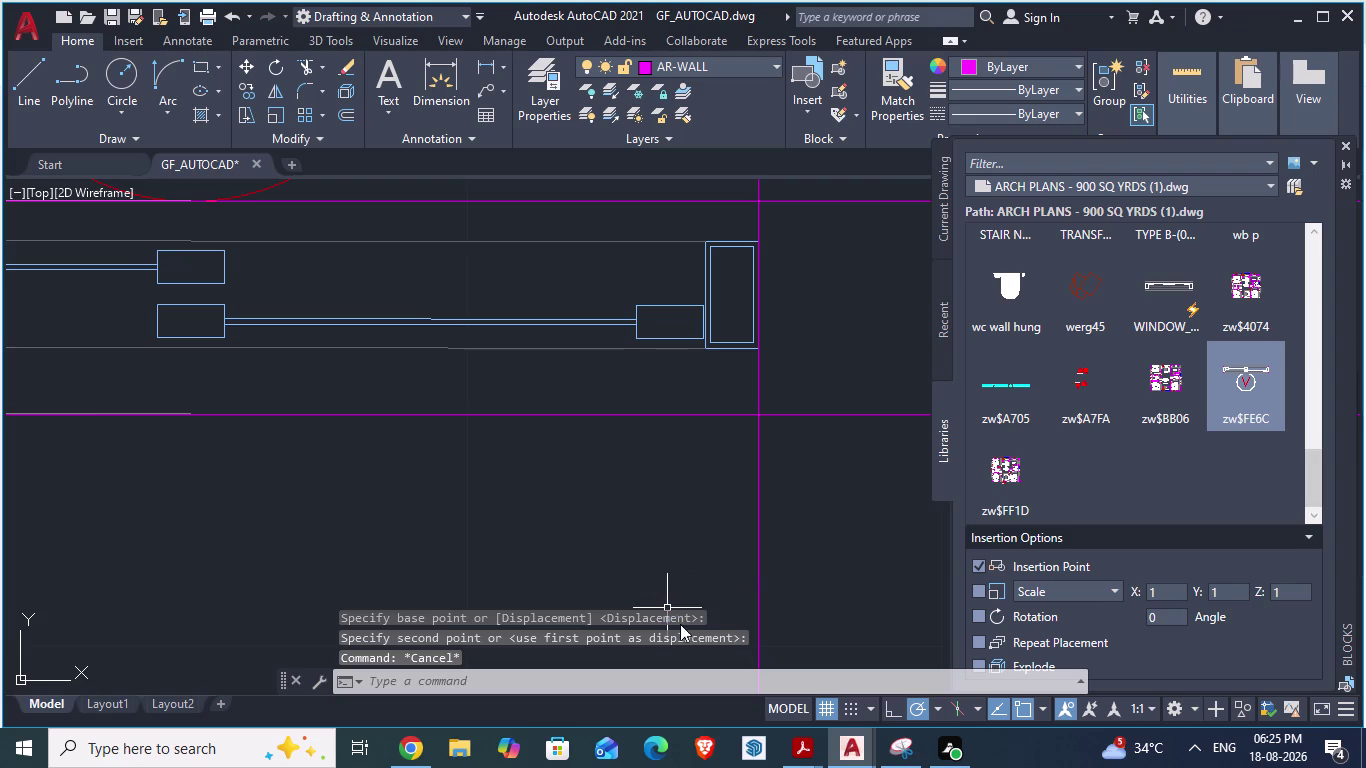
scroll(down, 3)
scroll(down, 3)
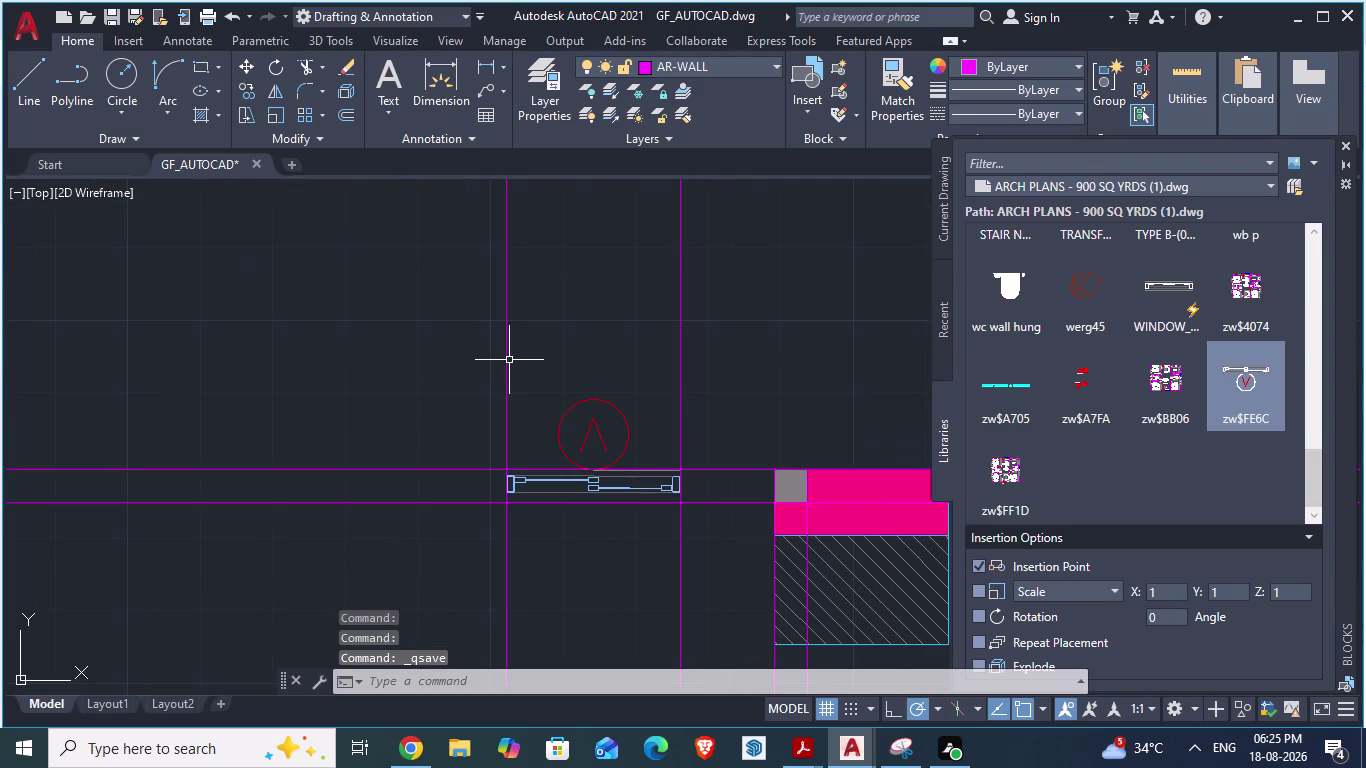
click(506, 358)
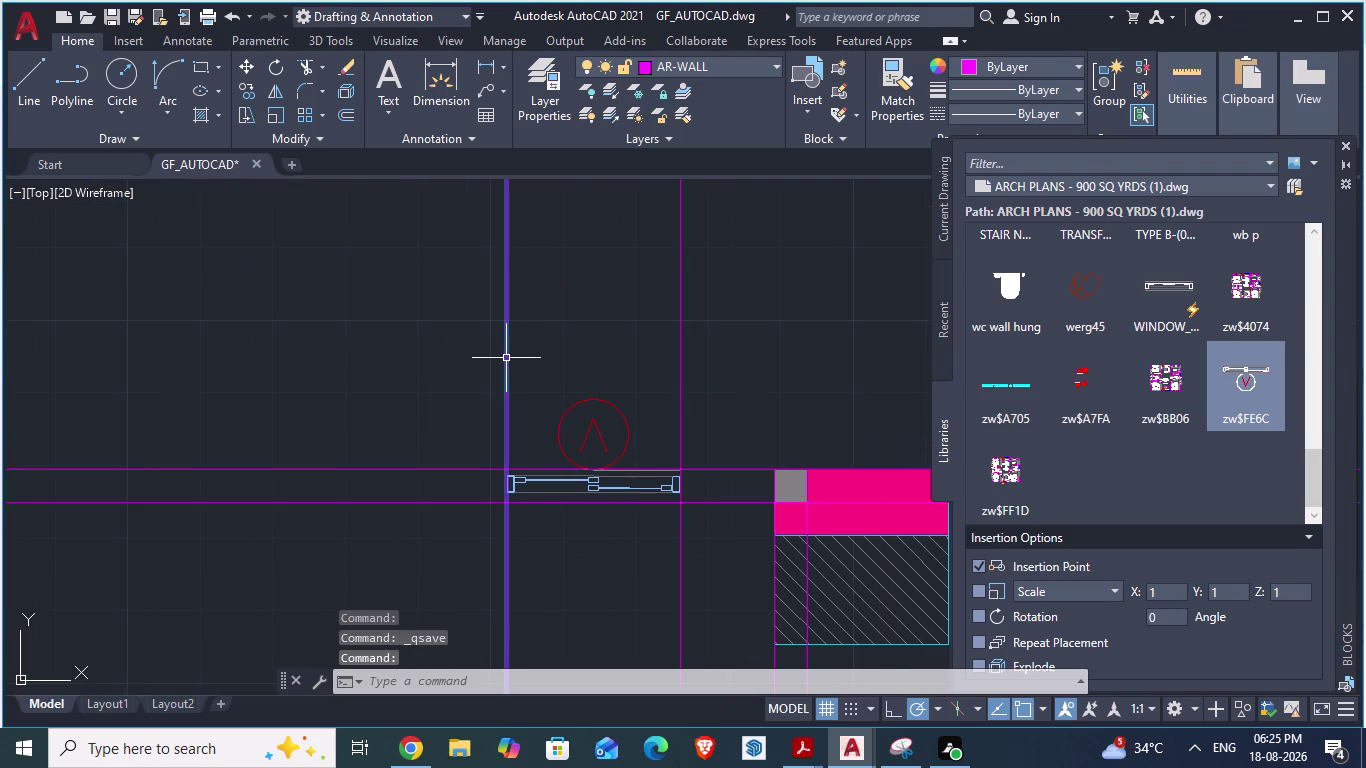
key(Delete)
click(680, 357)
key(Delete)
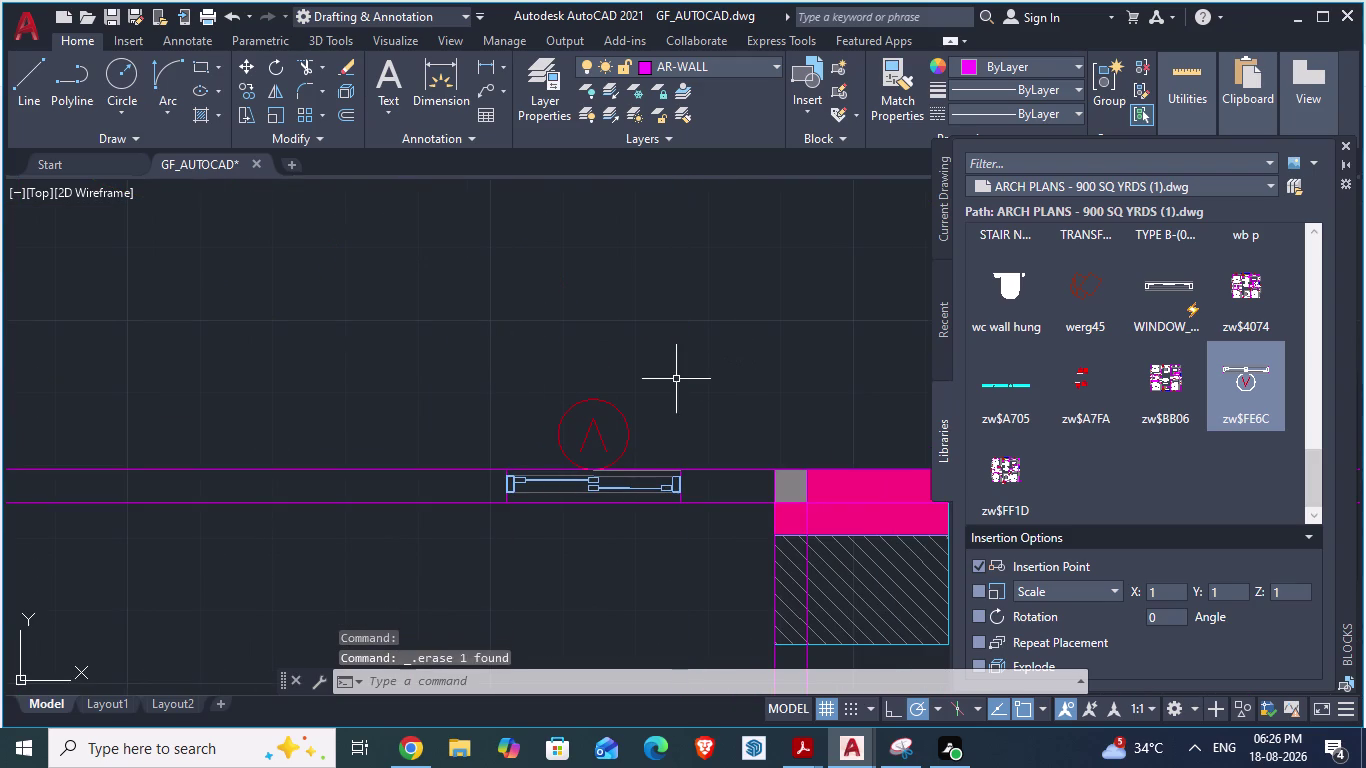
scroll(up, 3)
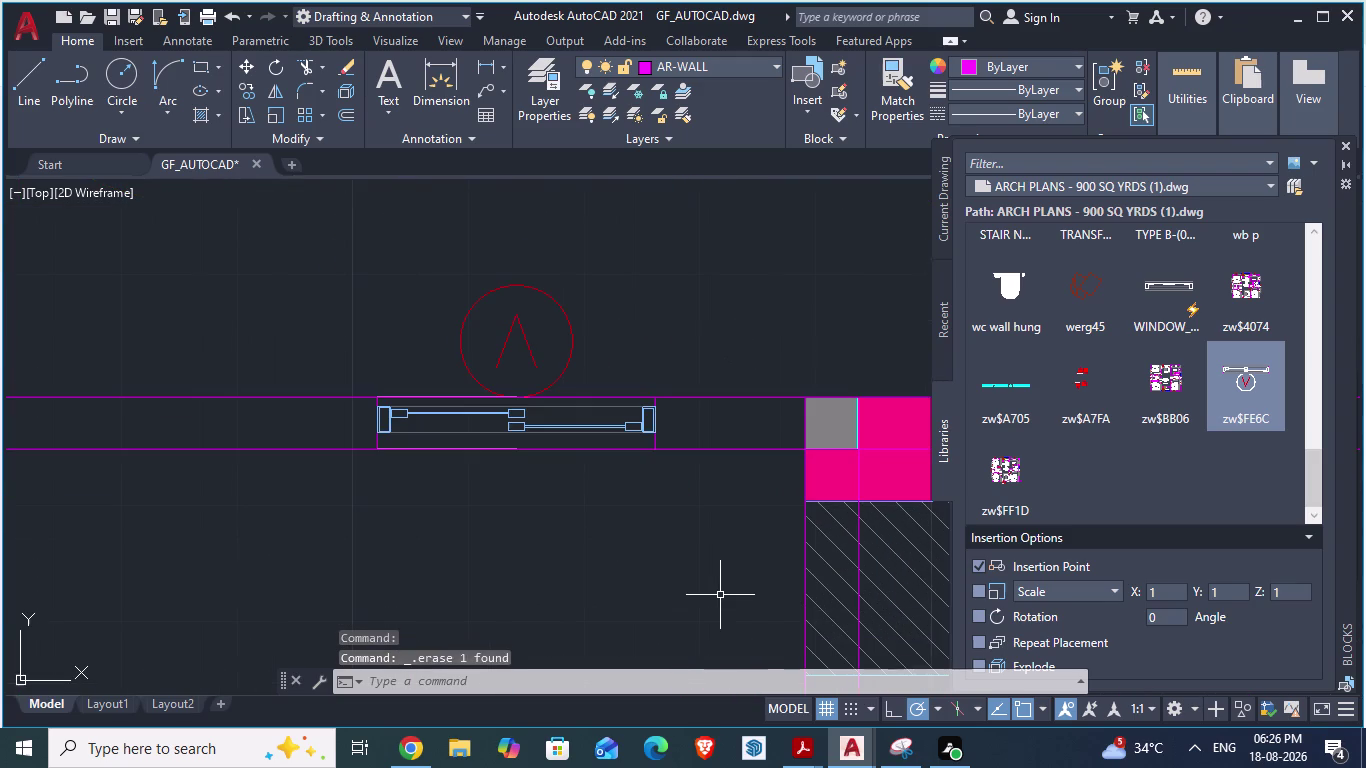
Fill the wall gap beside the window with solid grey hatch.
key(h)
key(Return)
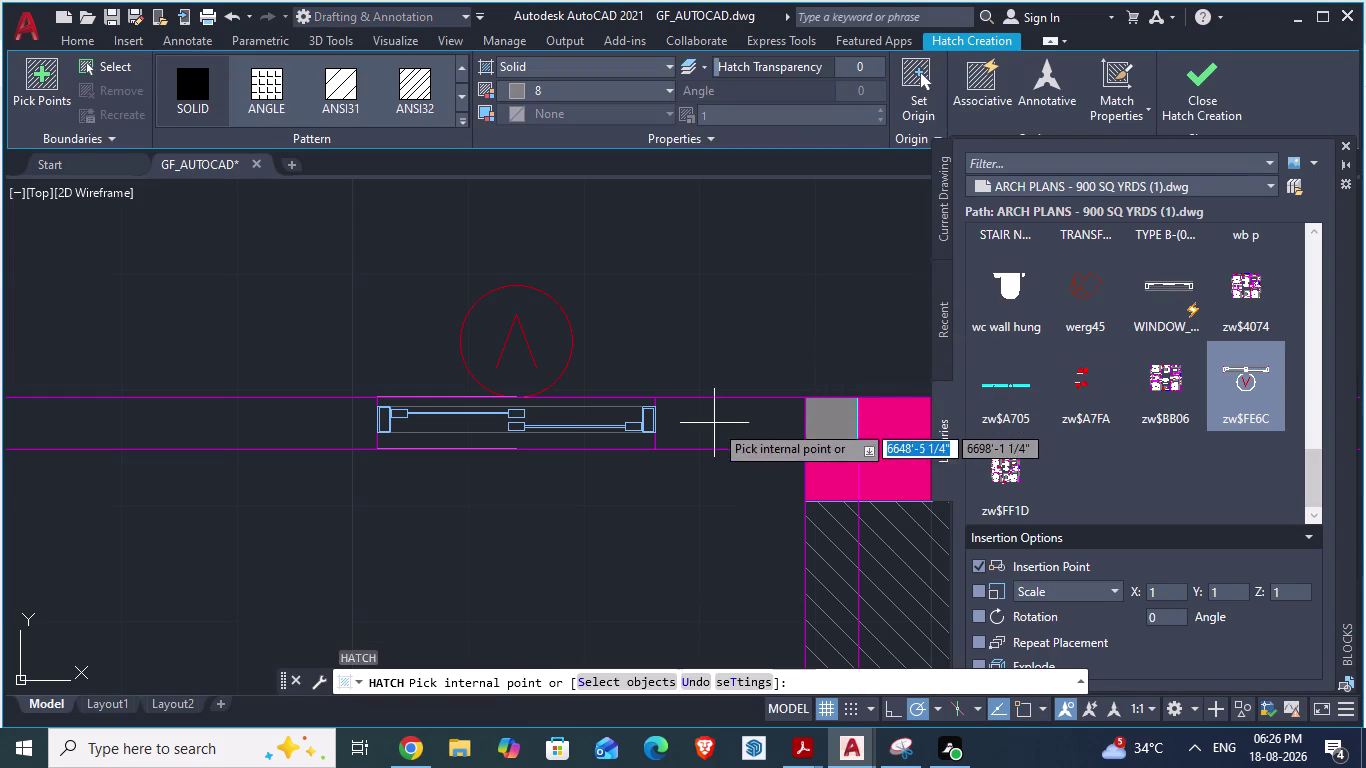
click(714, 423)
scroll(down, 3)
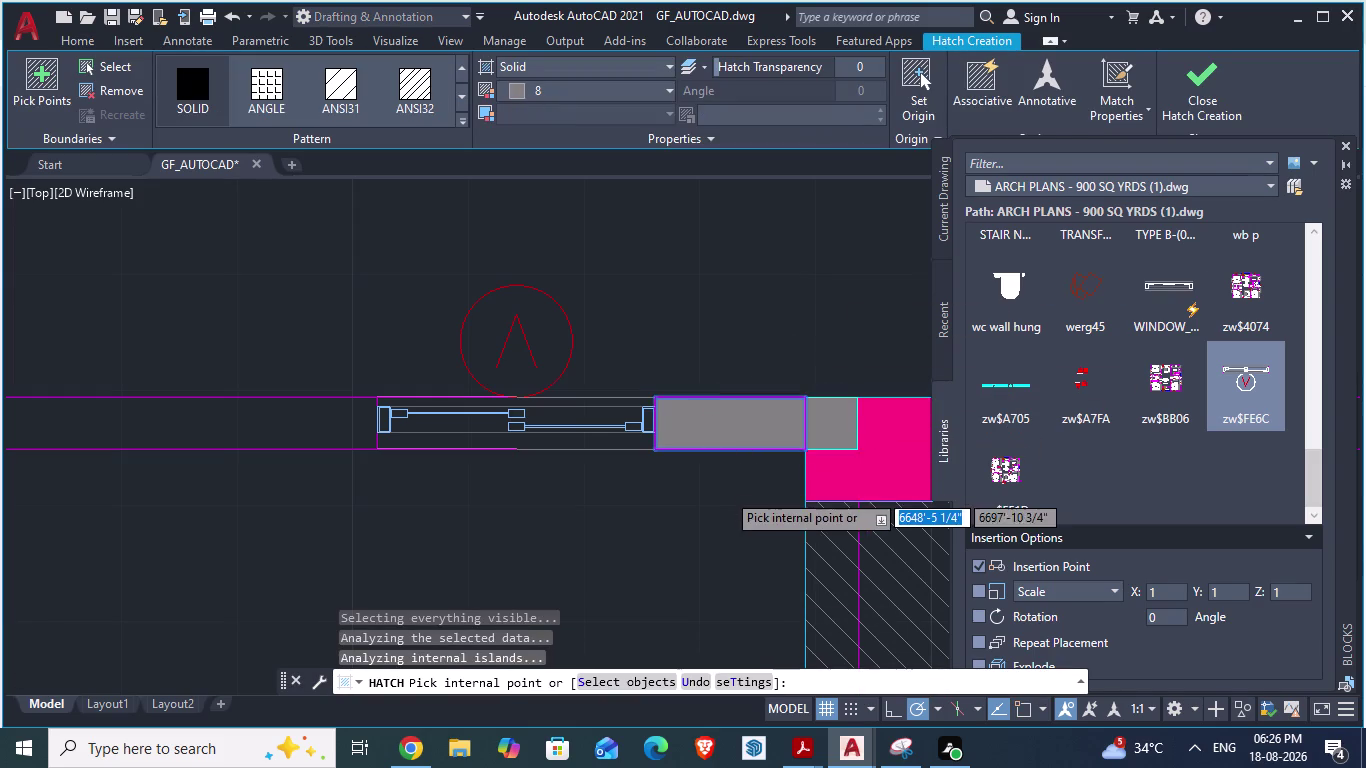
scroll(down, 3)
scroll(up, 3)
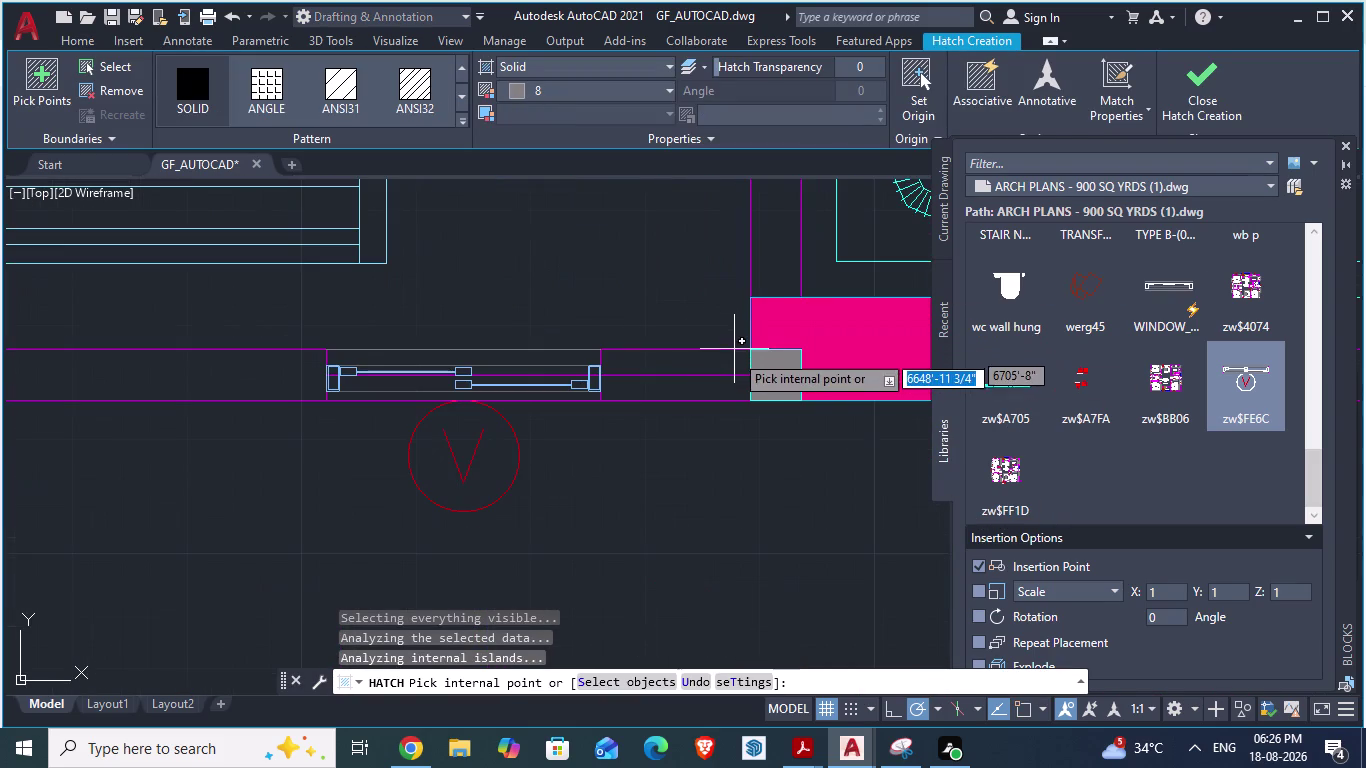
scroll(down, 3)
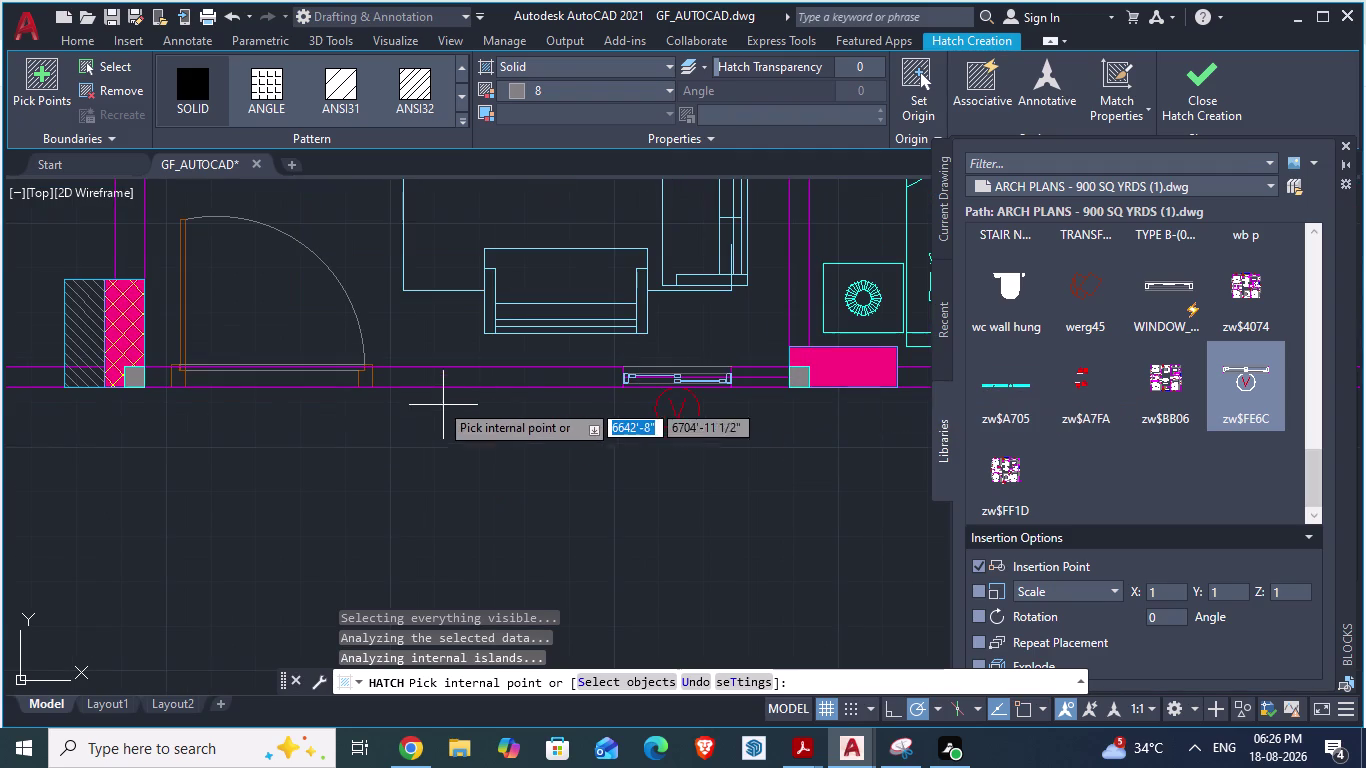
Hatch the door–window wall gap and the gap beside the pink column, then save.
click(431, 377)
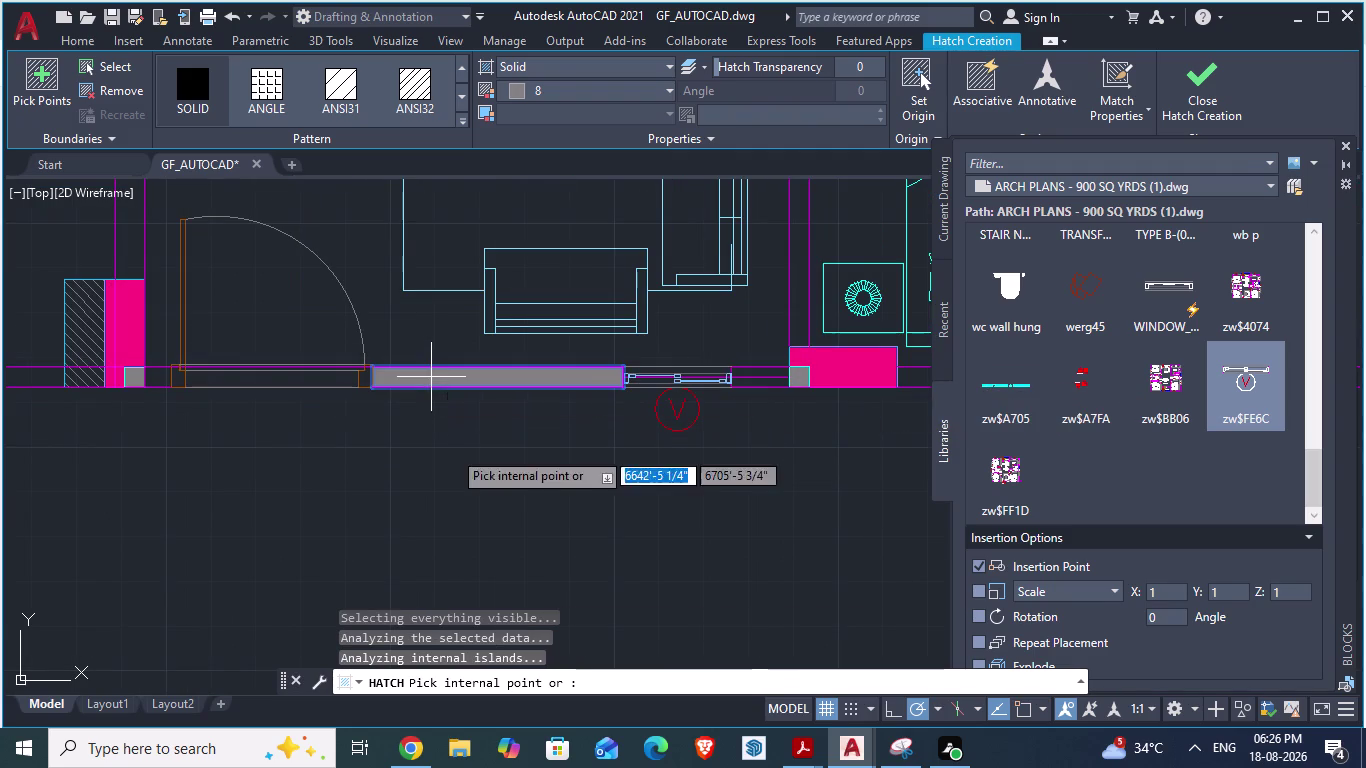
scroll(up, 3)
click(347, 361)
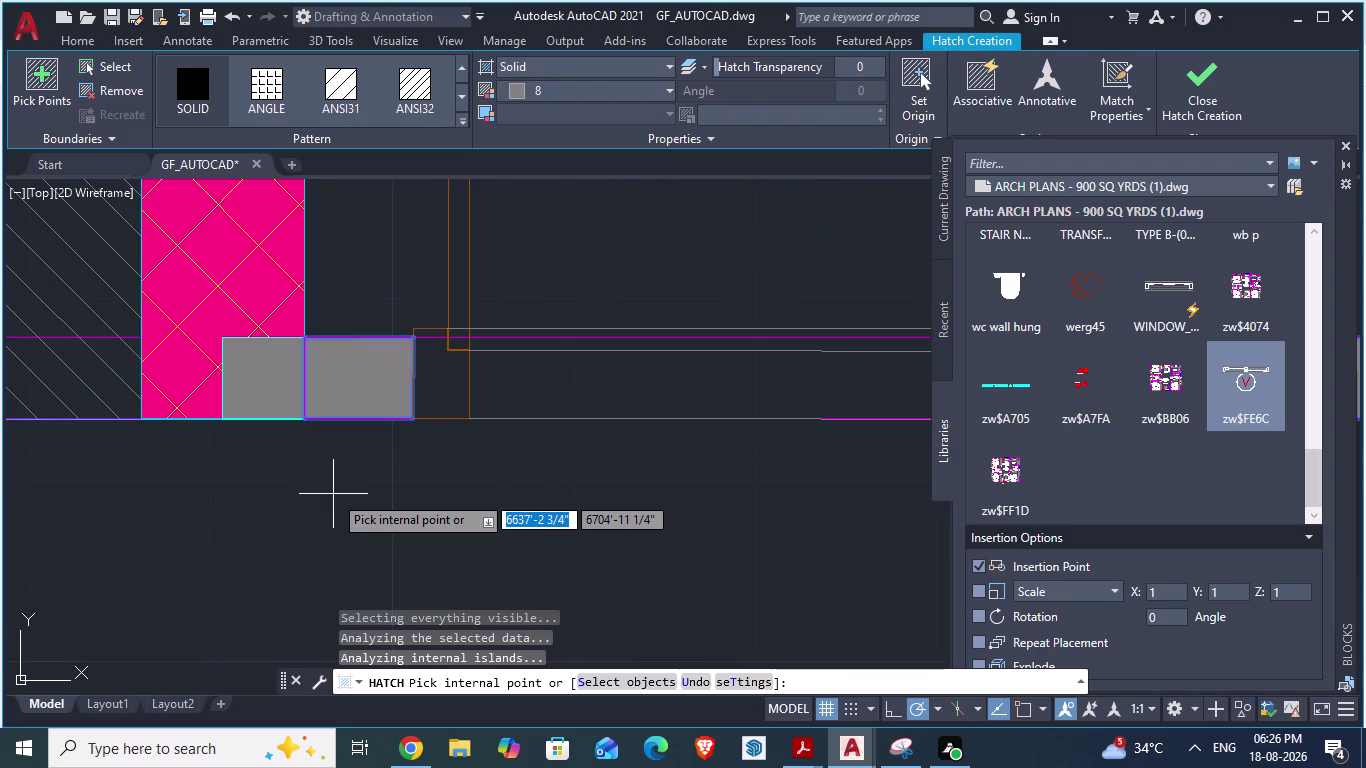
key(ctrl+s)
key(Escape)
scroll(down, 3)
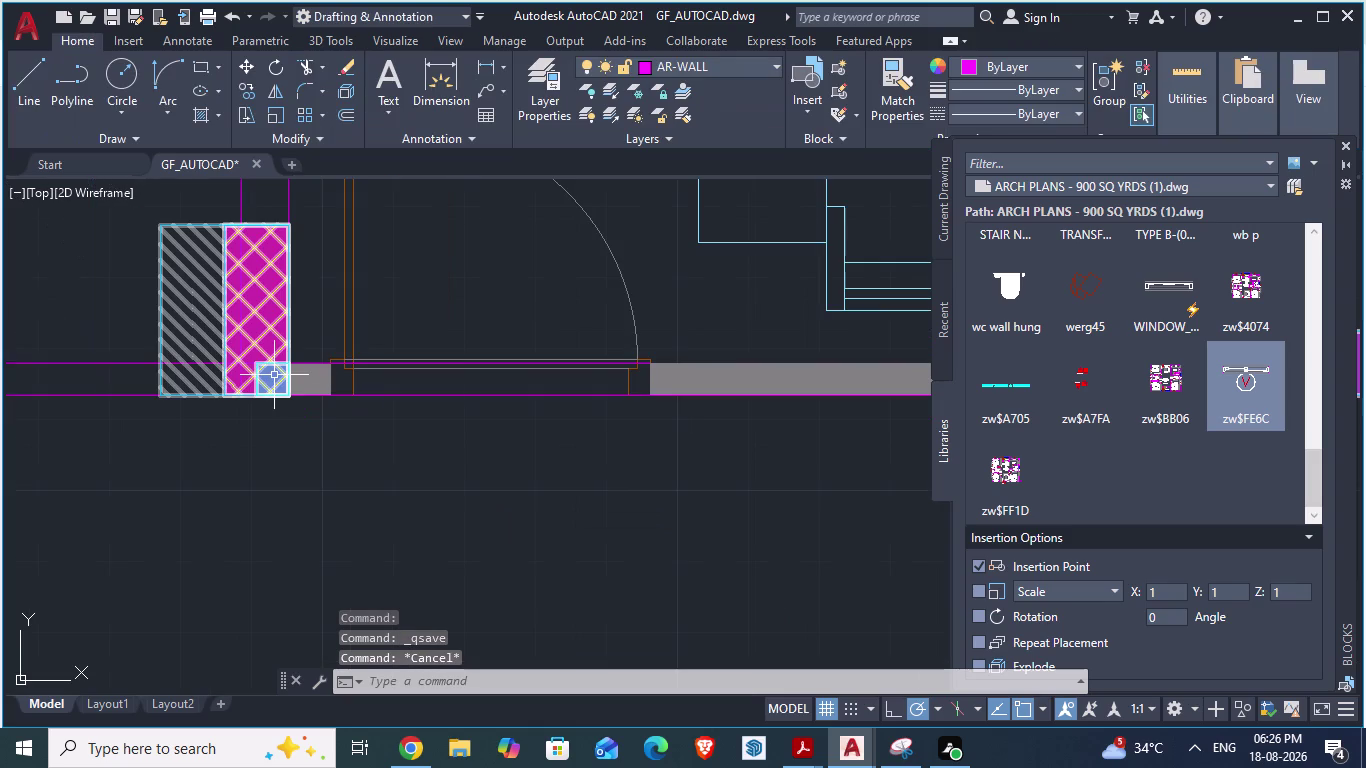
Erase the leftover object in the wall beside the zw$FE6C window, then clear the selection.
scroll(down, 3)
scroll(up, 3)
scroll(down, 3)
scroll(down, 3)
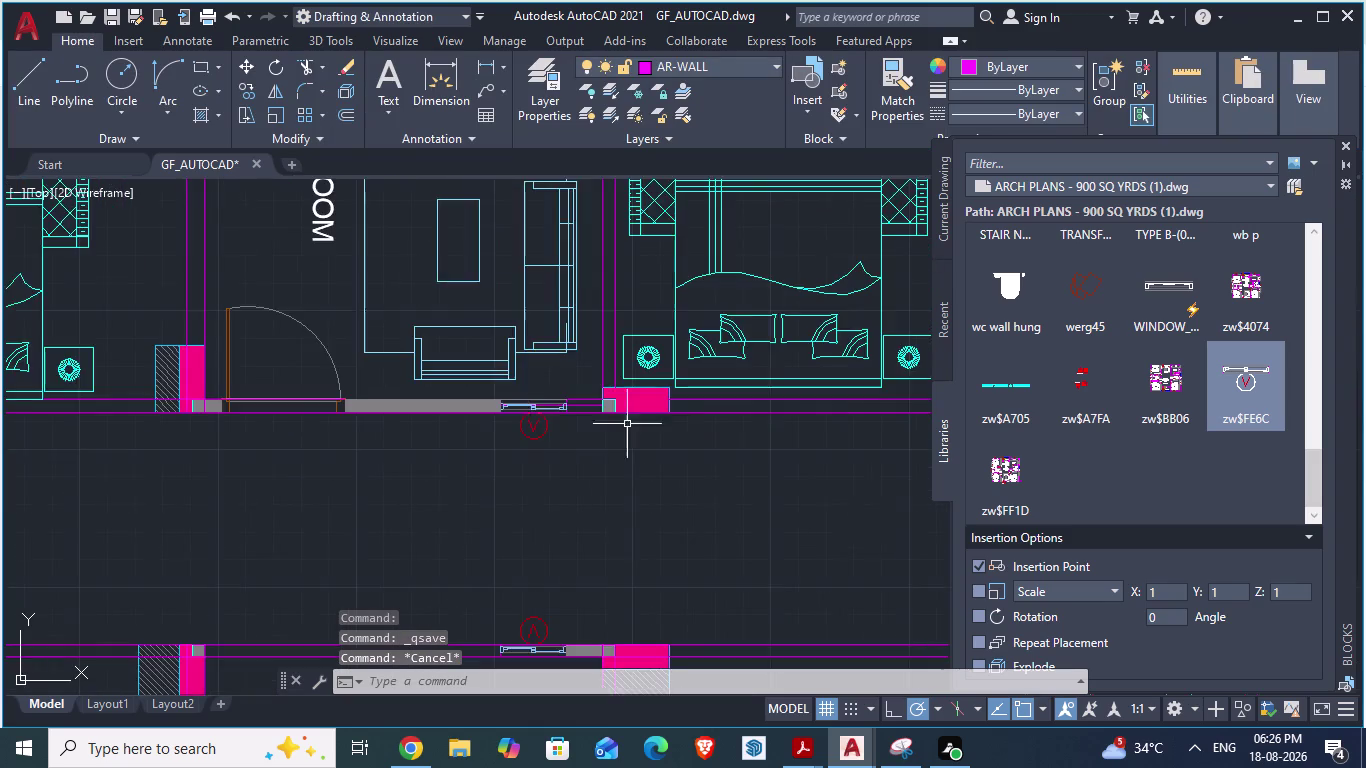
scroll(up, 3)
scroll(up, 3)
scroll(up, 3)
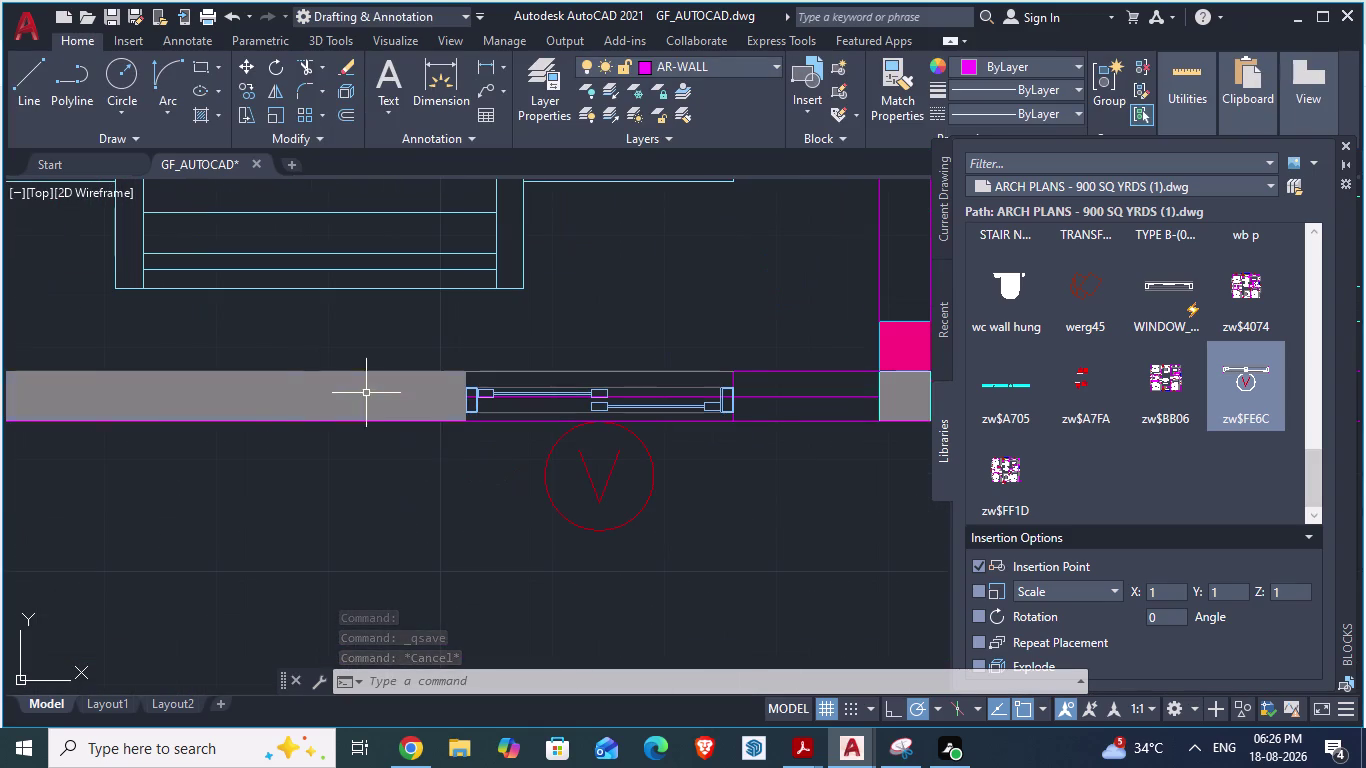
click(809, 396)
key(Delete)
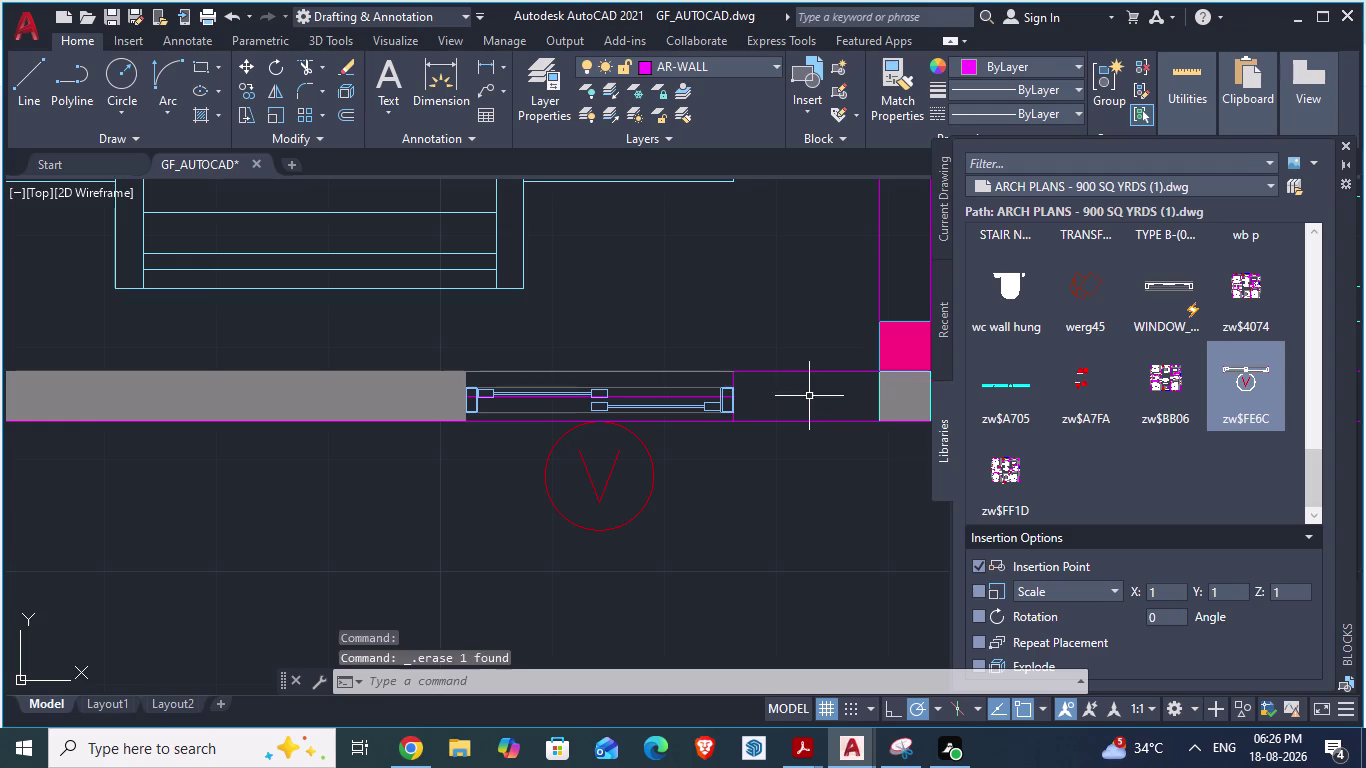
scroll(up, 3)
click(620, 404)
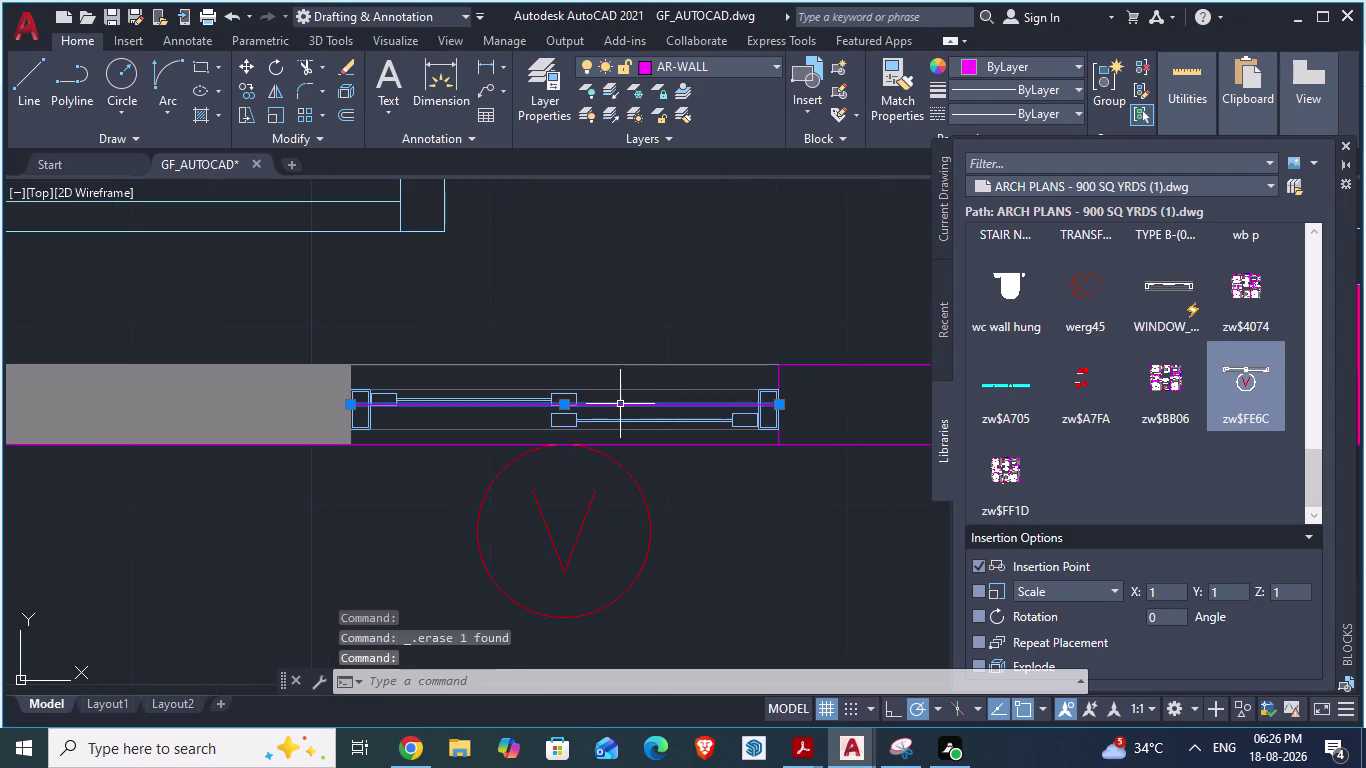
key(Delete)
scroll(down, 3)
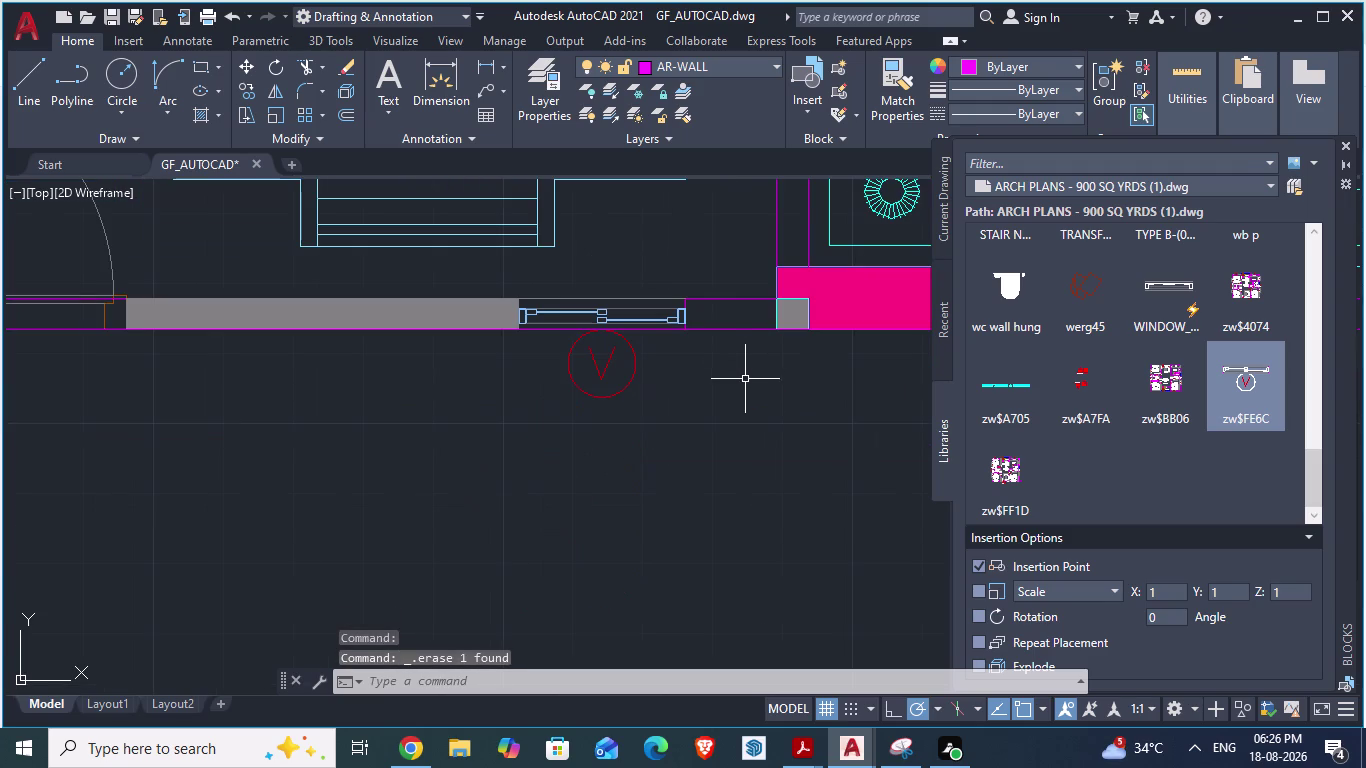
scroll(down, 3)
scroll(up, 3)
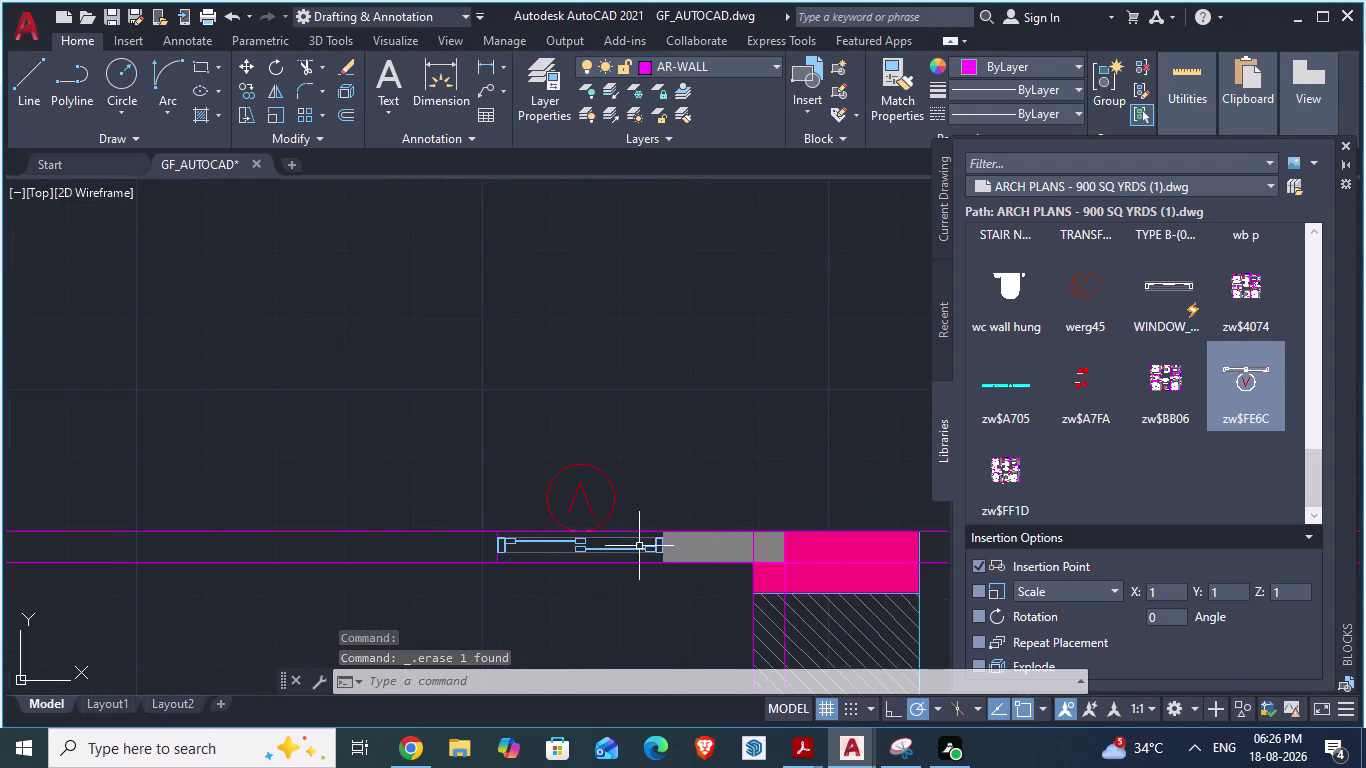
scroll(up, 3)
scroll(down, 3)
scroll(down, 3)
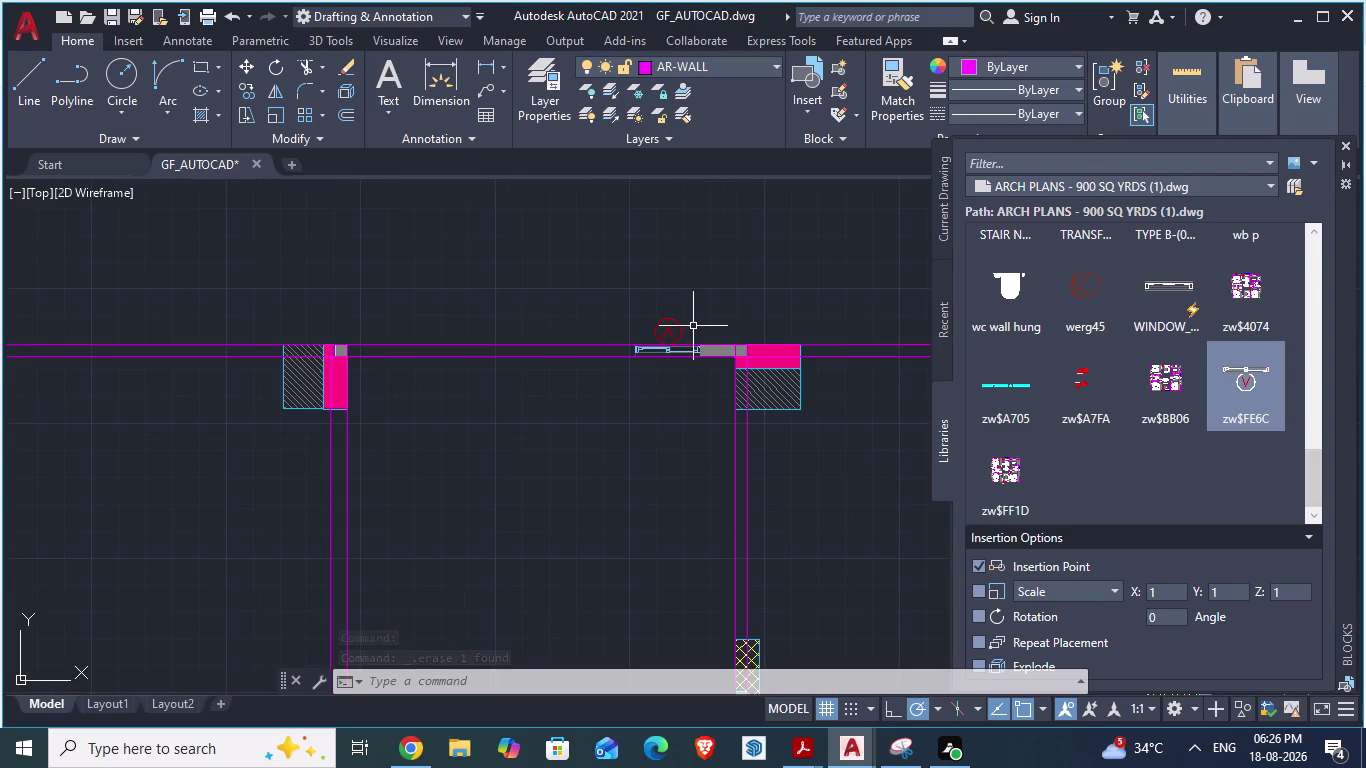
scroll(up, 3)
key(alt+Tab)
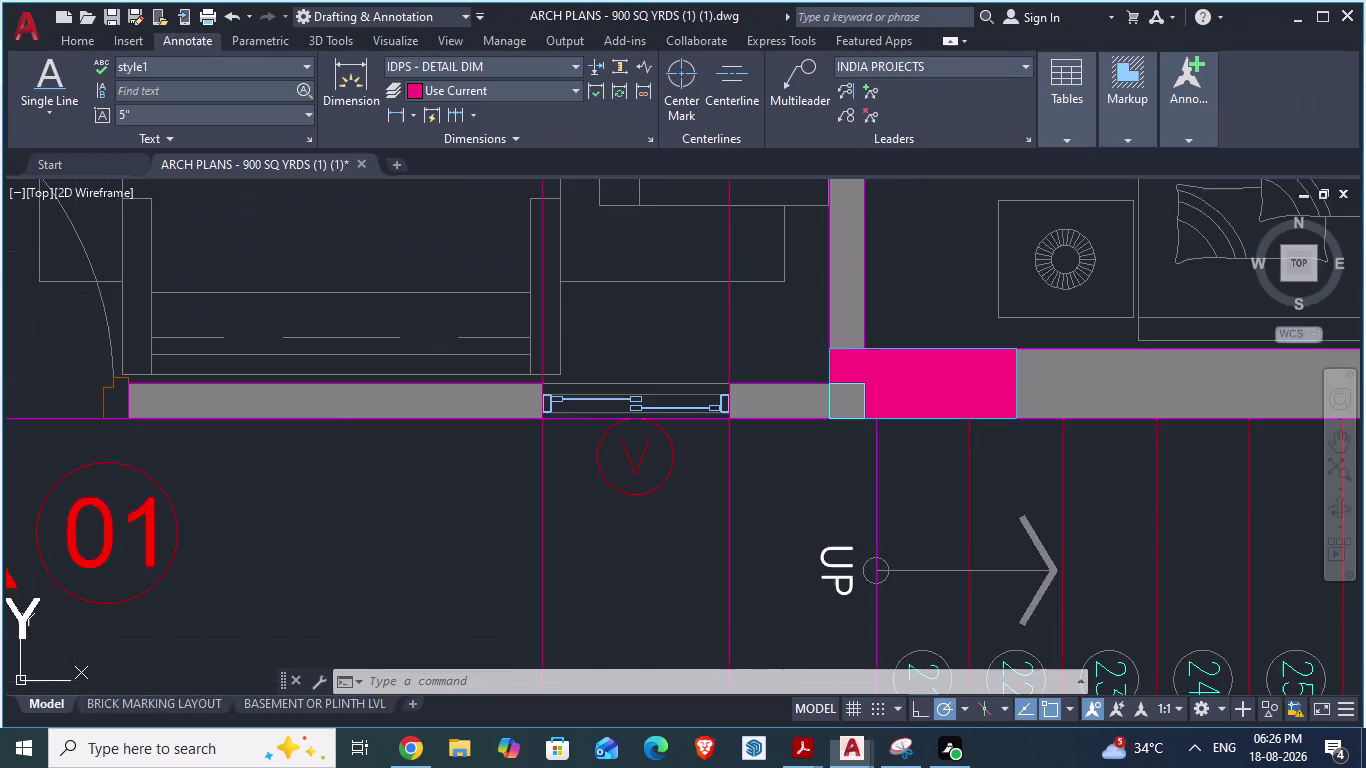
scroll(down, 3)
scroll(up, 3)
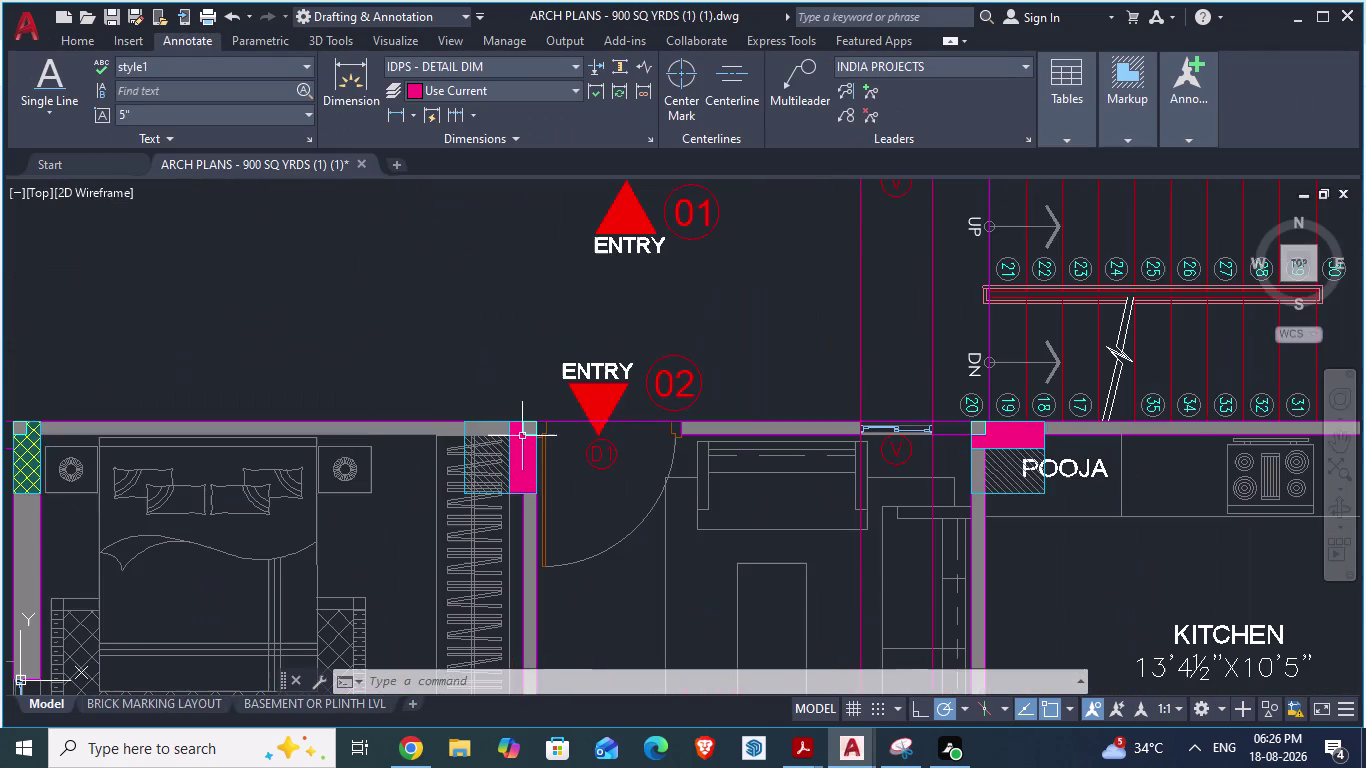
scroll(up, 3)
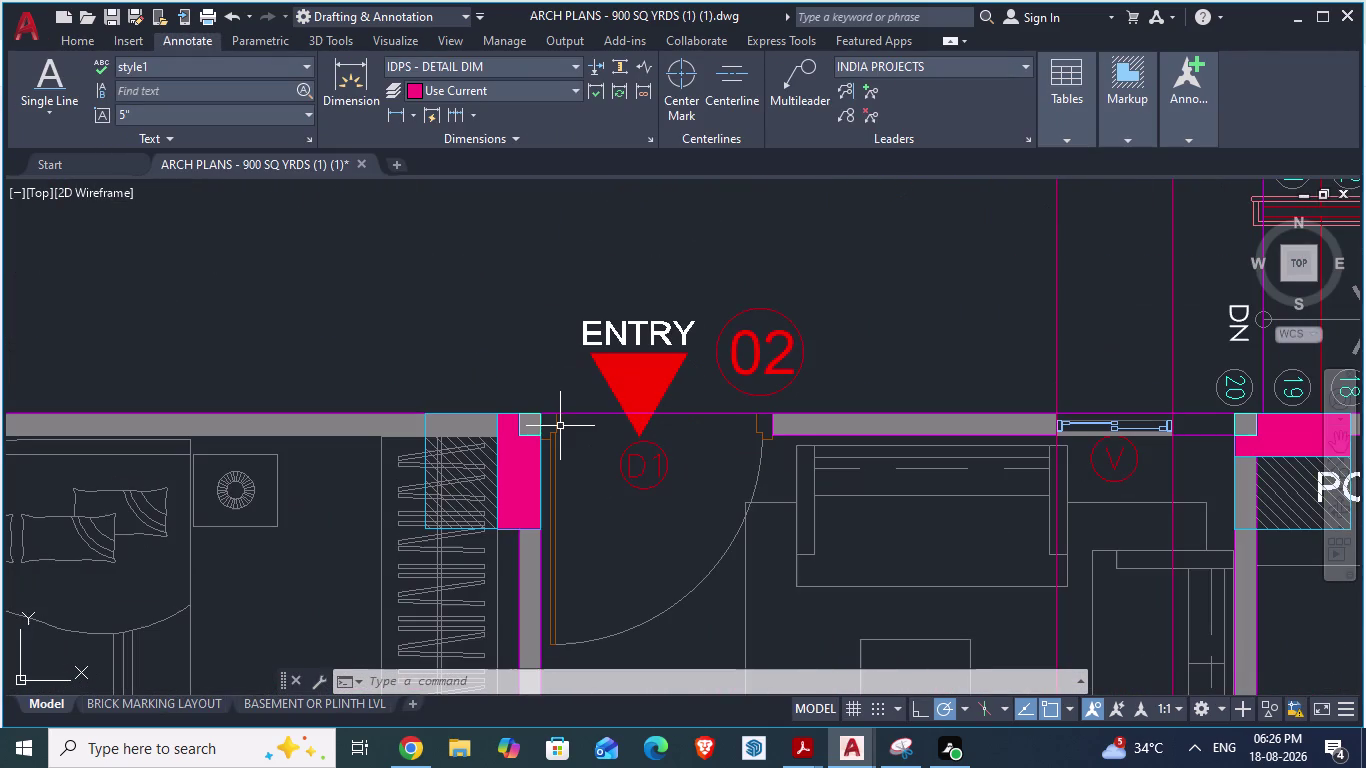
key(ctrl+s)
scroll(down, 3)
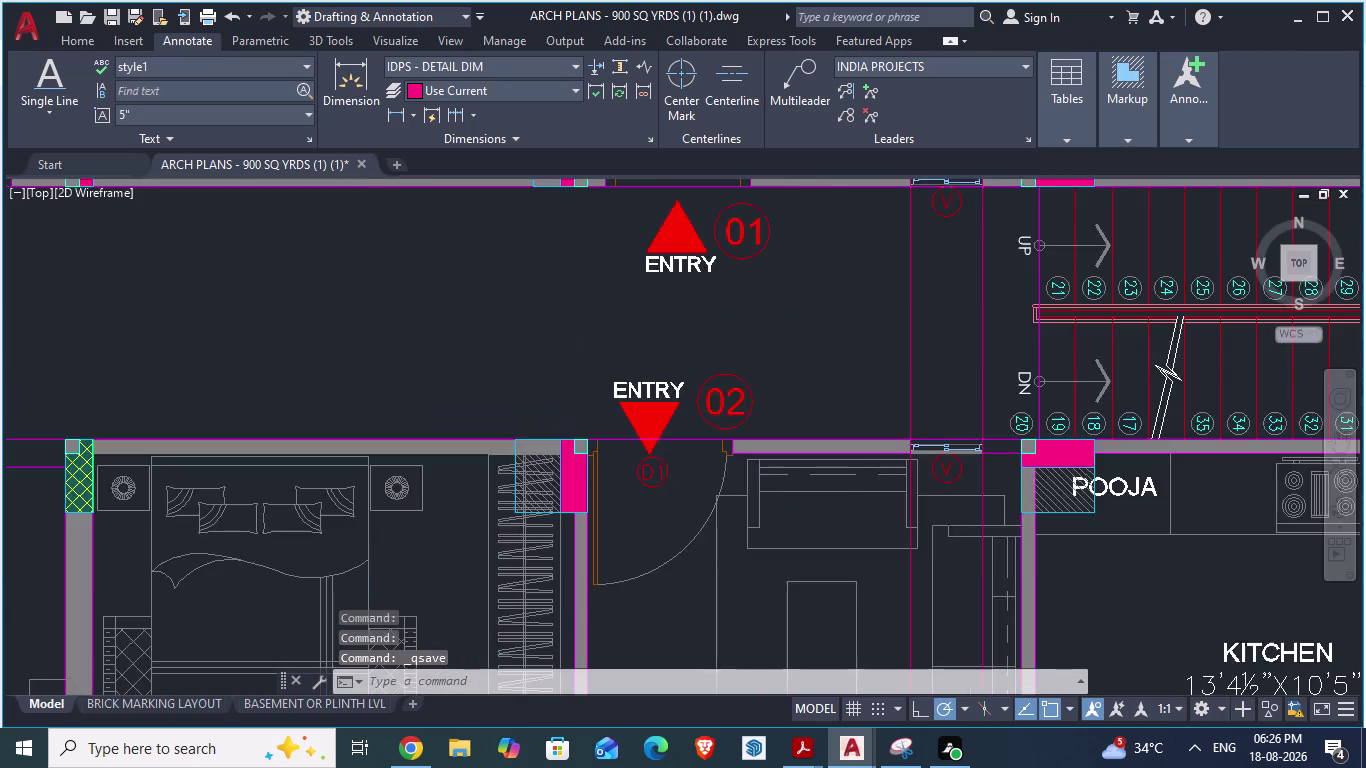
key(alt+Tab)
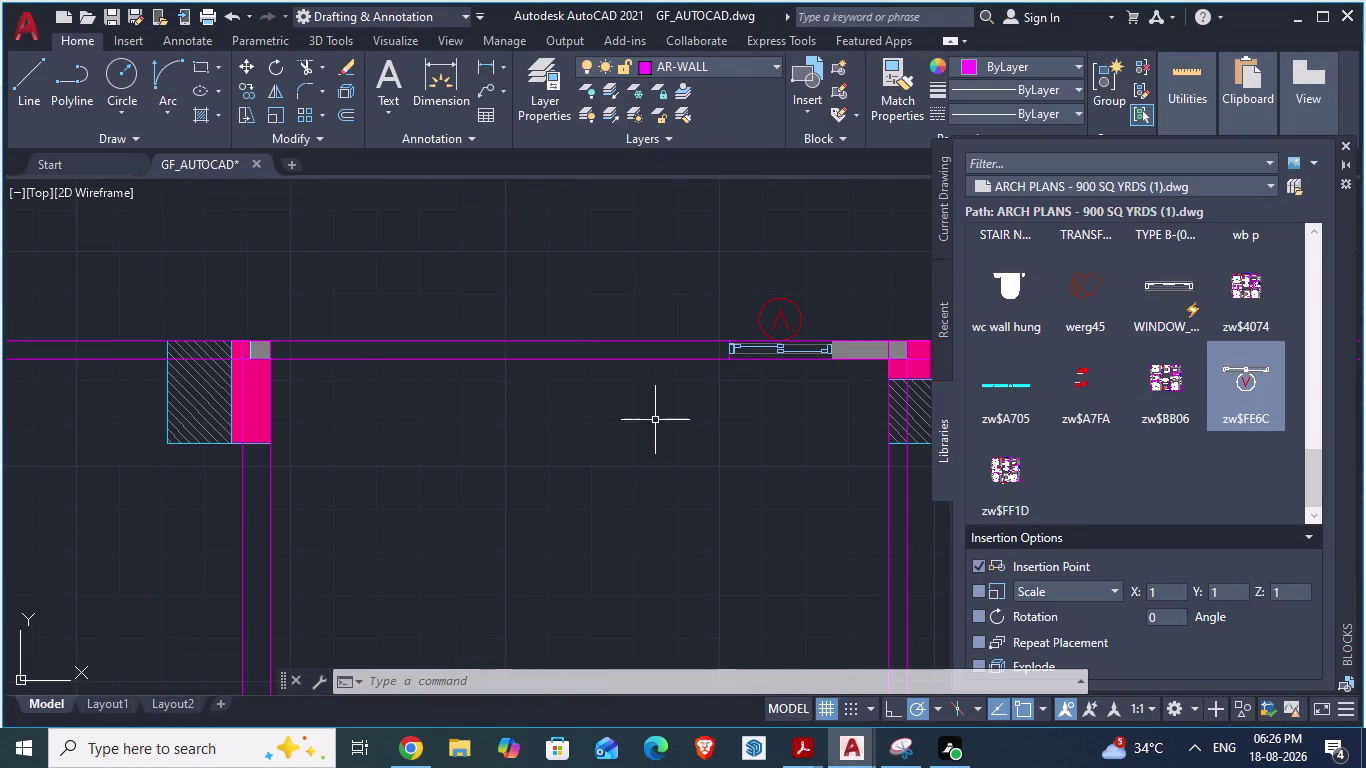
scroll(down, 3)
scroll(up, 3)
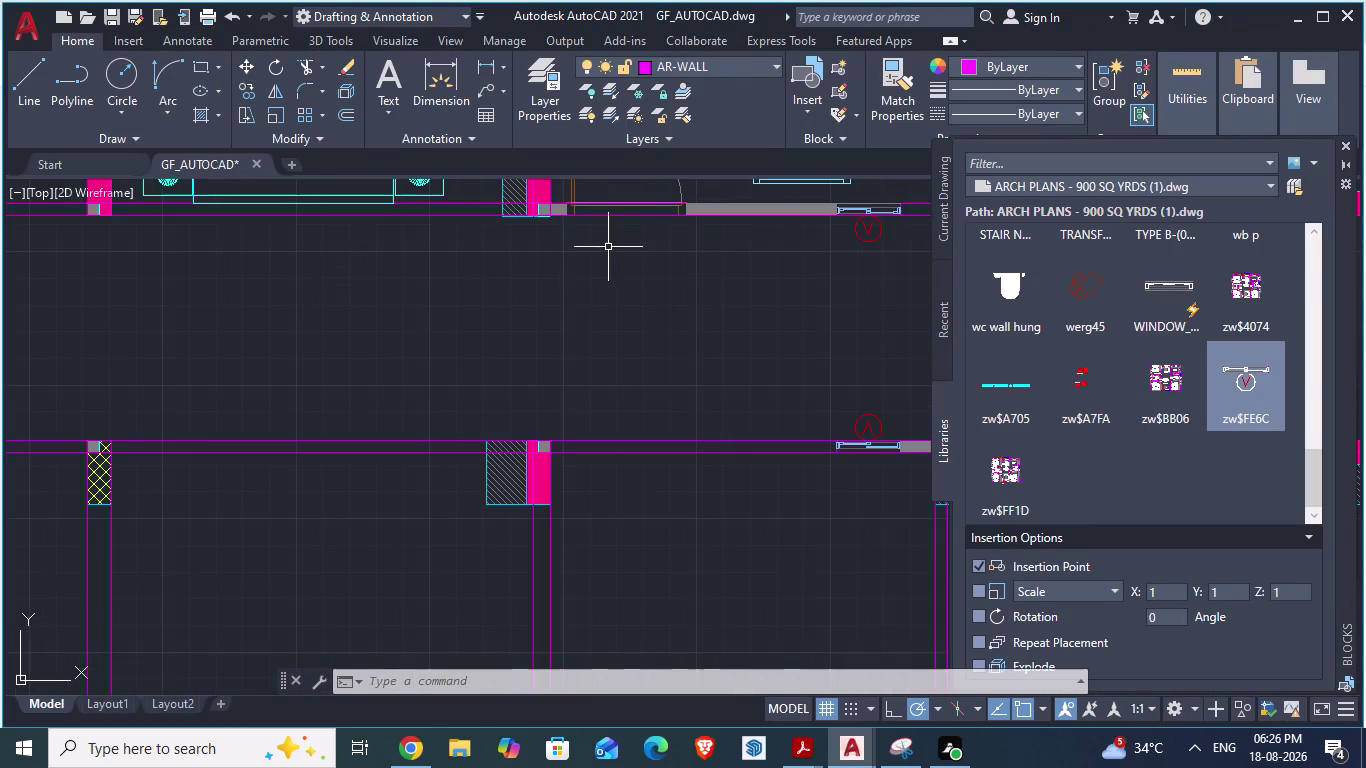
scroll(up, 3)
scroll(down, 3)
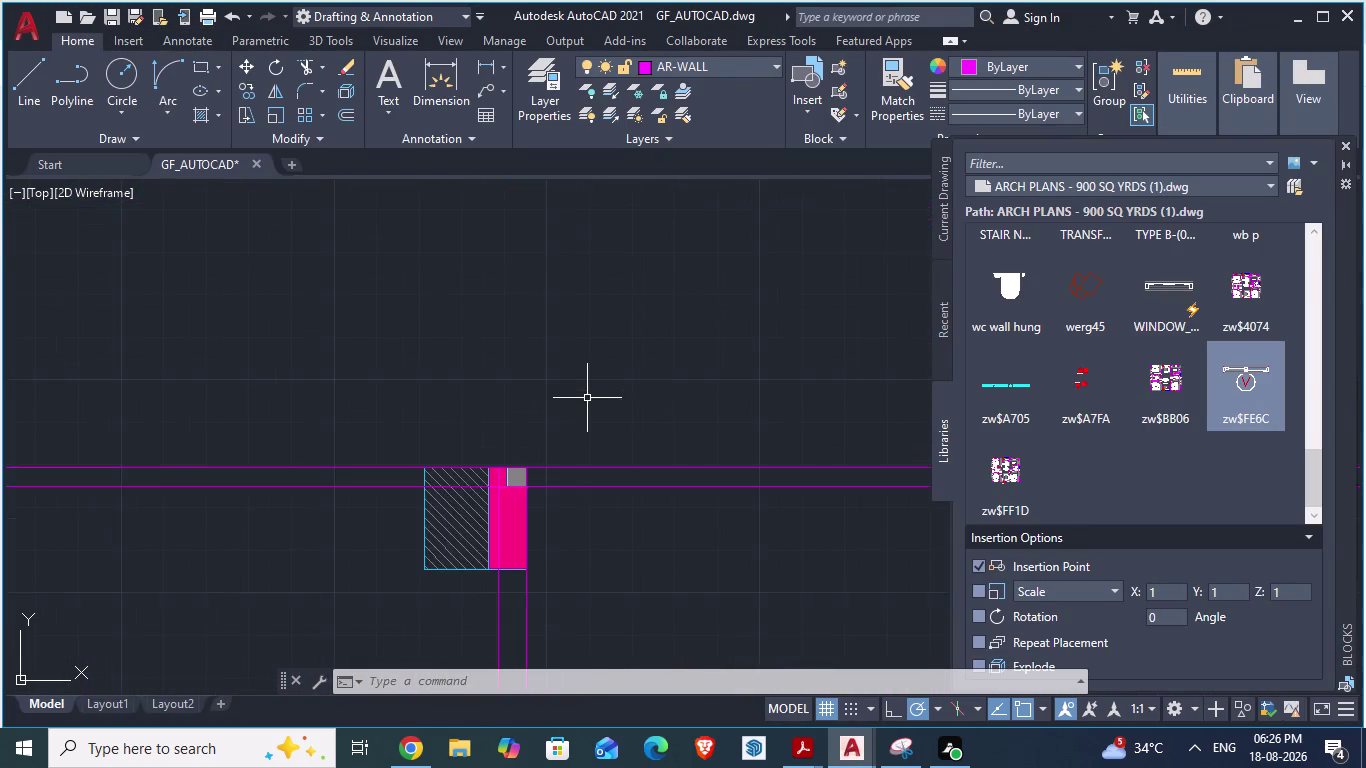
scroll(down, 3)
scroll(up, 3)
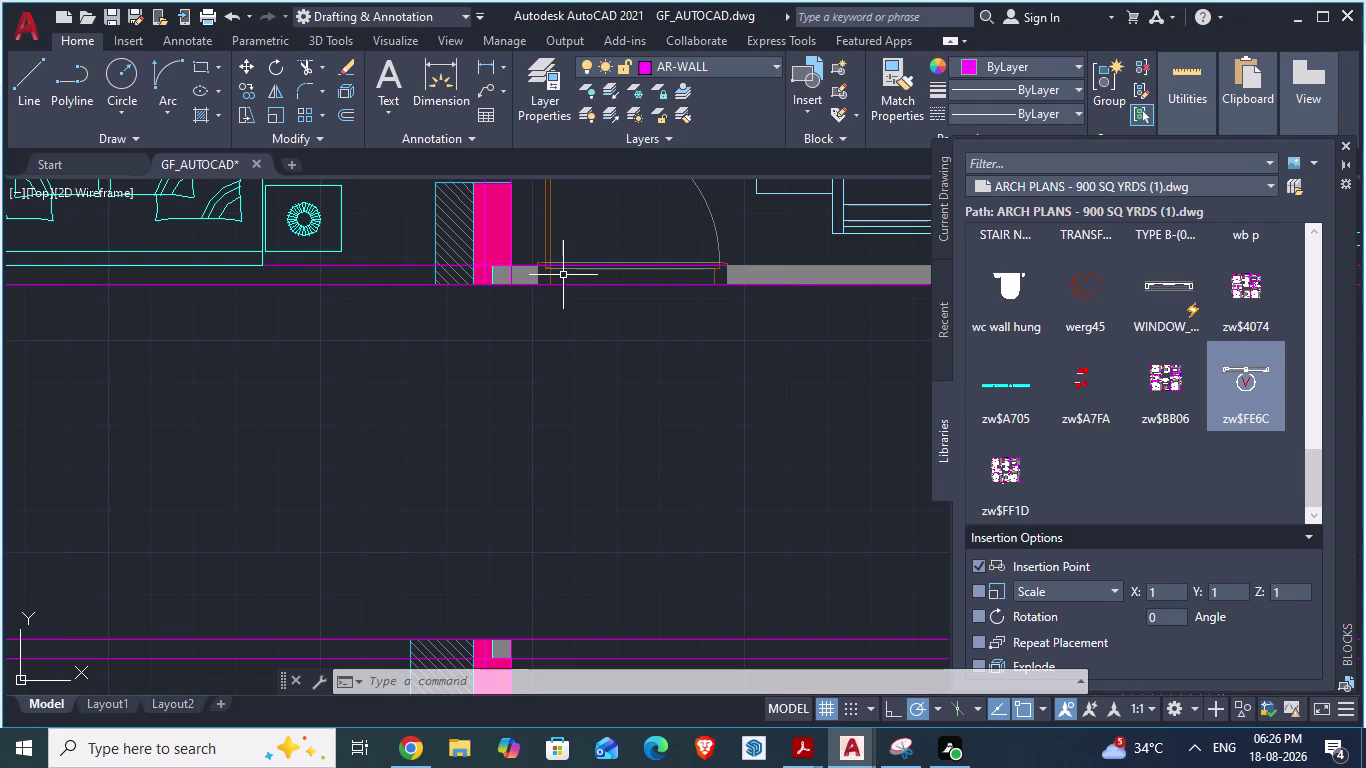
scroll(up, 3)
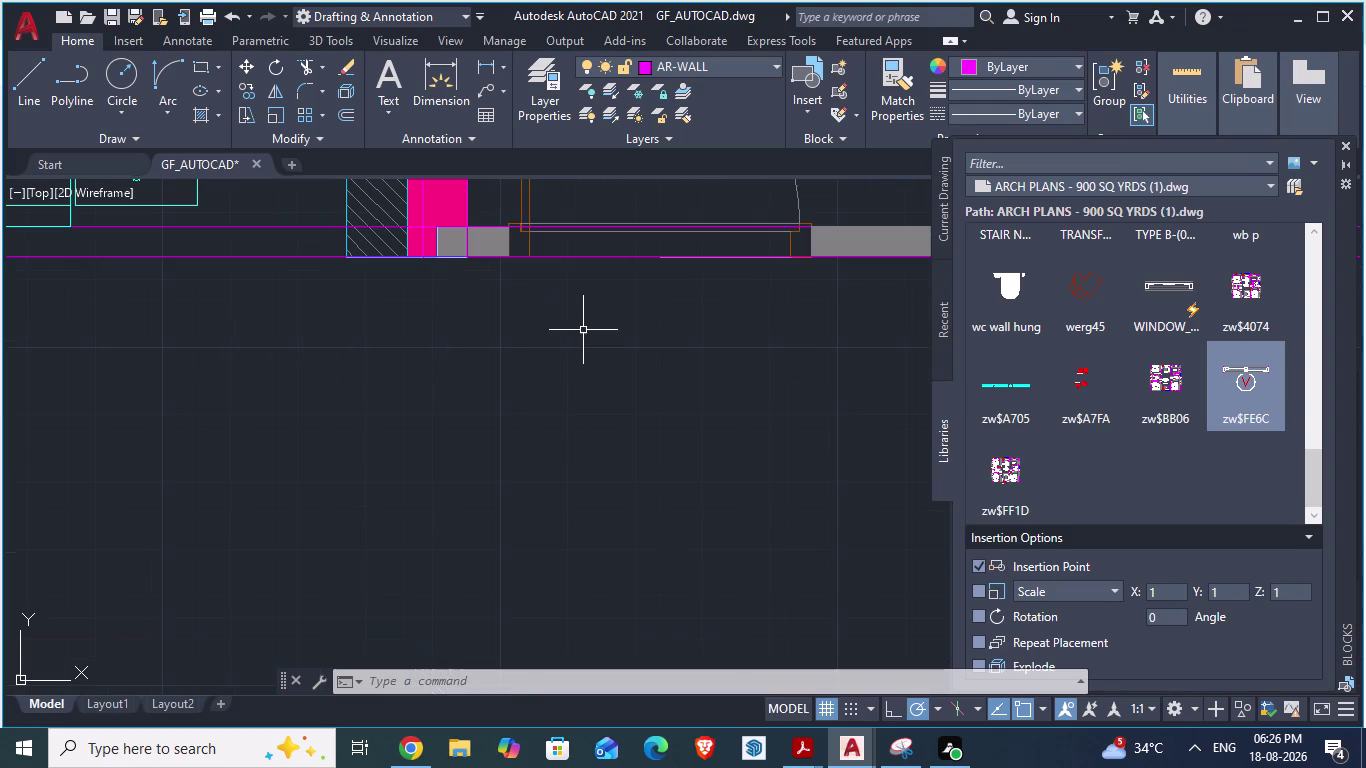
Draw two vertical construction lines at the edges of the front-wall opening.
text(xl)
key(Return)
key(v)
key(Return)
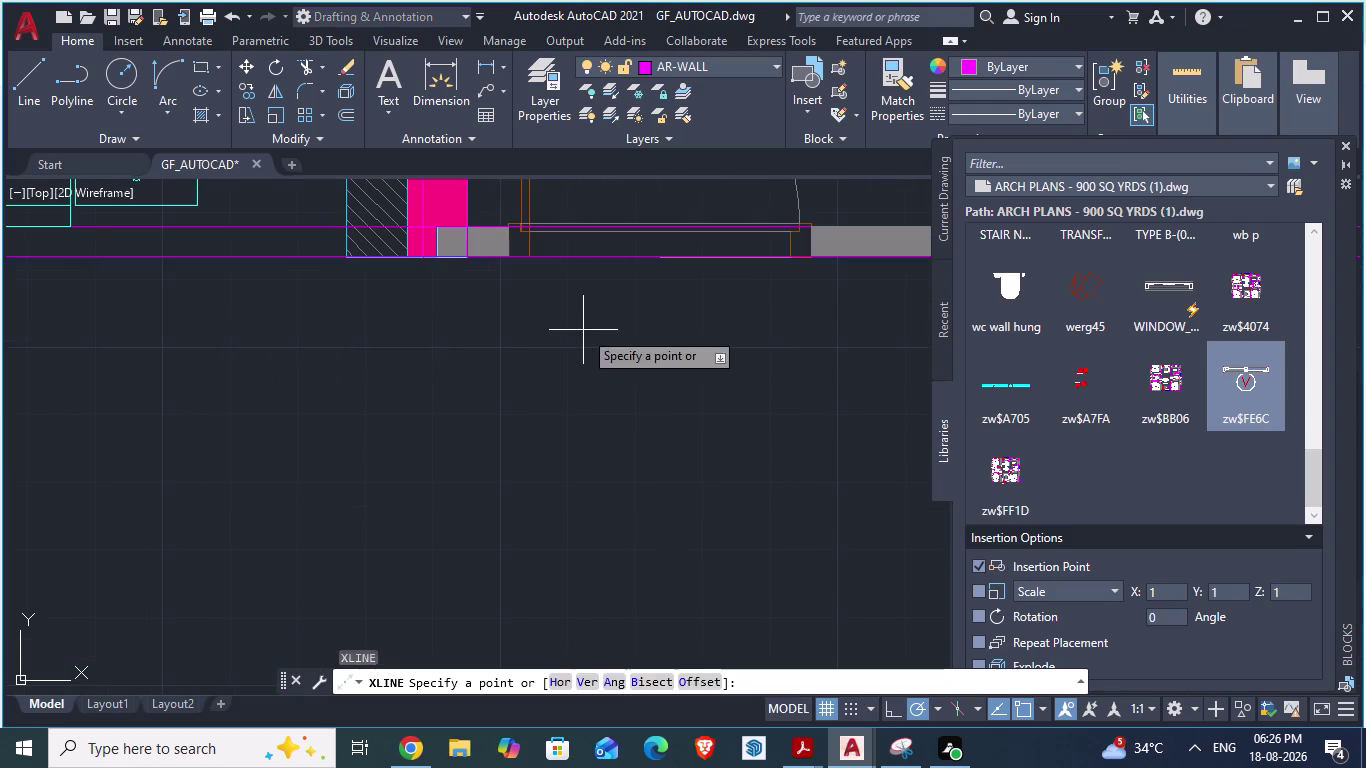
scroll(up, 3)
scroll(up, 3)
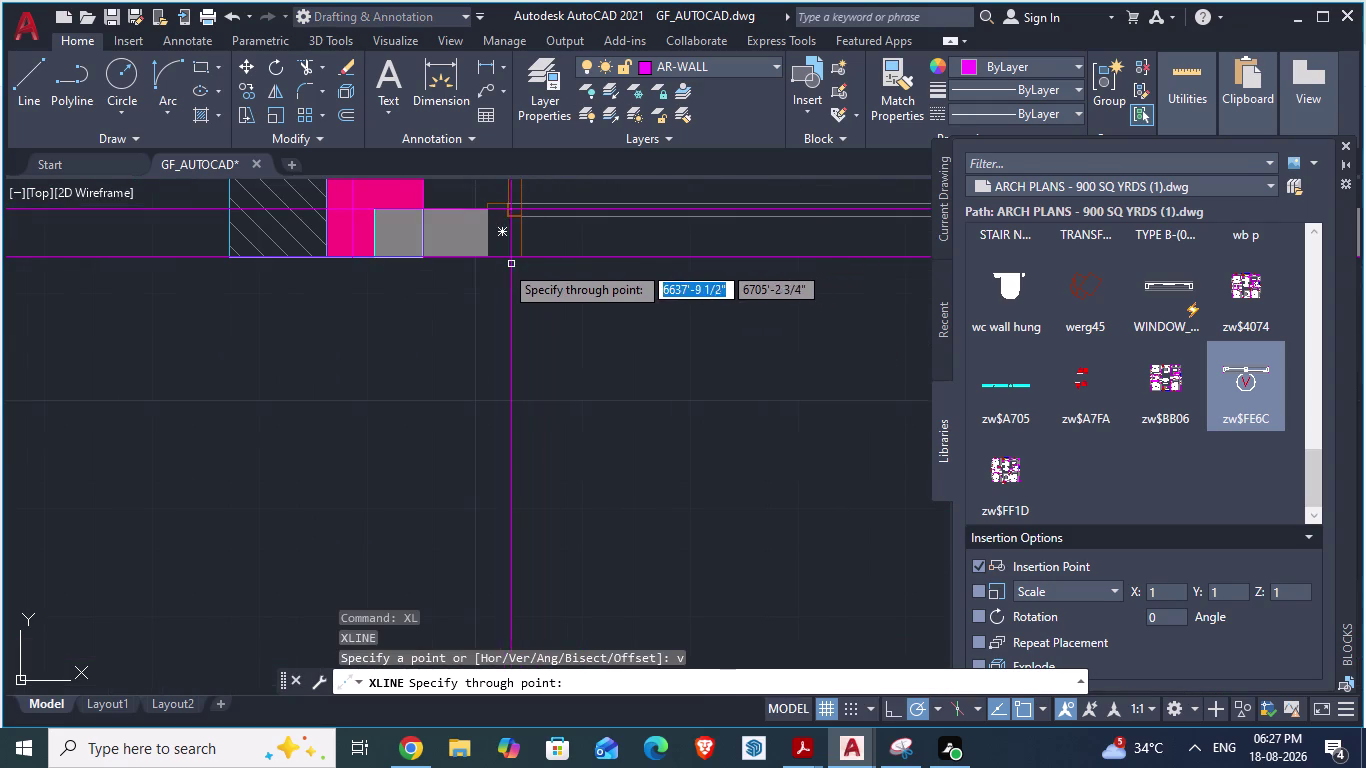
click(485, 257)
scroll(down, 3)
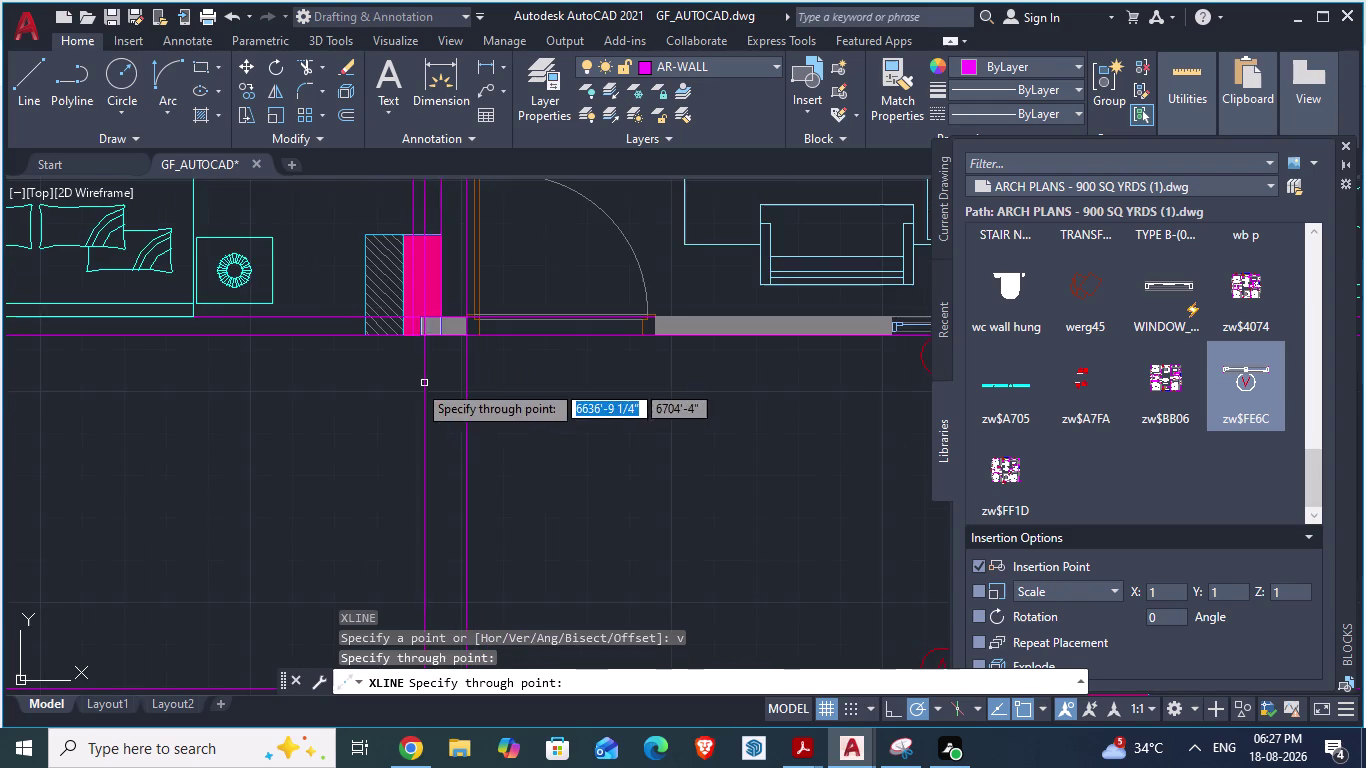
scroll(up, 3)
click(553, 306)
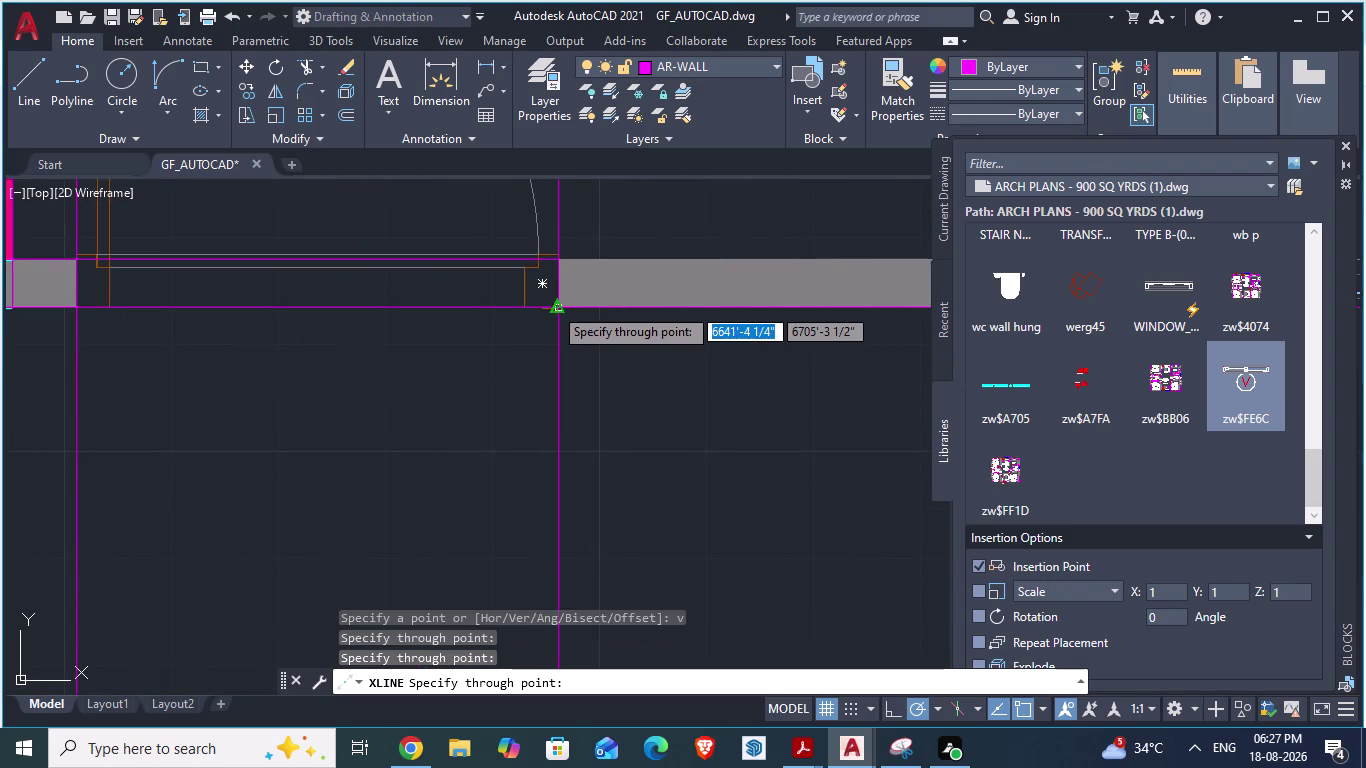
scroll(down, 3)
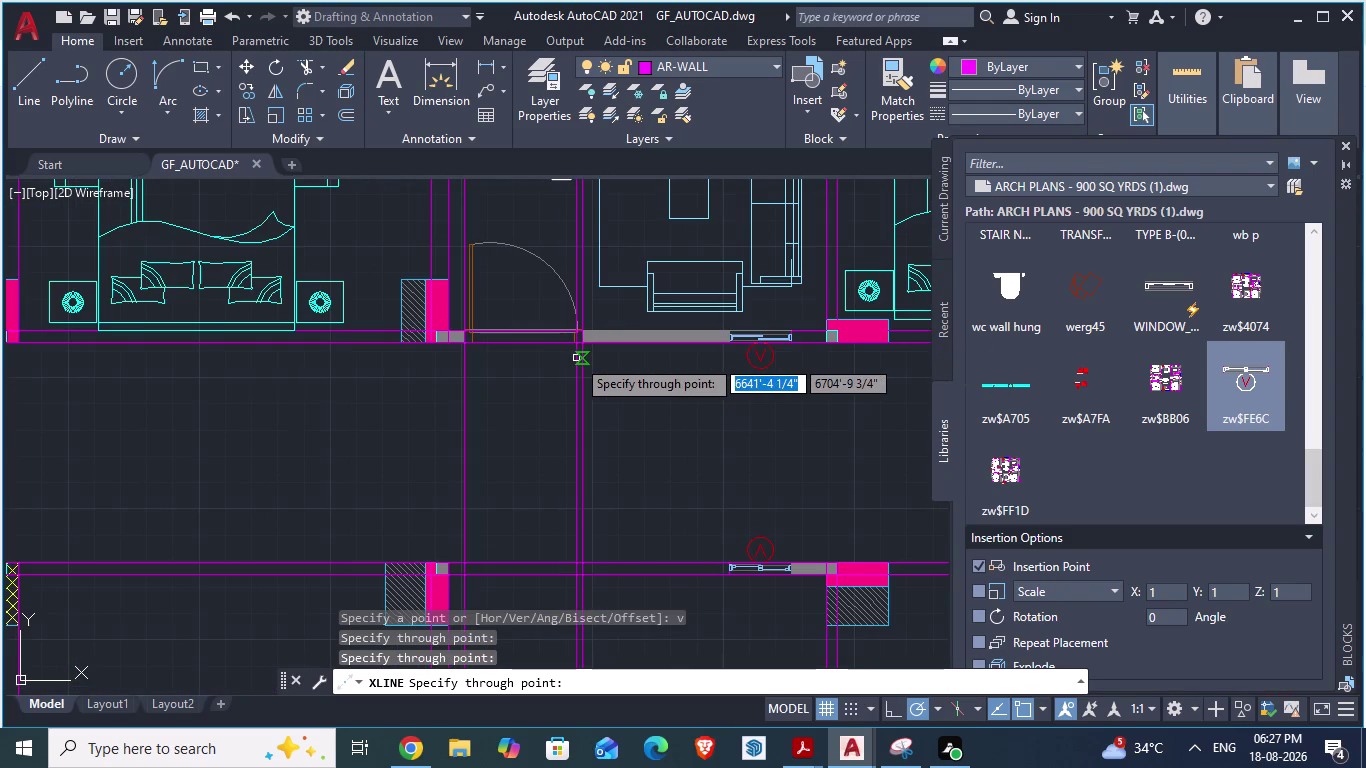
key(Escape)
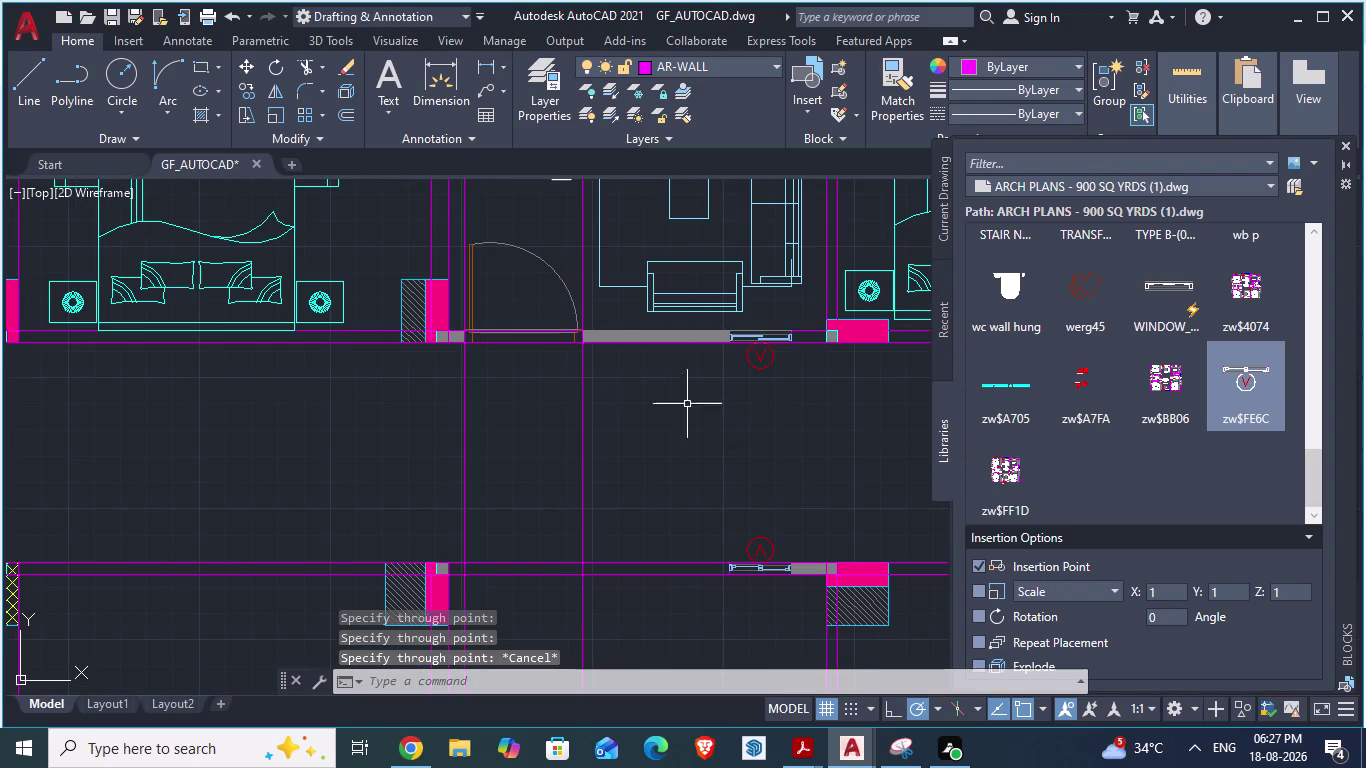
scroll(down, 3)
scroll(up, 3)
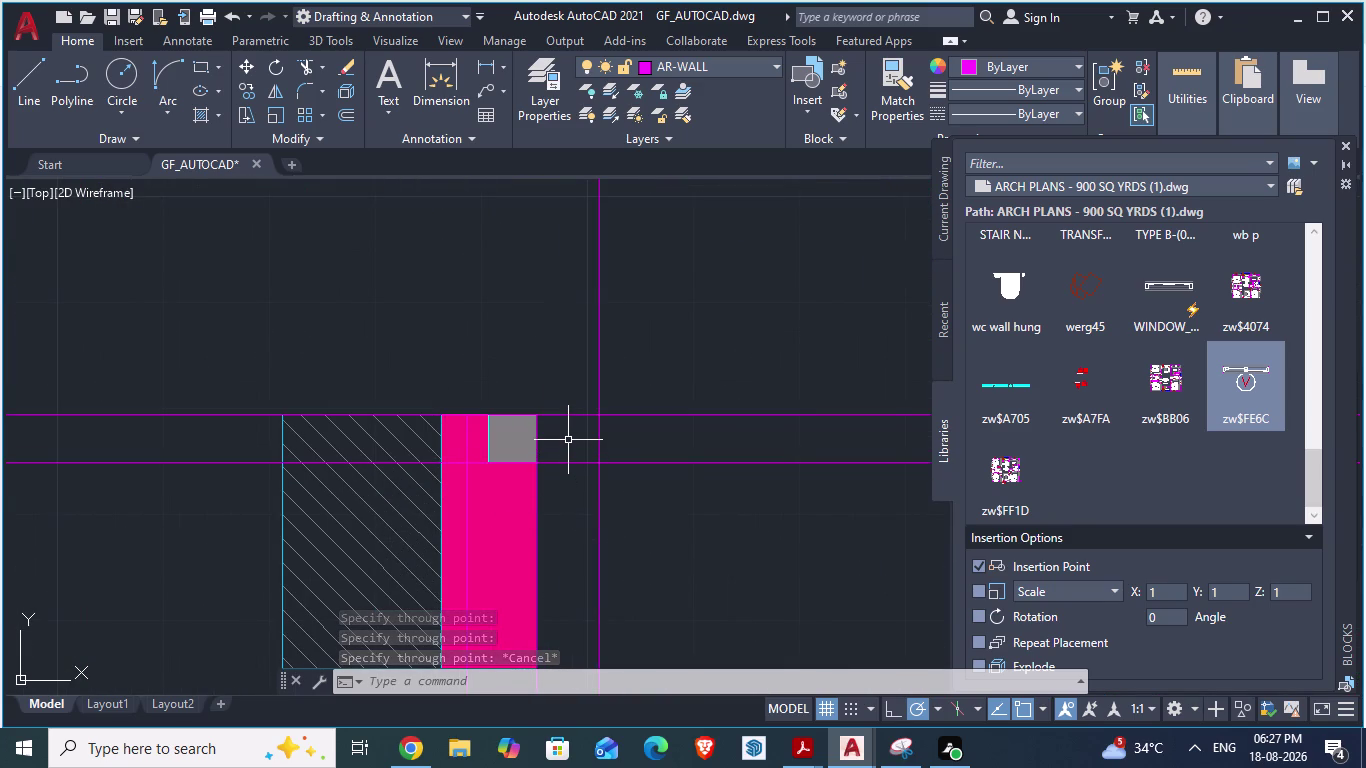
Pick the gap by the column and the long gap between guides for grey hatch, then cancel.
key(h)
key(Return)
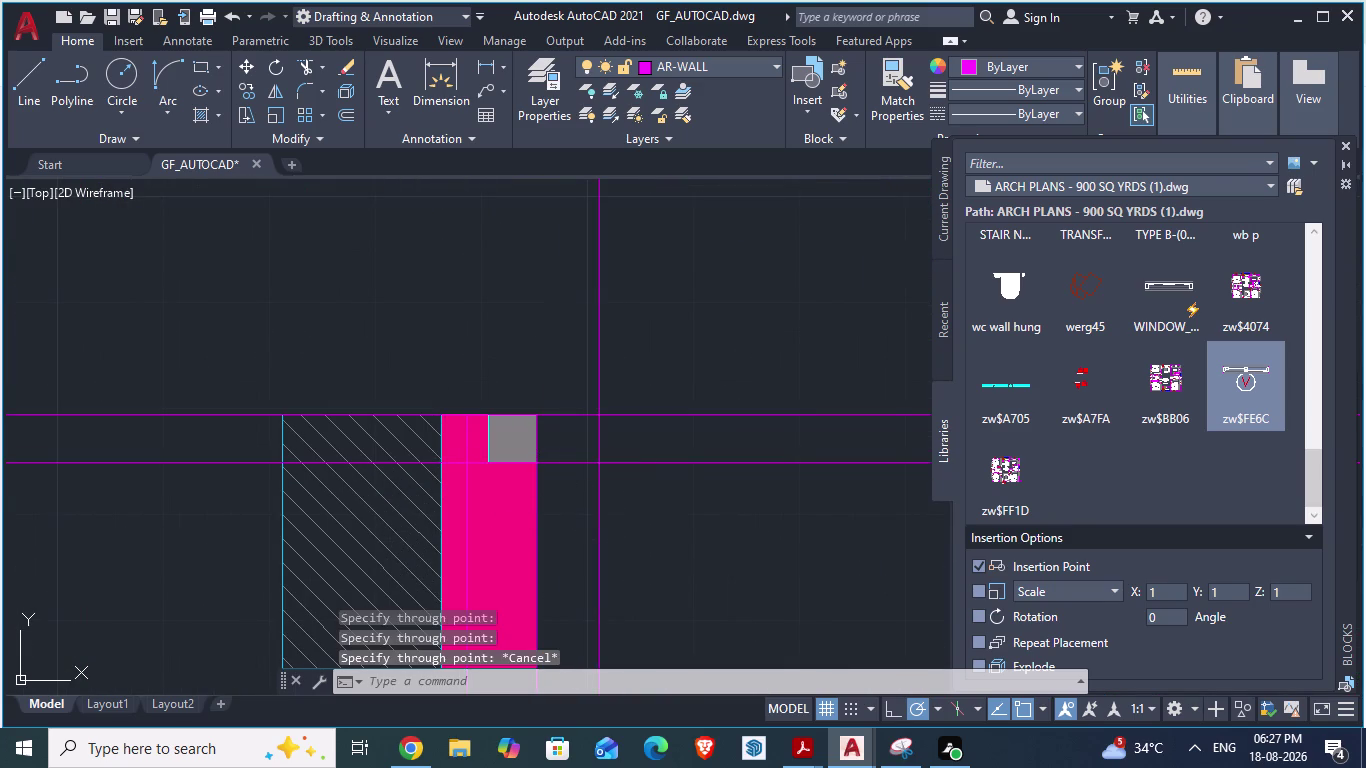
click(568, 433)
scroll(down, 3)
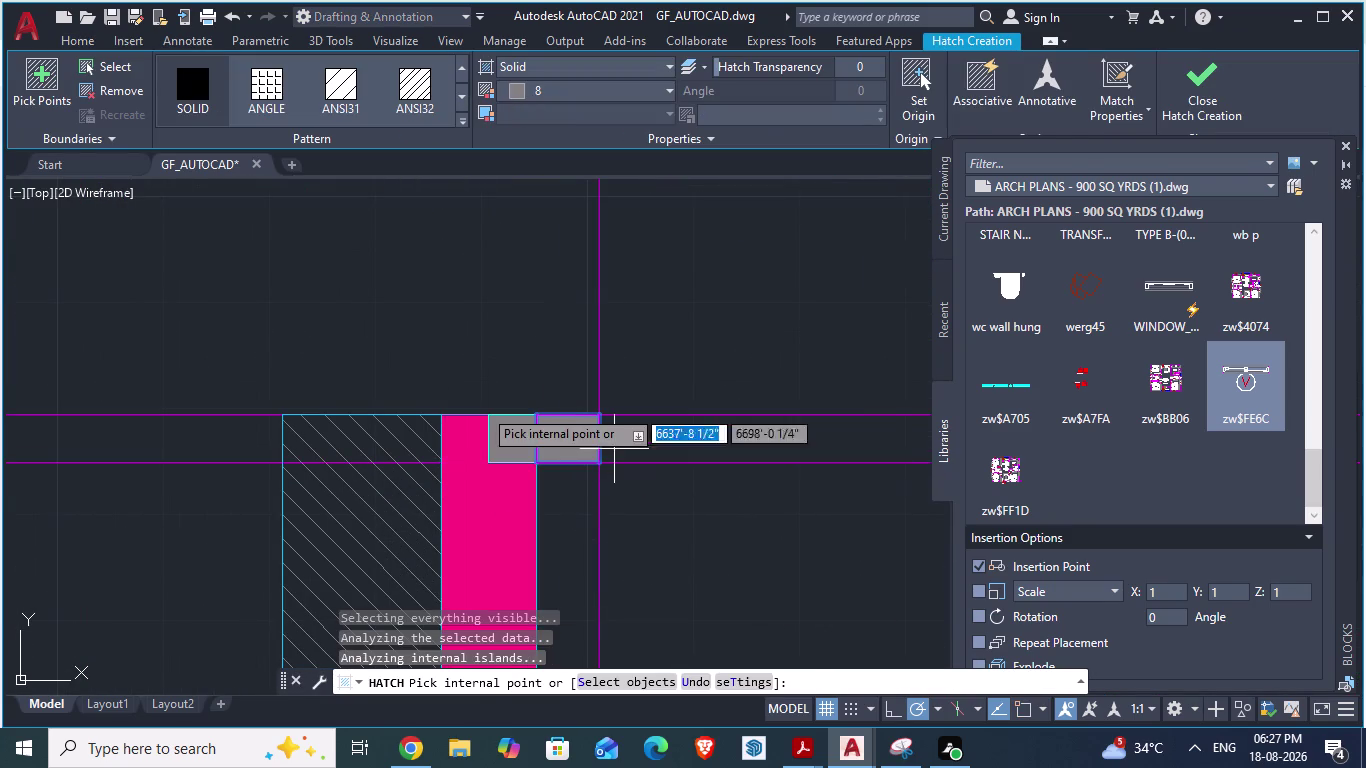
scroll(down, 3)
scroll(down, 3)
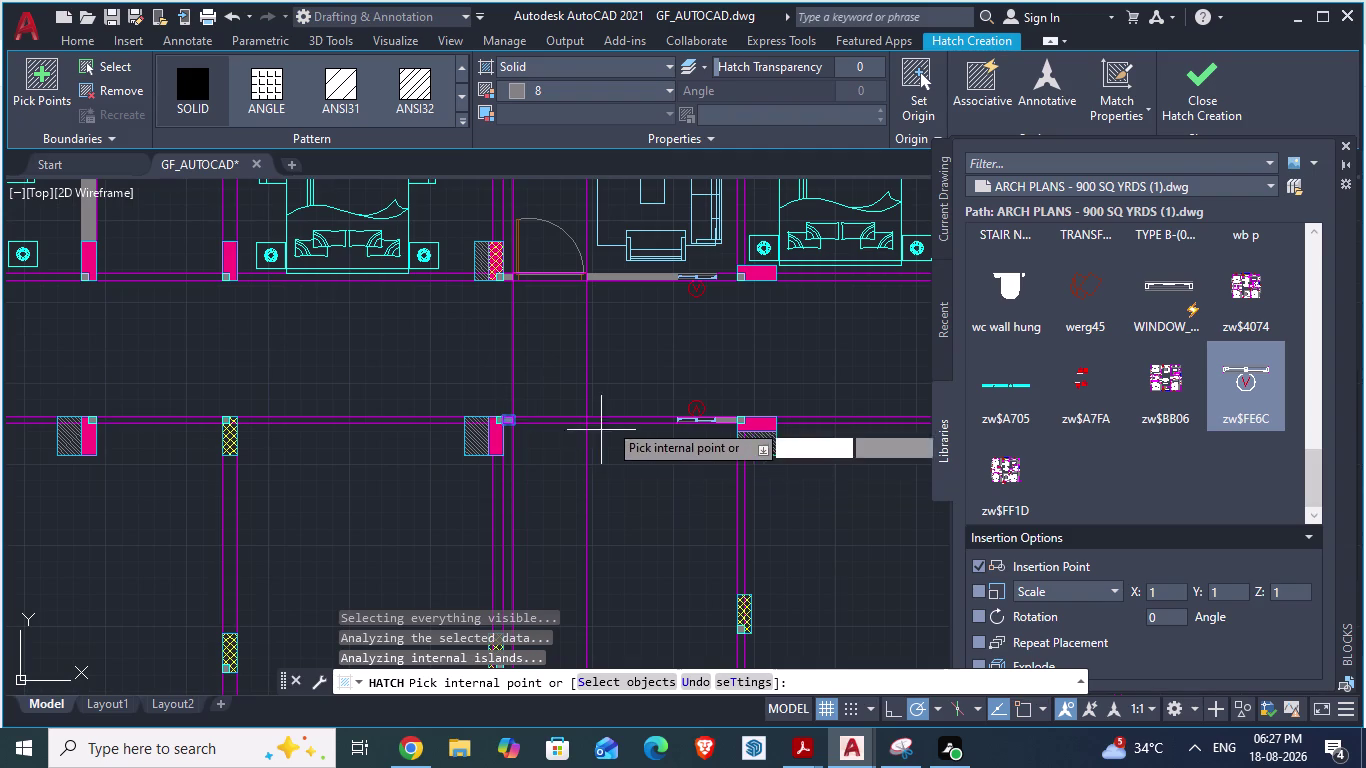
scroll(up, 3)
click(596, 438)
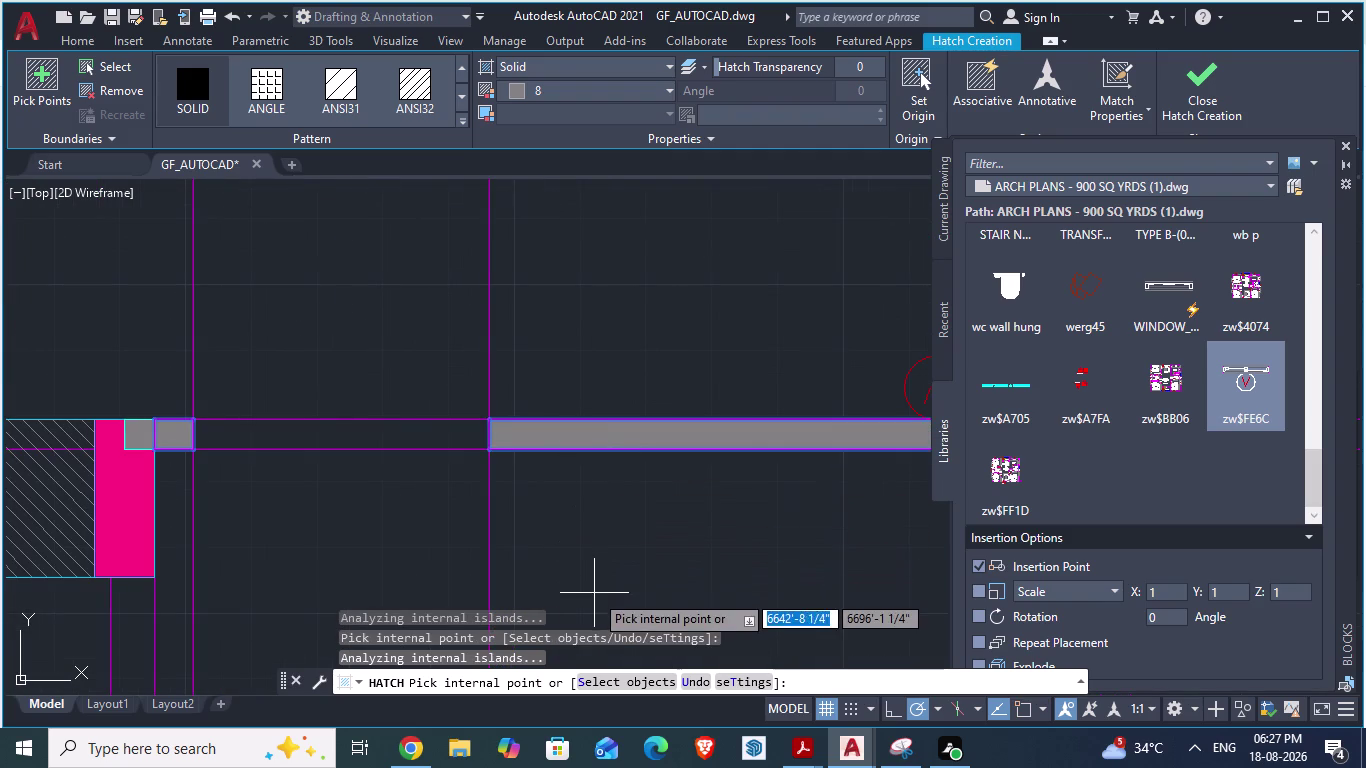
key(Escape)
scroll(down, 3)
scroll(down, 3)
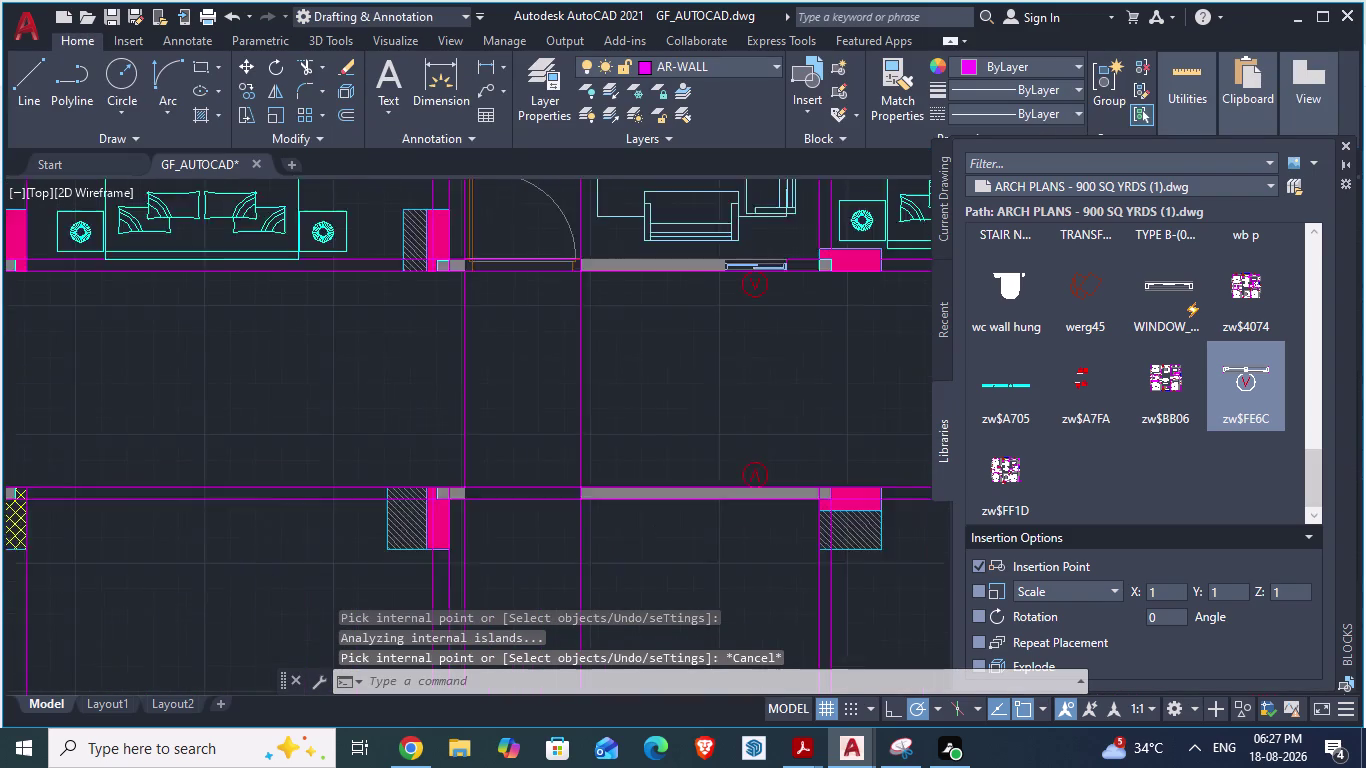
scroll(up, 3)
scroll(down, 3)
scroll(down, 3)
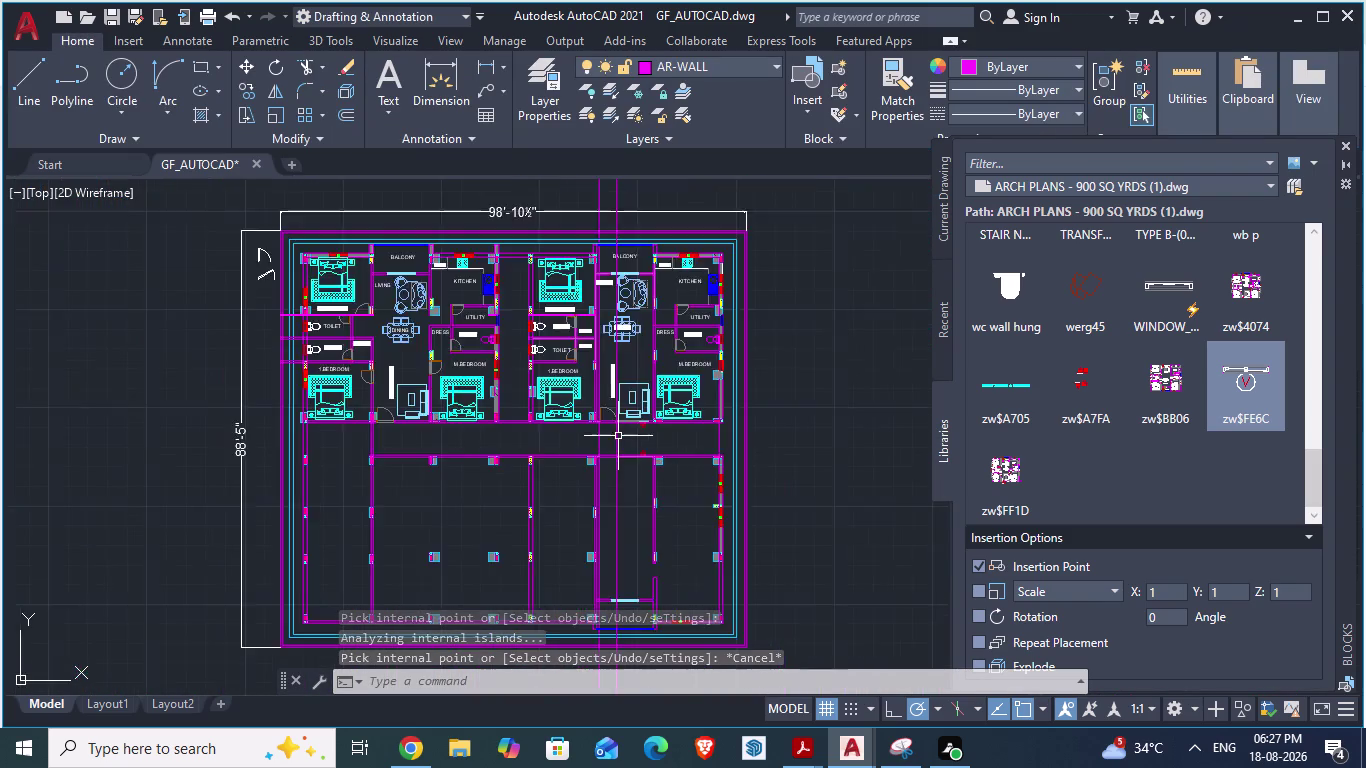
scroll(down, 3)
scroll(up, 3)
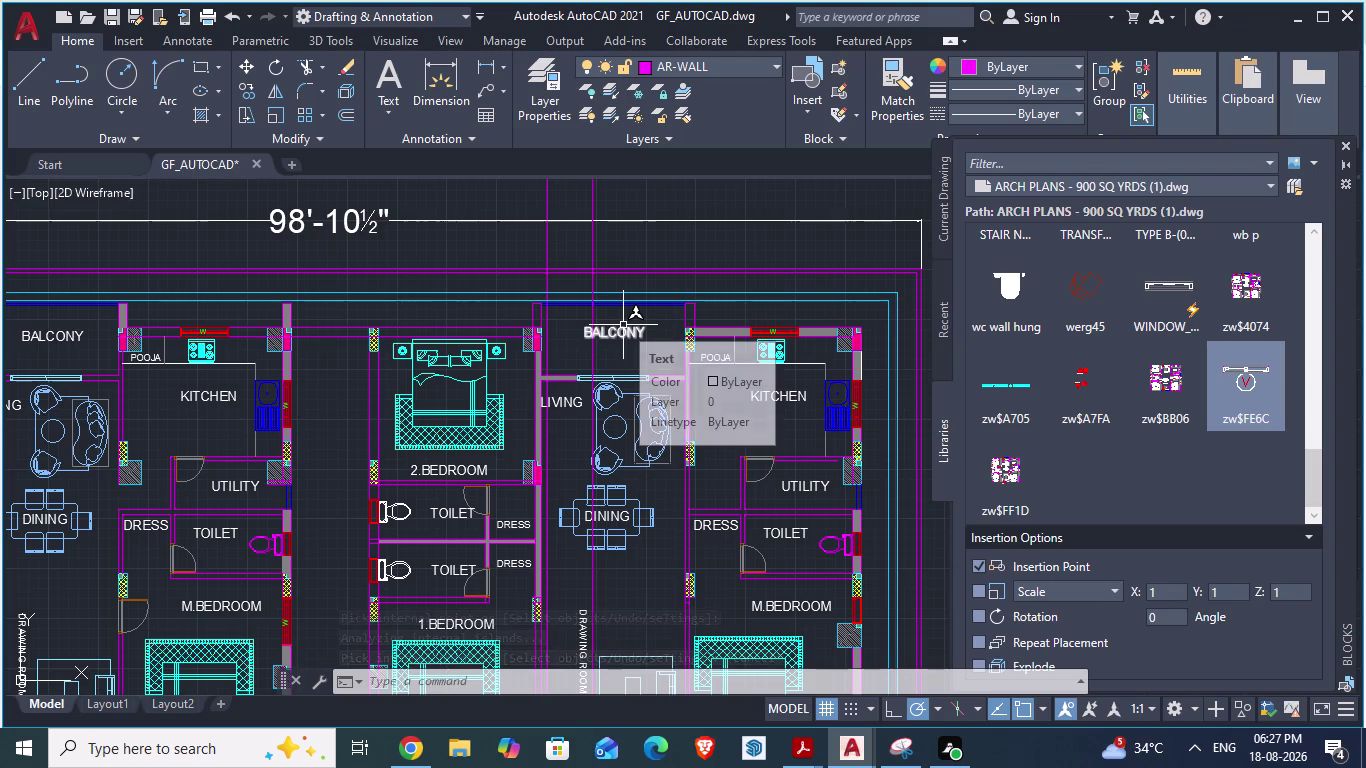
scroll(down, 3)
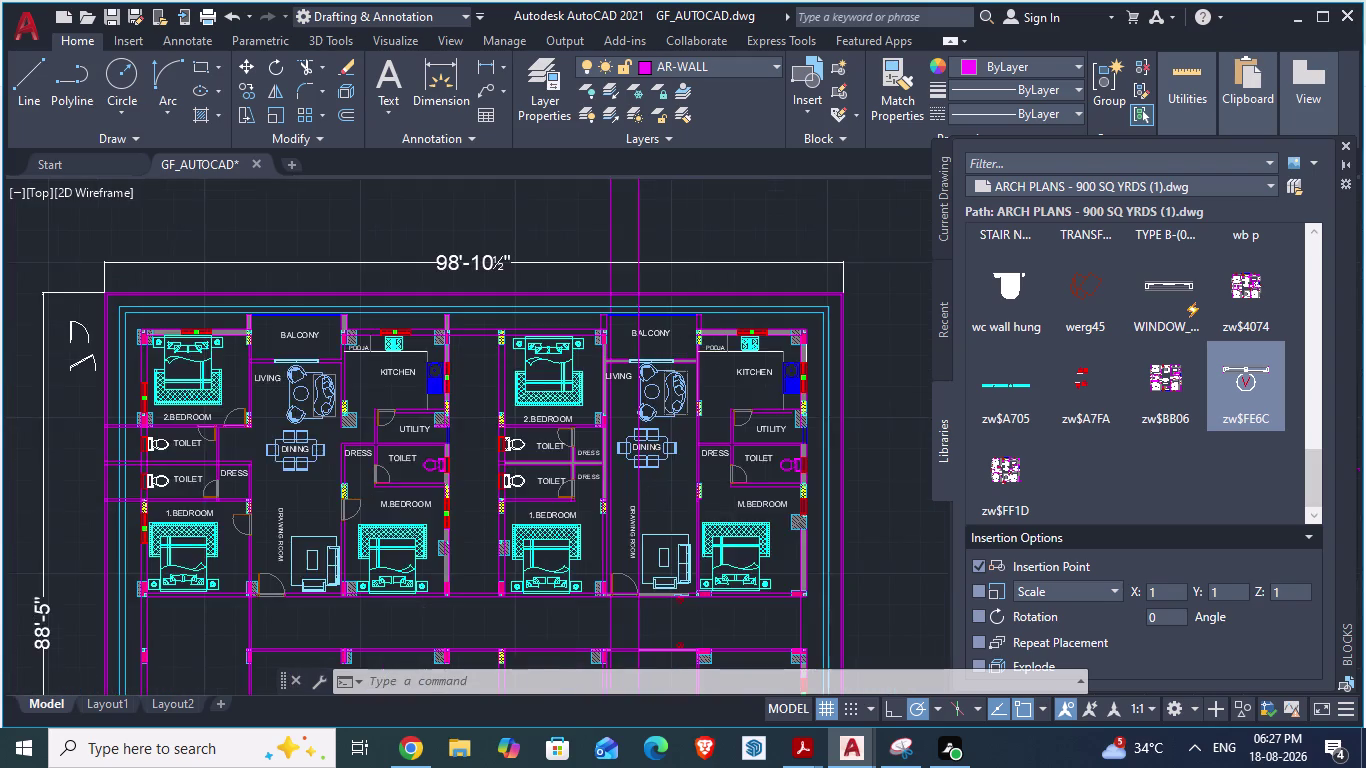
scroll(up, 3)
scroll(down, 3)
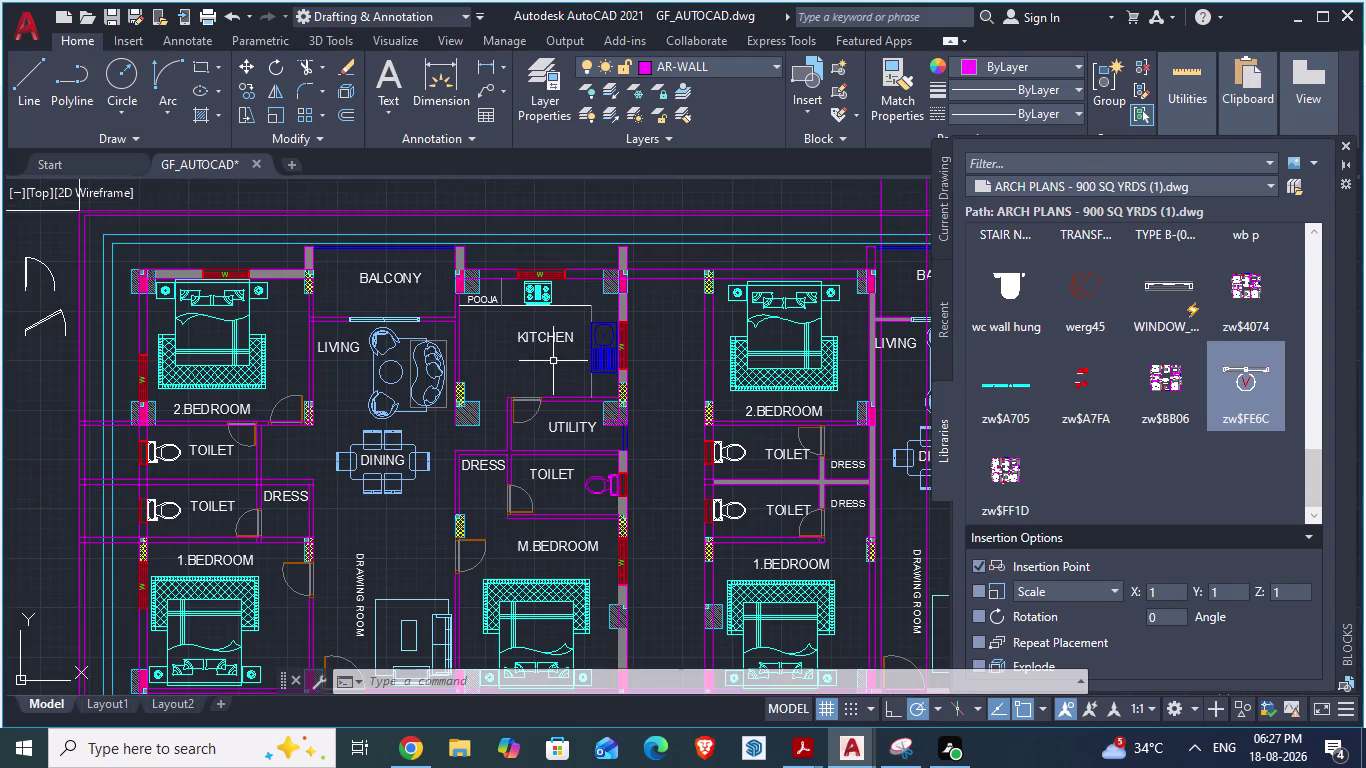
scroll(up, 3)
scroll(down, 3)
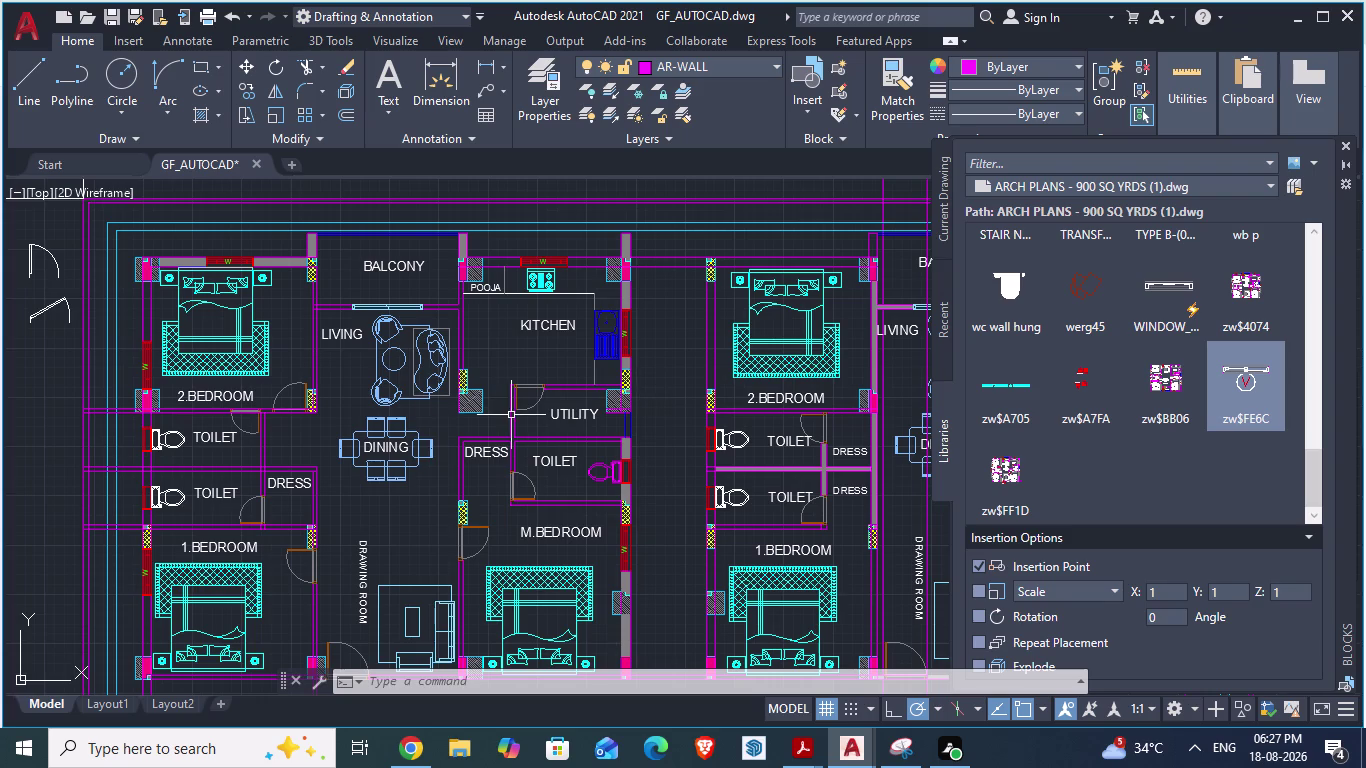
scroll(down, 3)
scroll(up, 3)
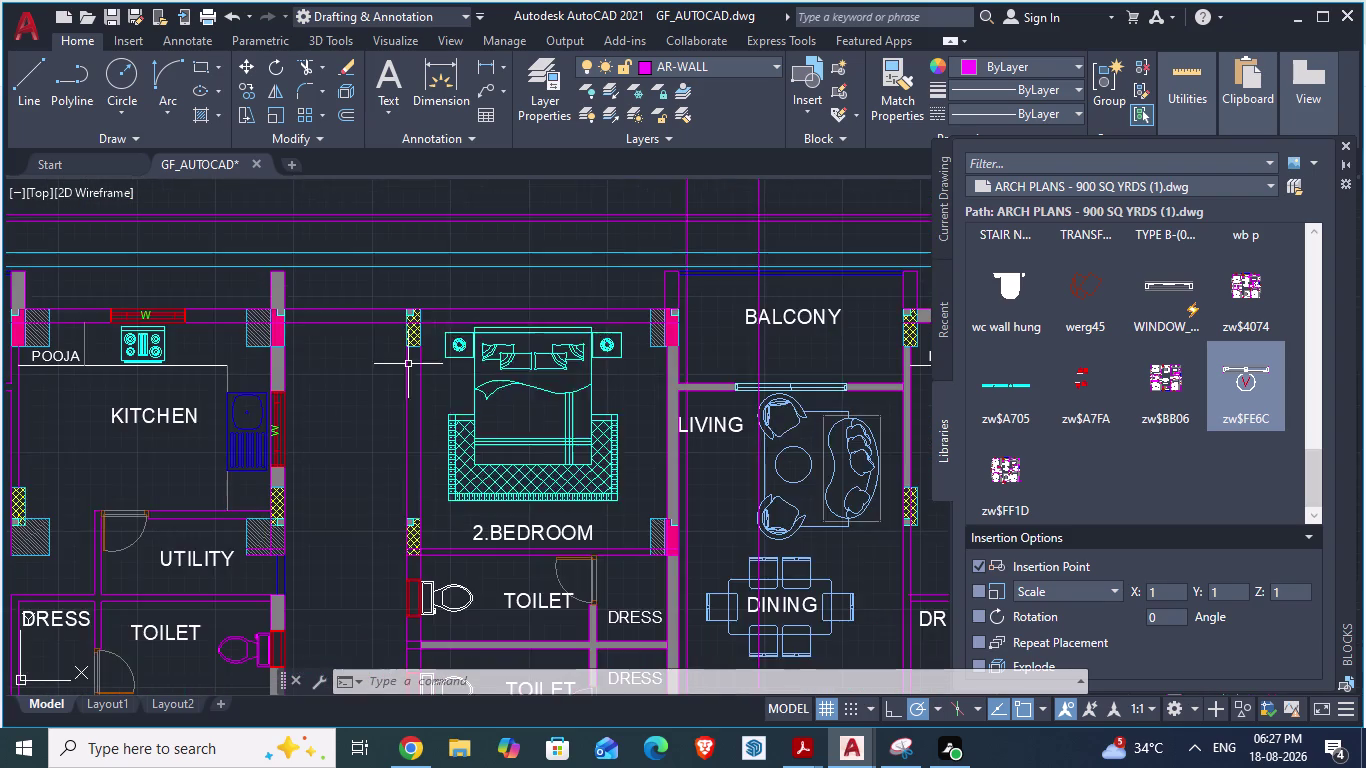
scroll(down, 3)
scroll(up, 3)
scroll(down, 3)
scroll(down, 3)
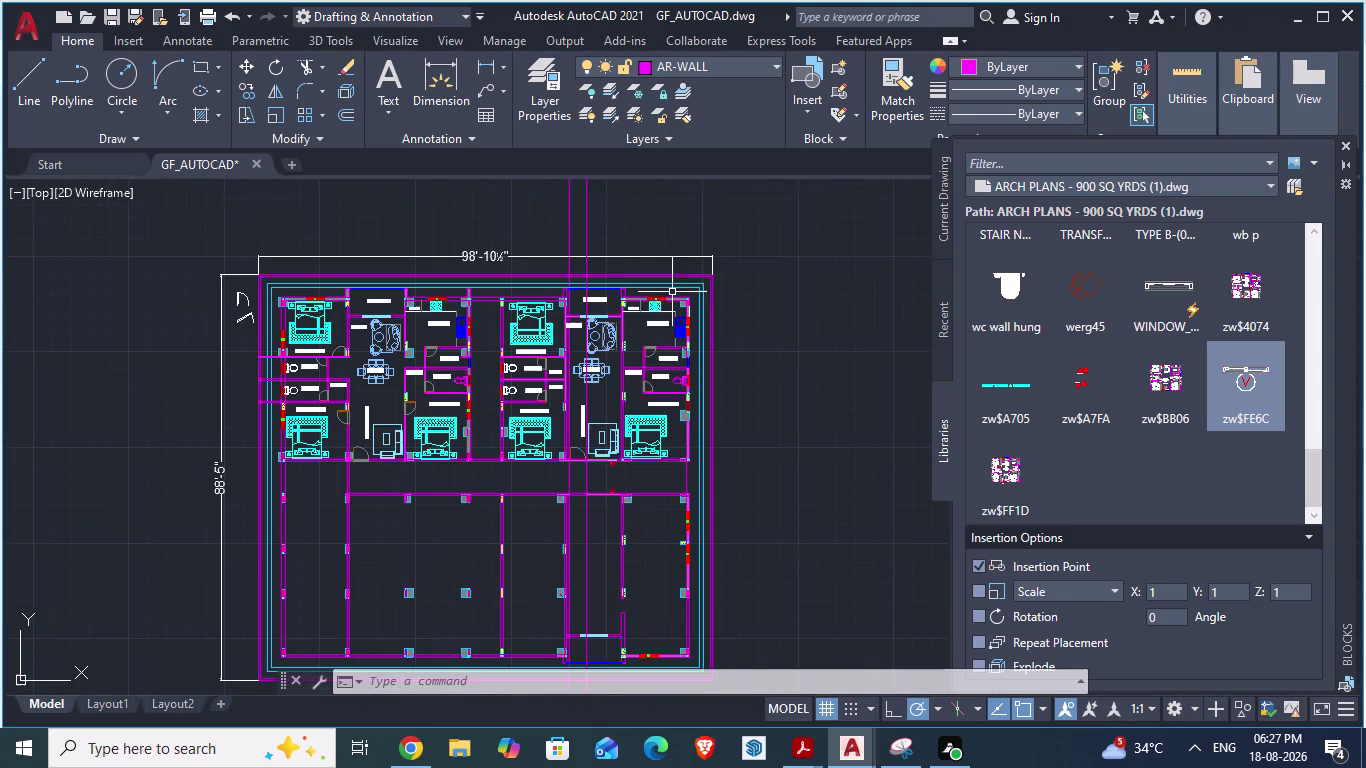
scroll(up, 3)
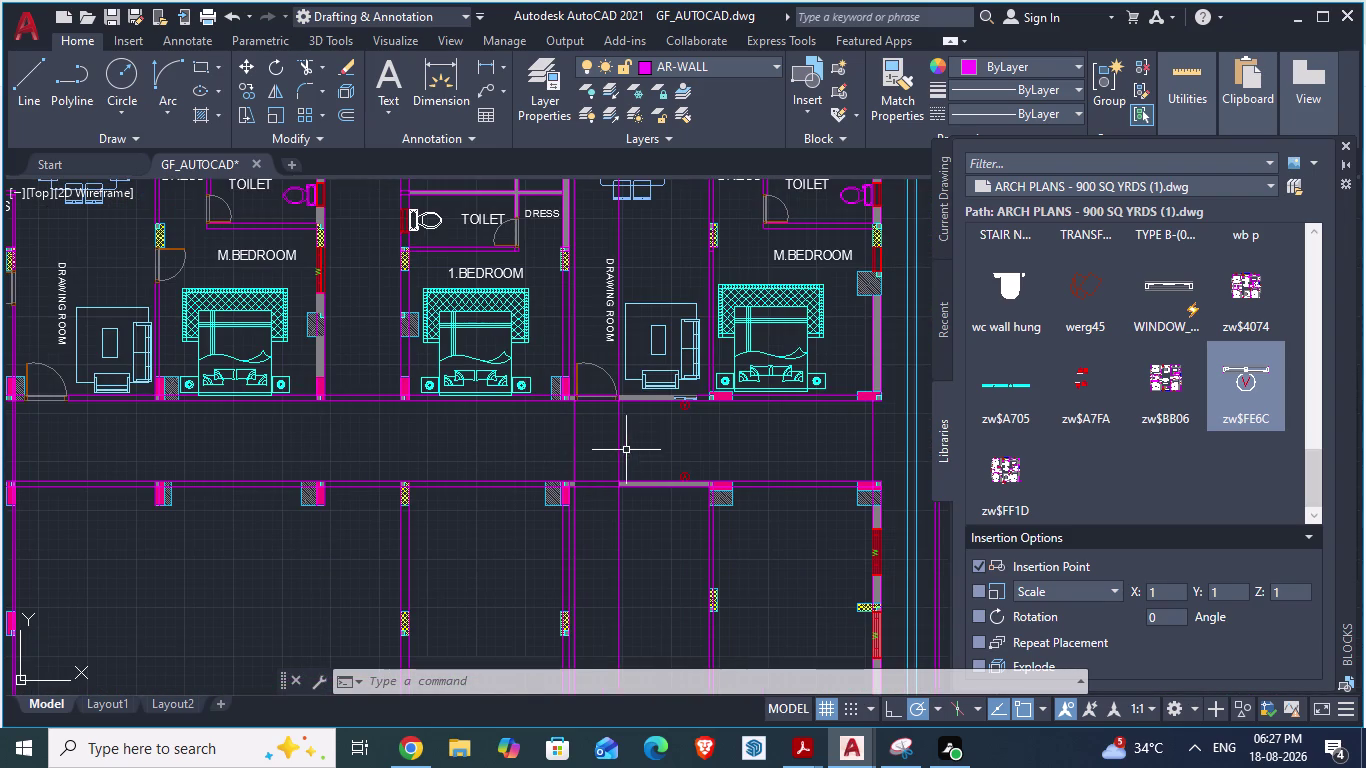
scroll(up, 3)
Copy and paste the existing door block at the lower opening, then save.
click(552, 351)
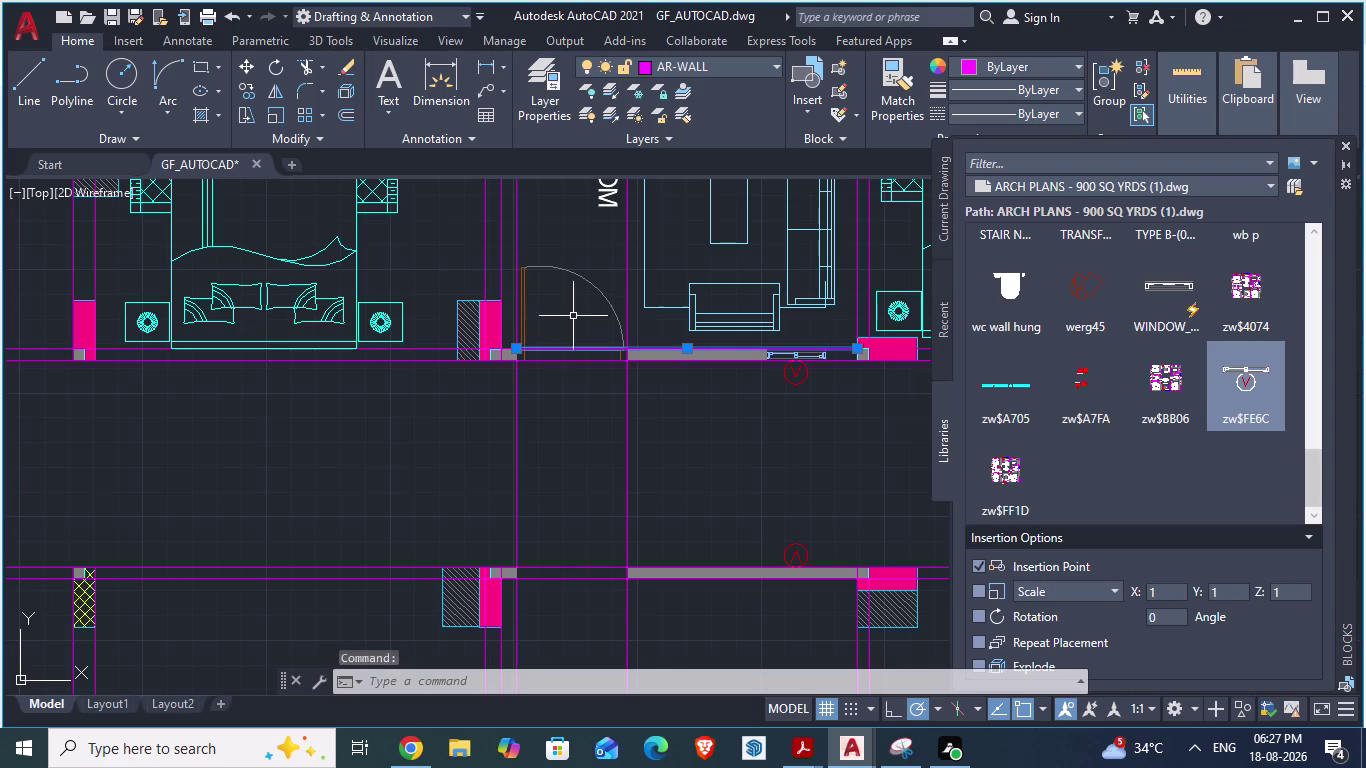
key(Escape)
click(577, 276)
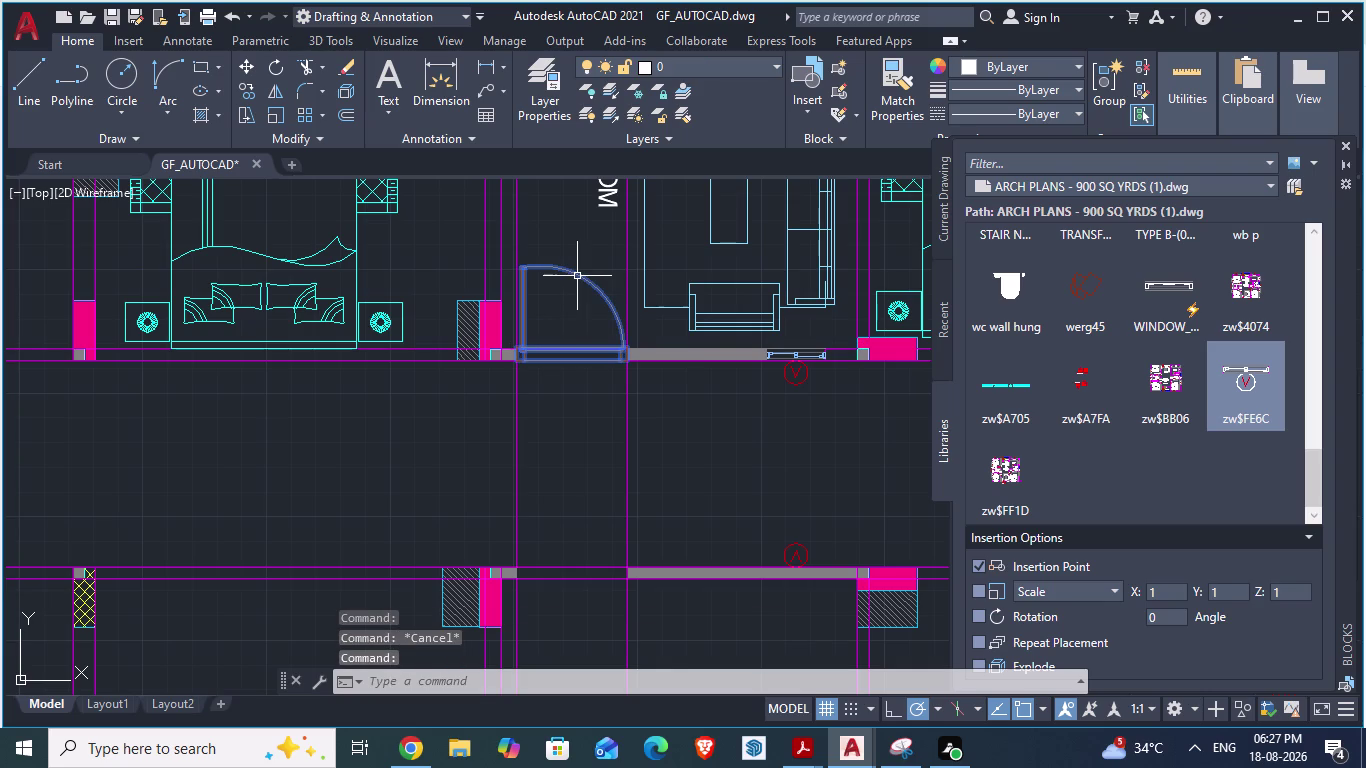
key(ctrl+c)
key(ctrl+v)
scroll(up, 3)
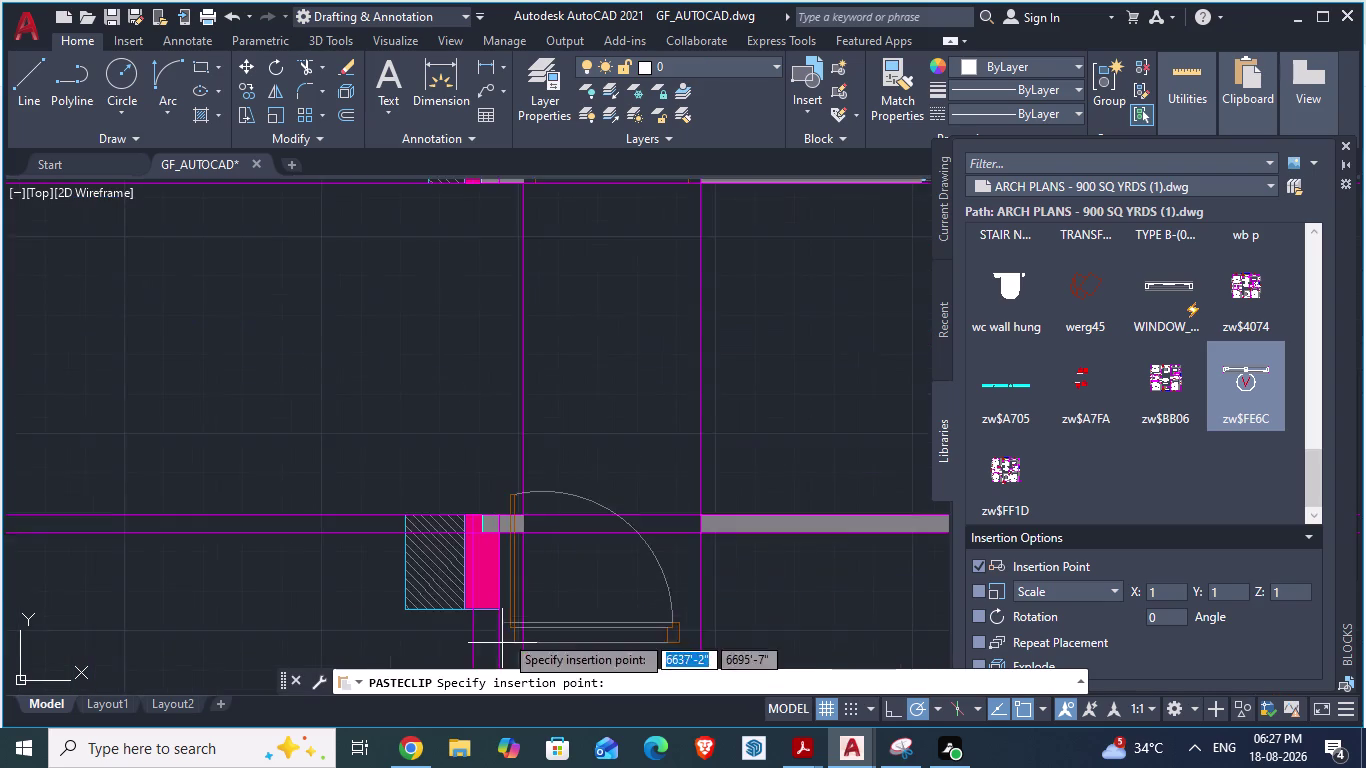
scroll(up, 3)
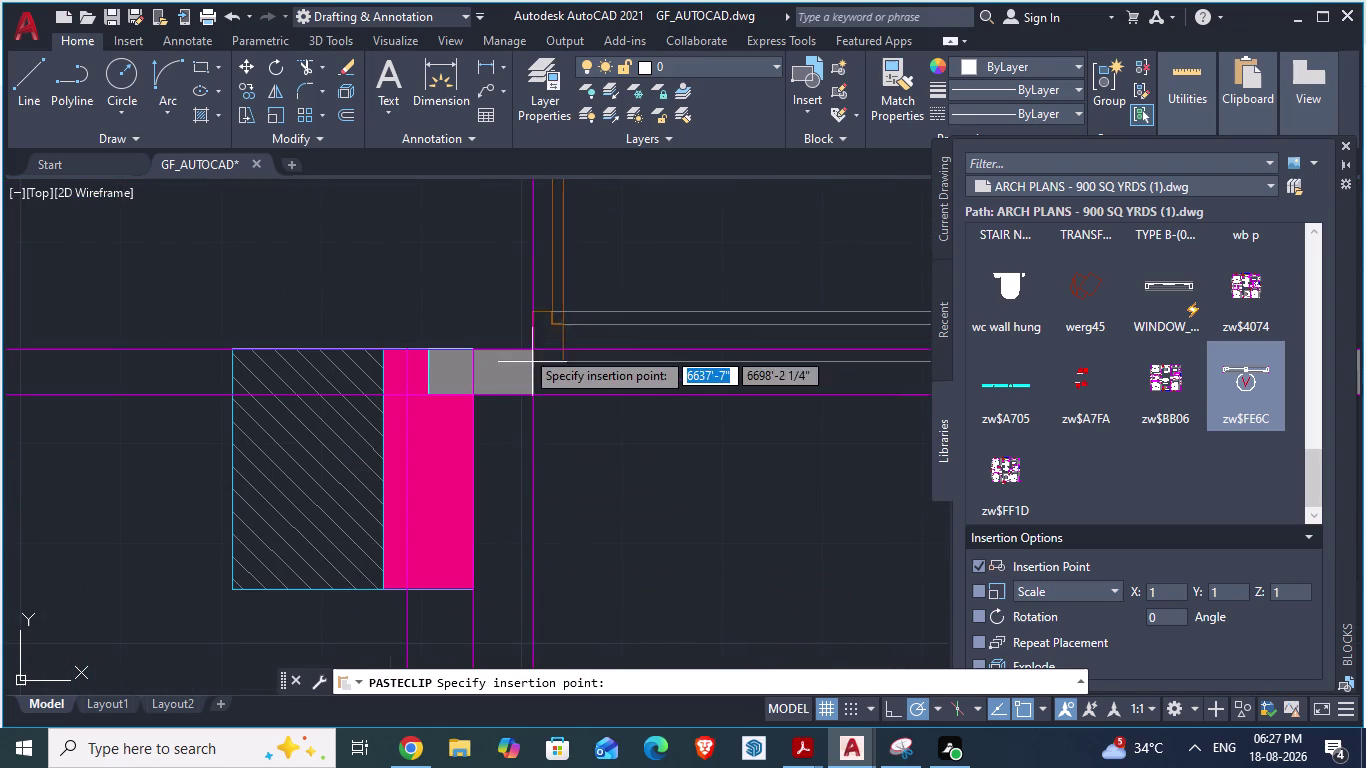
click(530, 350)
scroll(down, 3)
scroll(down, 3)
key(Escape)
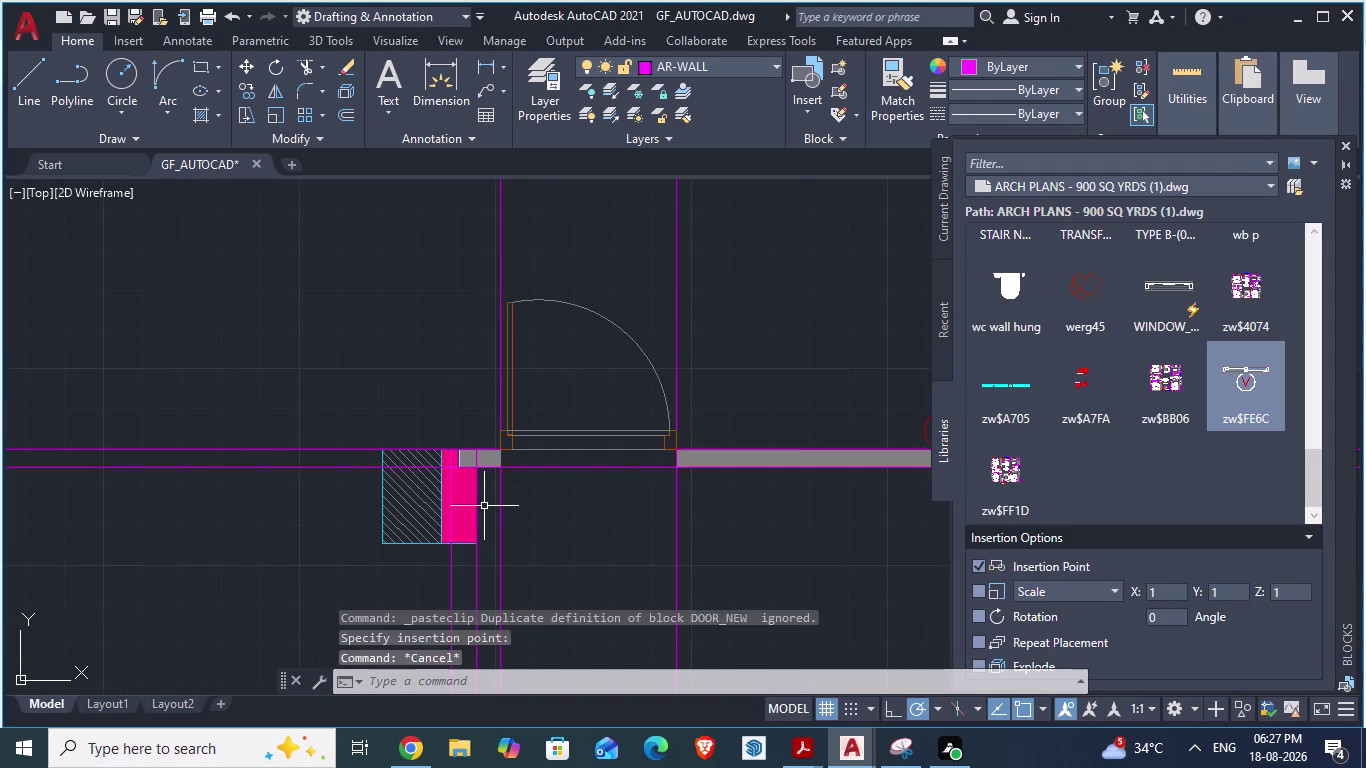
key(ctrl+s)
Mirror the pasted door across a horizontal axis and delete the unflipped original.
click(543, 432)
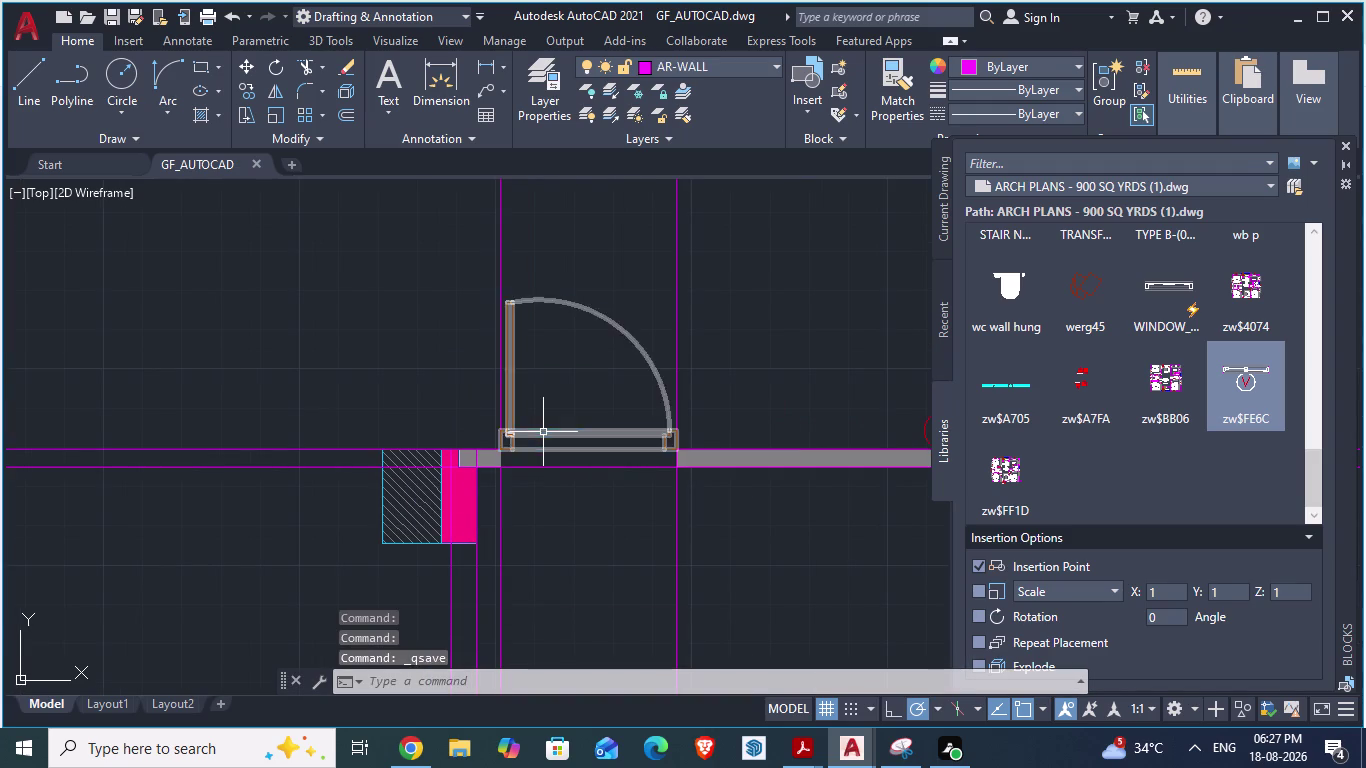
click(270, 93)
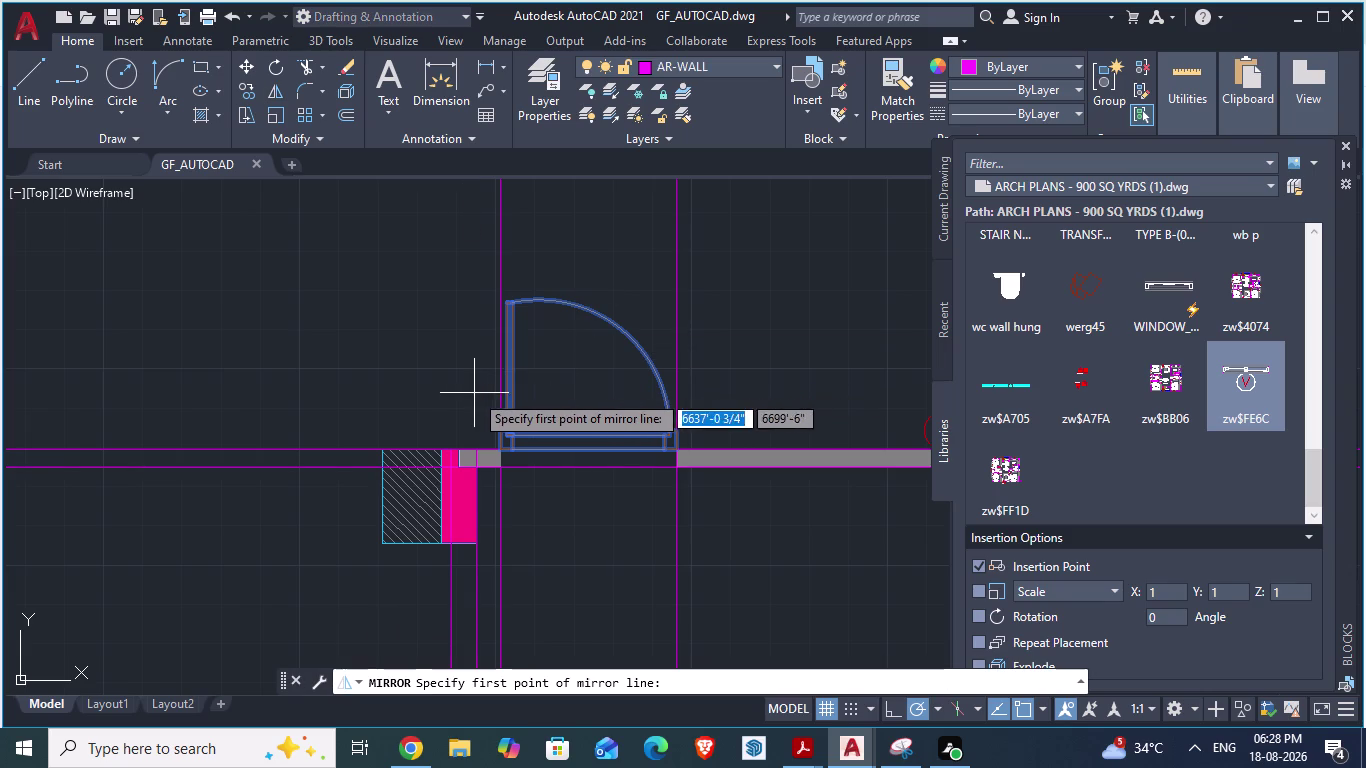
click(451, 392)
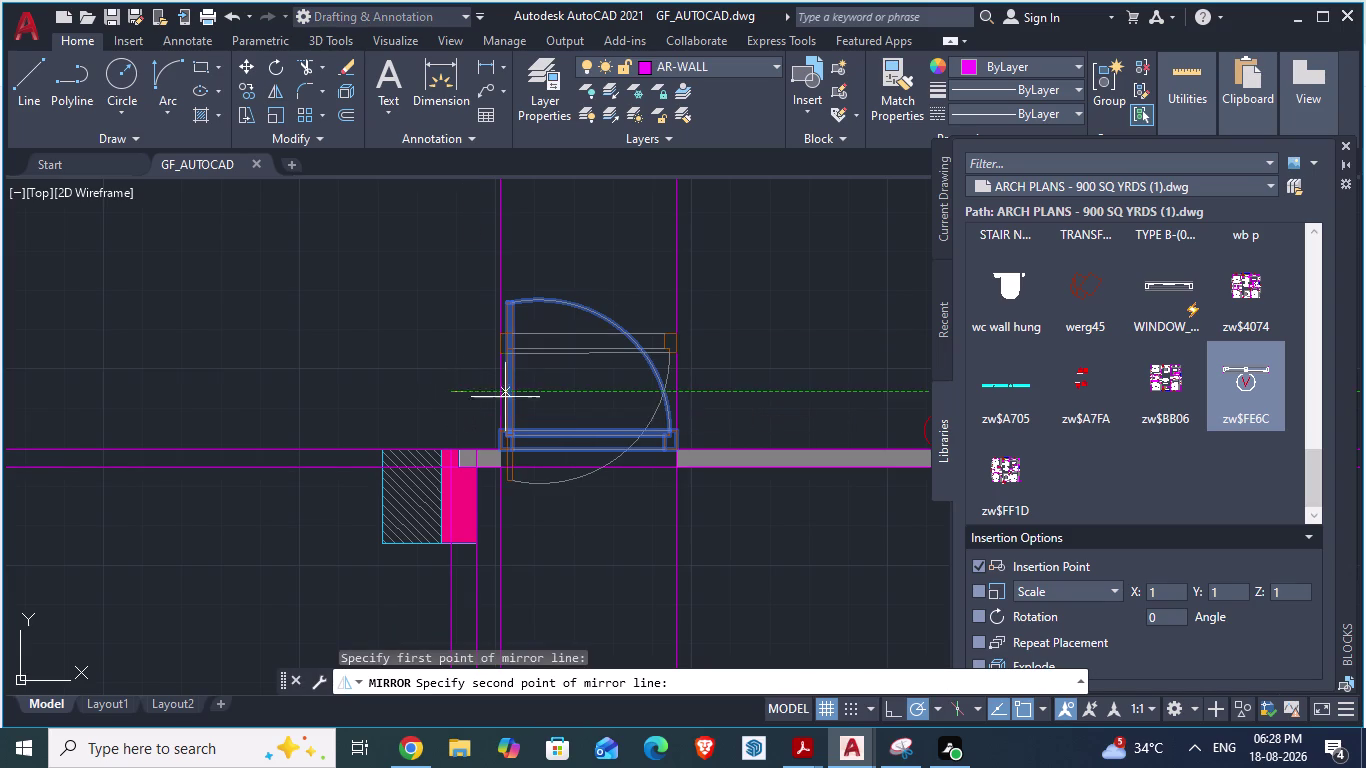
click(749, 393)
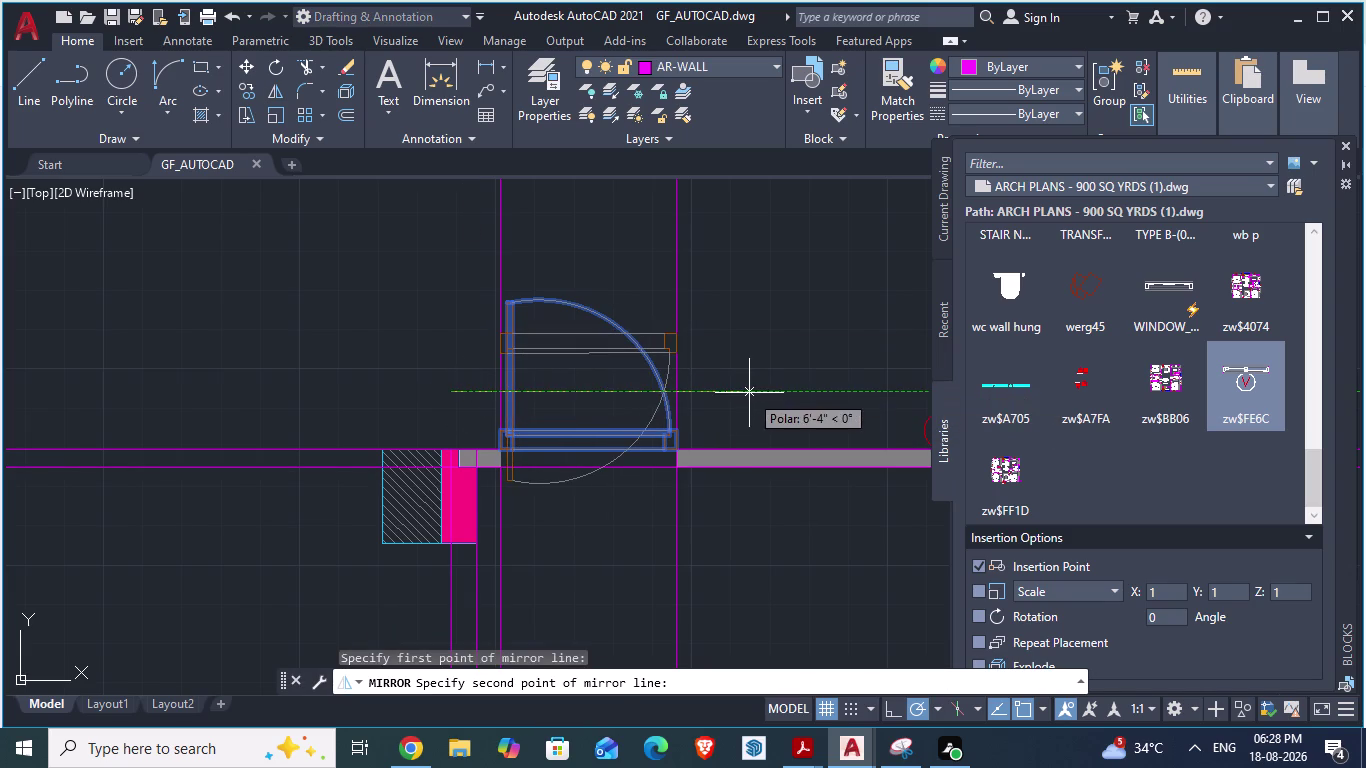
key(Return)
key(Escape)
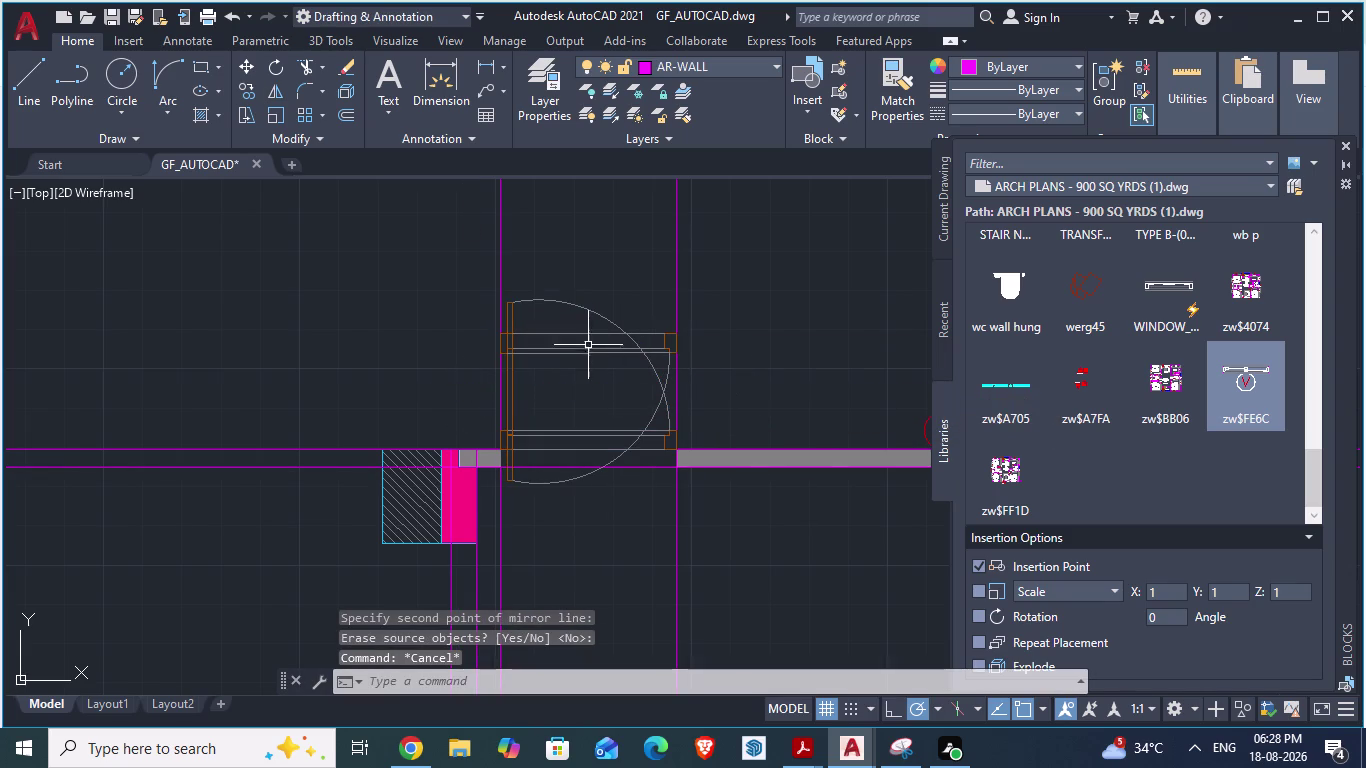
click(583, 309)
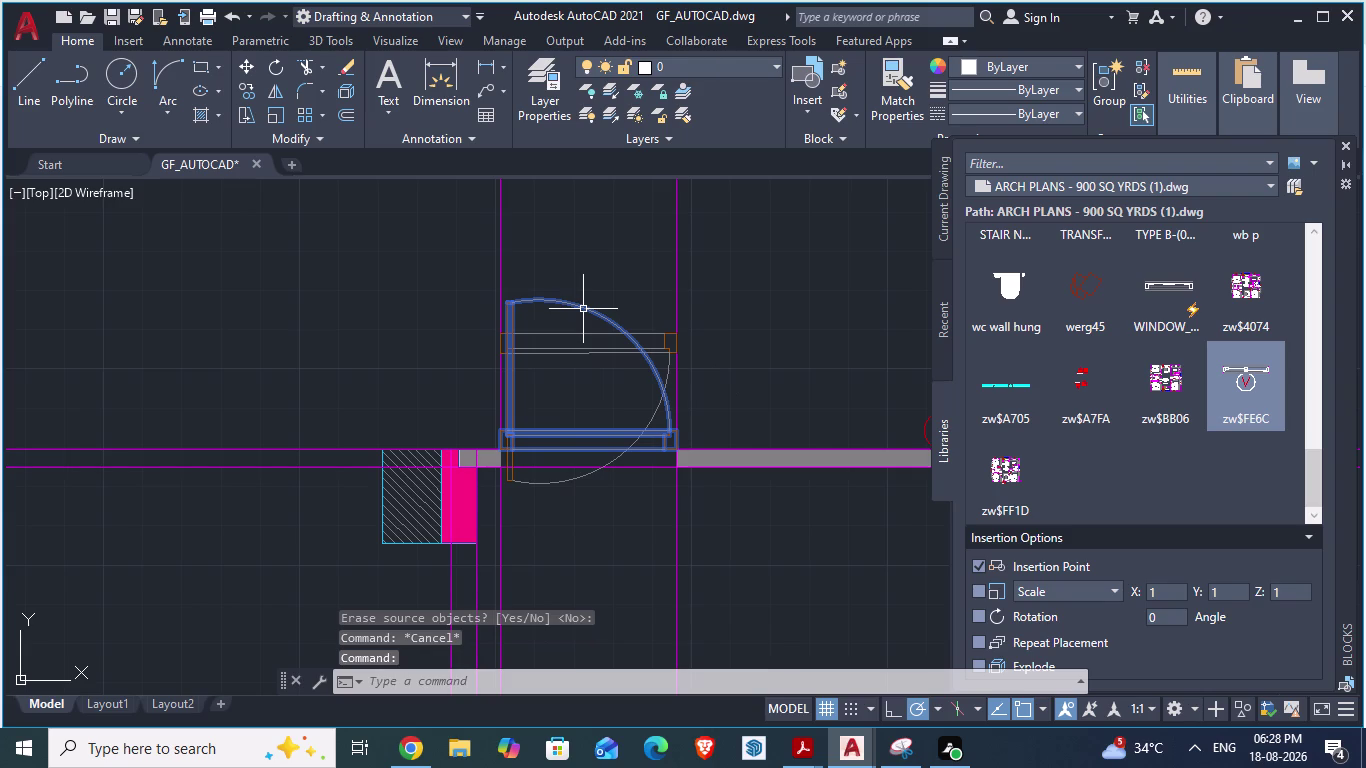
key(Delete)
Move the flipped door onto the opening corner, then undo that move.
click(582, 478)
key(m)
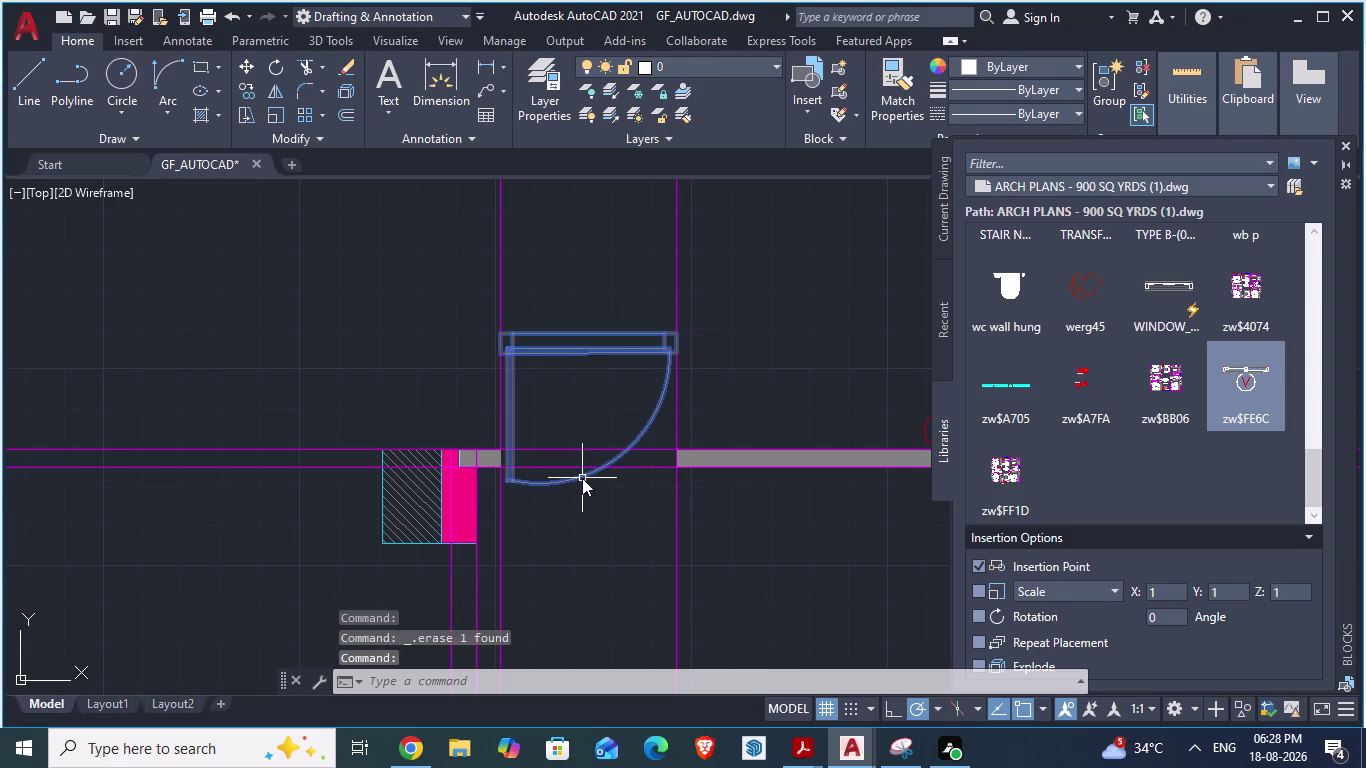
key(Return)
scroll(up, 3)
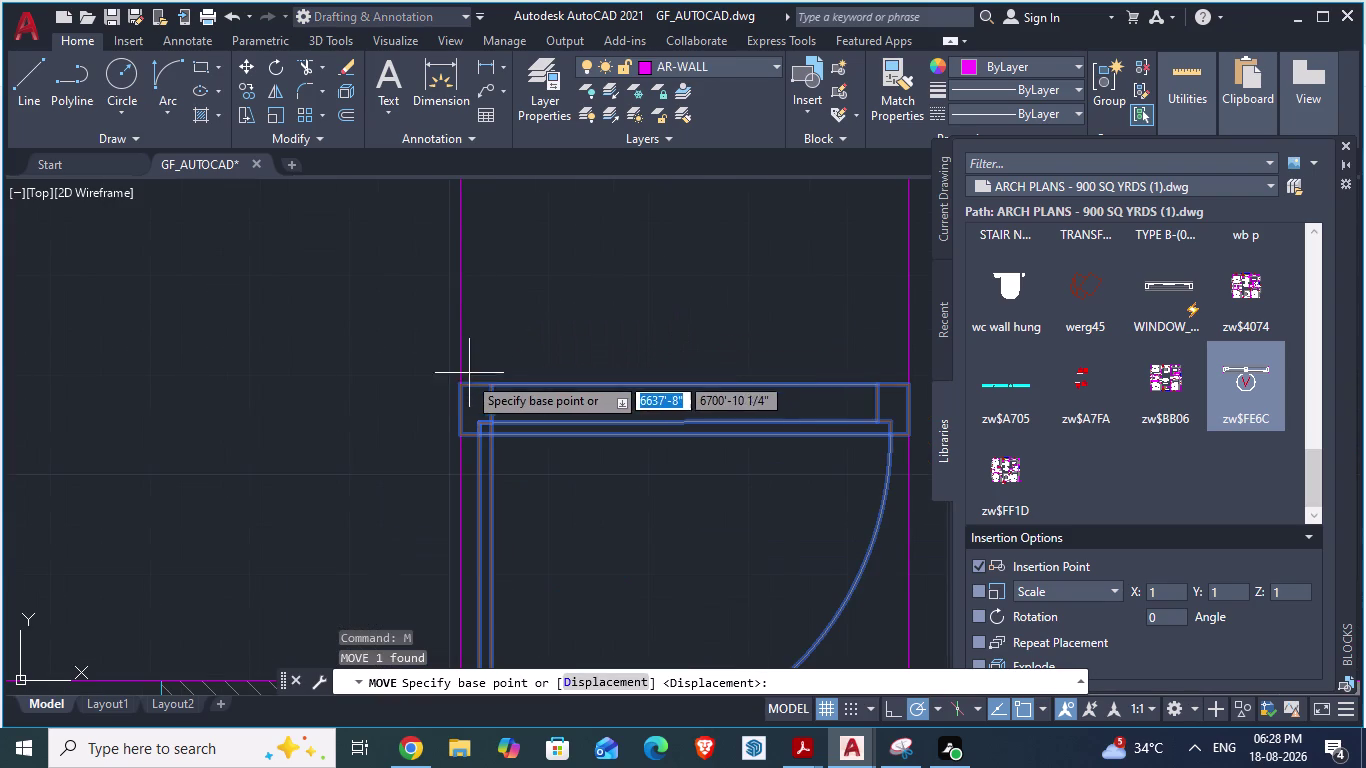
drag(463, 383, 497, 484)
scroll(down, 3)
scroll(up, 3)
drag(497, 484, 487, 510)
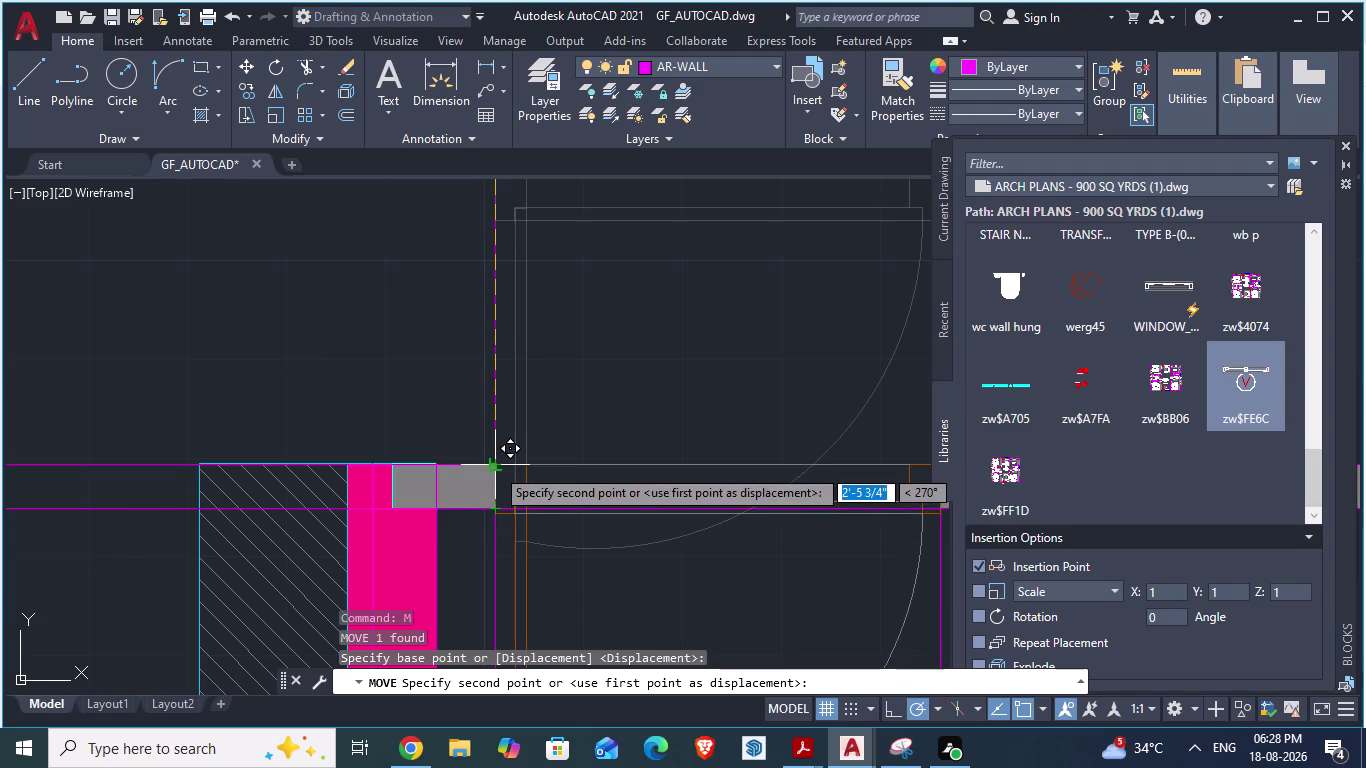
click(495, 467)
scroll(down, 3)
scroll(down, 3)
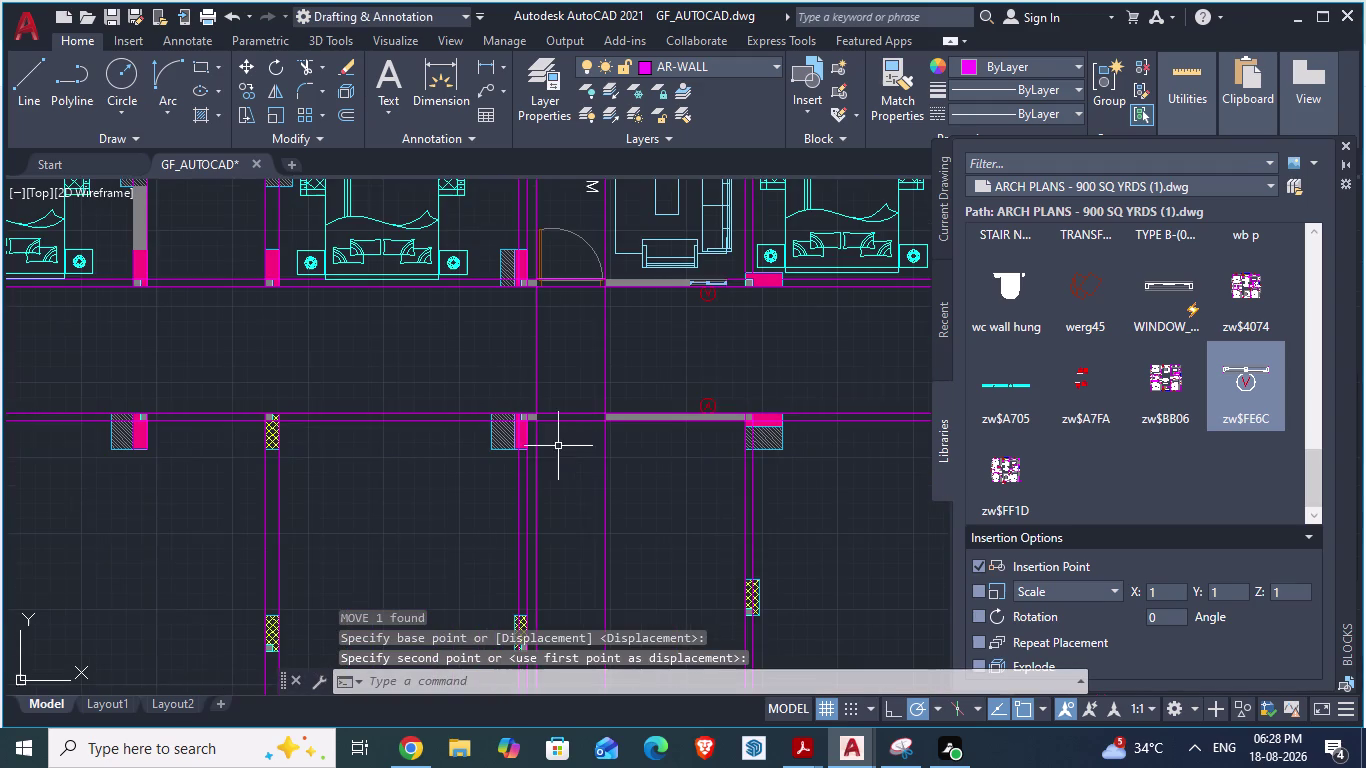
key(ctrl+z)
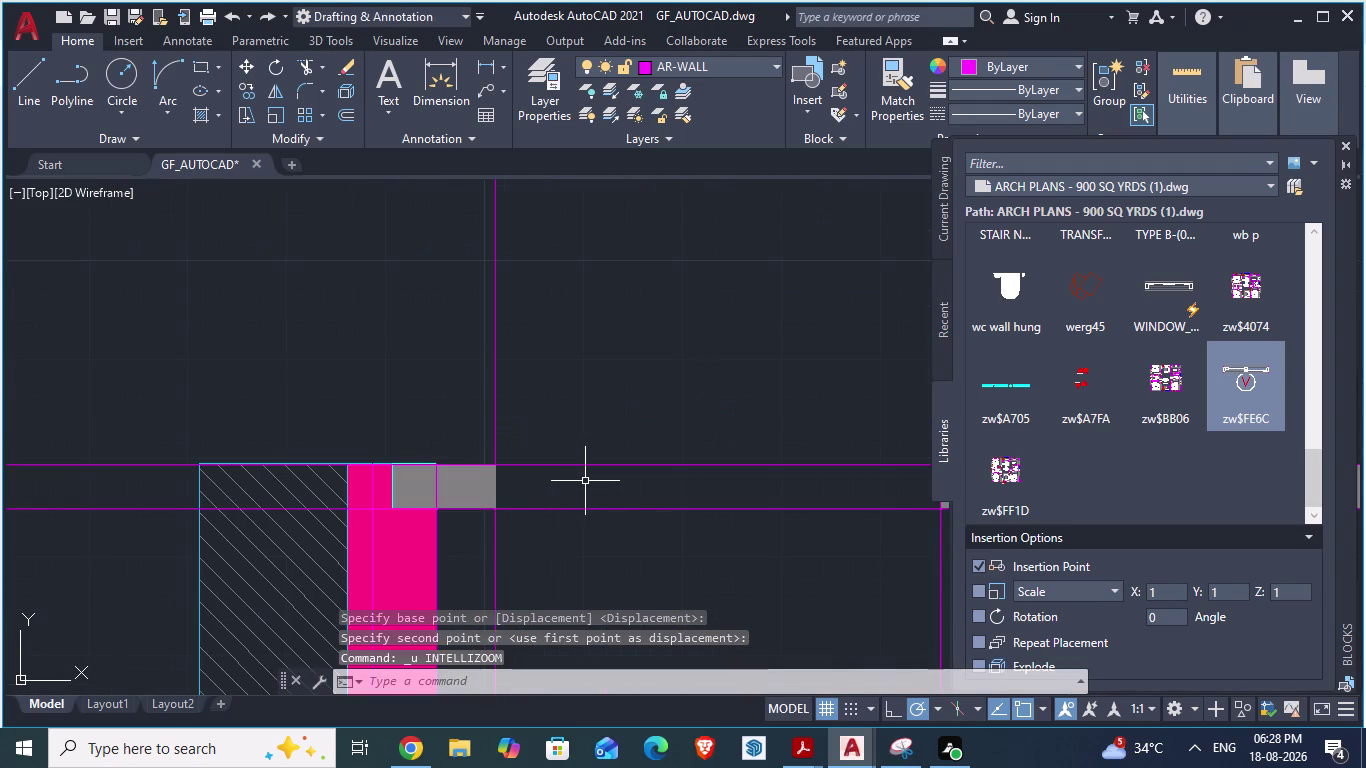
key(ctrl+z)
Start moving the flipped door by its top corner again, then cancel.
scroll(up, 3)
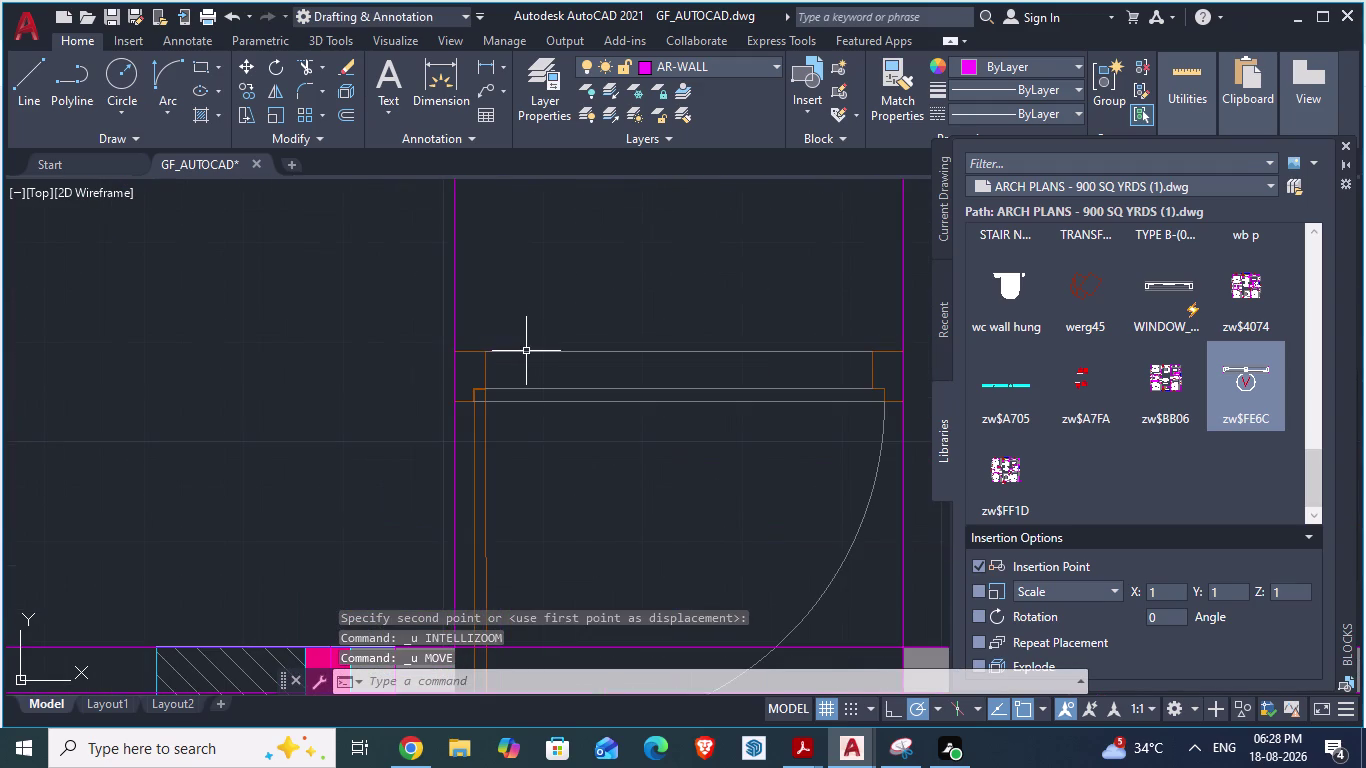
click(526, 351)
key(m)
key(Return)
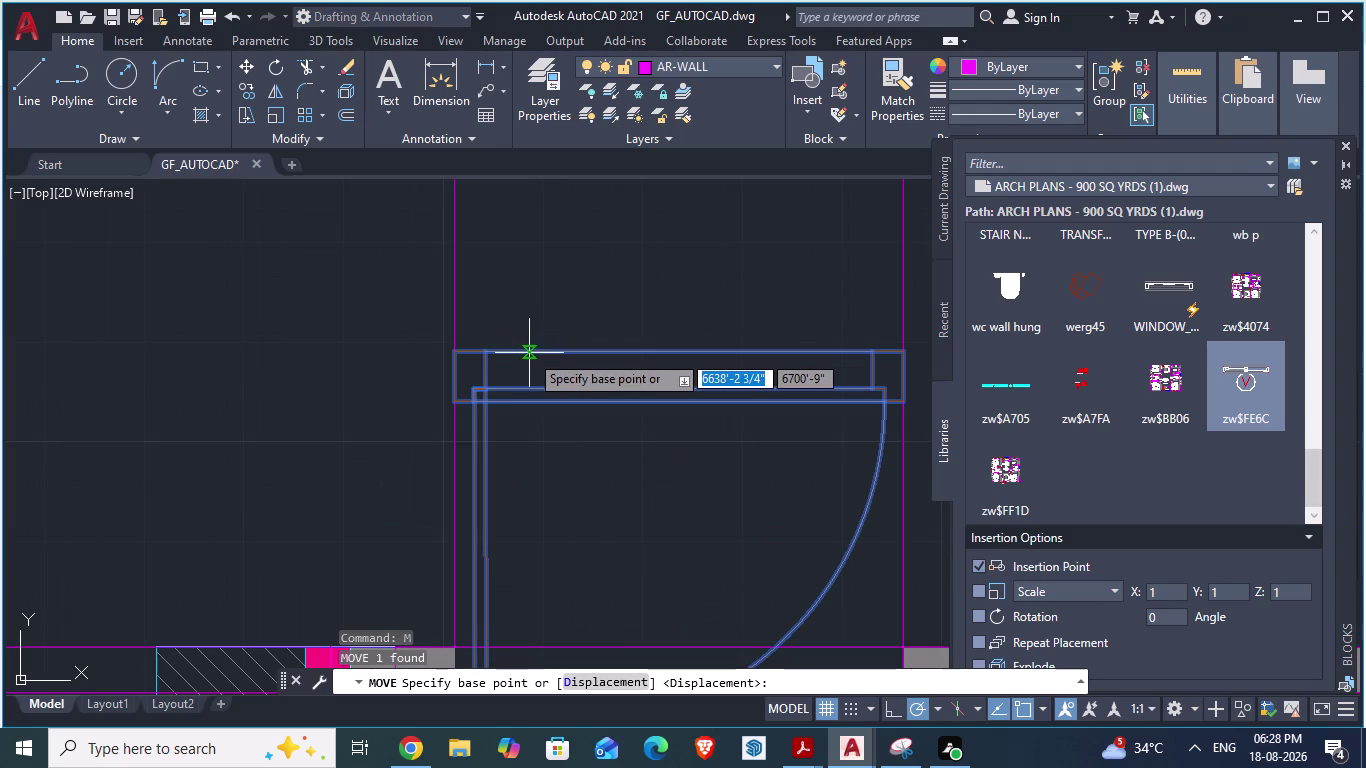
scroll(down, 3)
scroll(down, 3)
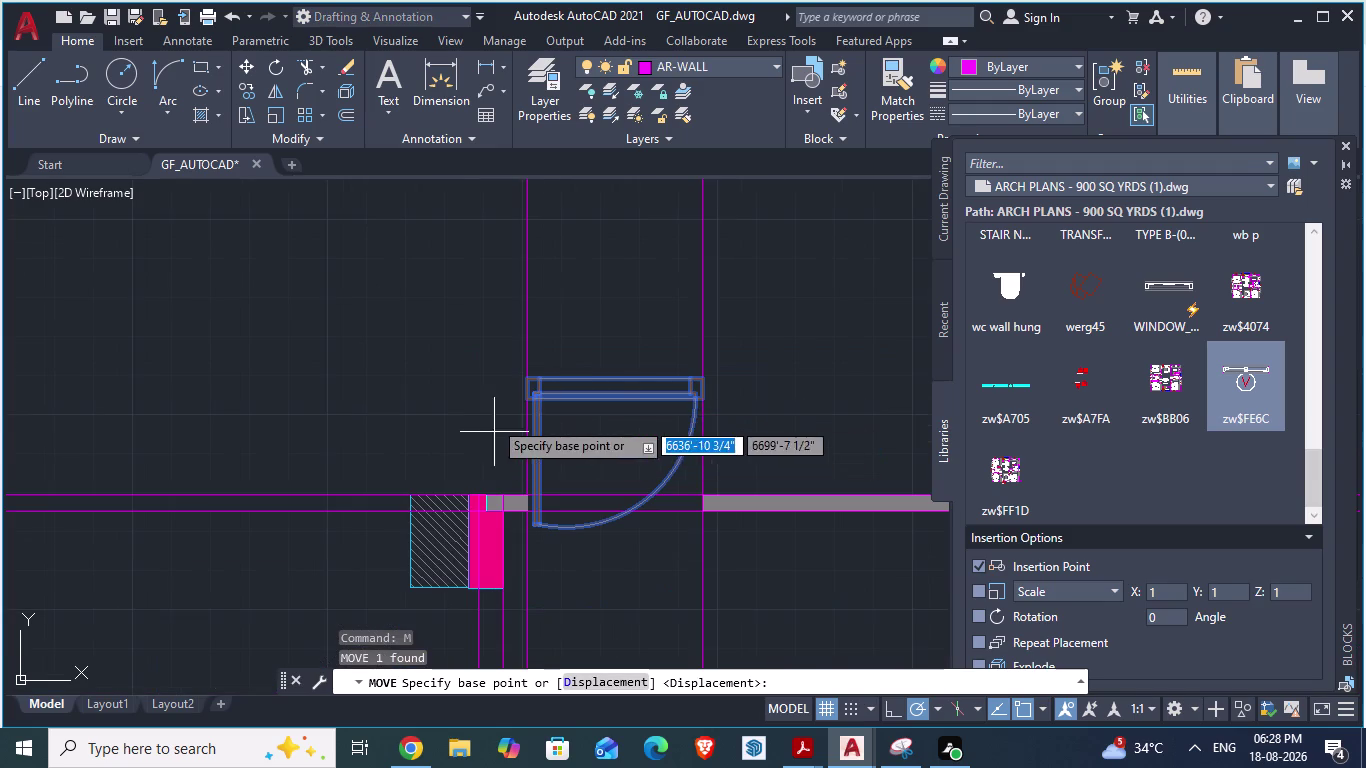
drag(524, 377, 538, 541)
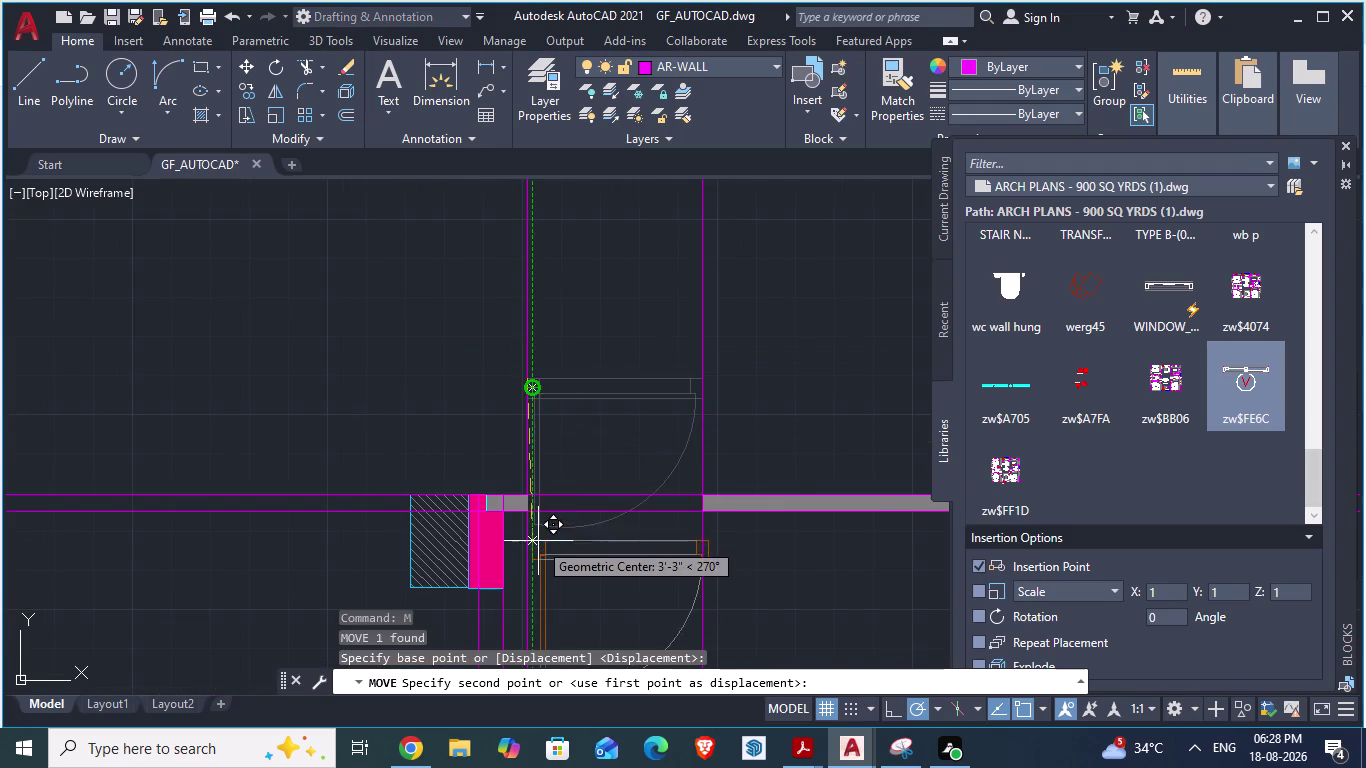
drag(538, 541, 482, 438)
scroll(up, 3)
click(482, 438)
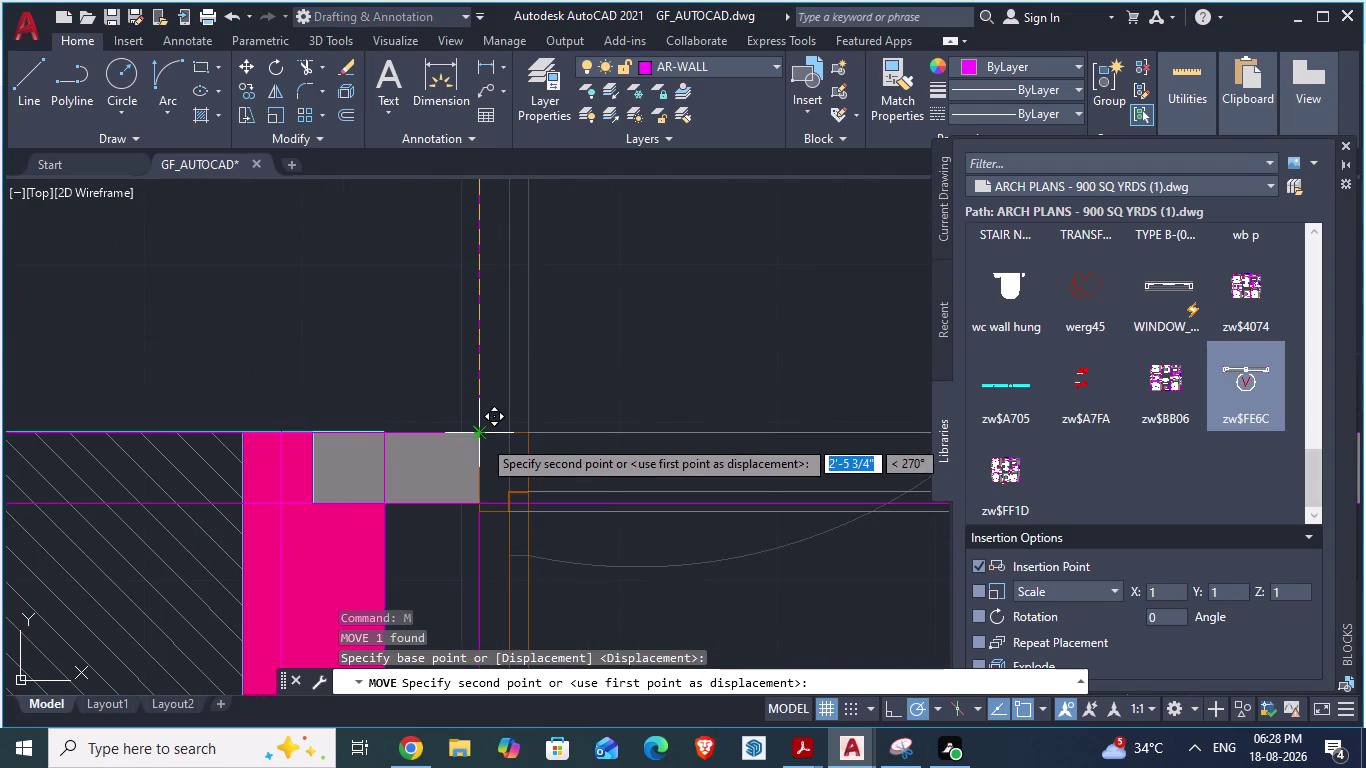
key(Escape)
scroll(down, 3)
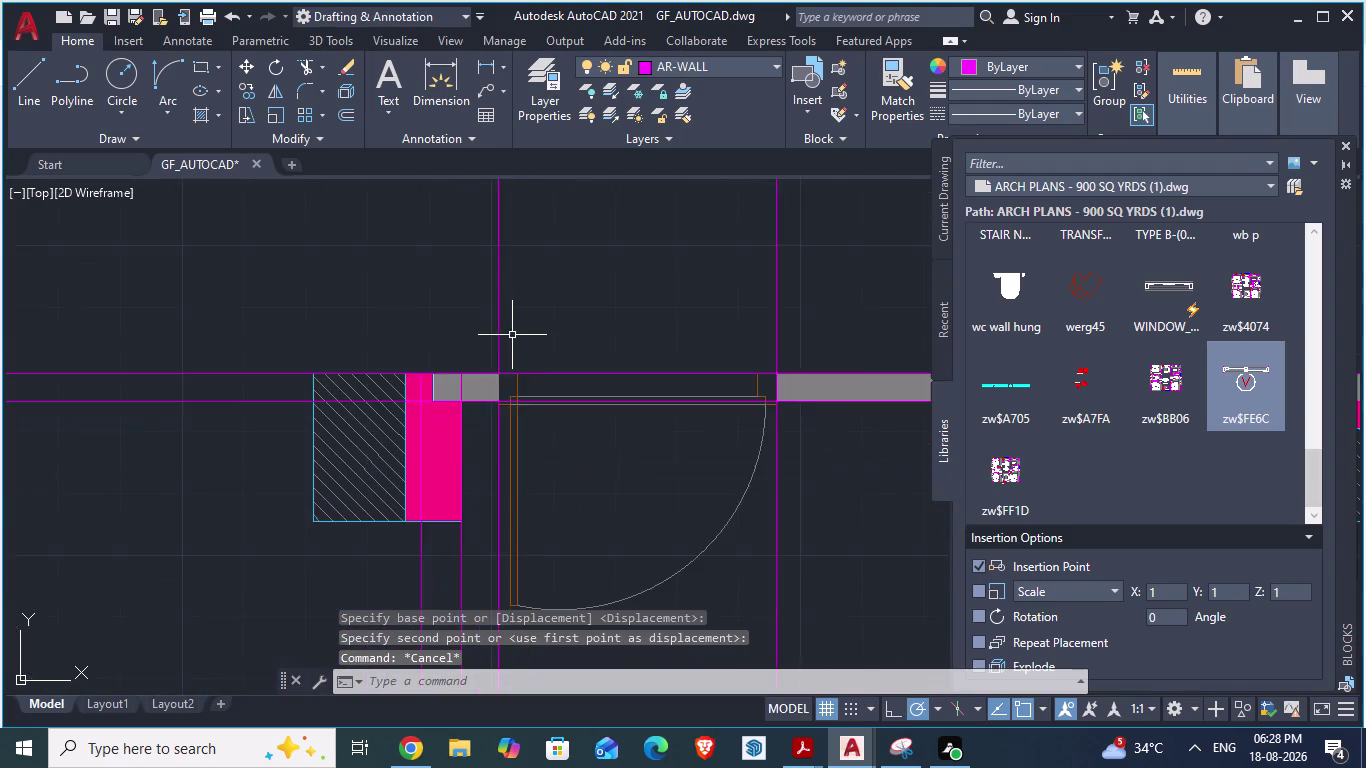
scroll(up, 3)
scroll(down, 3)
scroll(down, 3)
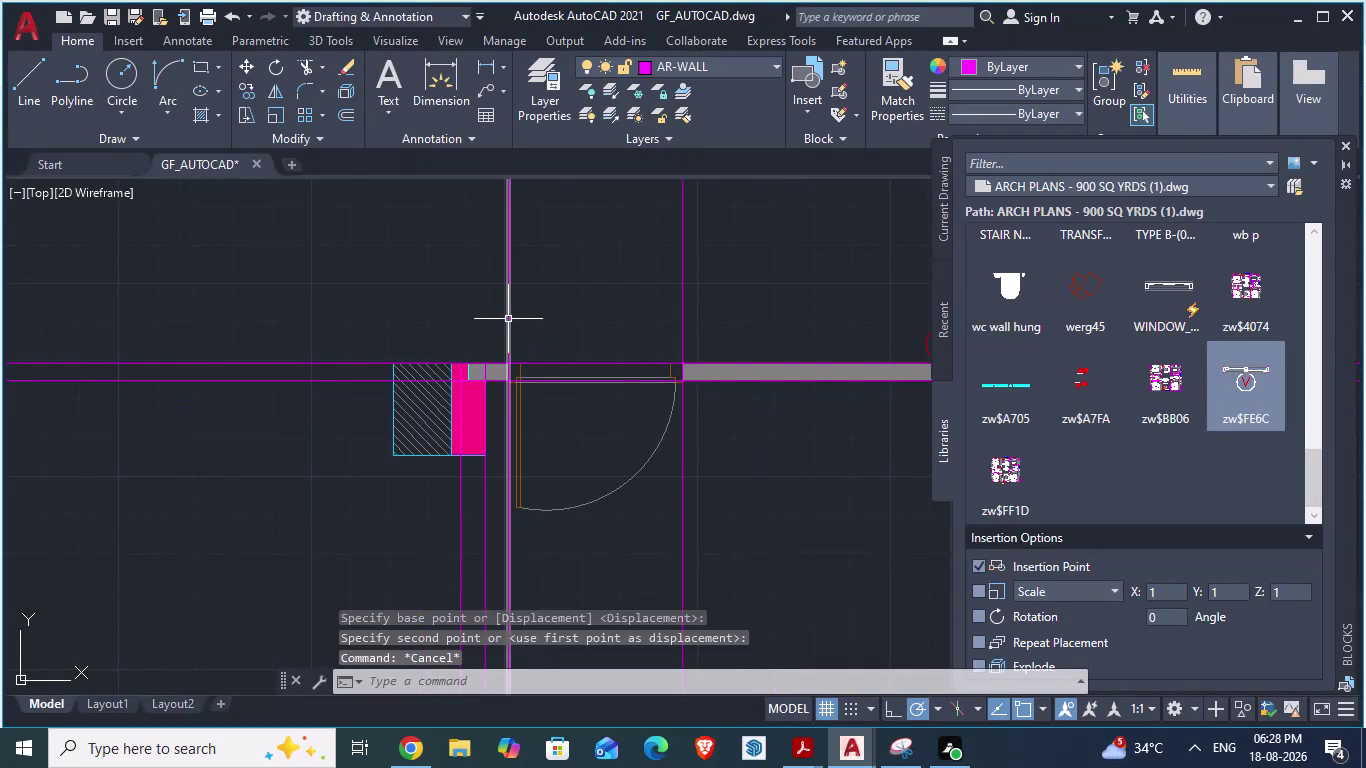
Erase the stray vertical line and another unwanted object, then save.
click(508, 319)
key(Delete)
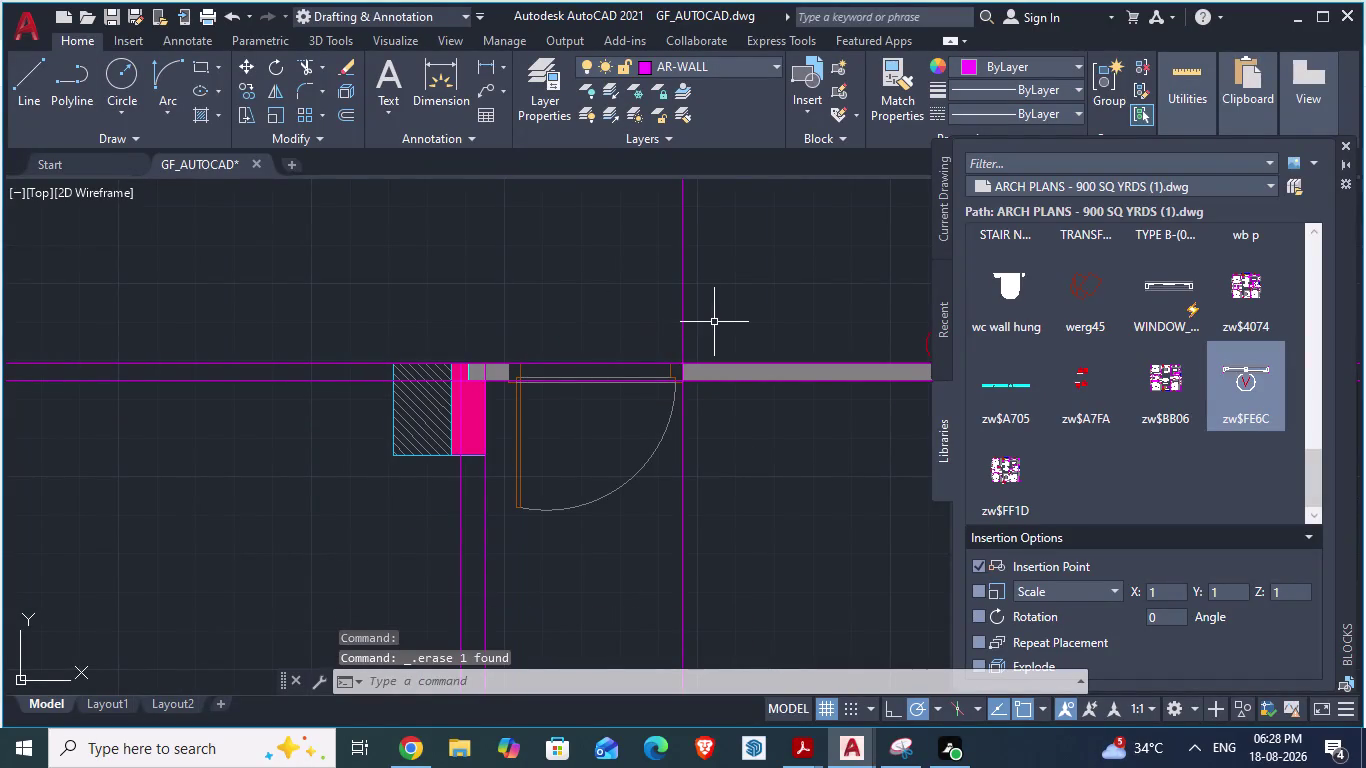
click(683, 315)
key(Delete)
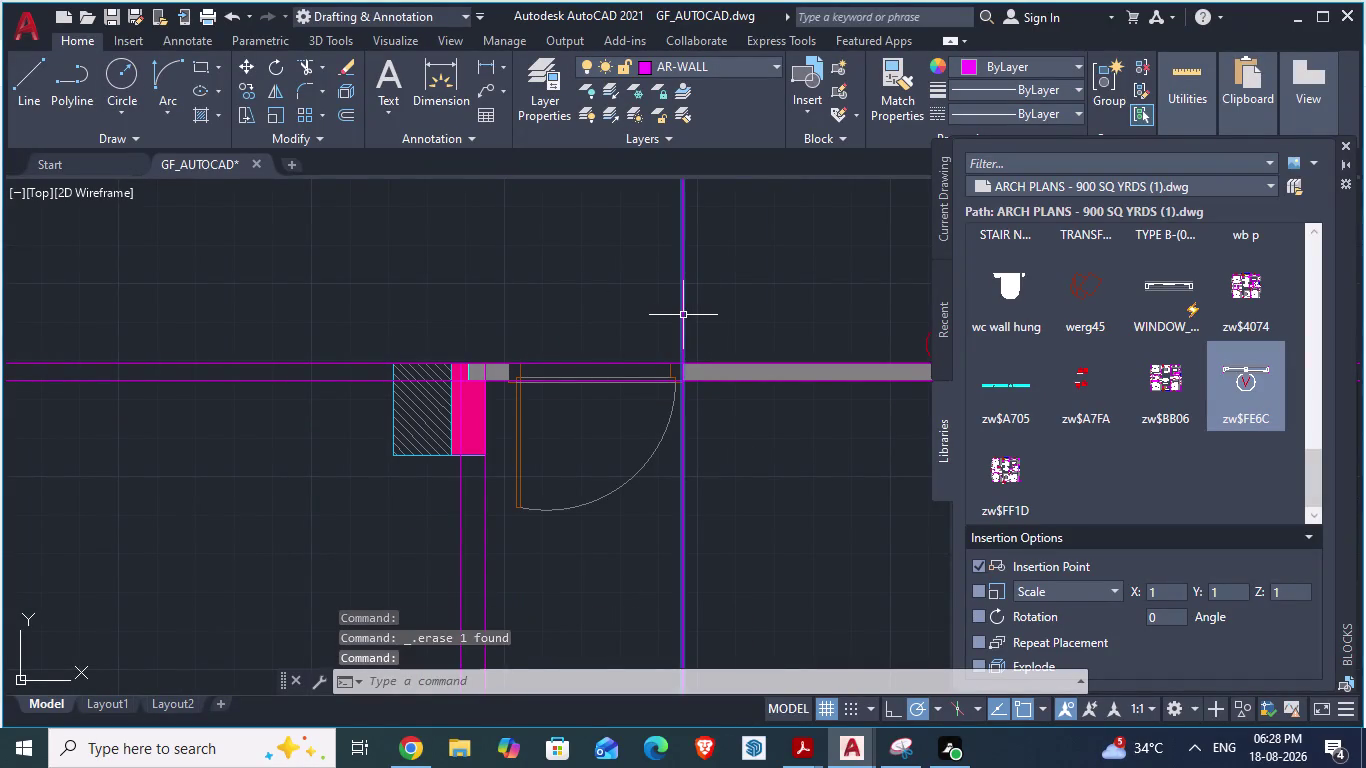
key(ctrl+s)
scroll(down, 3)
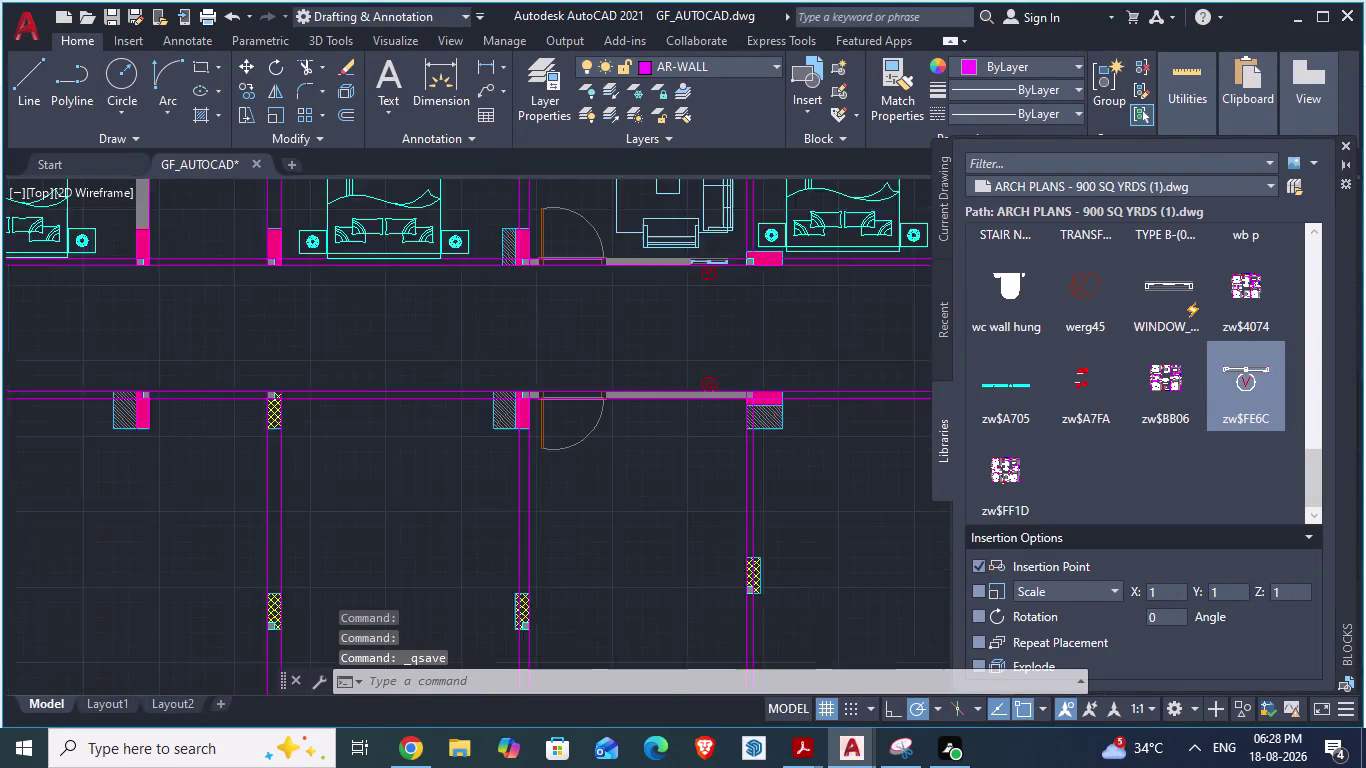
scroll(down, 3)
scroll(up, 3)
scroll(up, 3)
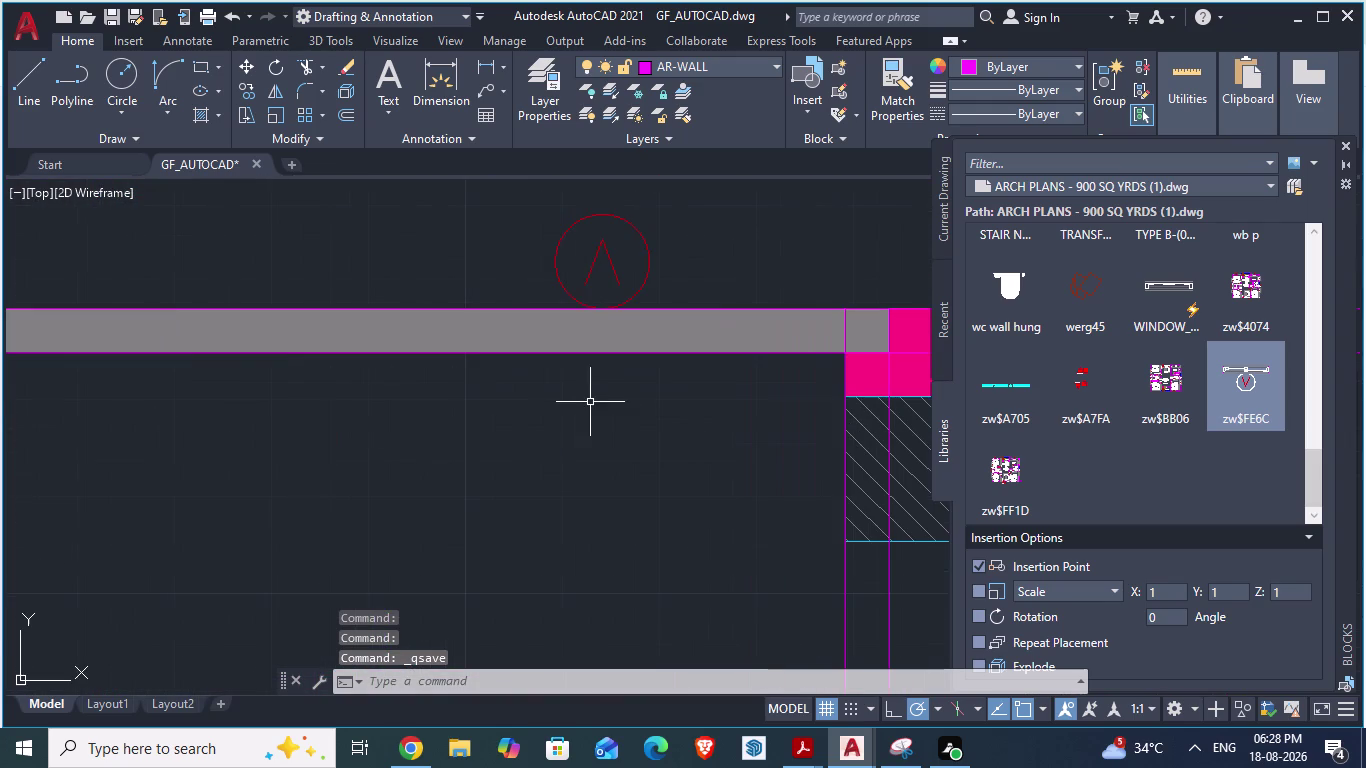
click(554, 338)
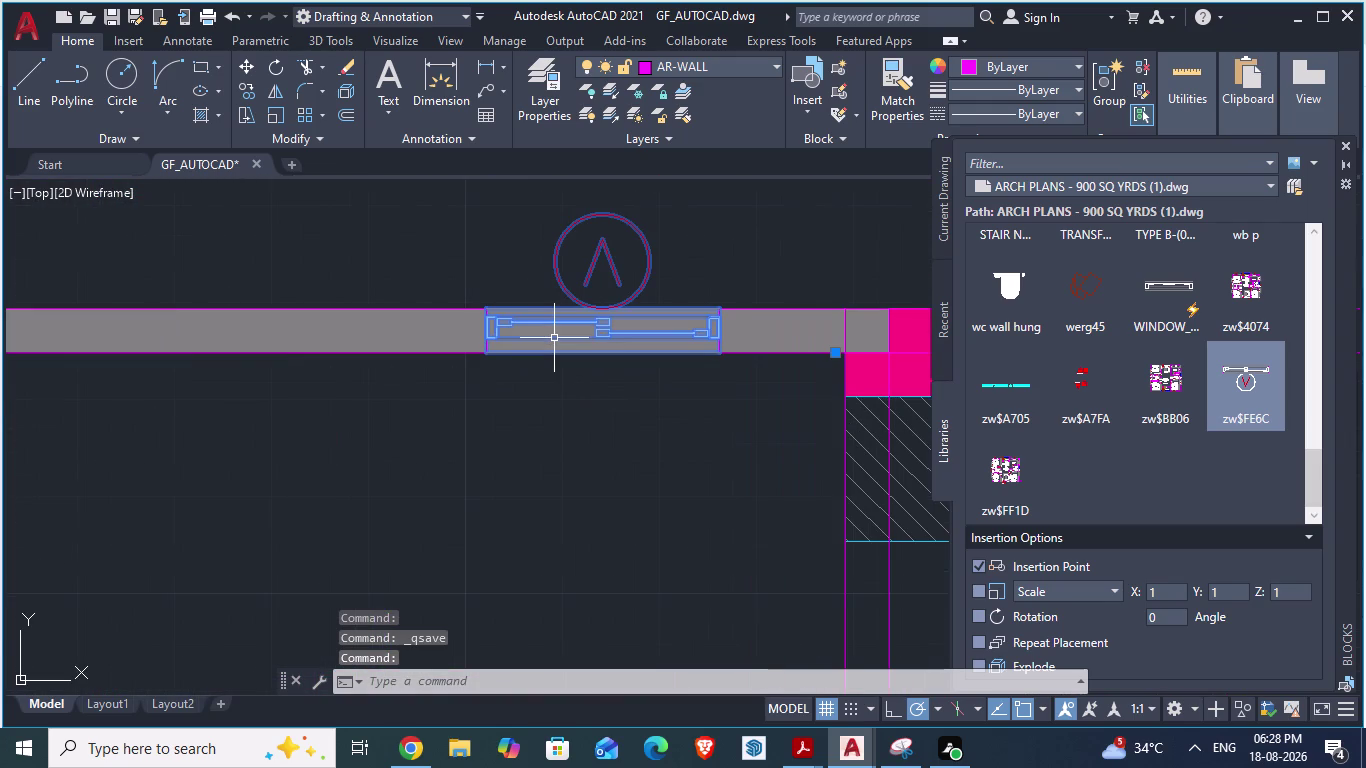
click(377, 334)
key(Delete)
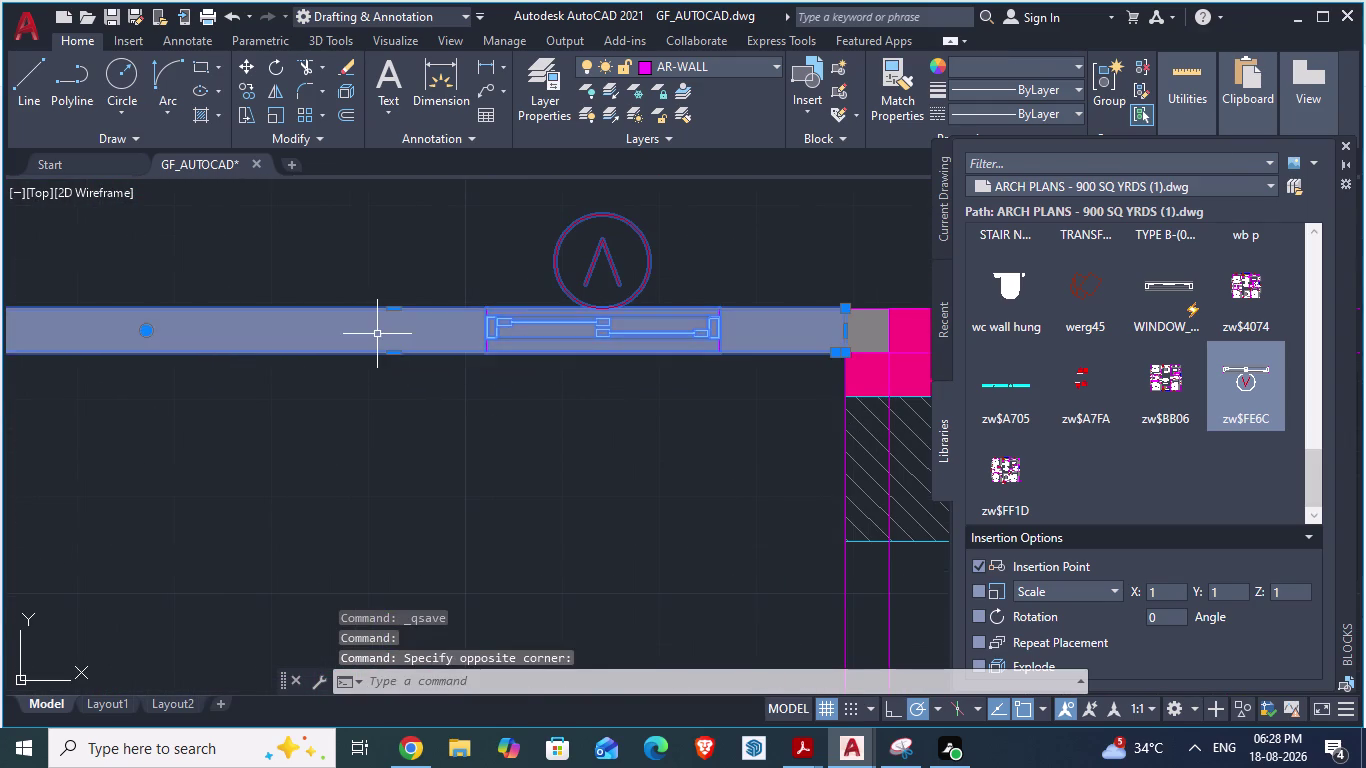
key(ctrl+z)
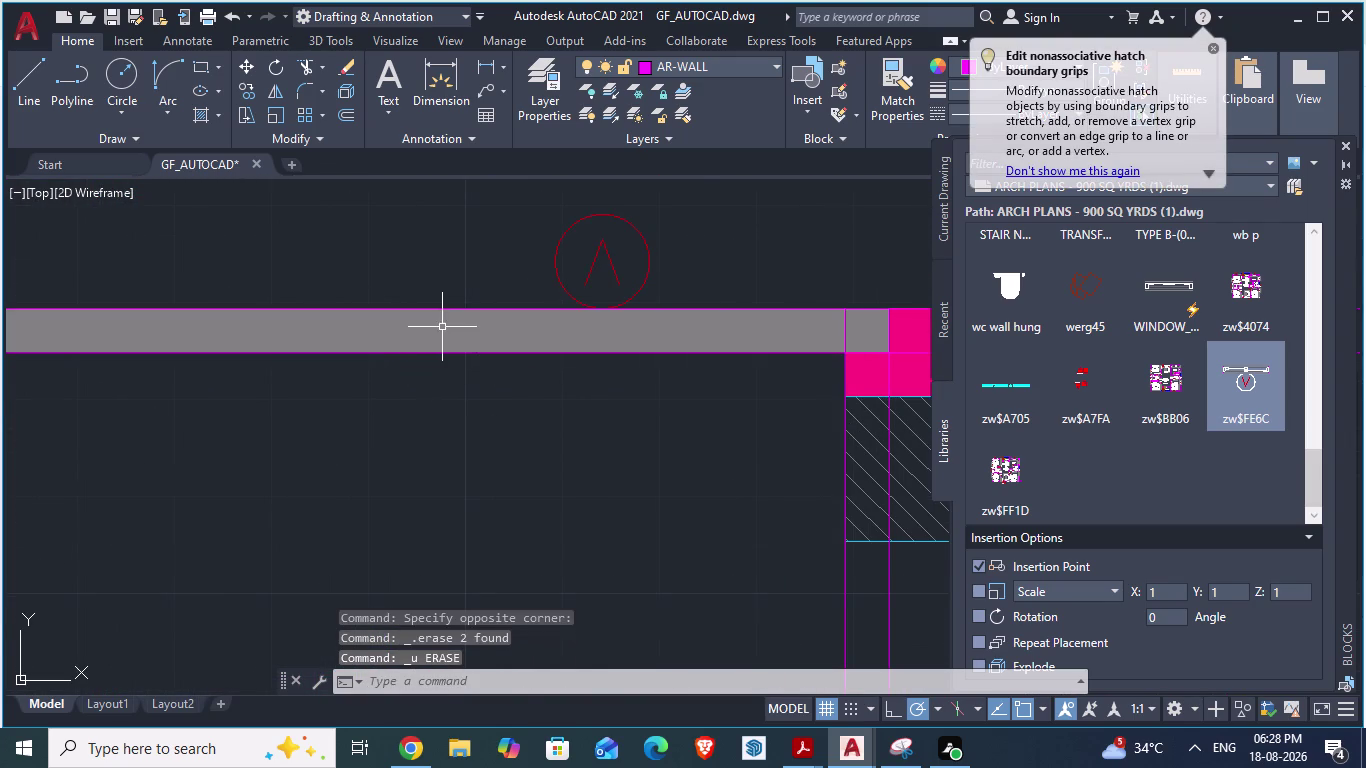
key(ctrl+z)
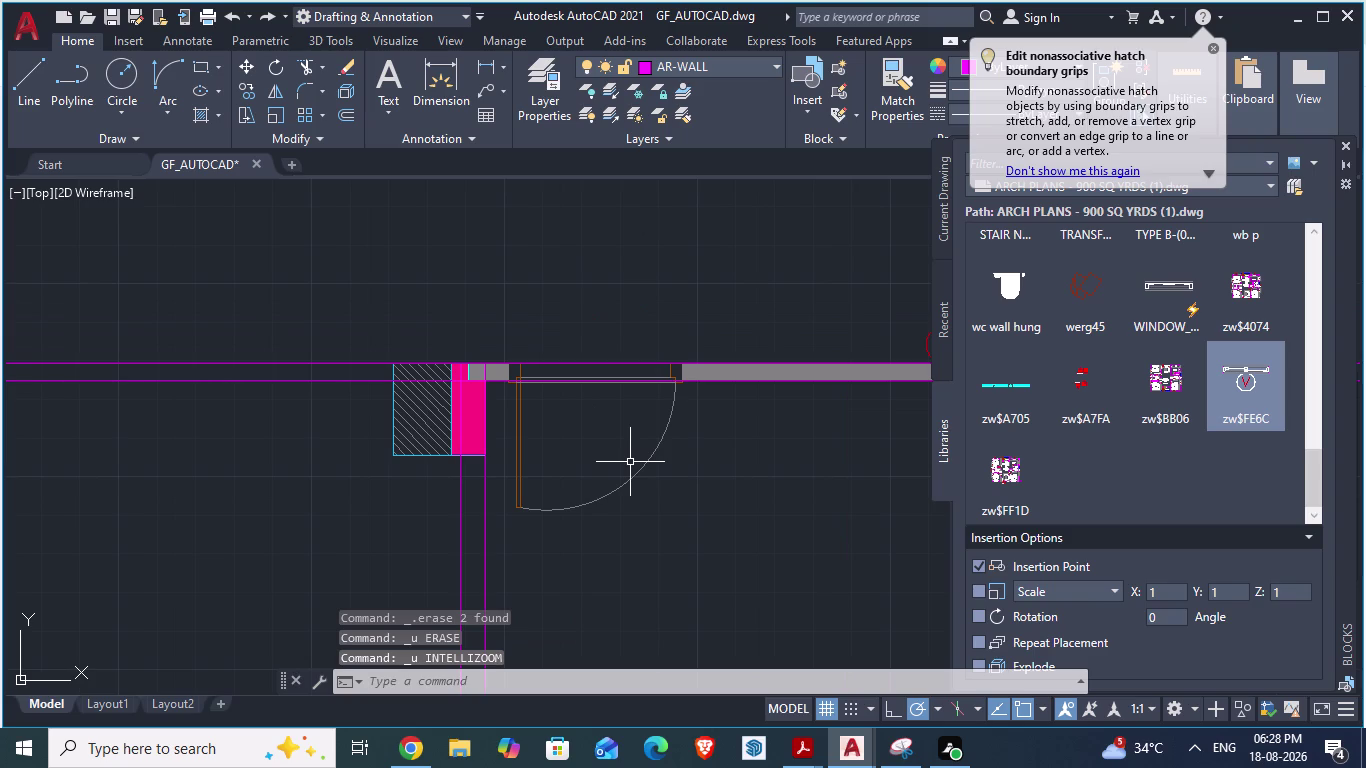
key(ctrl+z)
scroll(down, 3)
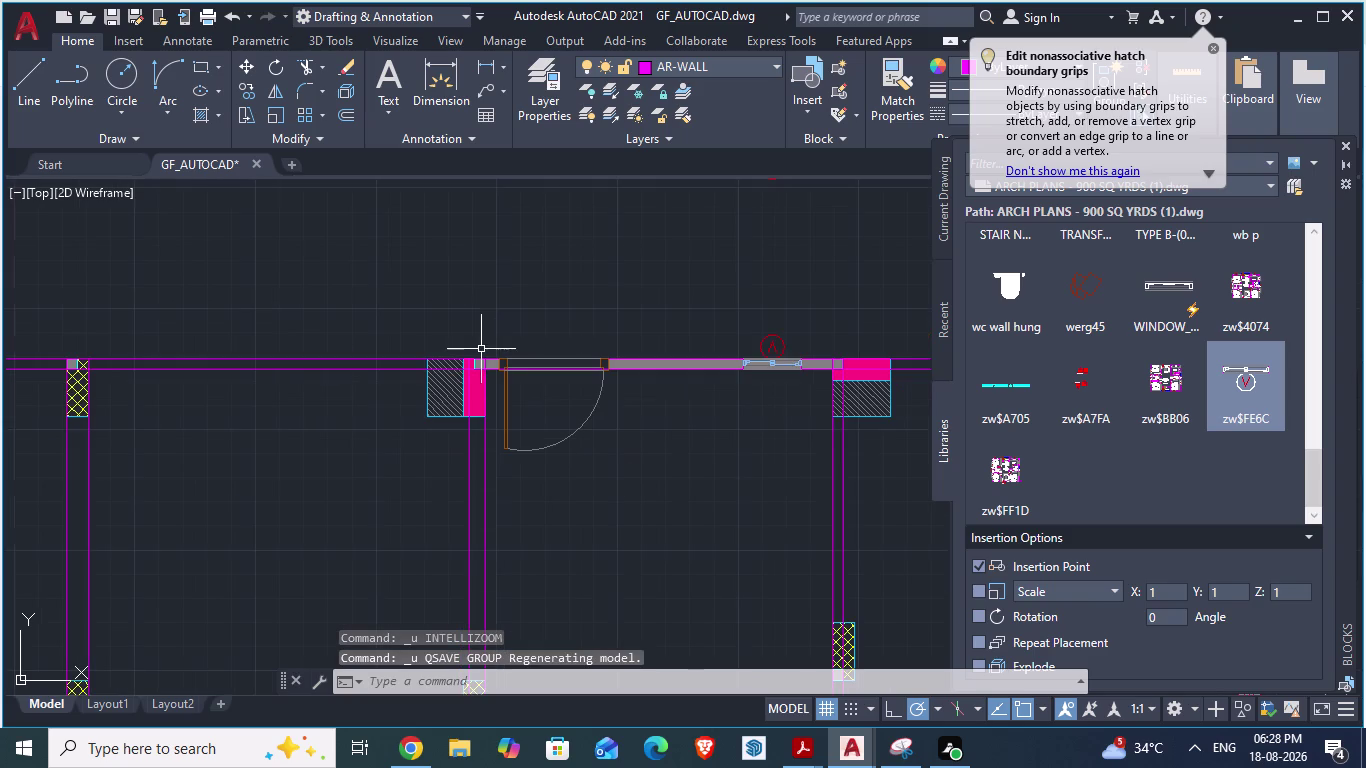
key(Escape)
click(605, 486)
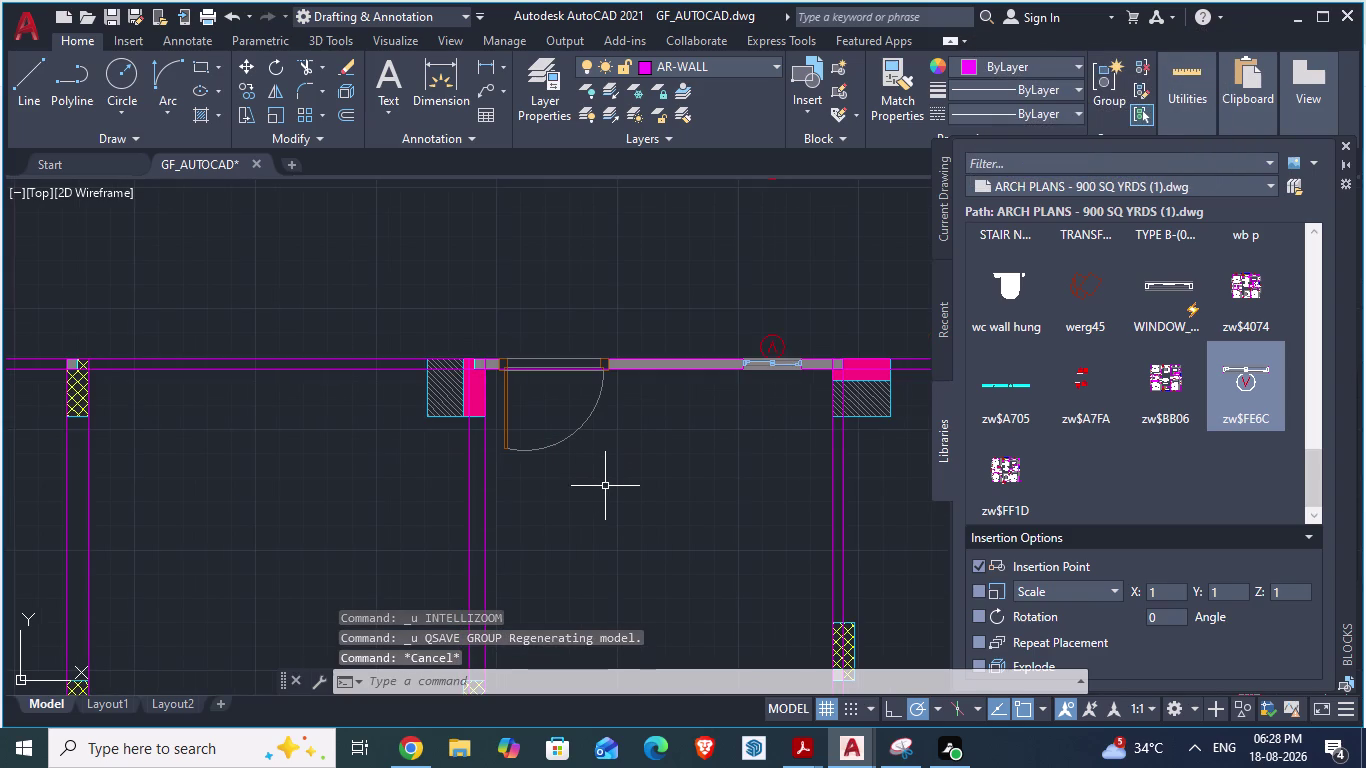
key(Escape)
key(Escape)
scroll(up, 3)
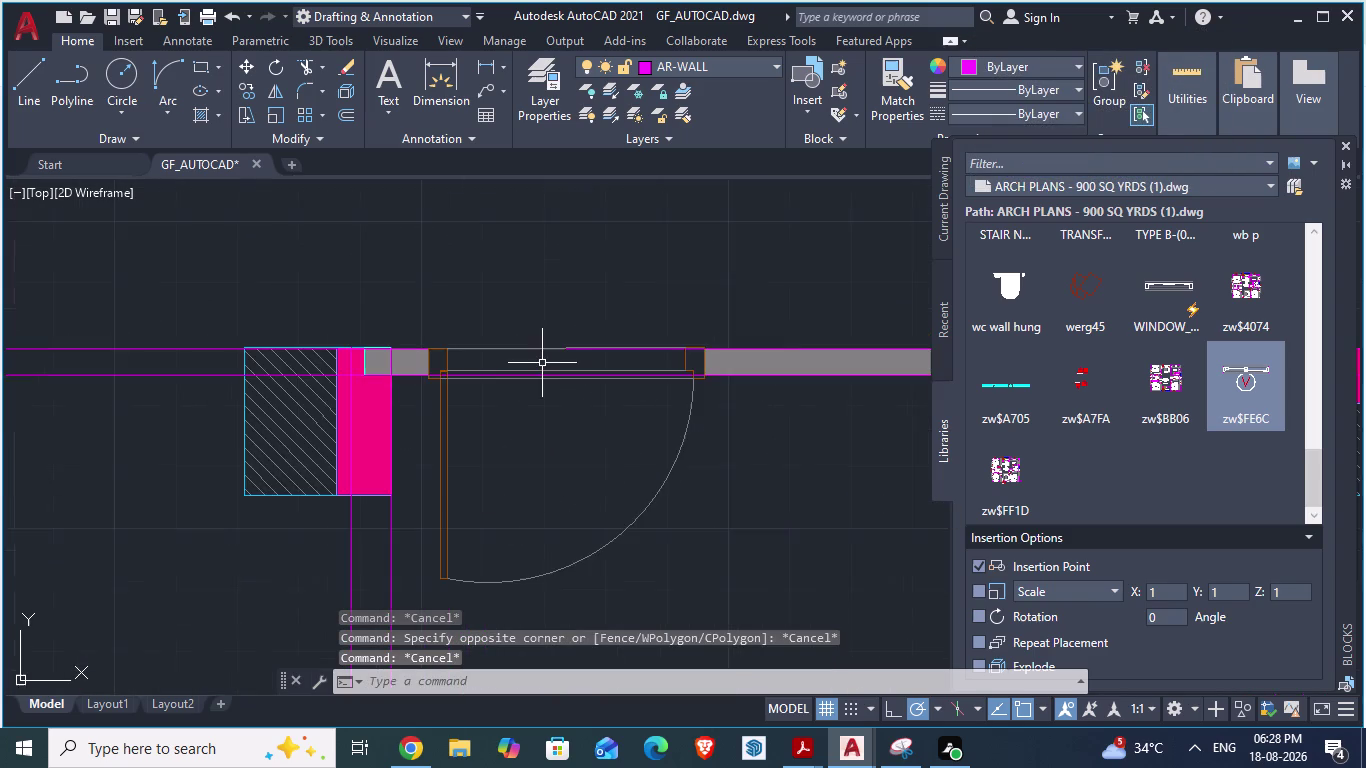
scroll(up, 3)
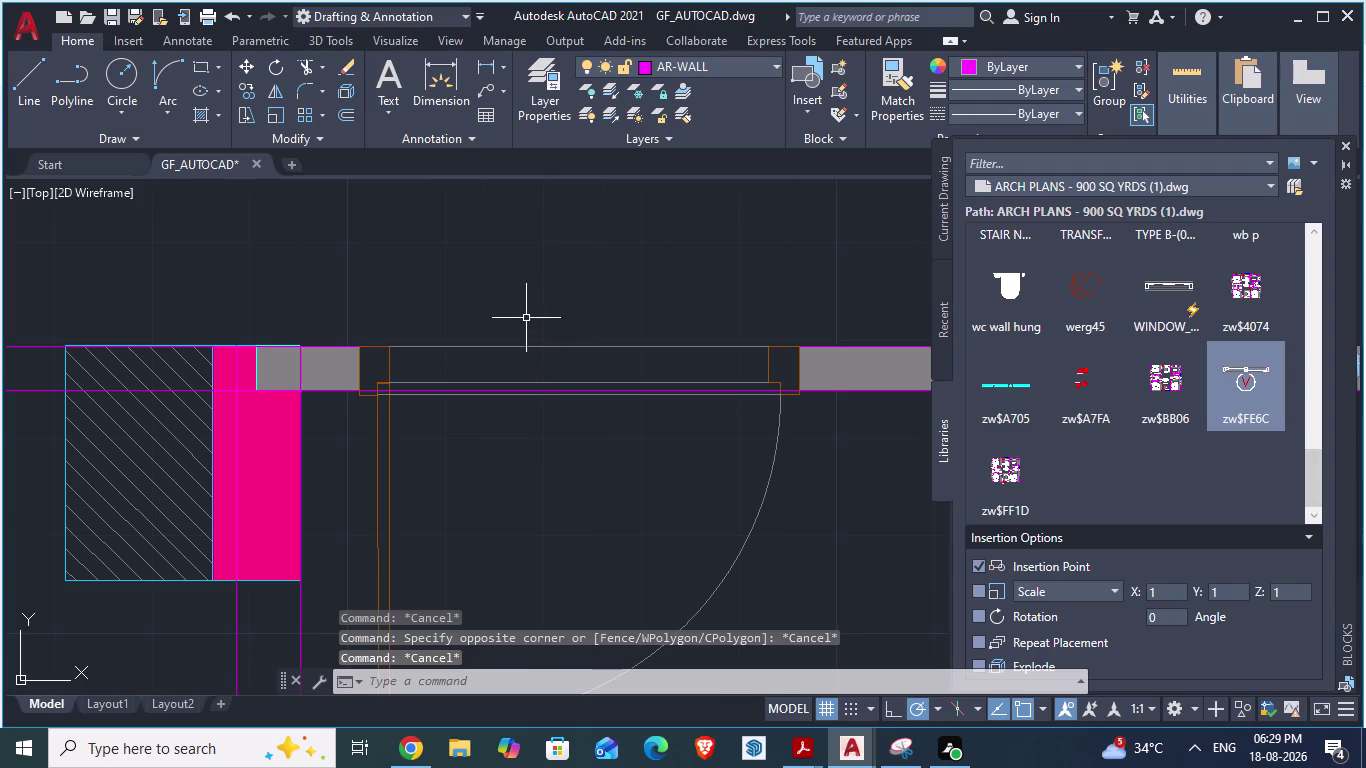
scroll(down, 3)
scroll(down, 3)
scroll(up, 3)
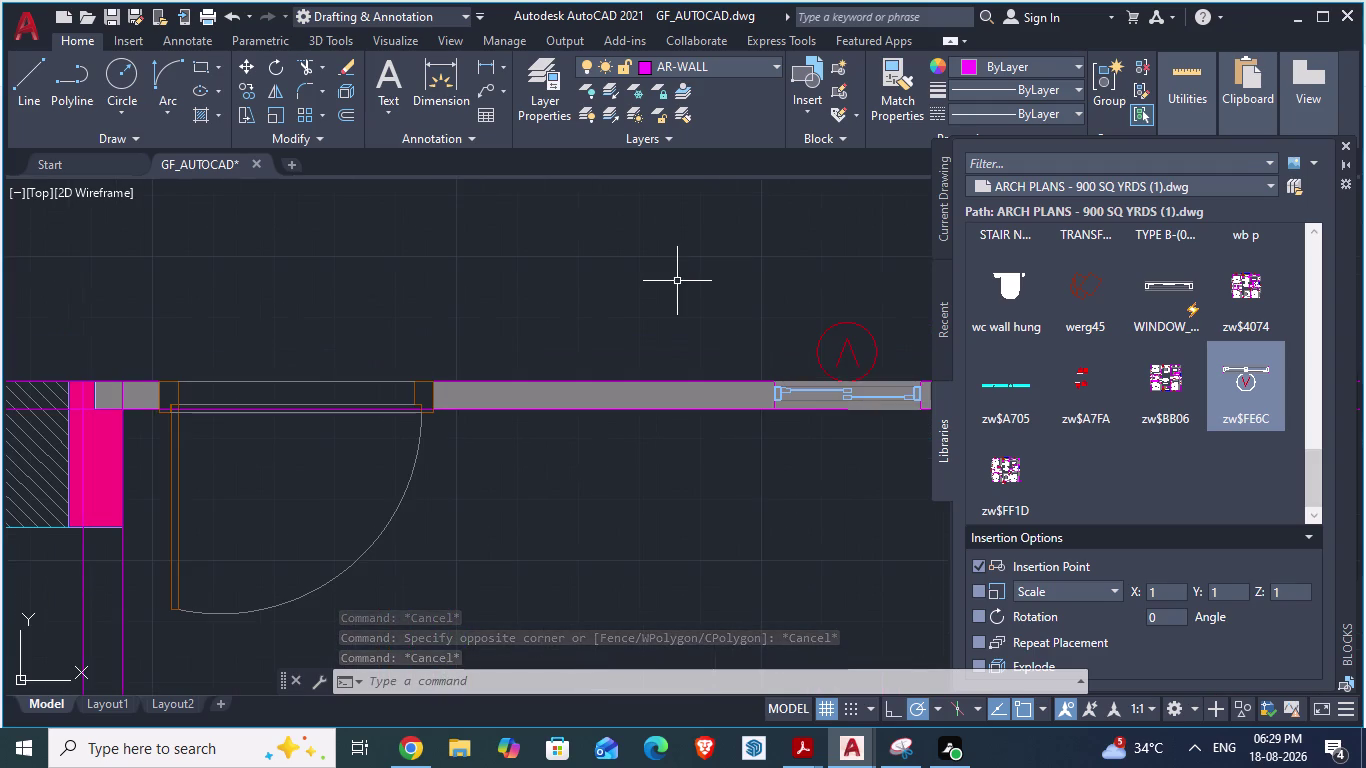
click(677, 281)
key(Escape)
key(Escape)
click(676, 281)
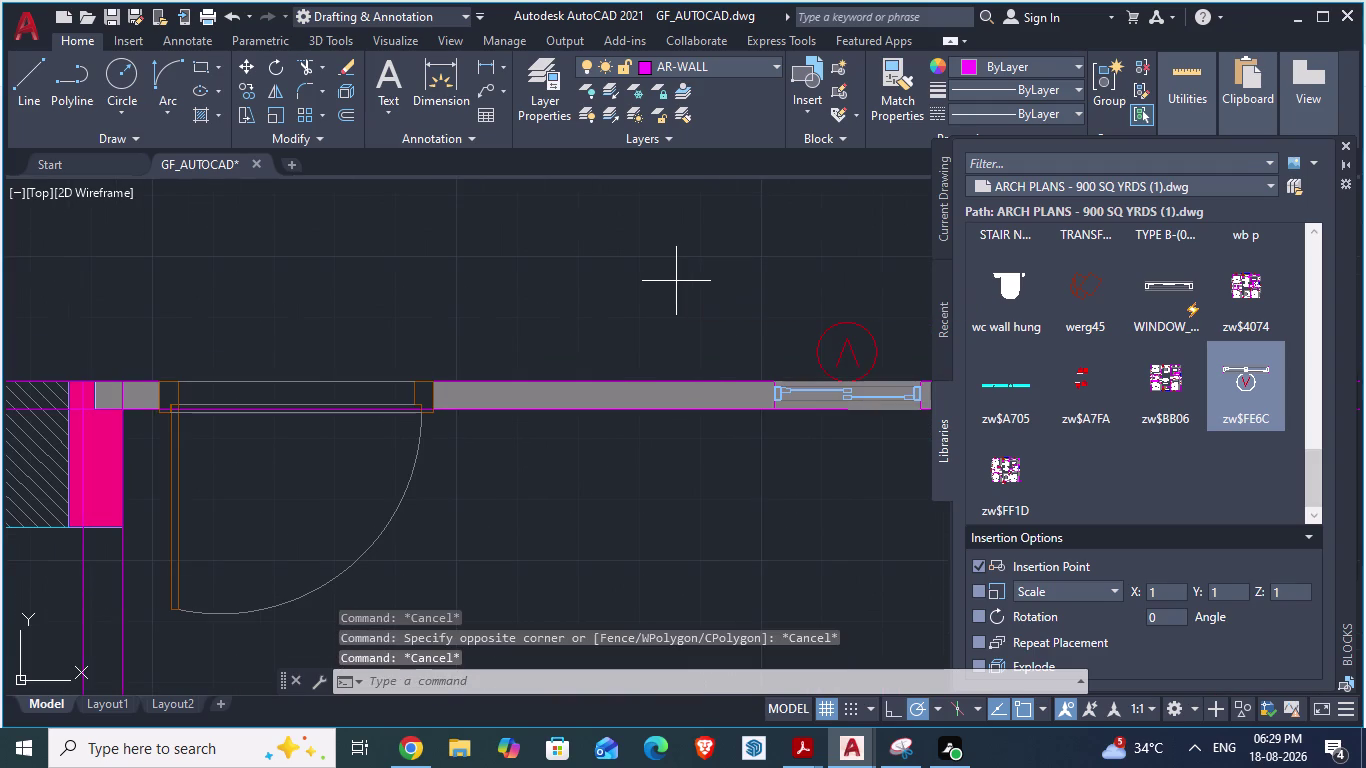
scroll(down, 3)
key(Escape)
scroll(down, 3)
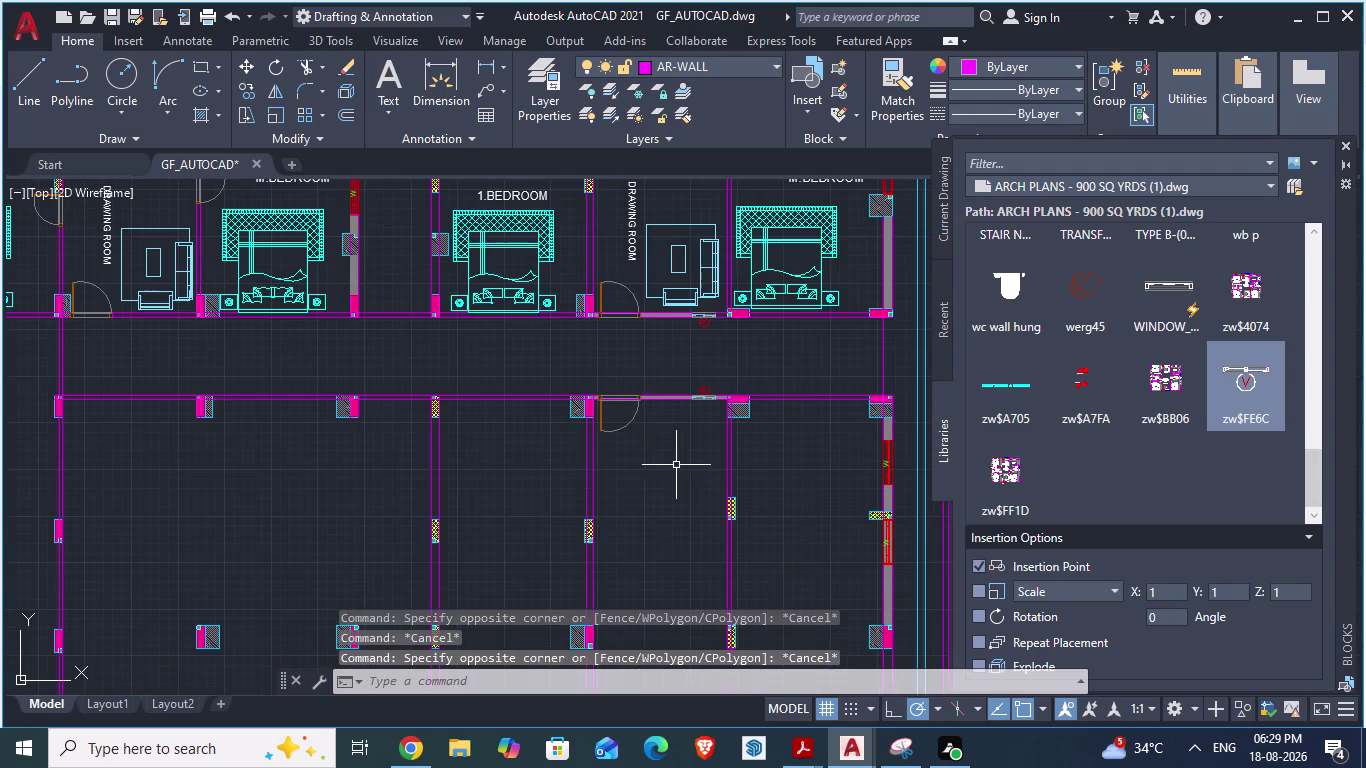
scroll(up, 3)
scroll(up, 3)
scroll(up, 3)
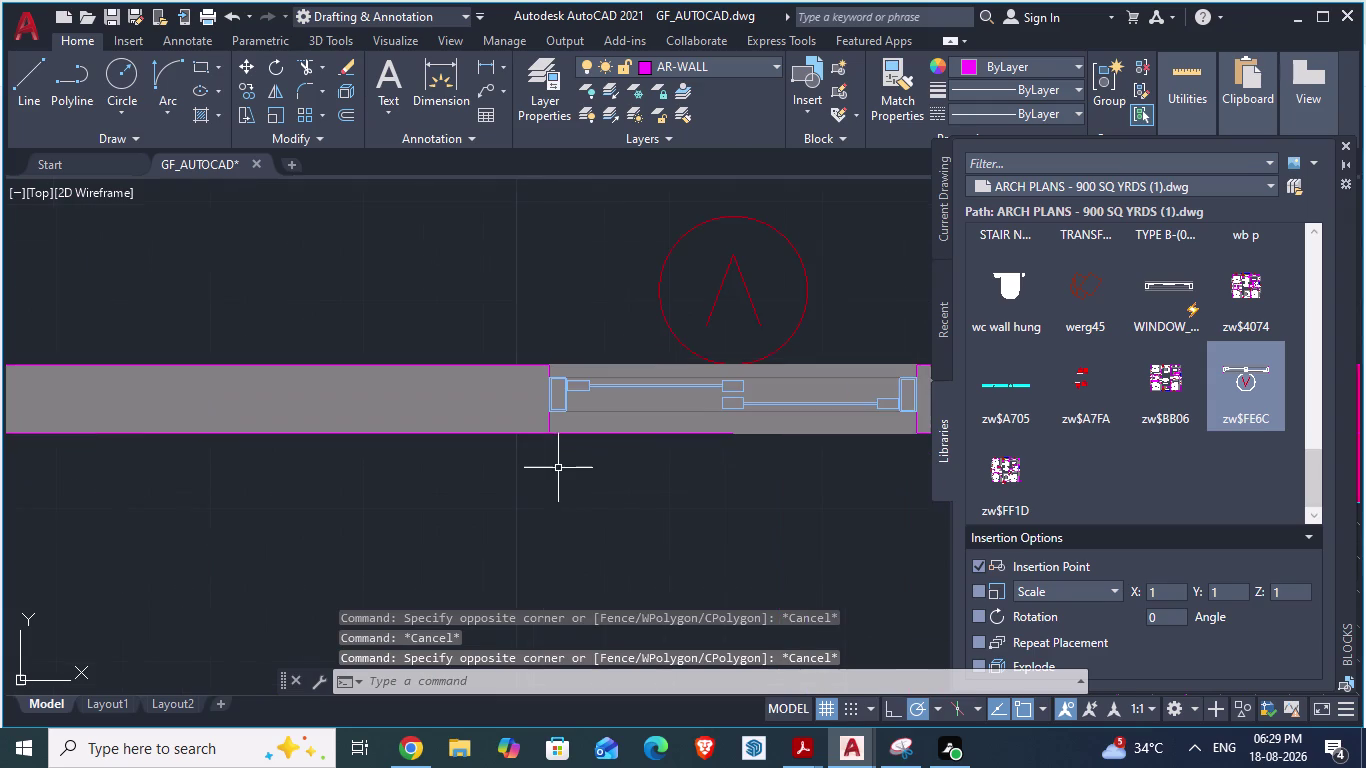
scroll(up, 3)
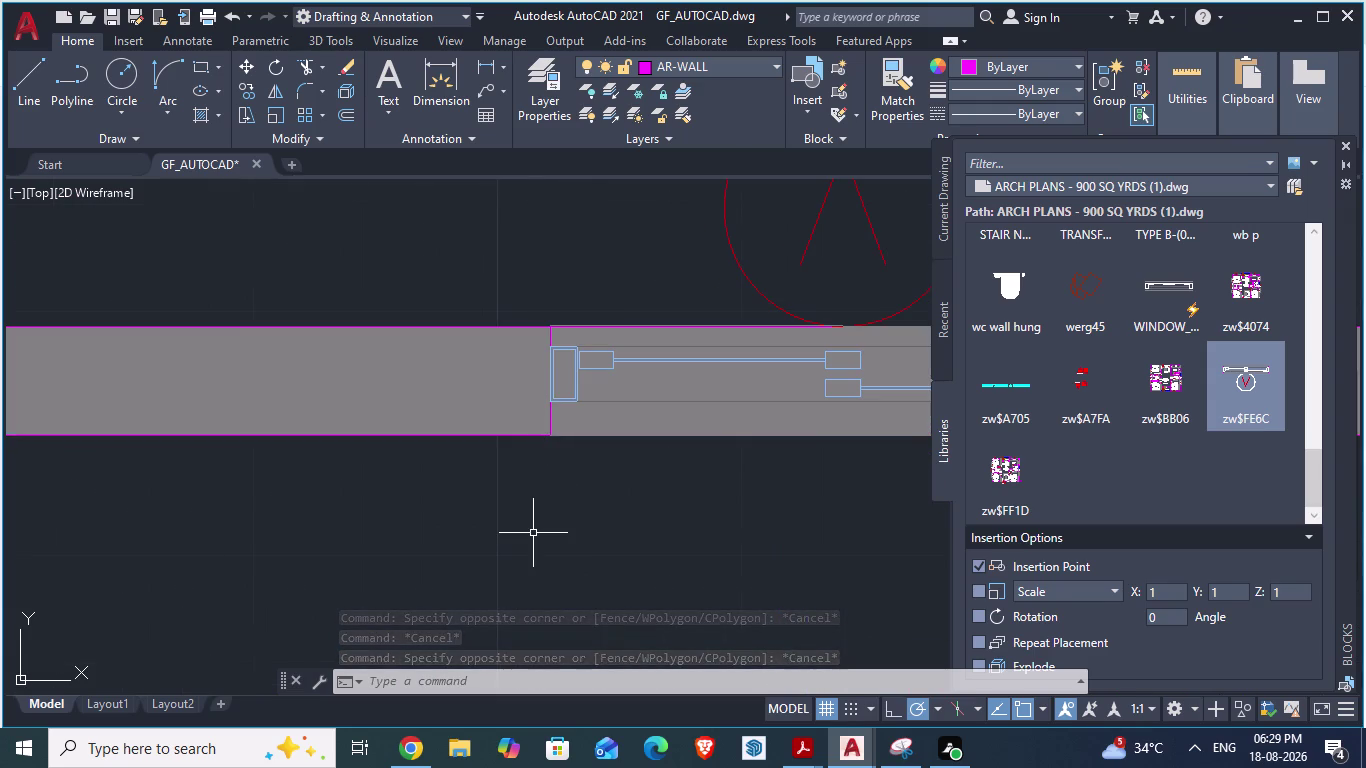
key(l)
Draw a line across the wall at the edge beside the window.
key(Return)
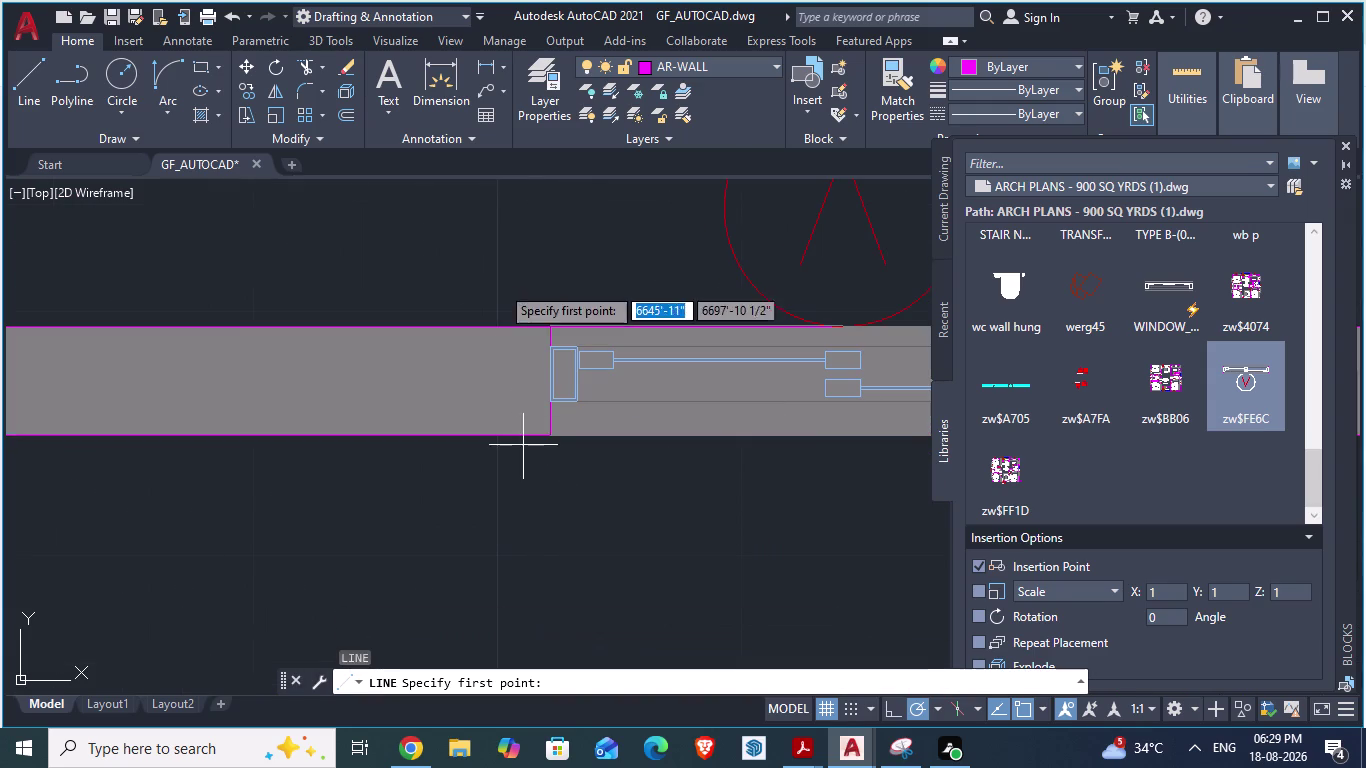
click(547, 323)
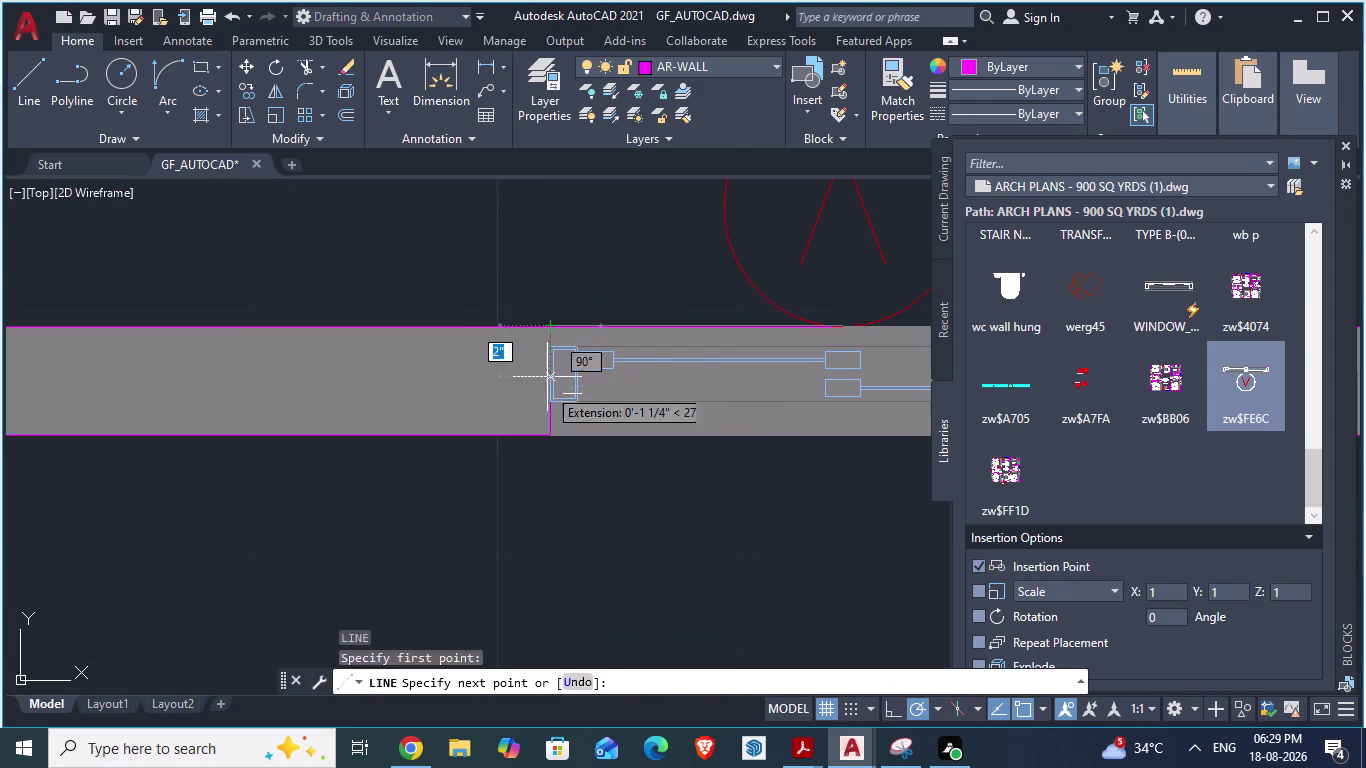
click(545, 441)
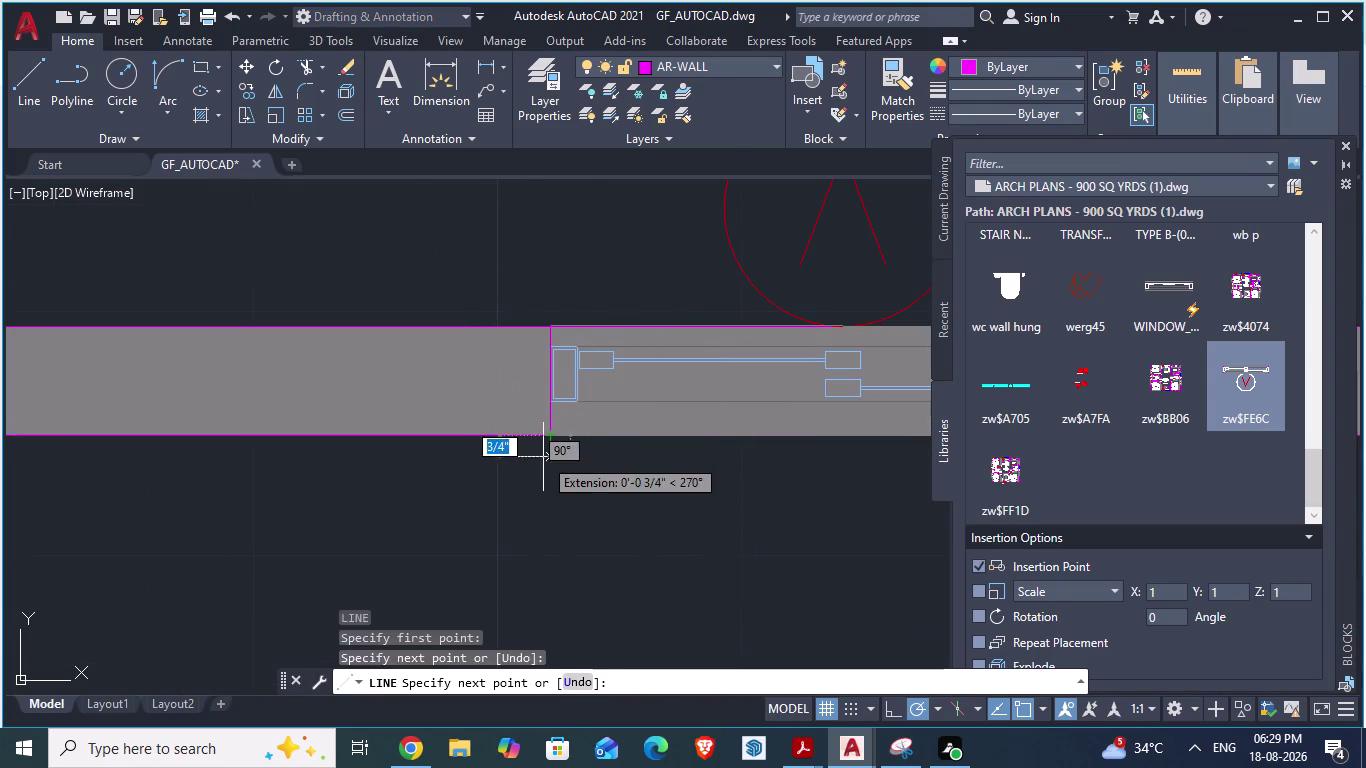
key(Escape)
scroll(down, 3)
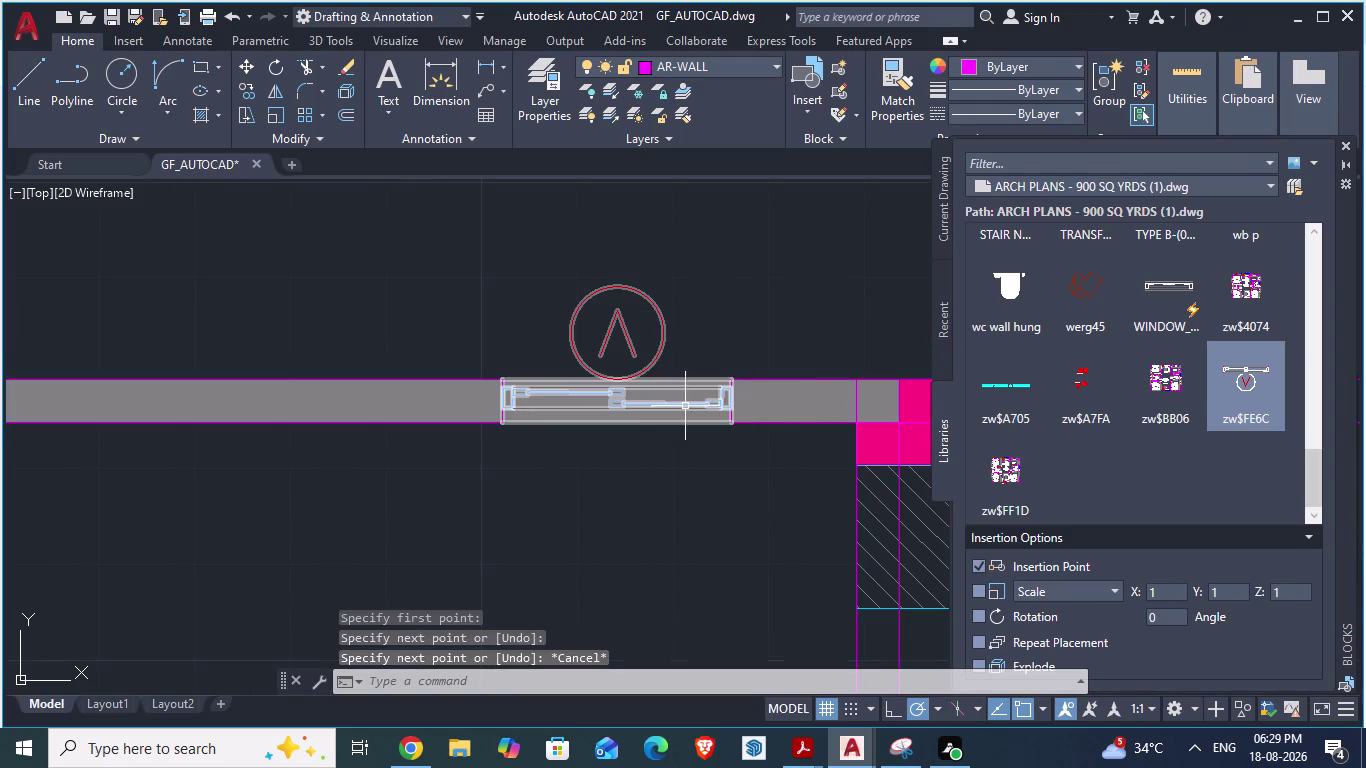
scroll(up, 3)
scroll(down, 3)
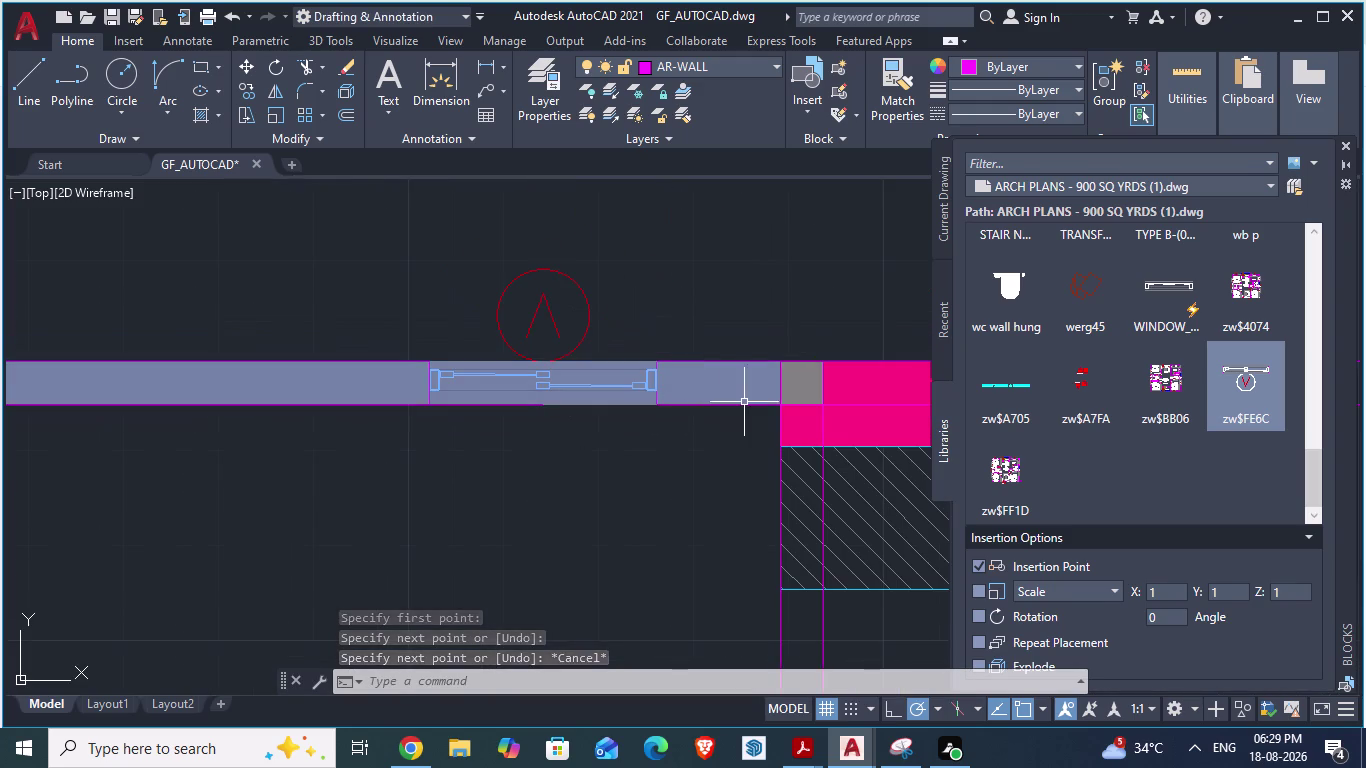
key(Escape)
key(Escape)
Erase the grey wall hatch under the window.
click(729, 384)
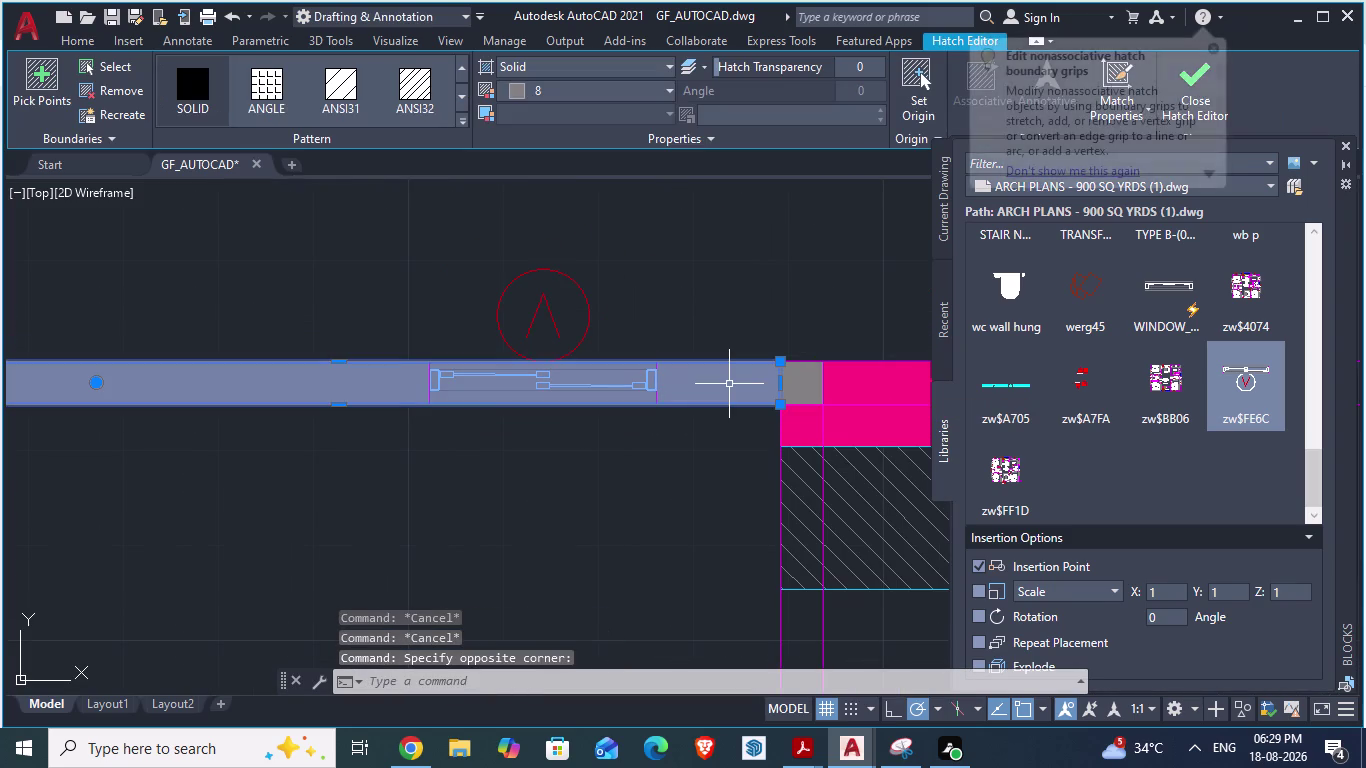
key(Delete)
scroll(up, 3)
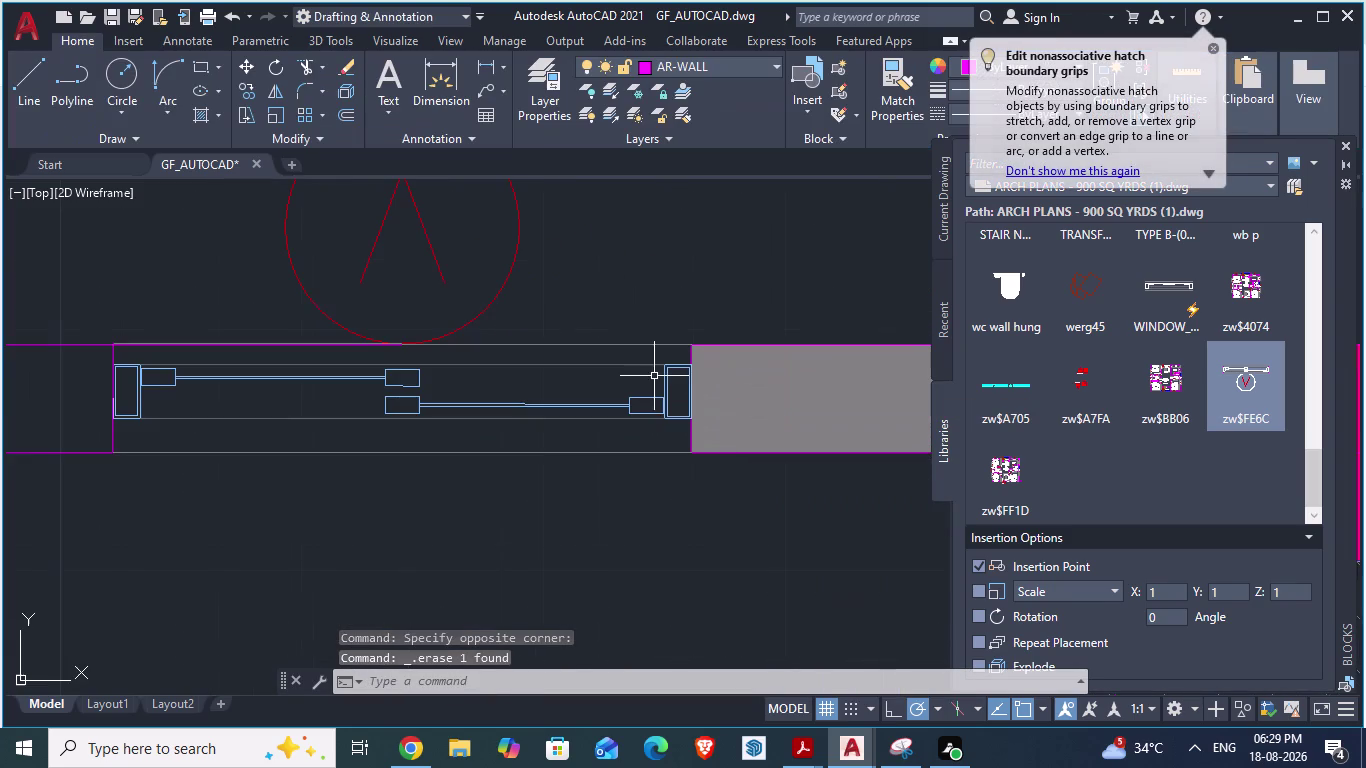
scroll(down, 3)
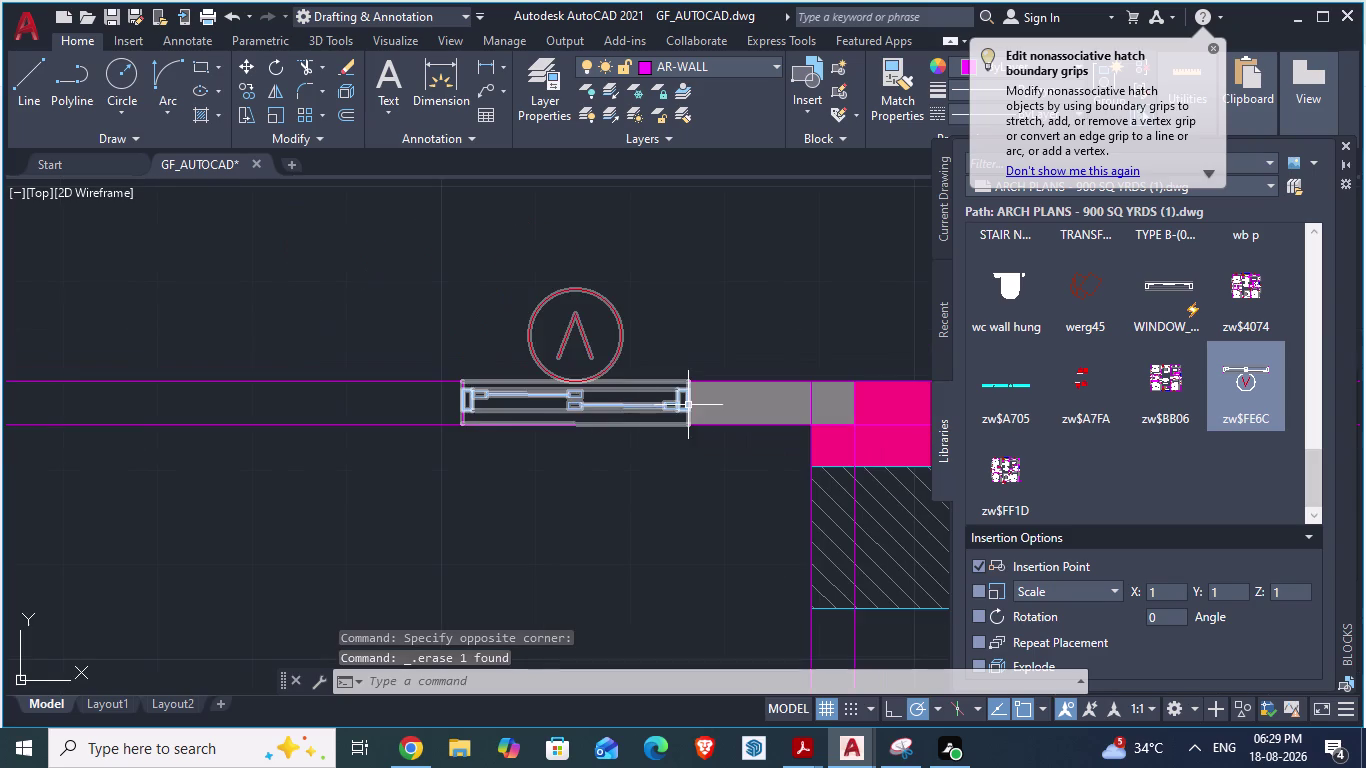
scroll(down, 3)
scroll(up, 3)
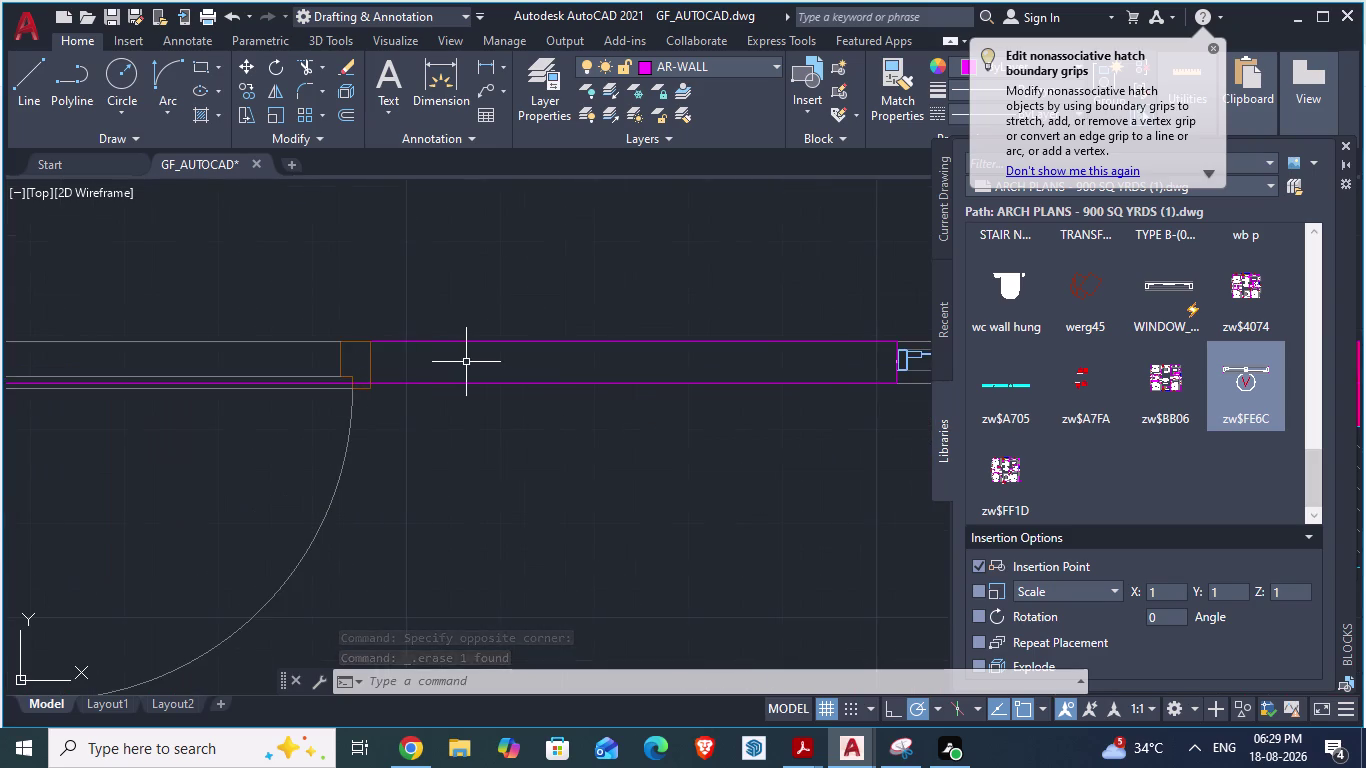
scroll(up, 3)
Solid-hatch the wall gap between the door and window, then save.
click(467, 362)
key(h)
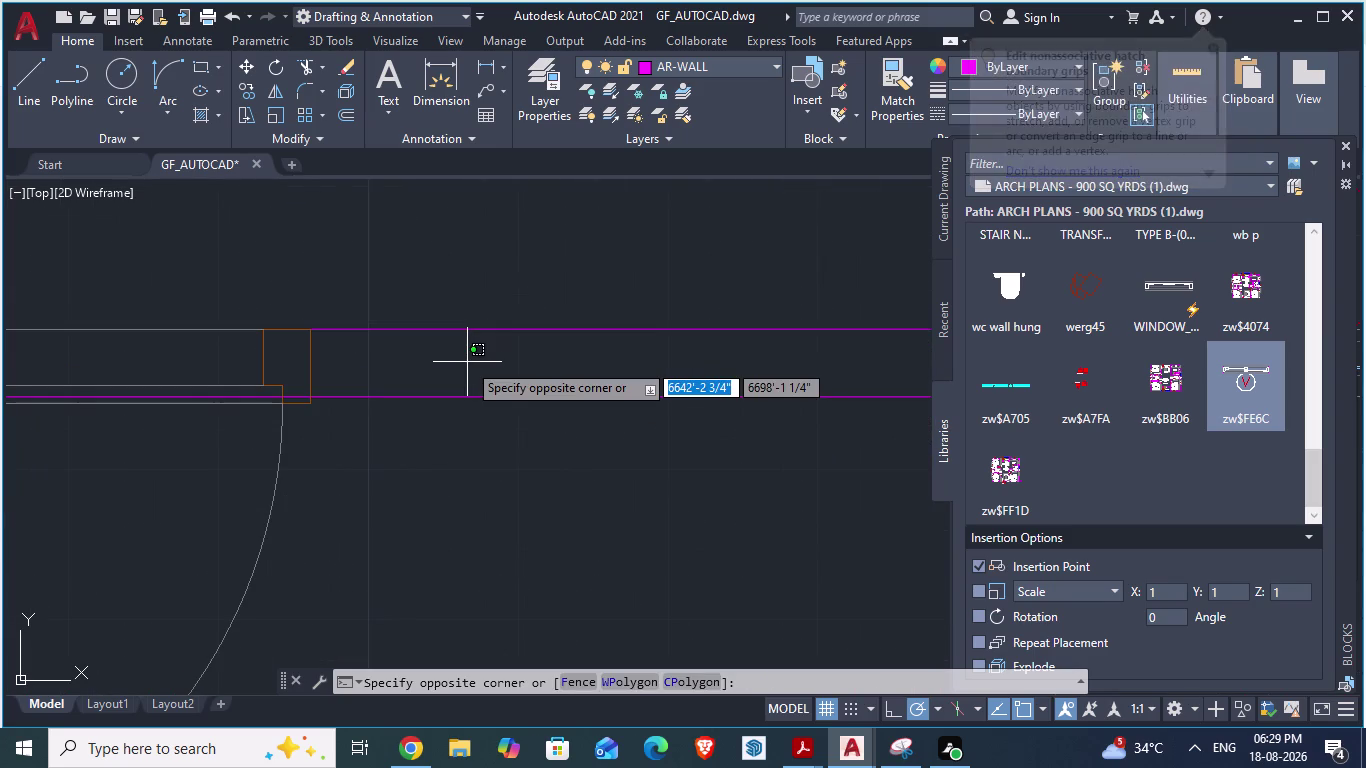
key(Return)
click(467, 362)
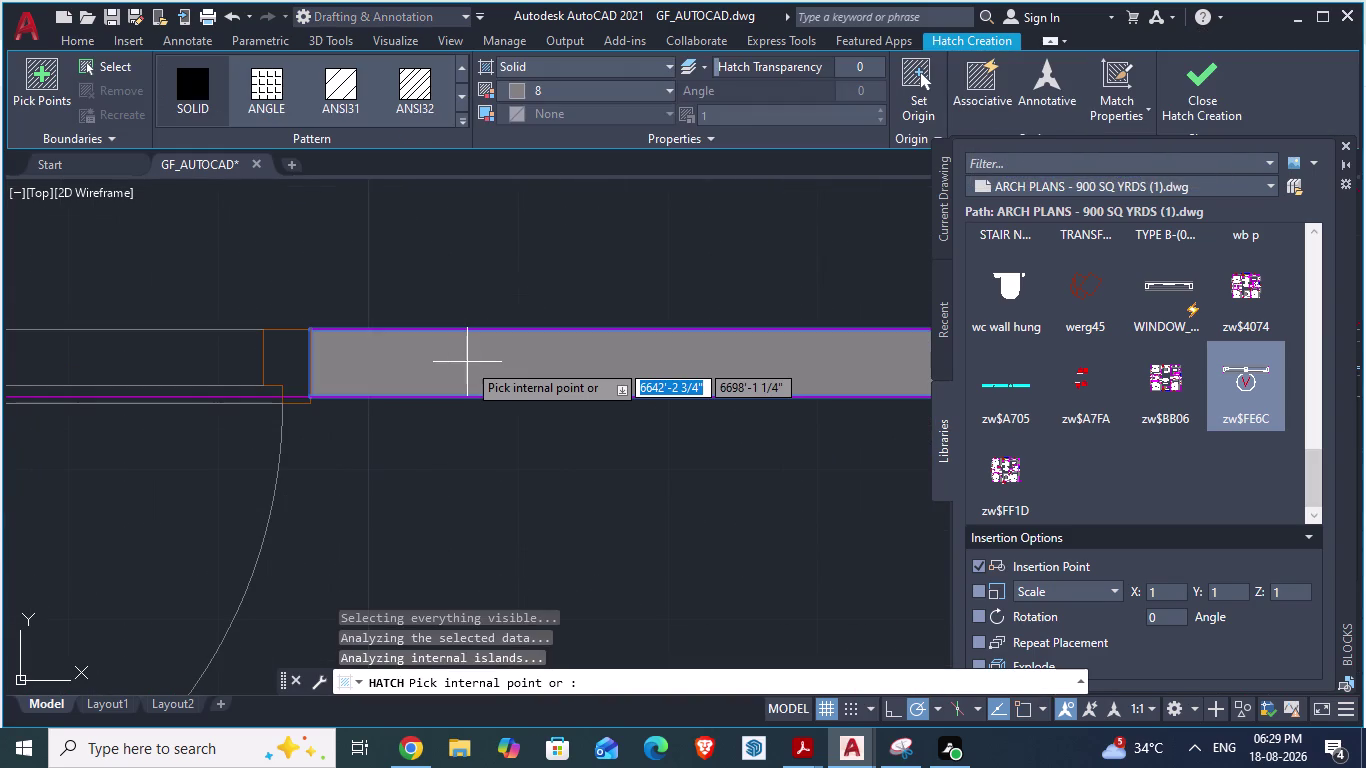
scroll(down, 3)
scroll(down, 3)
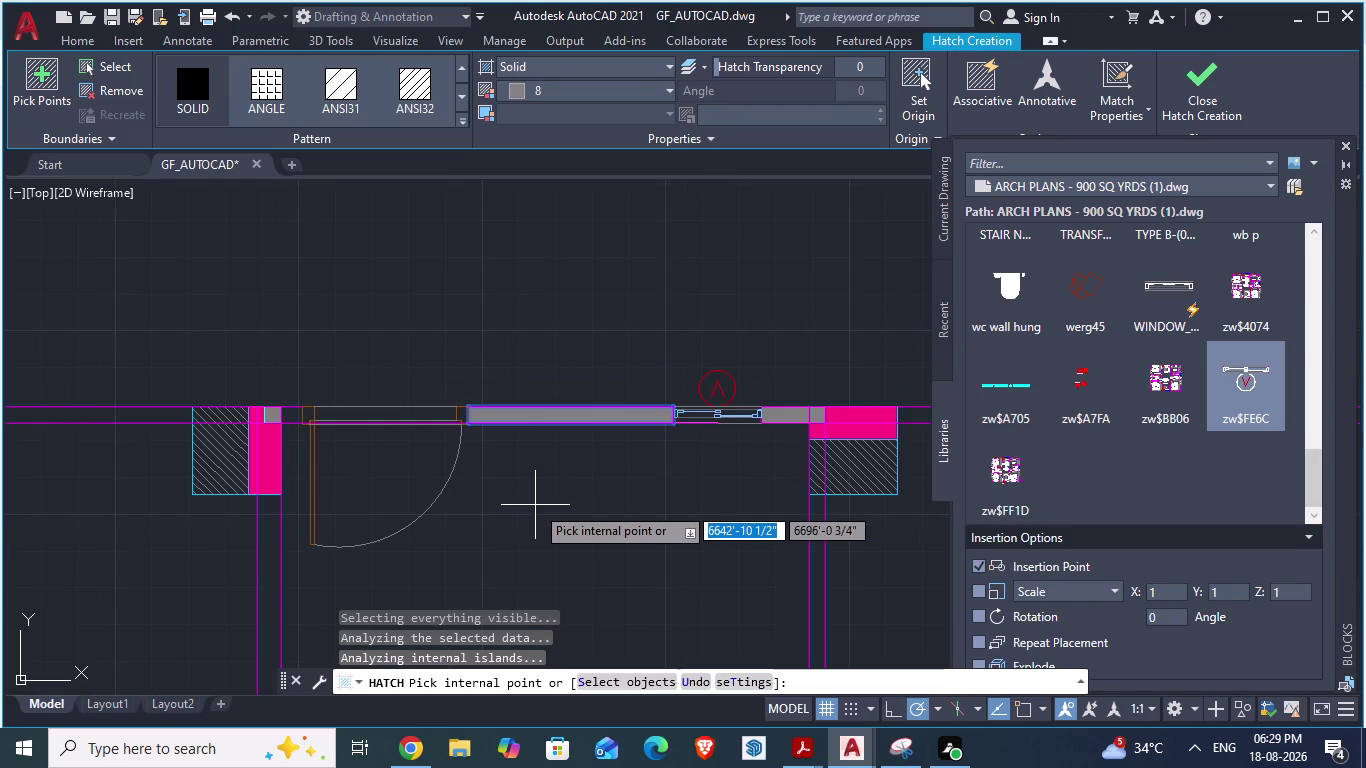
key(ctrl+s)
scroll(down, 3)
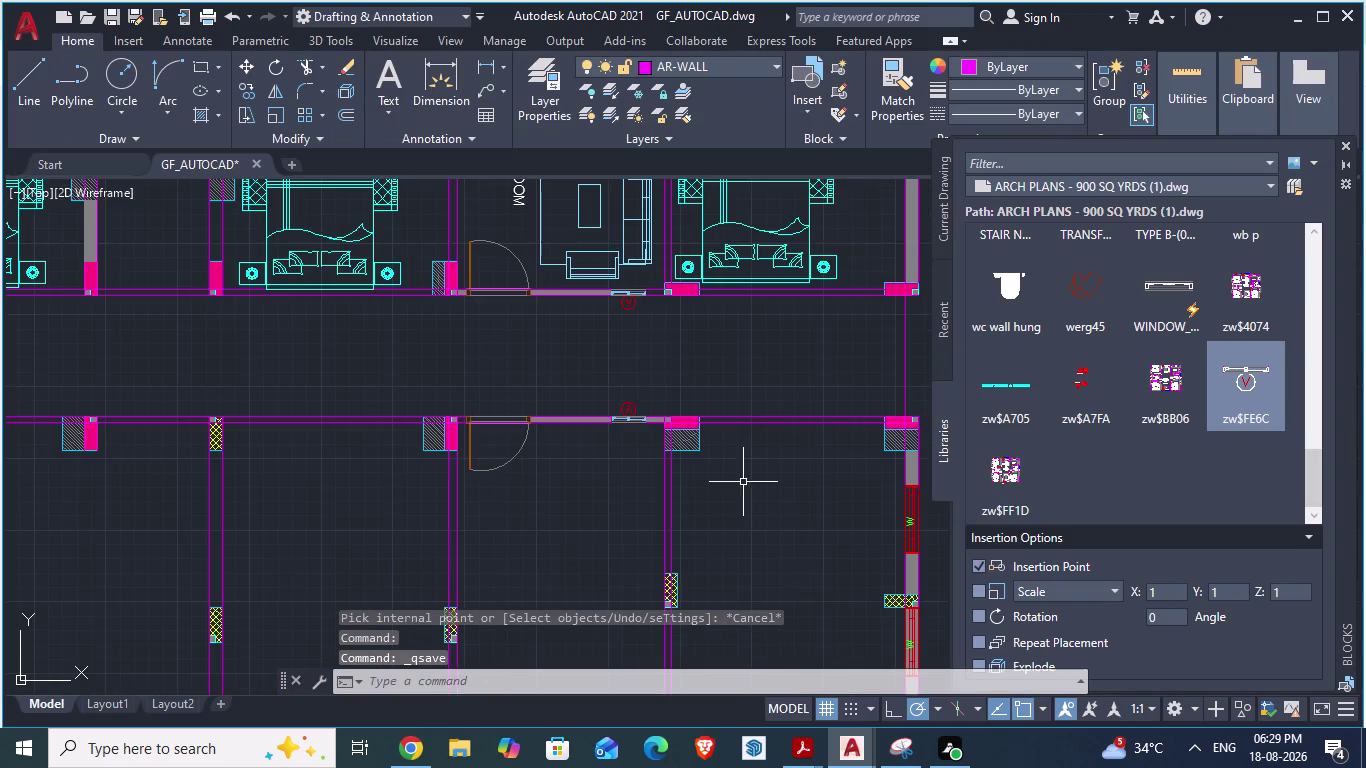
Switch to the ARCH PLANS - 900 SQ YRDS reference drawing.
key(alt+Tab)
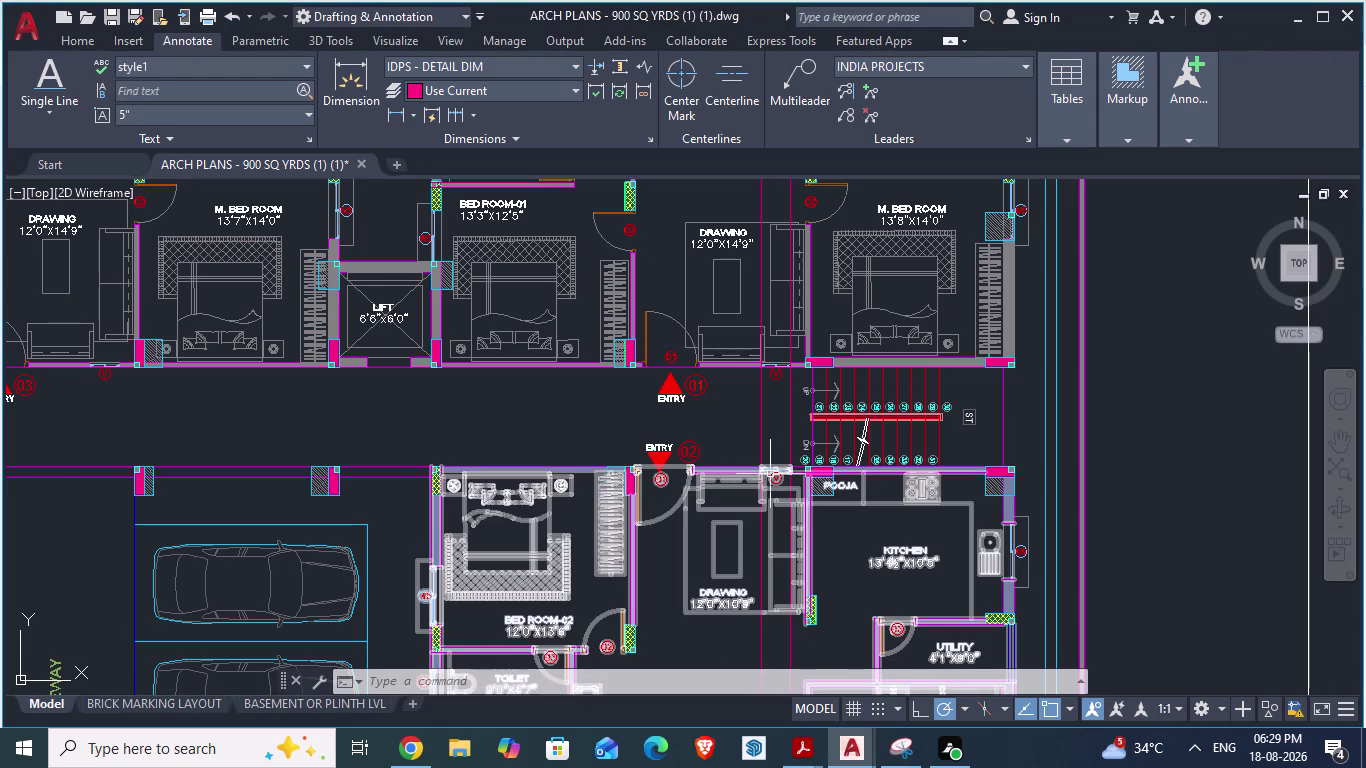
scroll(down, 3)
scroll(up, 3)
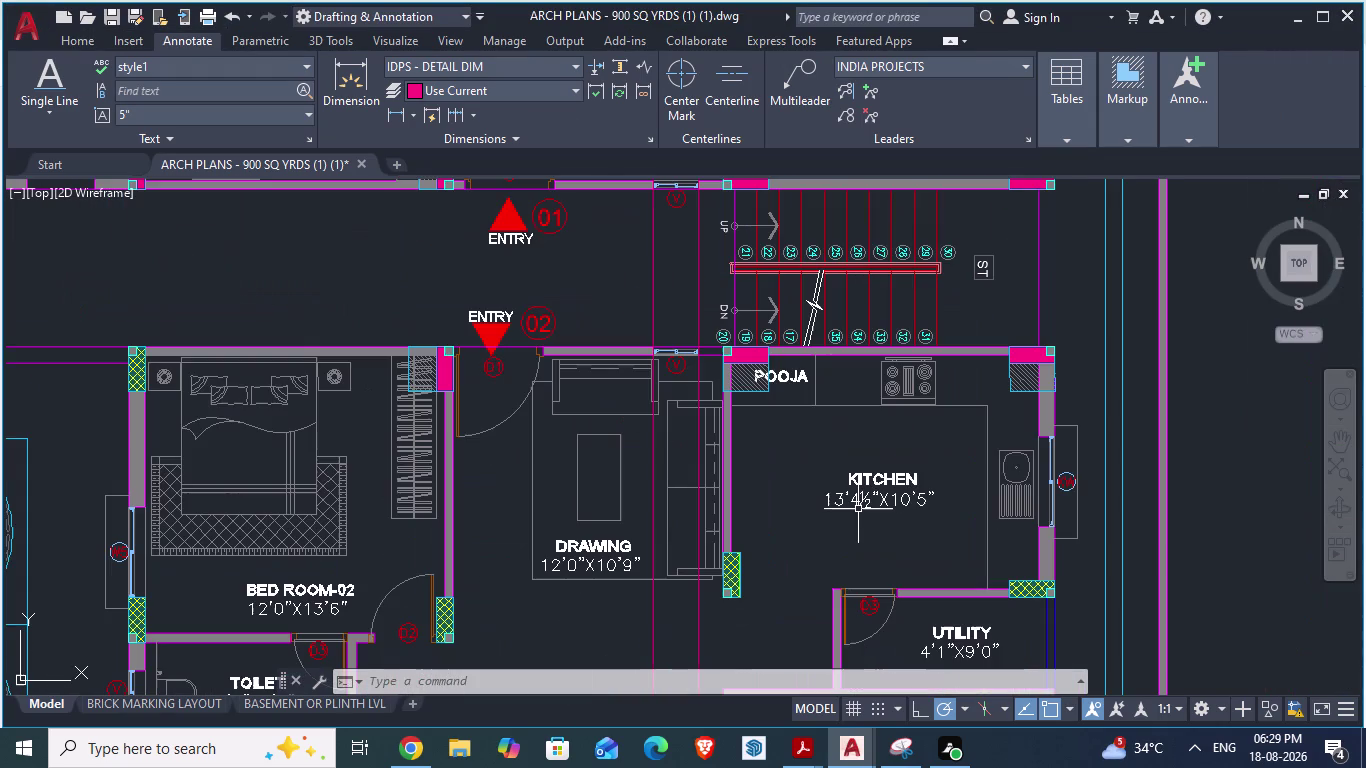
scroll(down, 3)
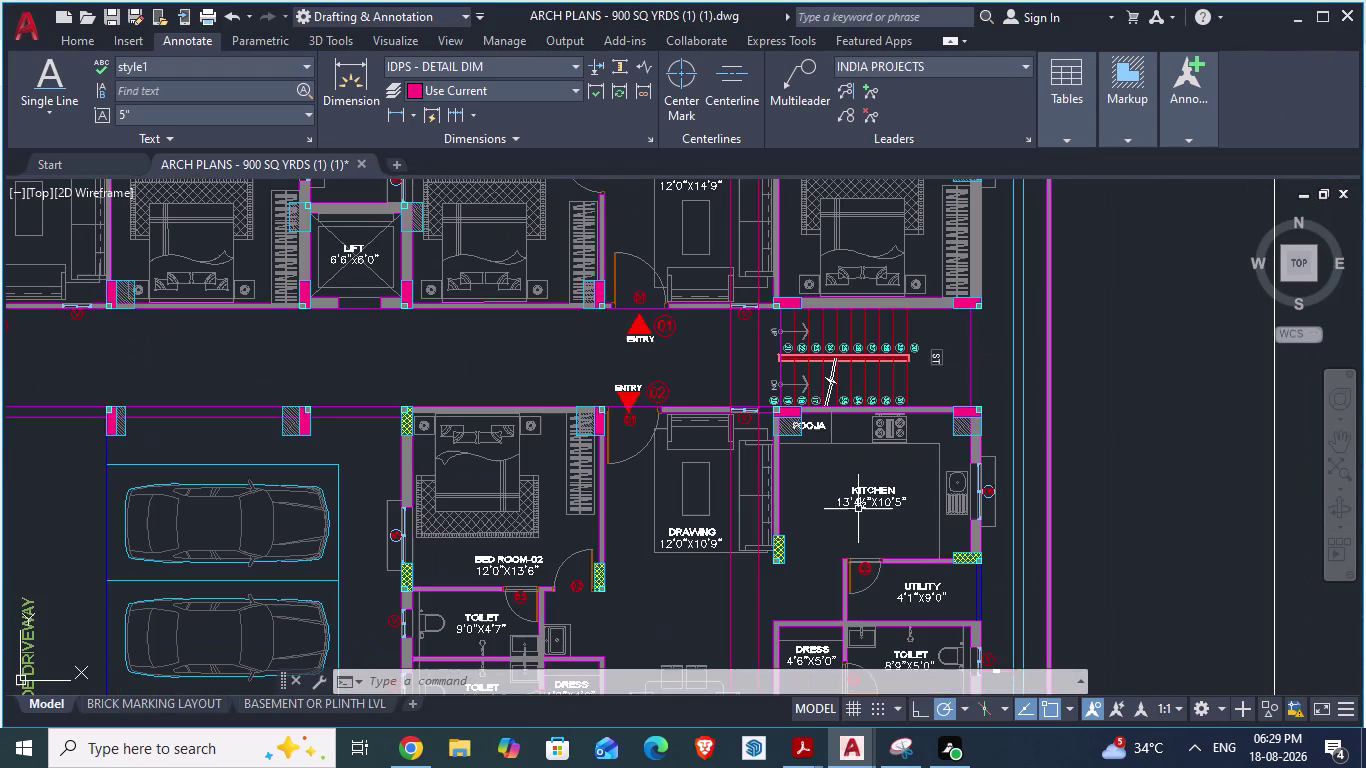